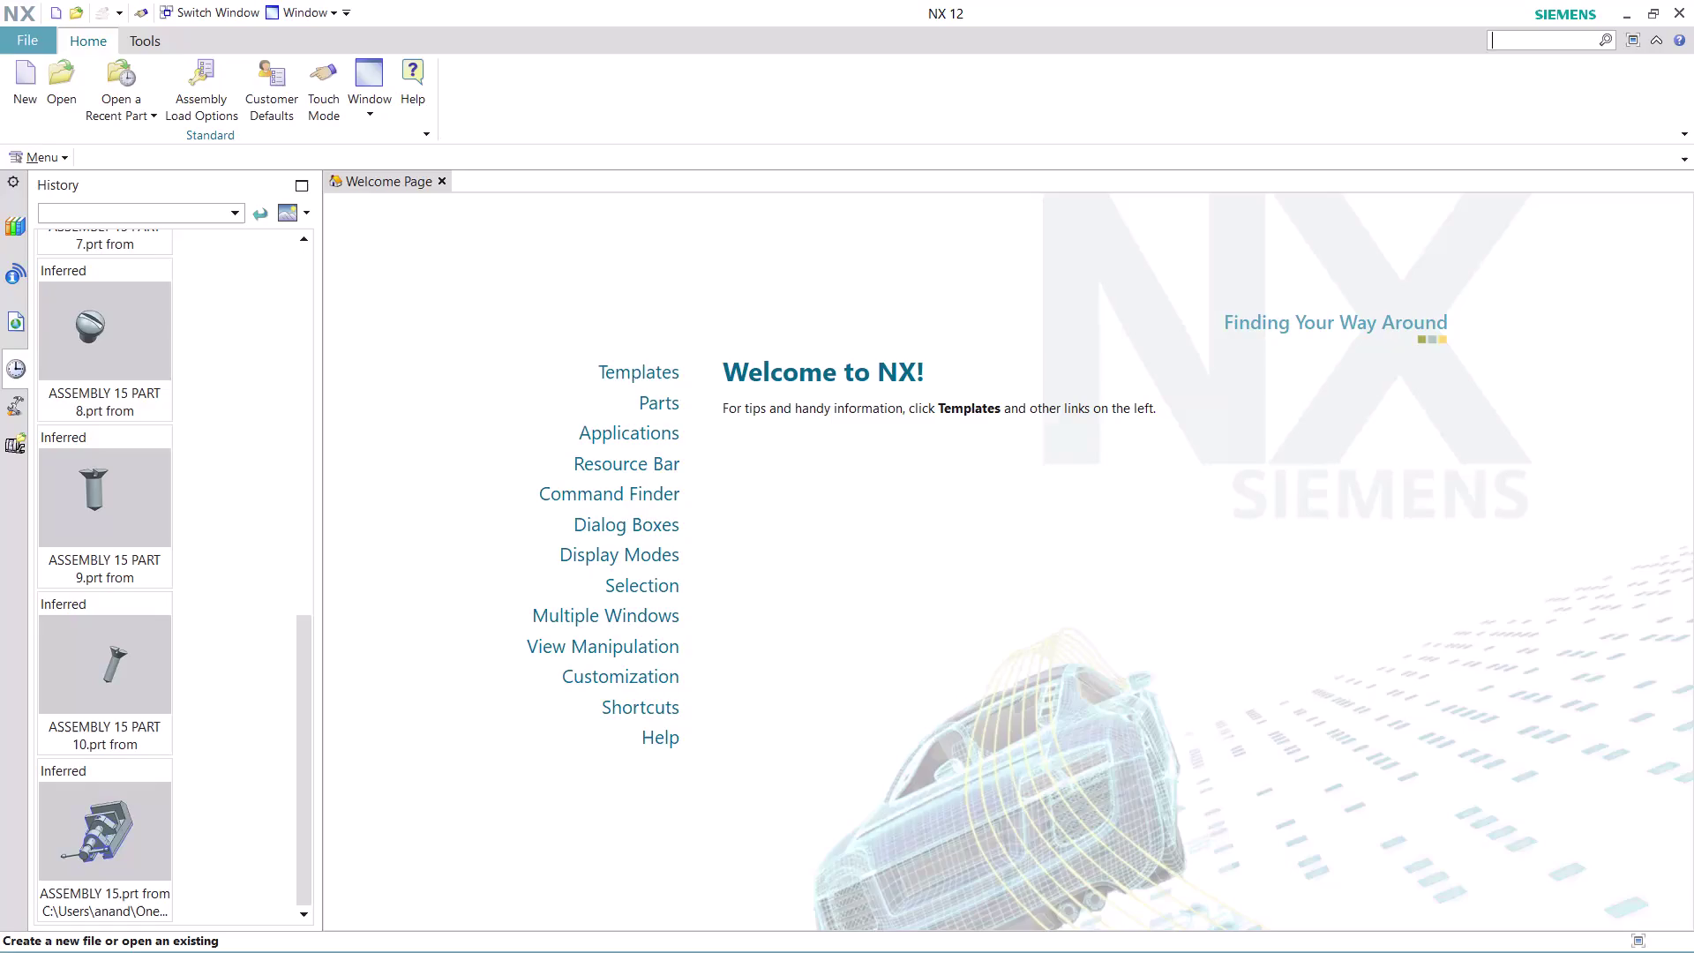
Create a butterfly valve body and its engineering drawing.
Search Command Finder for JOURNAL and reveal the journal-related commands.
text(JO)
text(URNS)
key(BackSpace)
text(AL)
key(Return)
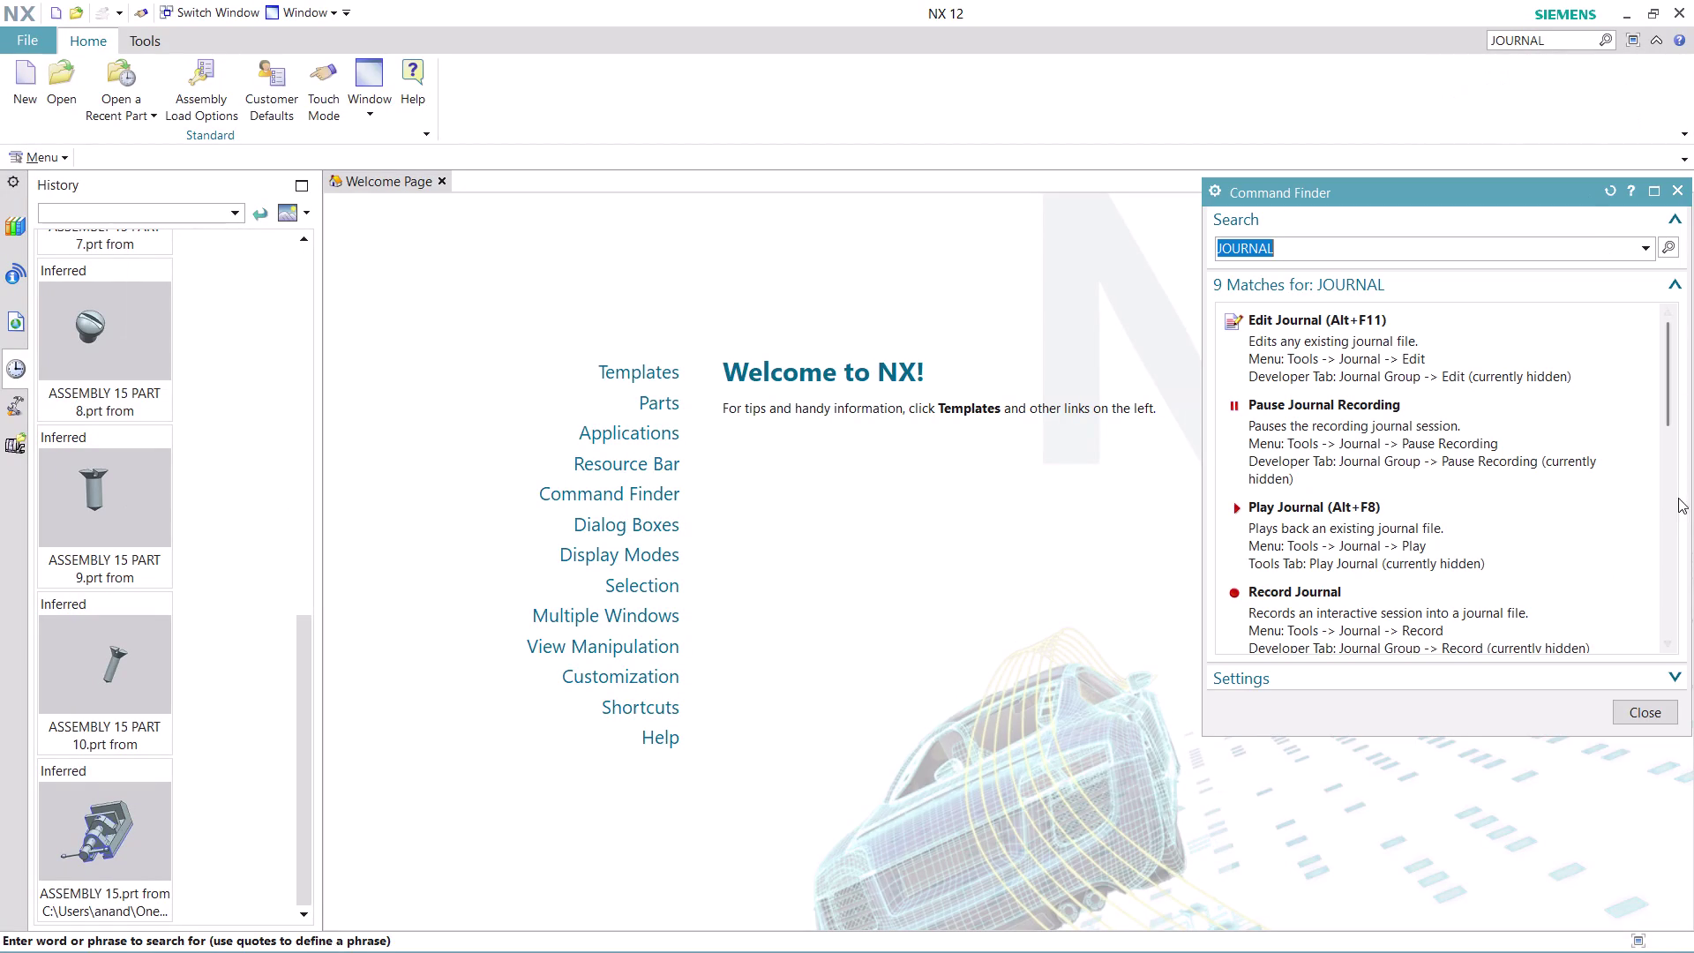
scroll(down, 3)
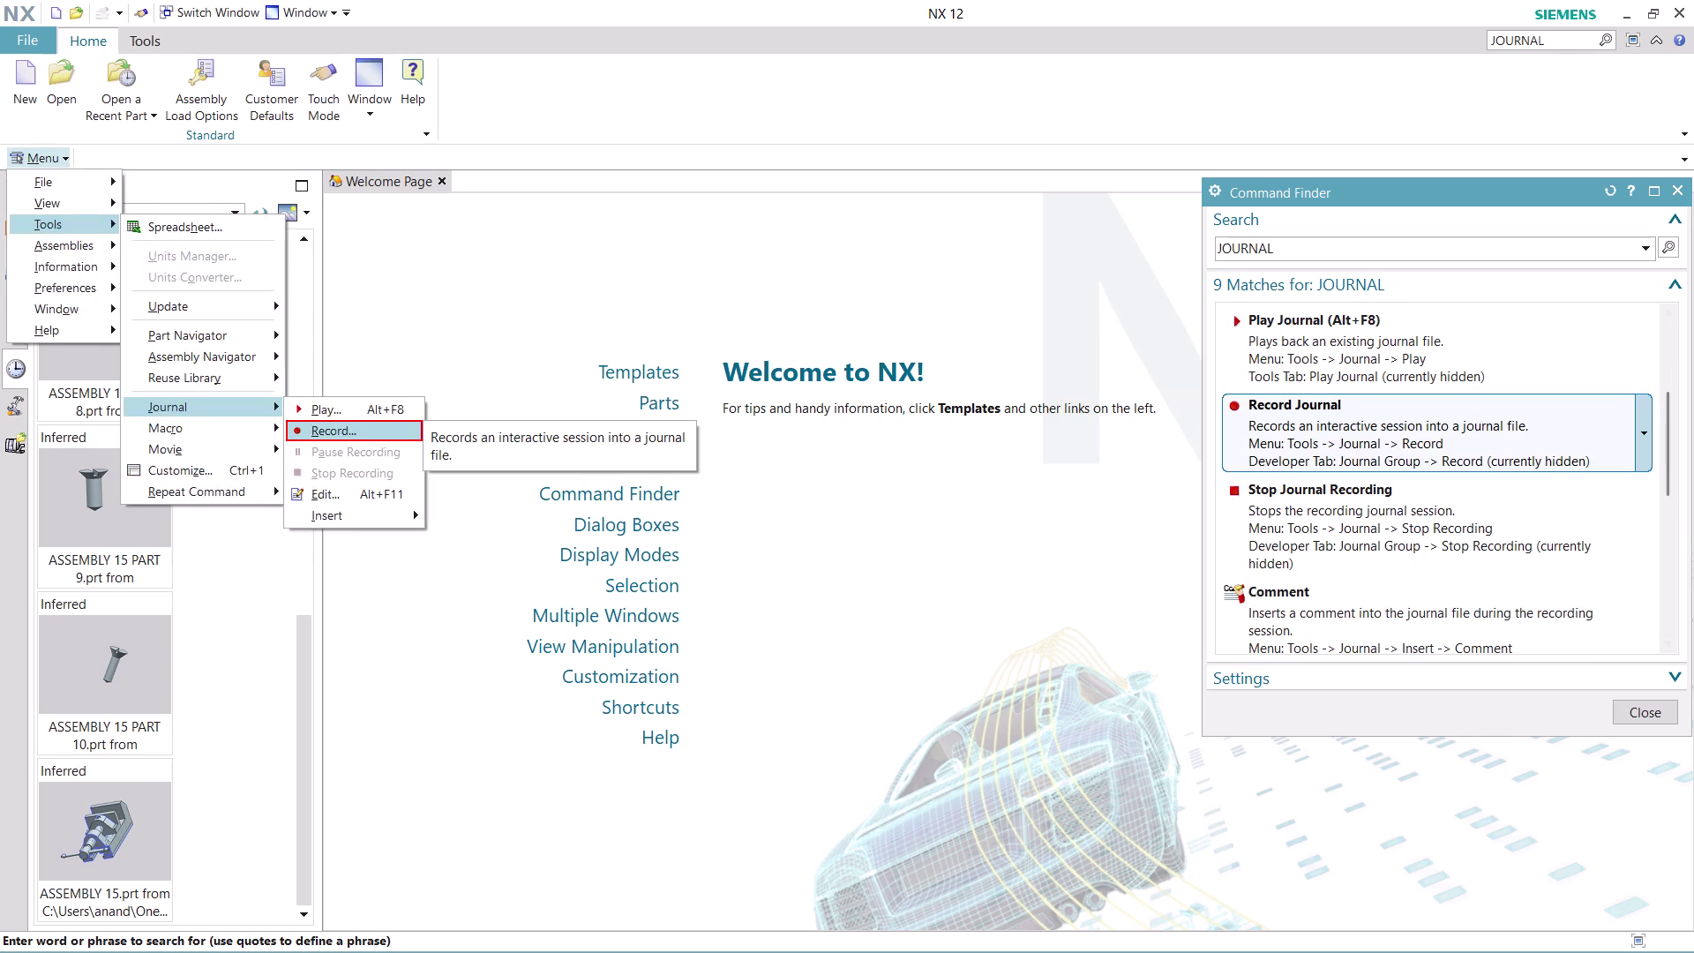
click(1385, 445)
Record a journal named 'ASSEMBLY 16 PART 1' in the nx-cad drawing files folder.
click(924, 563)
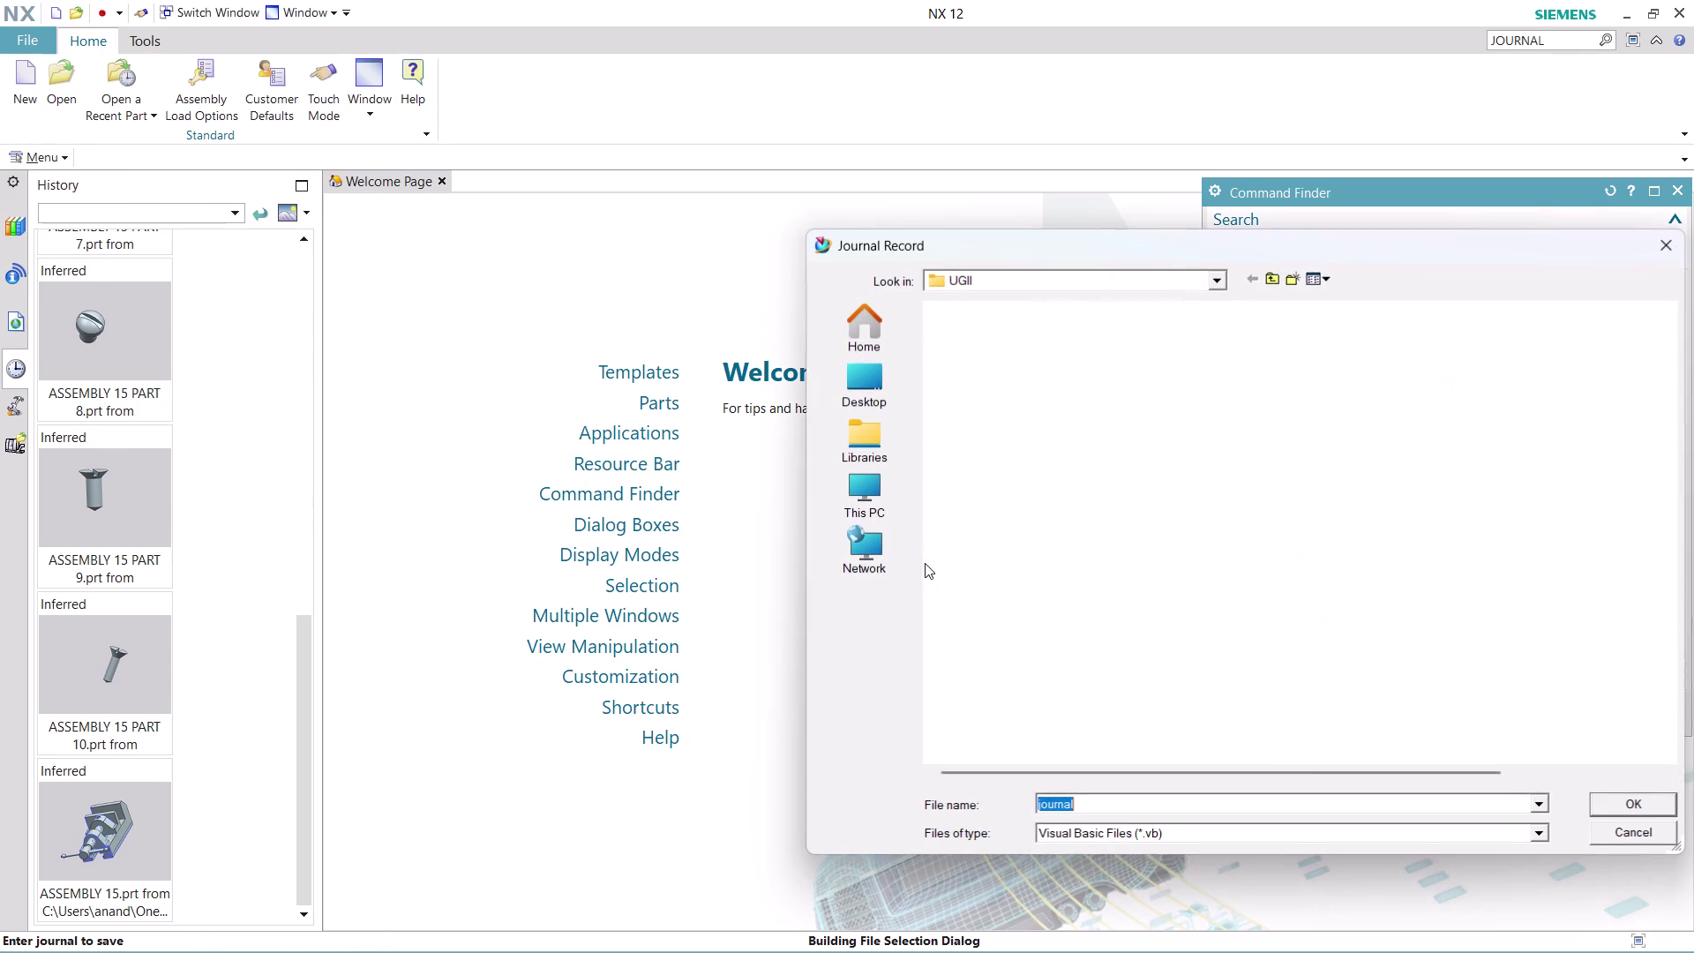
click(873, 388)
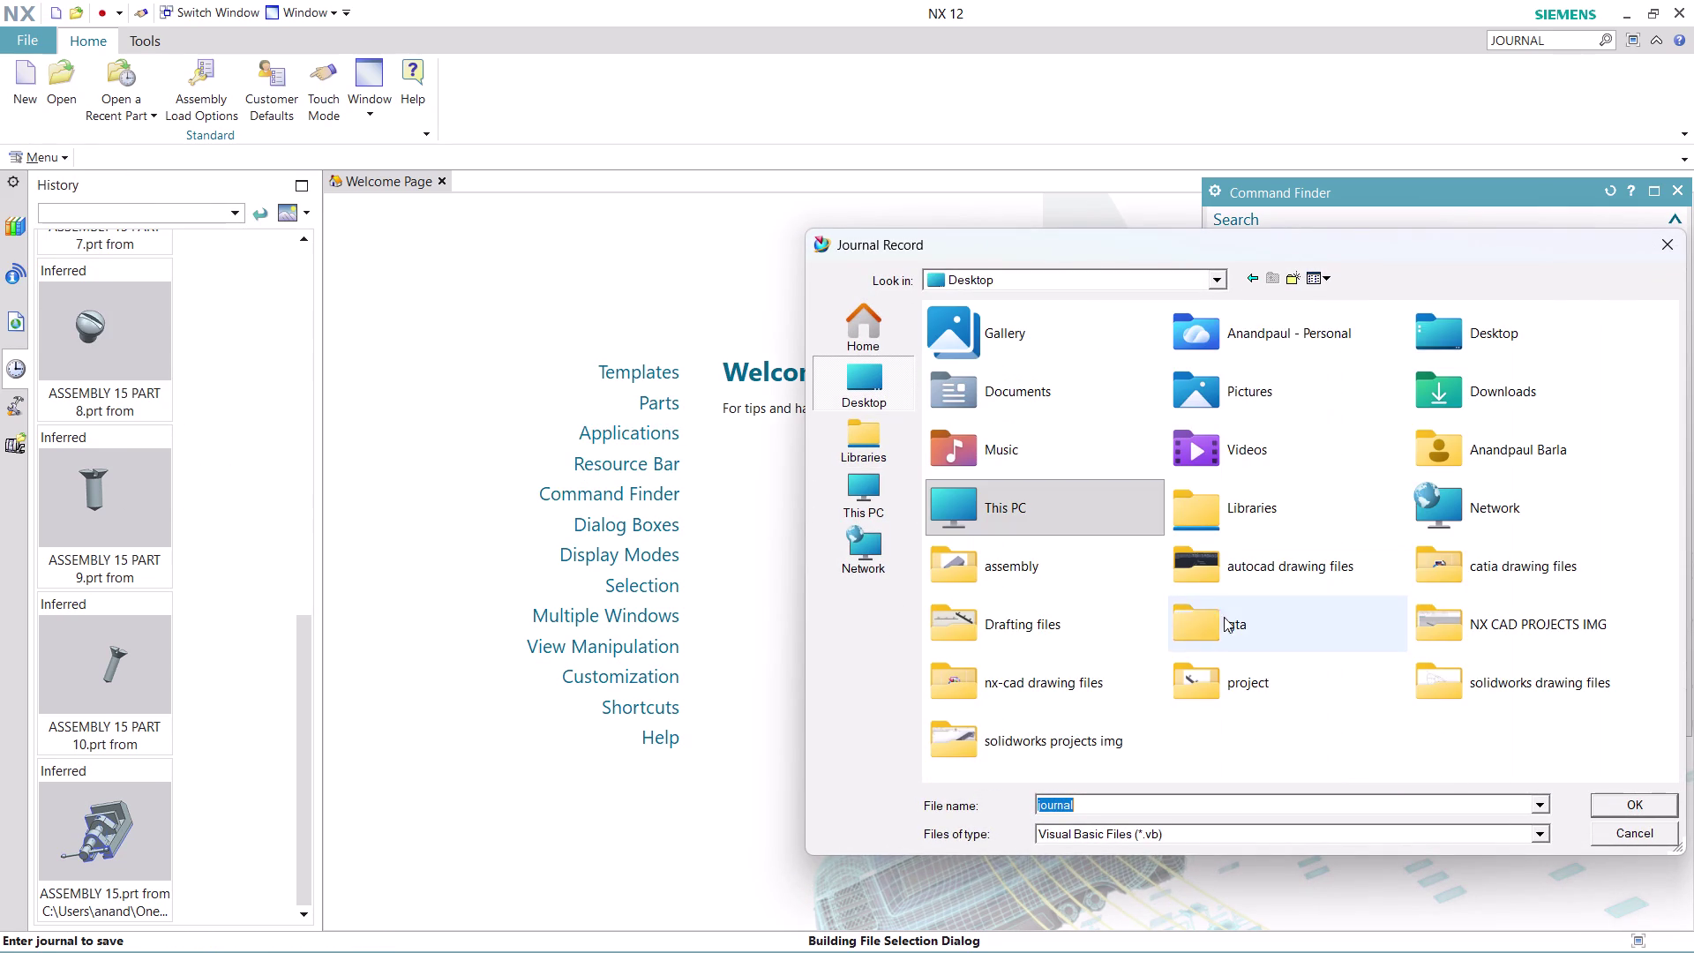
double_click(1043, 678)
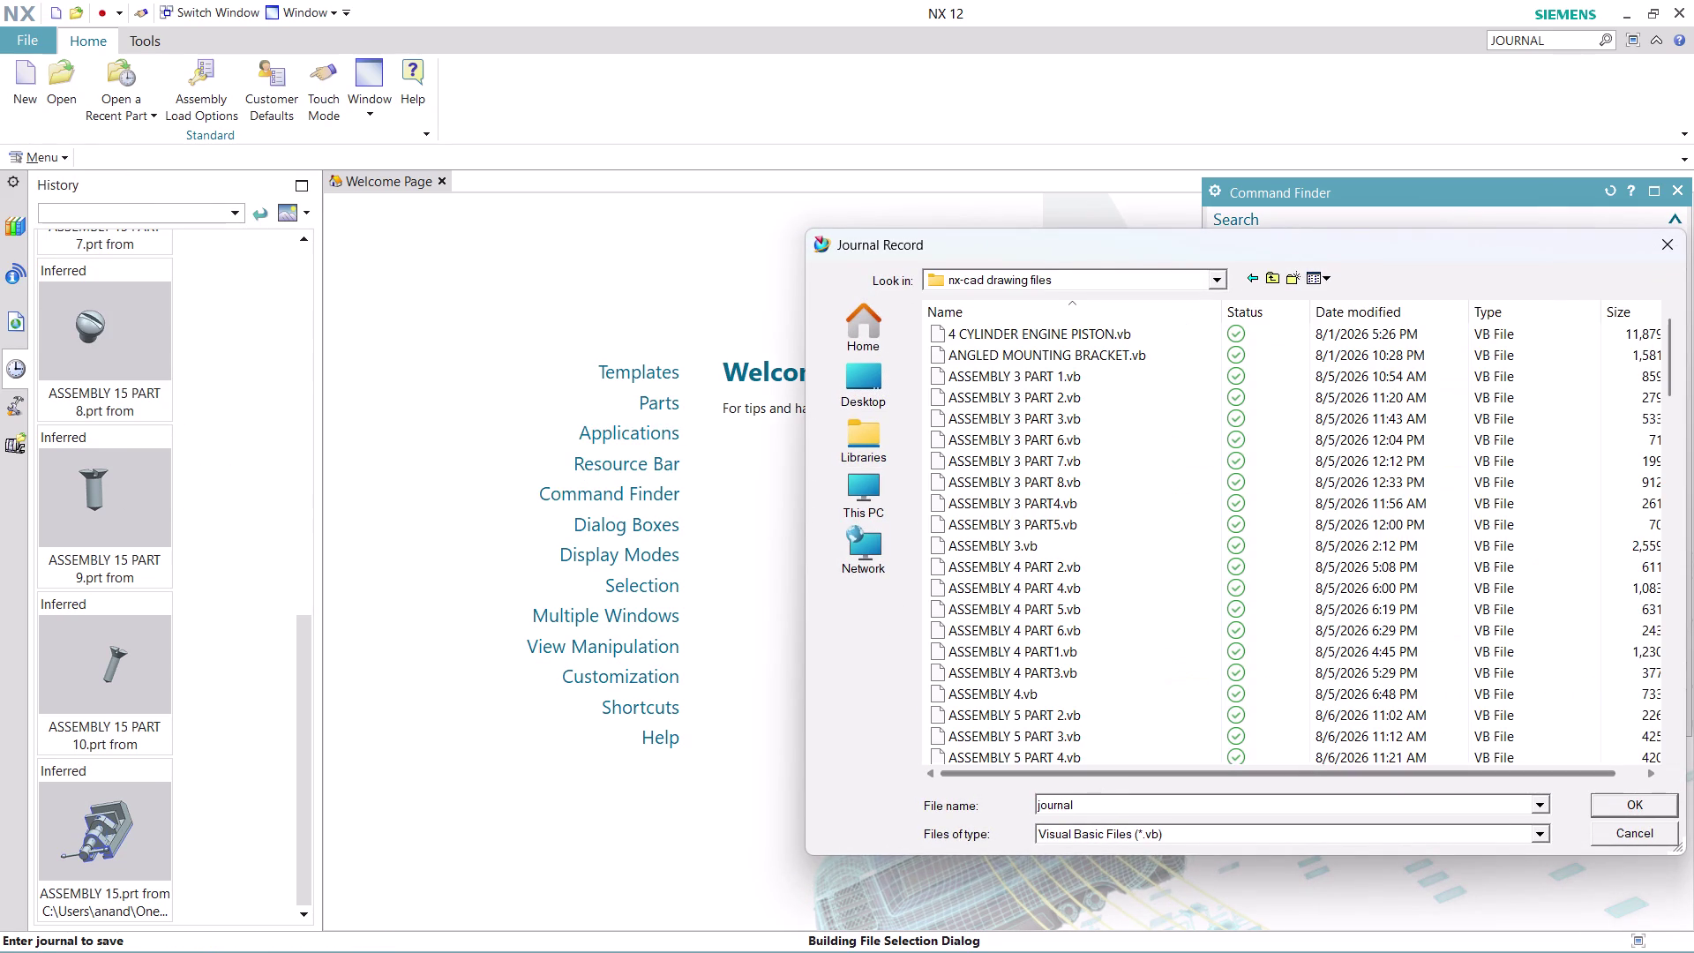
click(1102, 805)
text(A)
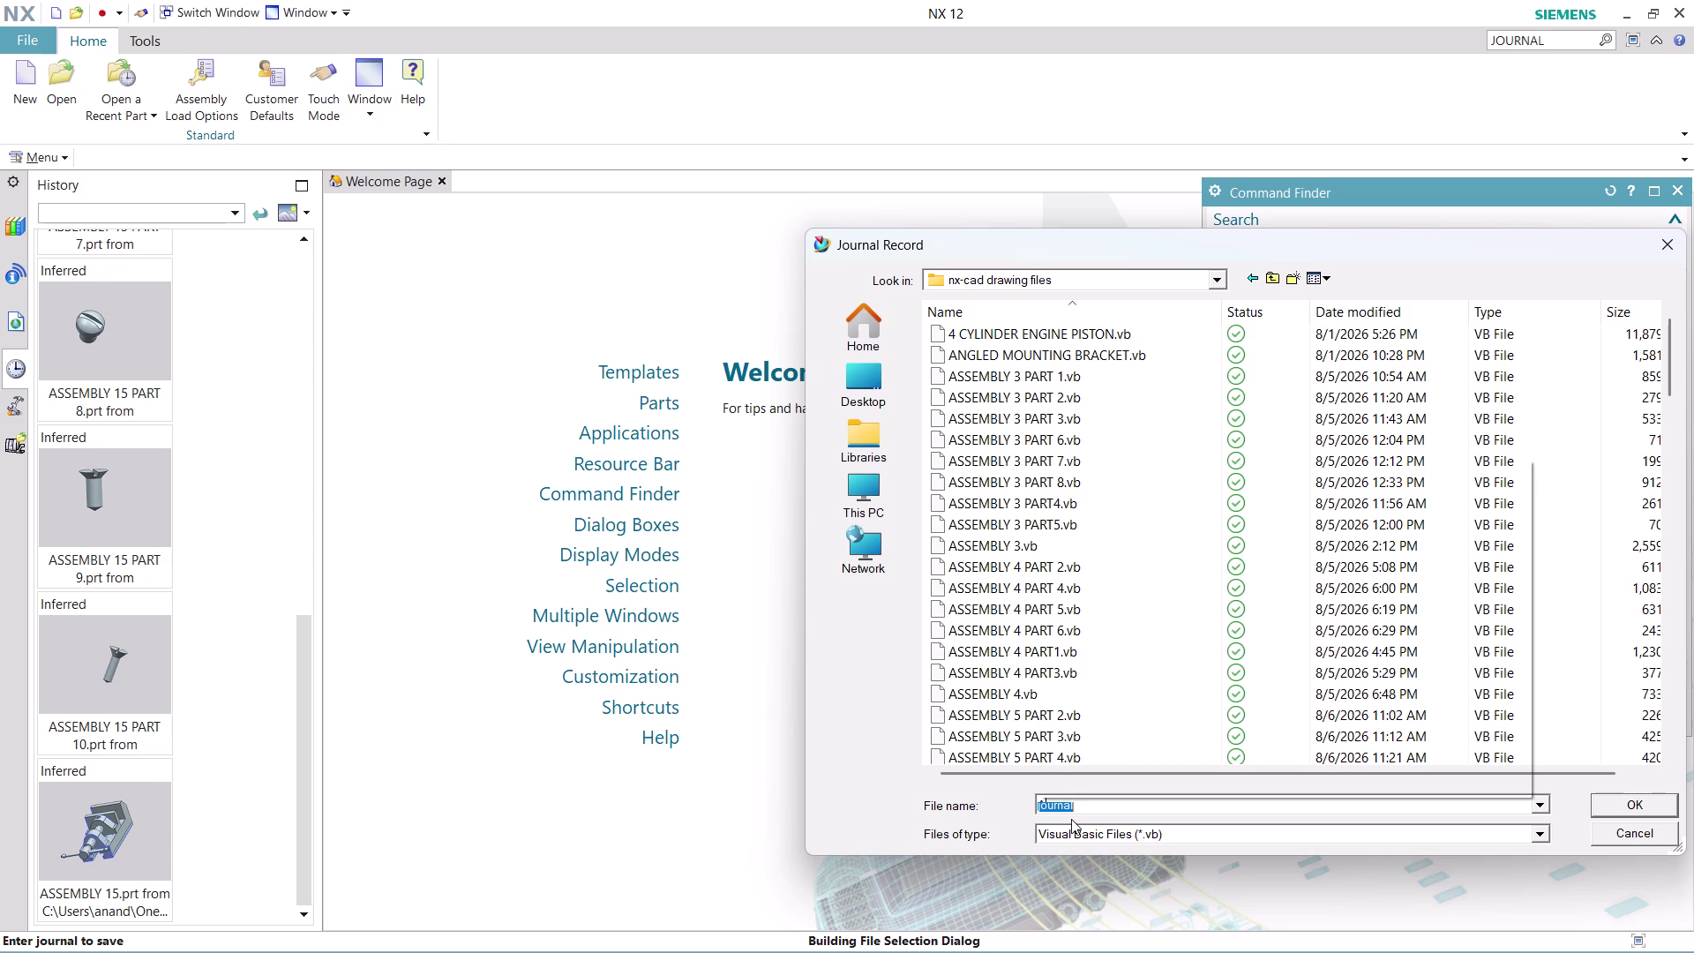
text(SSEMBL)
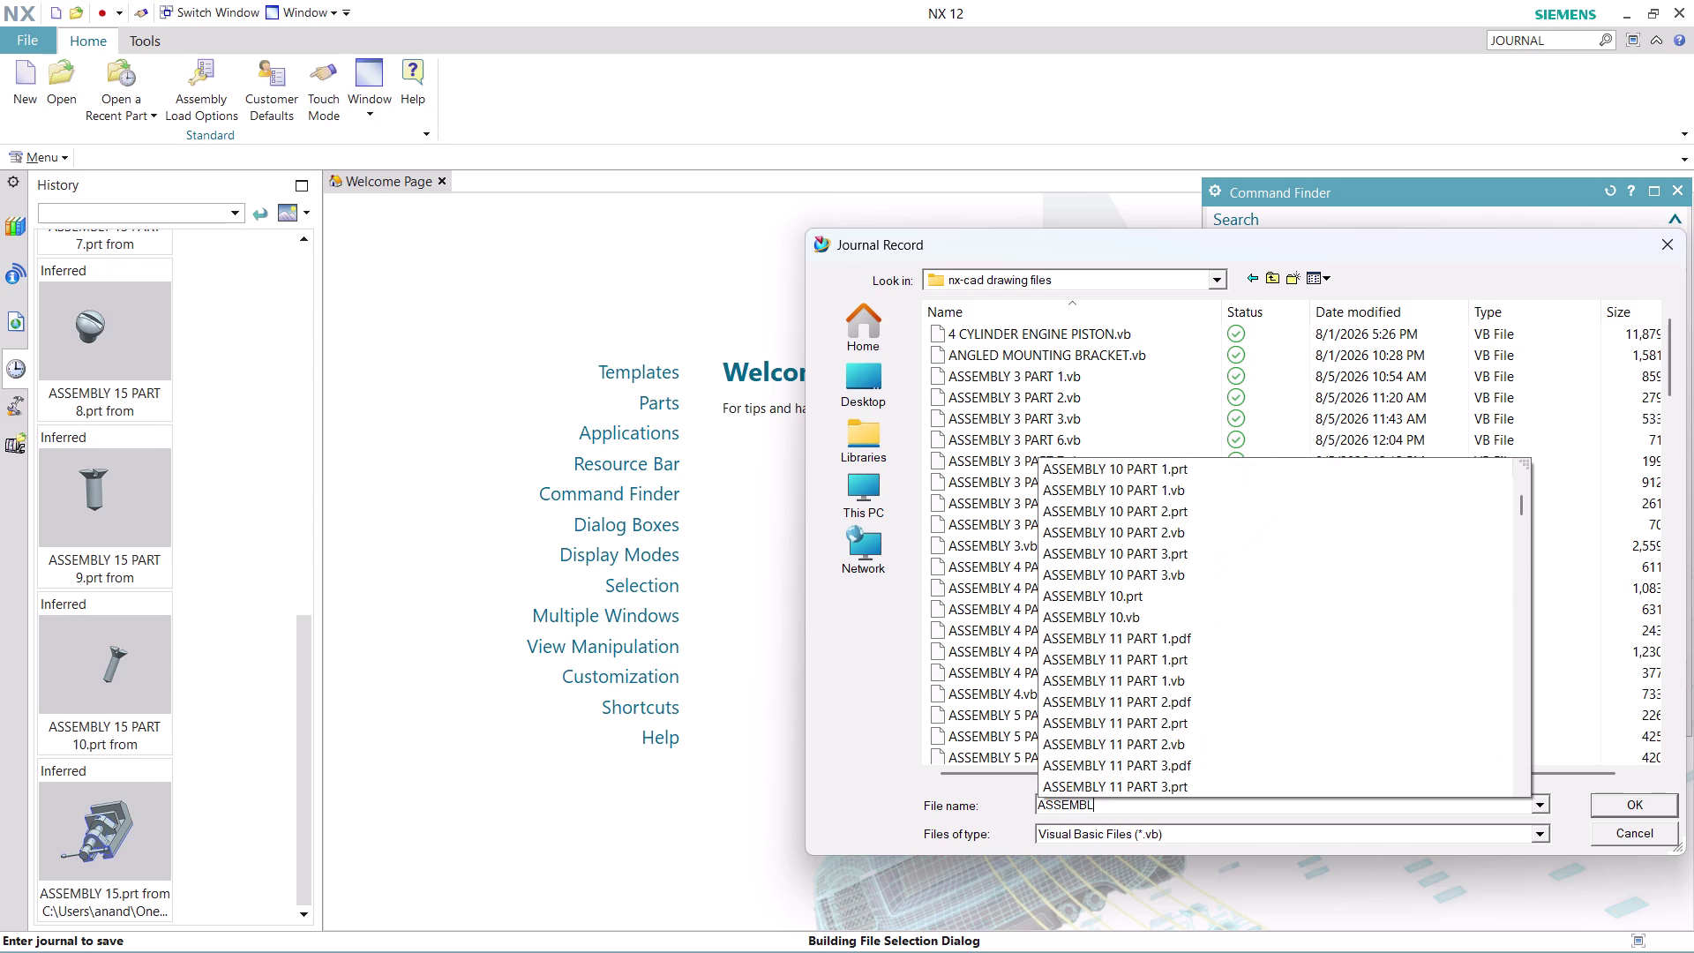
text(Y)
key(space)
text(1)
text(6)
key(space)
text(PA)
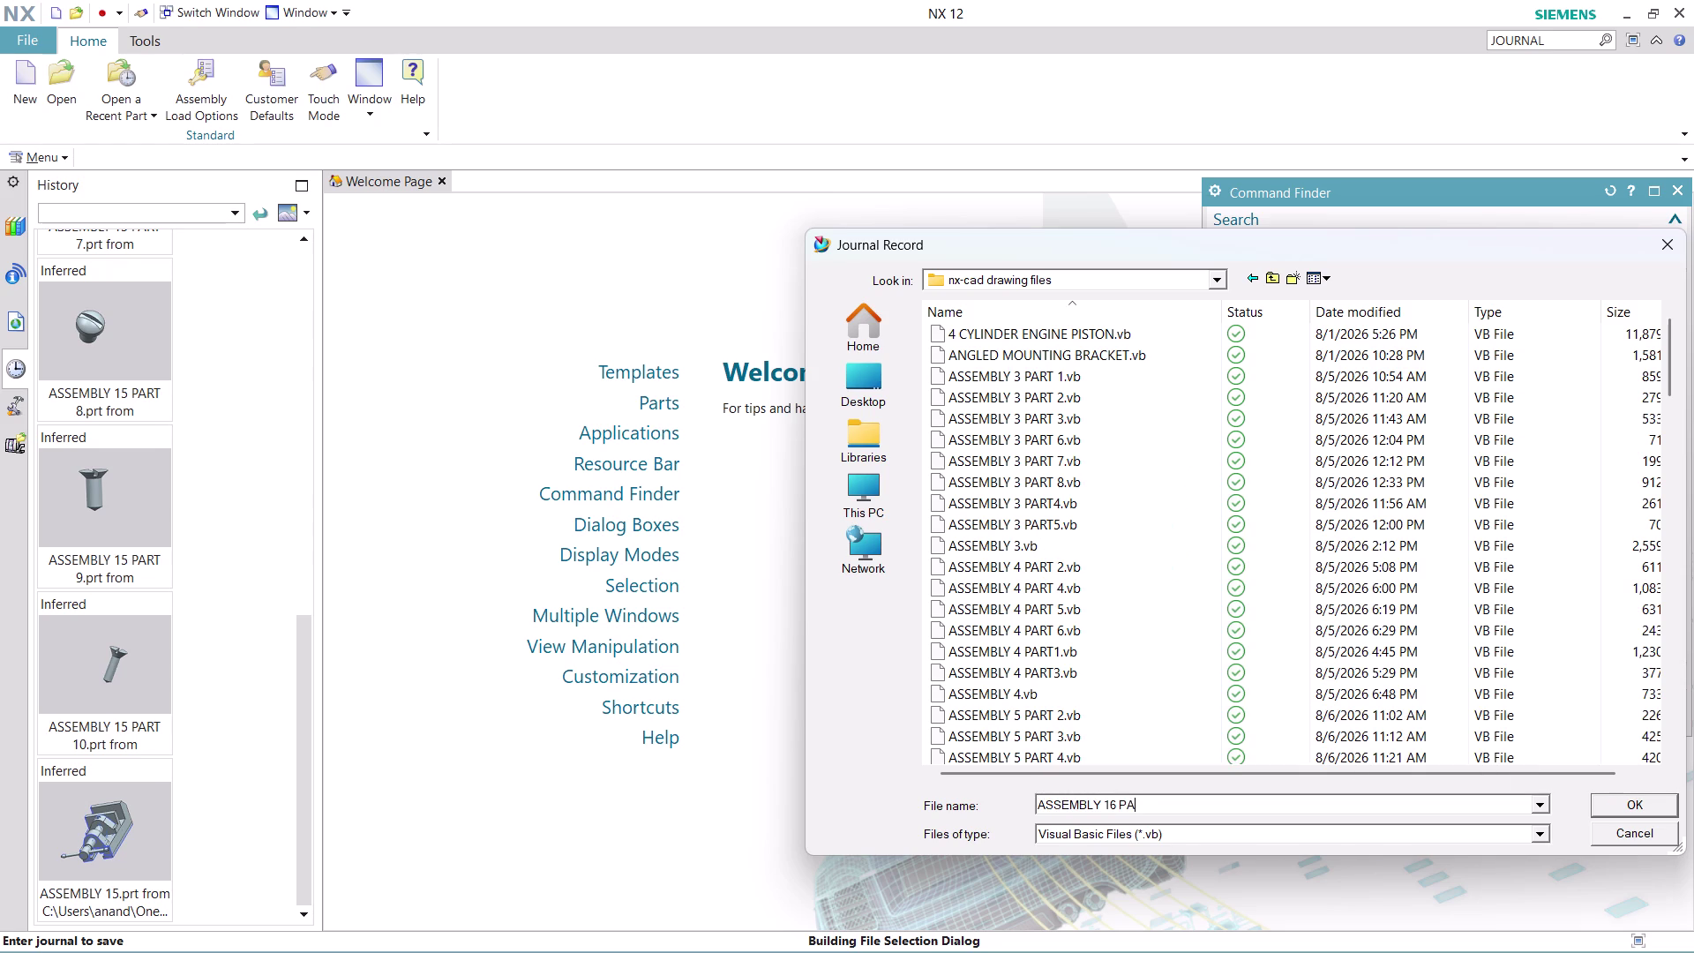
text(RT)
key(space)
key(1)
key(Return)
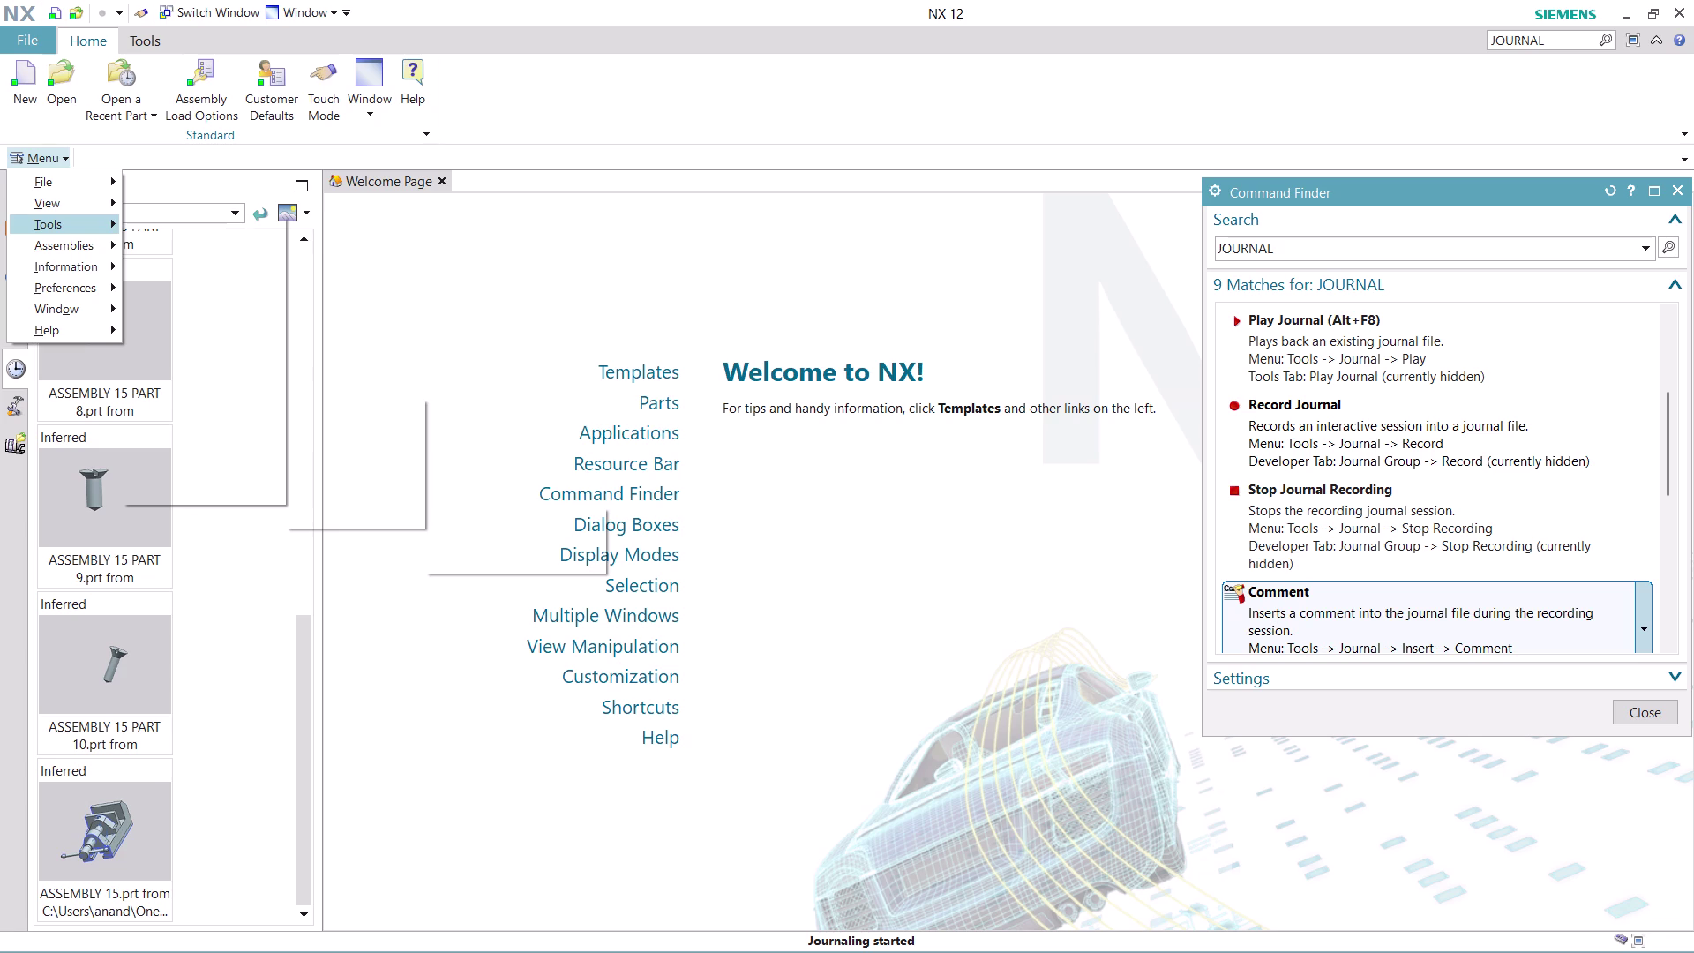
click(1659, 716)
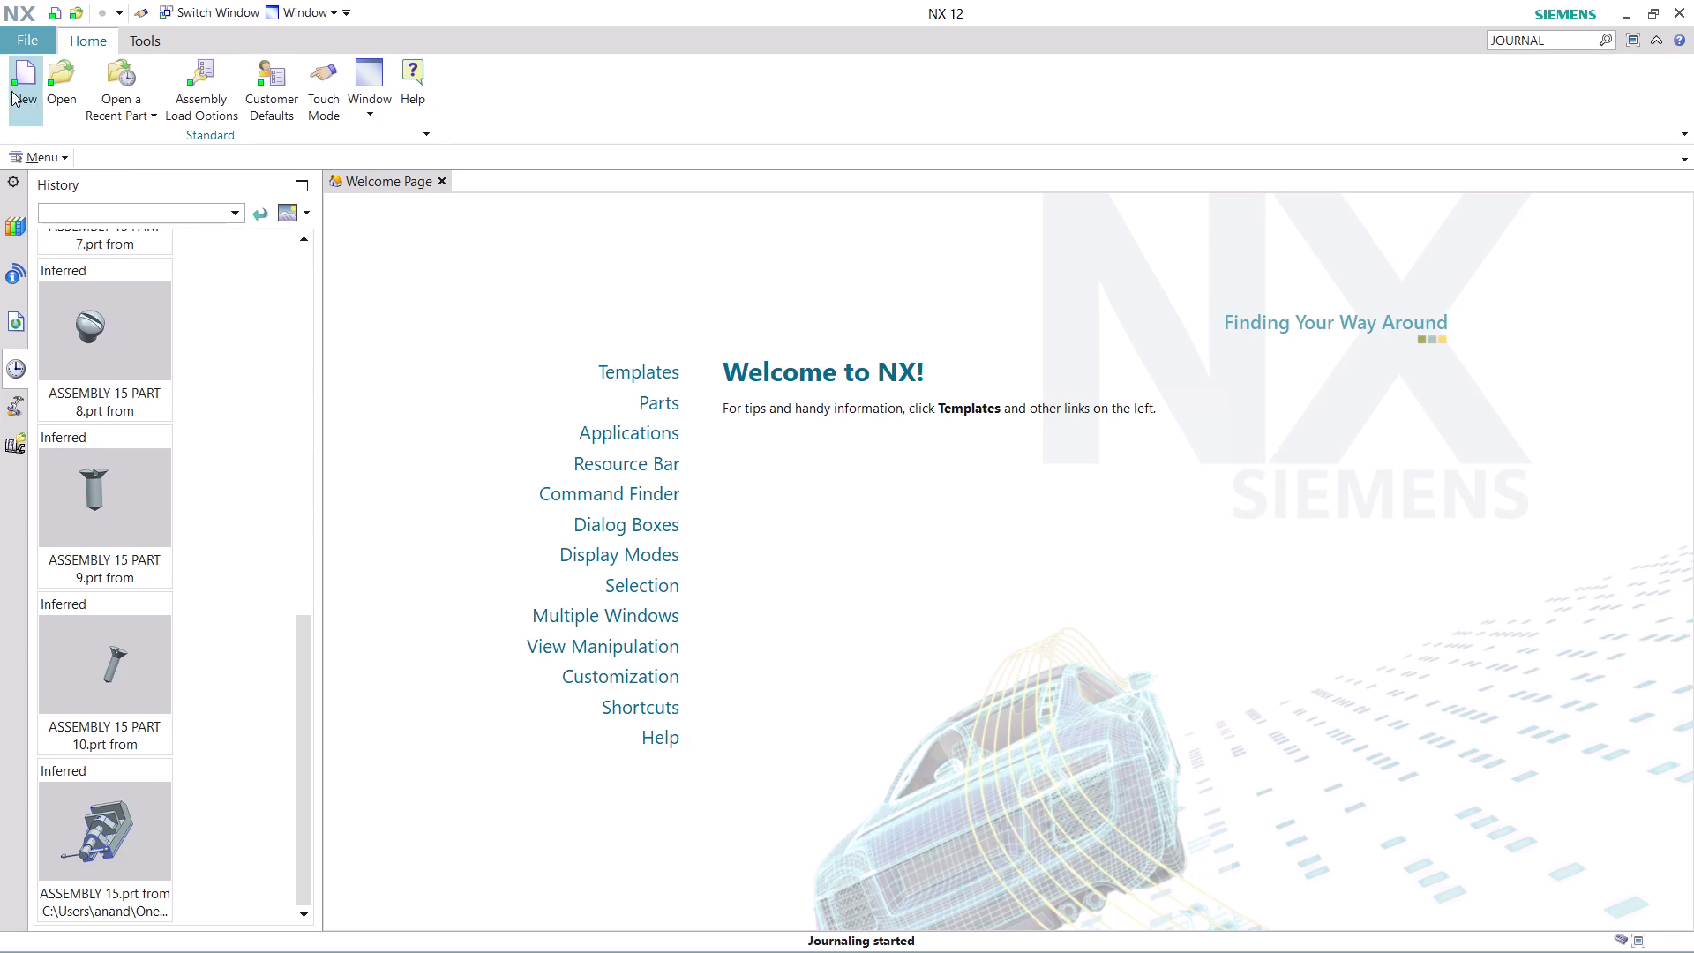
Create a new millimetre Model part and choose Sketch in Task Environment.
click(27, 91)
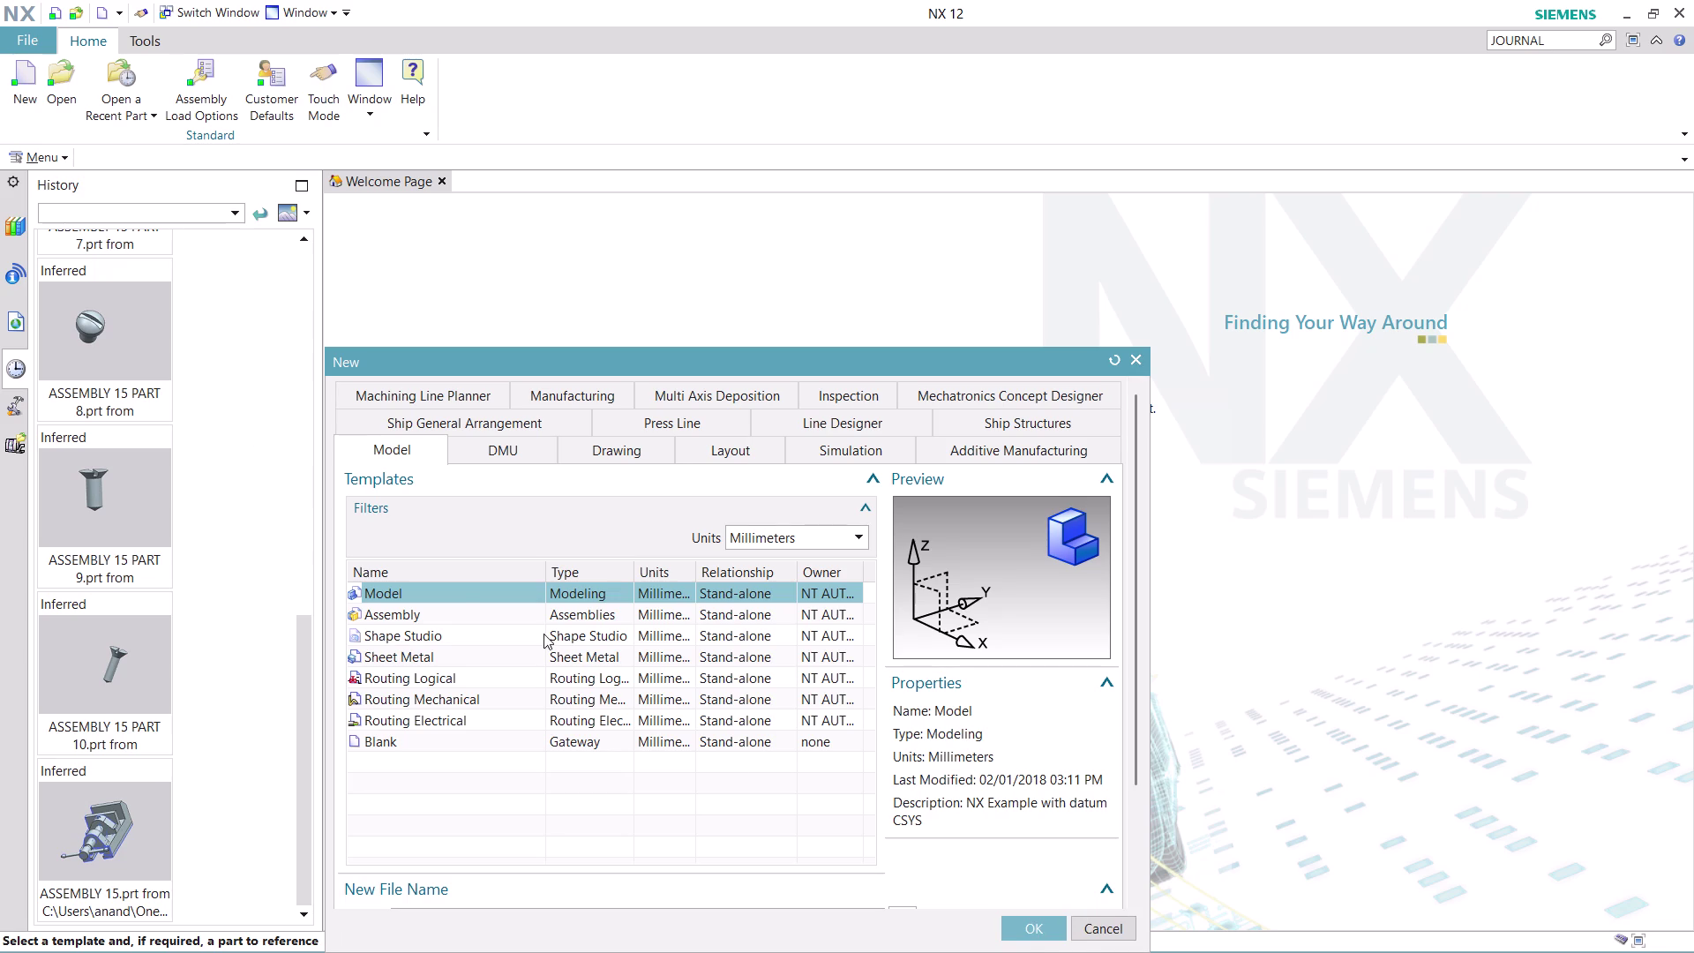
click(1019, 924)
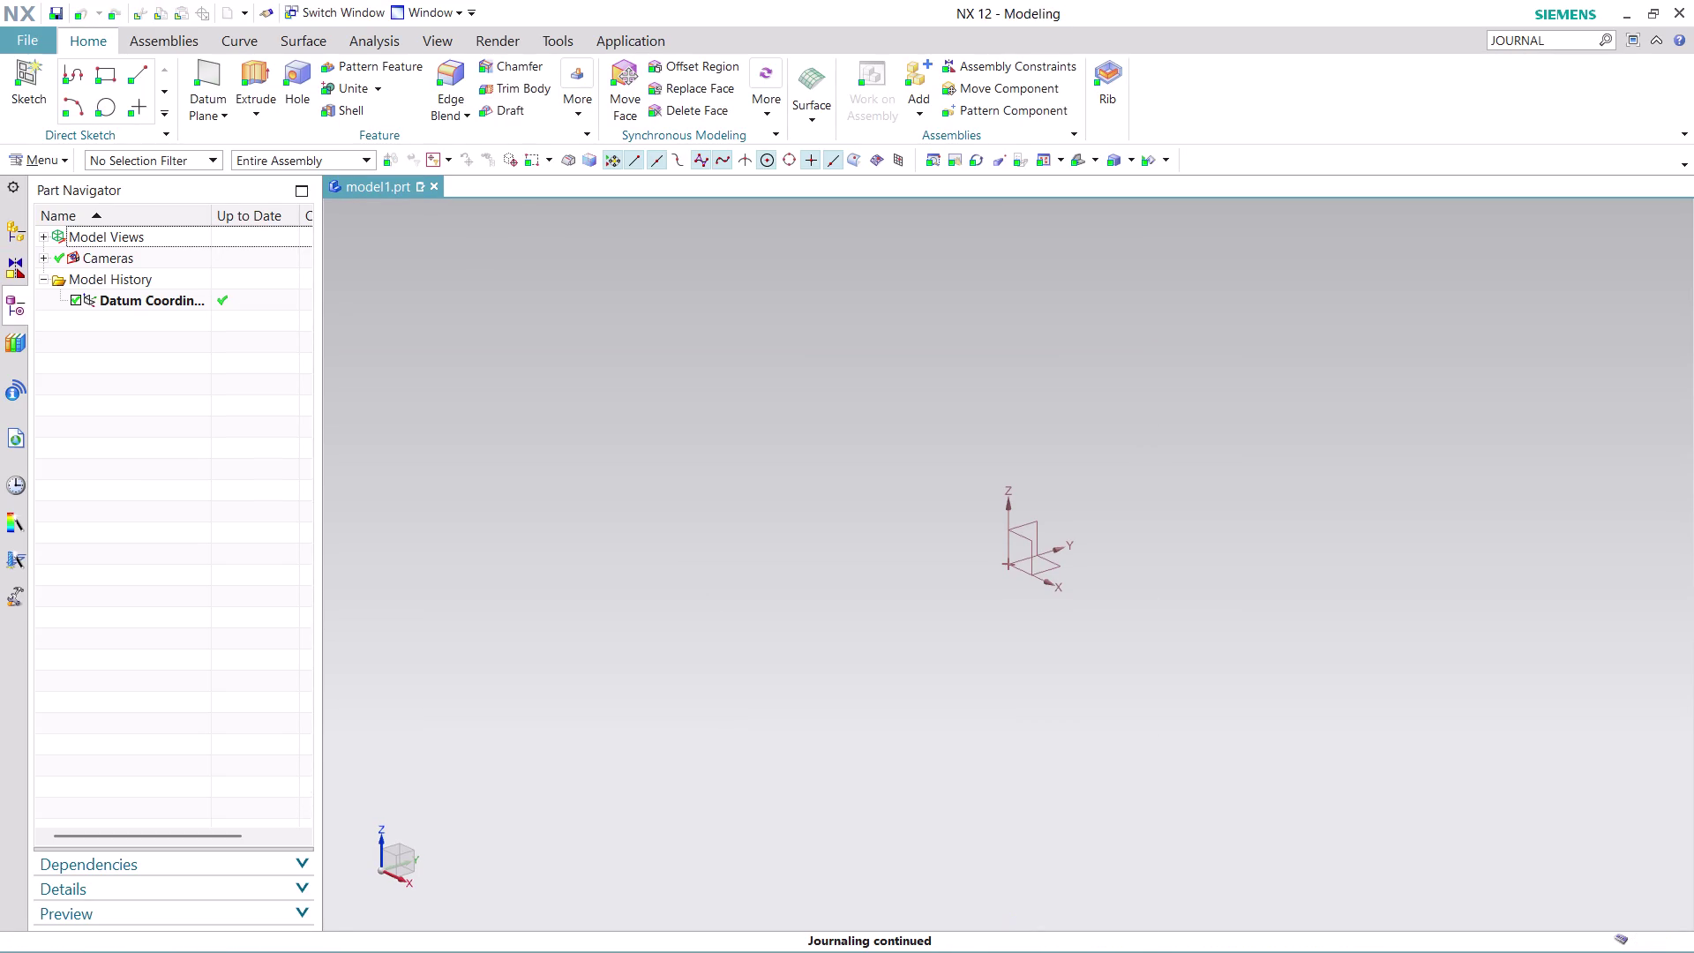
click(48, 163)
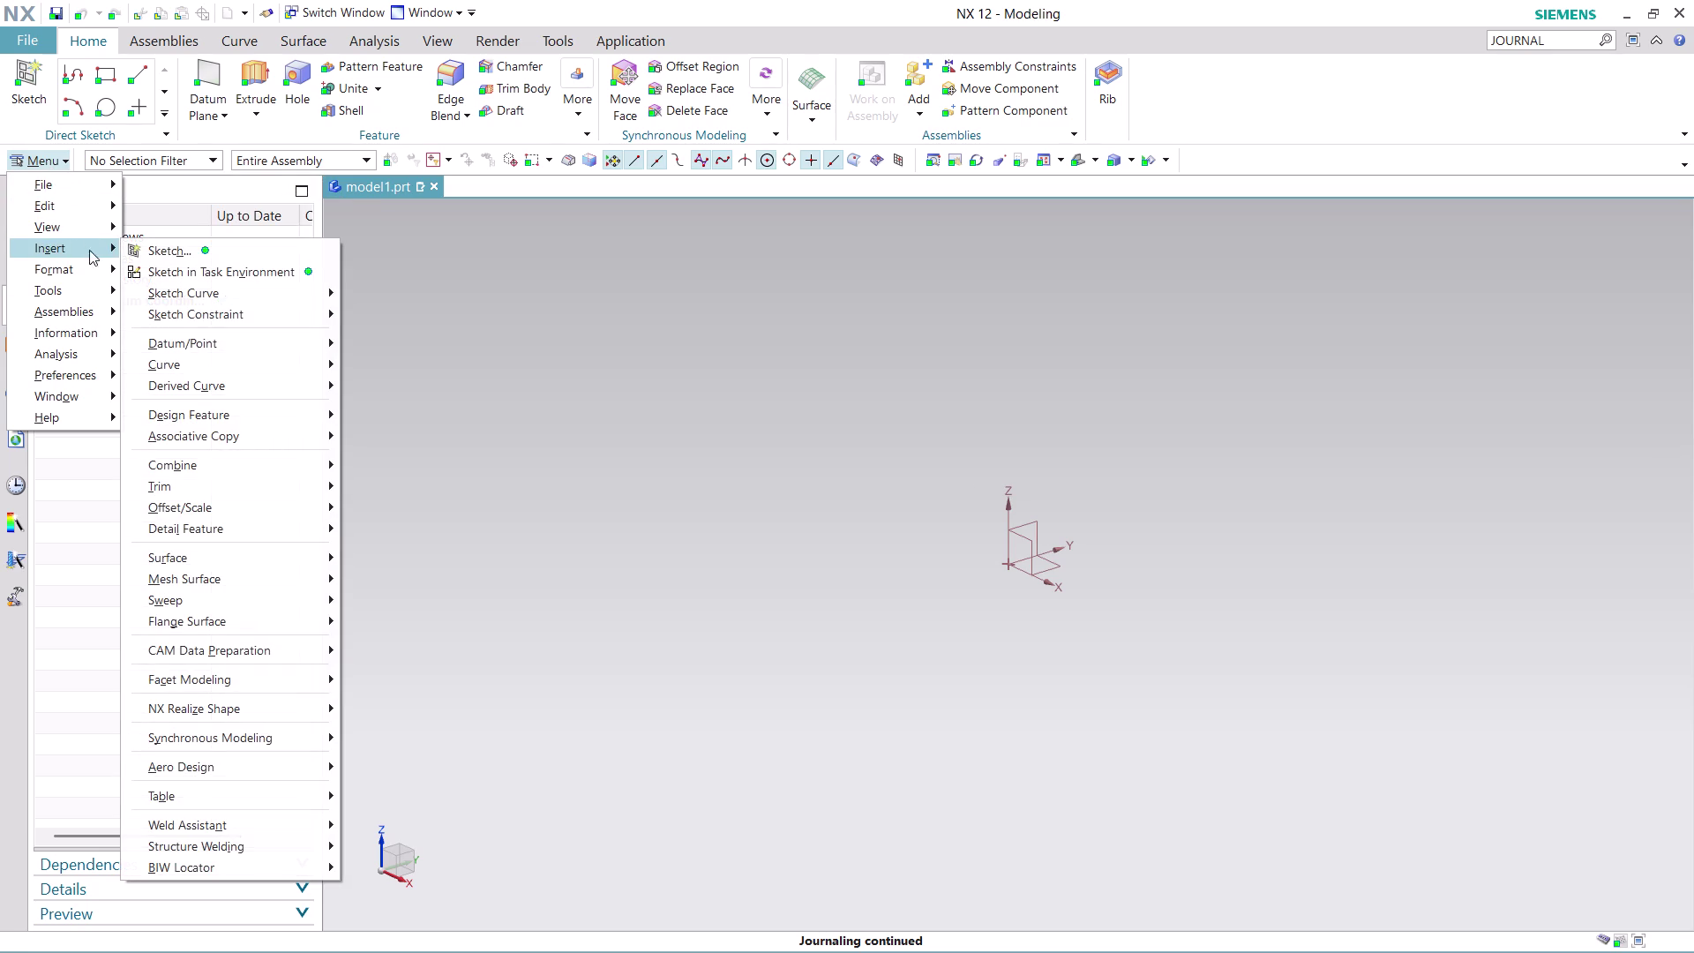
click(292, 274)
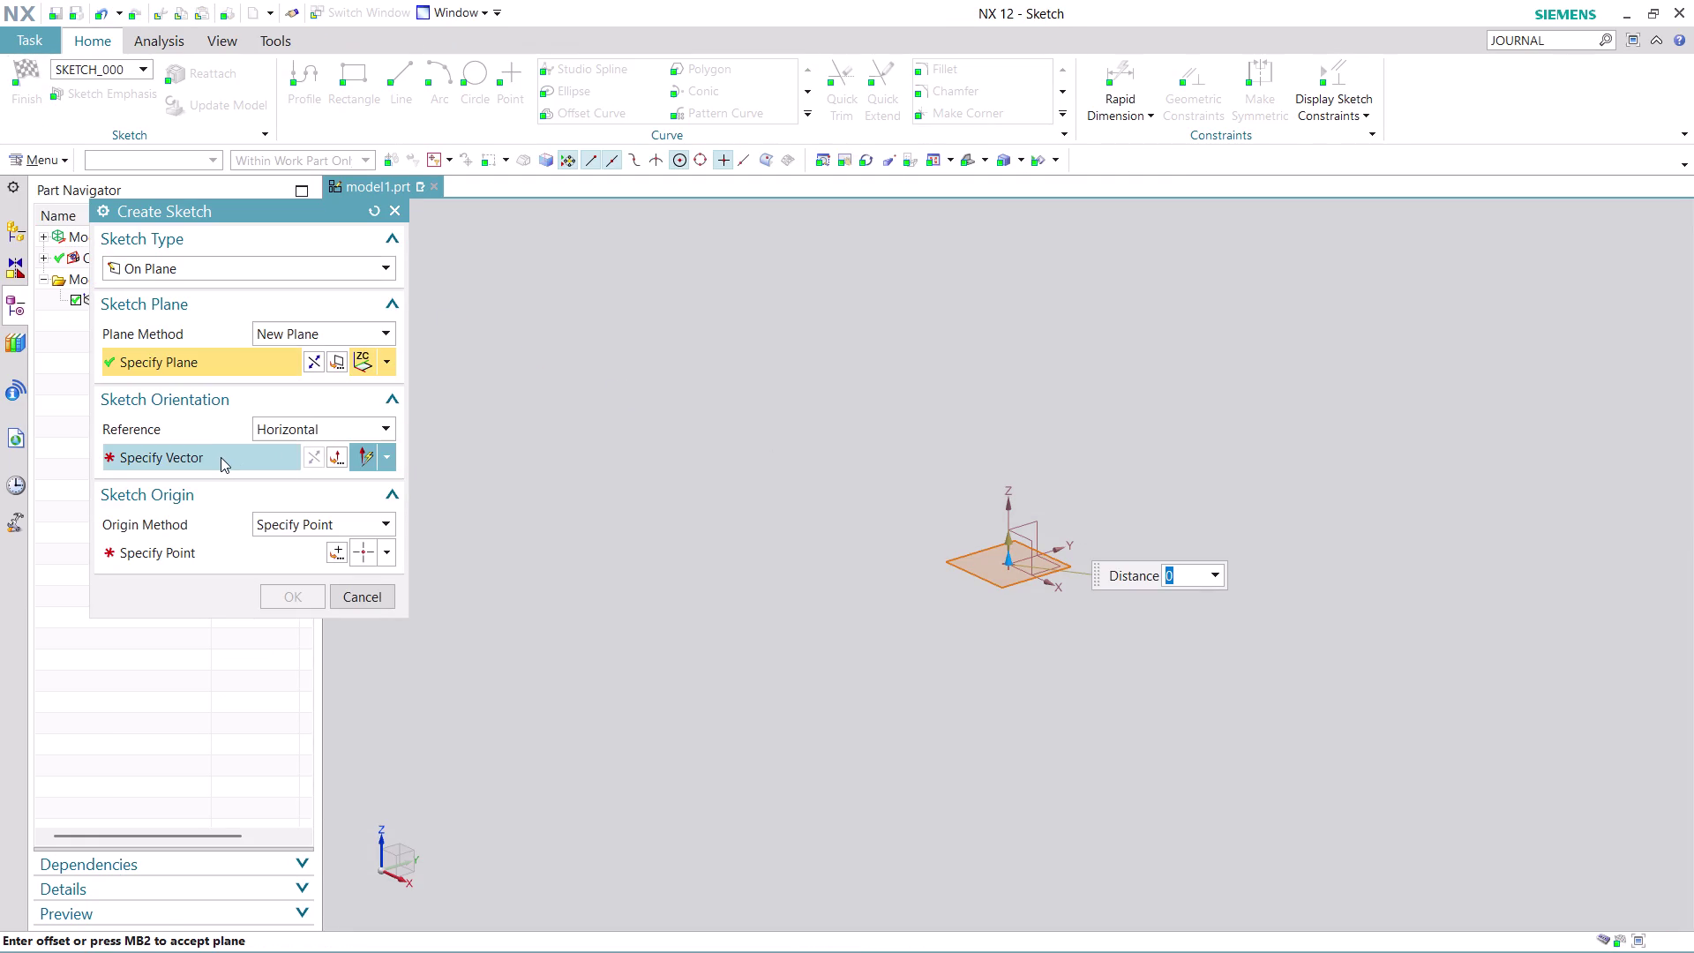
Accept the new plane and horizontal vector, place the sketch origin at 0,0,0.
click(220, 458)
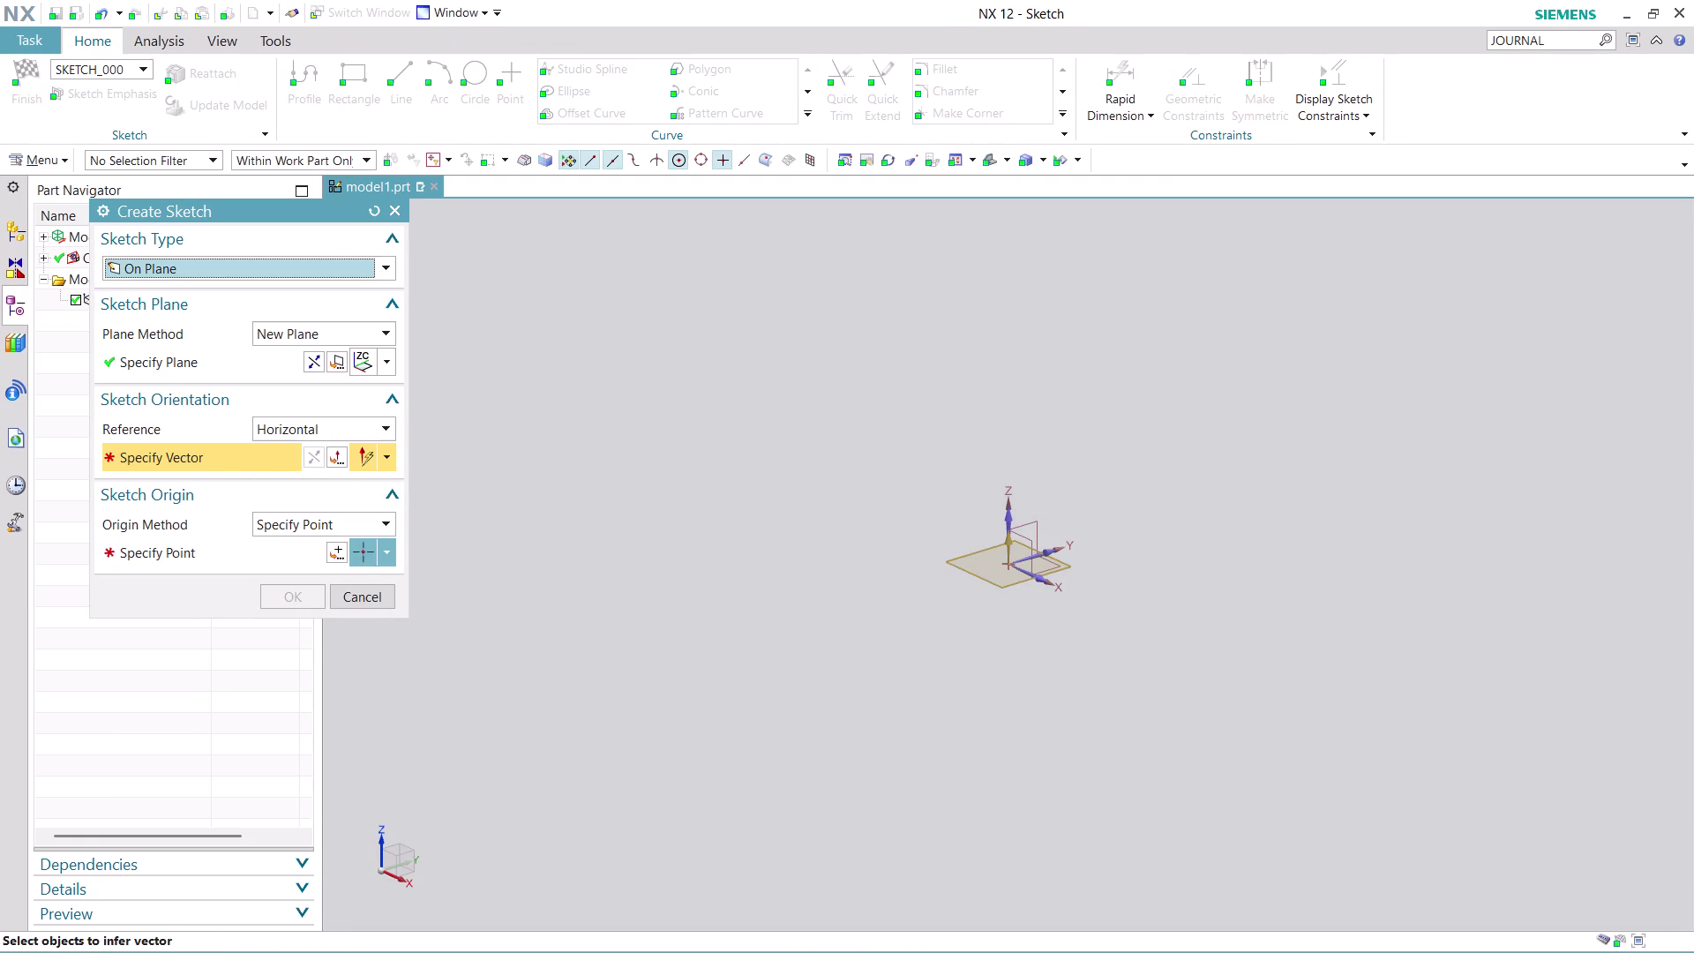
click(1054, 556)
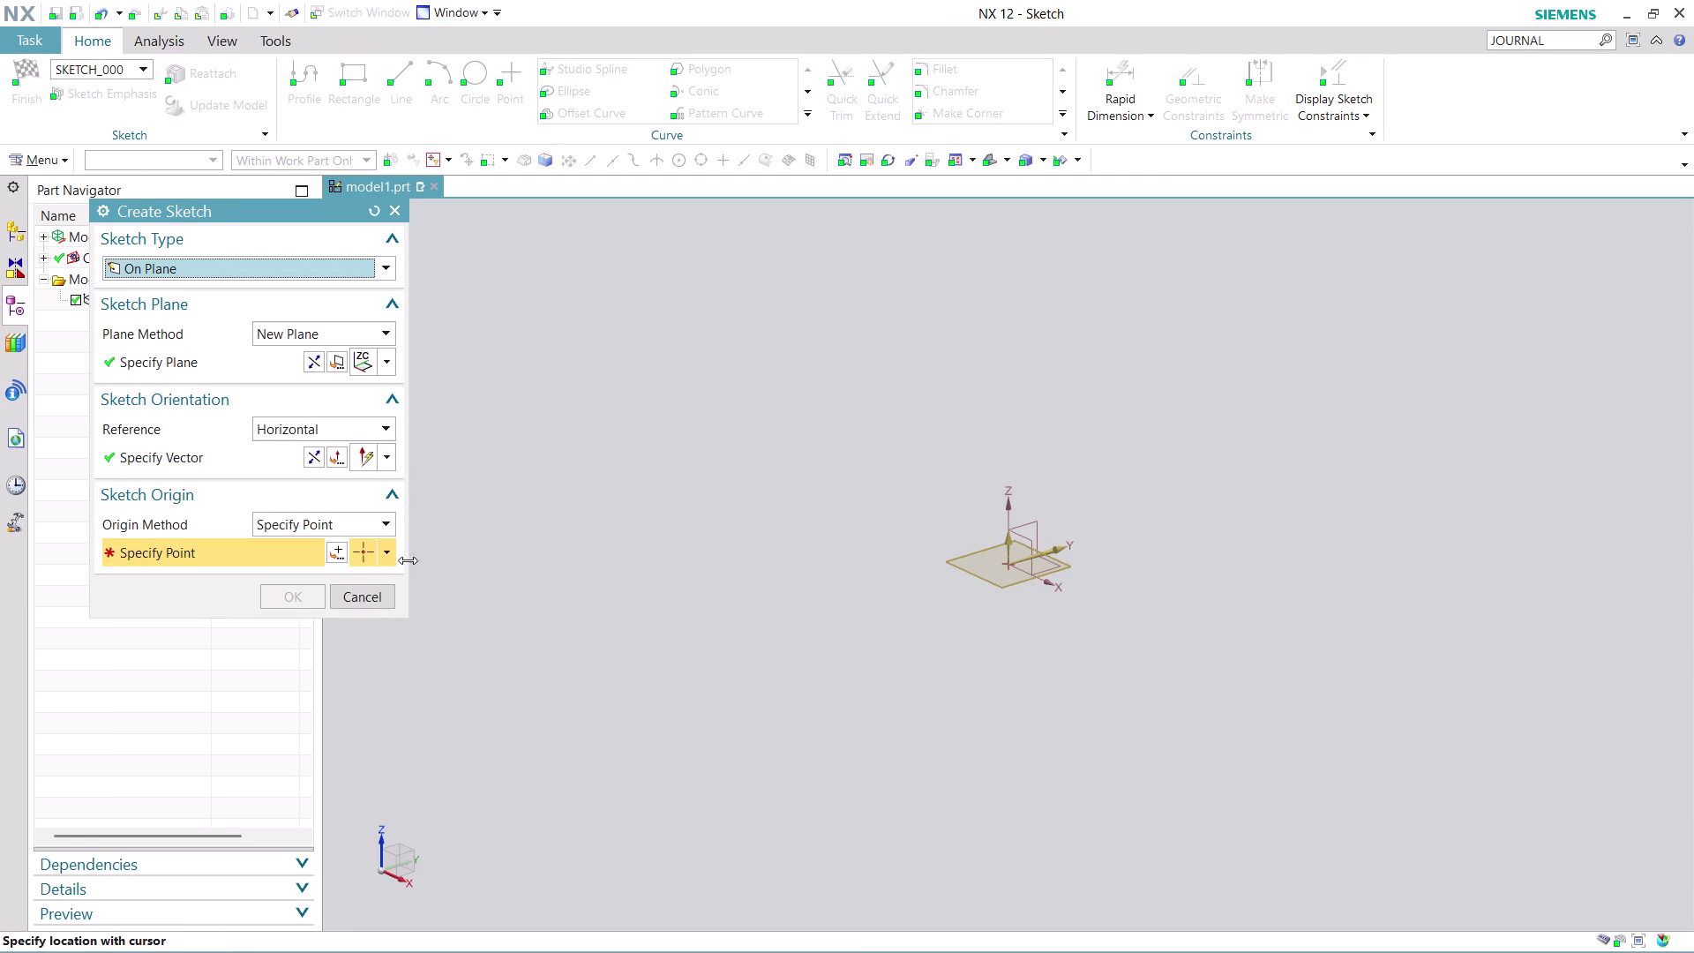
click(343, 555)
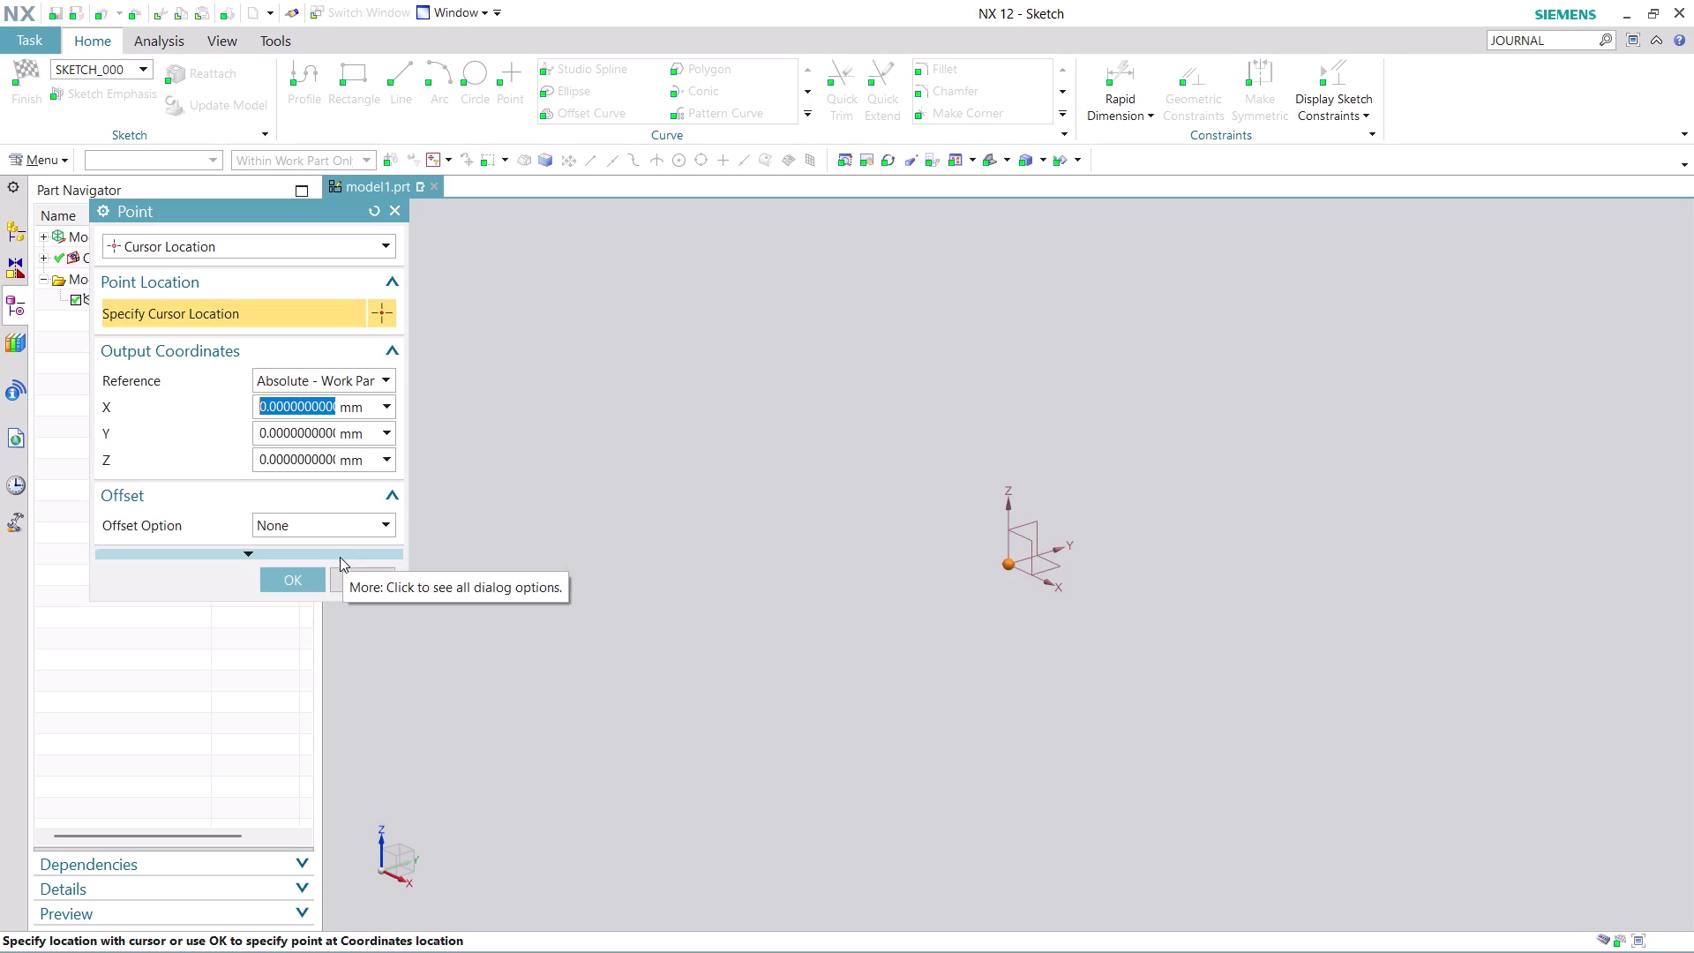
click(292, 579)
click(292, 595)
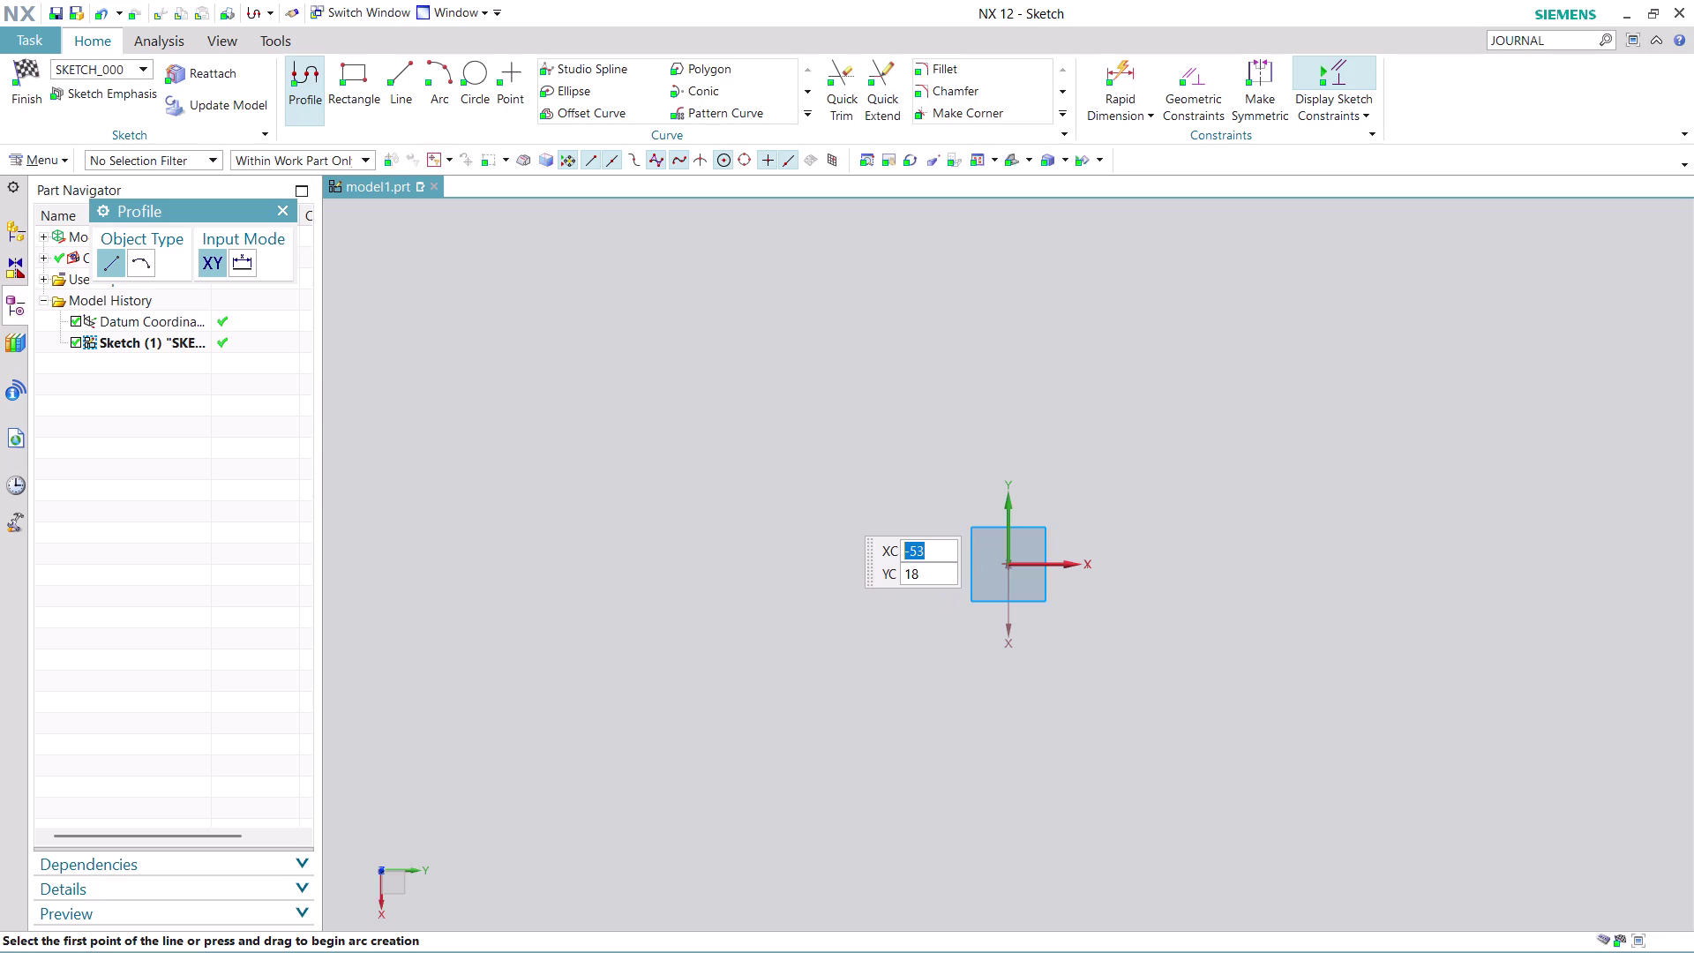
key(ctrl+super+F24)
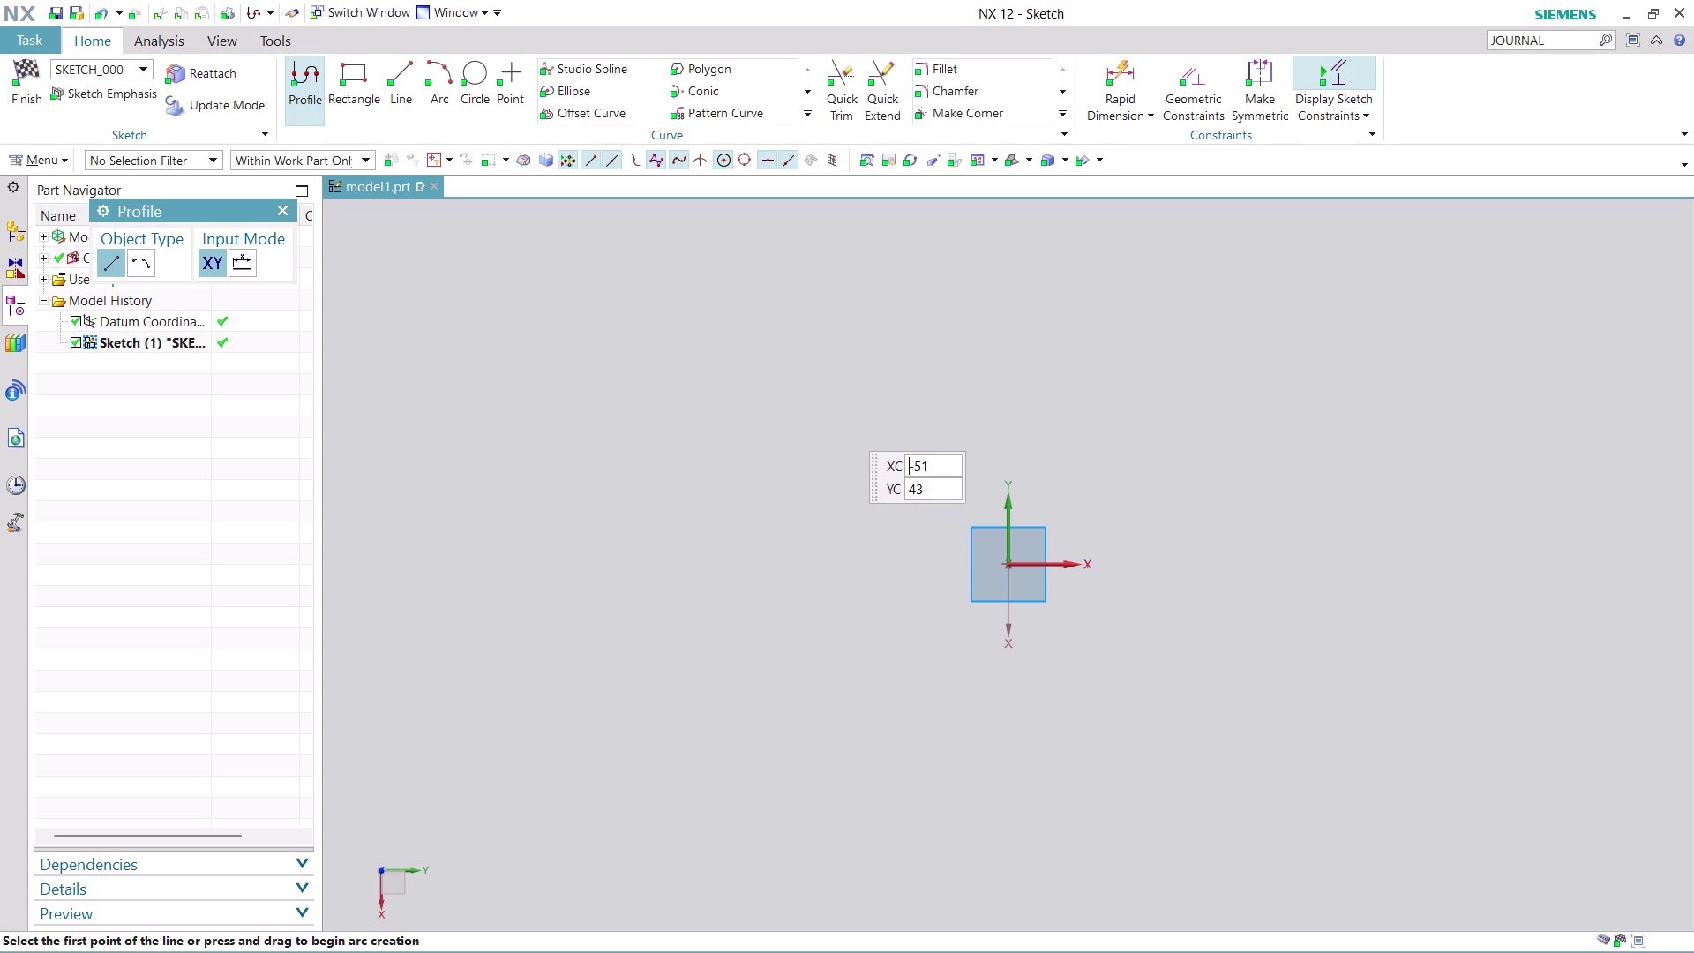
Draw a 280 mm diameter circle centred on the sketch origin.
click(480, 70)
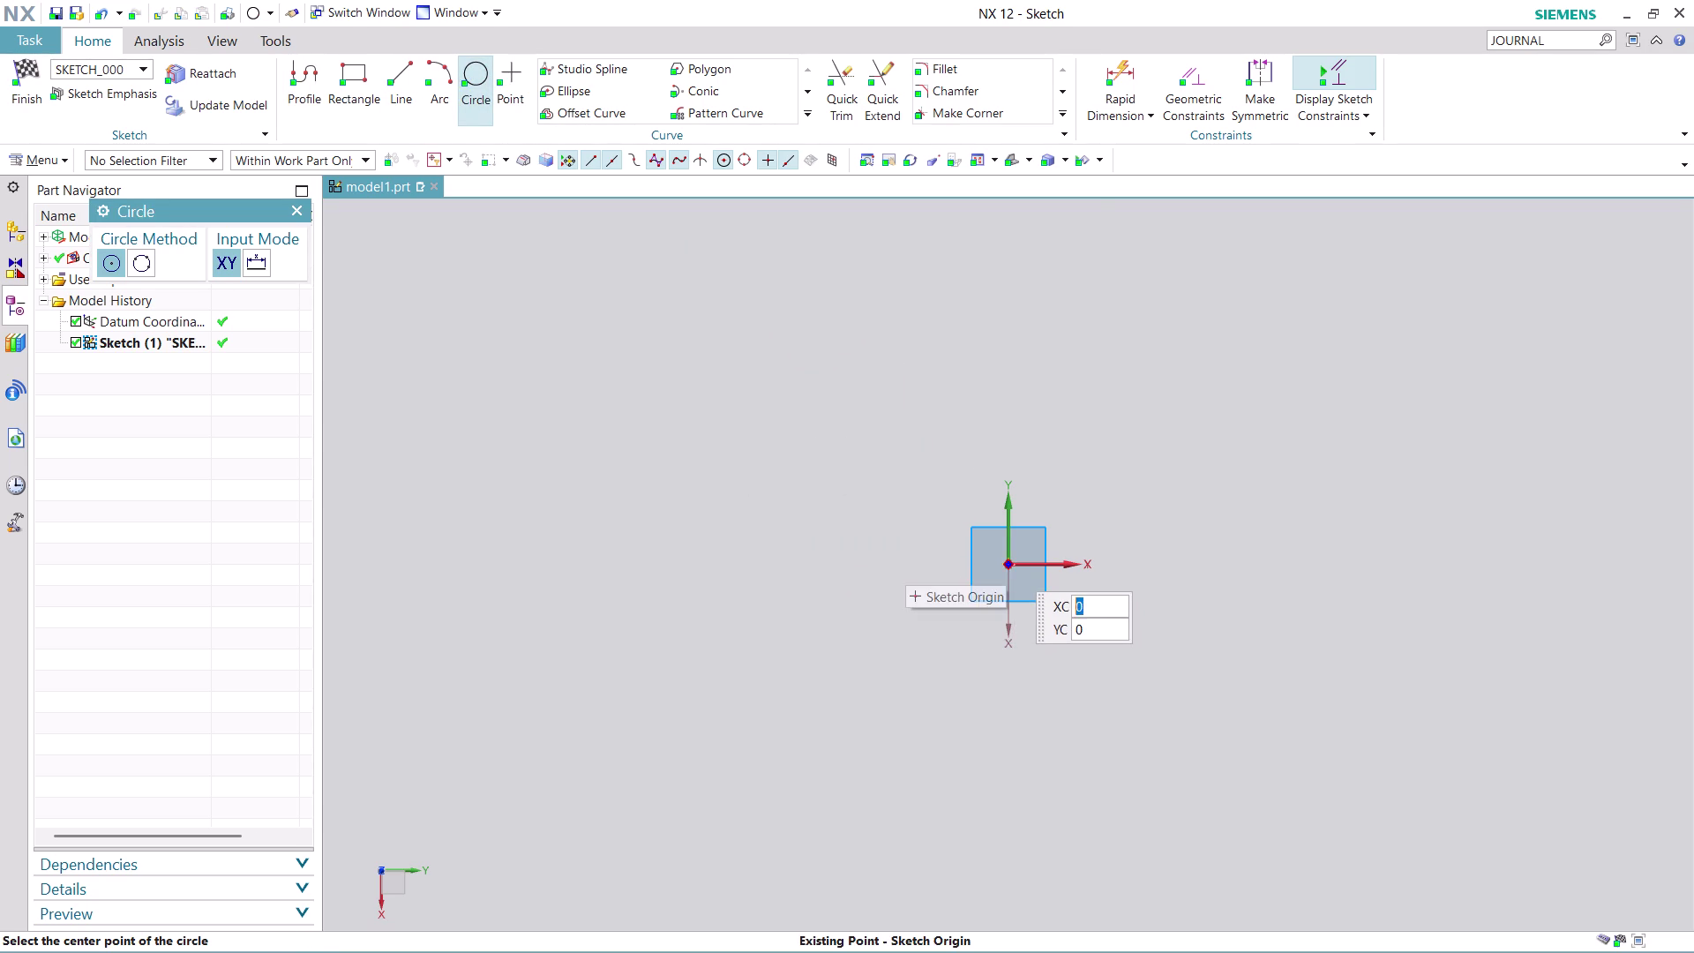
click(1007, 562)
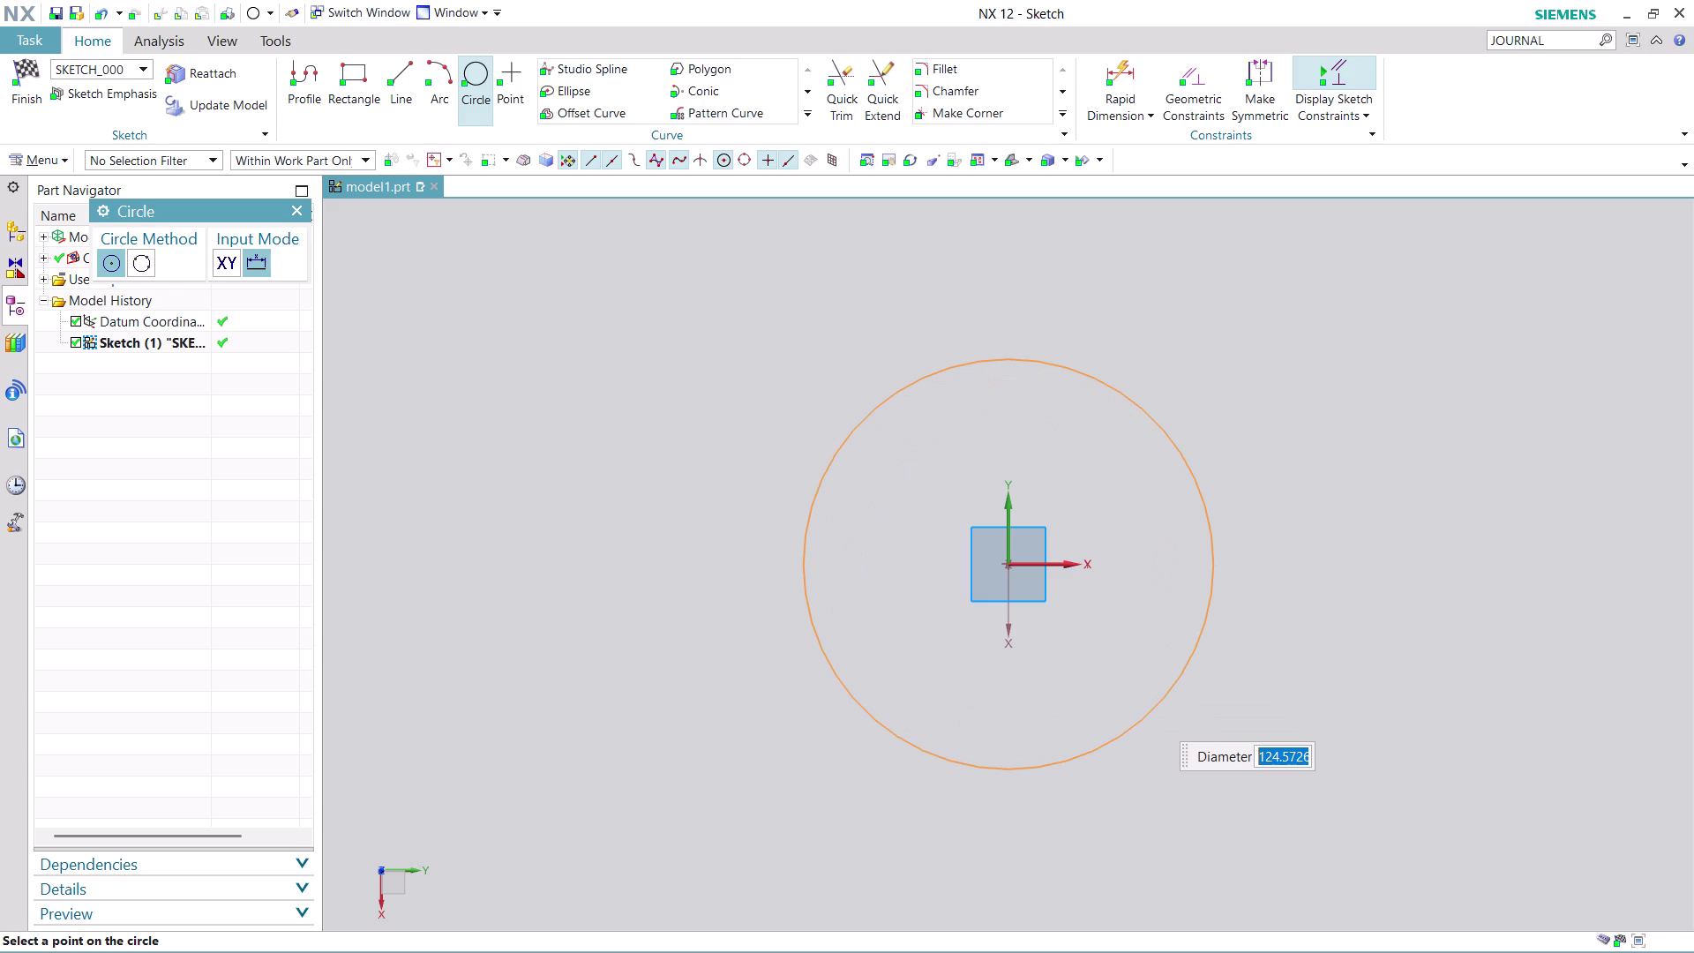
key(1)
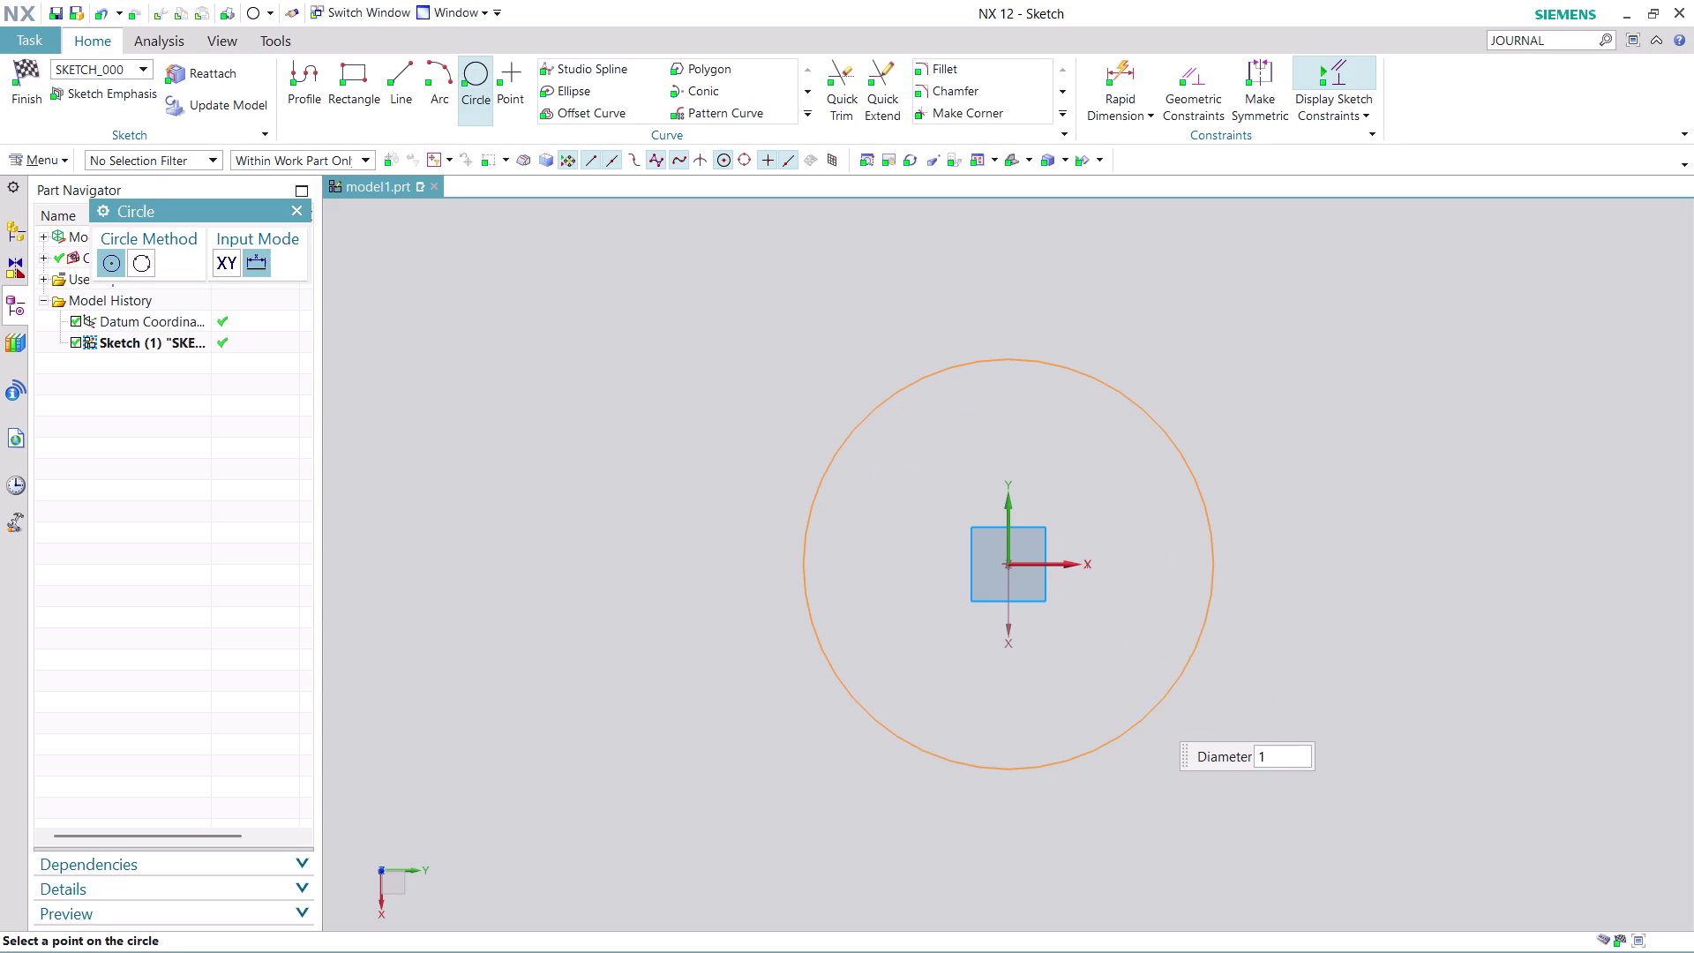
key(4)
key(0)
text(*2)
key(Return)
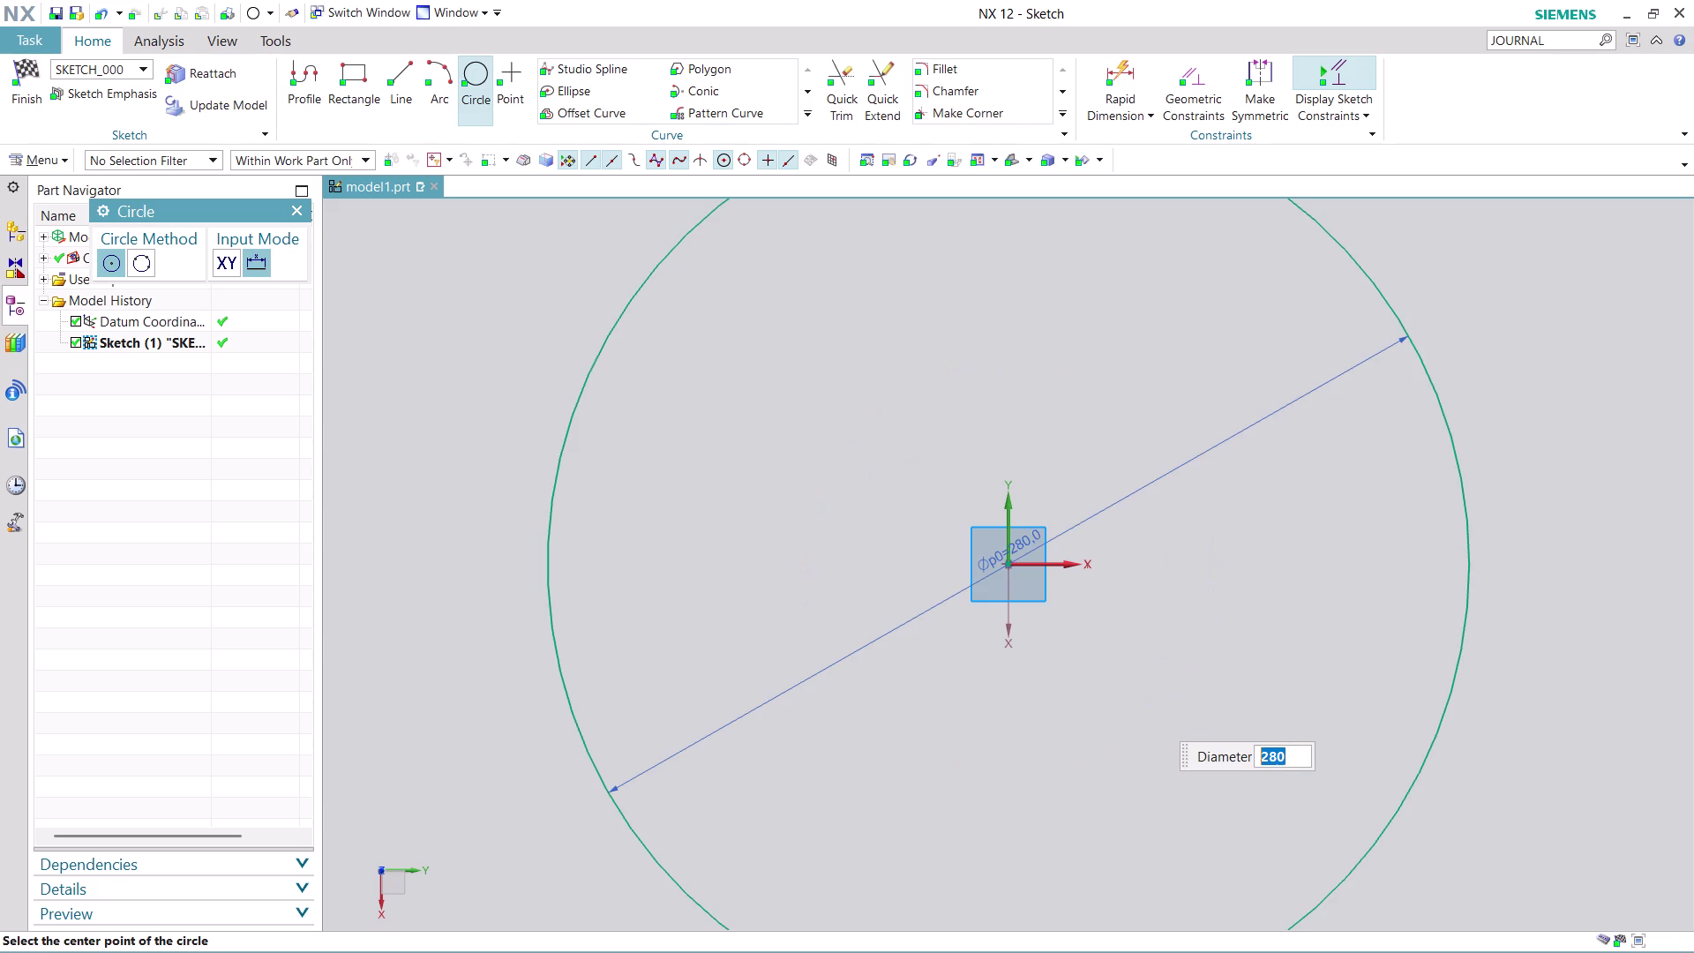
Add a concentric 194 mm circle and finish the sketch.
scroll(down, 3)
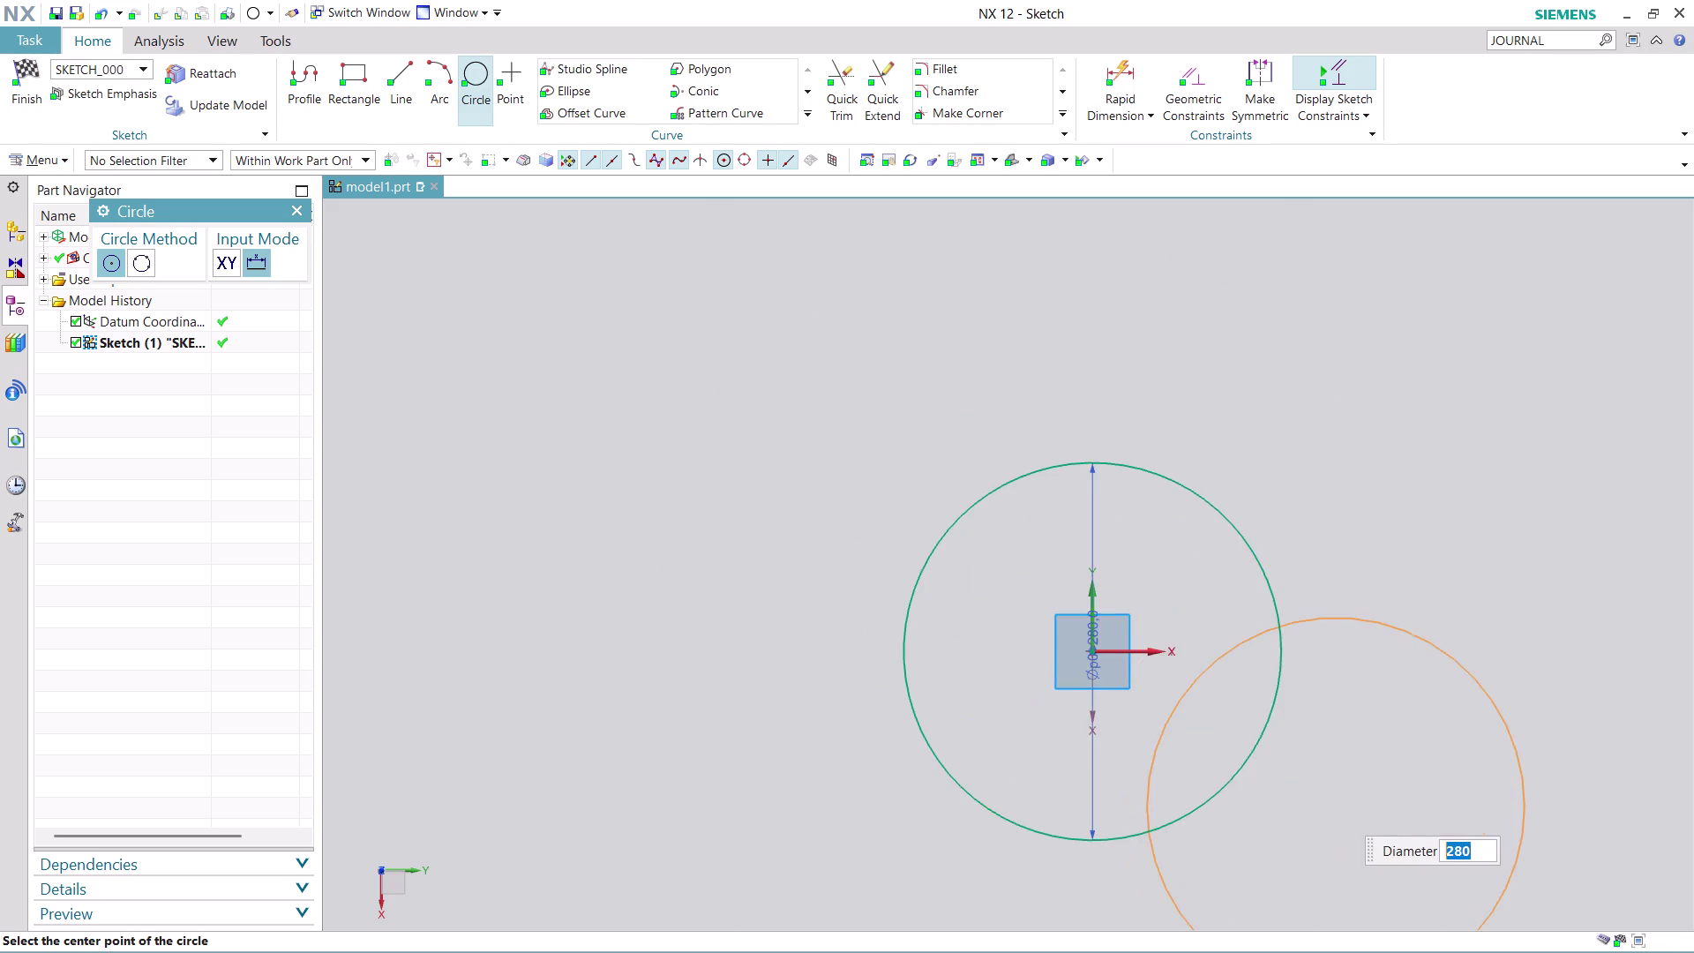
scroll(down, 3)
scroll(up, 3)
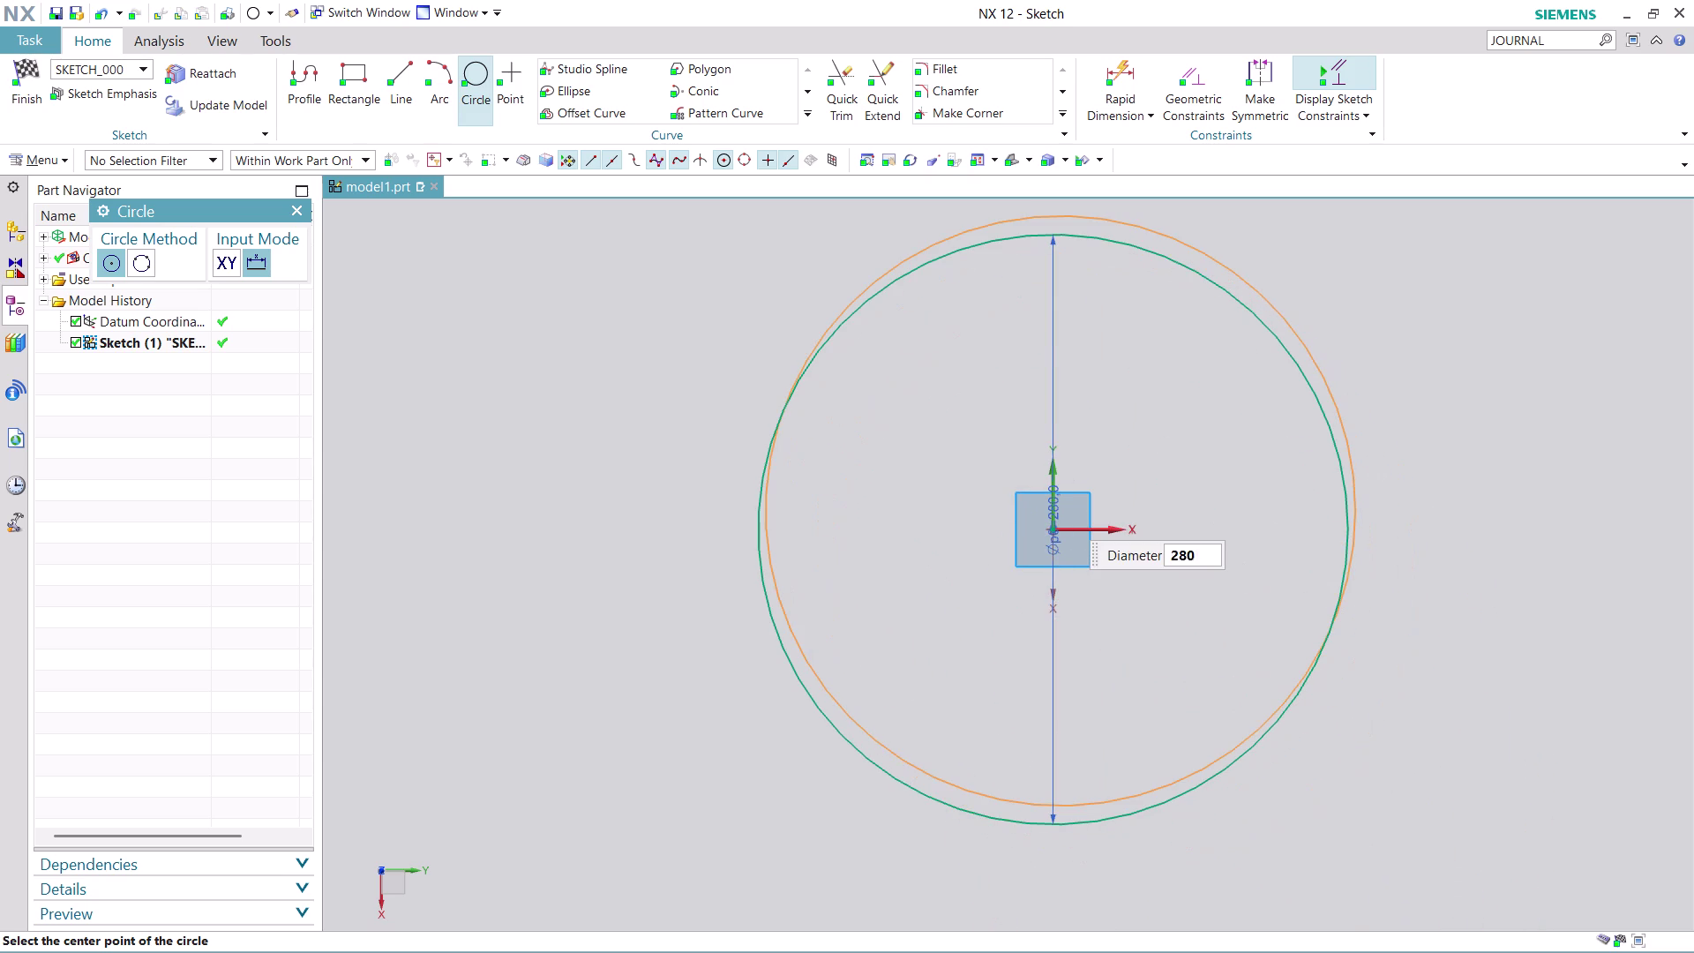
text(1)
text(94)
key(Return)
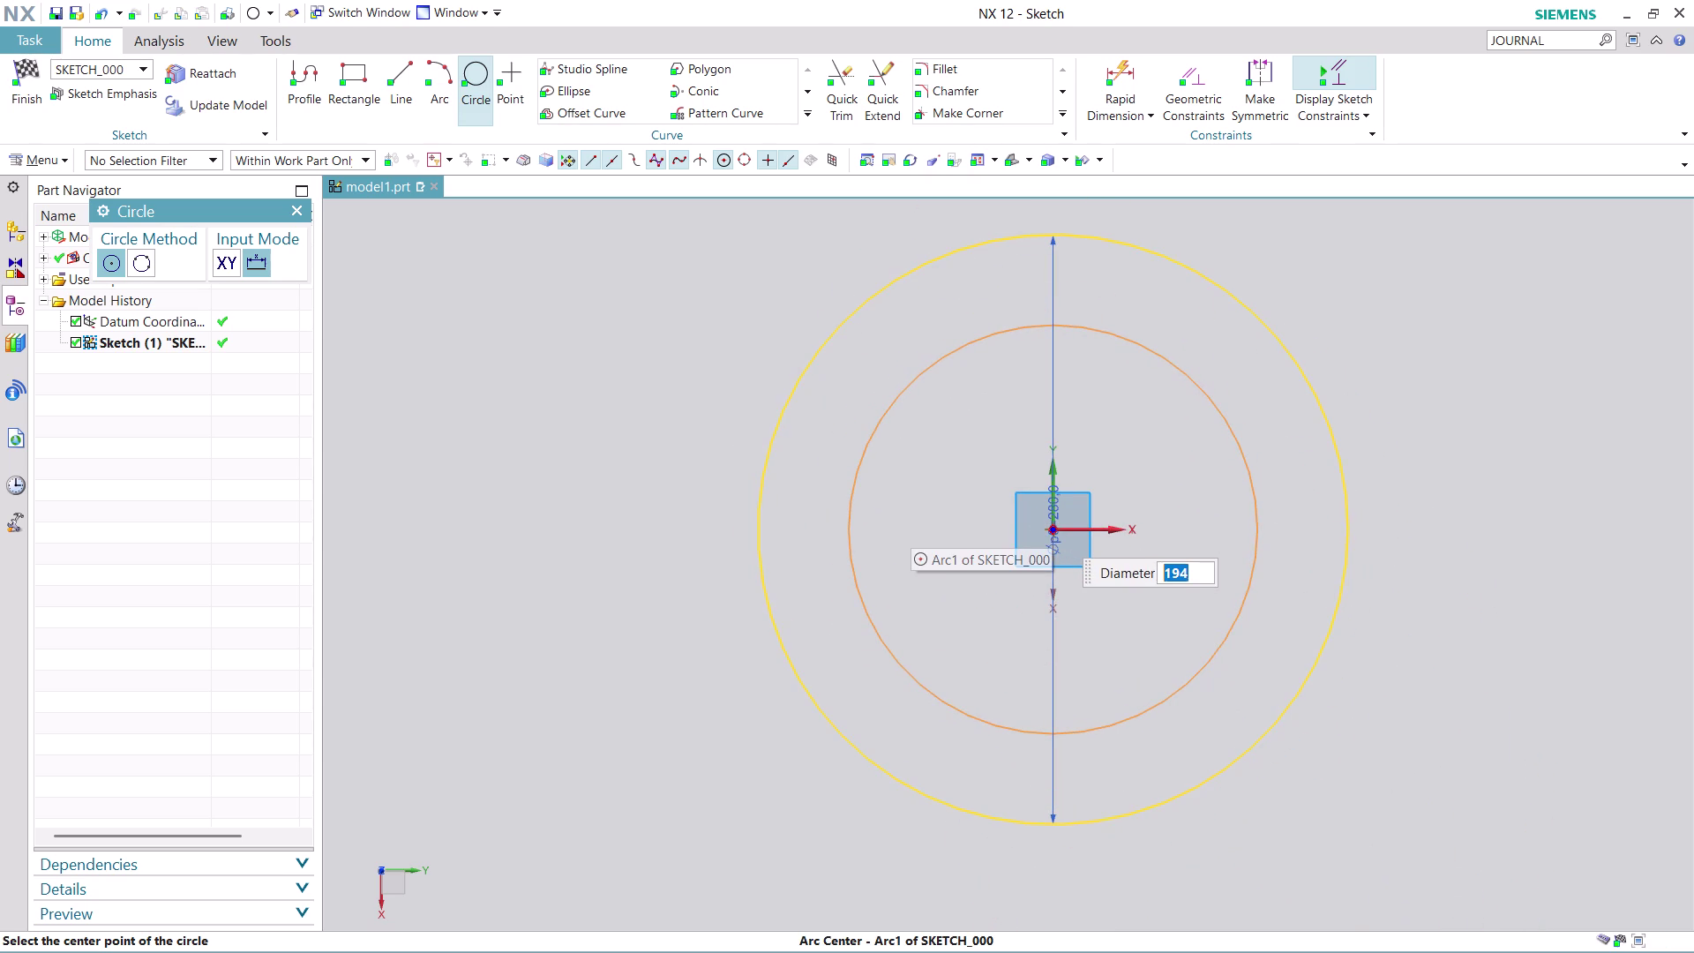
click(1054, 529)
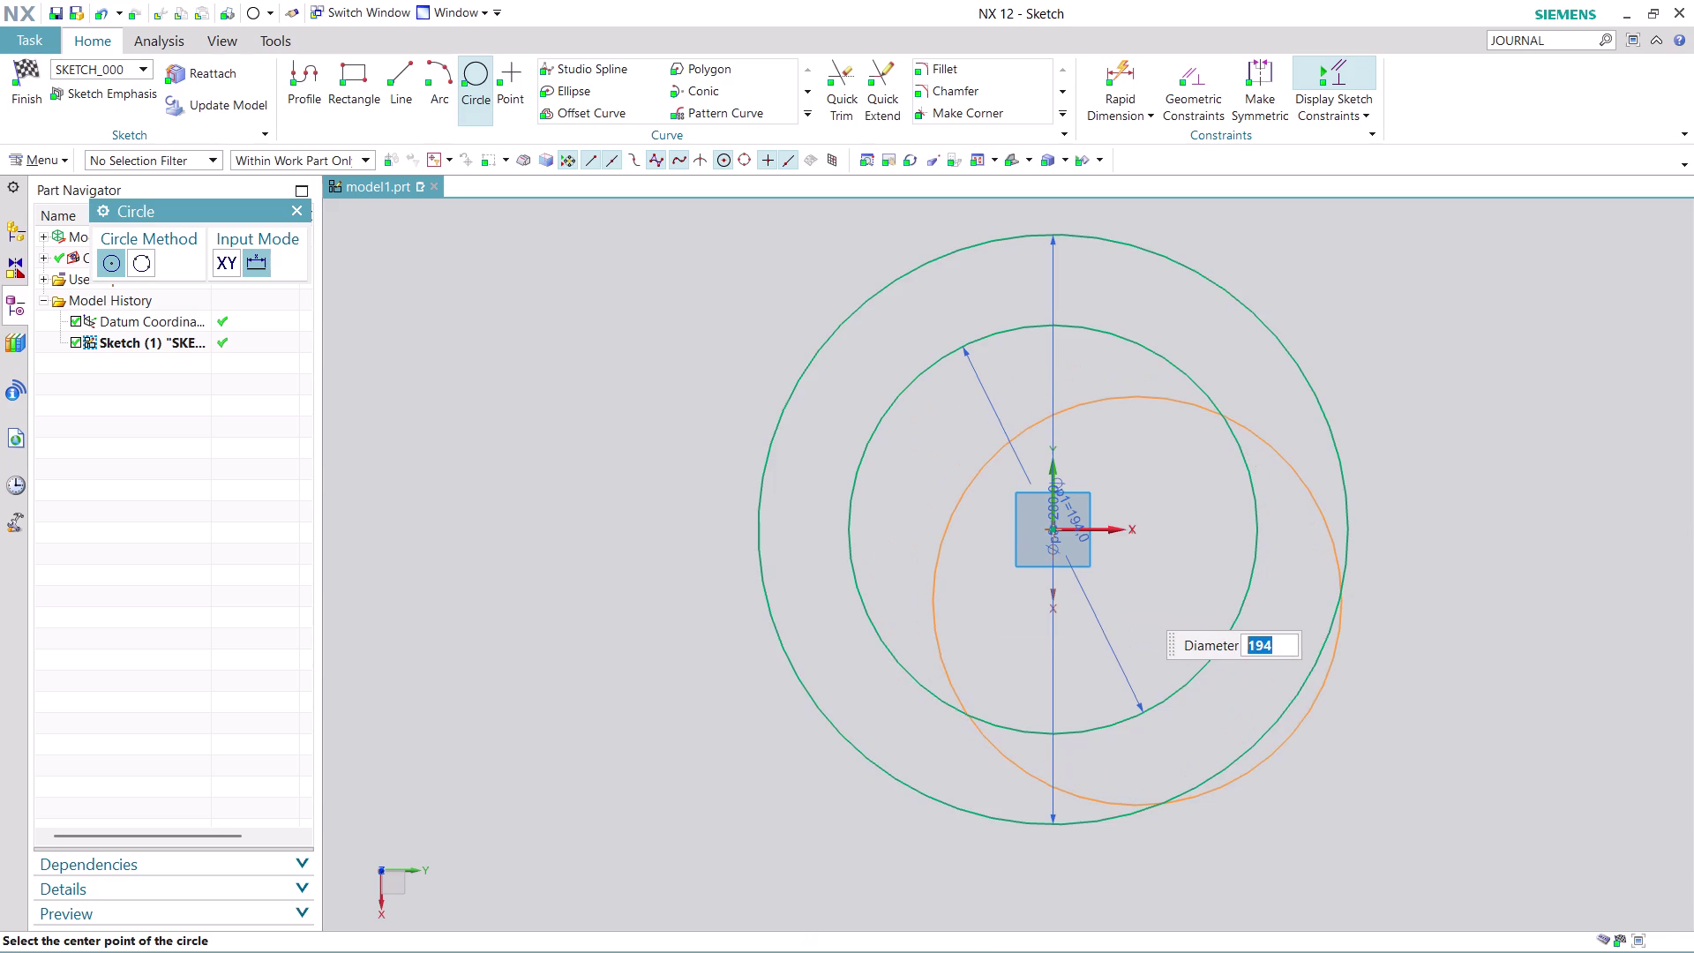
key(Escape)
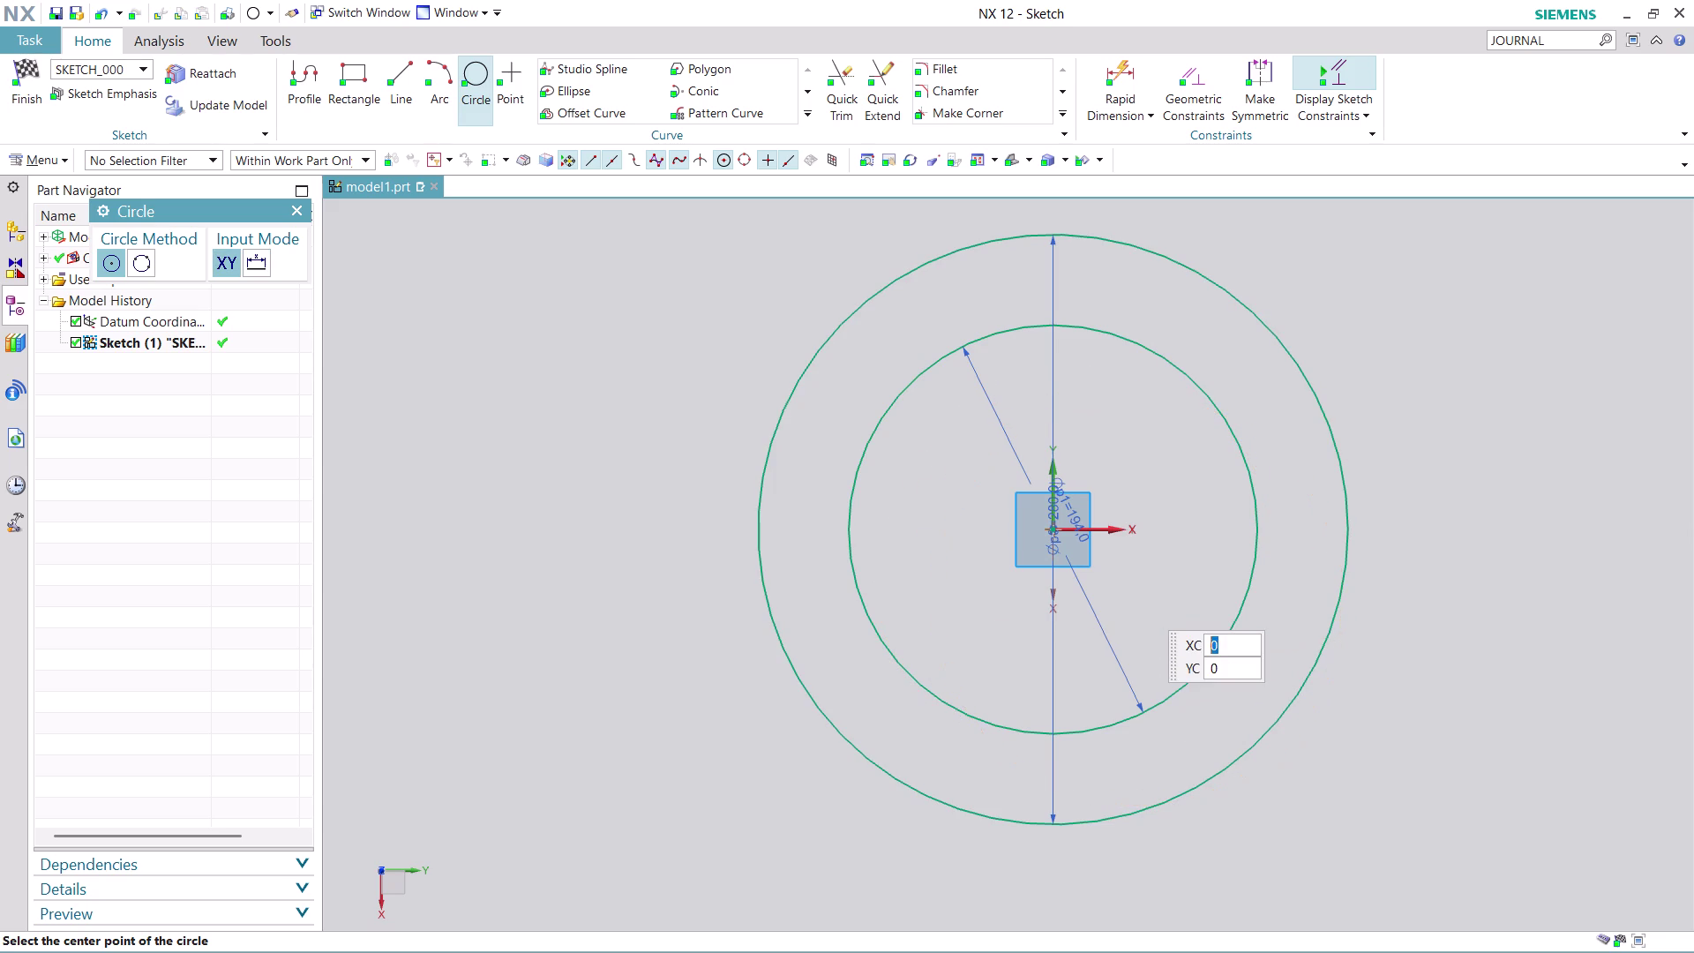
scroll(down, 3)
scroll(up, 3)
scroll(down, 3)
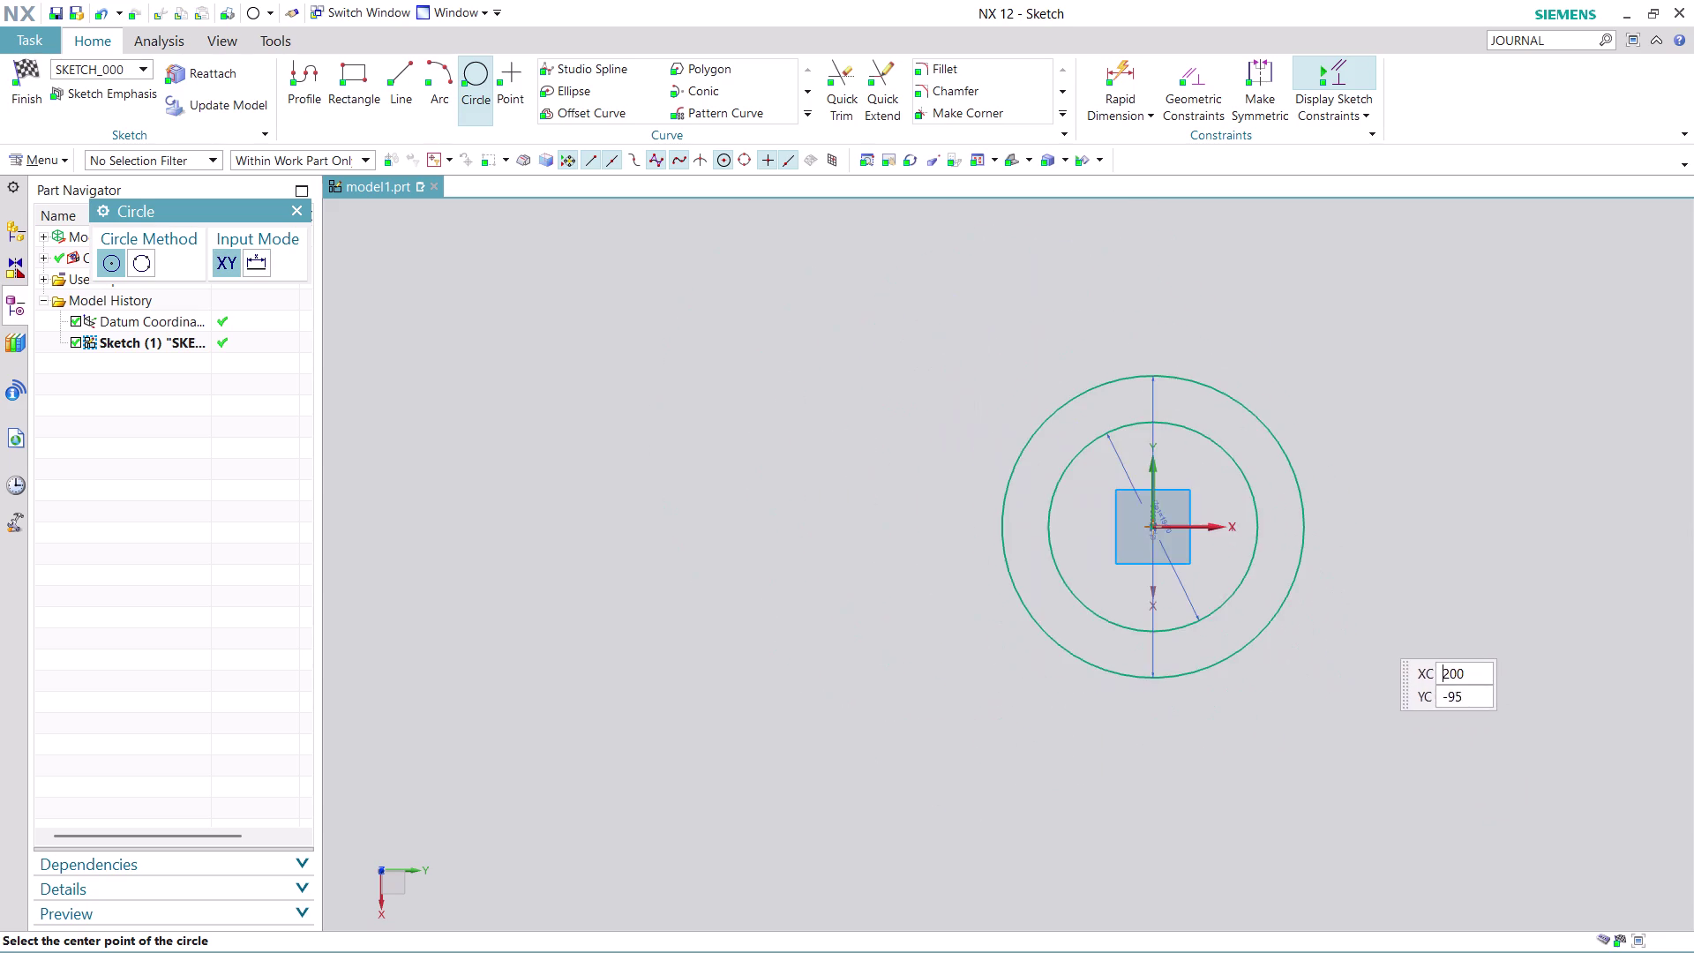
scroll(up, 3)
key(Escape)
key(Escape)
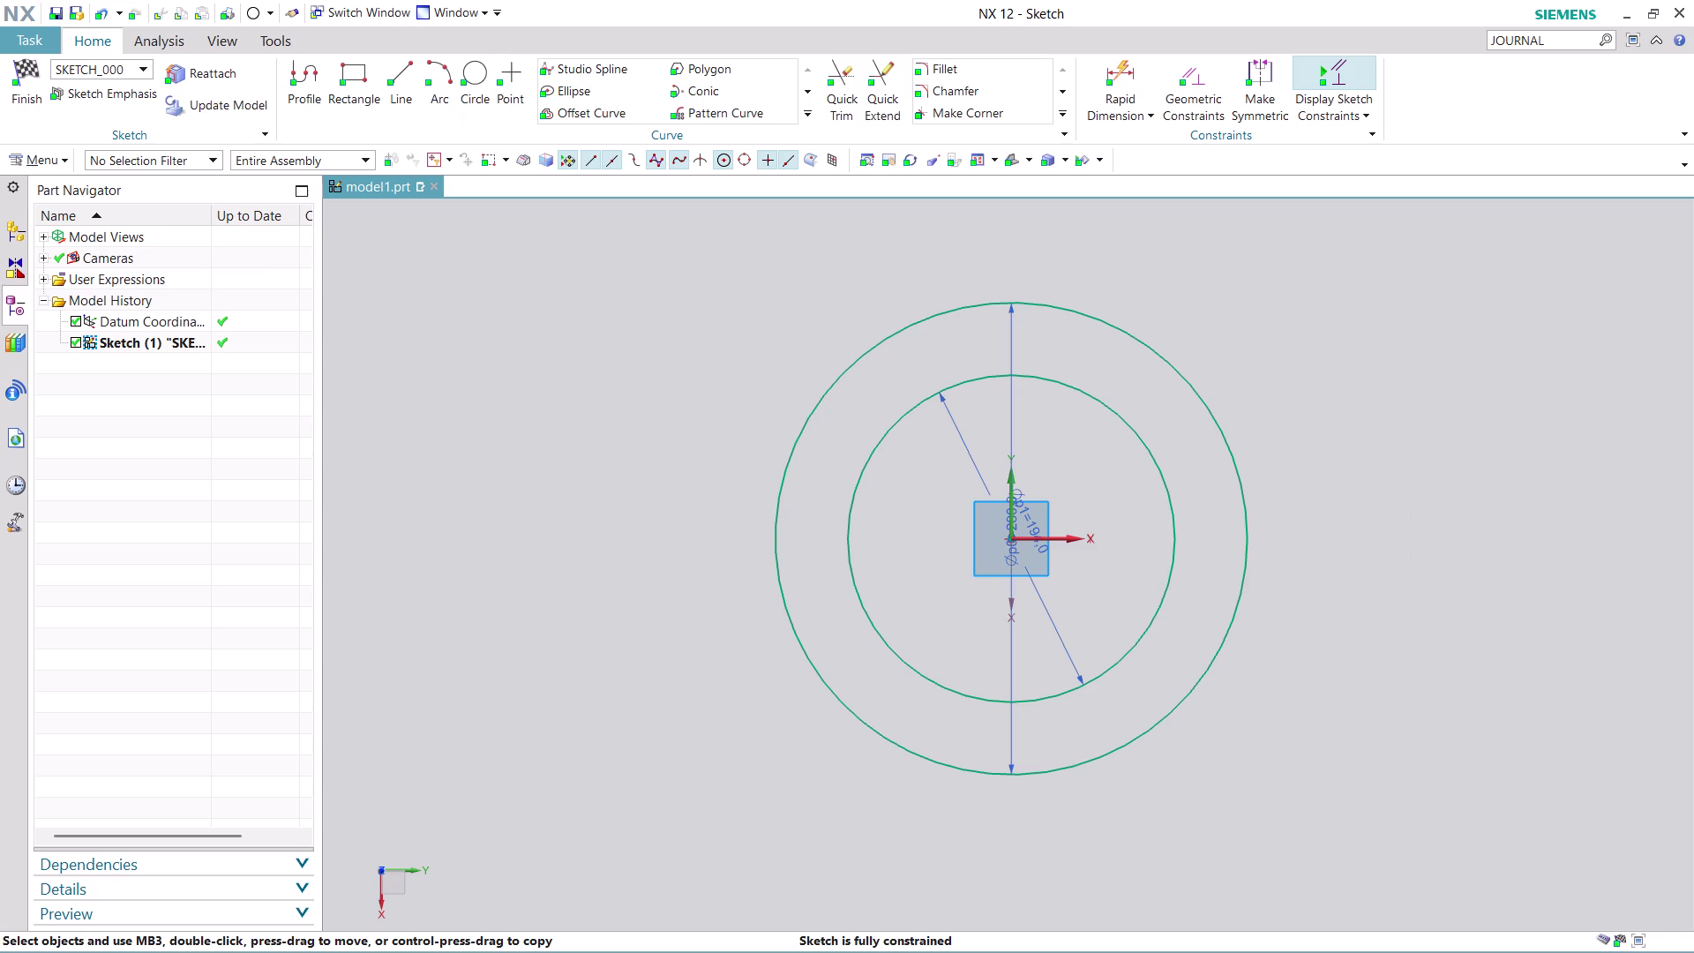
click(32, 113)
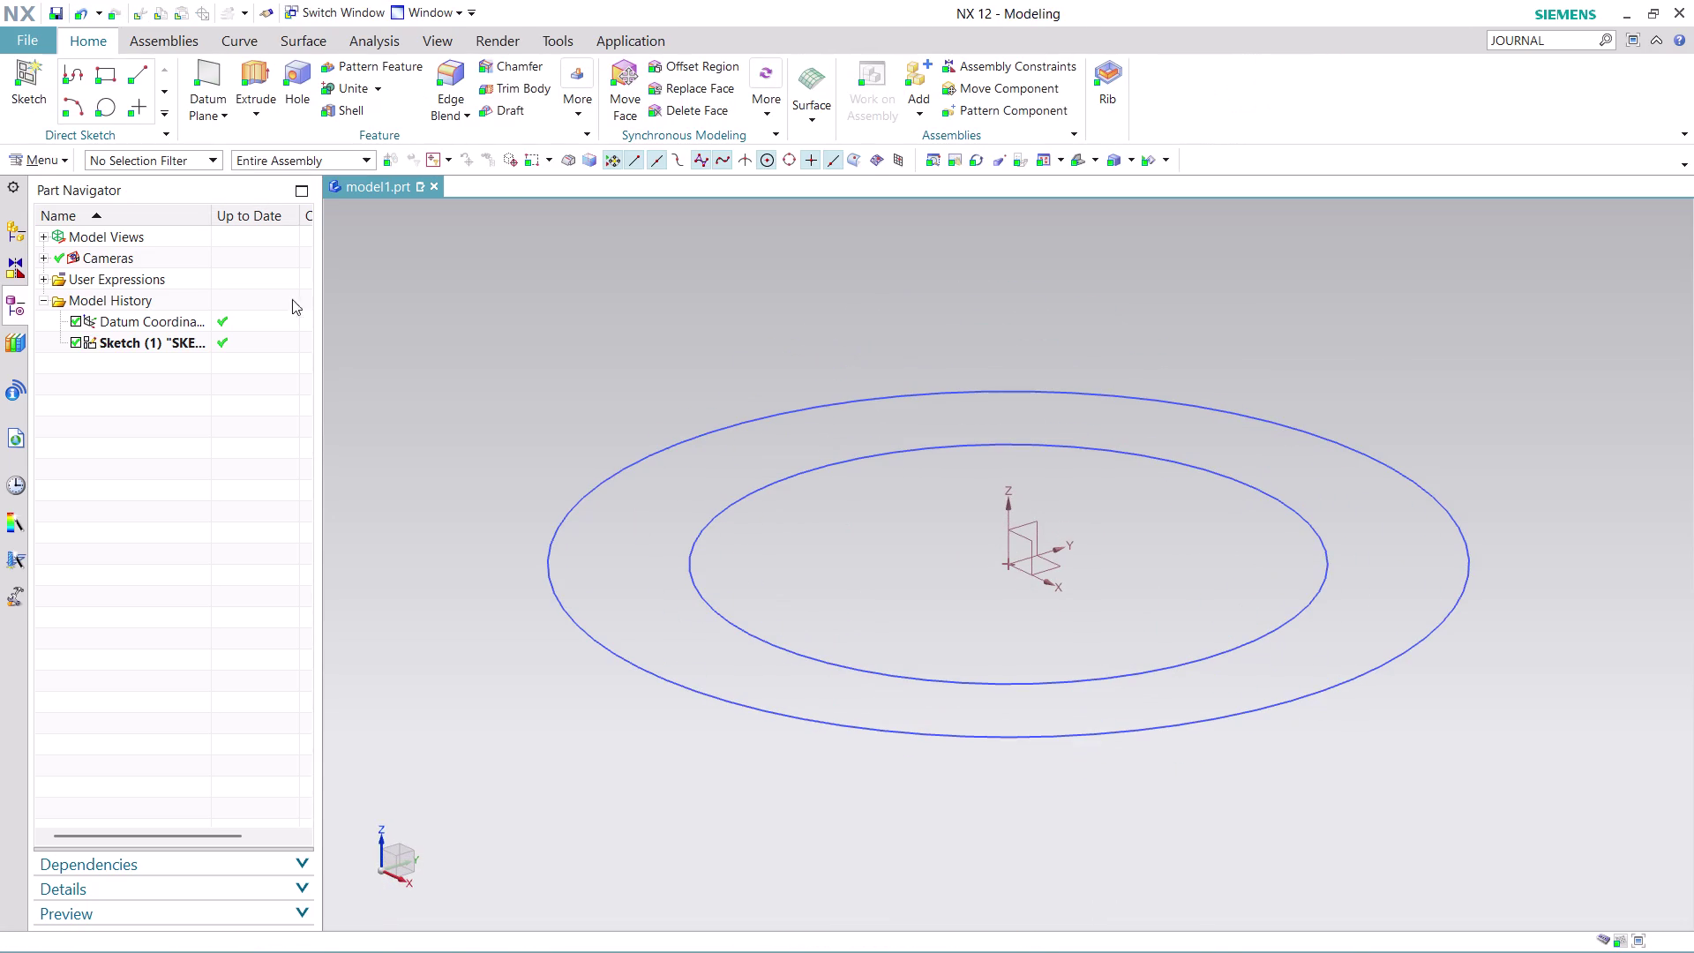
Extrude both circles with the direction reversed.
scroll(down, 3)
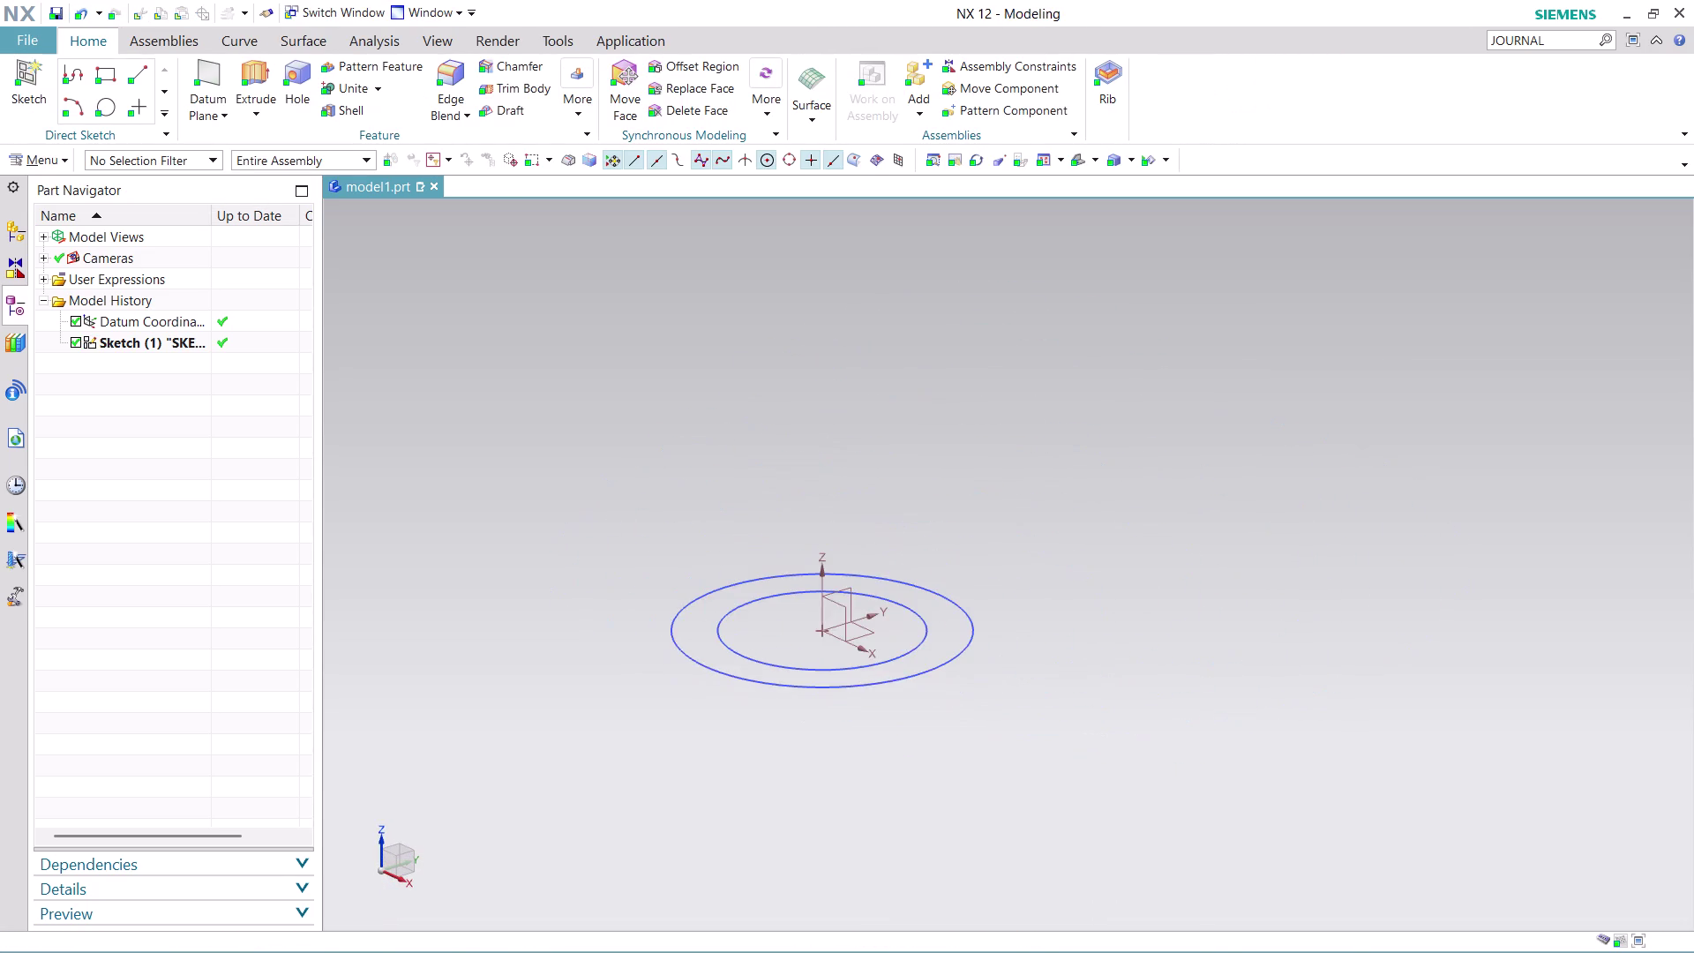
scroll(up, 3)
click(253, 67)
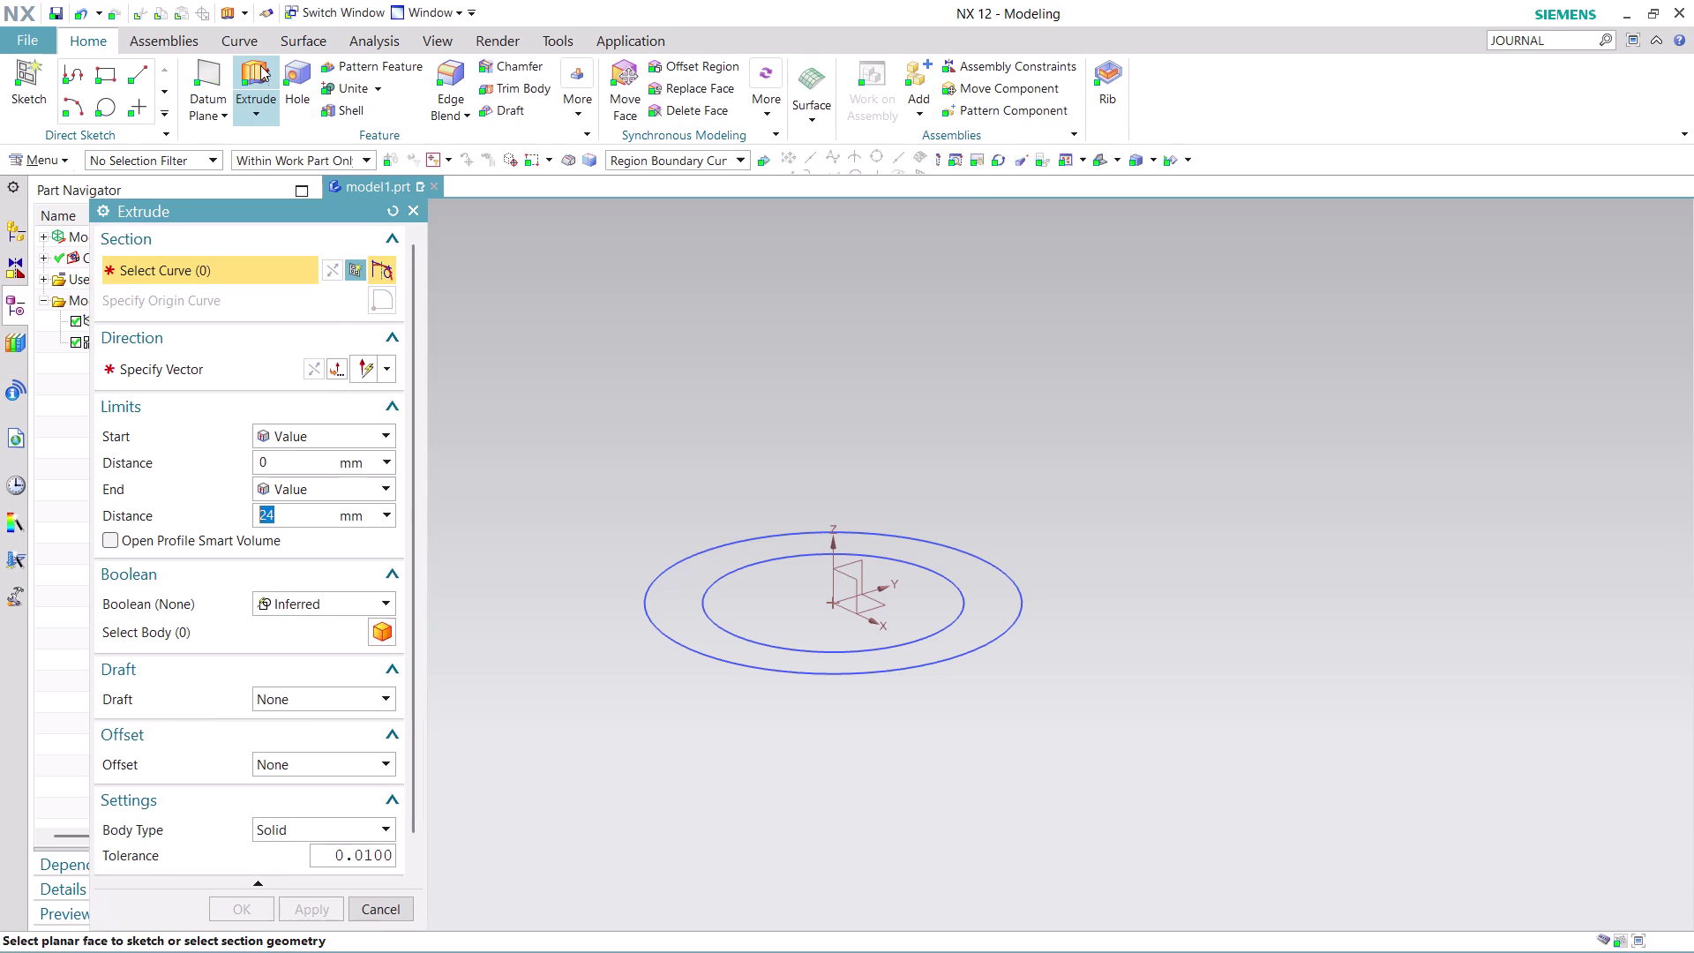
click(697, 637)
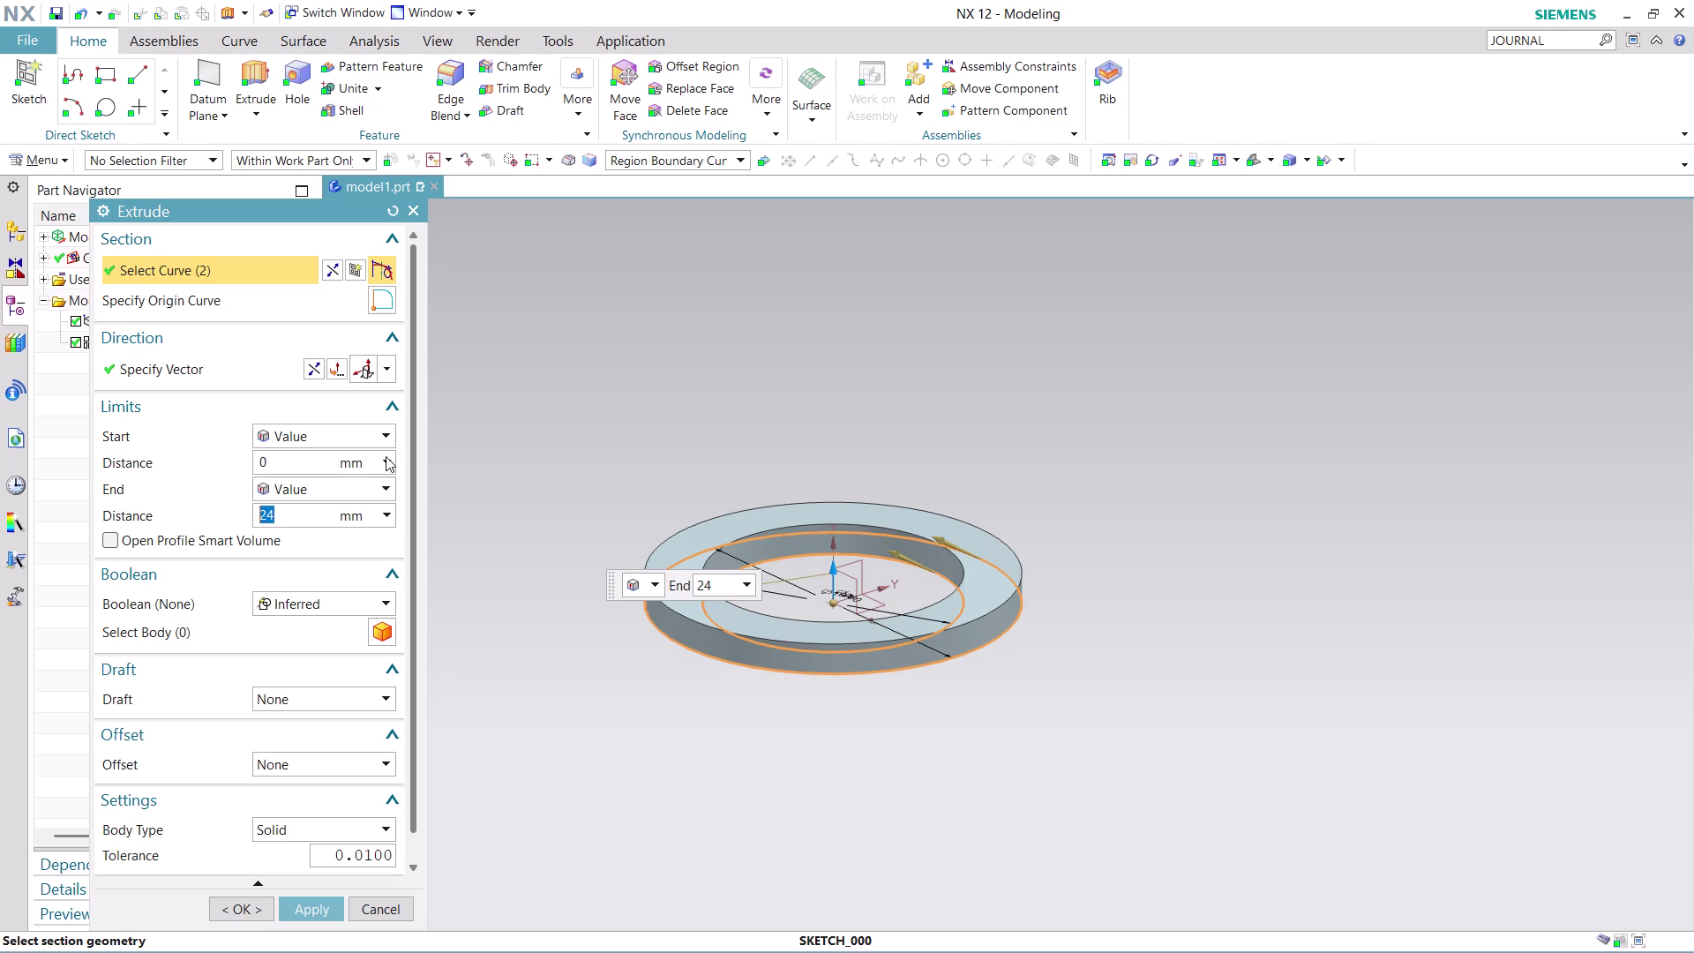
click(309, 360)
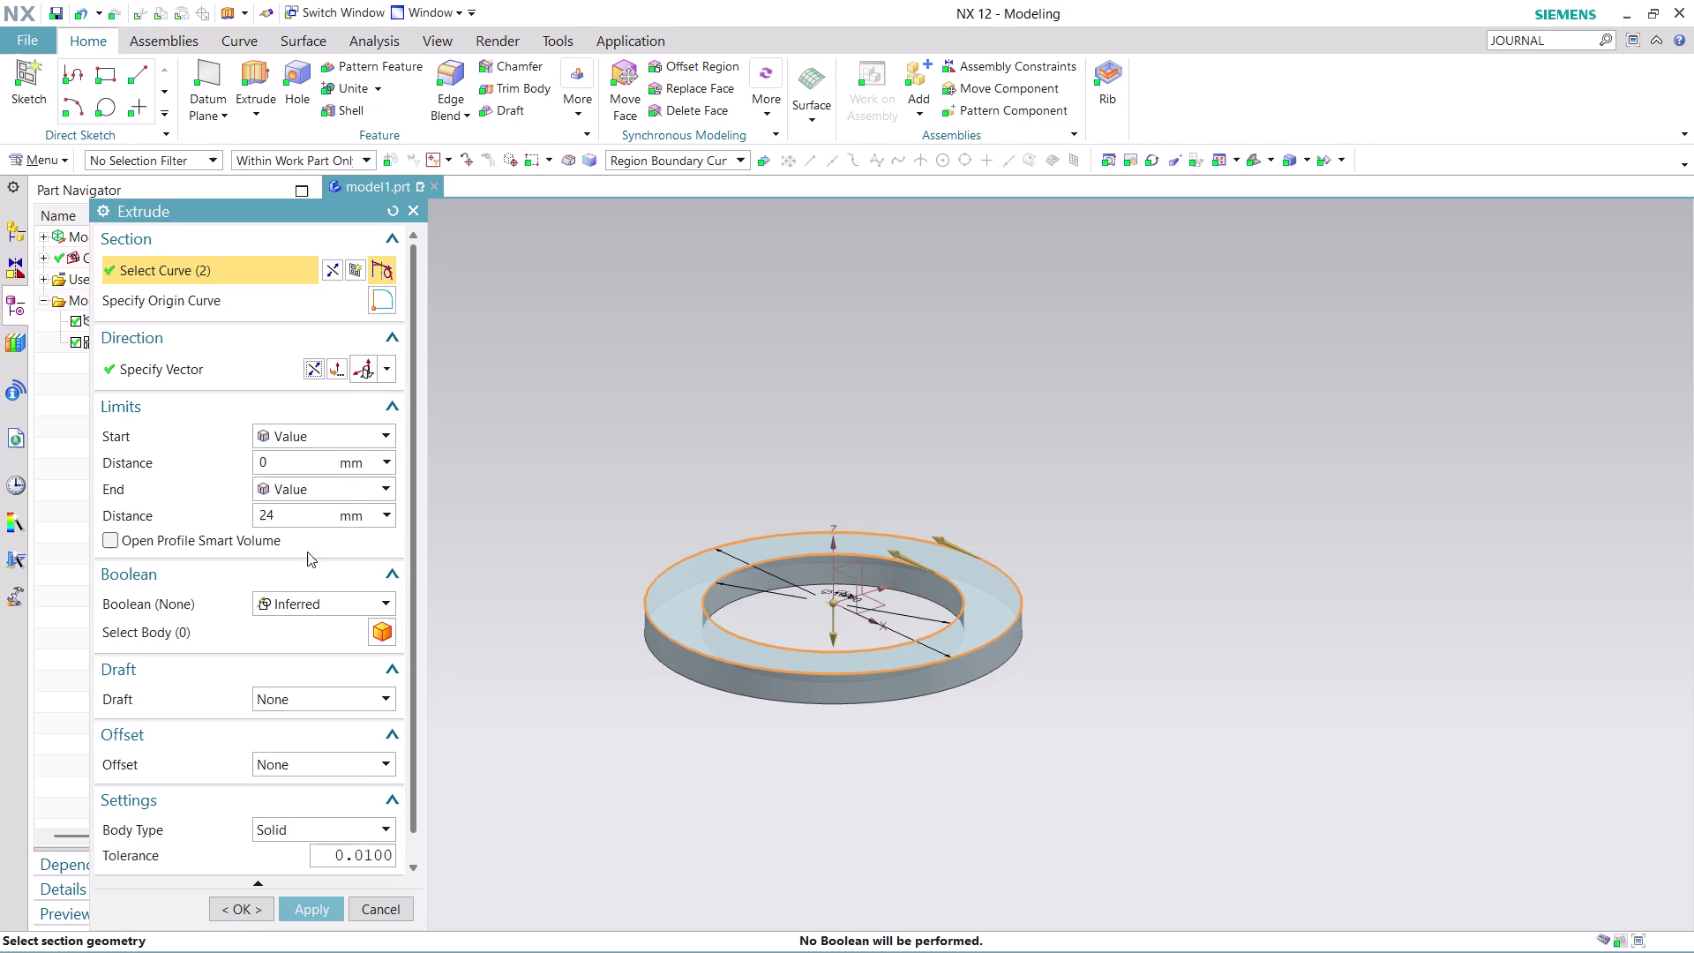
Set the end distance to 225 and create the hollow cylinder, Extrude (2).
double_click(309, 514)
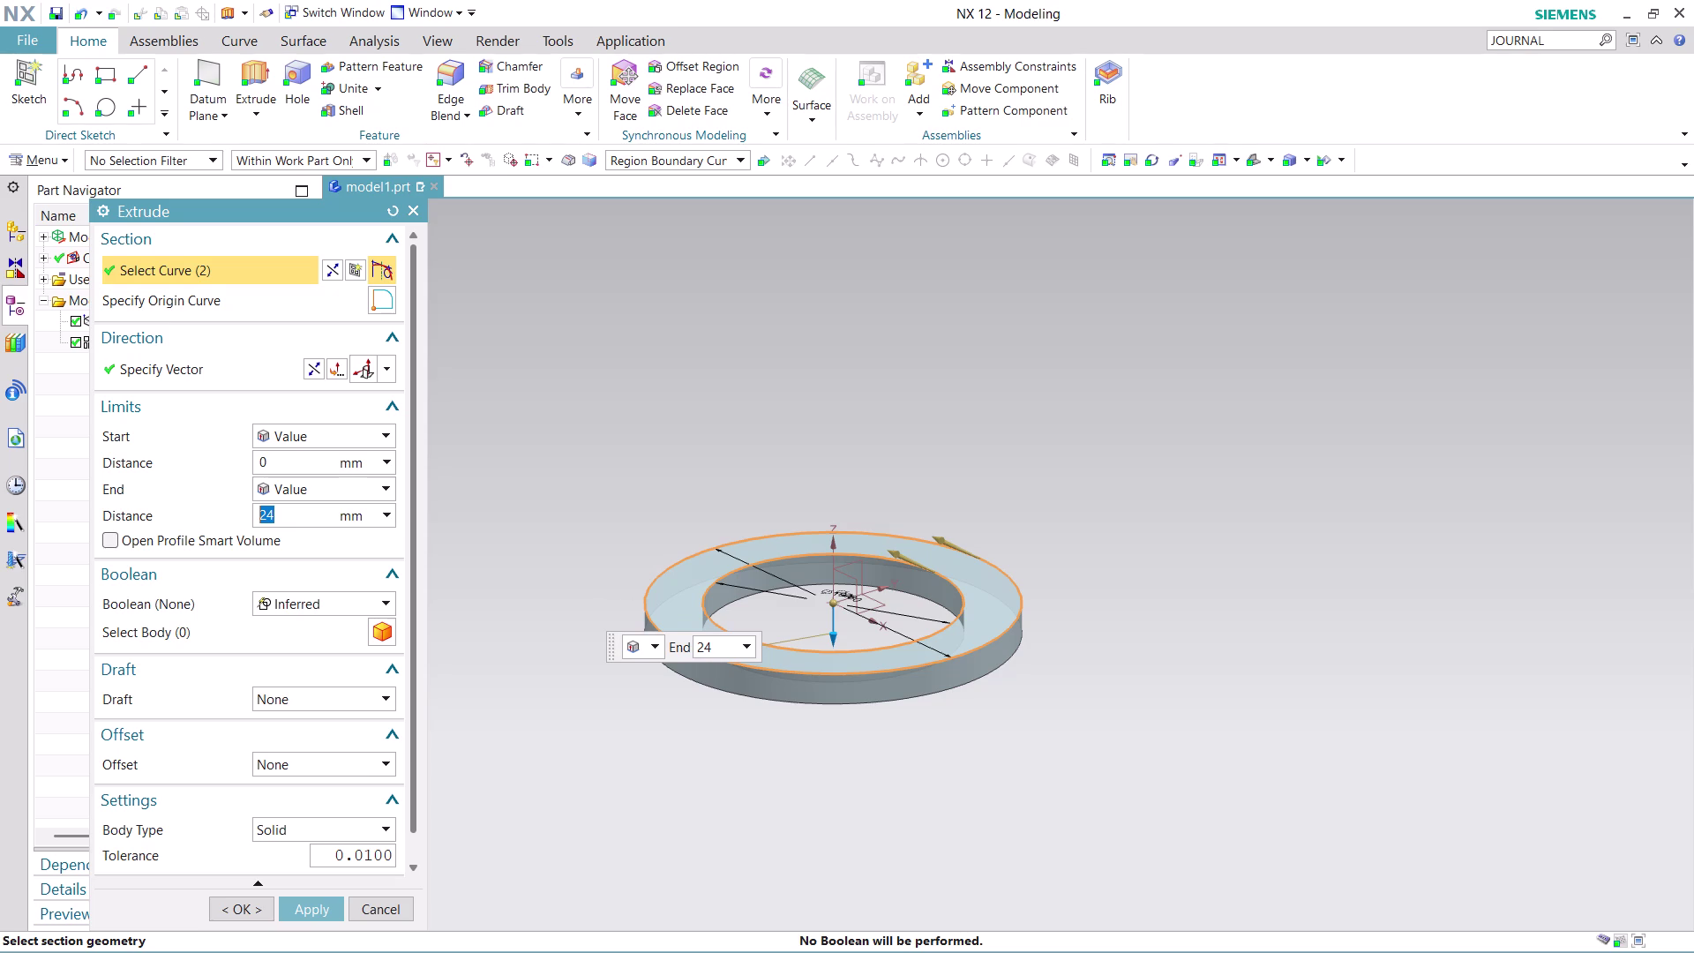
text(22)
key(5)
click(318, 906)
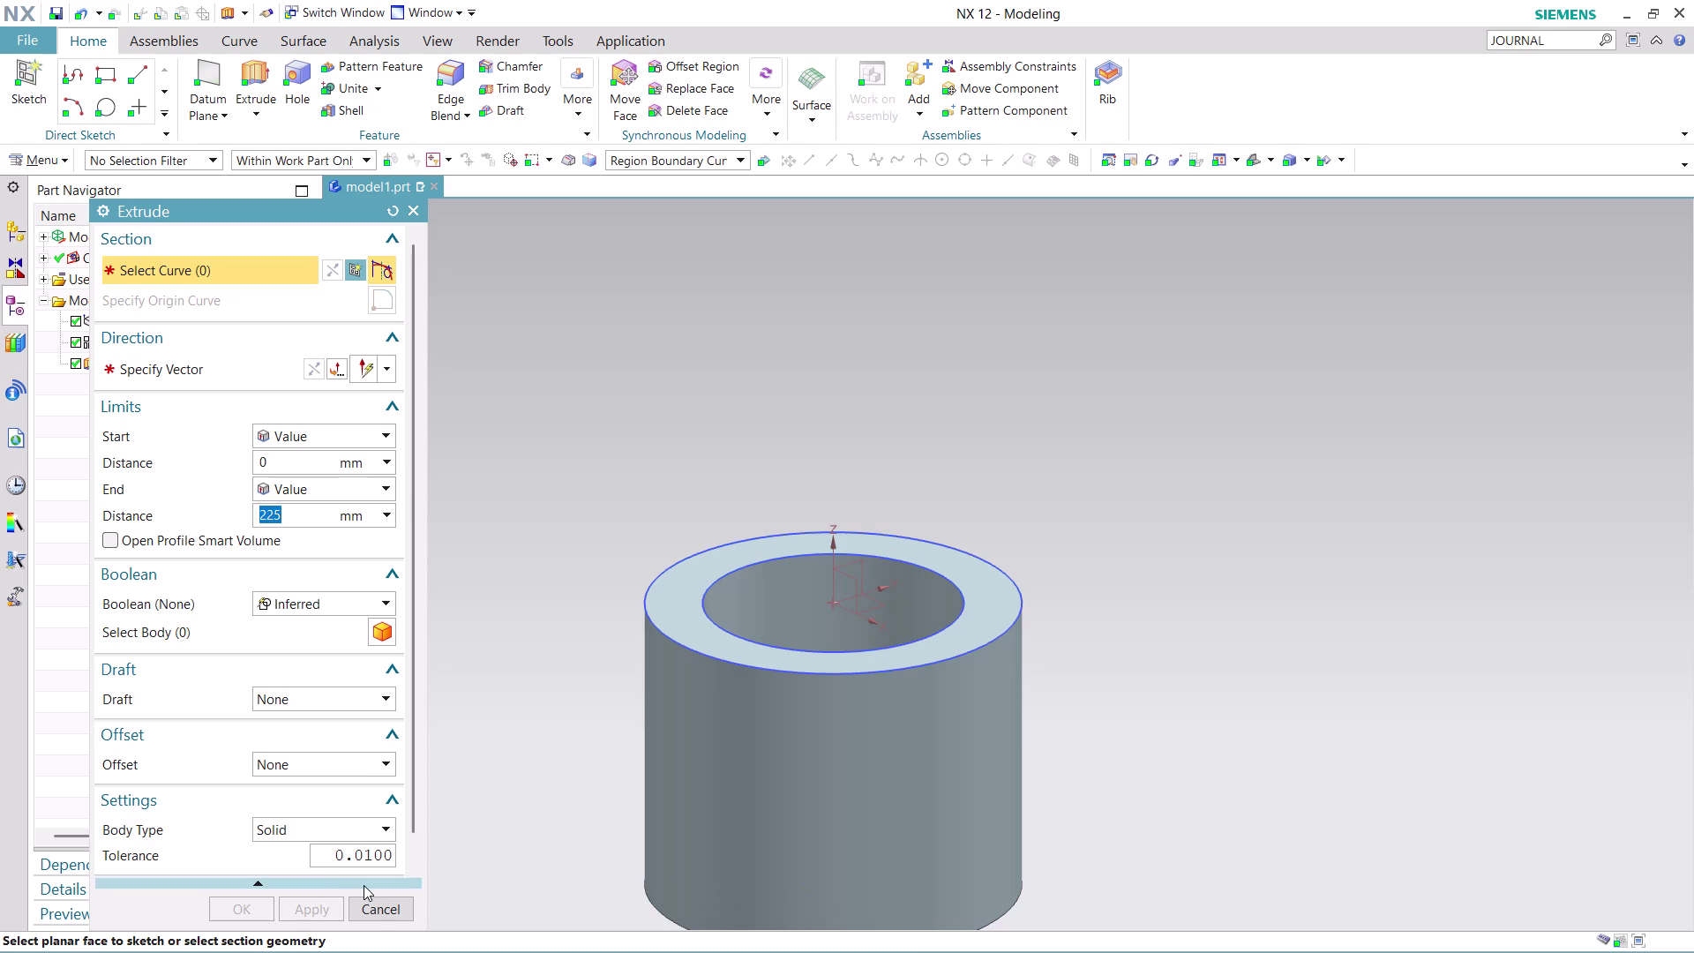
click(378, 907)
scroll(down, 3)
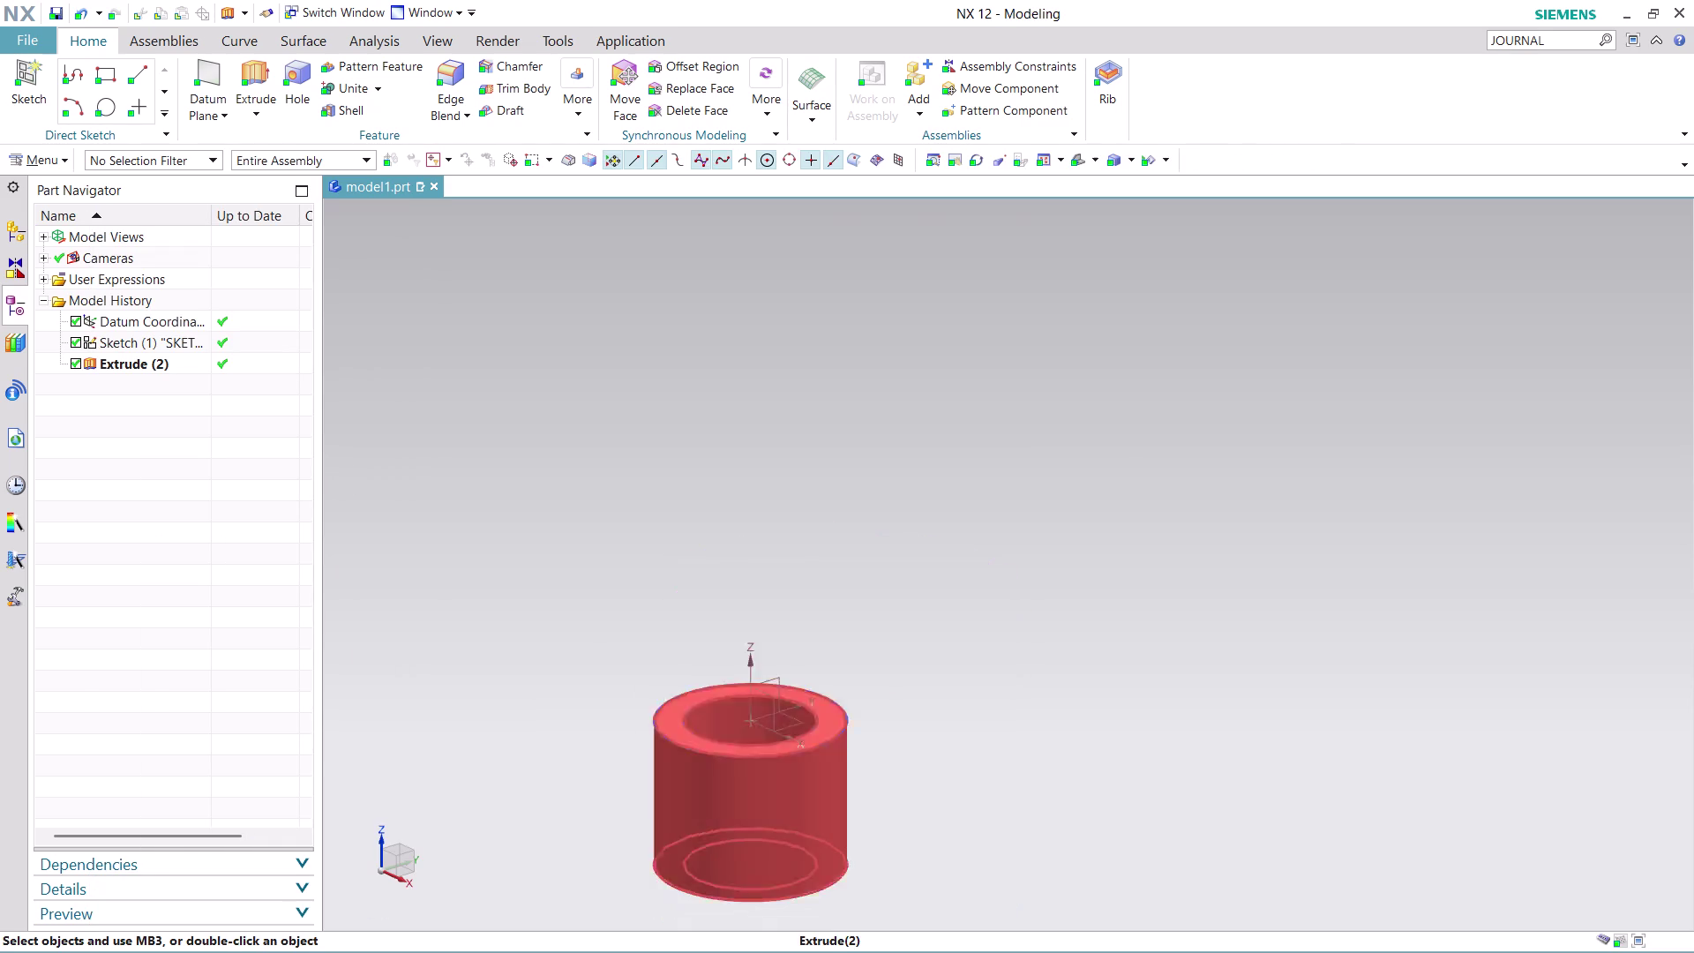
scroll(down, 3)
scroll(up, 3)
scroll(down, 3)
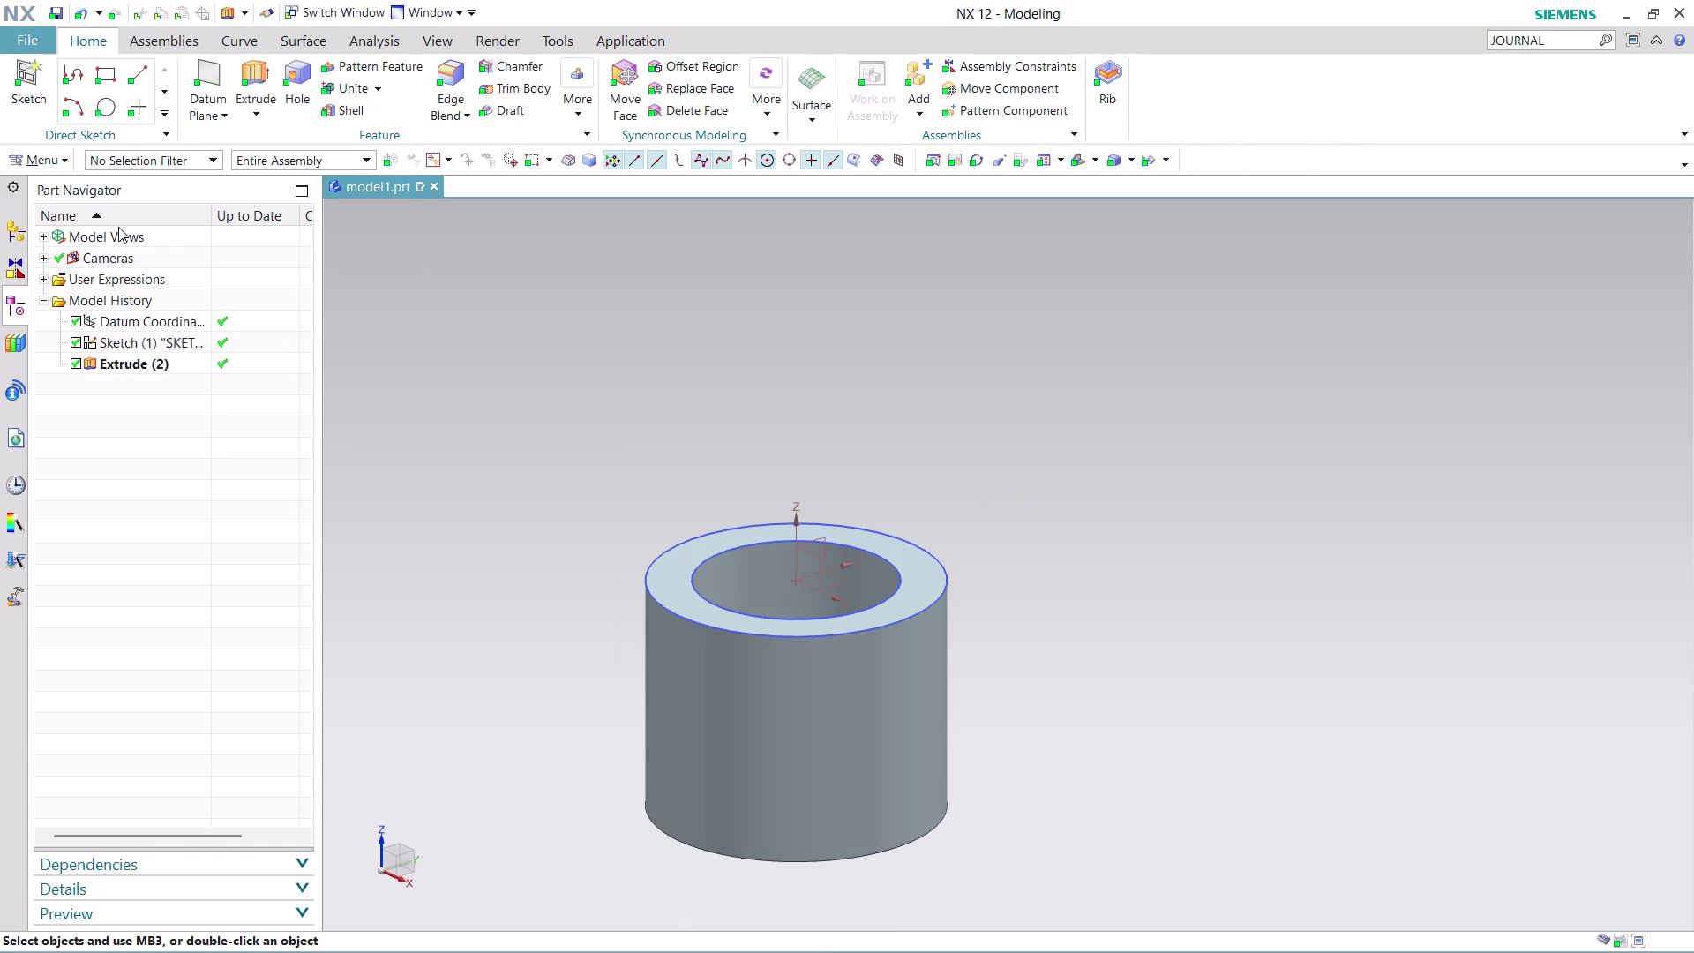
click(41, 158)
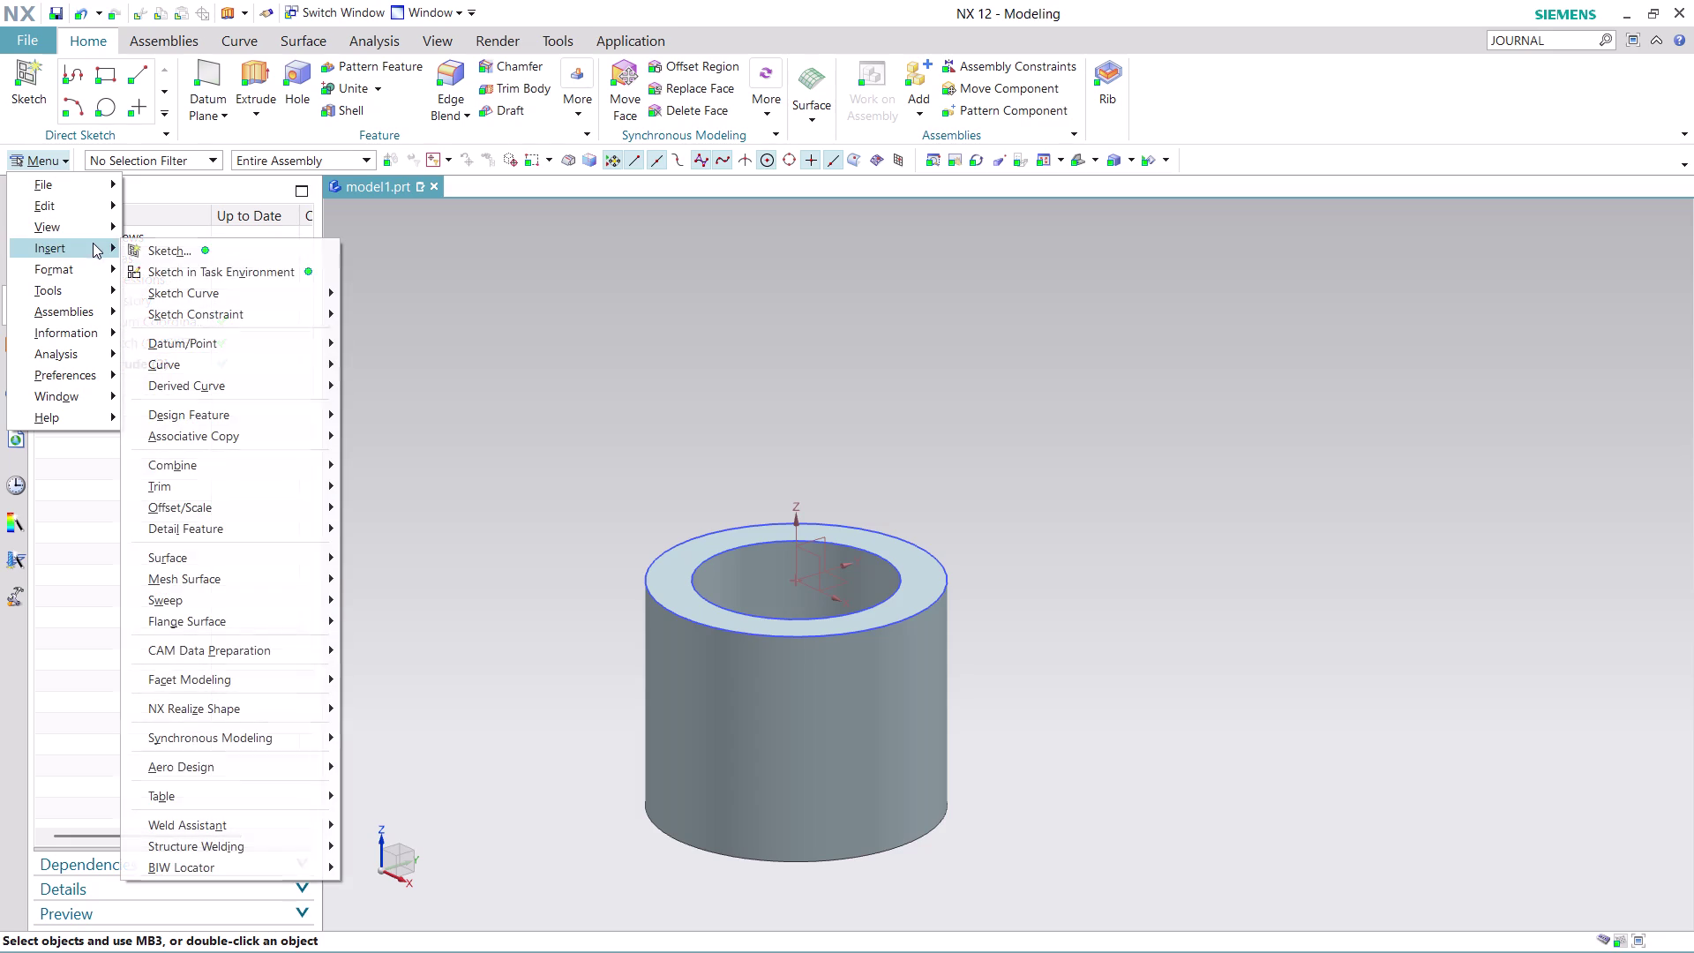
Create Sketch (3) on the proposed plane with horizontal reference and origin point.
click(206, 269)
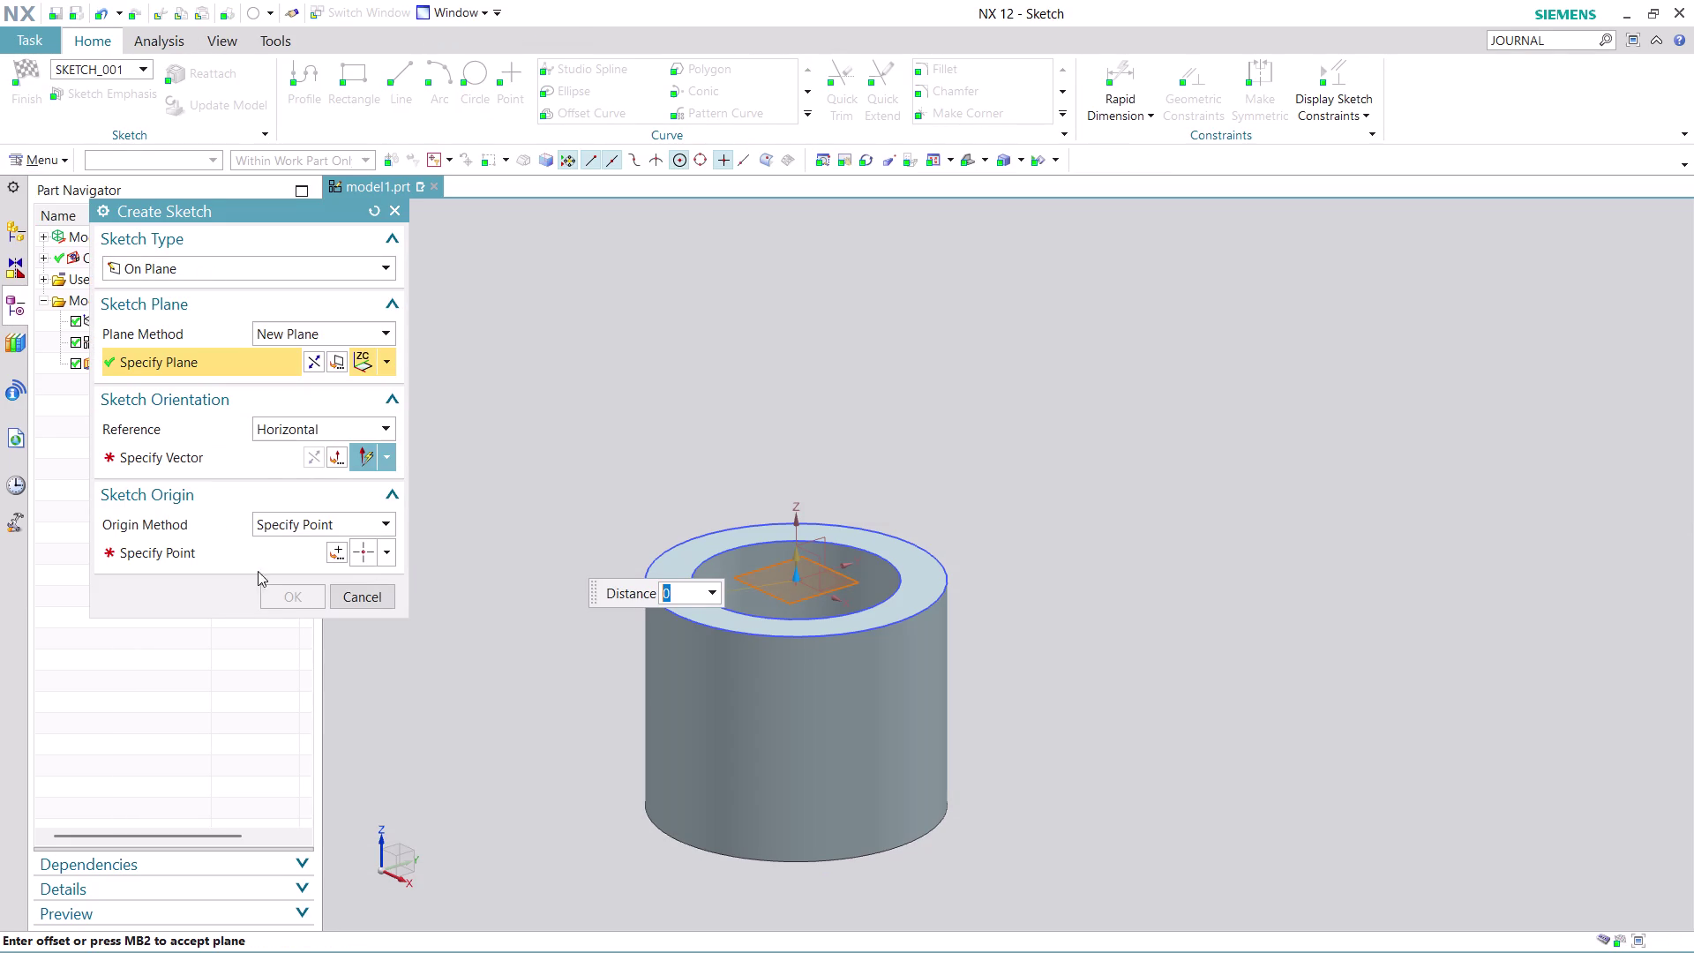
click(257, 456)
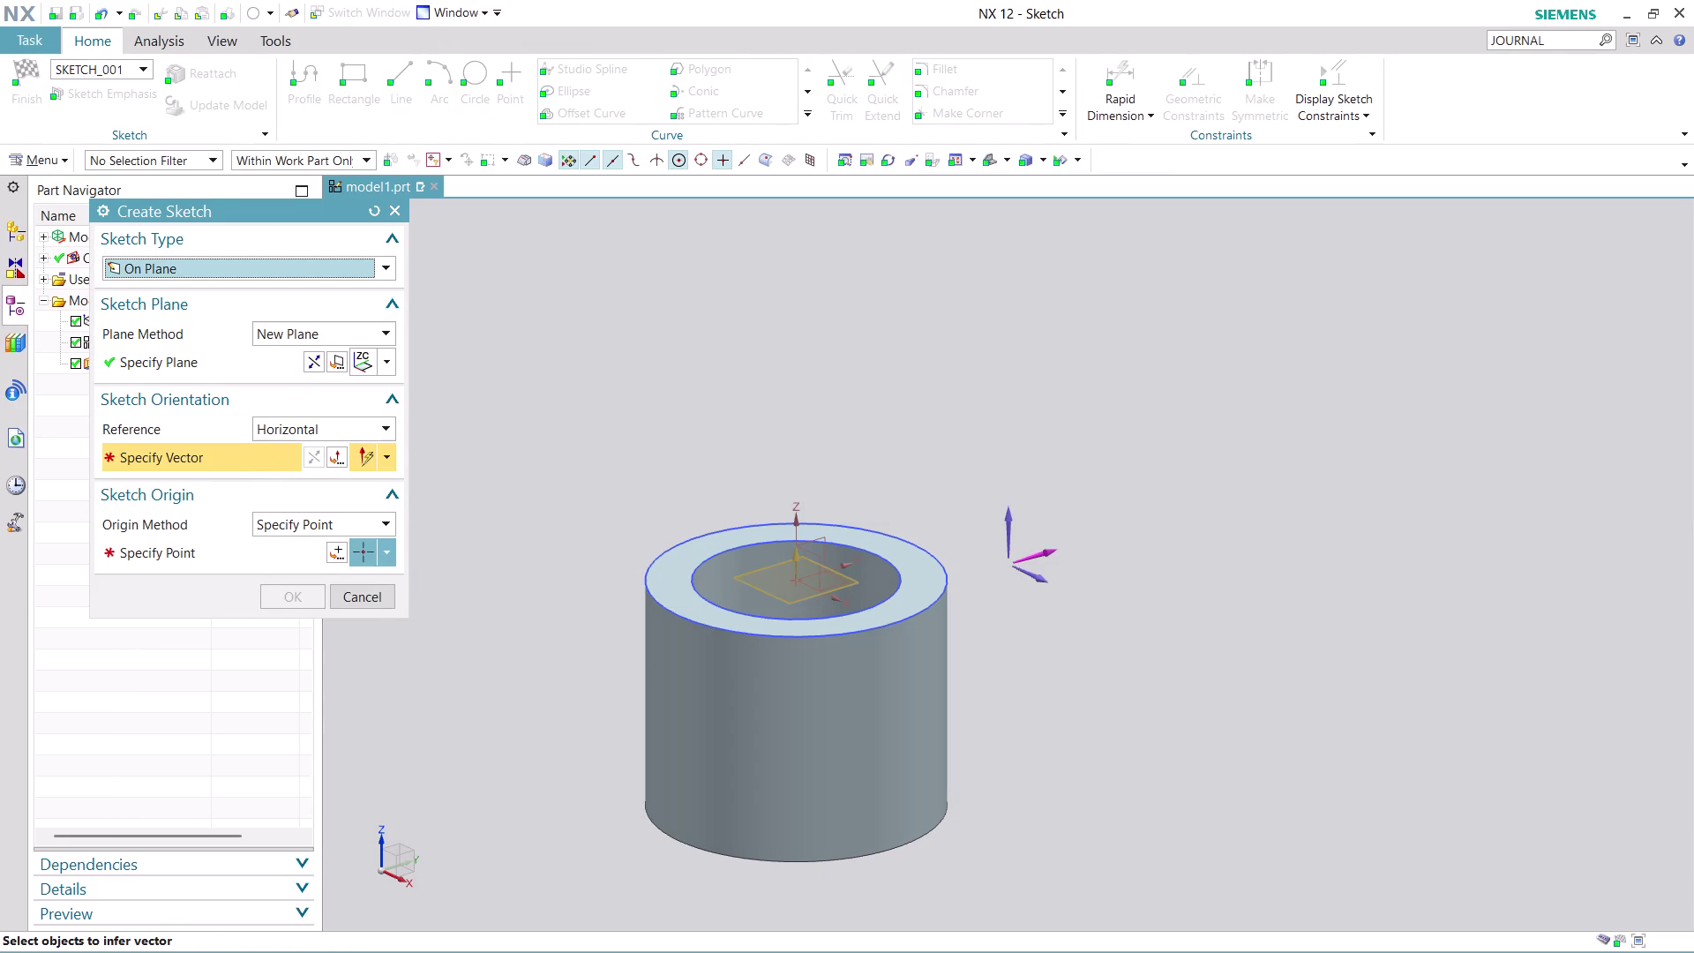
click(1041, 551)
click(344, 549)
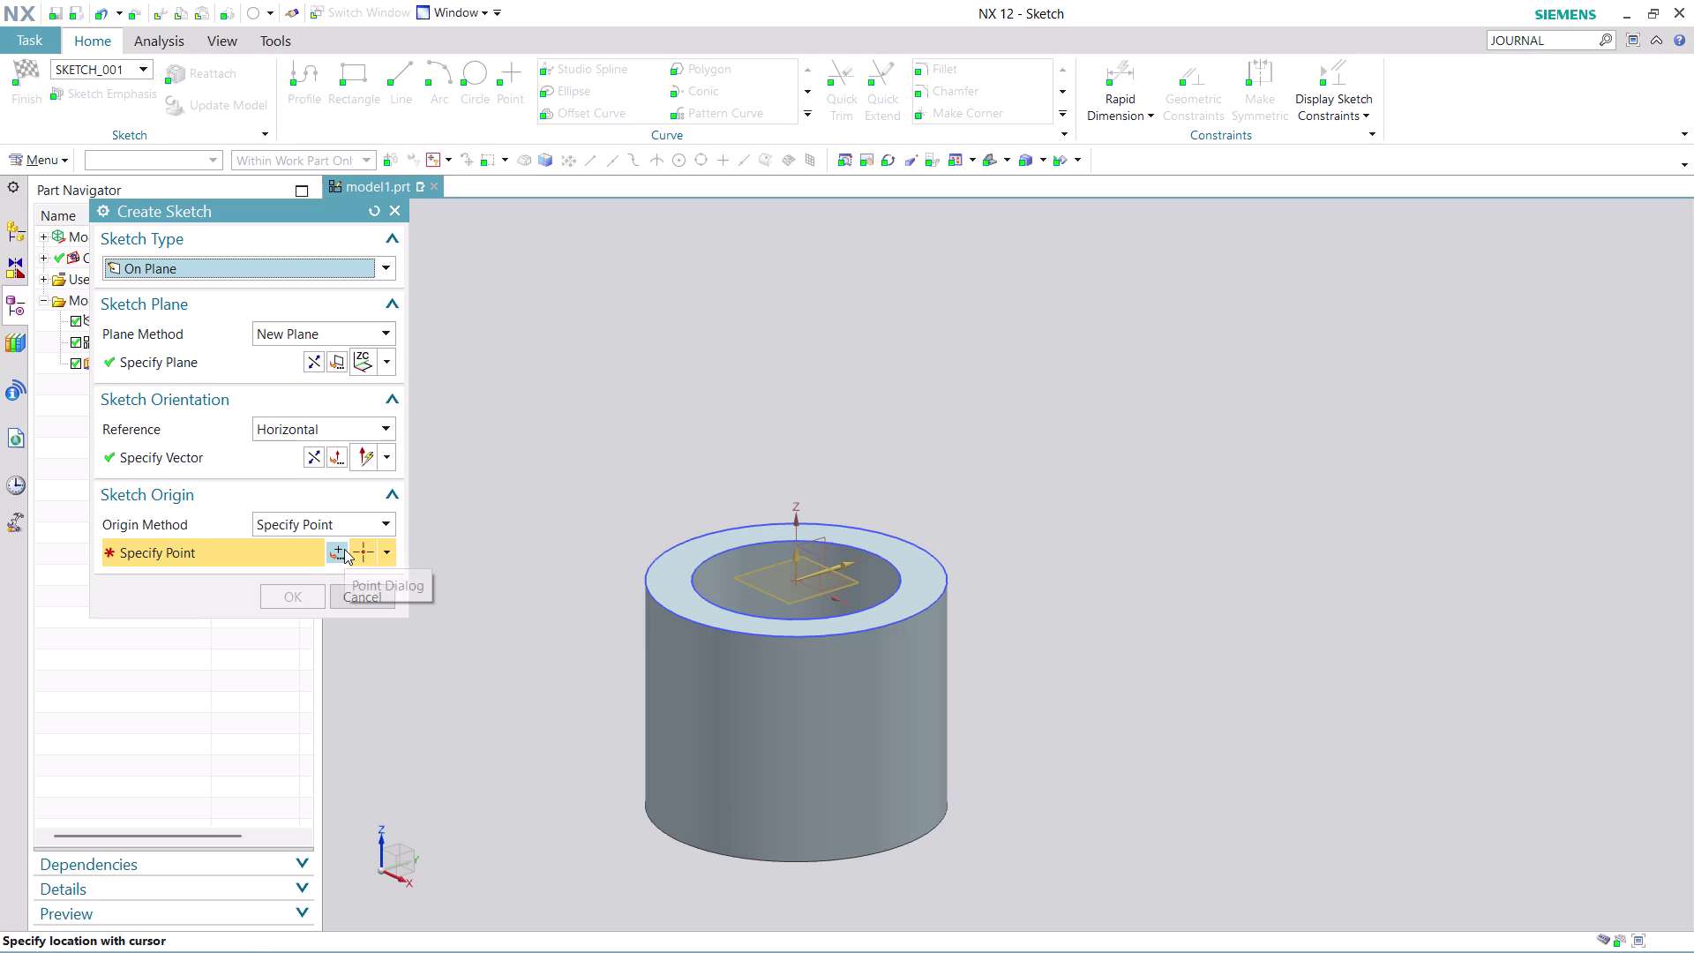
click(311, 574)
click(289, 590)
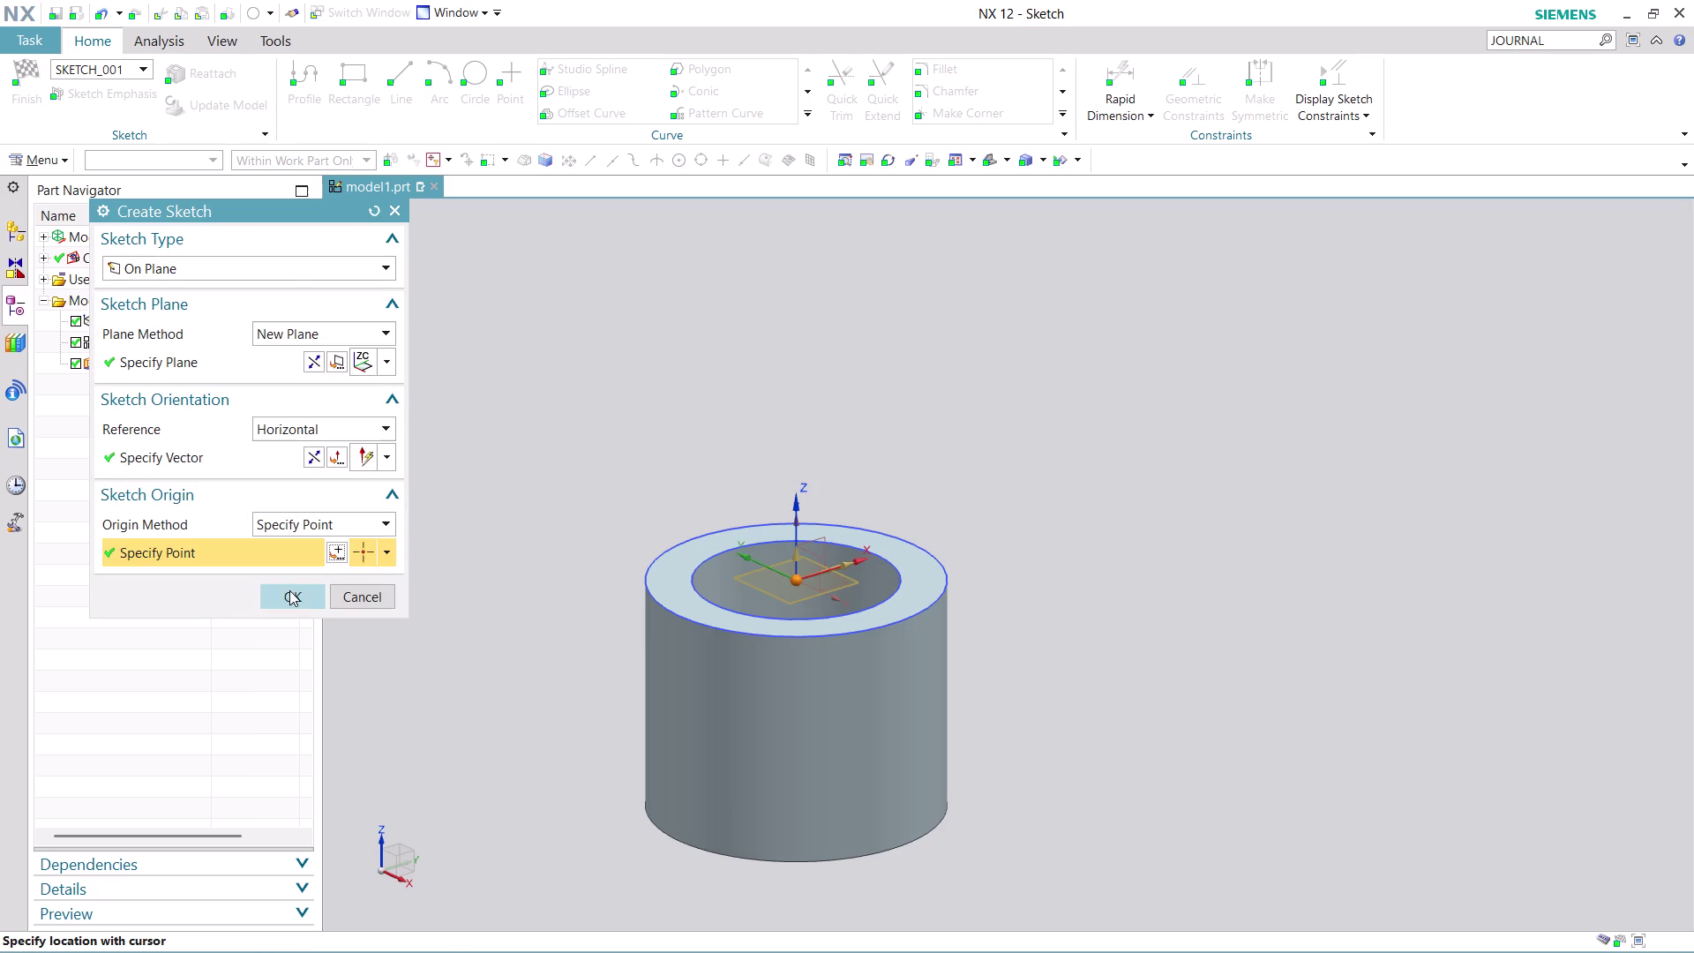
scroll(up, 3)
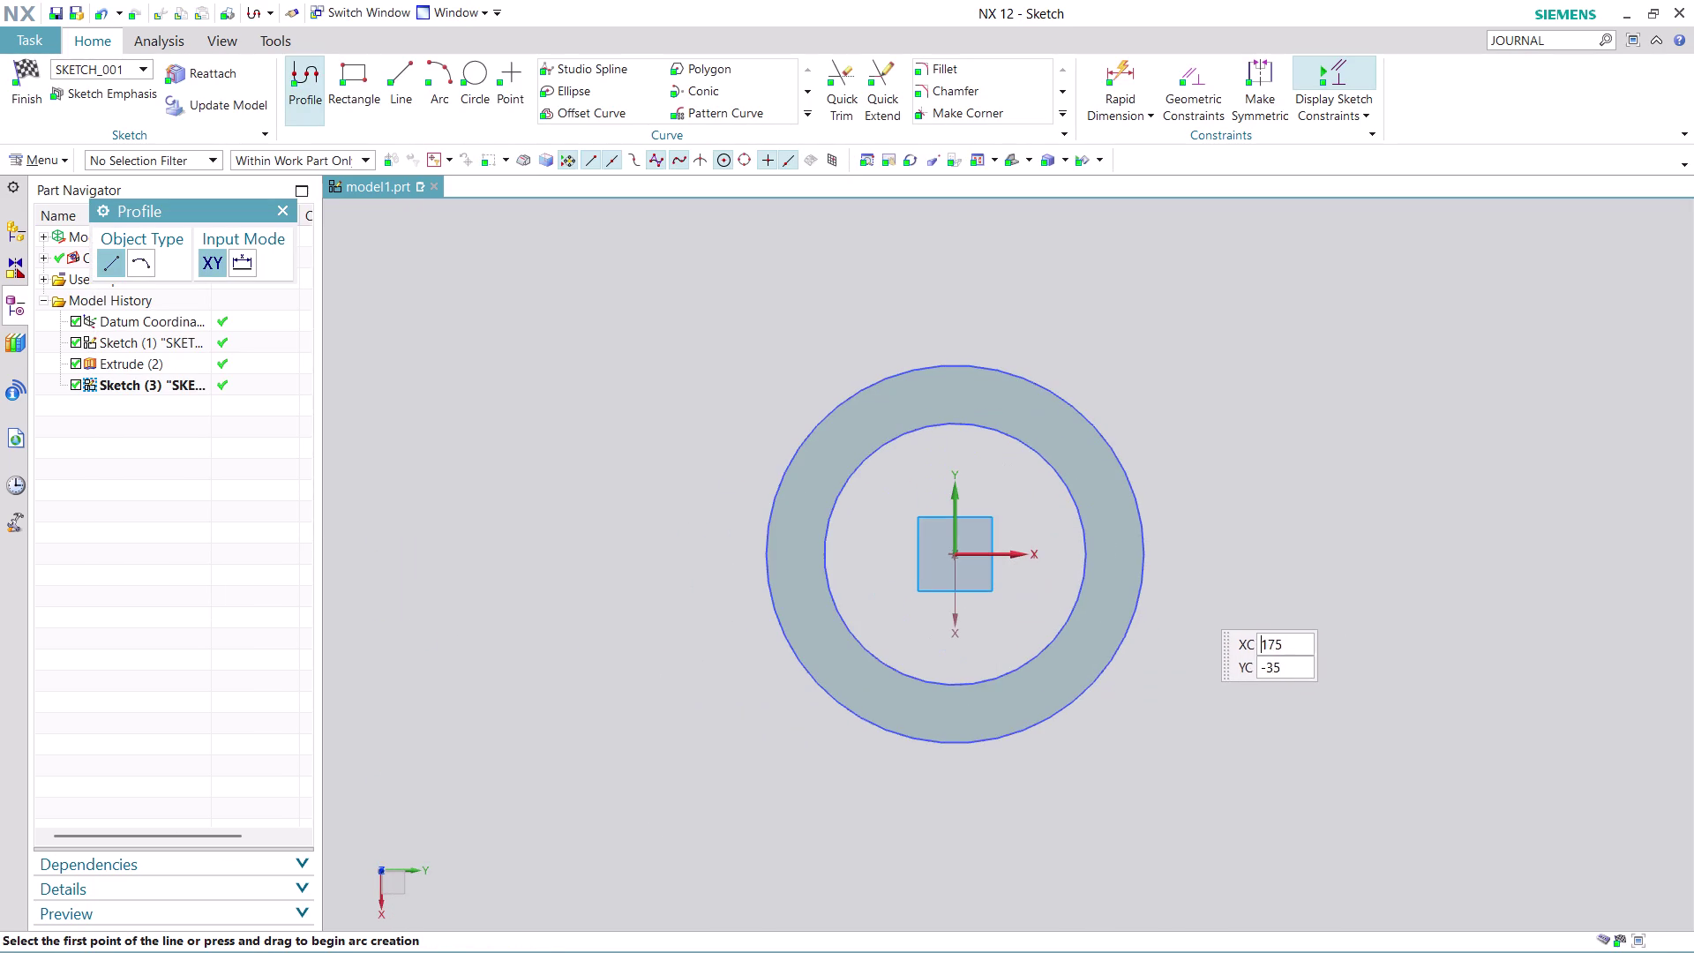
scroll(up, 3)
scroll(up, 3)
scroll(down, 3)
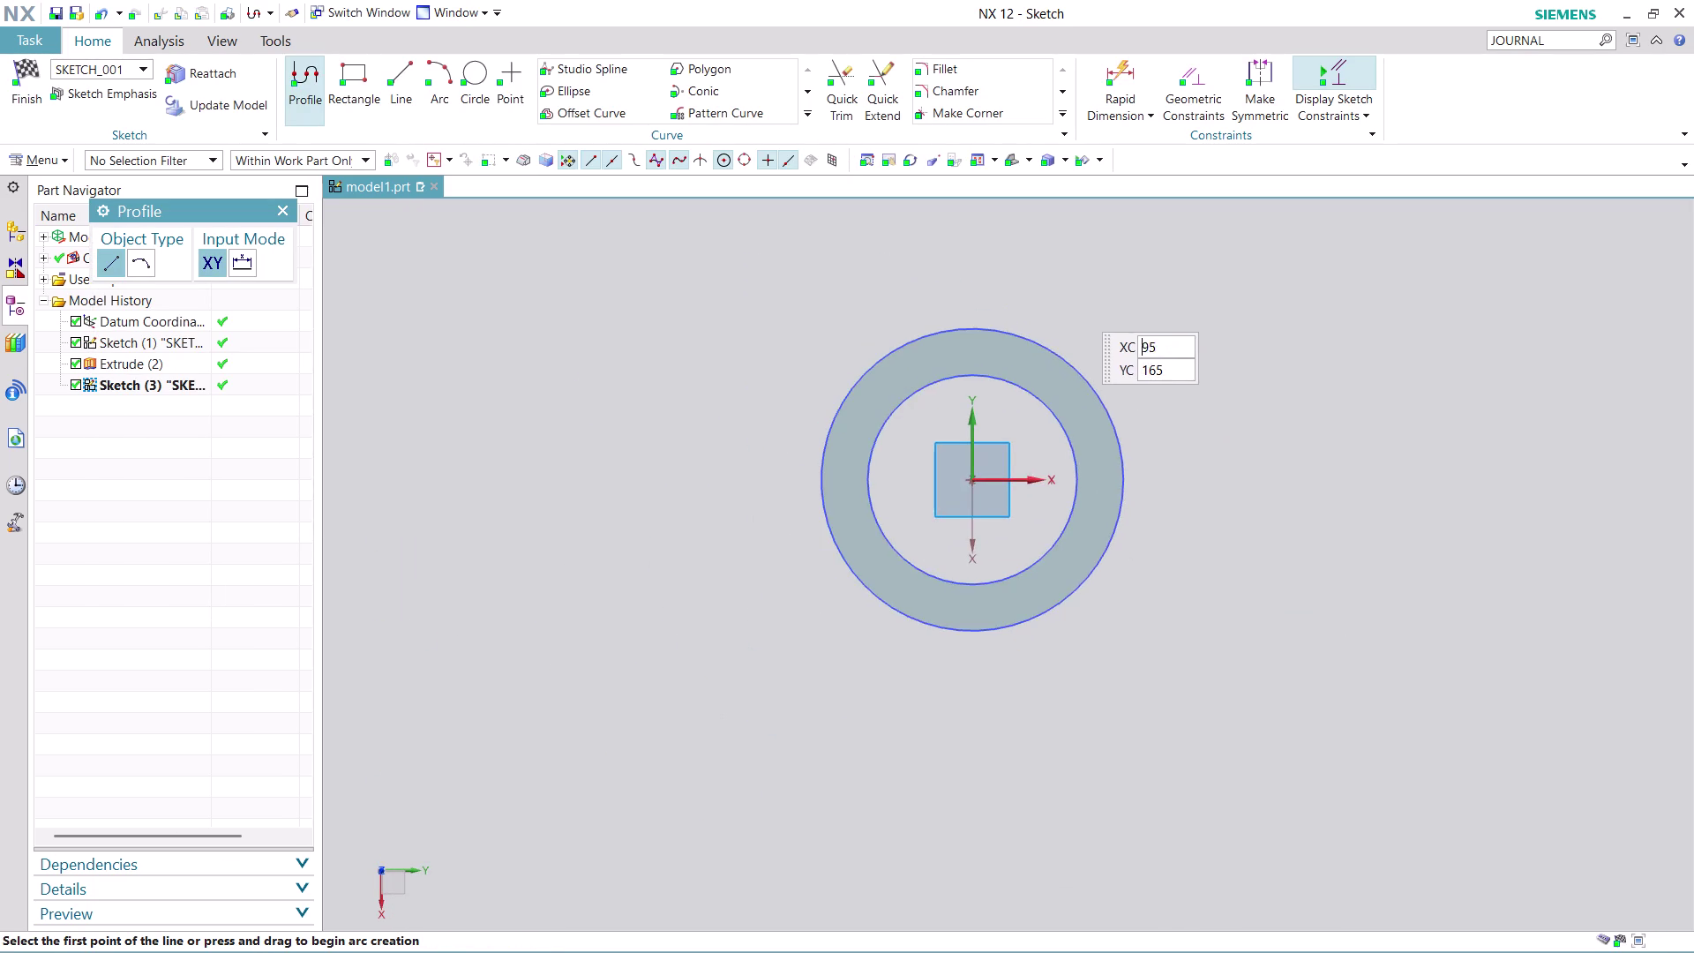
scroll(up, 3)
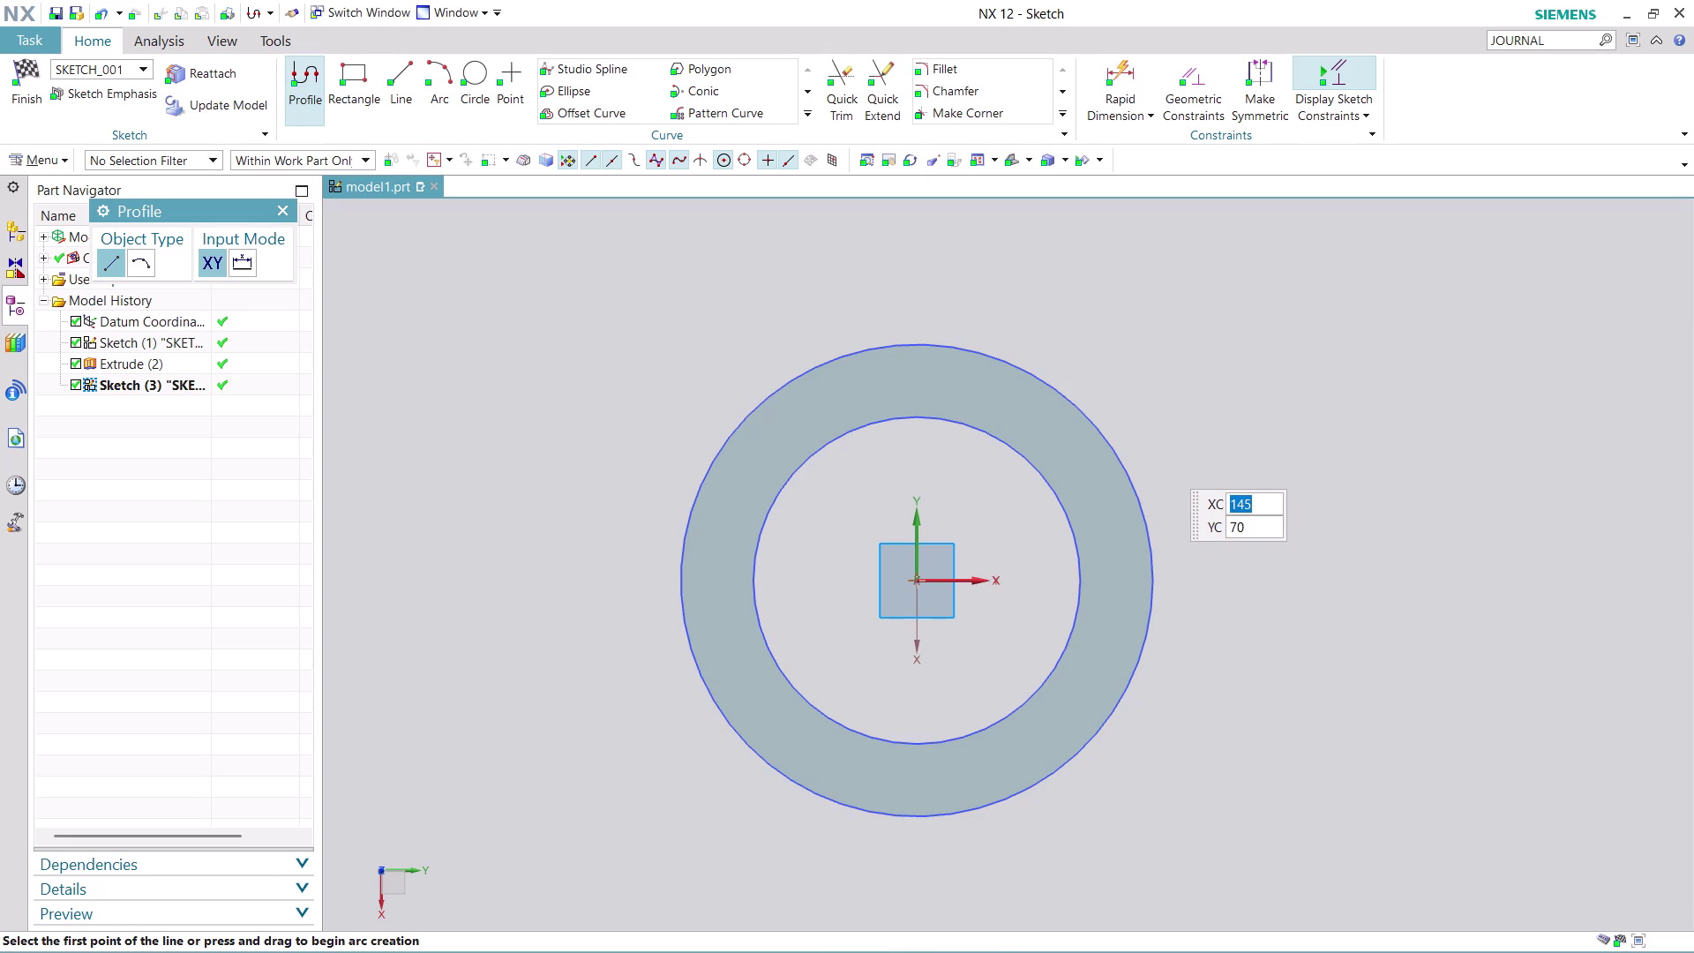
Cancel the automatically started line drawing, leaving the sketch empty.
key(ctrl+z)
key(ctrl+z)
key(Escape)
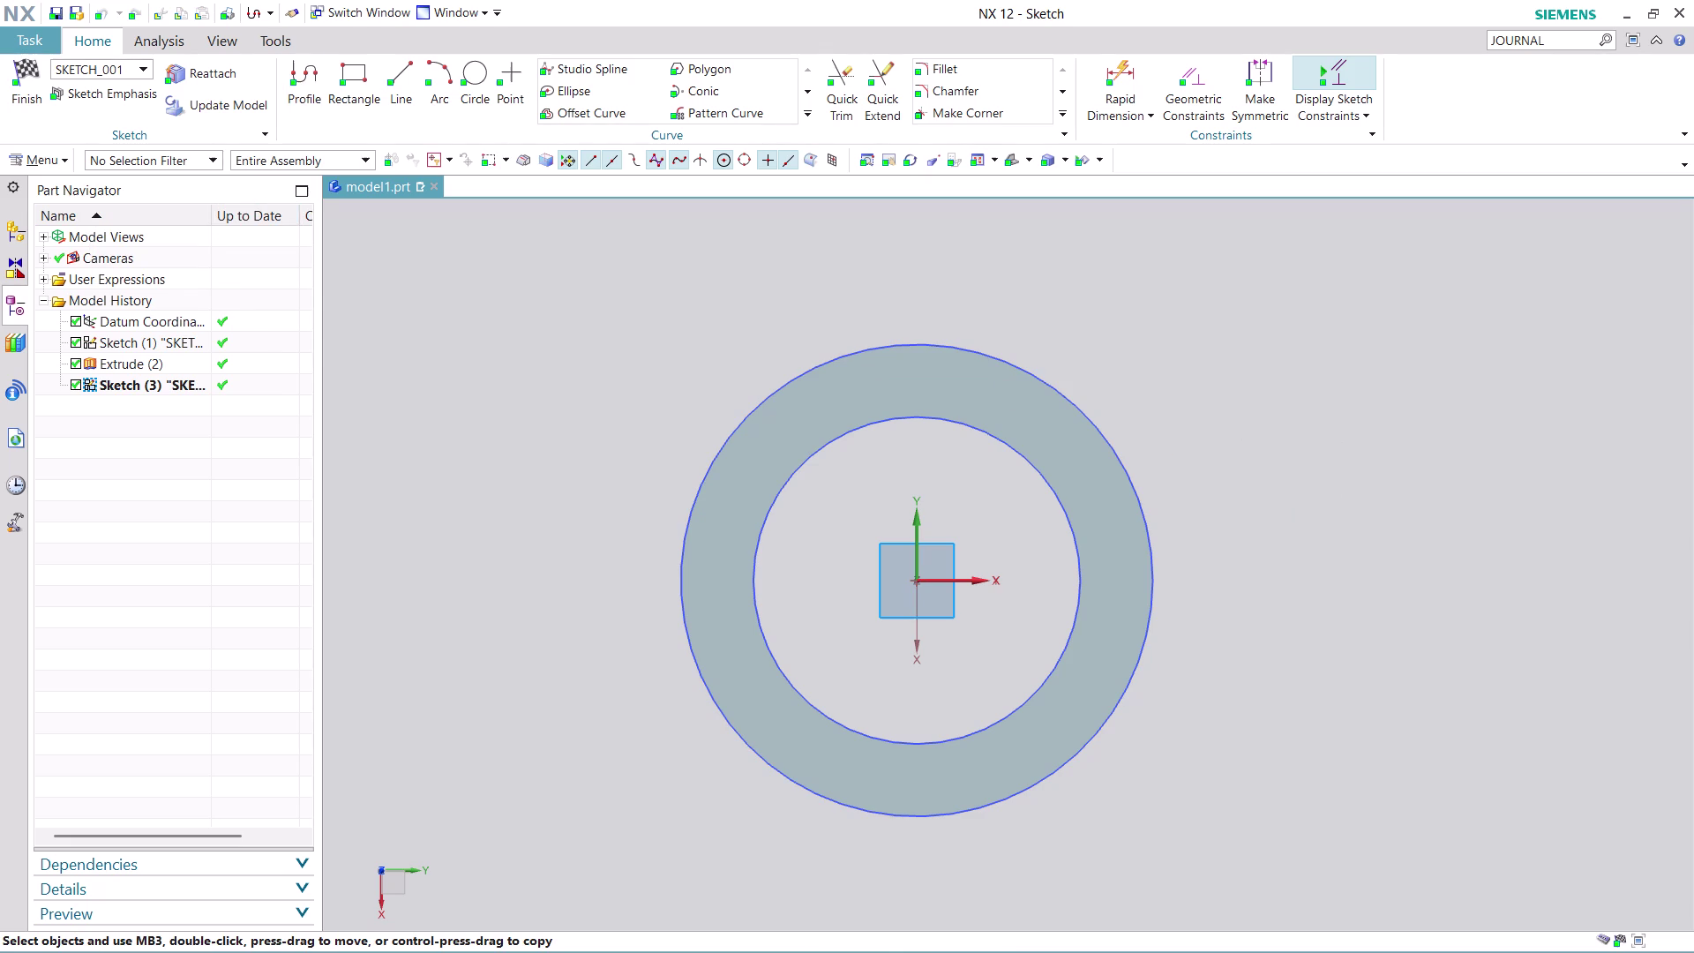
key(Escape)
Leave the sketch and hide the first circles sketch, Sketch (1).
click(18, 107)
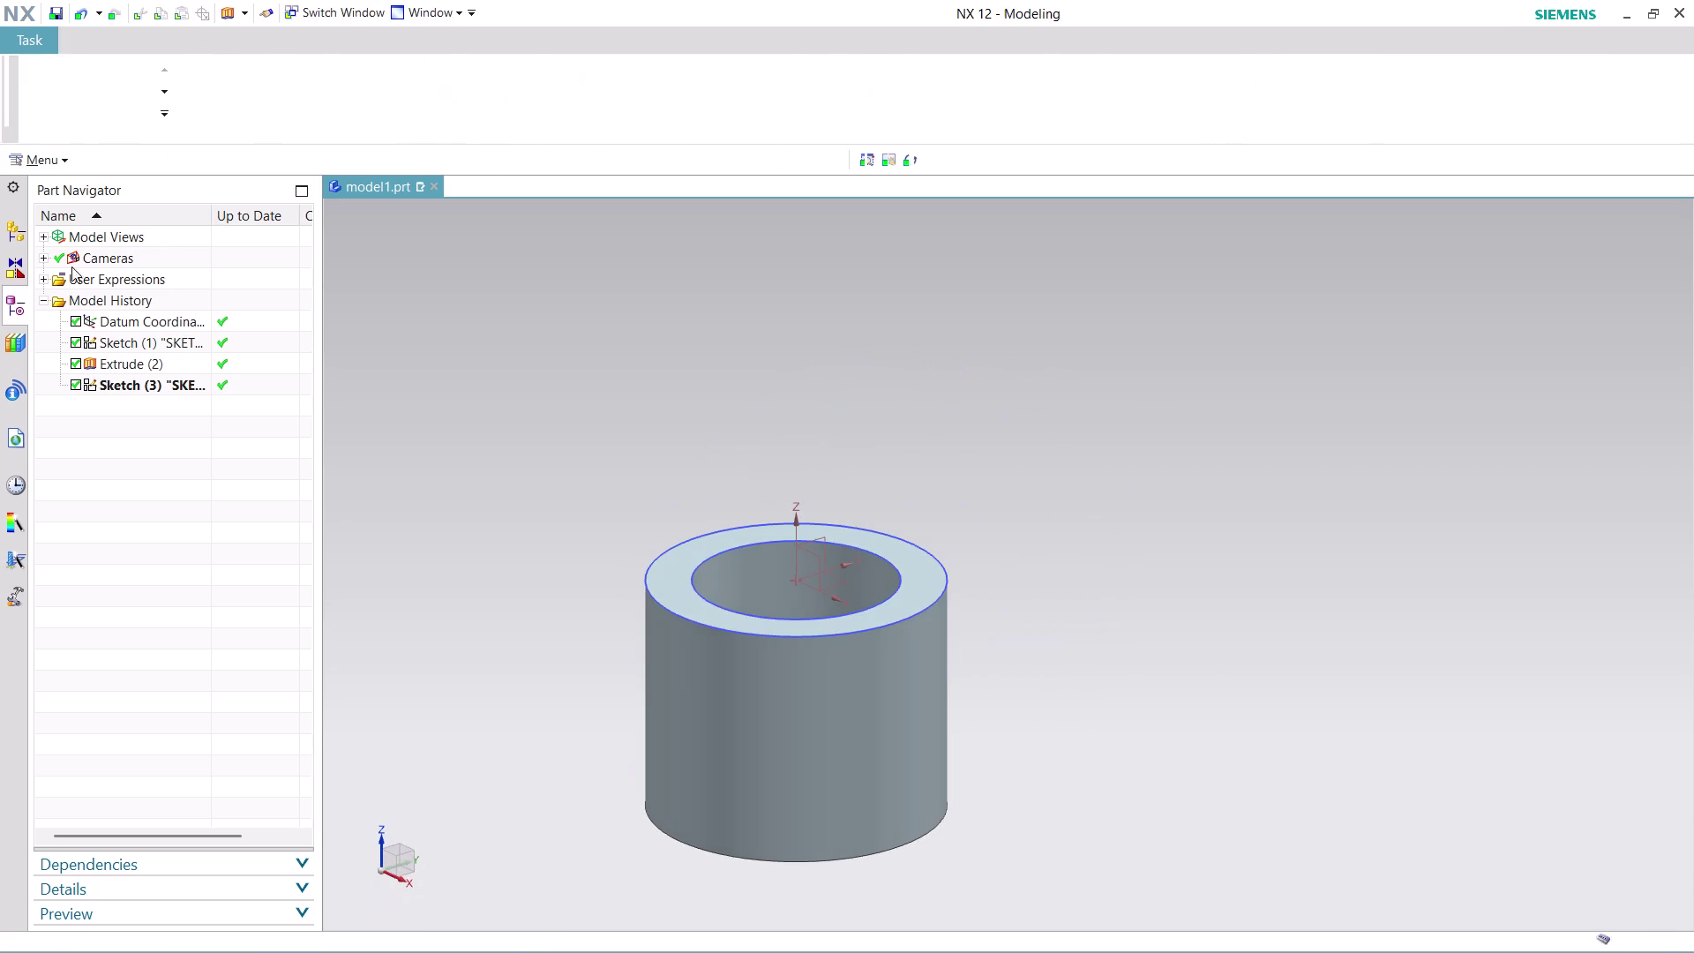
right_click(691, 617)
click(766, 202)
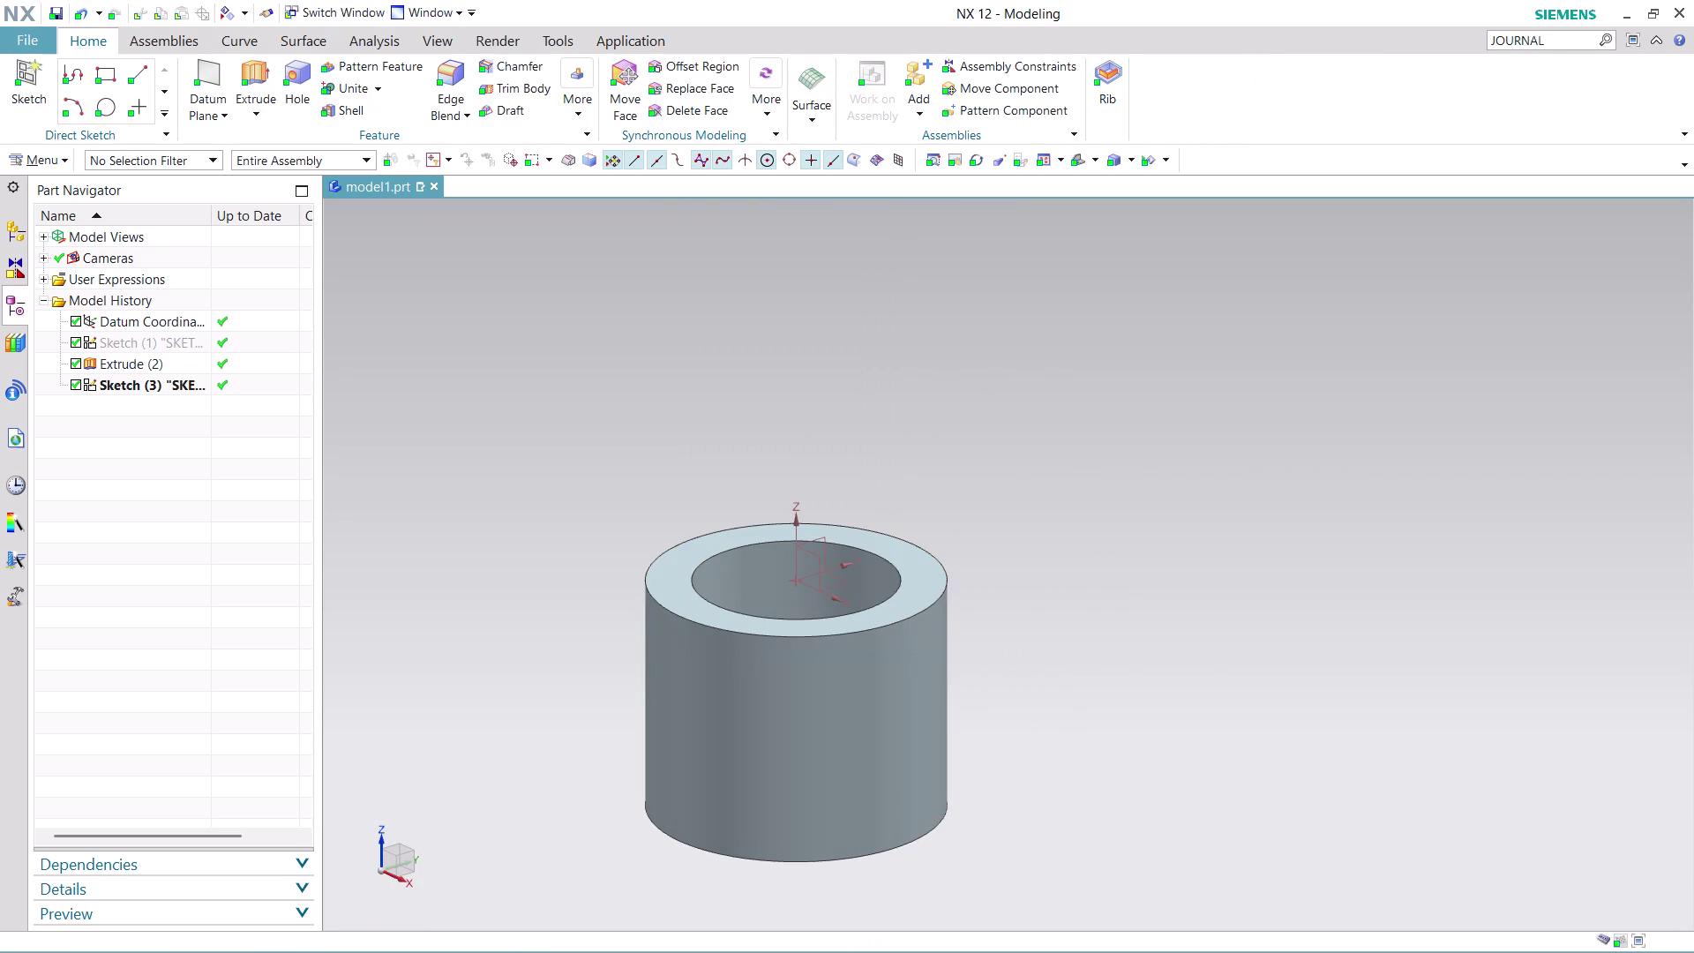
Reopen Sketch (3) for editing from the Part Navigator and start a circle.
click(140, 386)
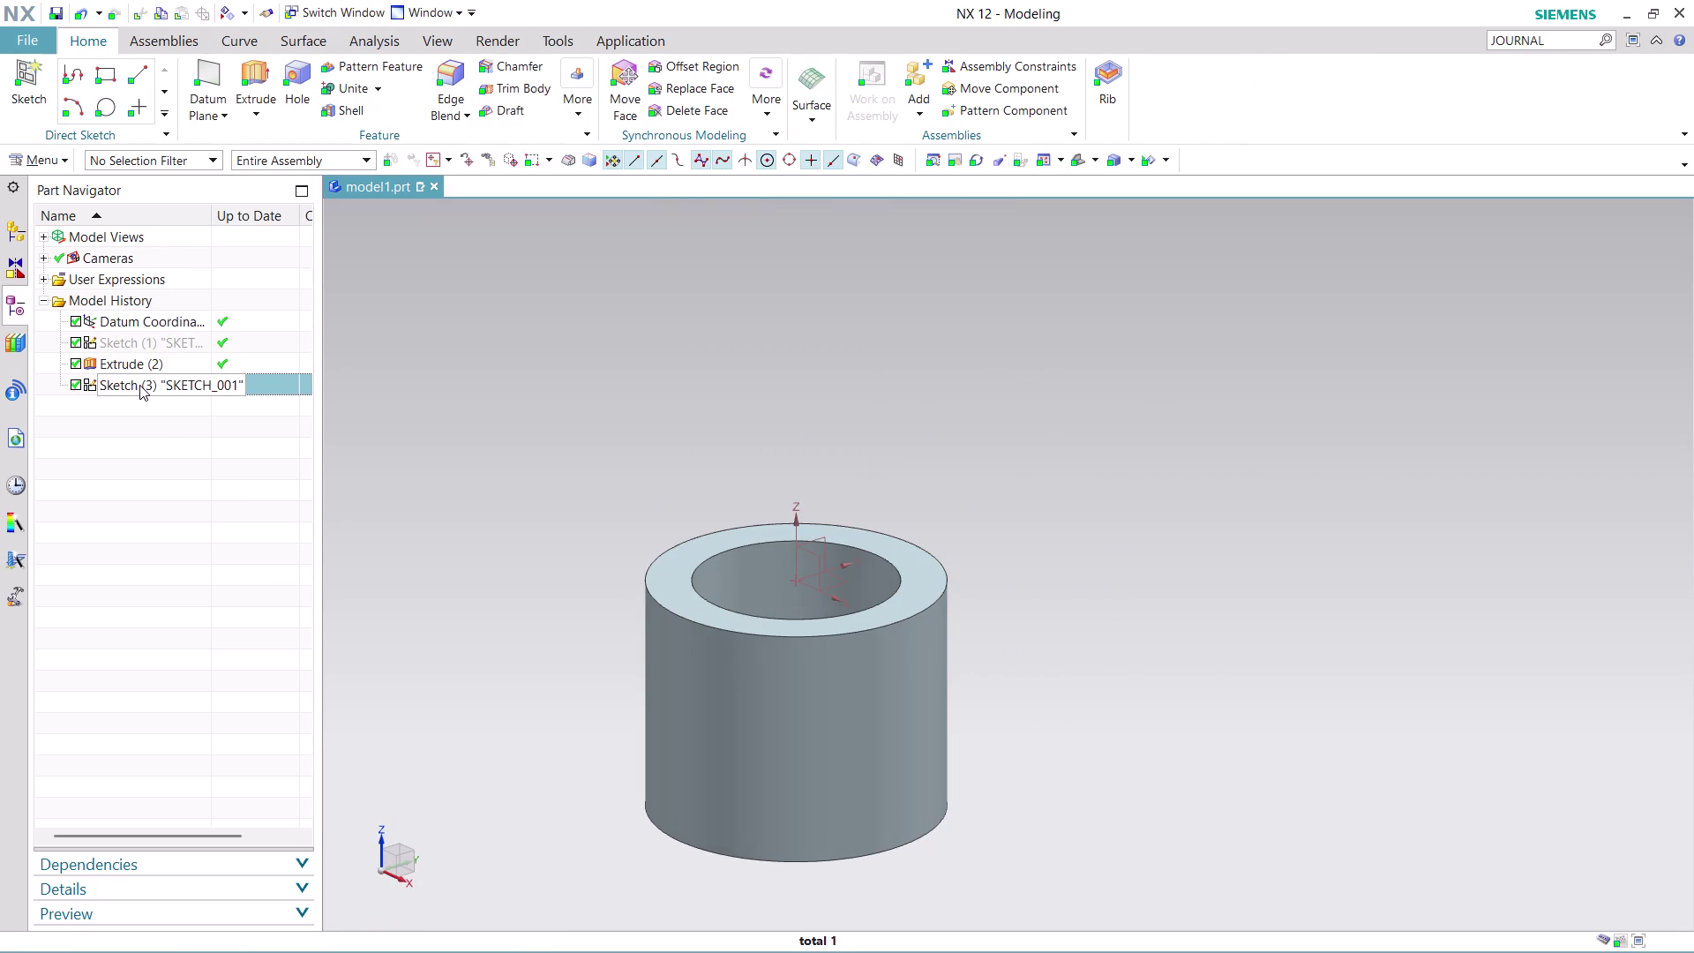
right_click(139, 385)
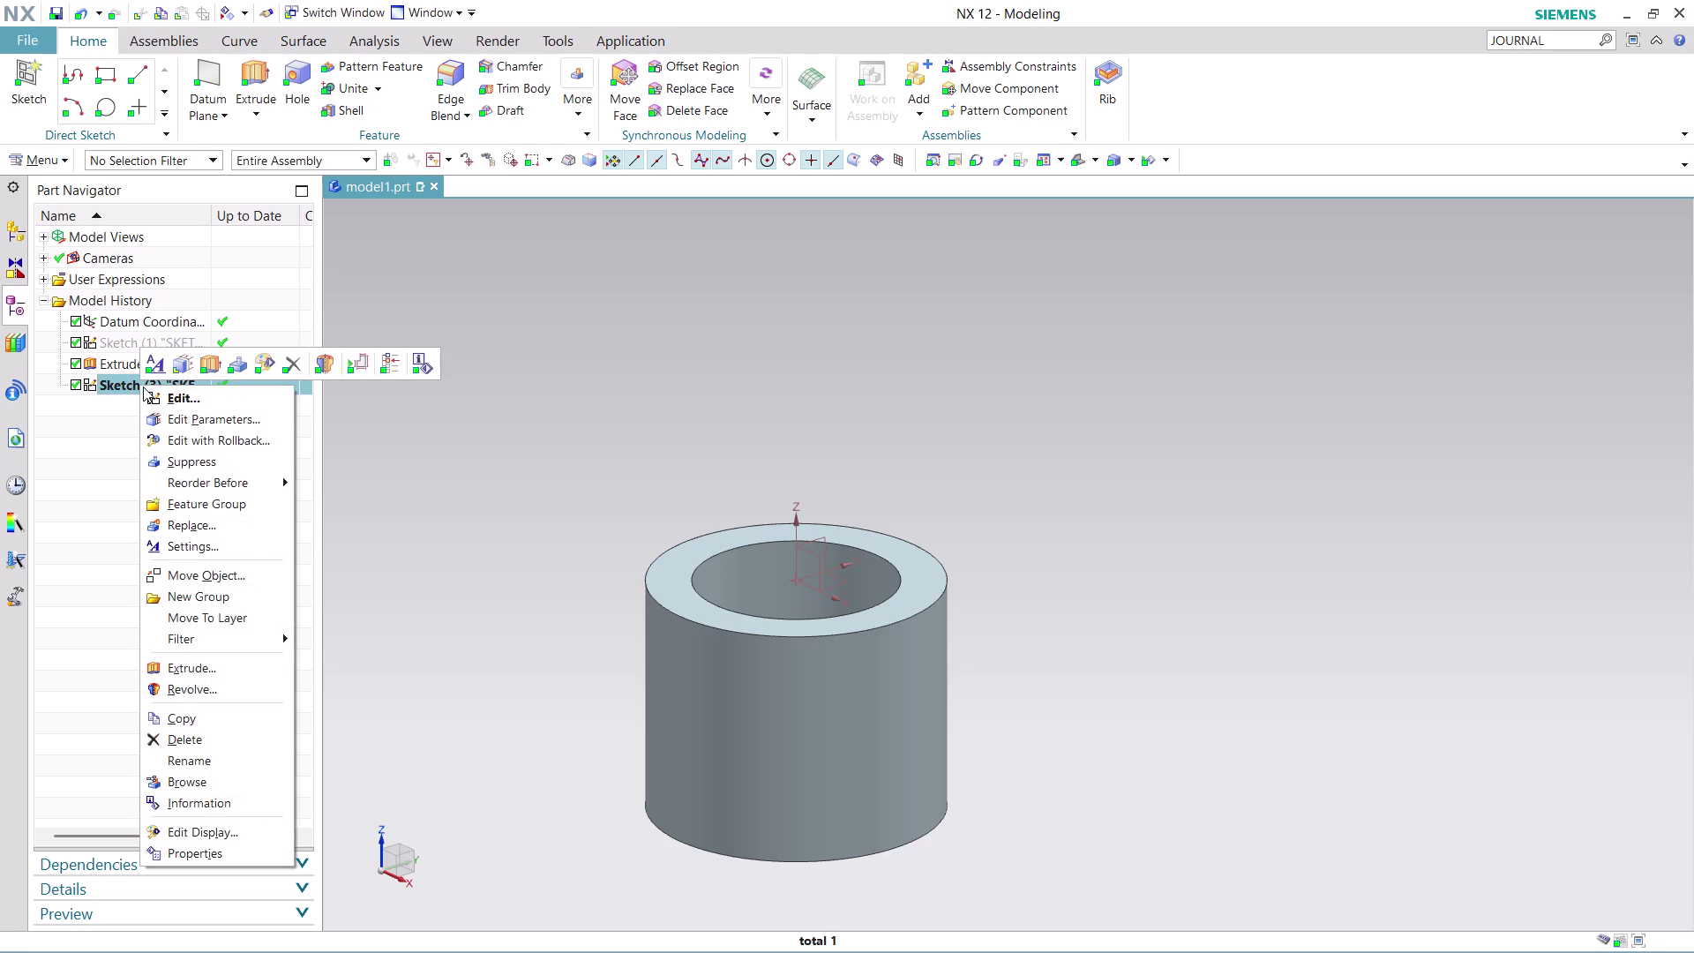
click(249, 444)
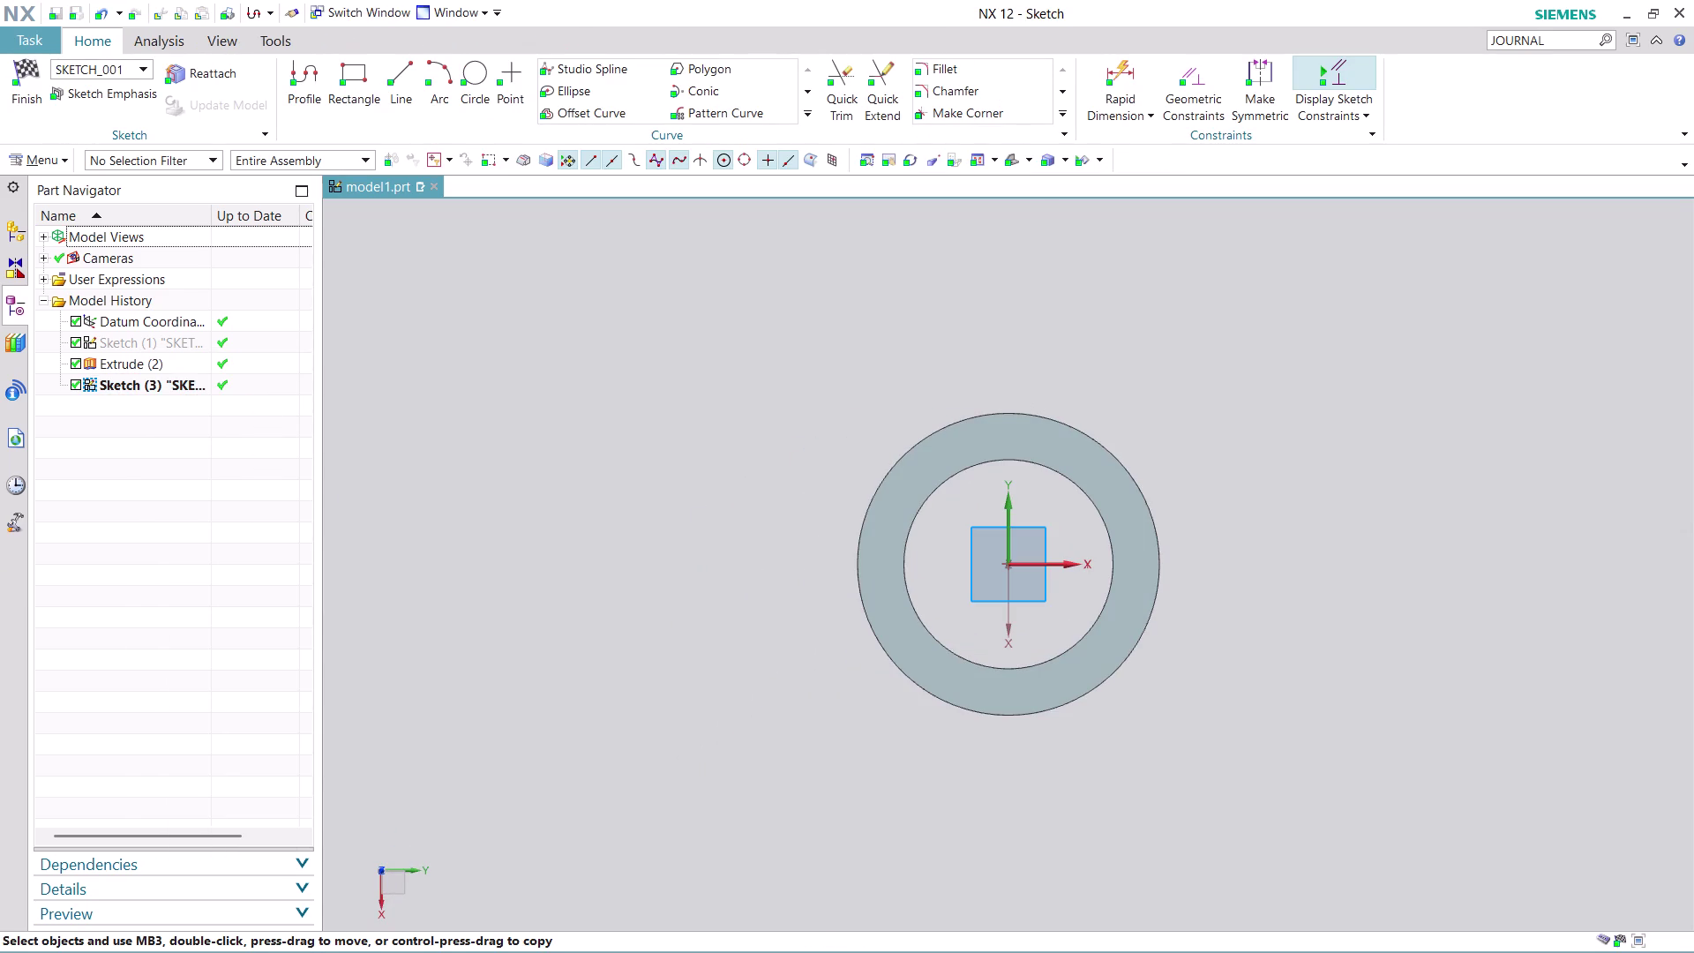
scroll(up, 3)
scroll(up, 3)
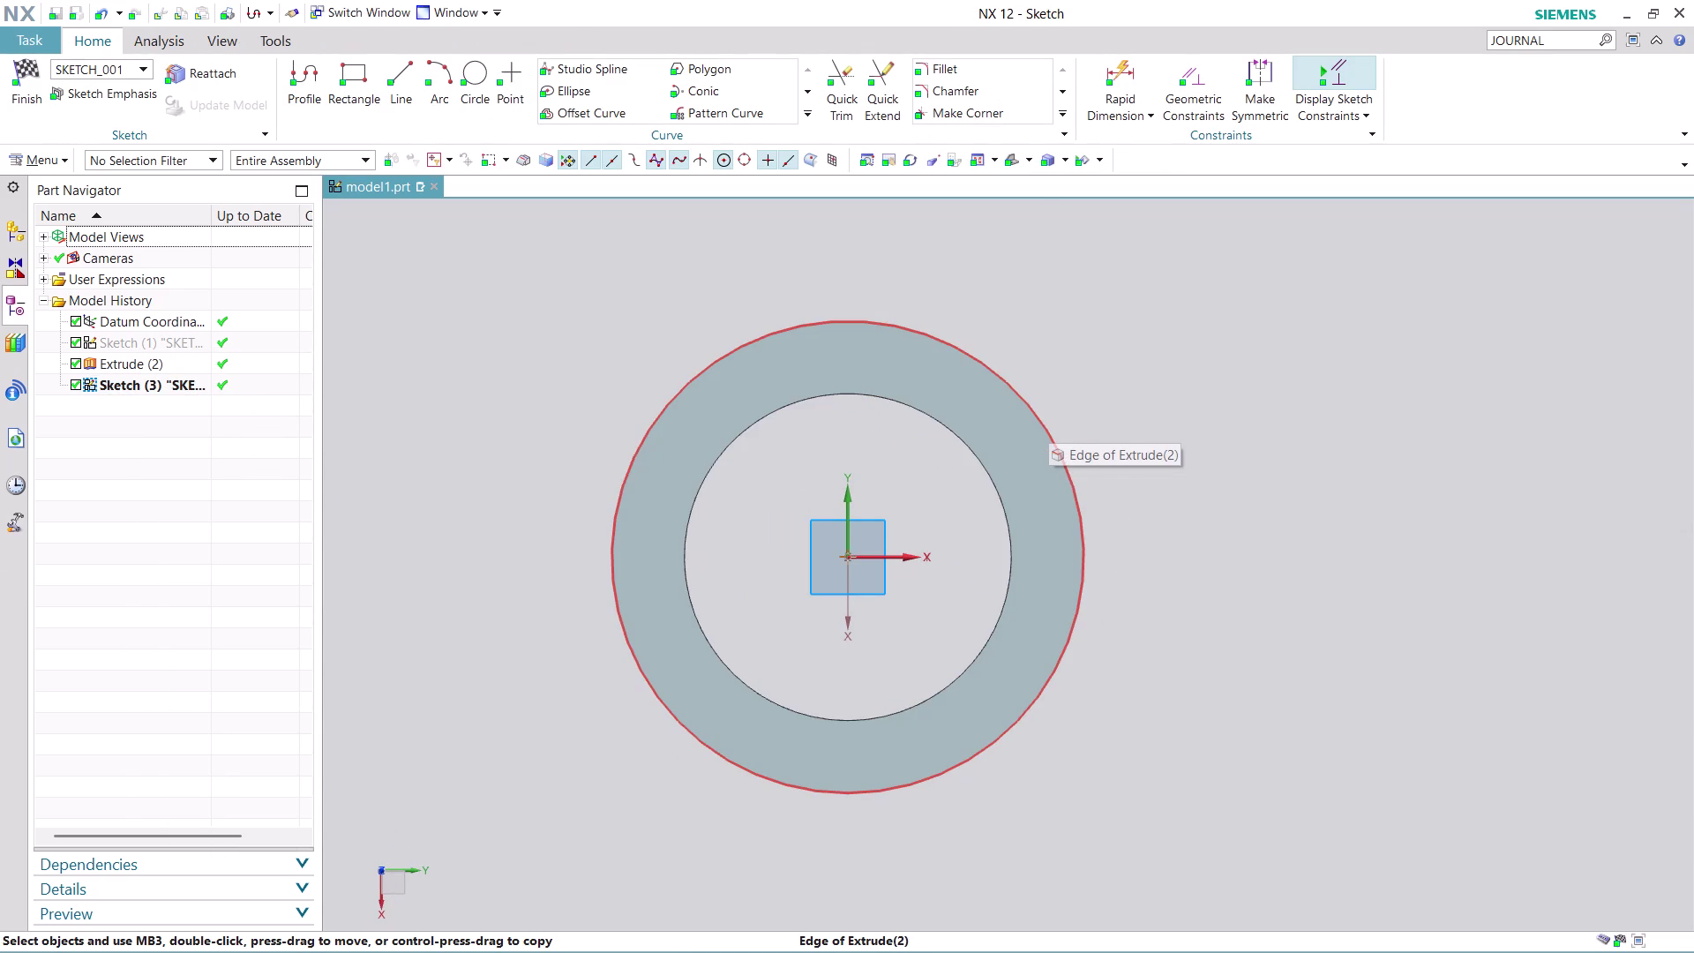
scroll(down, 3)
scroll(up, 3)
scroll(up, 3)
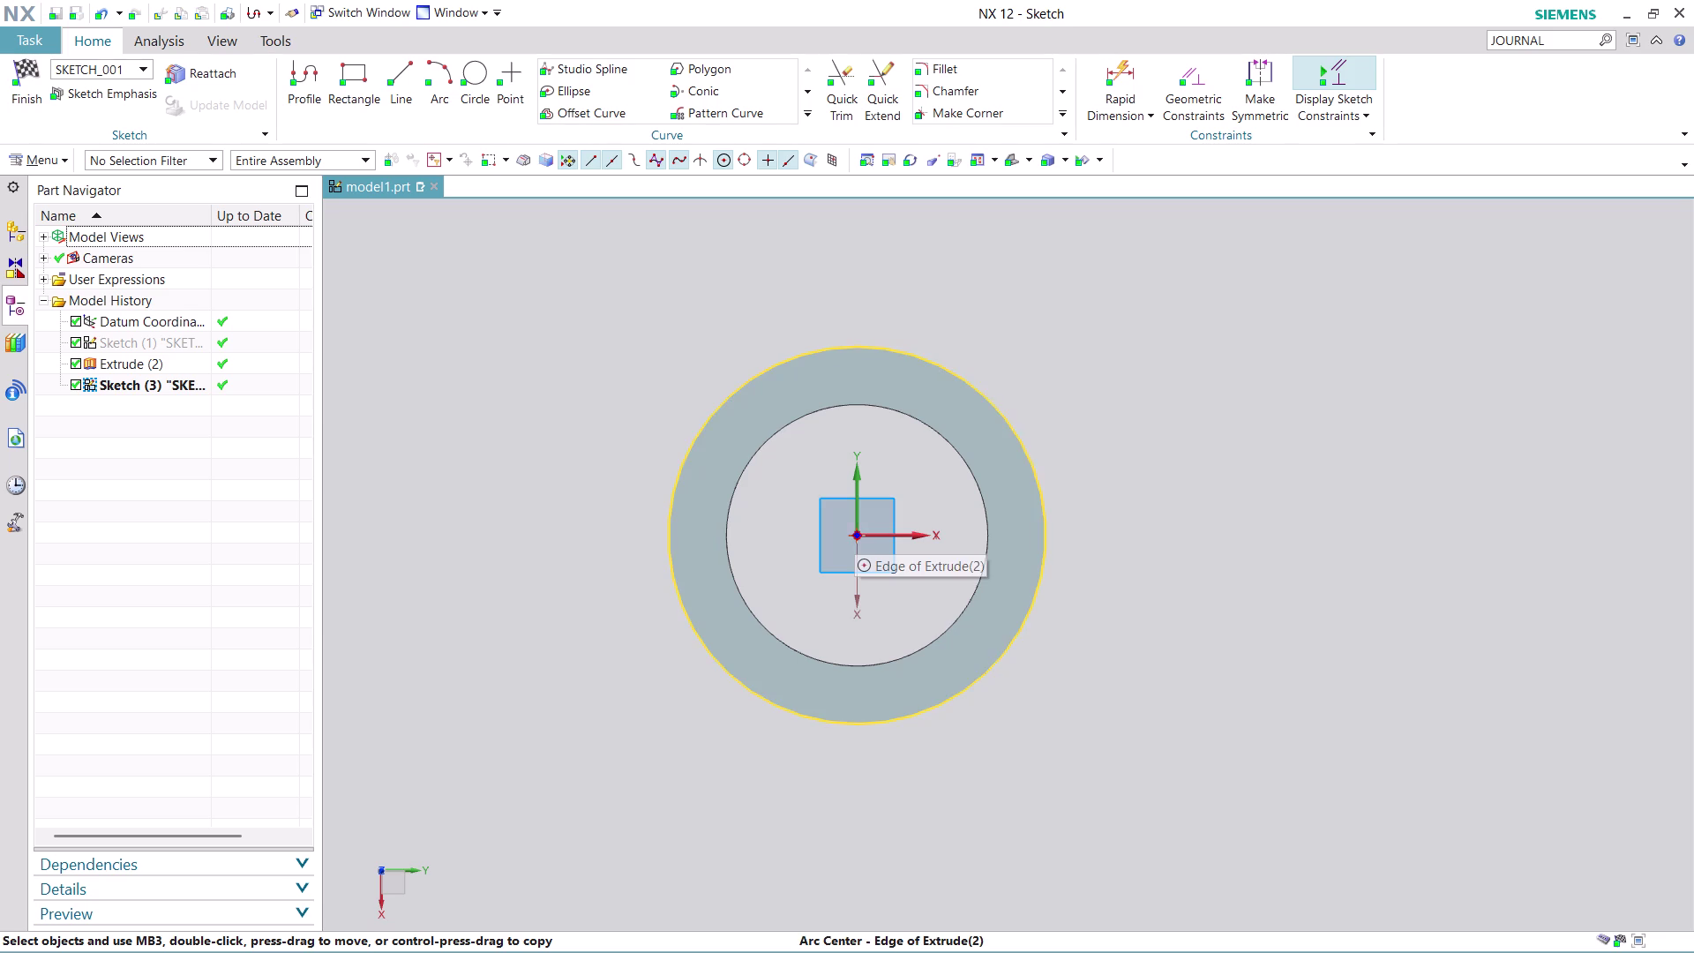
click(467, 66)
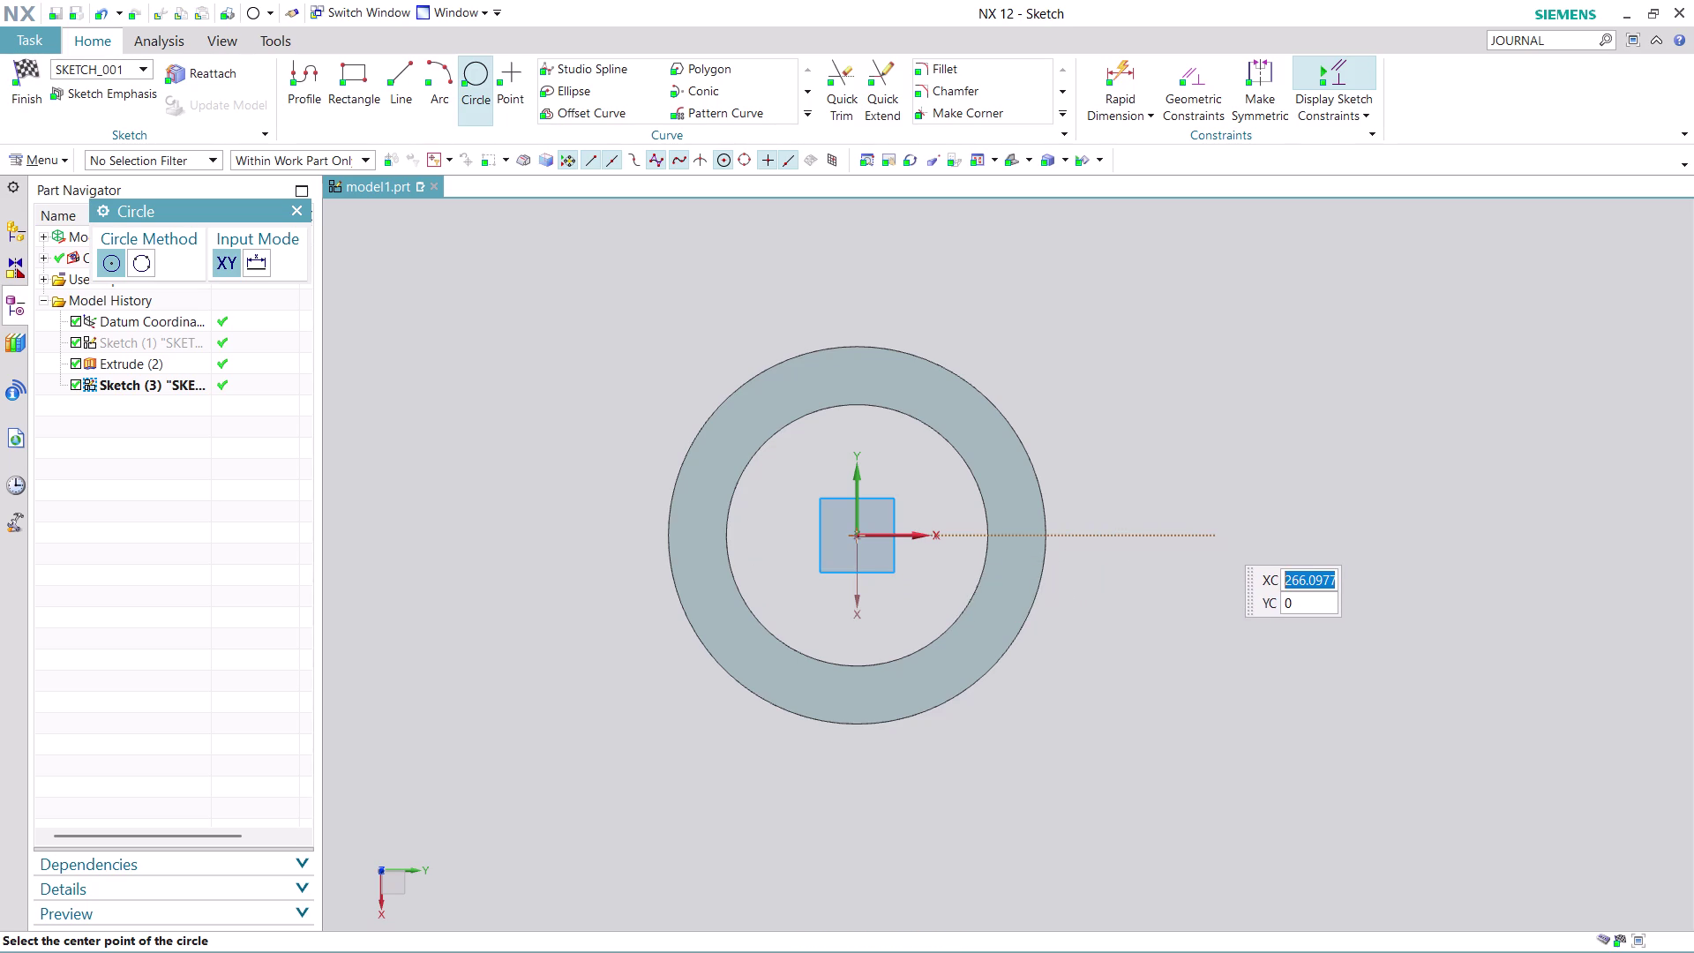
Draw a 100 mm diameter circle to the right of the cylinder.
click(1254, 533)
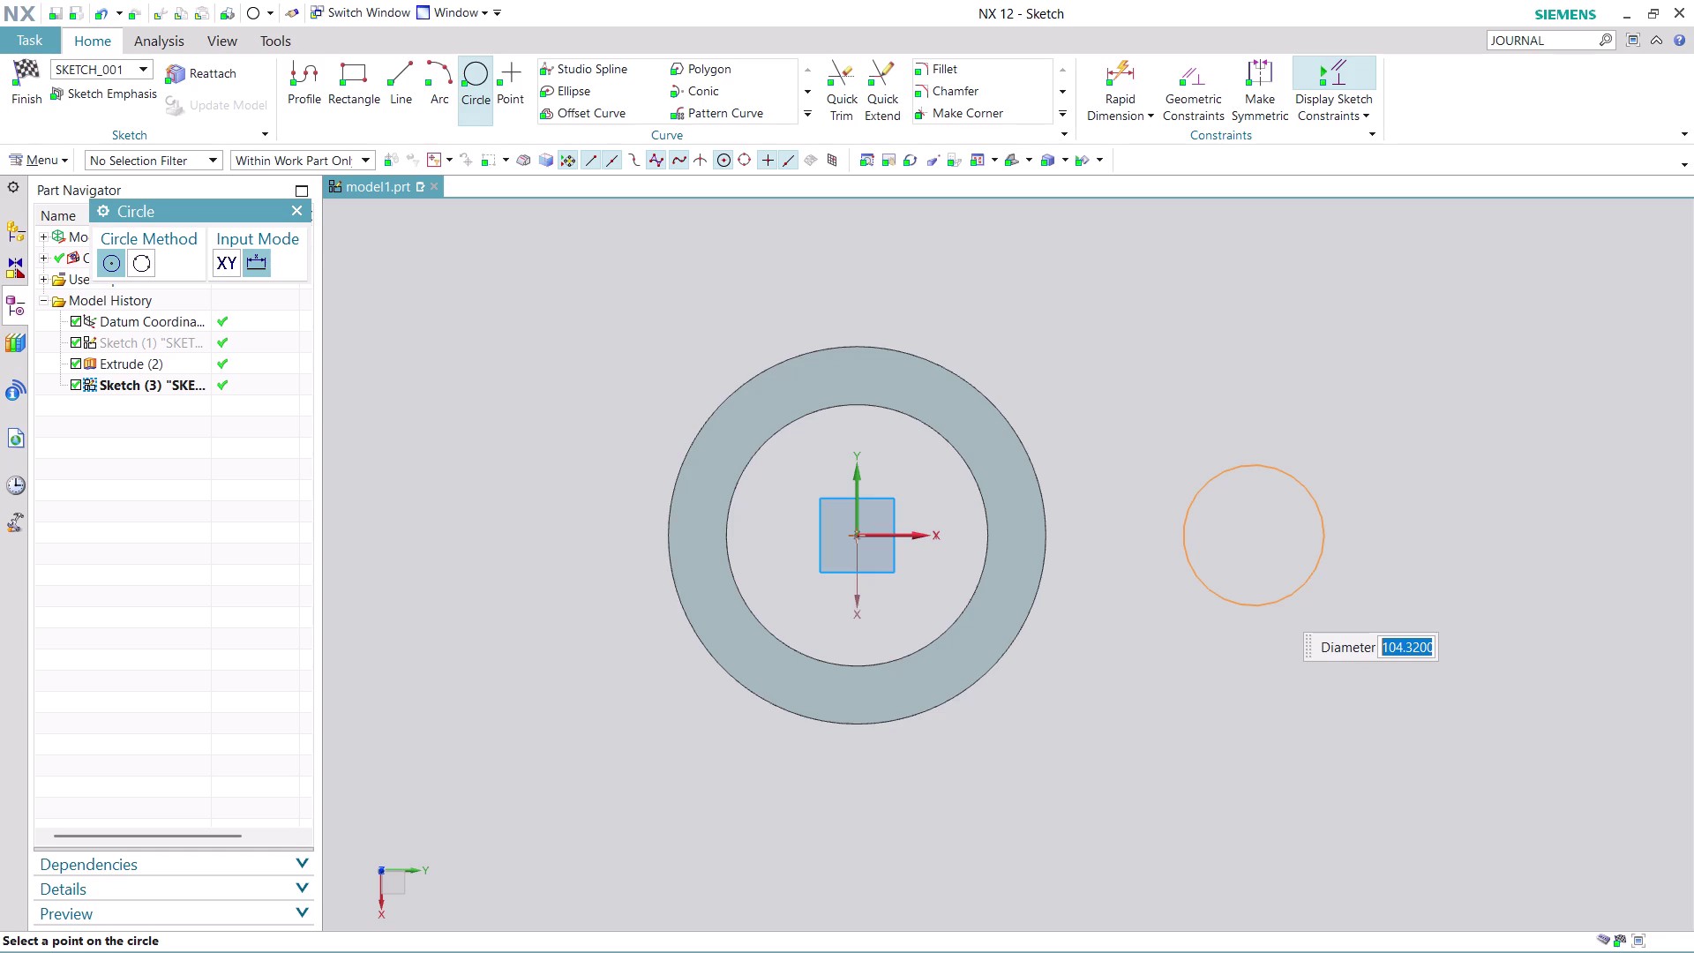
text(50)
text(*)
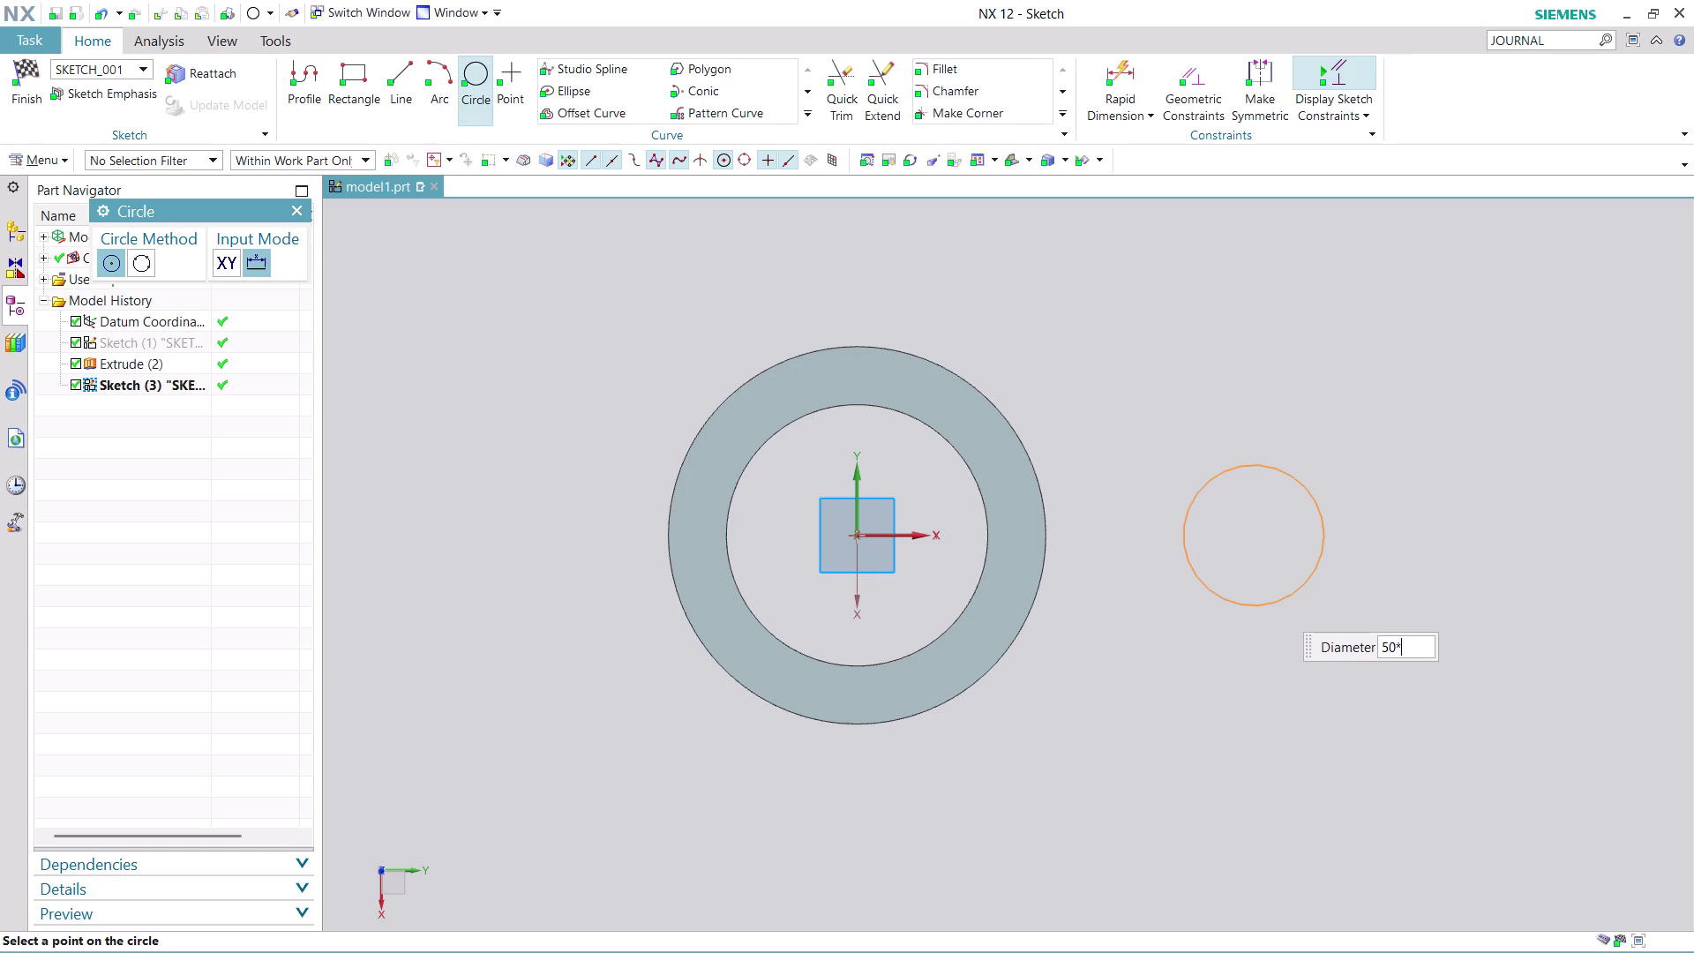
text(2)
key(Return)
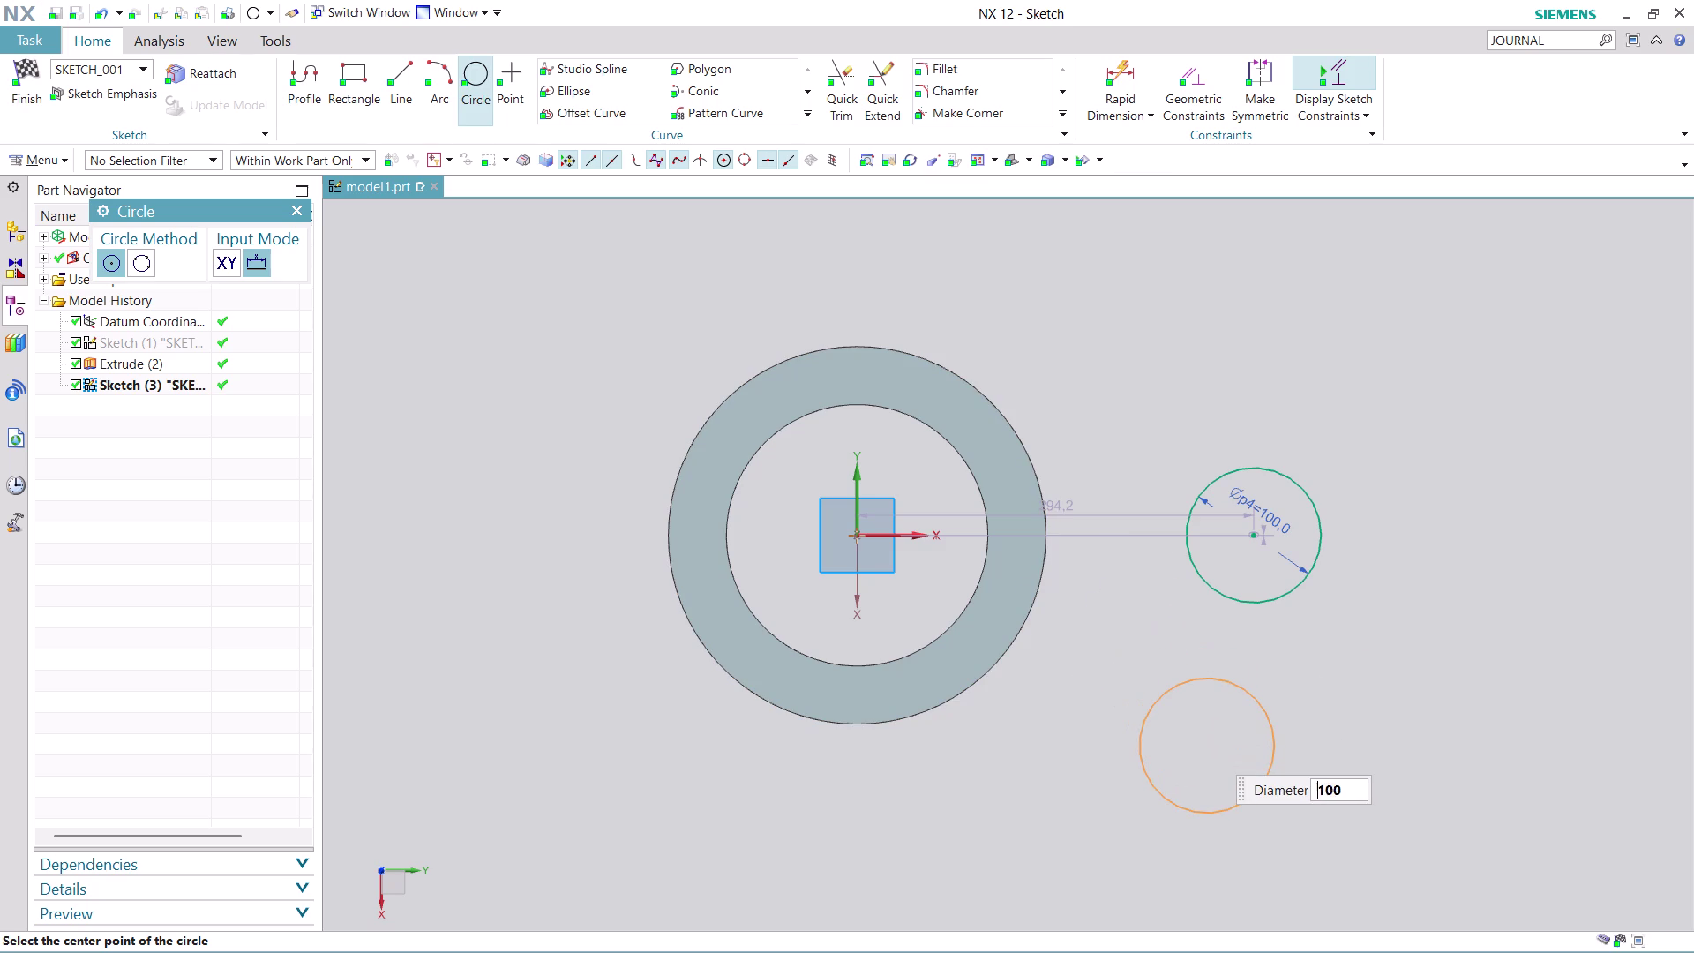
Add a concentric 47 mm circle and place the 294.2 distance dimension above.
text(4)
text(7)
key(Return)
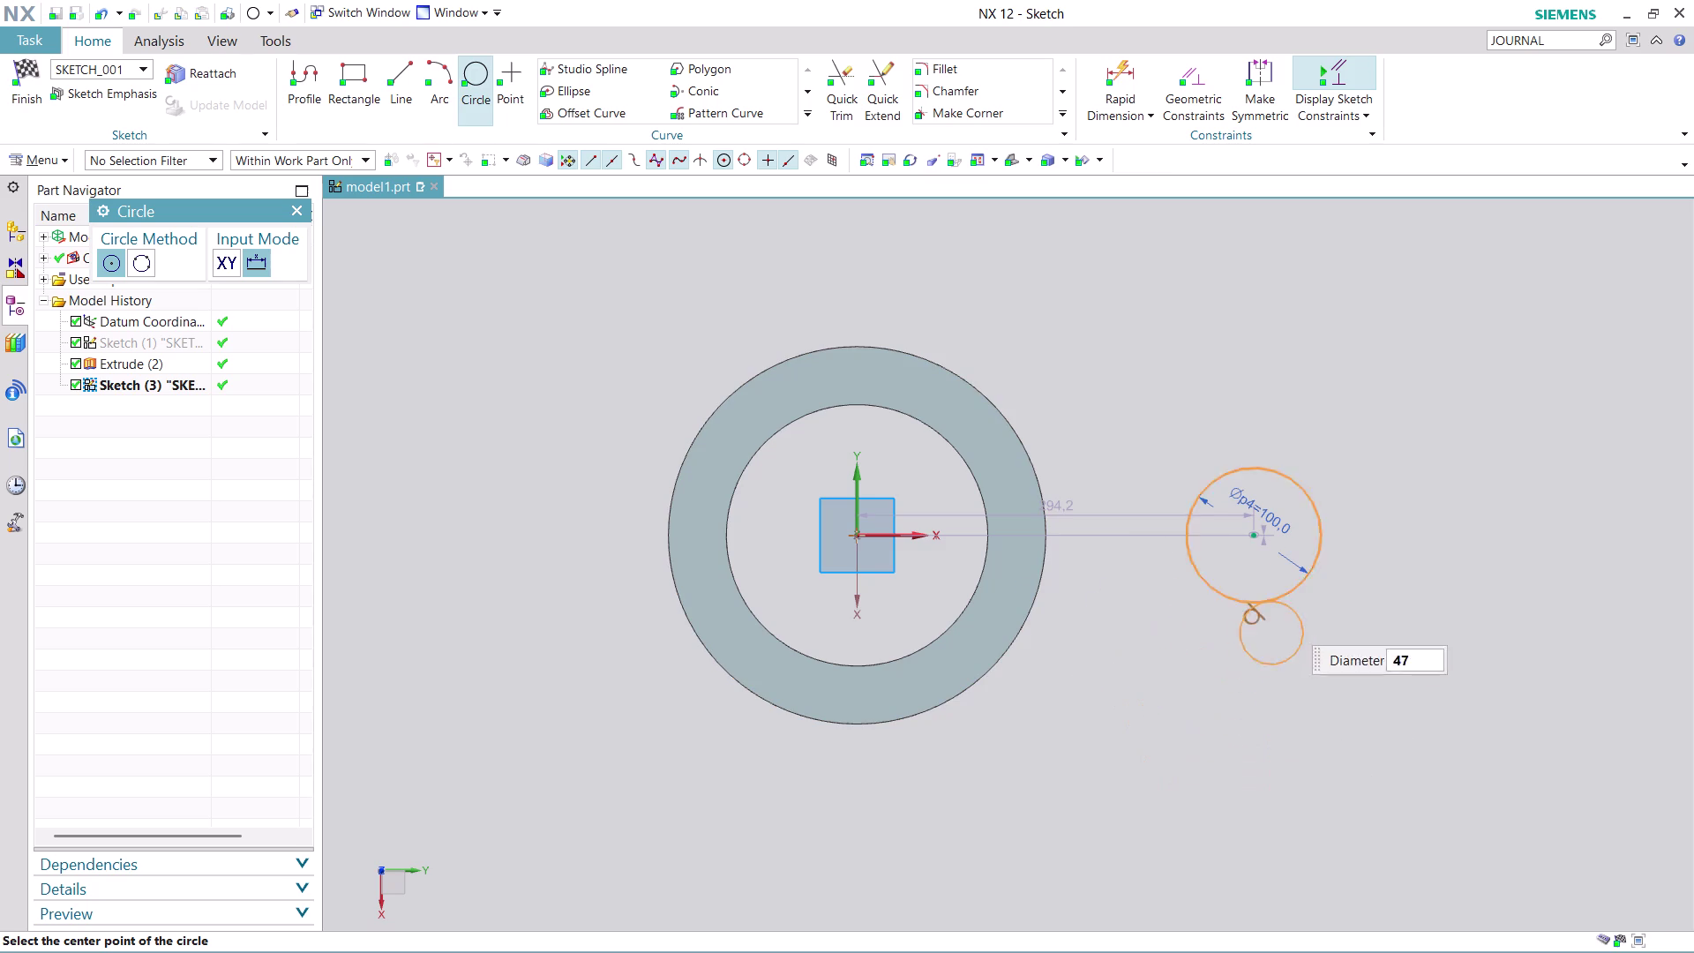
click(1252, 535)
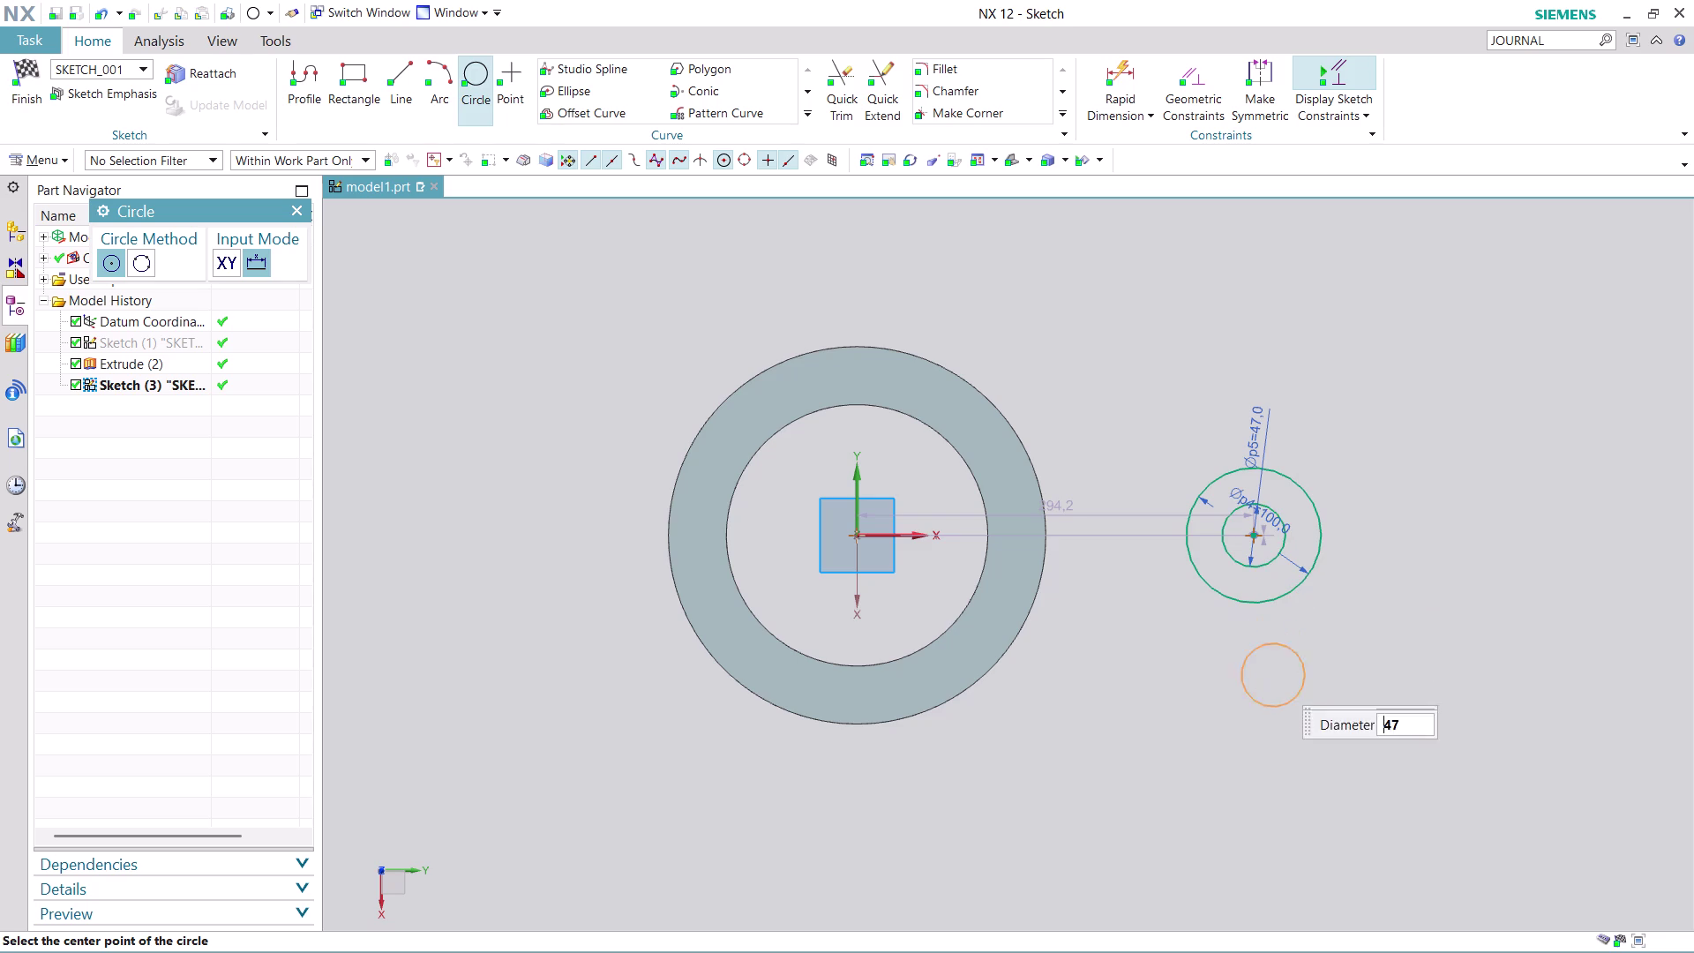
key(Escape)
key(Escape)
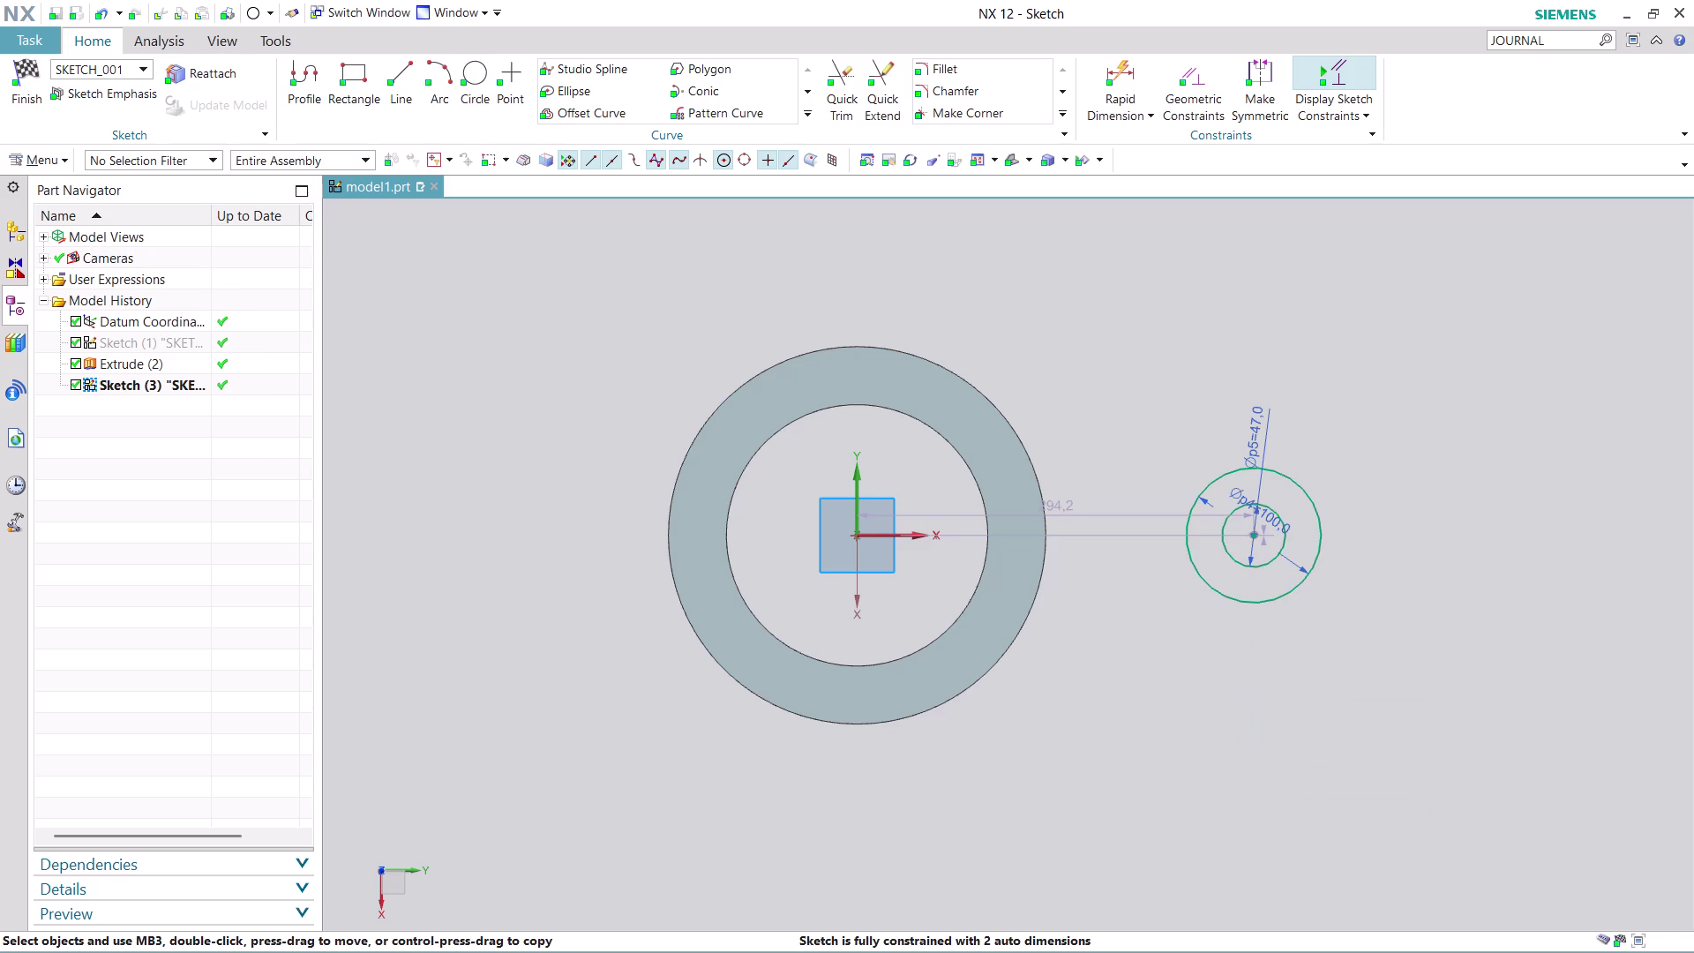
scroll(down, 3)
scroll(up, 3)
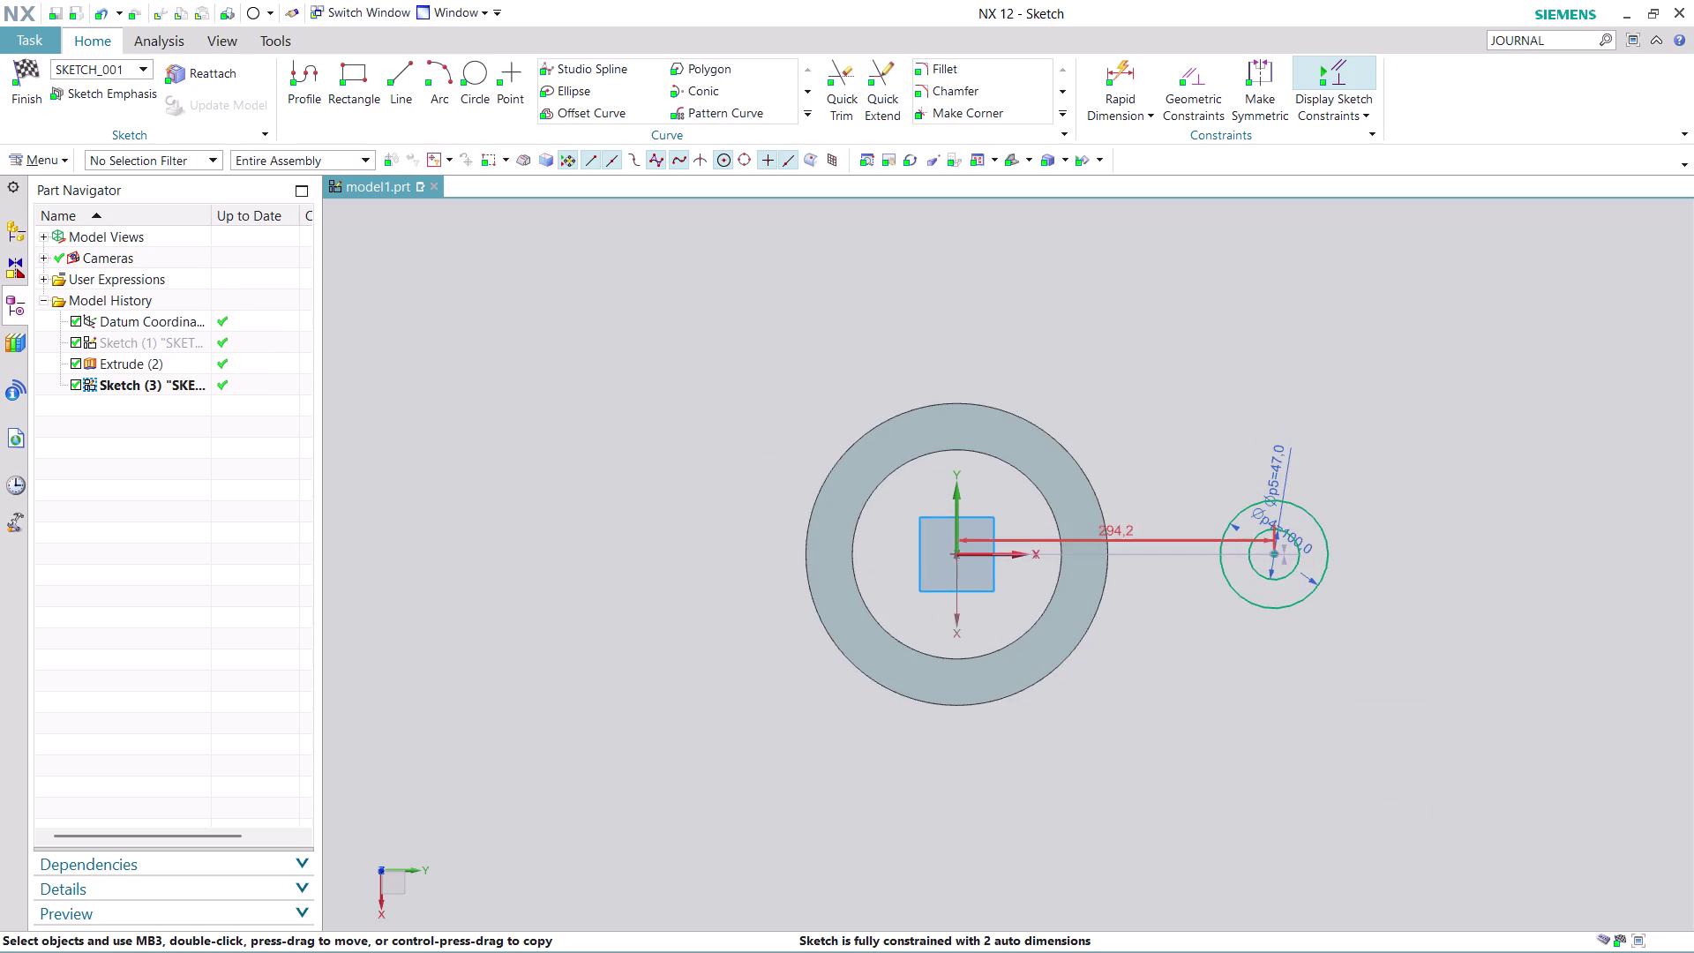
drag(1123, 533, 1090, 280)
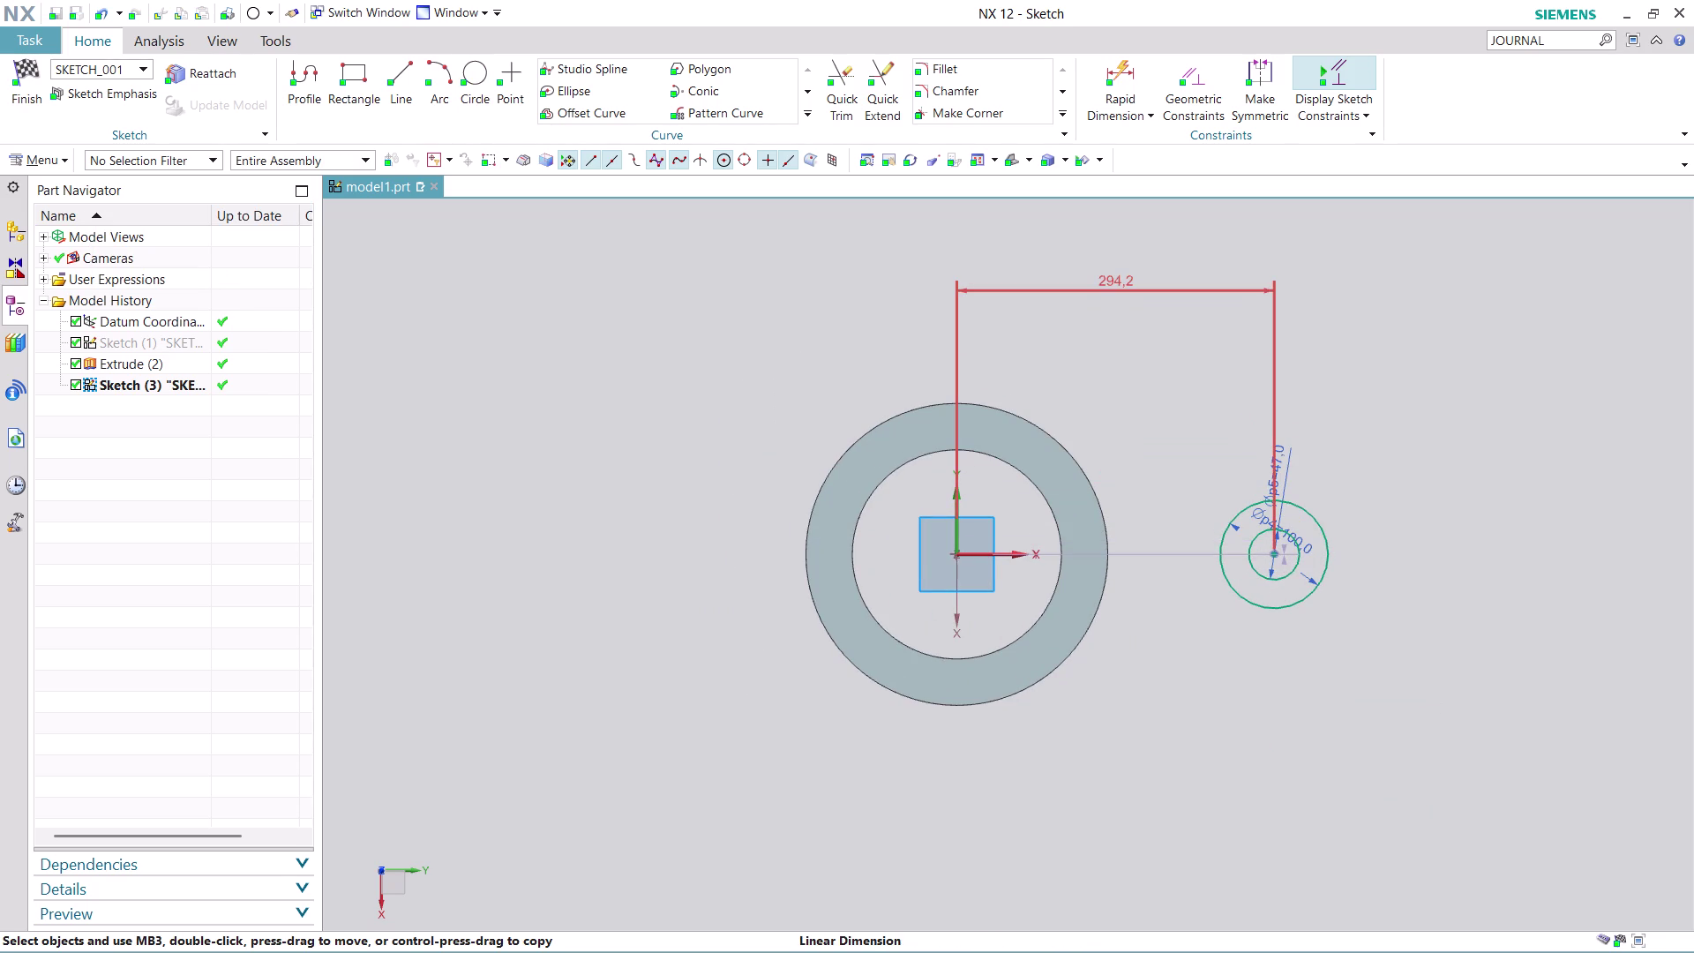
Change the side circles' 294.2 distance dimension to 175.
double_click(1118, 281)
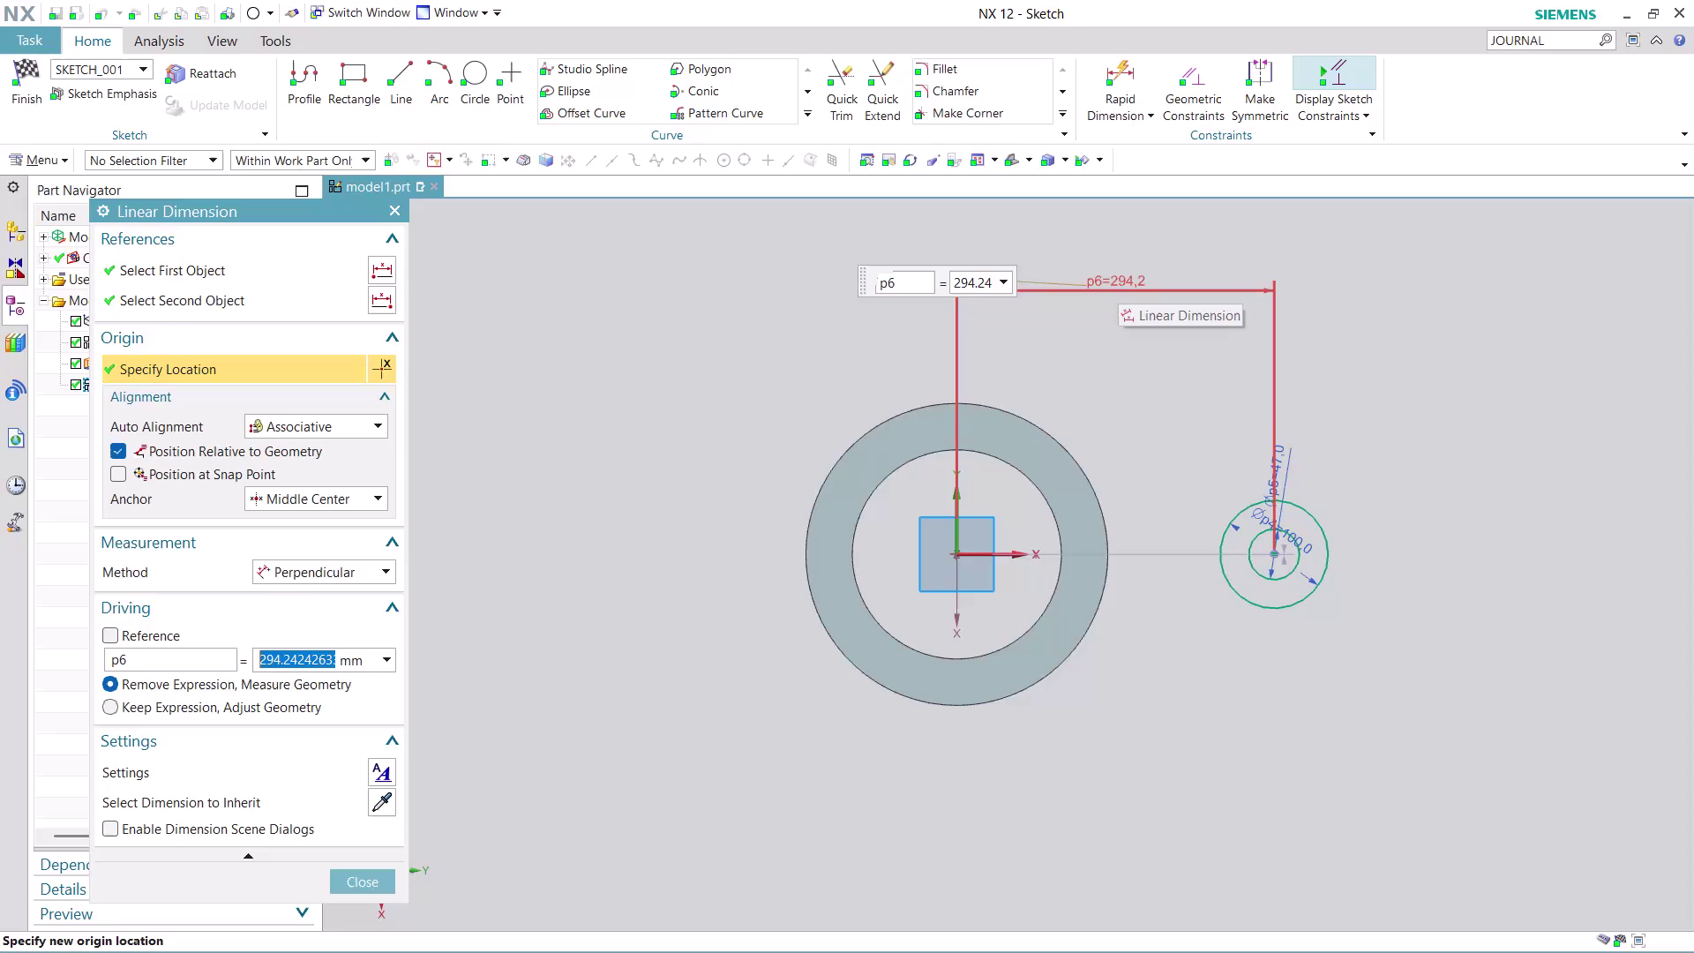
text(17)
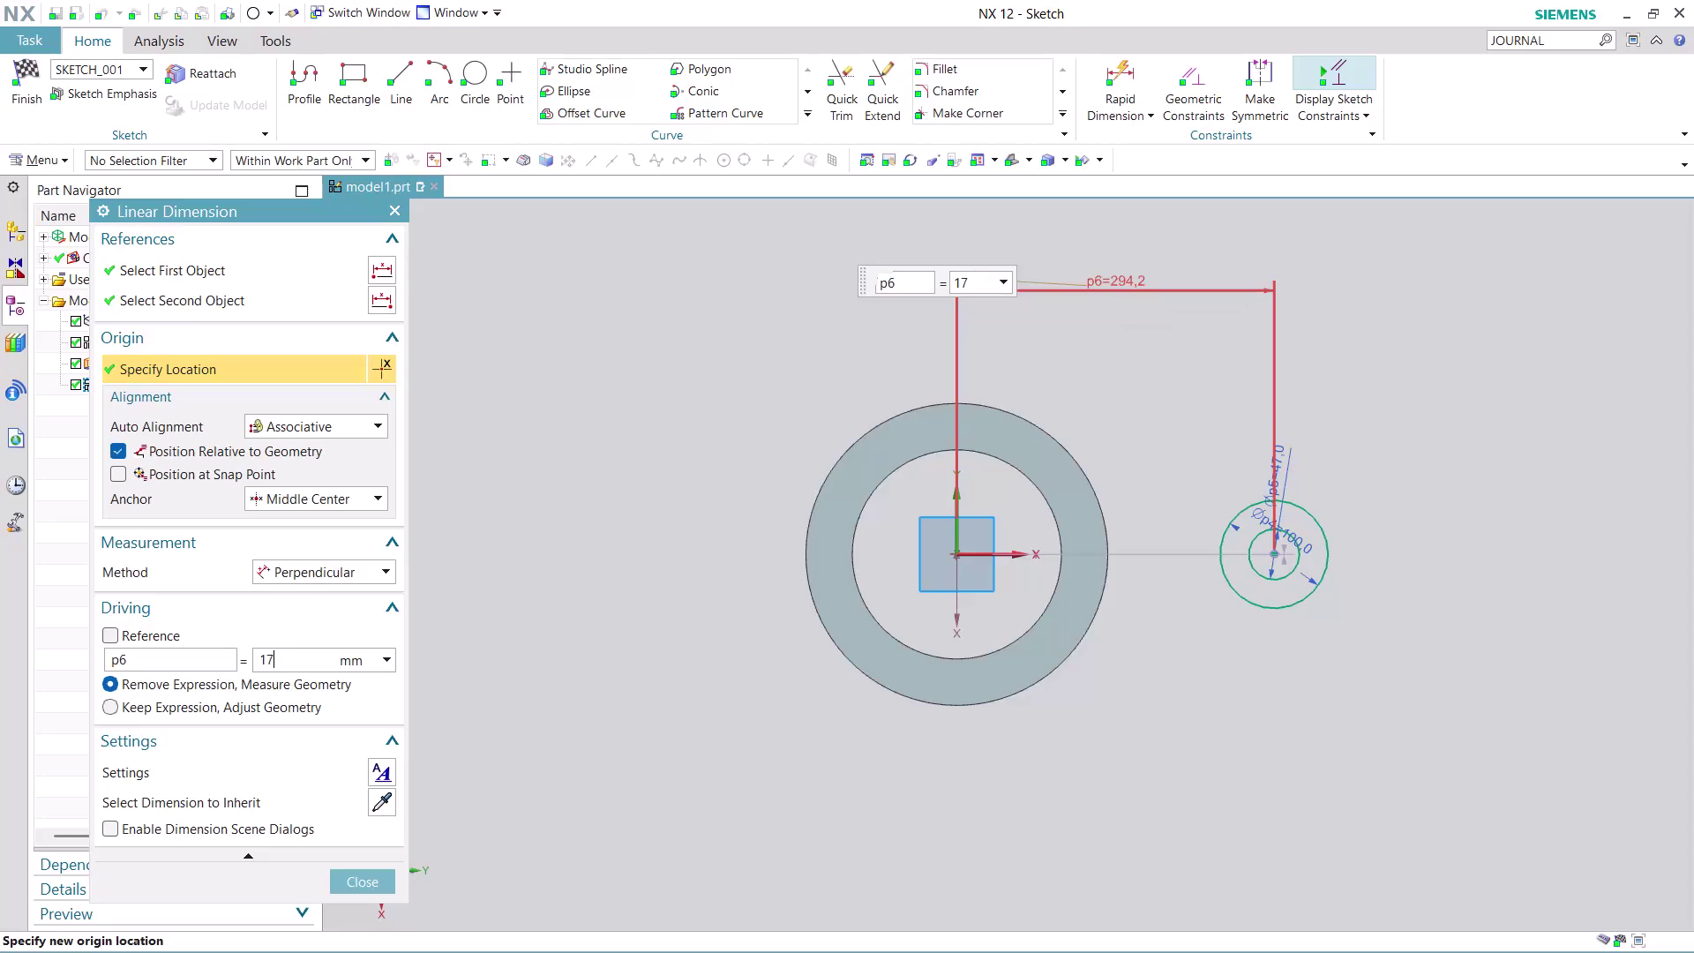
text(5)
key(Return)
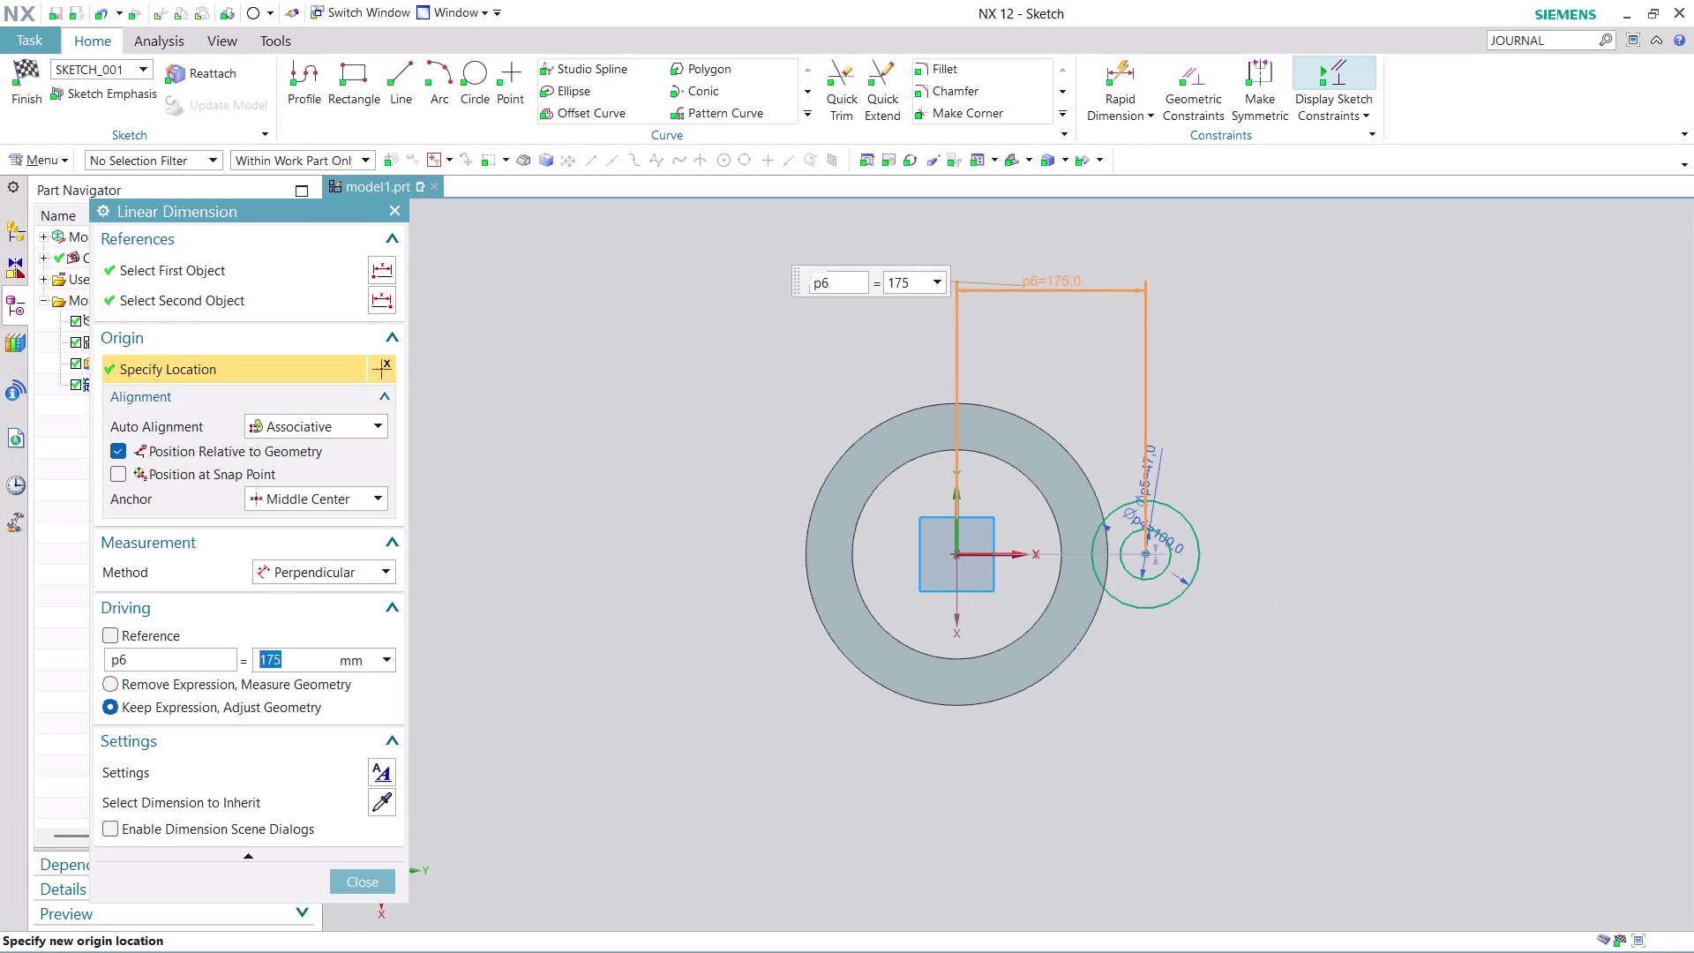
click(370, 886)
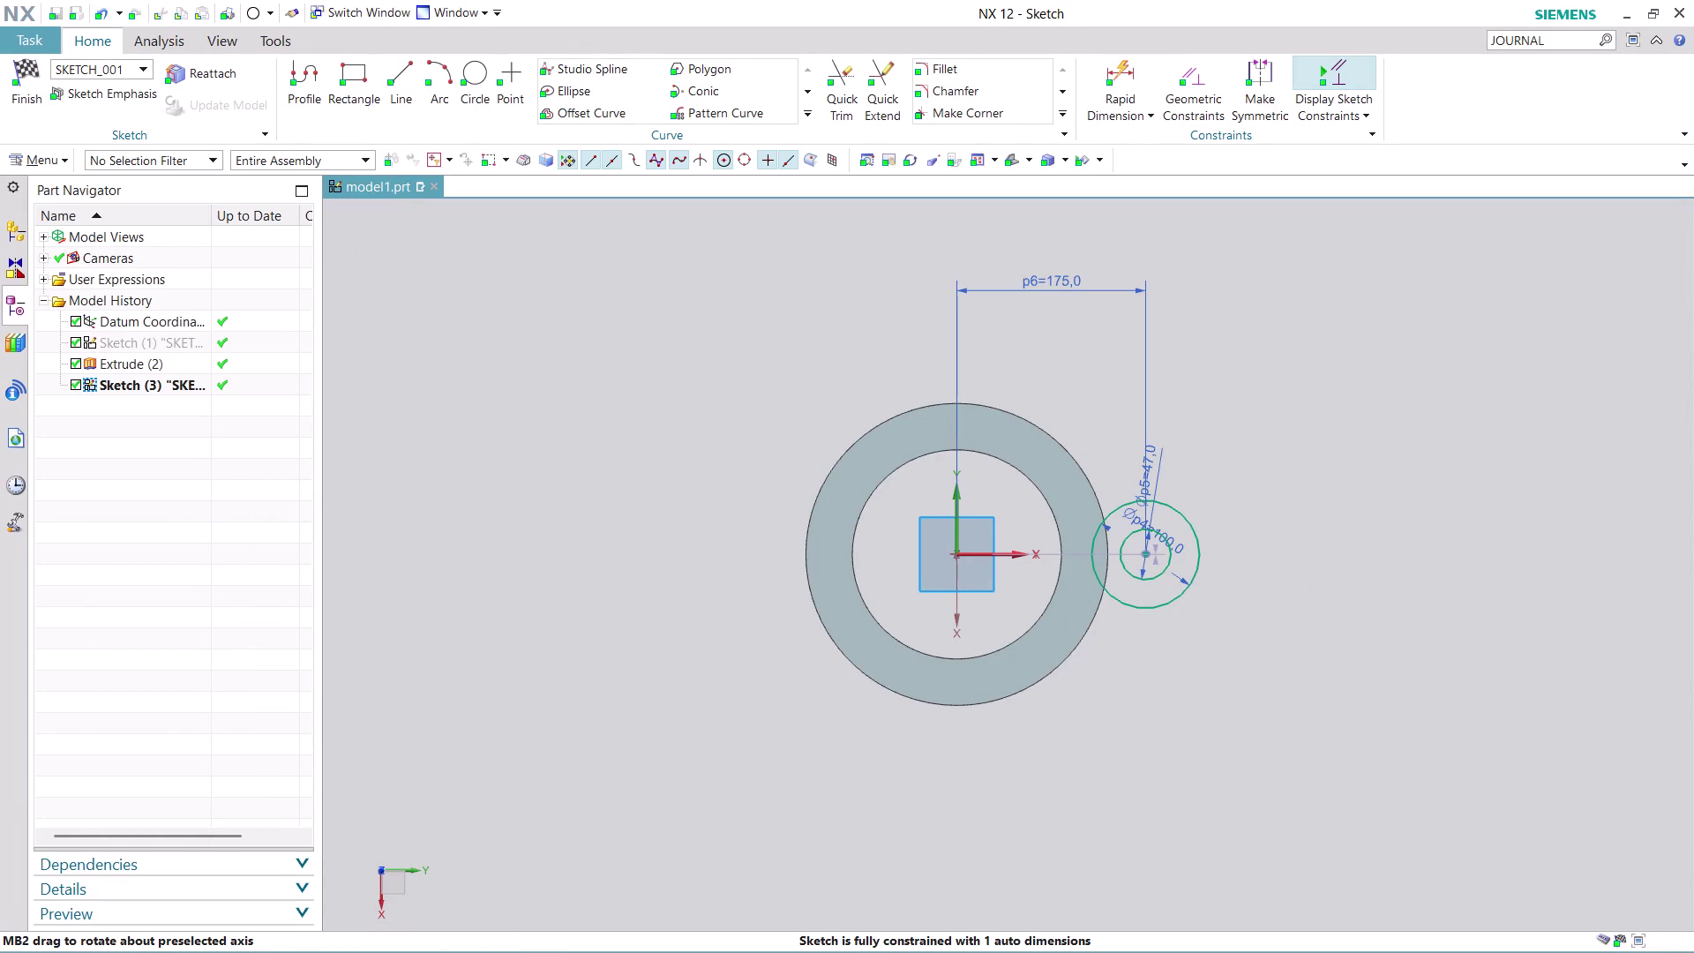
click(810, 117)
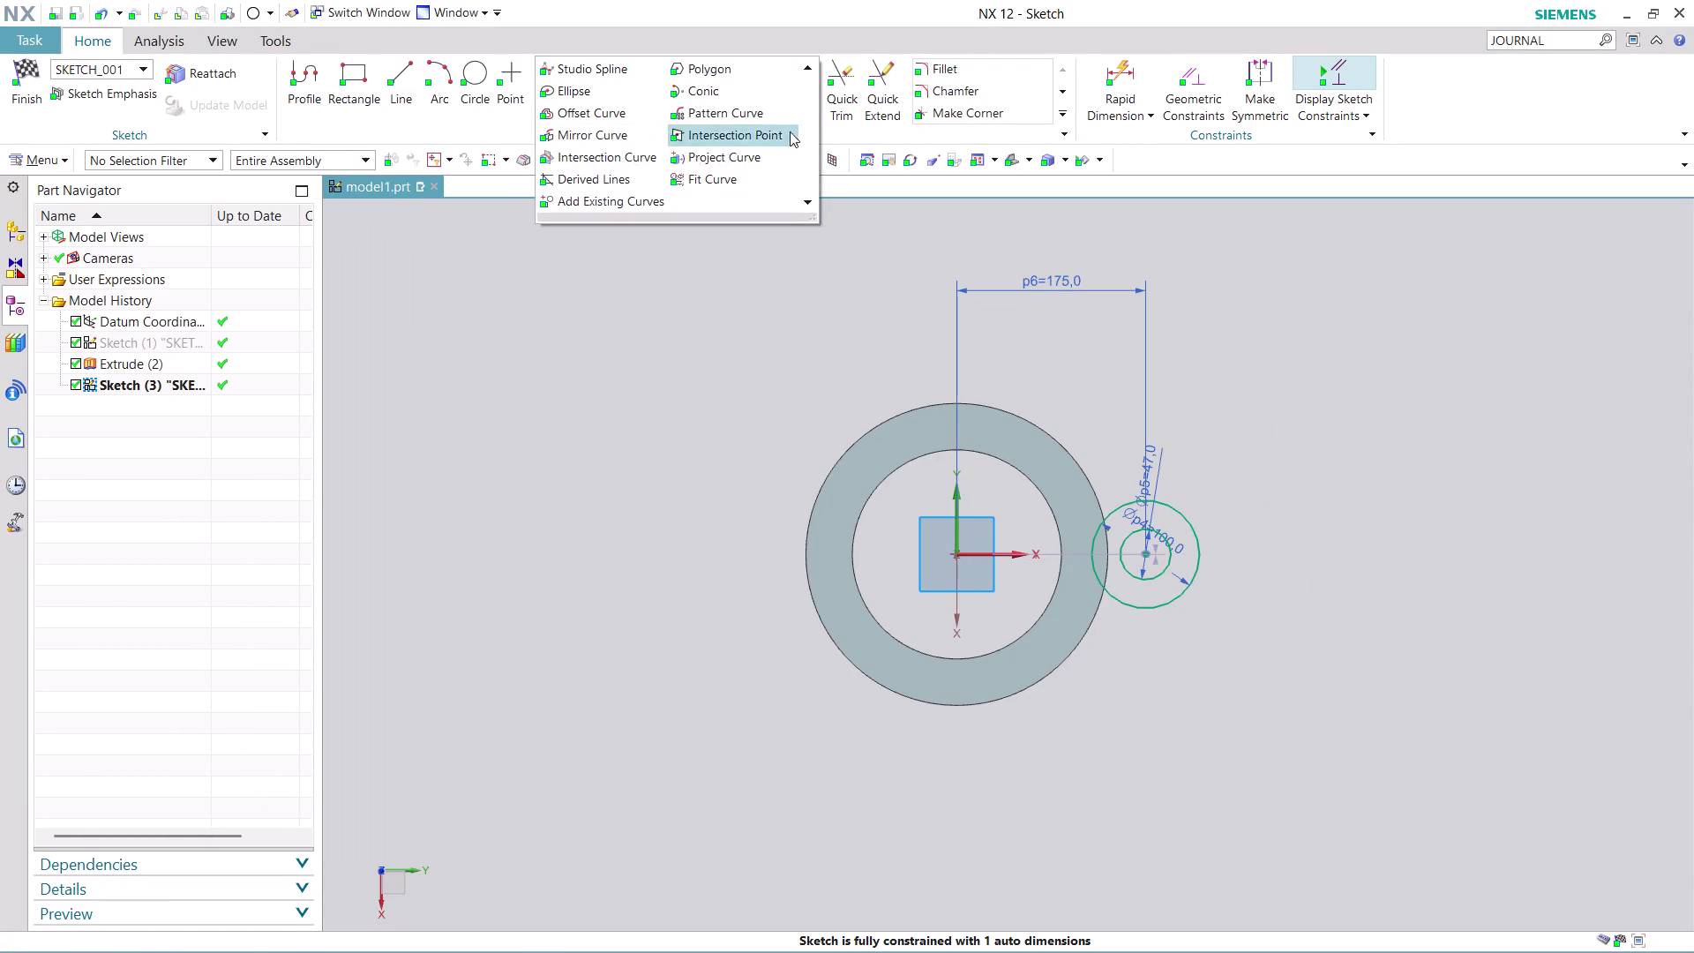
Project the ring's outer edge into Sketch (3) as a curve.
click(752, 152)
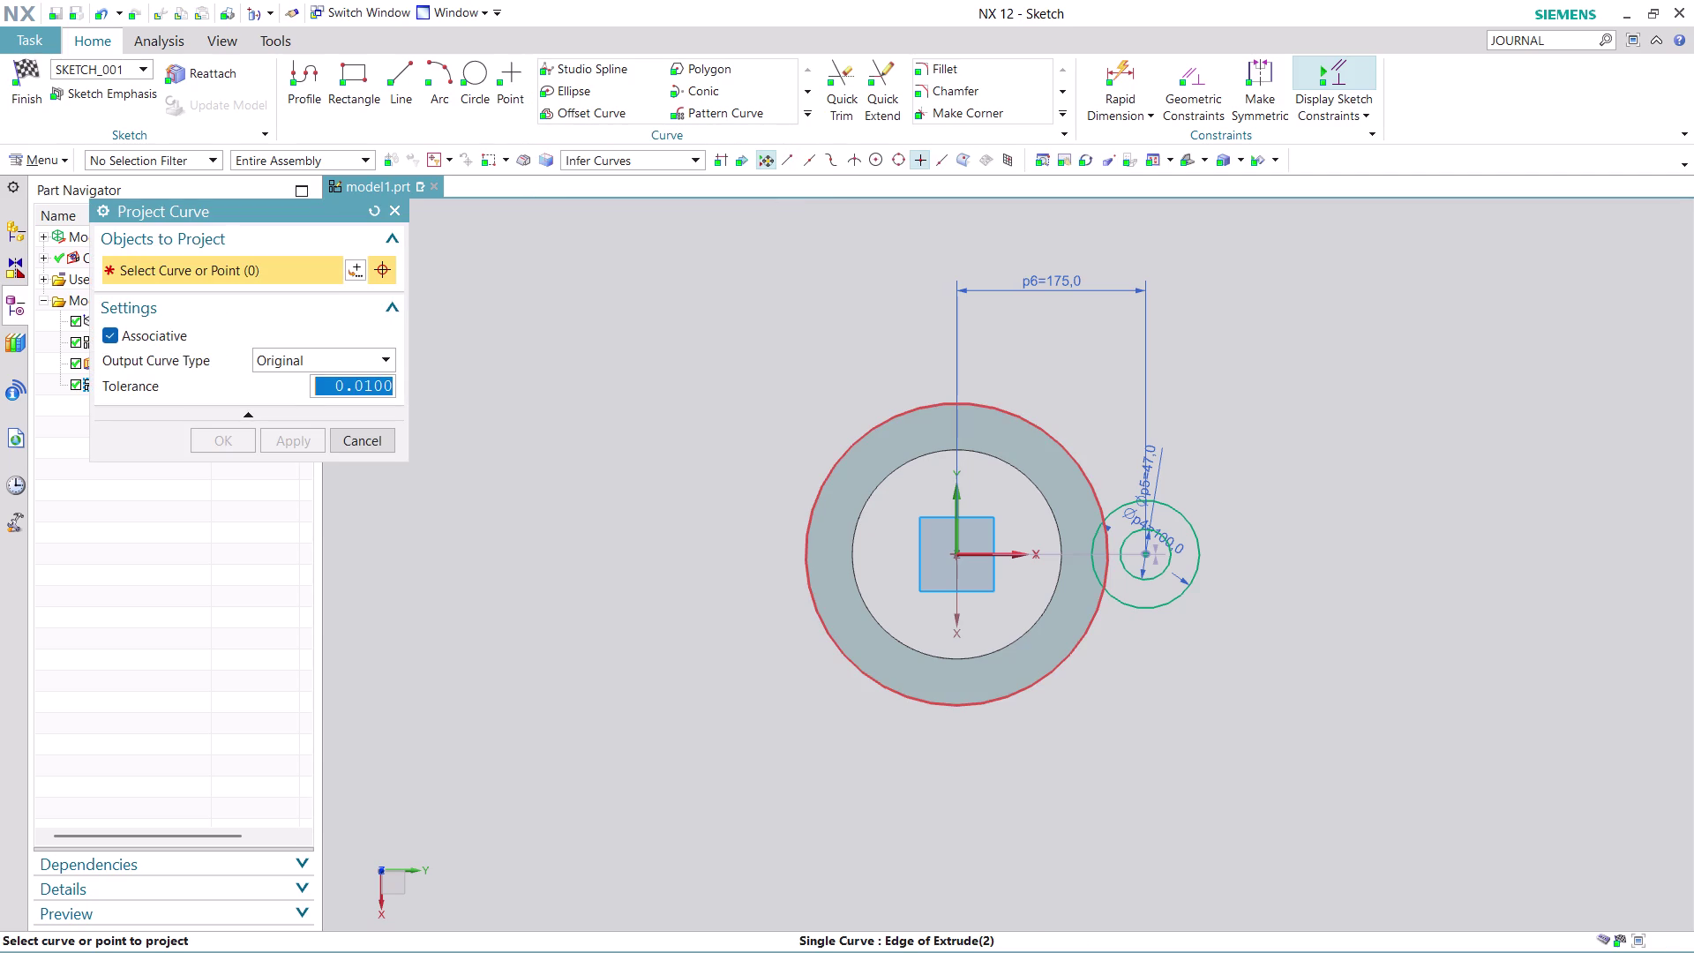
click(1051, 432)
click(303, 436)
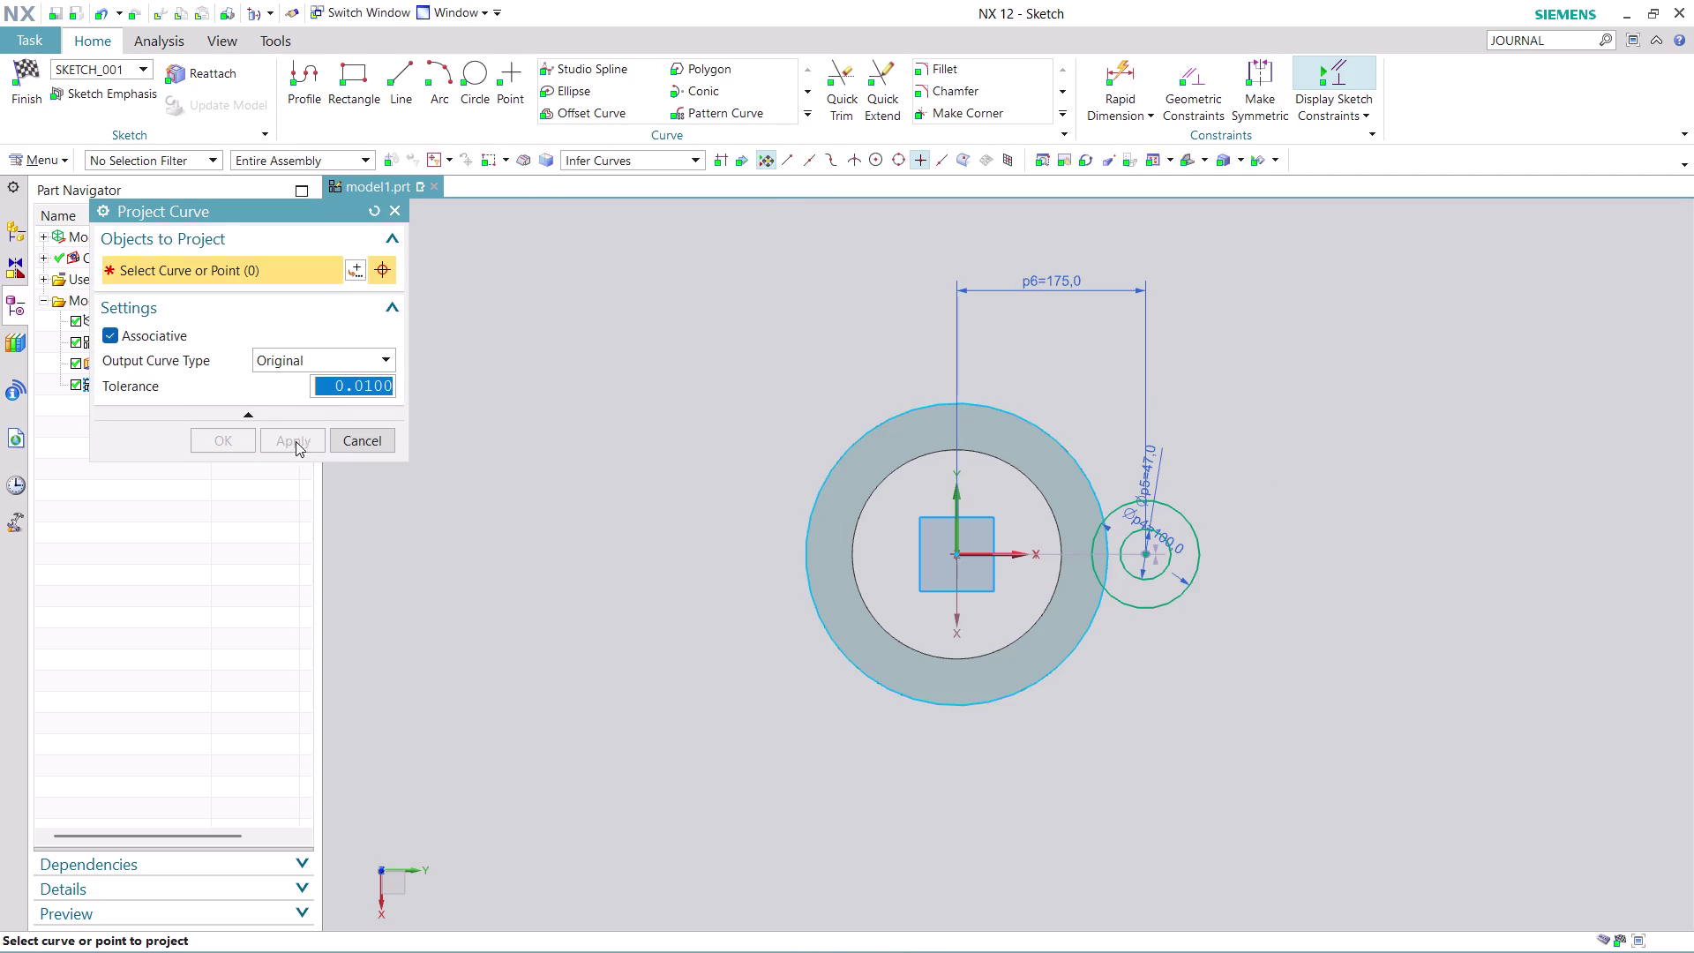
click(368, 445)
scroll(up, 3)
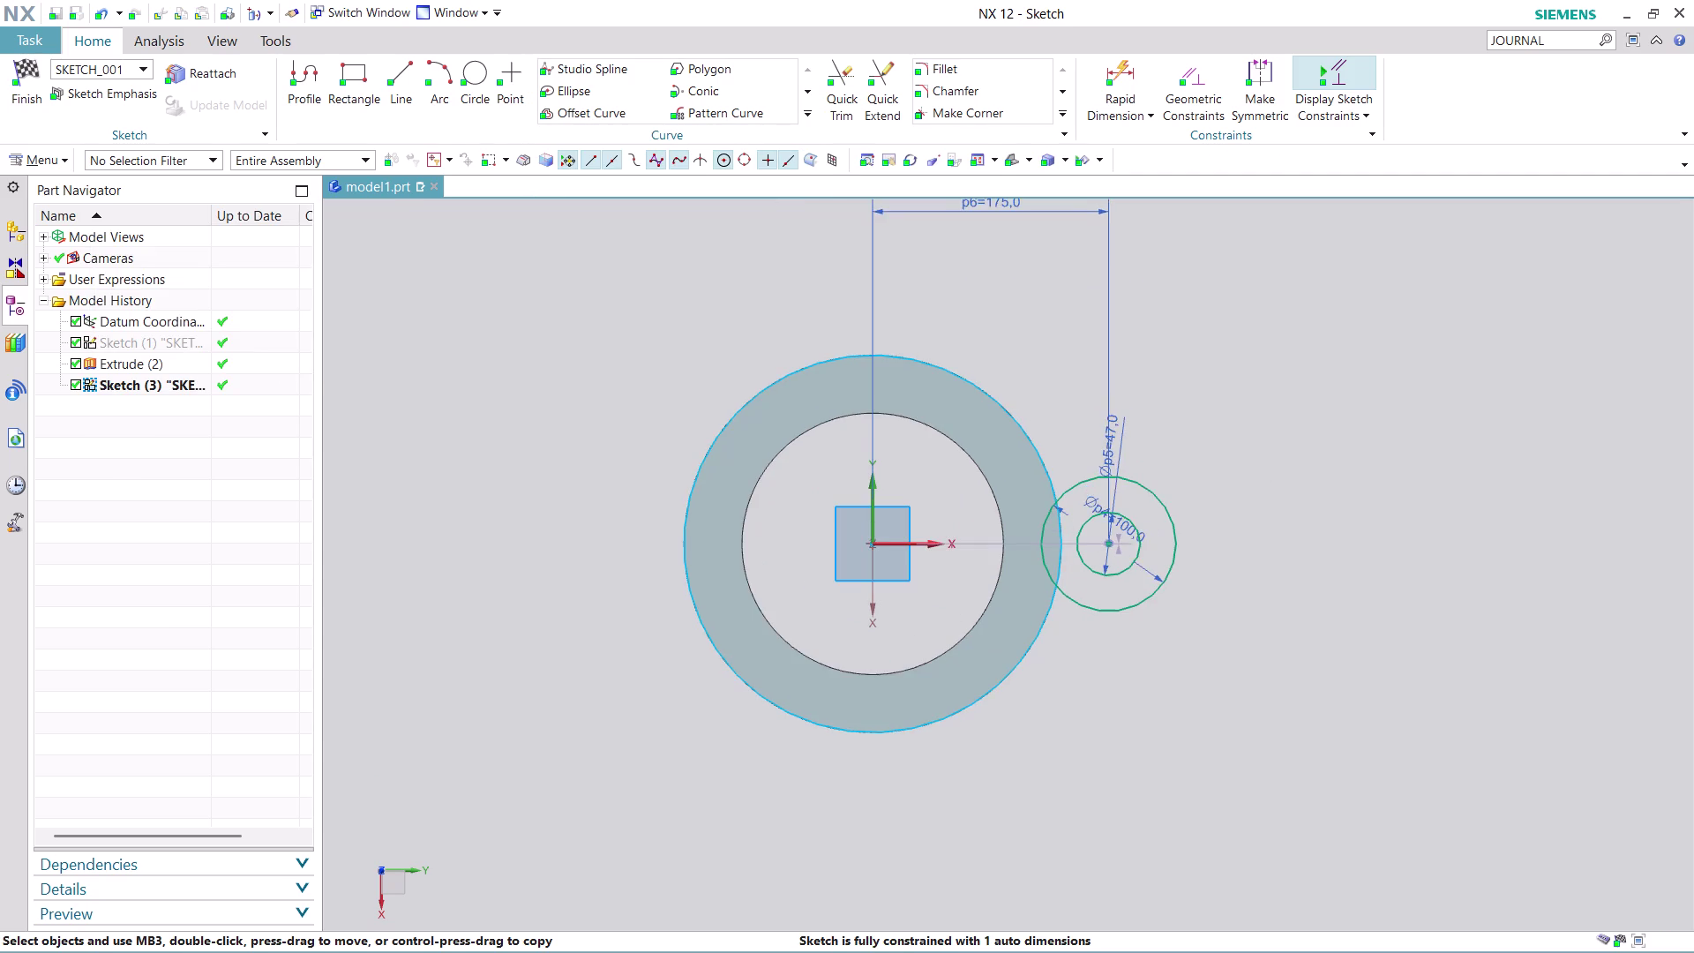
scroll(up, 3)
scroll(up, 3)
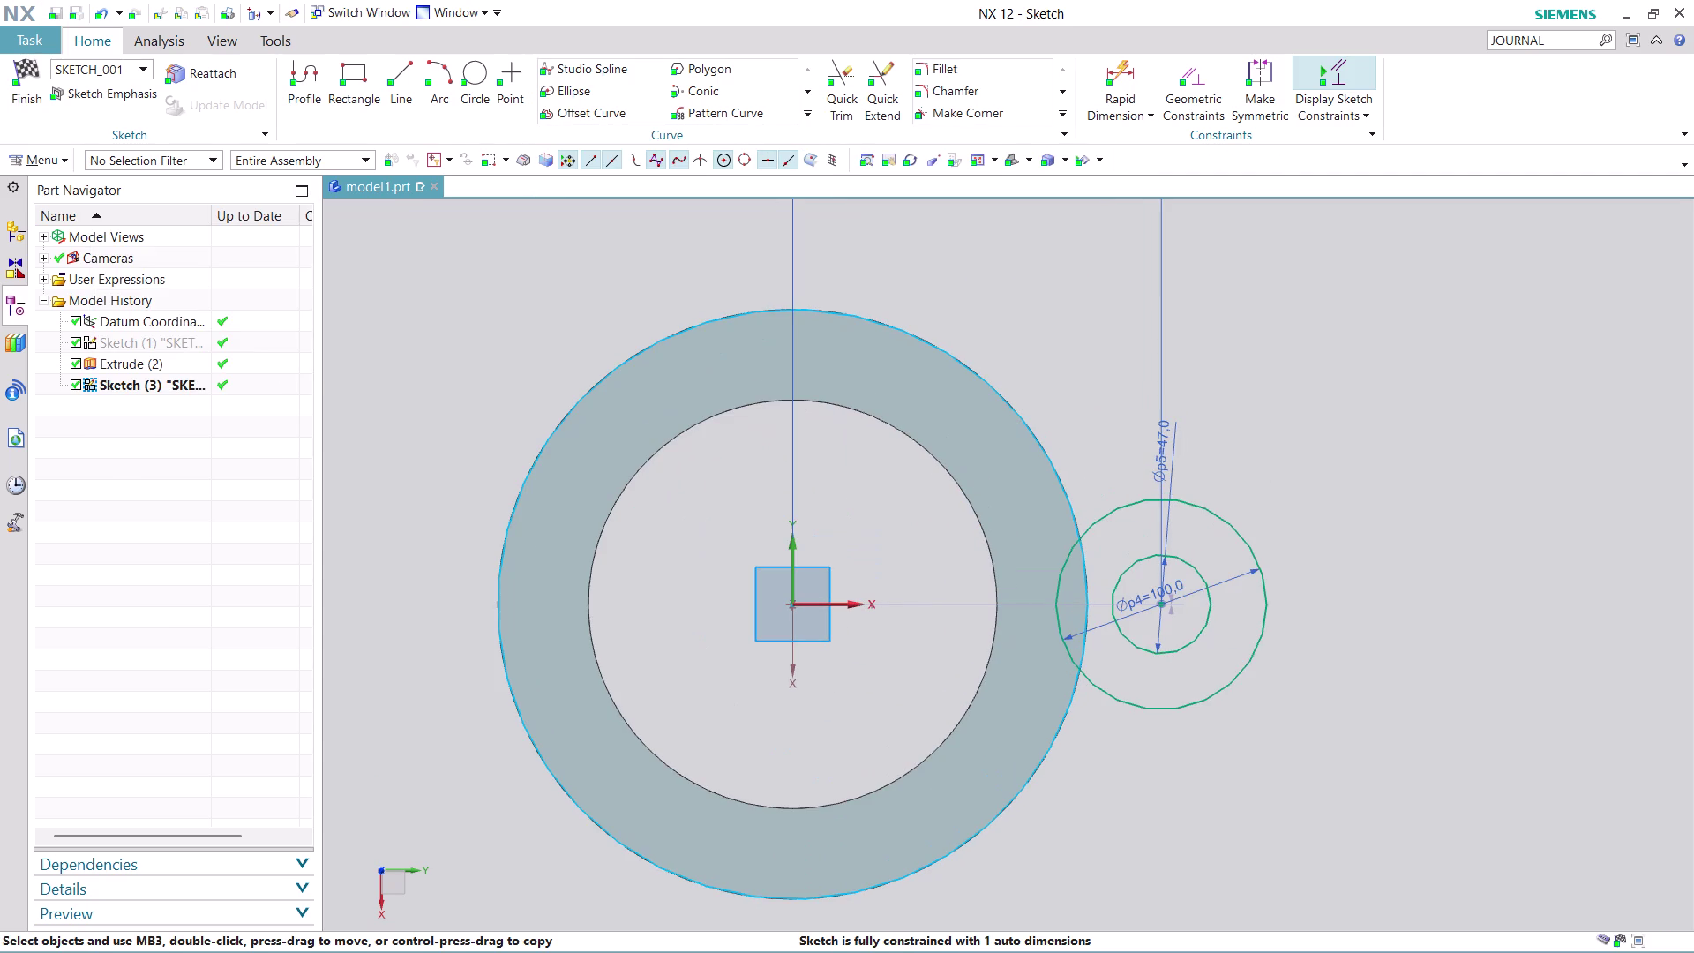
Open Quick Trim, close it without trimming, and begin drawing a line.
click(837, 85)
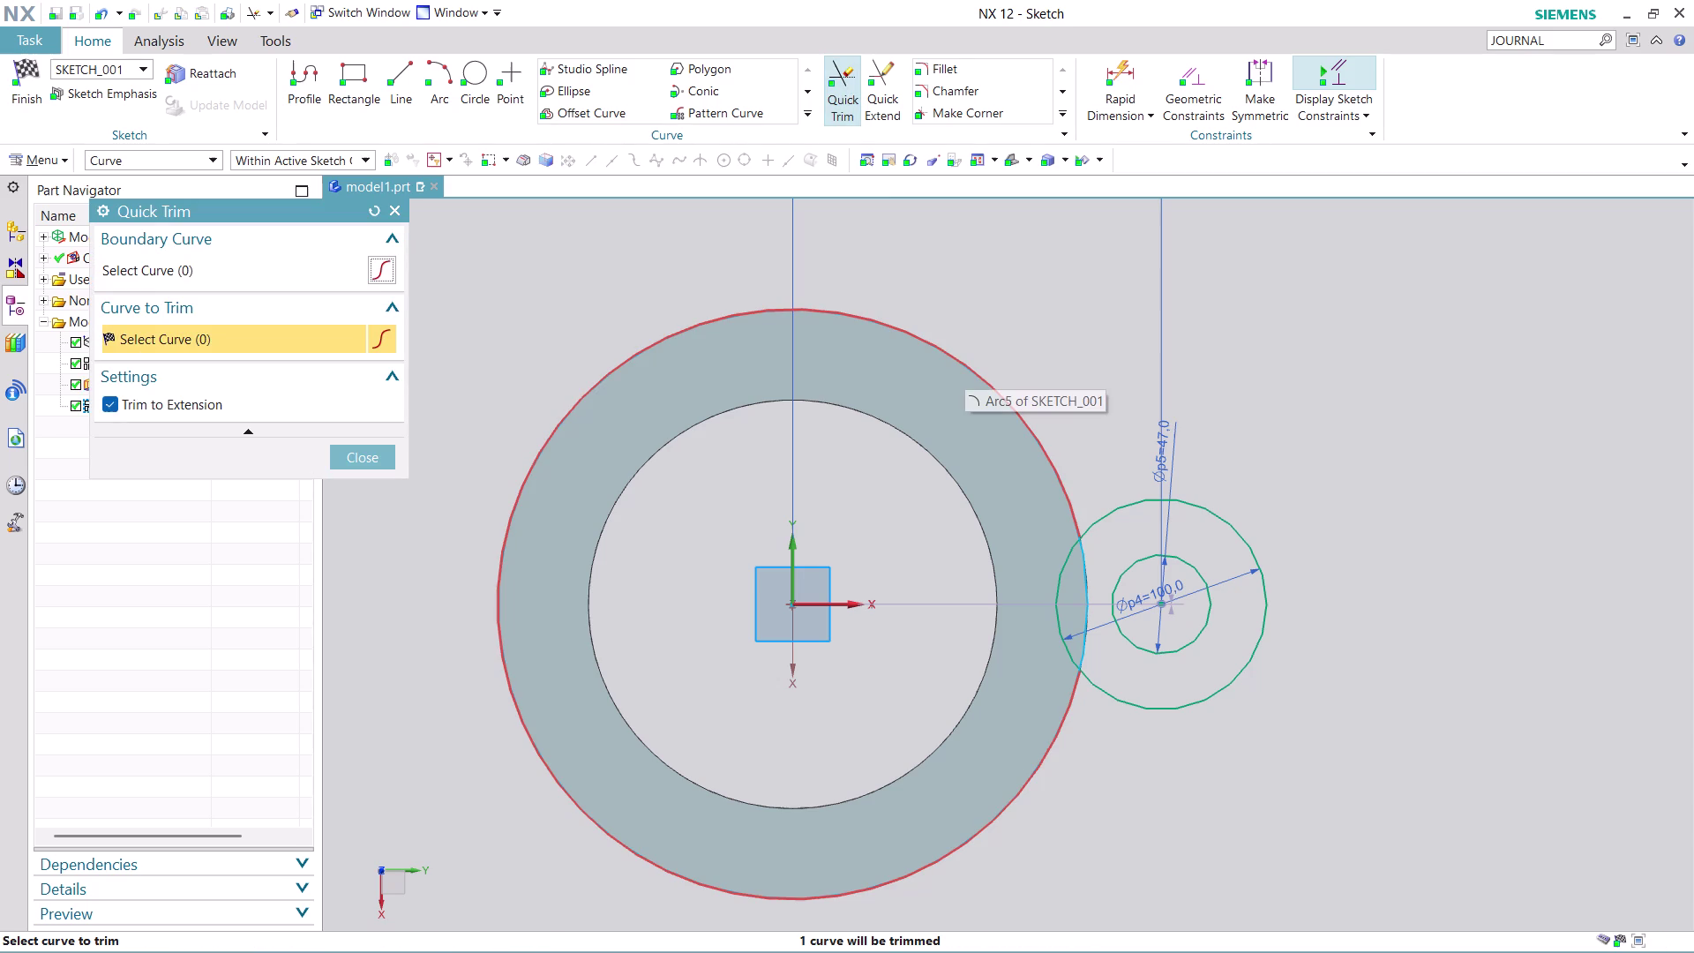
click(355, 456)
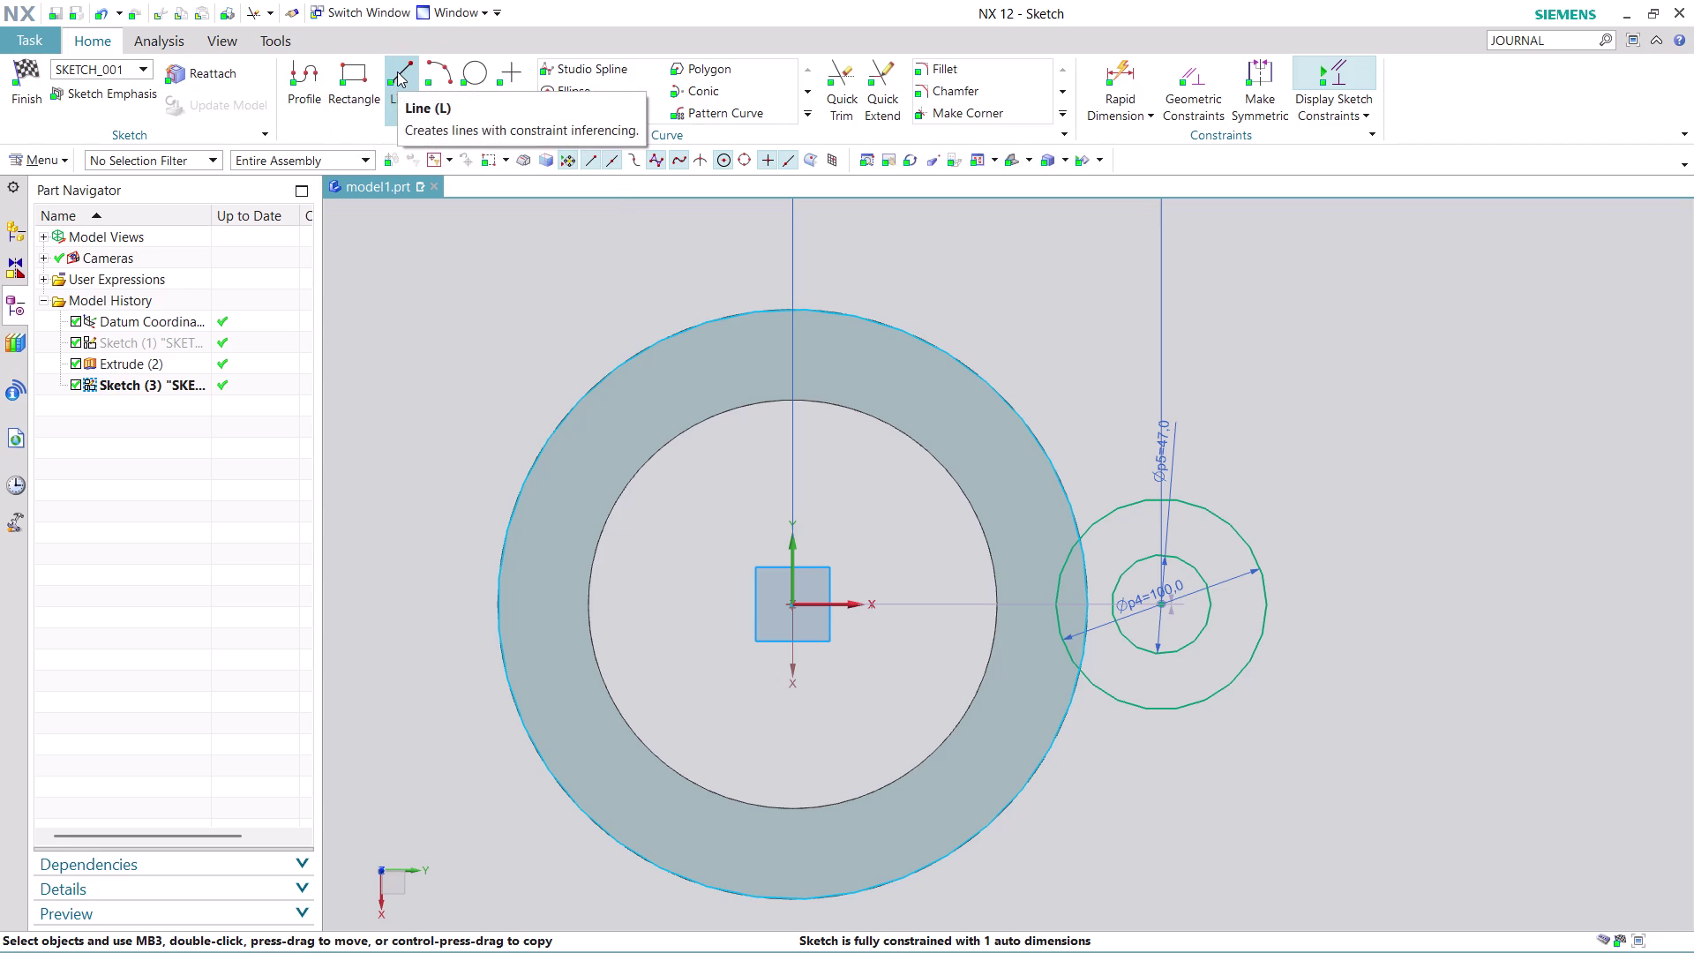
click(397, 72)
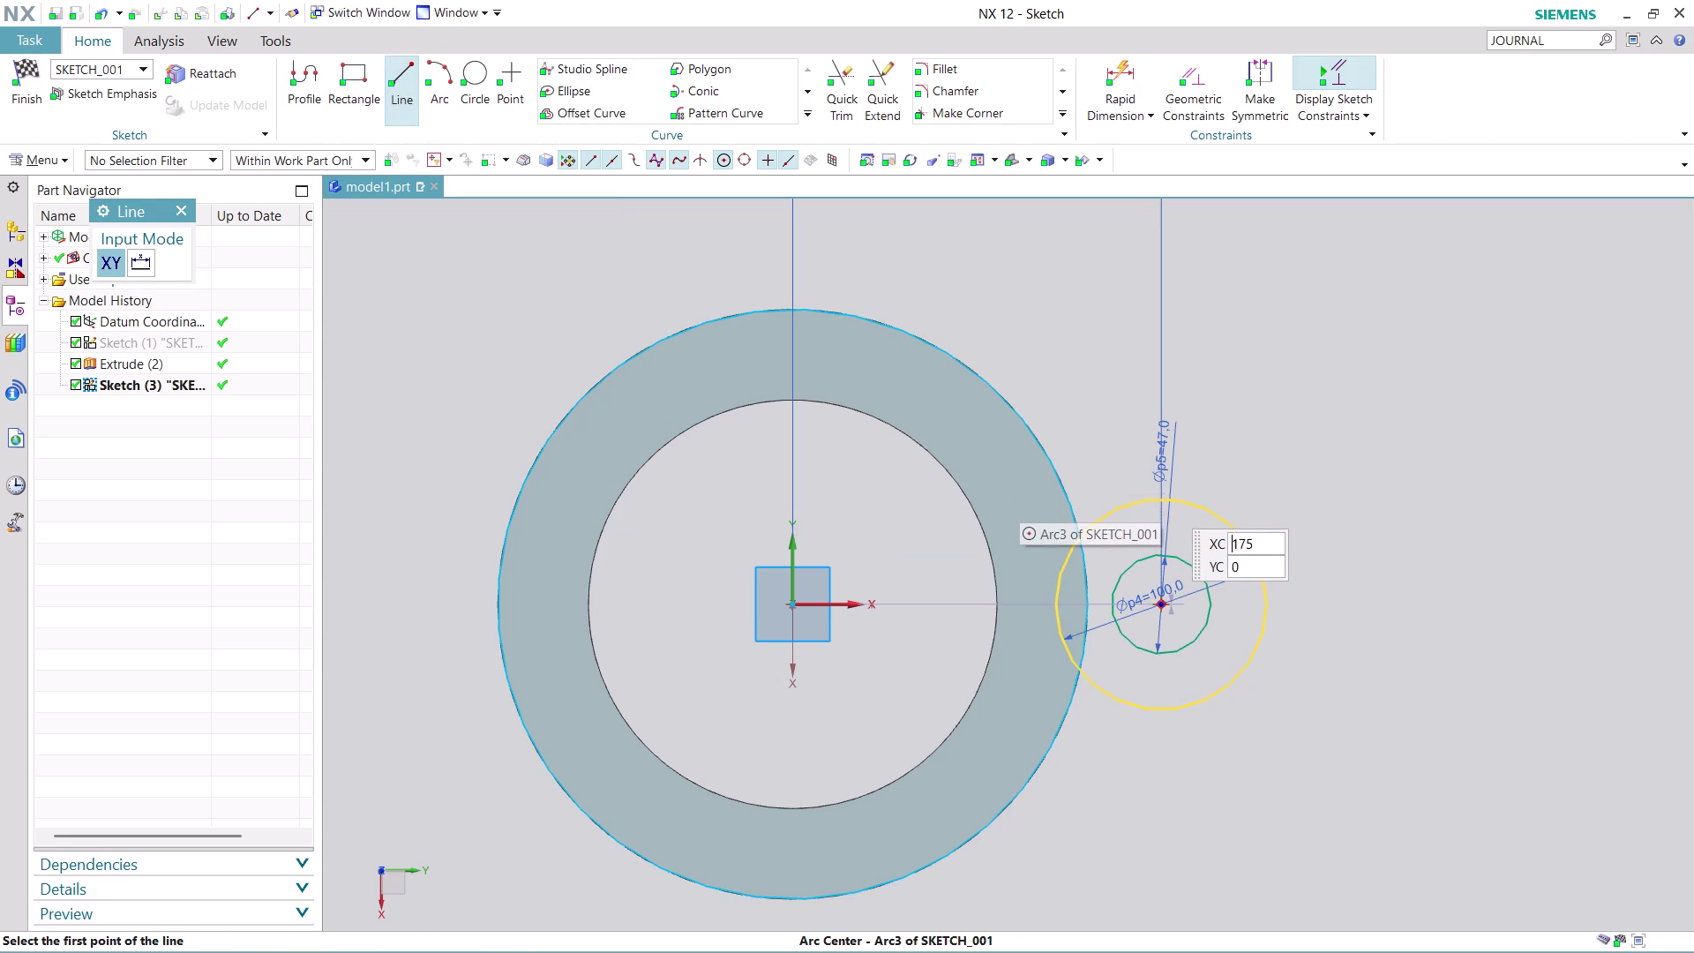
Draw the lower horizontal line from the Ø100 circle's bottom to the ring's outer edge.
click(1164, 496)
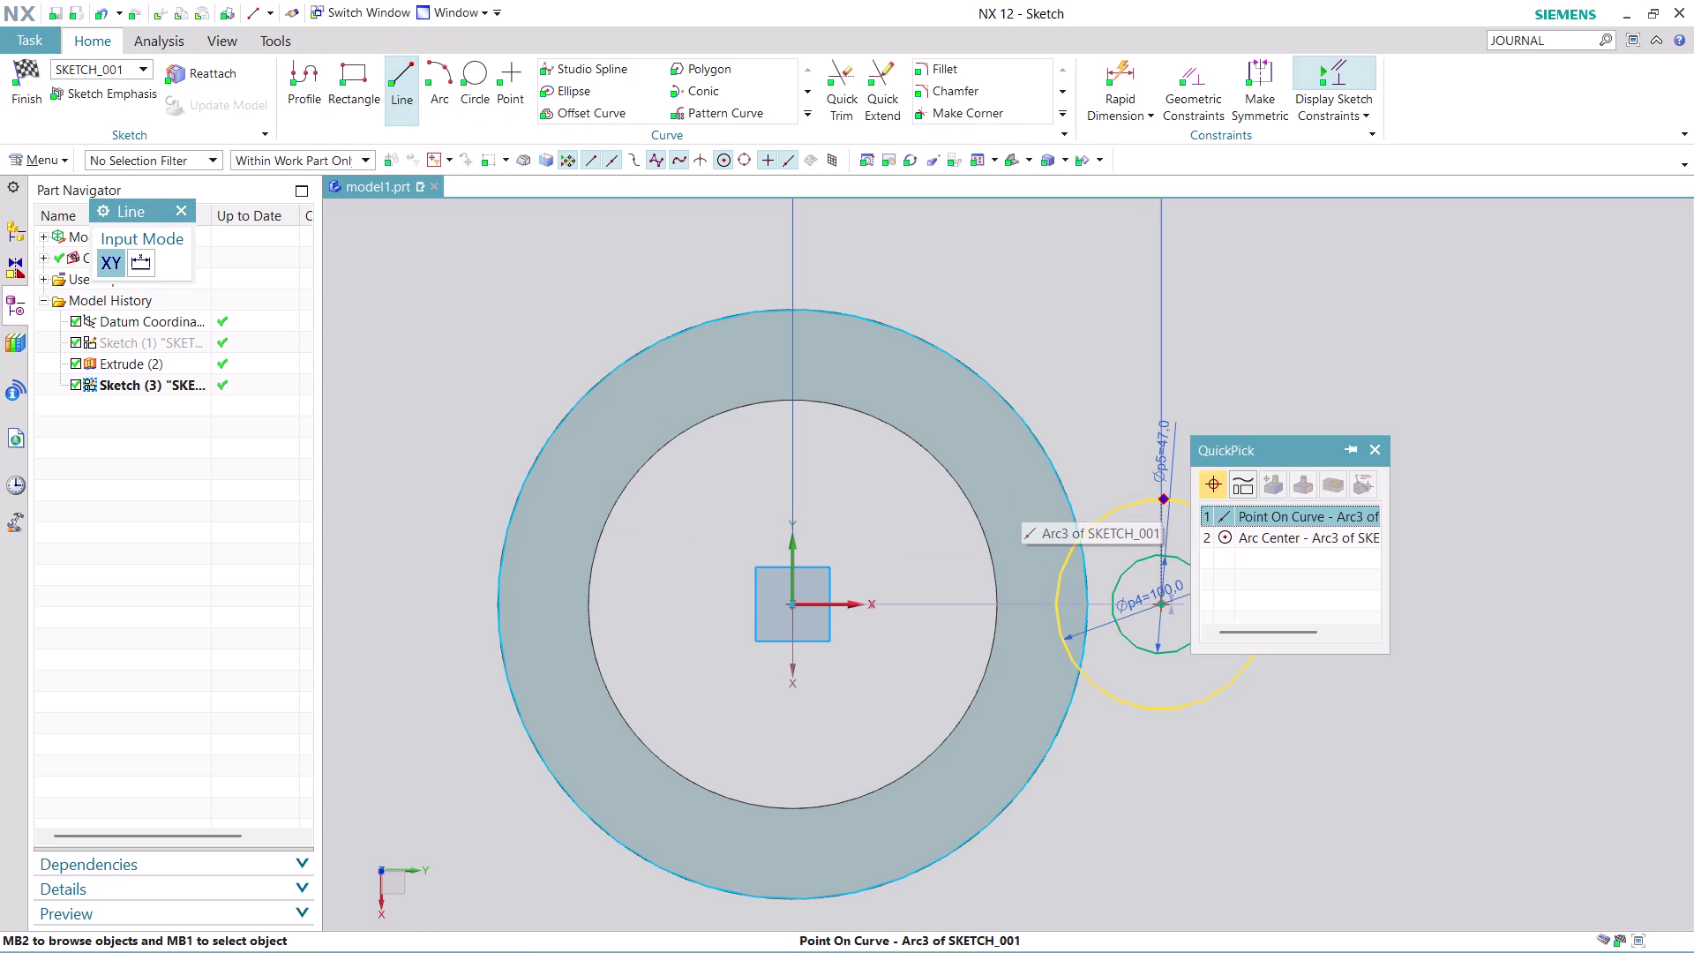
click(1260, 514)
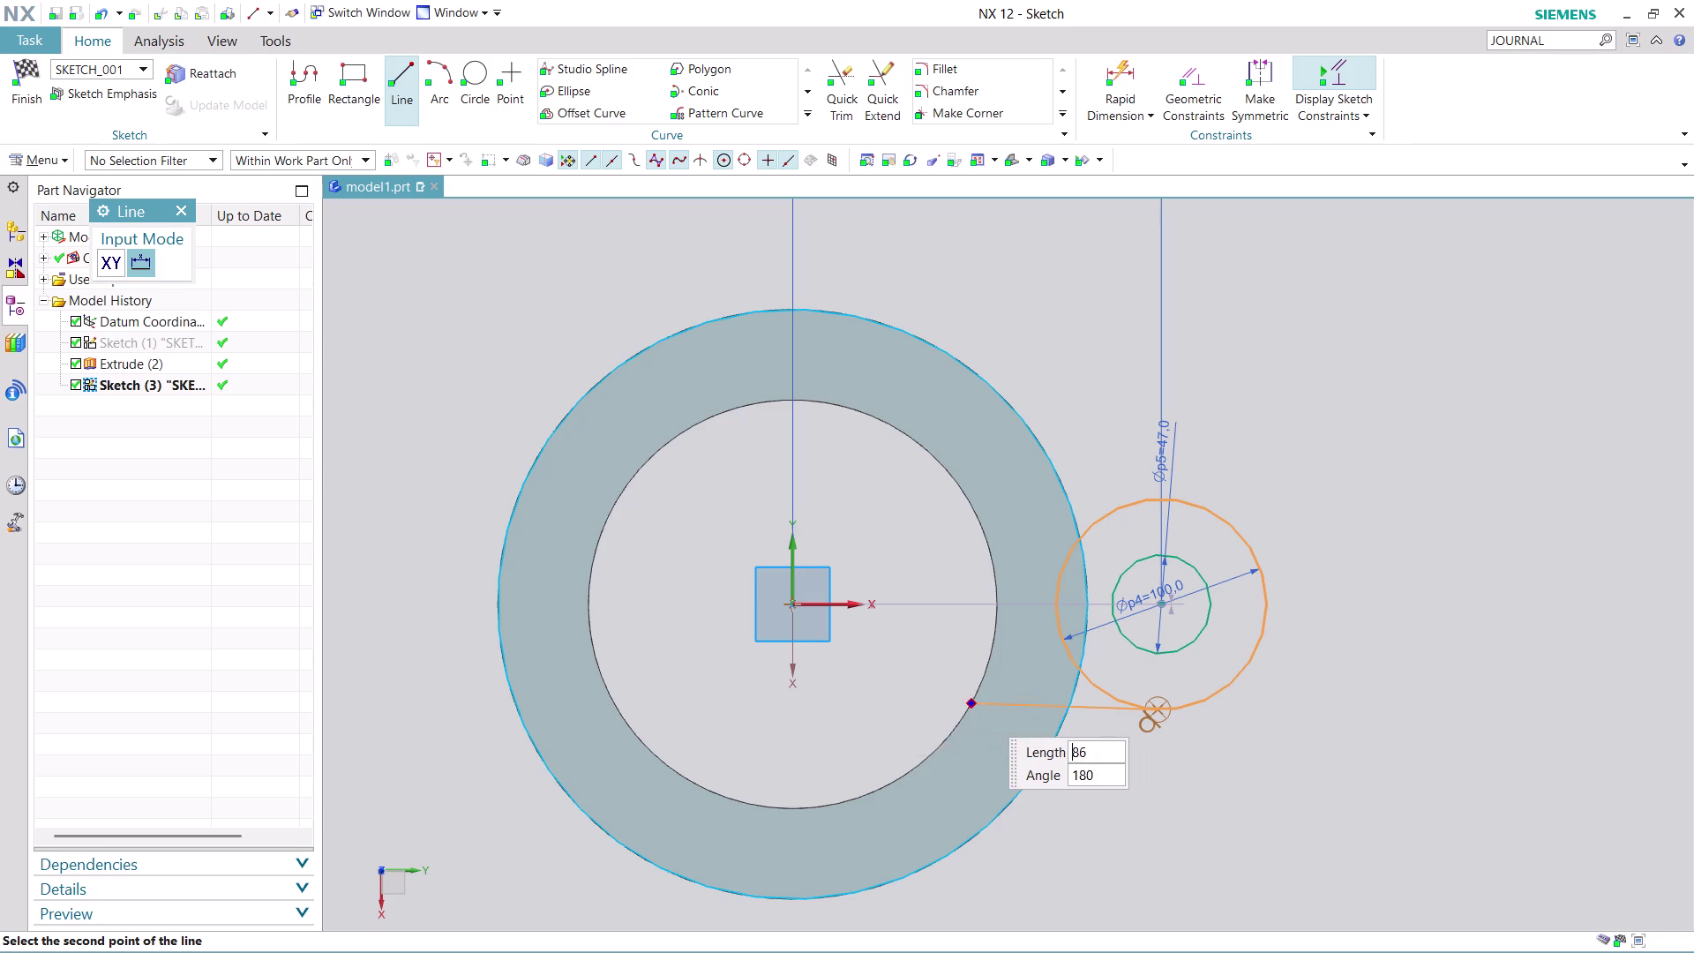
click(1028, 708)
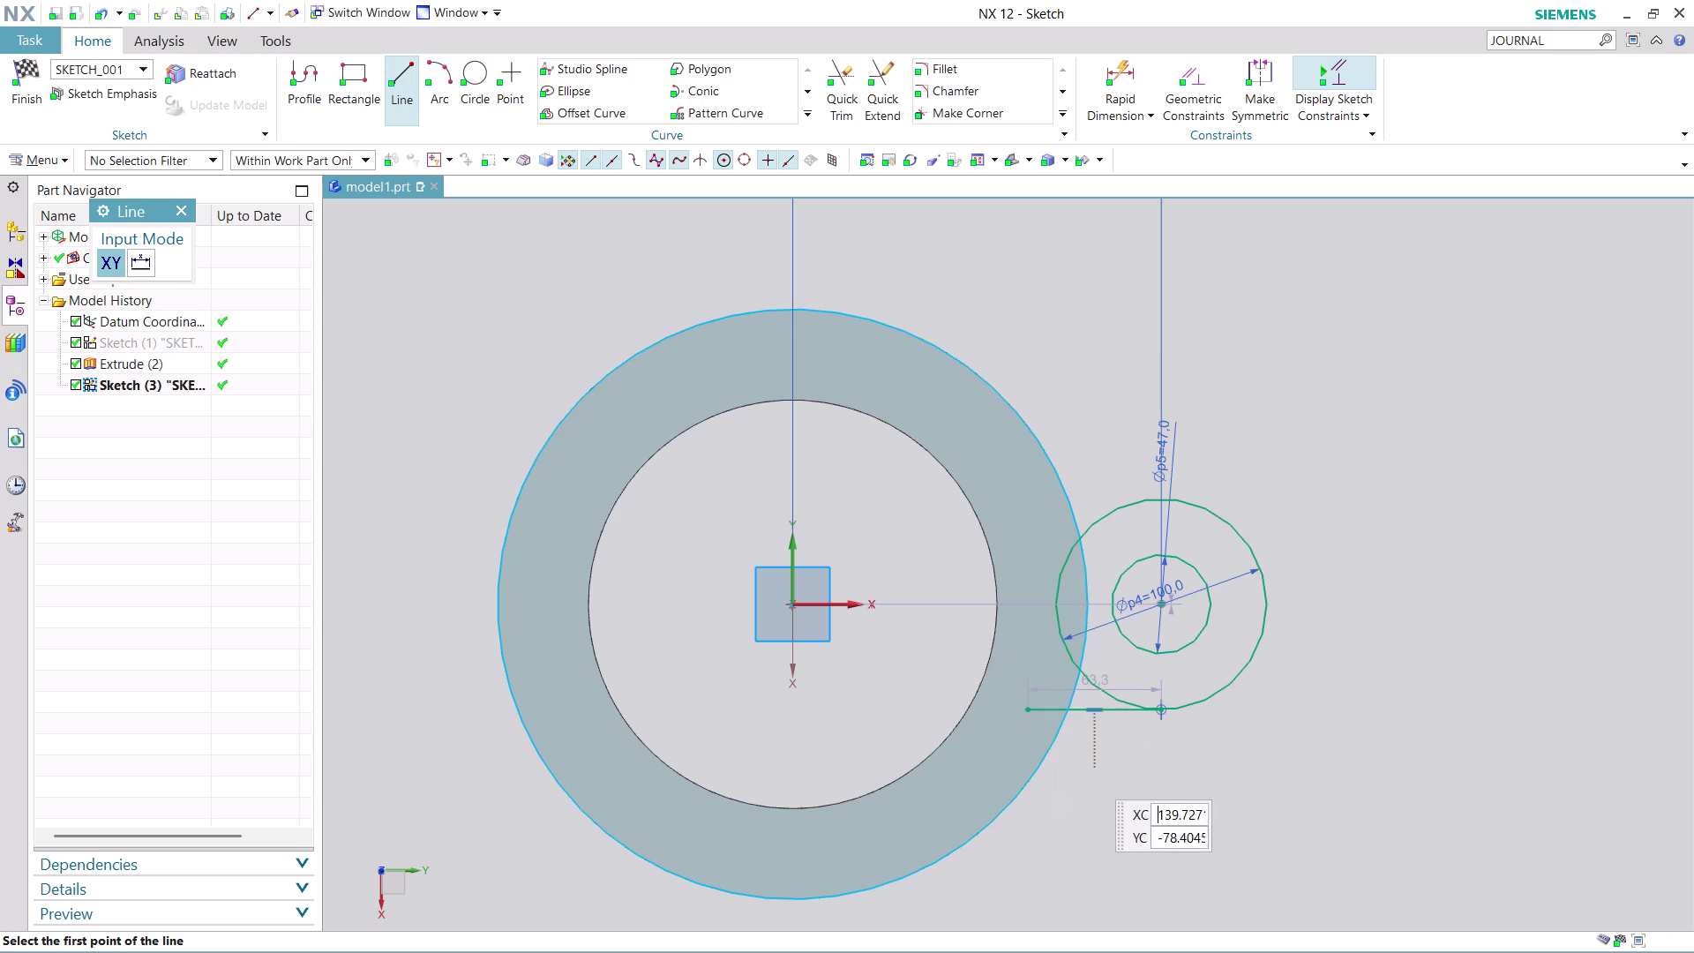
key(Escape)
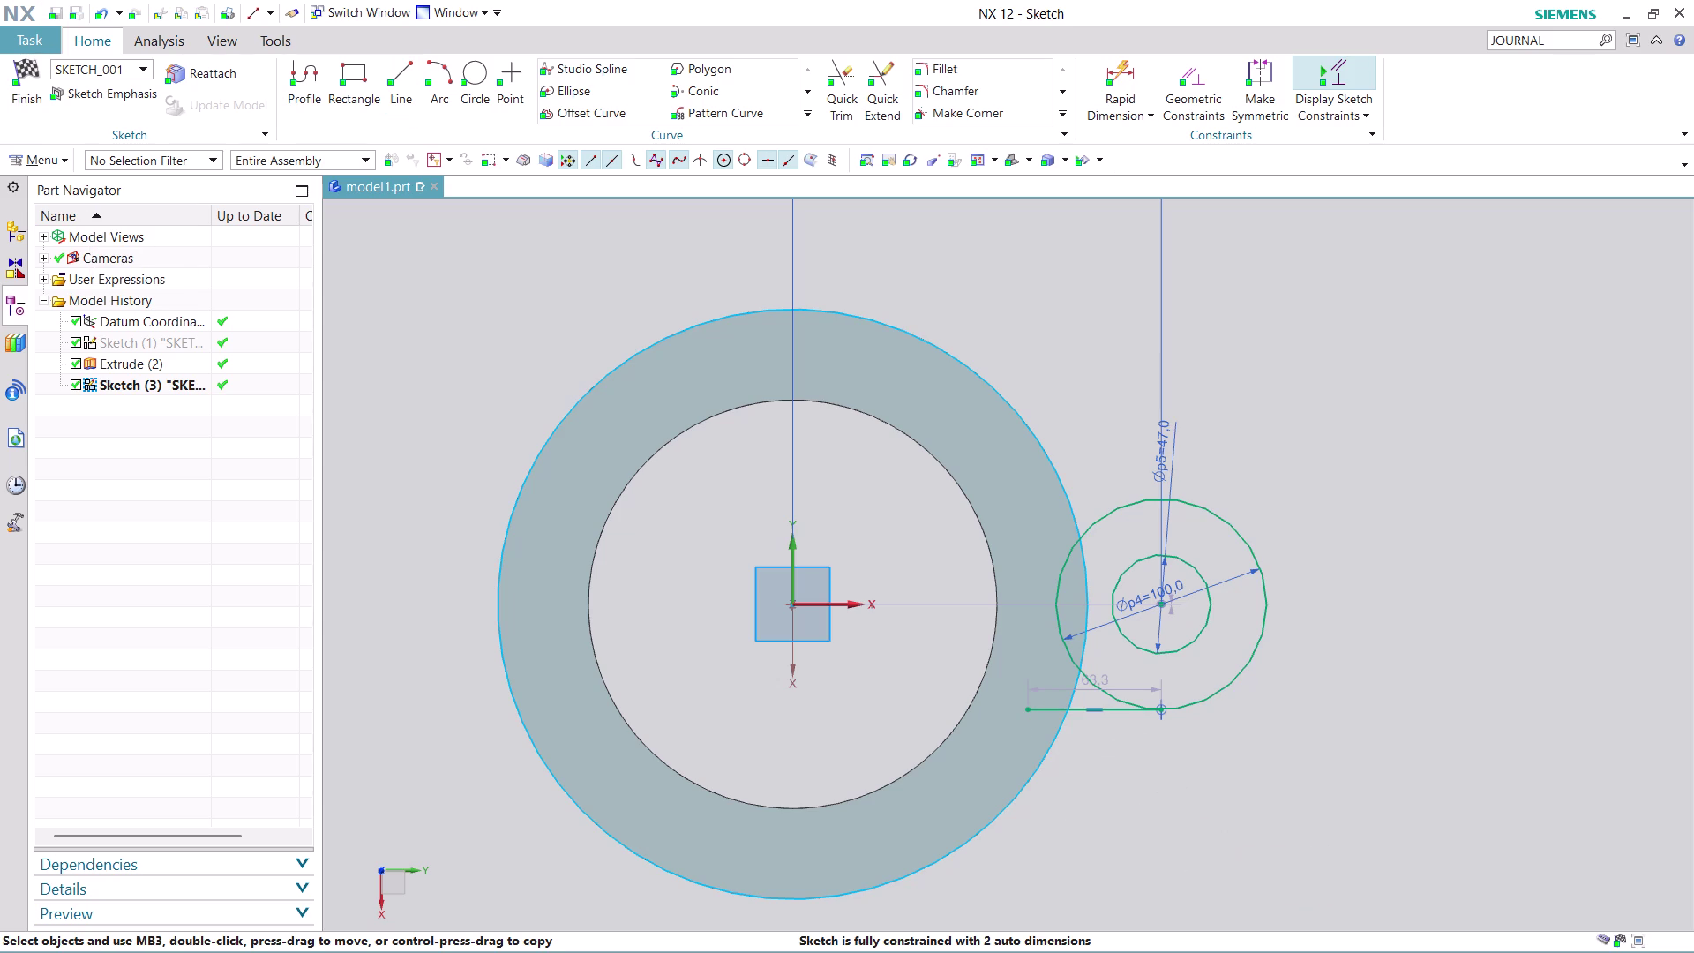
Draw the upper horizontal line from the circle's top to the ring's outer edge.
click(410, 64)
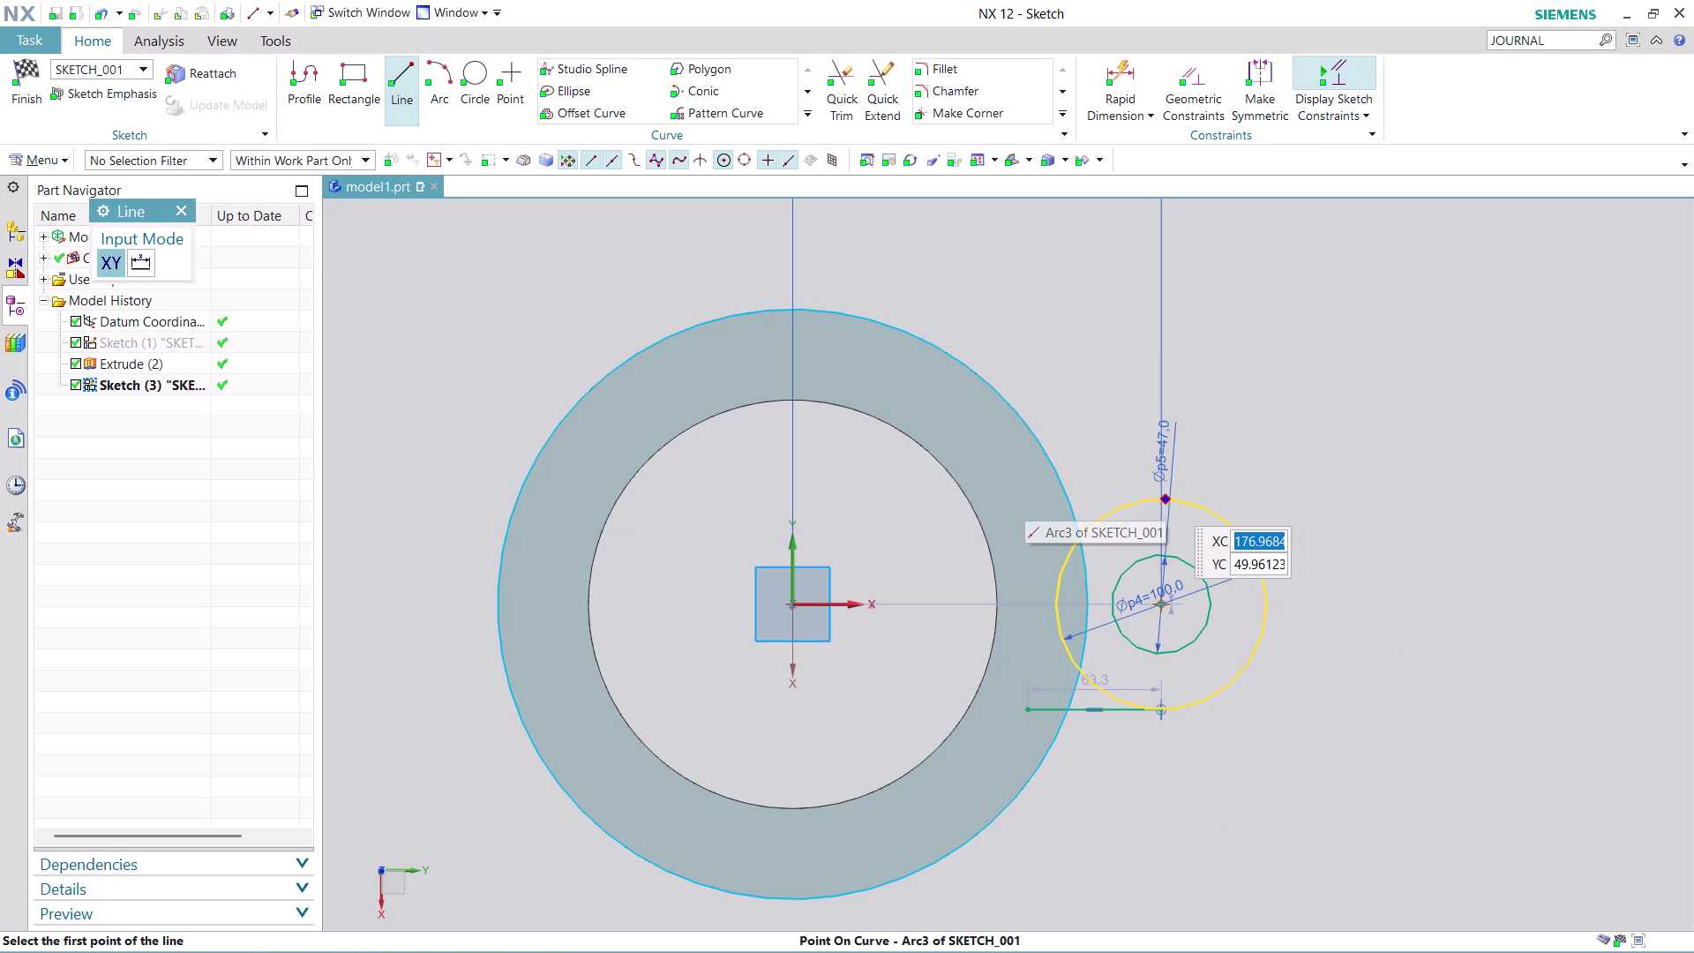
click(1166, 497)
click(1298, 516)
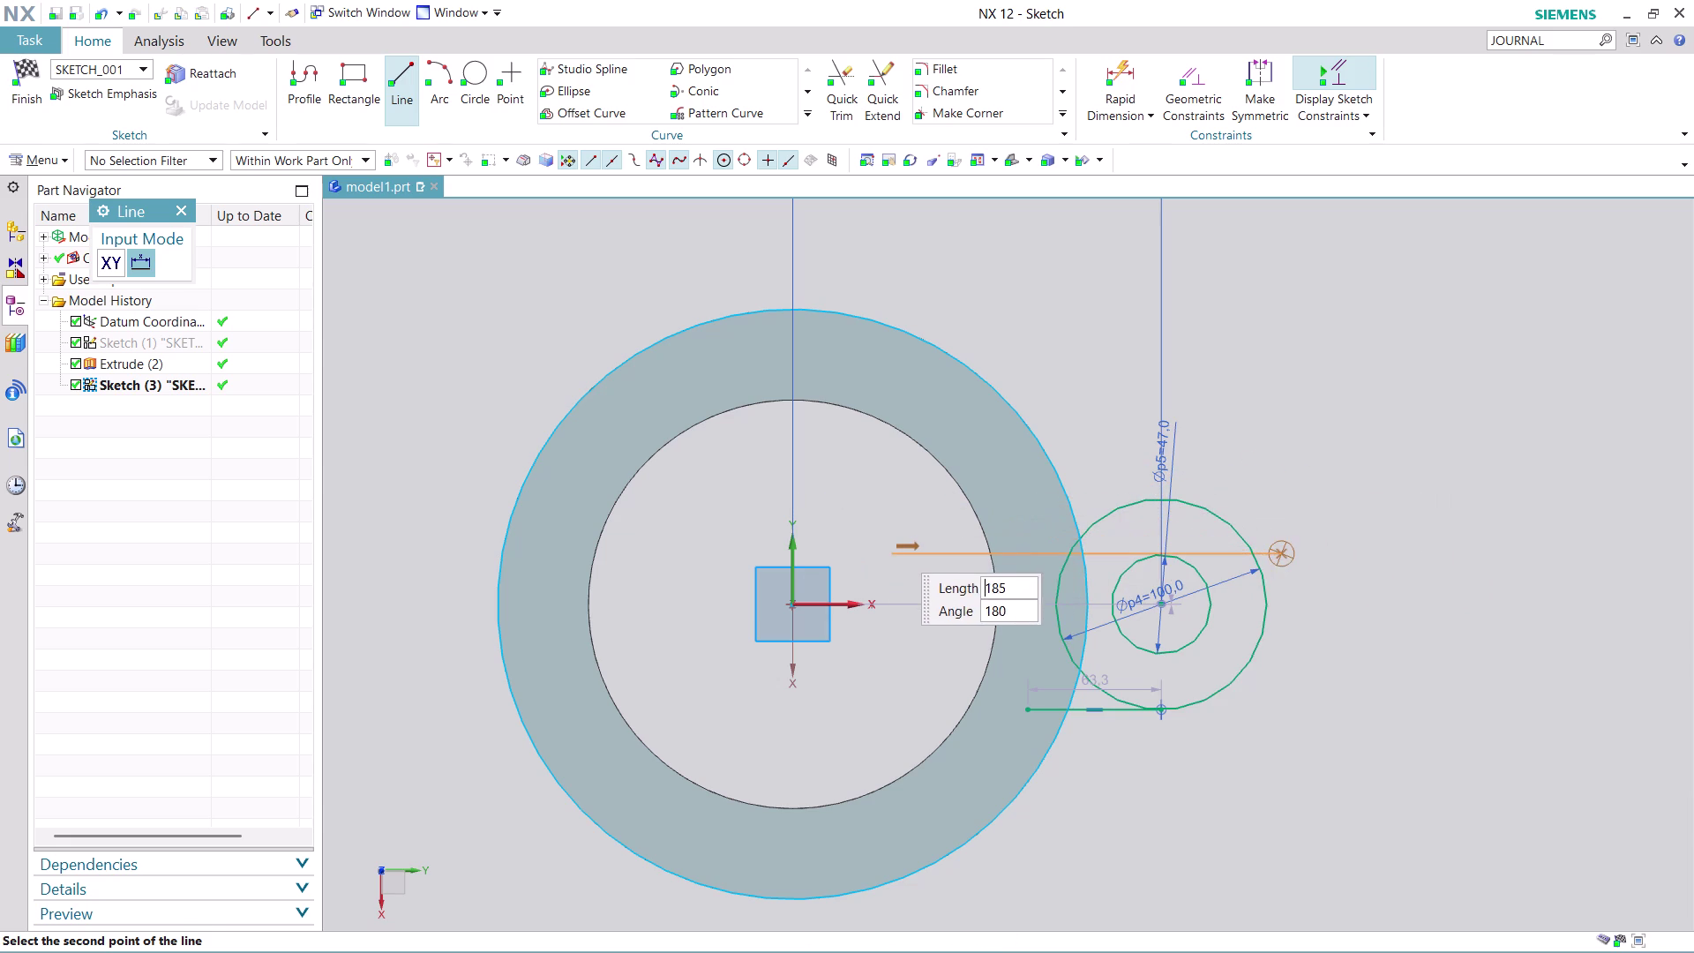
key(Escape)
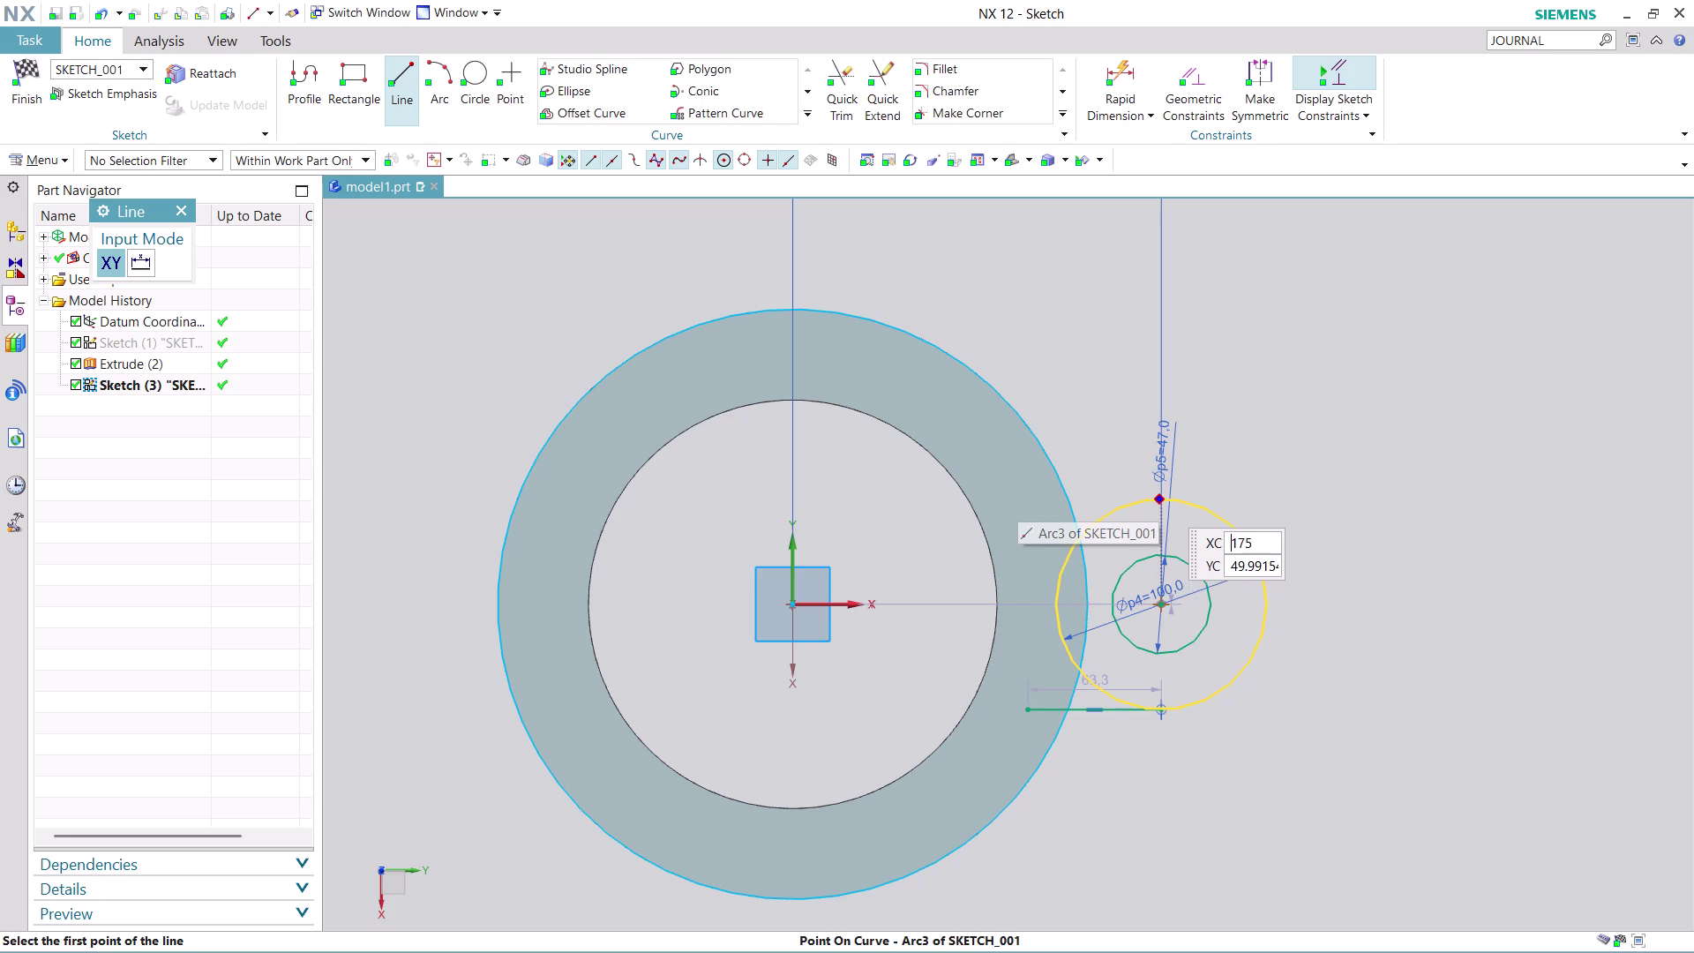
click(1159, 498)
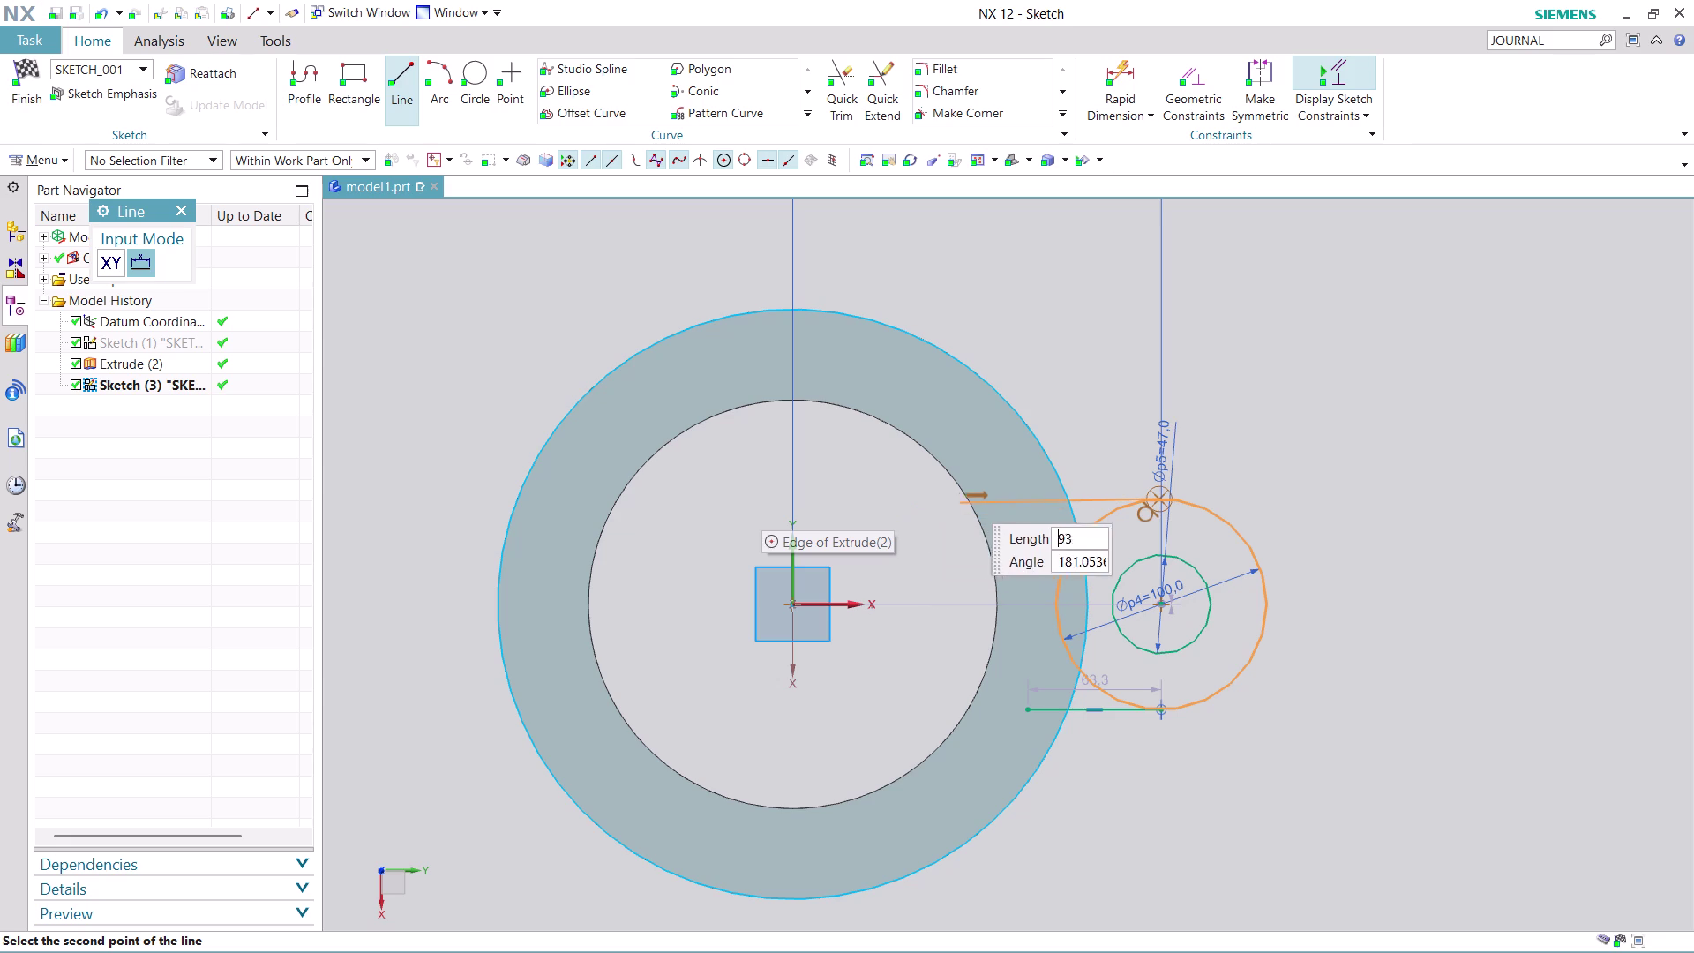
click(1004, 500)
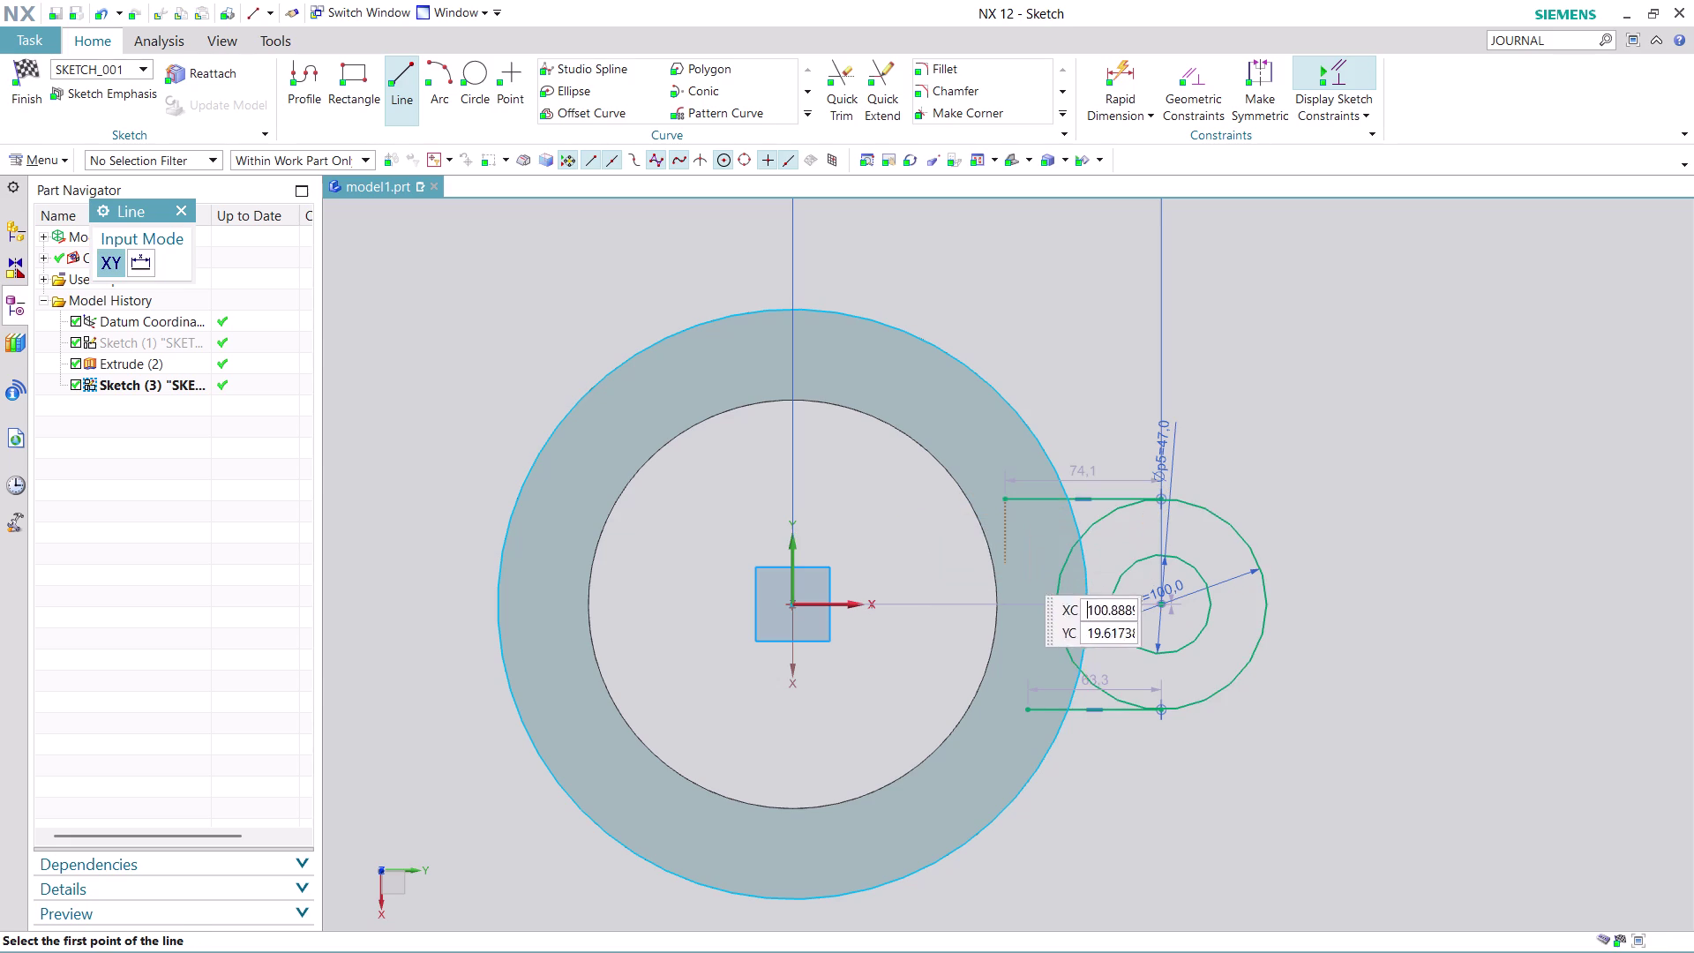
key(Escape)
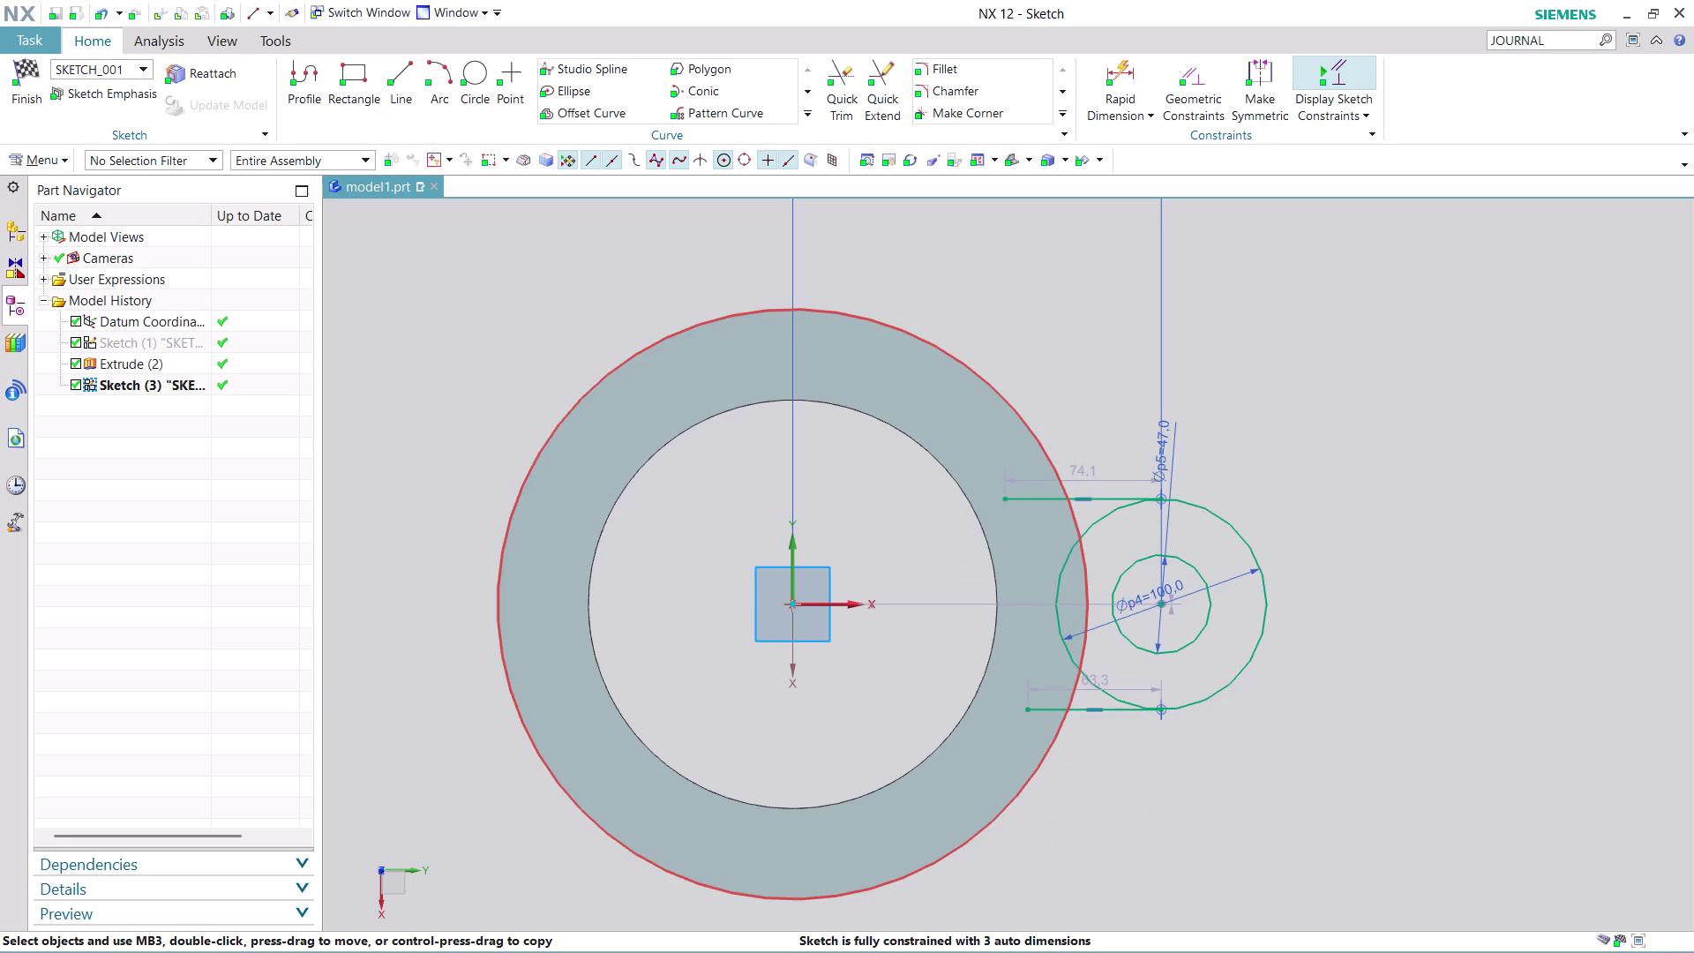
Apply Tangent between both lug lines and the ring, confirming both constraints already exist.
scroll(down, 3)
scroll(up, 3)
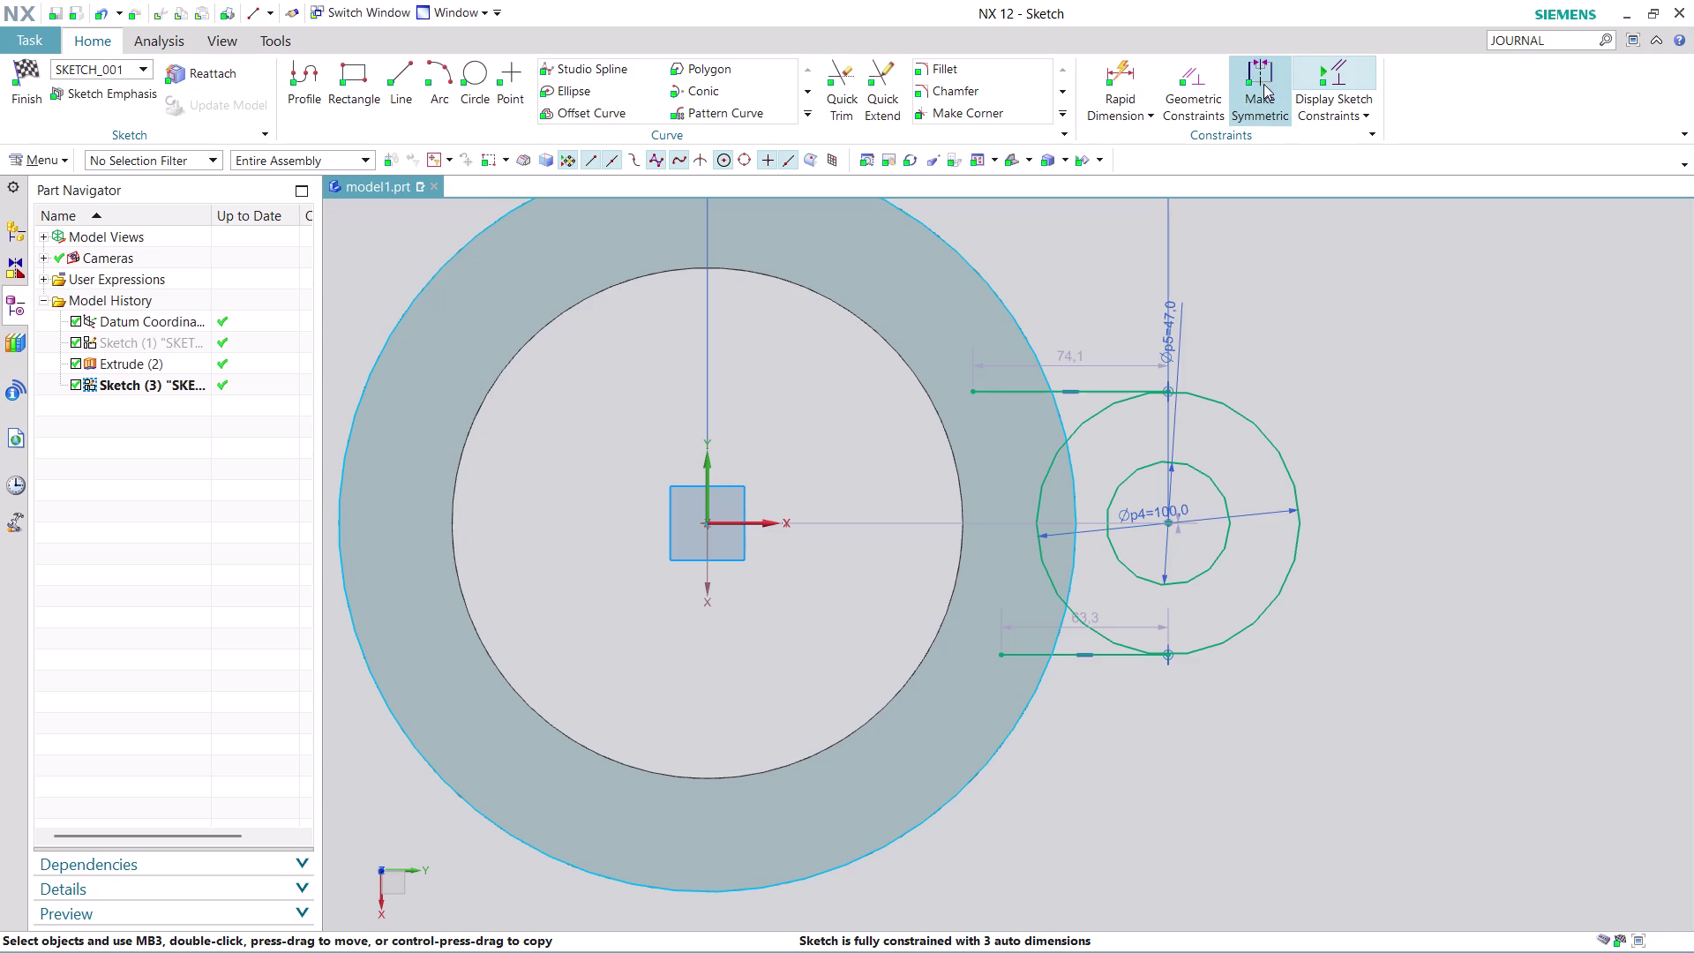
click(1188, 88)
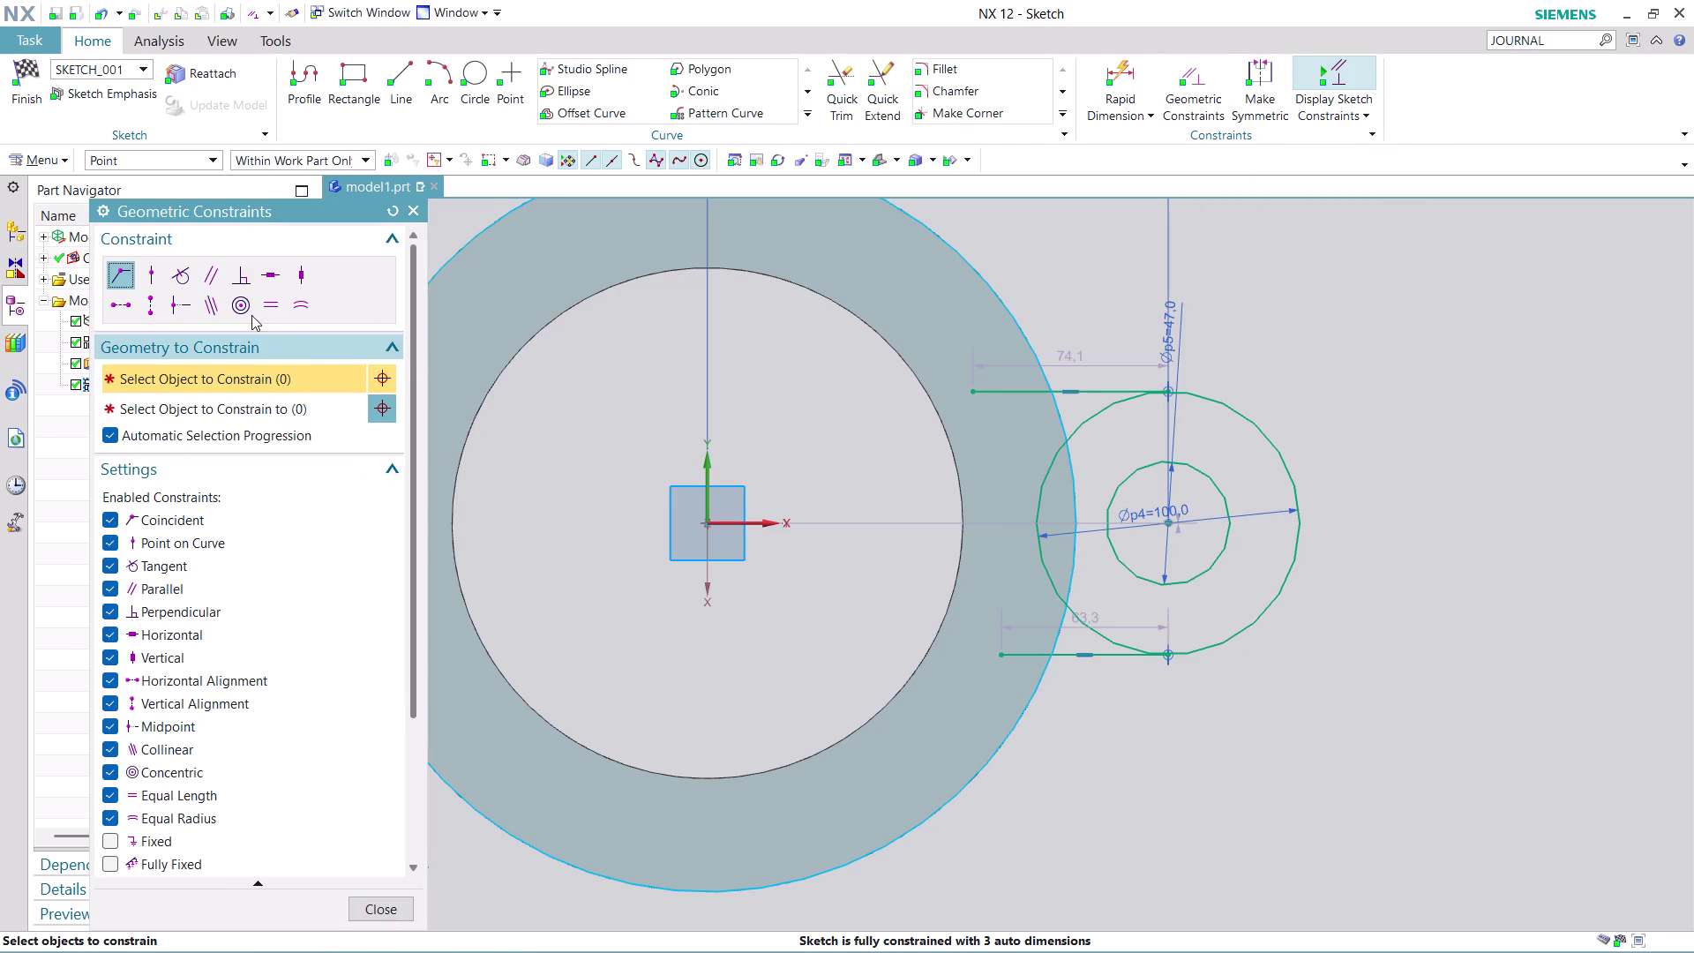
click(176, 276)
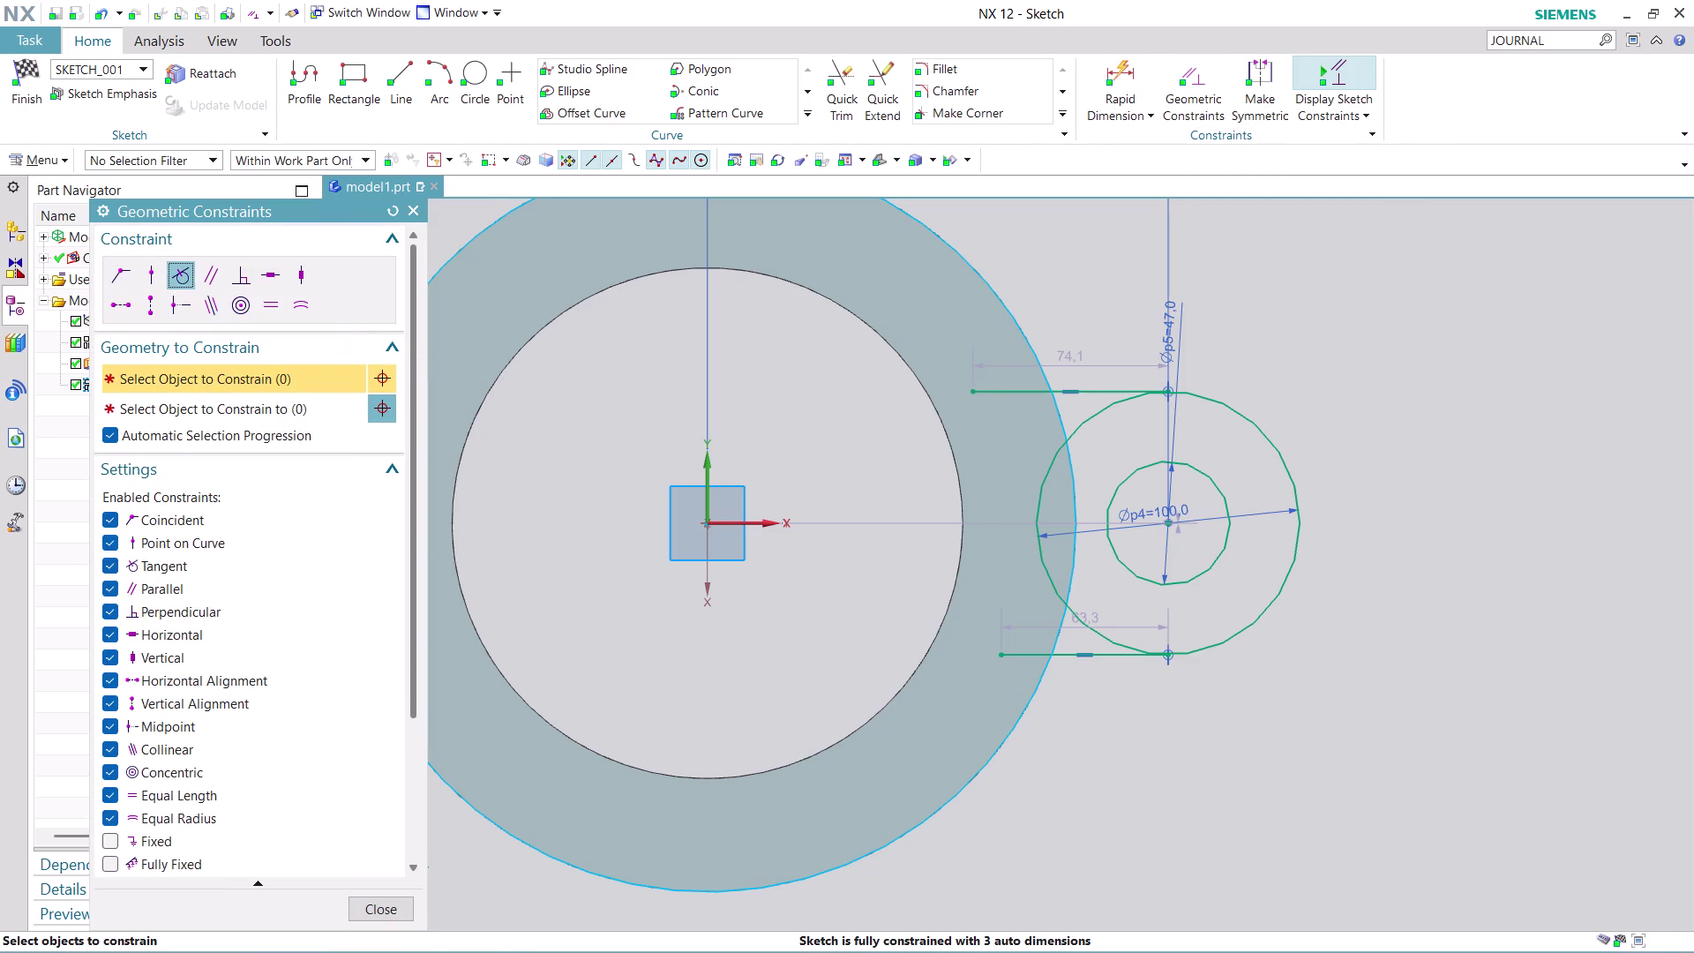
click(1055, 382)
click(1097, 412)
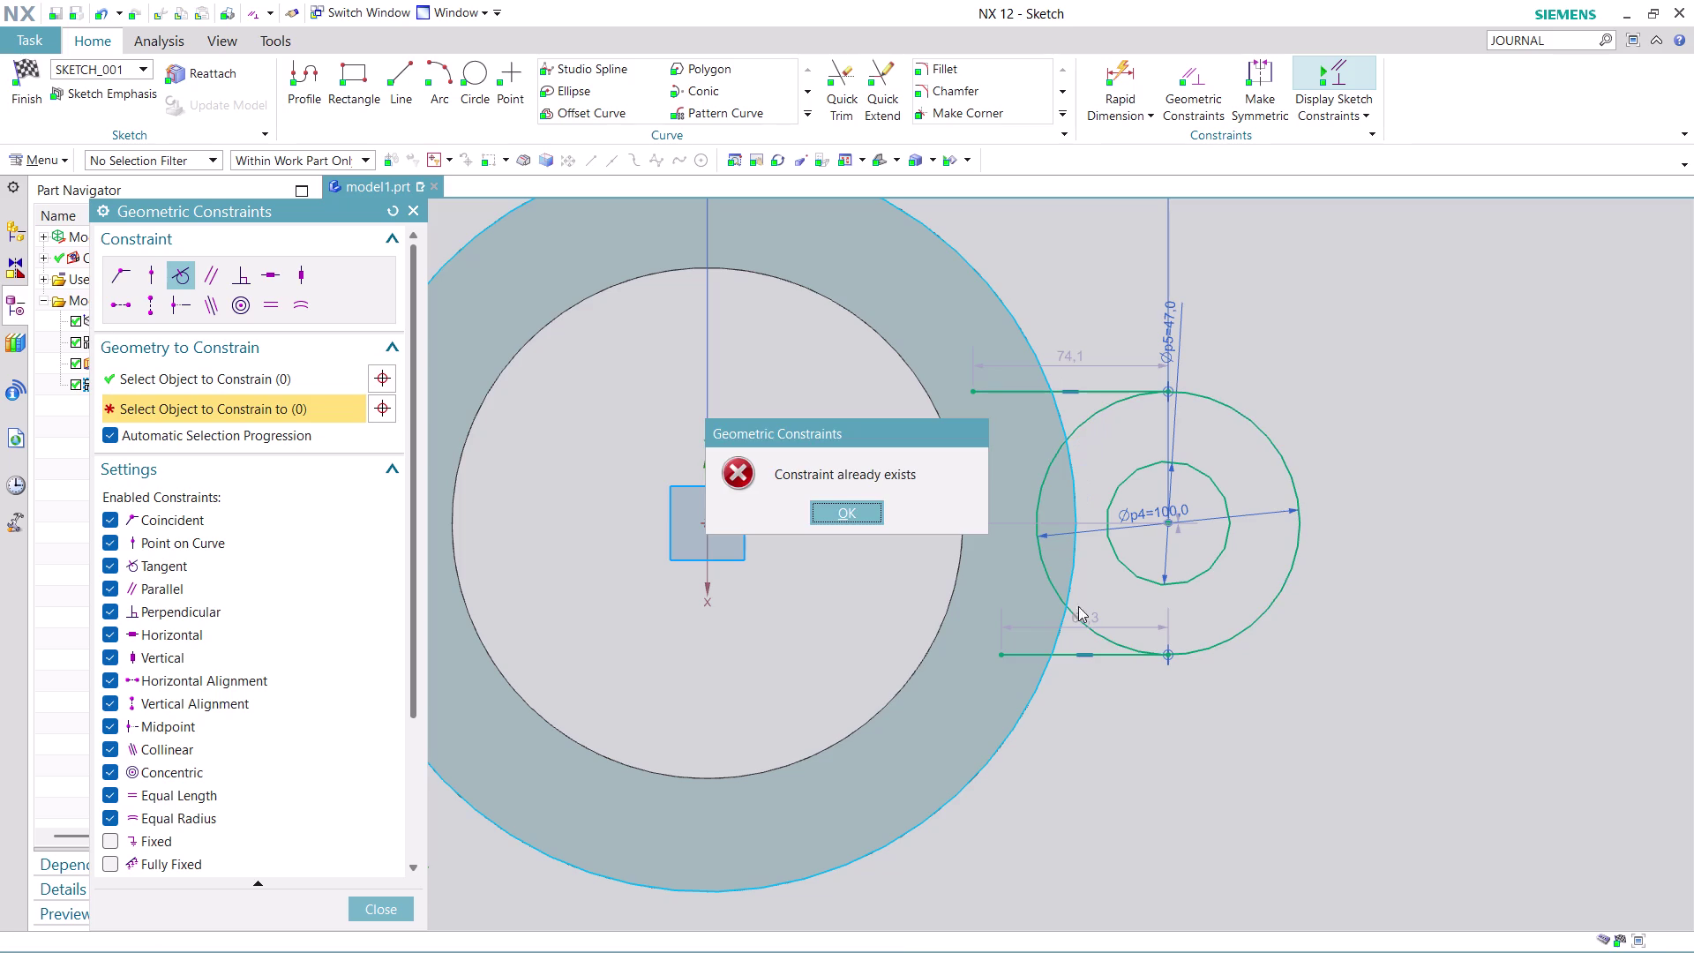
click(856, 507)
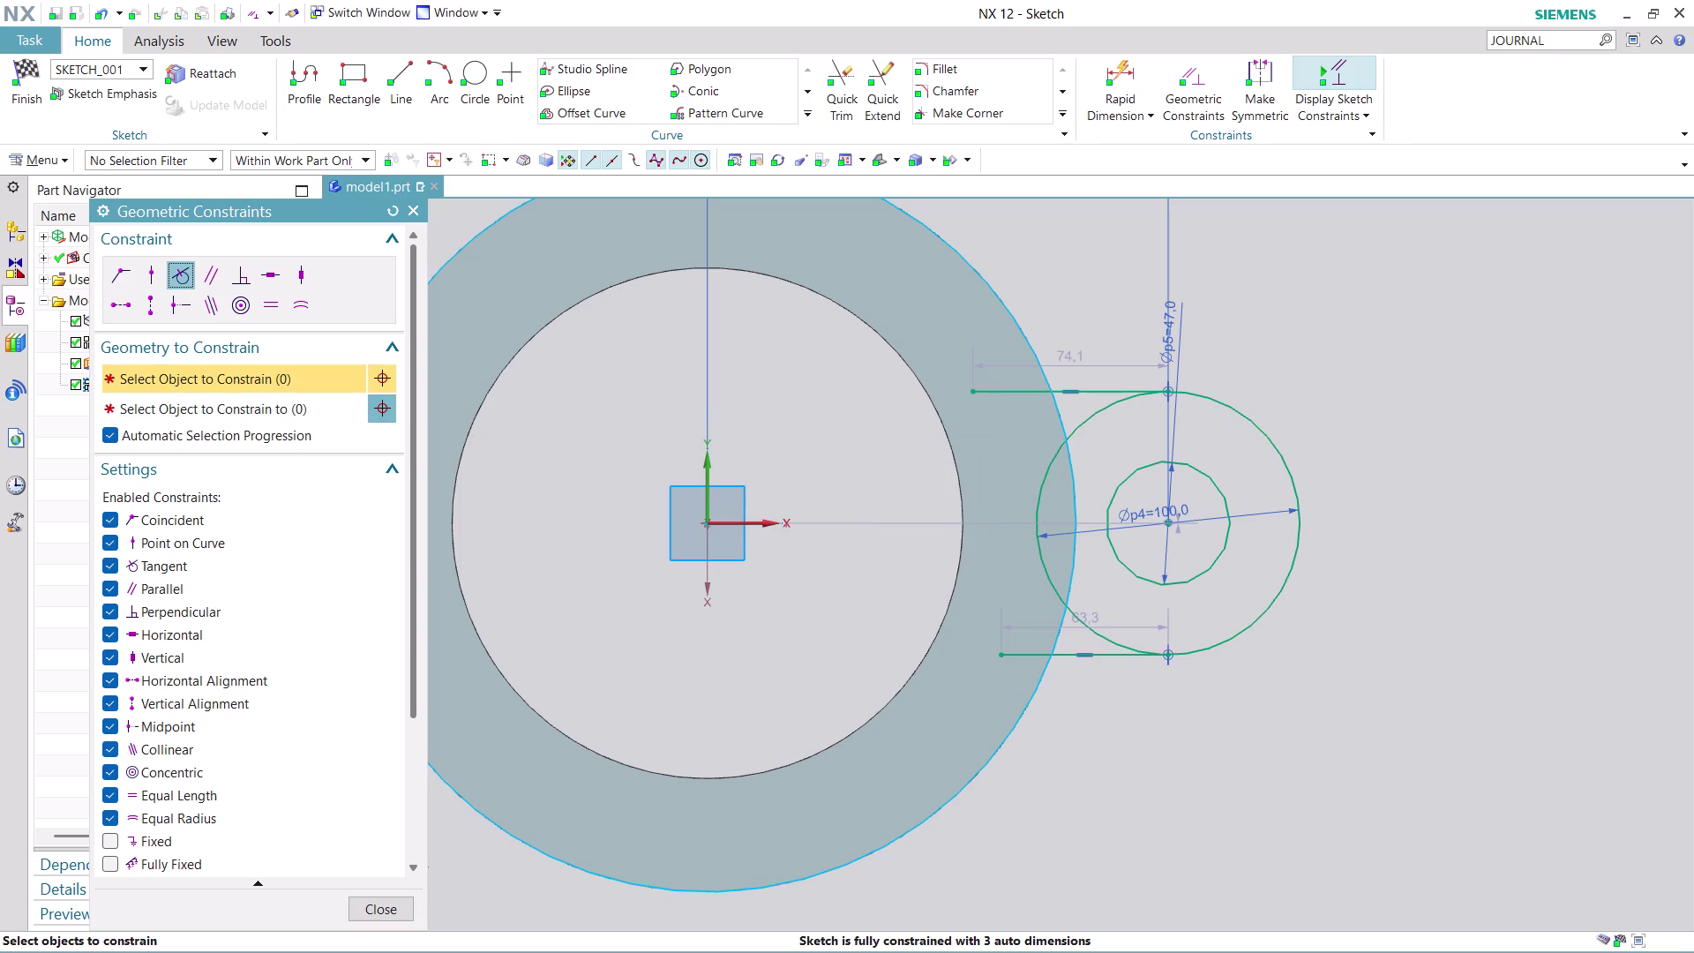
click(1107, 661)
click(1102, 634)
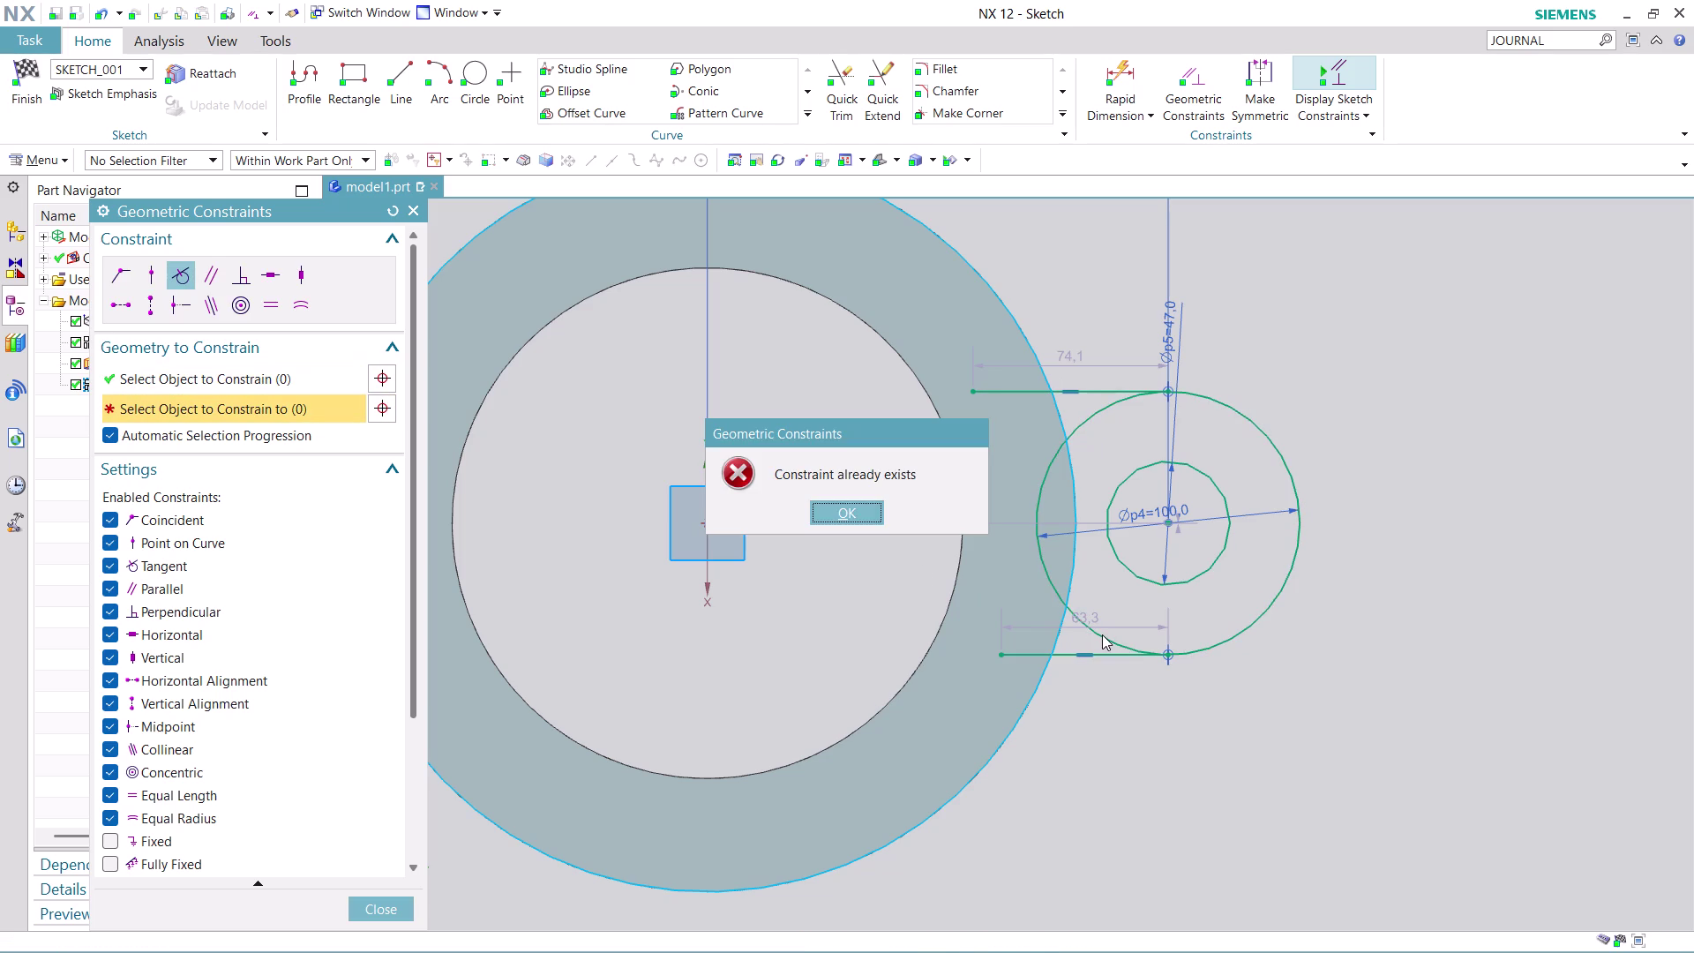
click(858, 510)
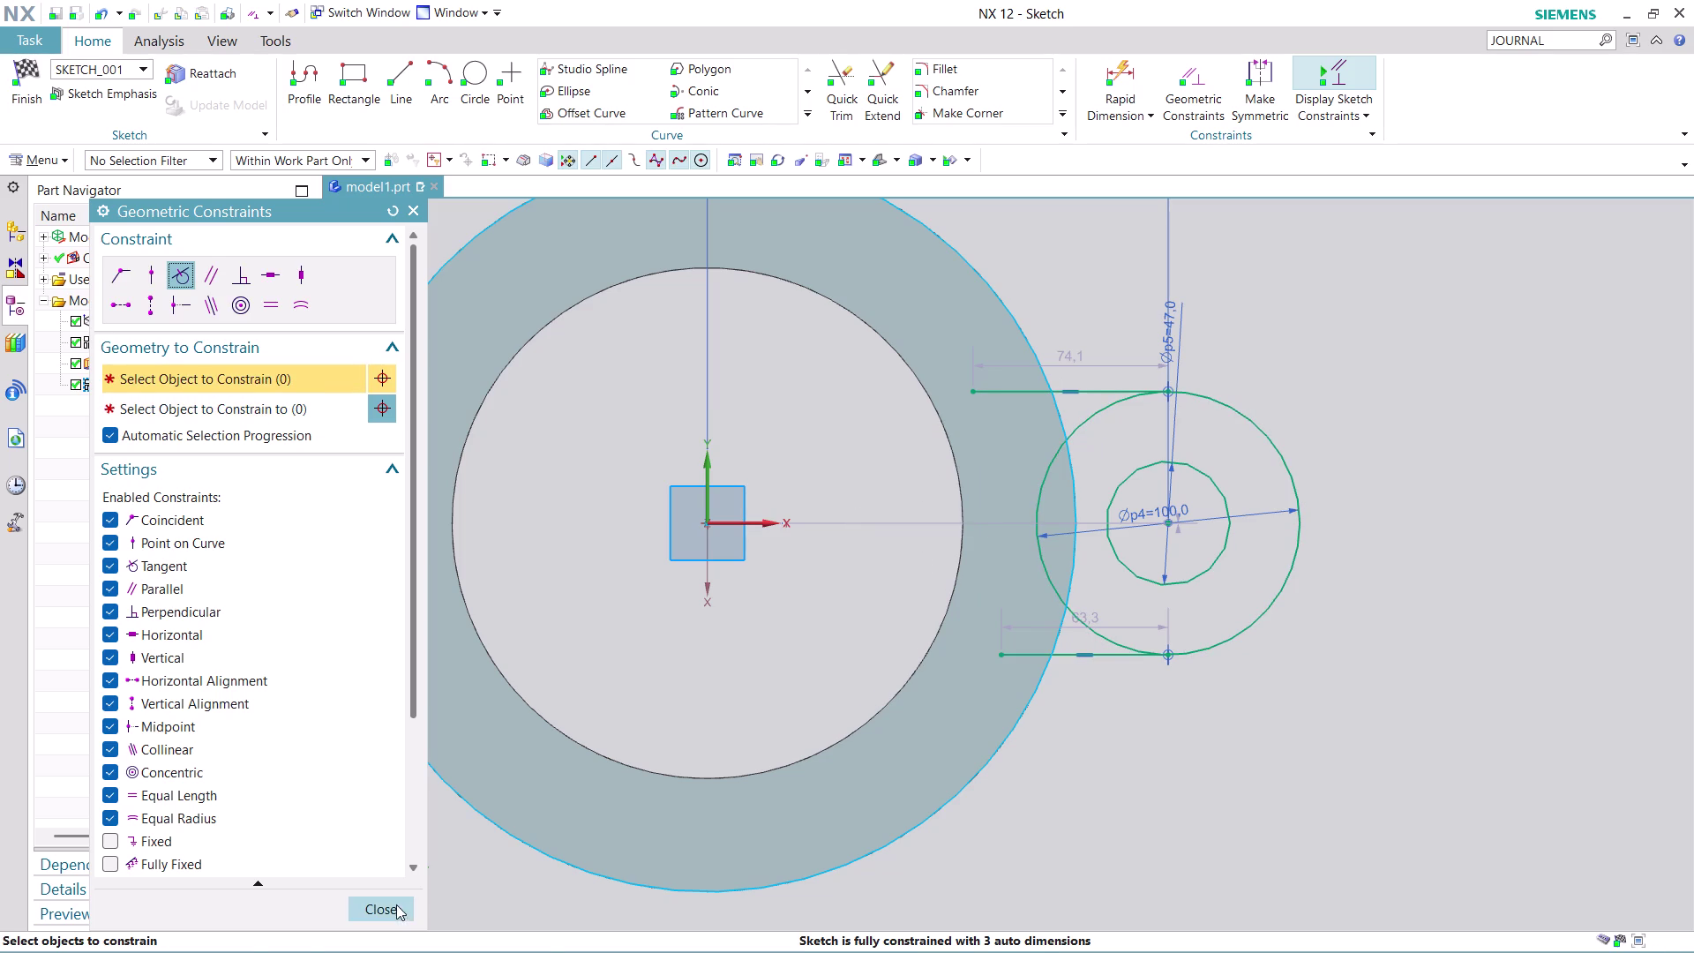
click(396, 905)
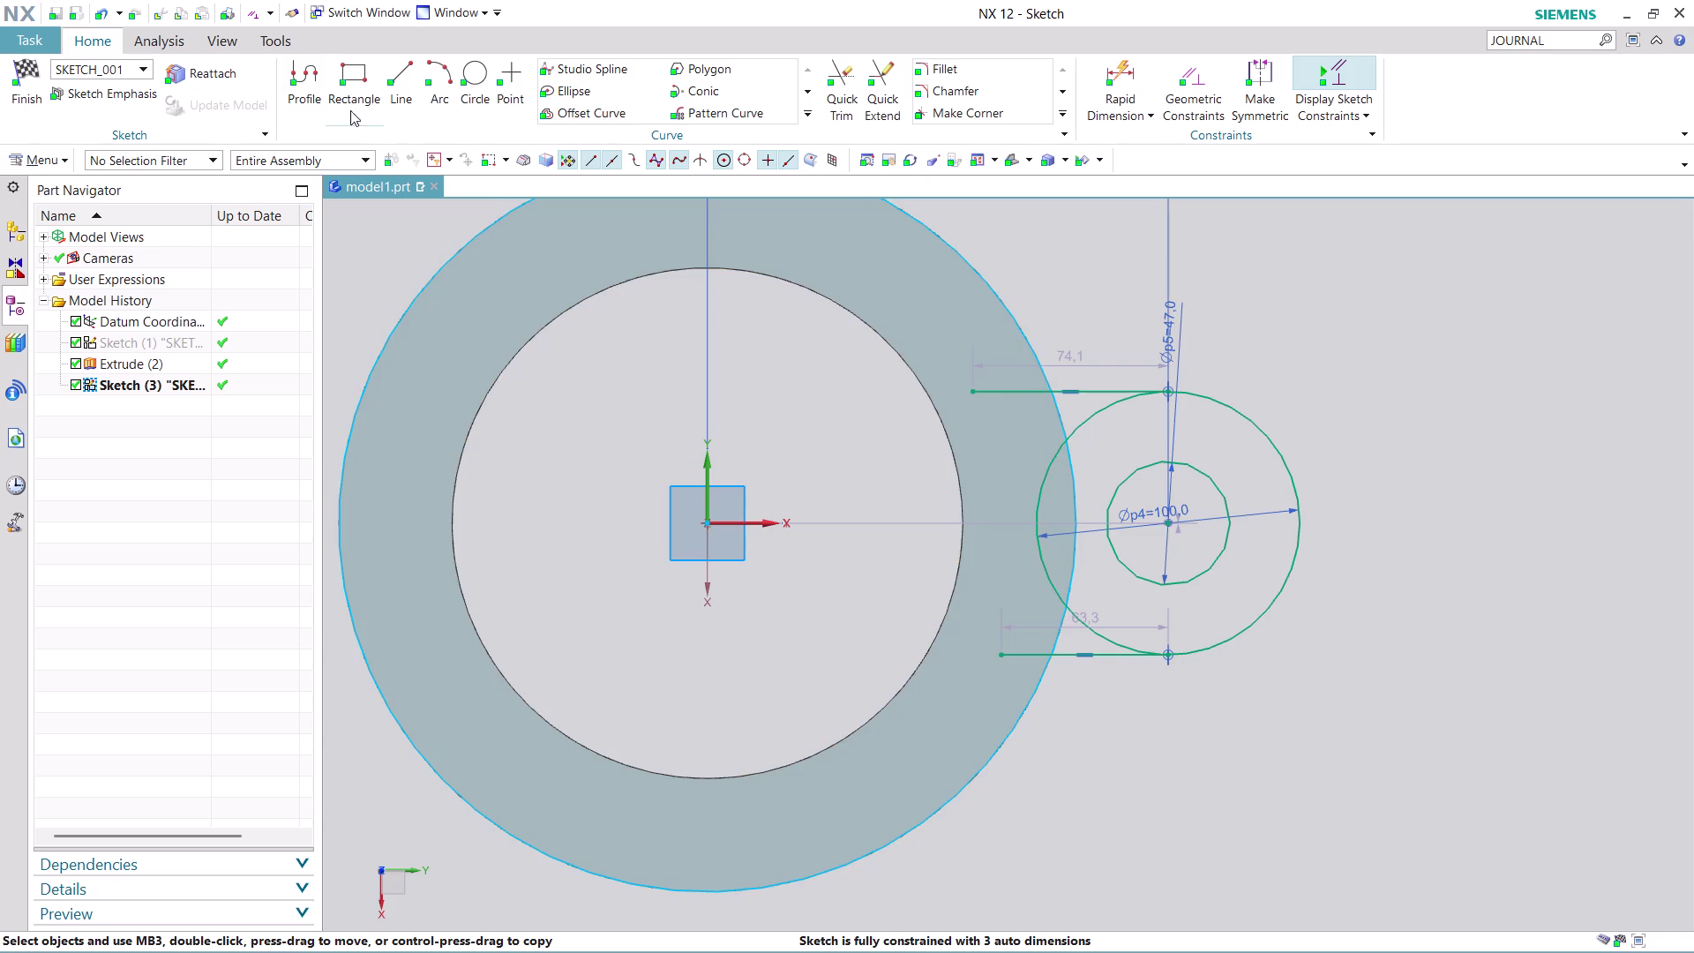
click(849, 83)
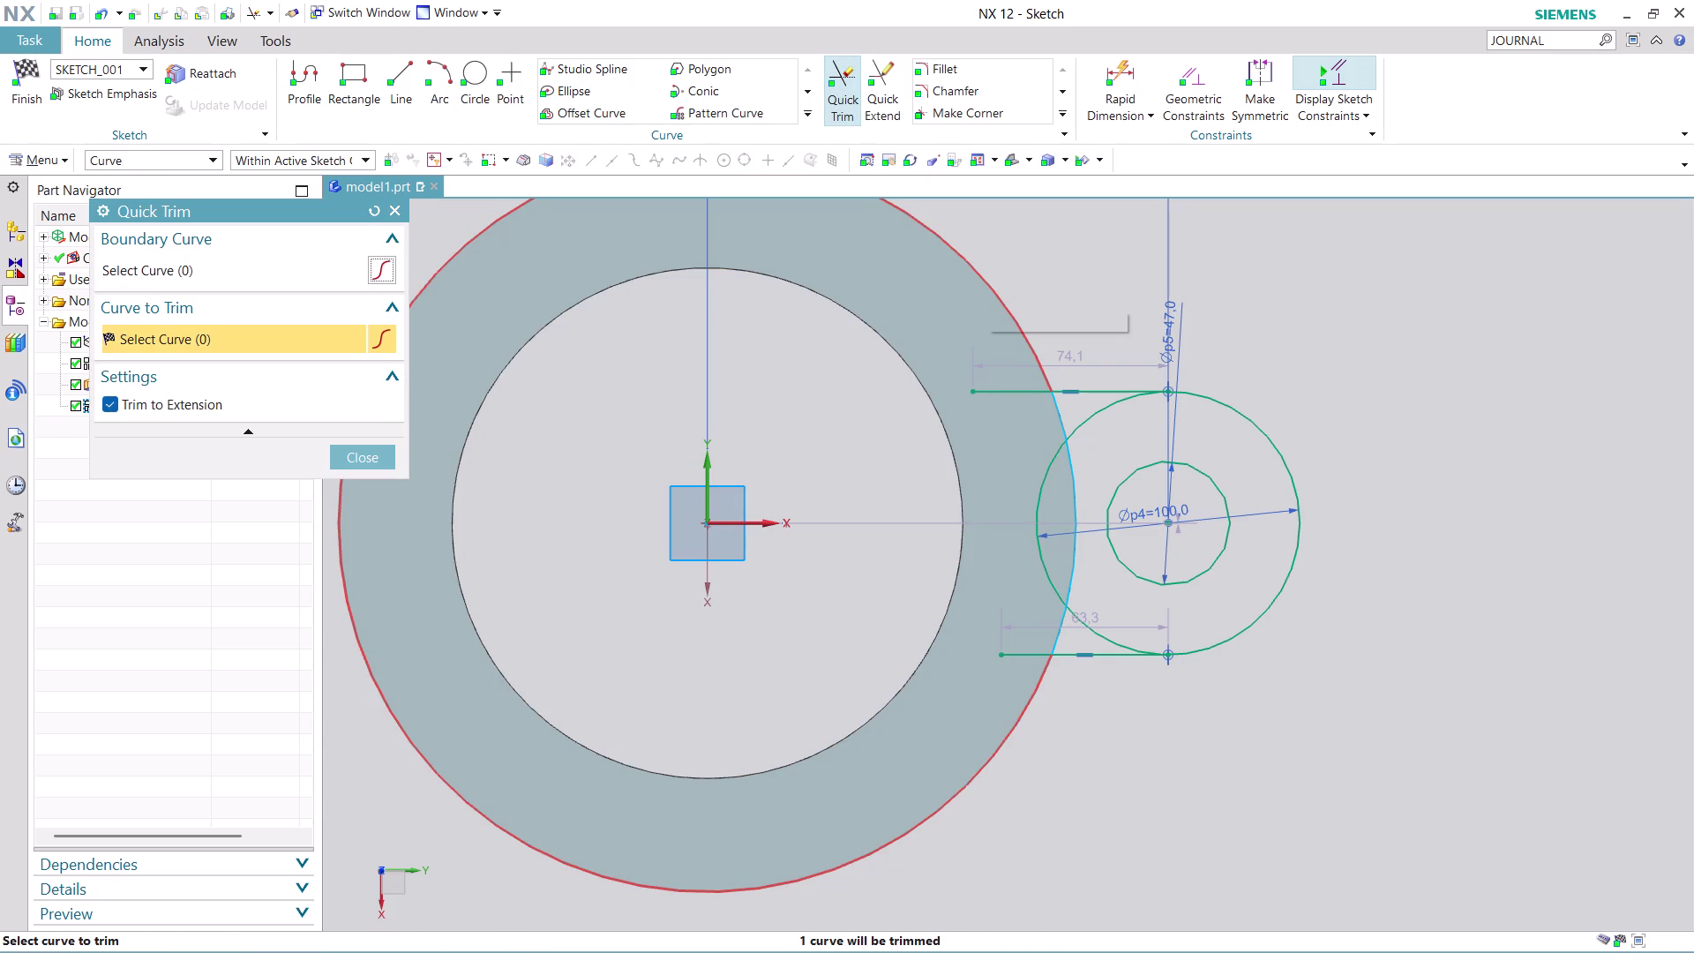
Quick Trim the overhanging ends of both lug lines and the lug circle's arc inside the ring.
click(986, 286)
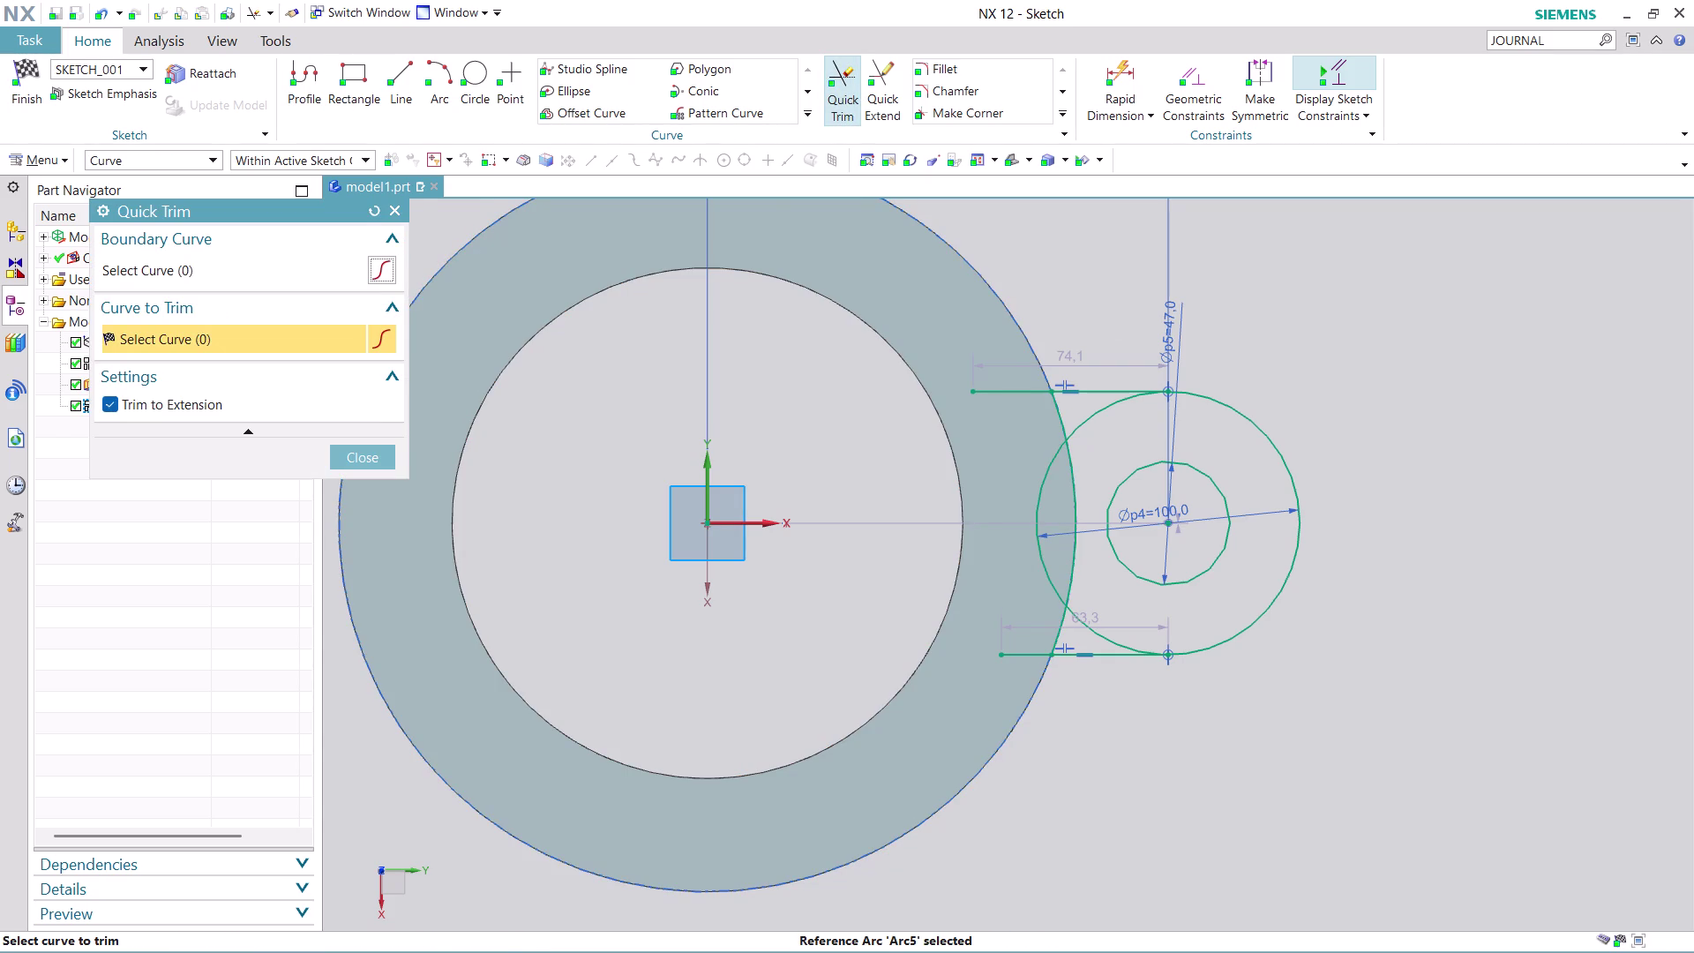
click(1001, 396)
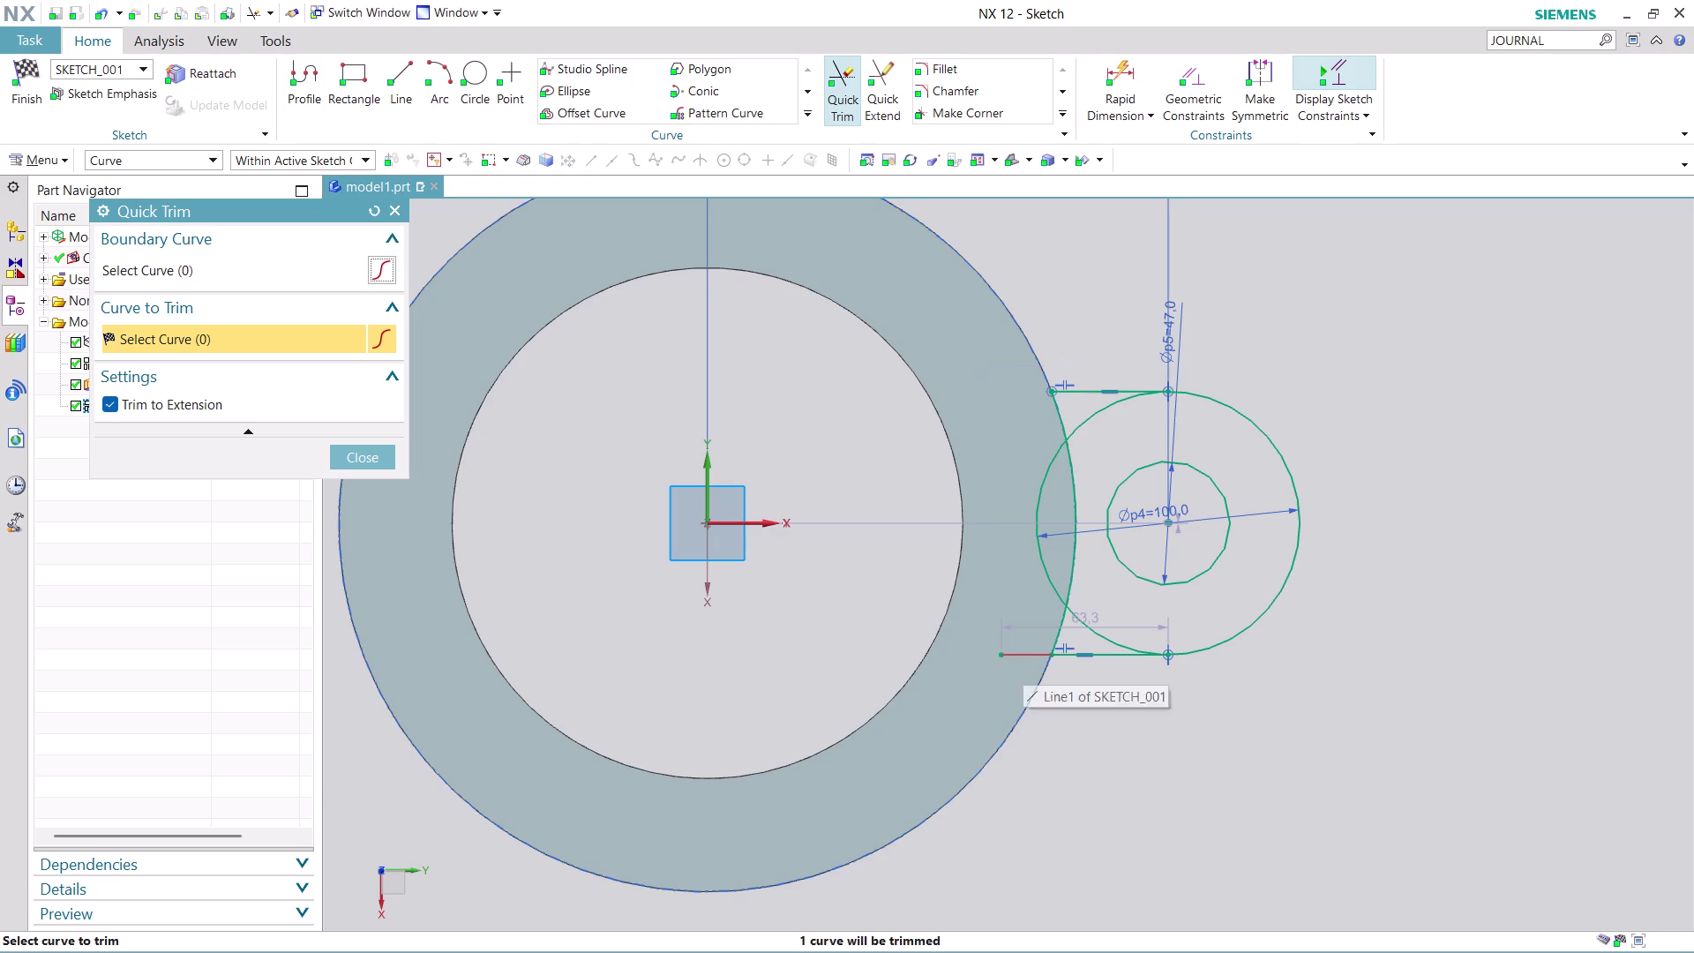
click(1023, 662)
click(1042, 568)
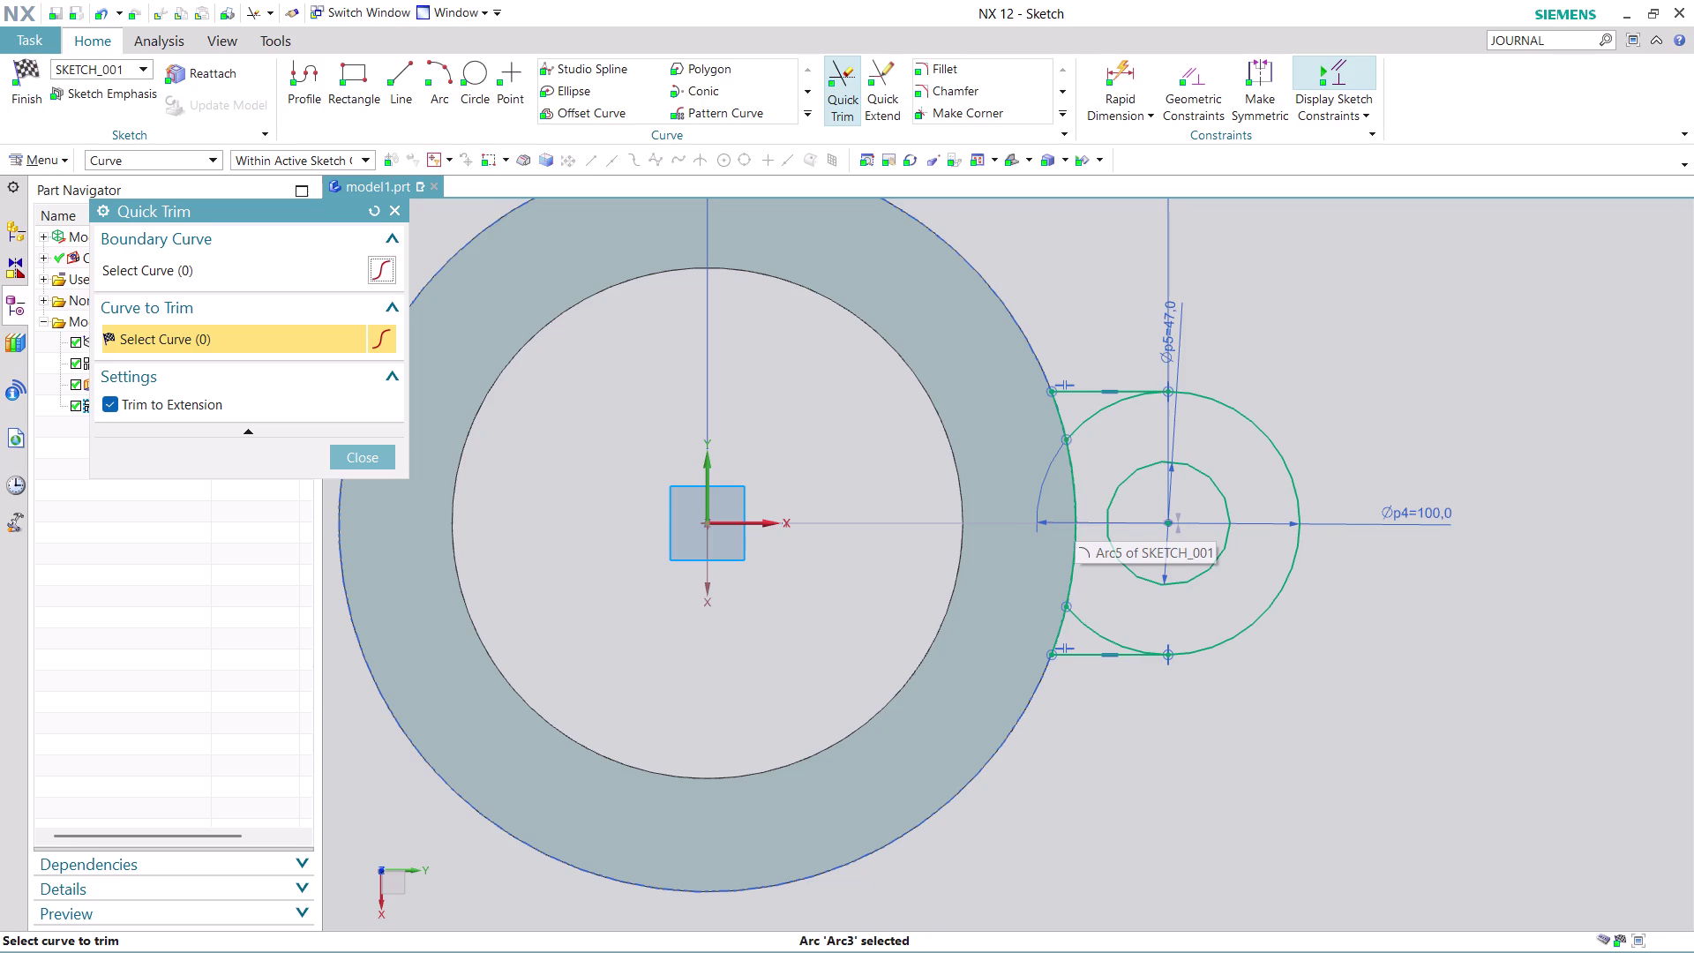
click(1093, 416)
click(1094, 624)
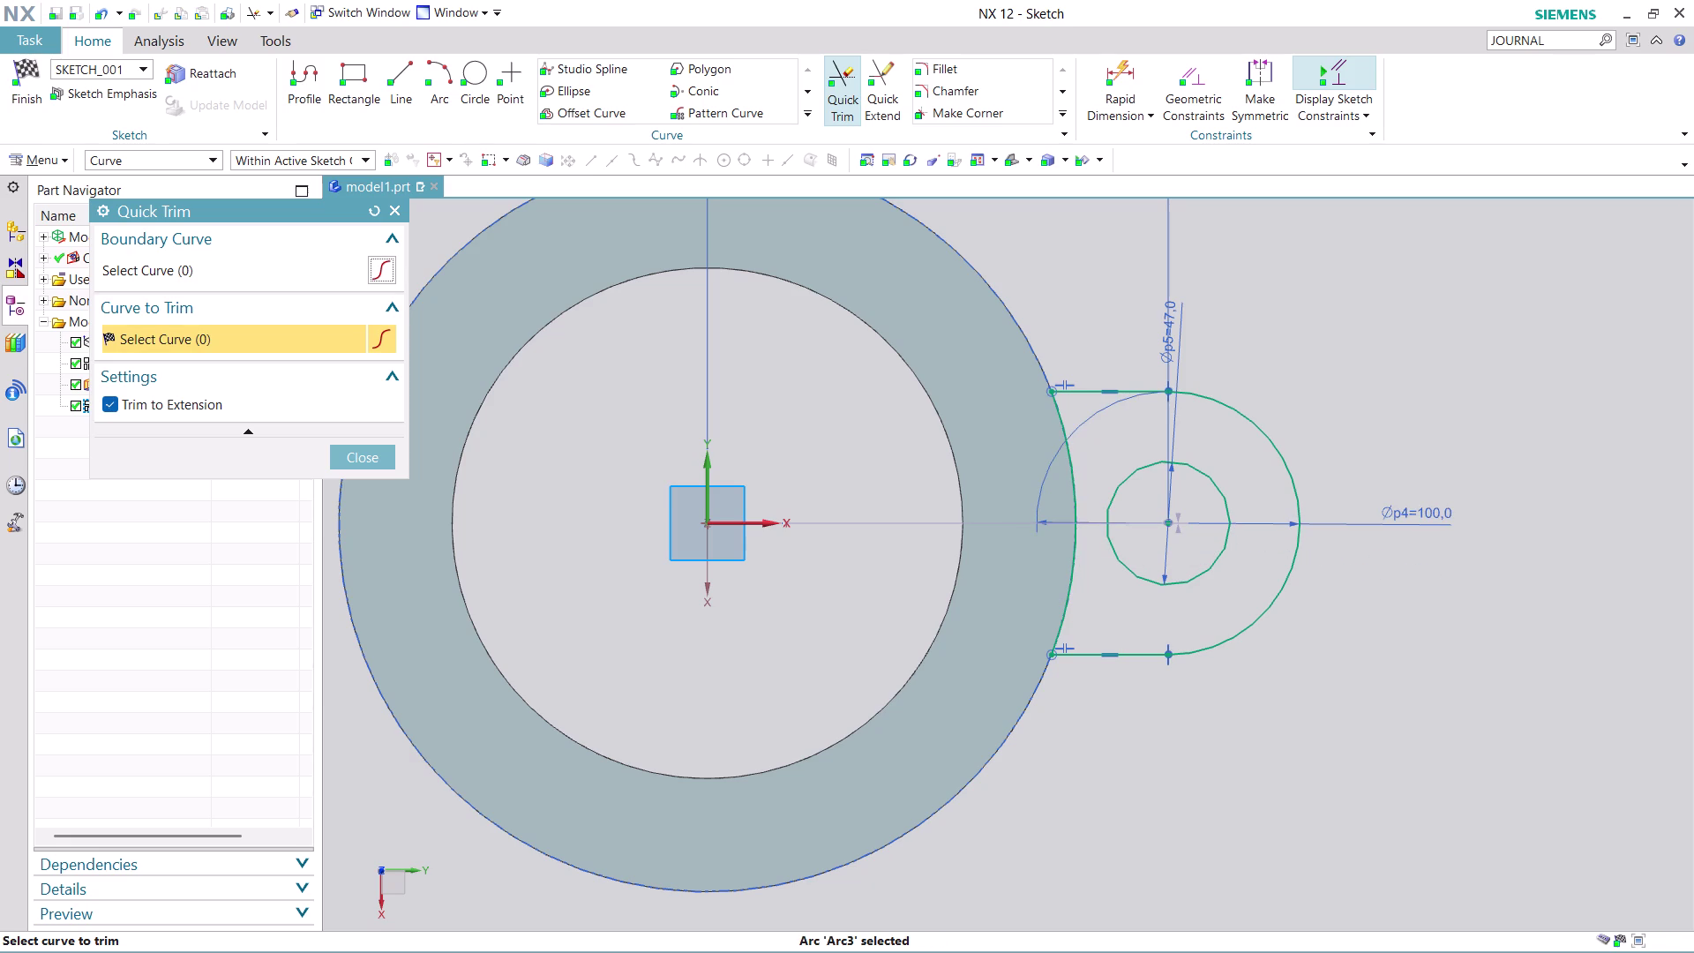
scroll(down, 3)
scroll(up, 3)
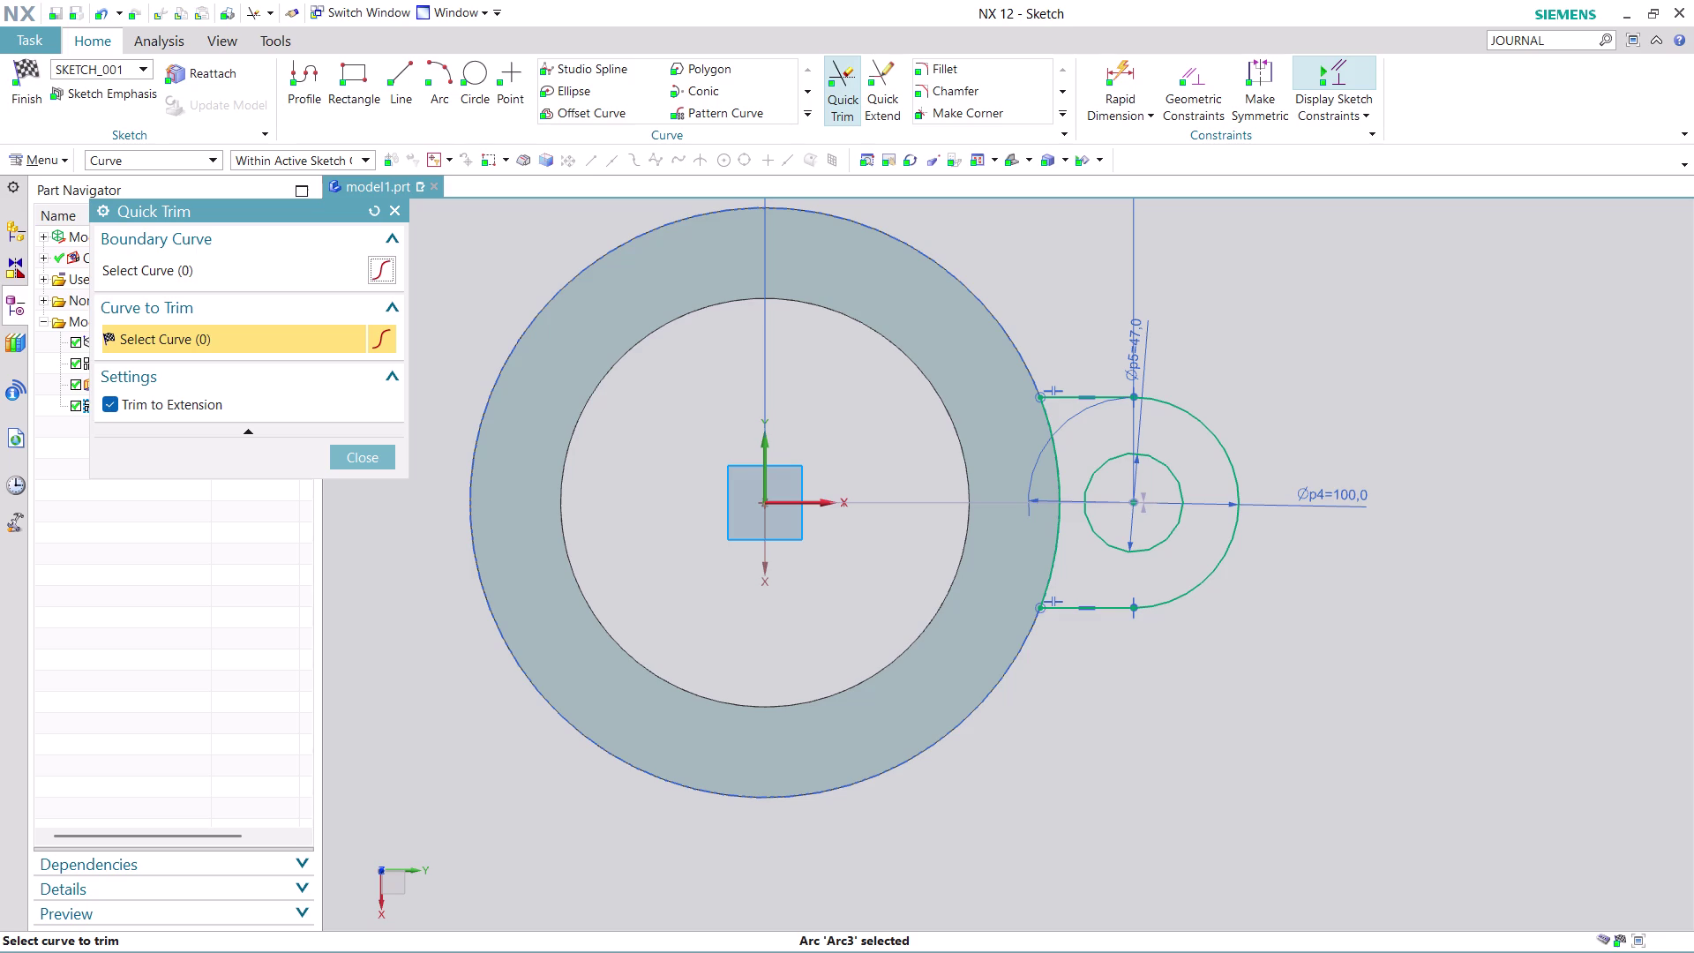
click(368, 461)
scroll(down, 3)
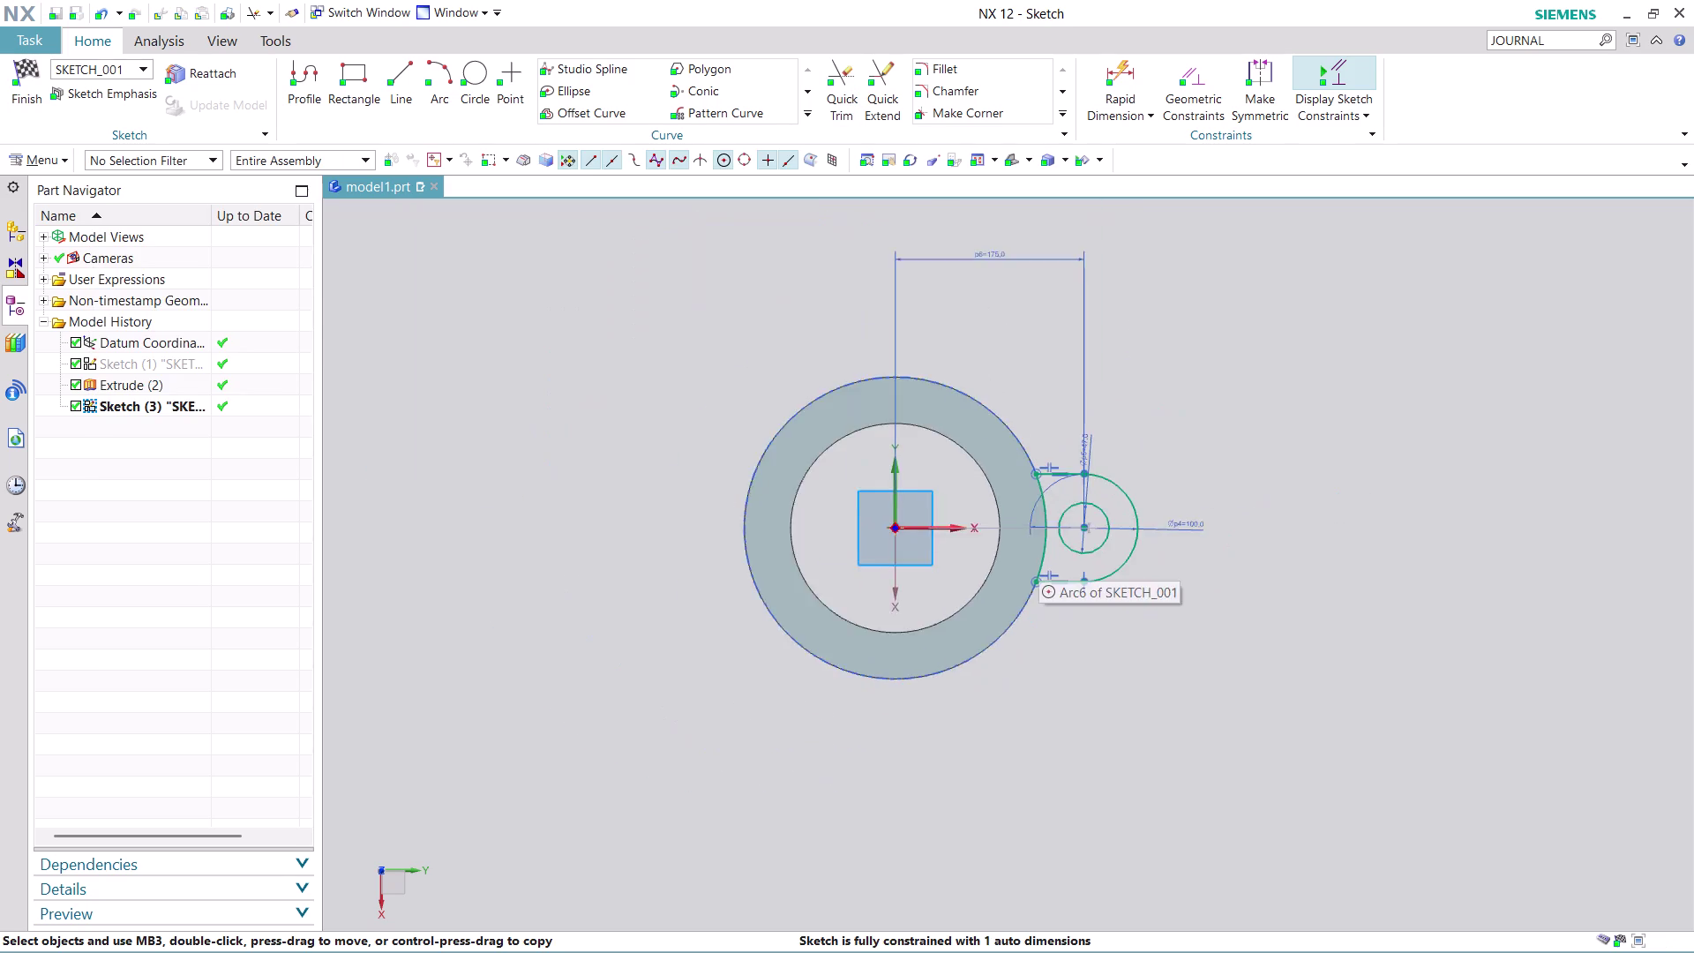
scroll(up, 3)
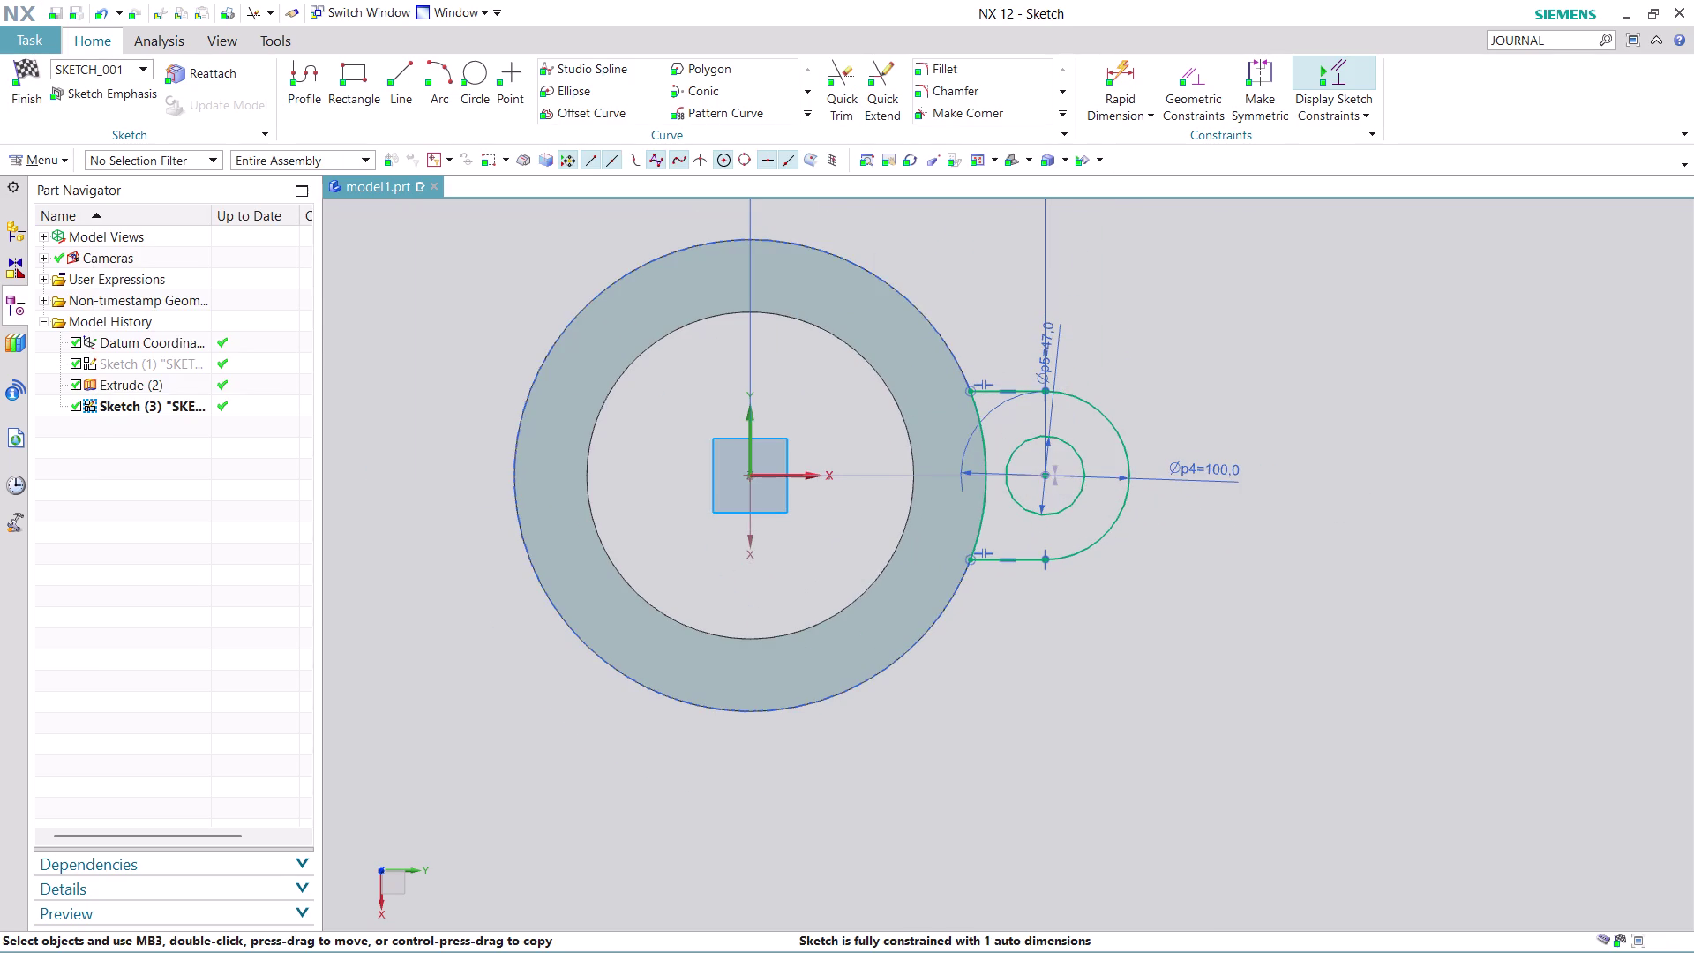
scroll(up, 3)
scroll(up, 3)
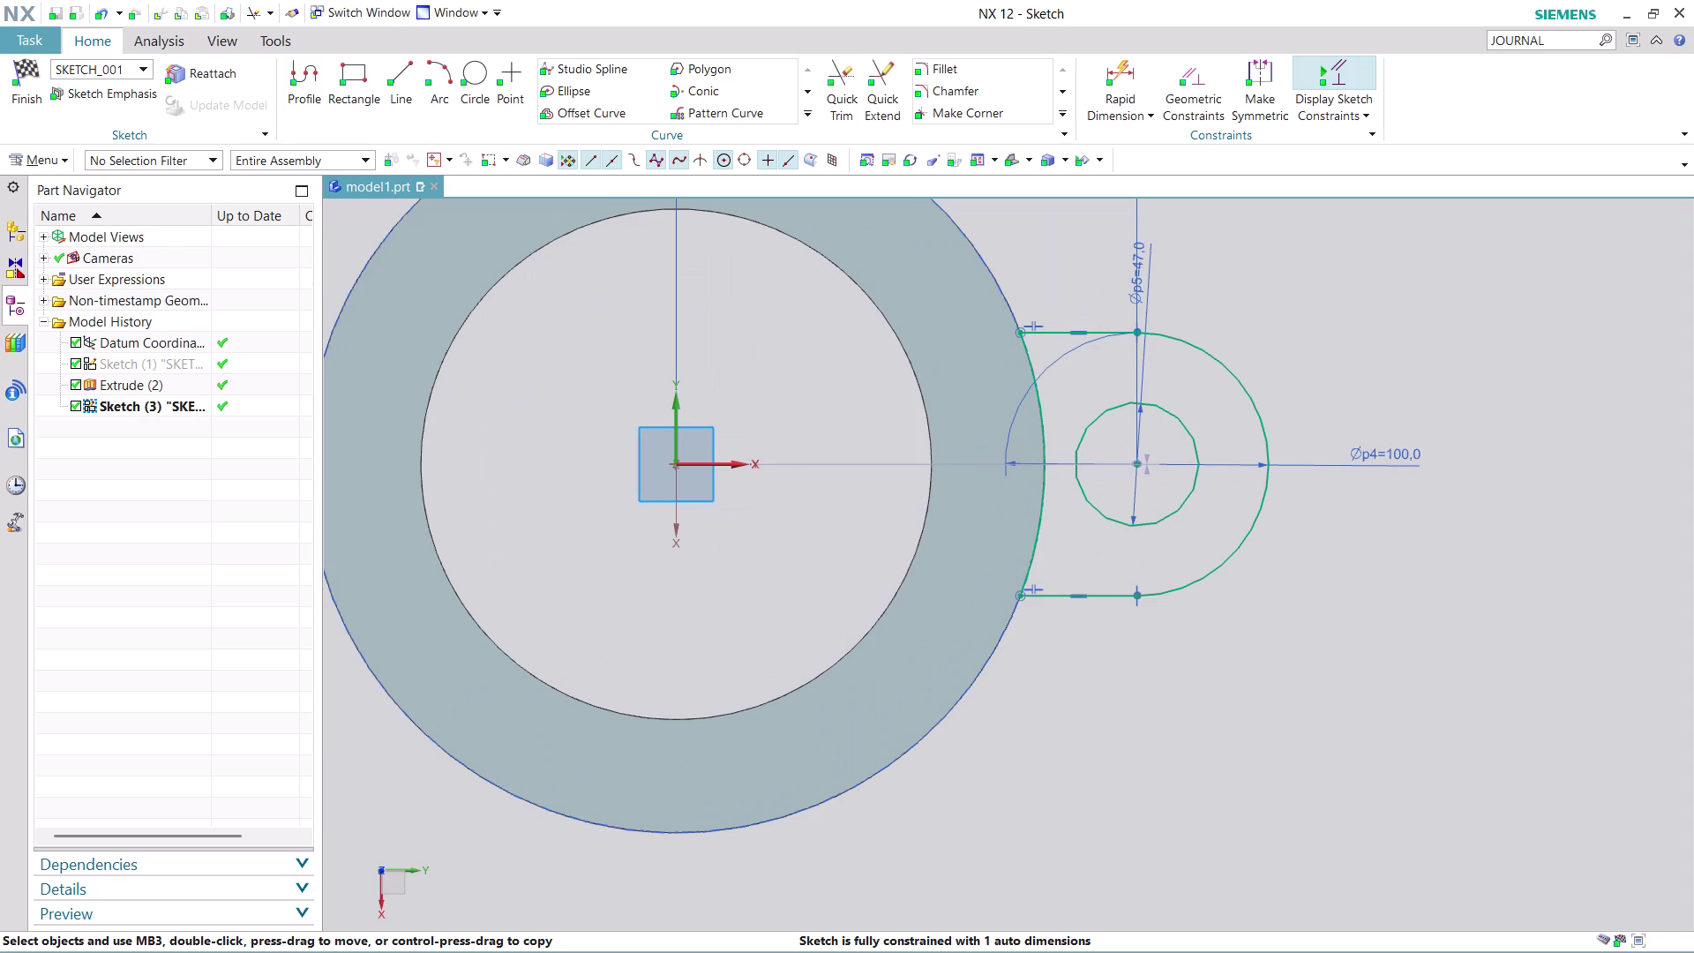
drag(902, 464, 903, 488)
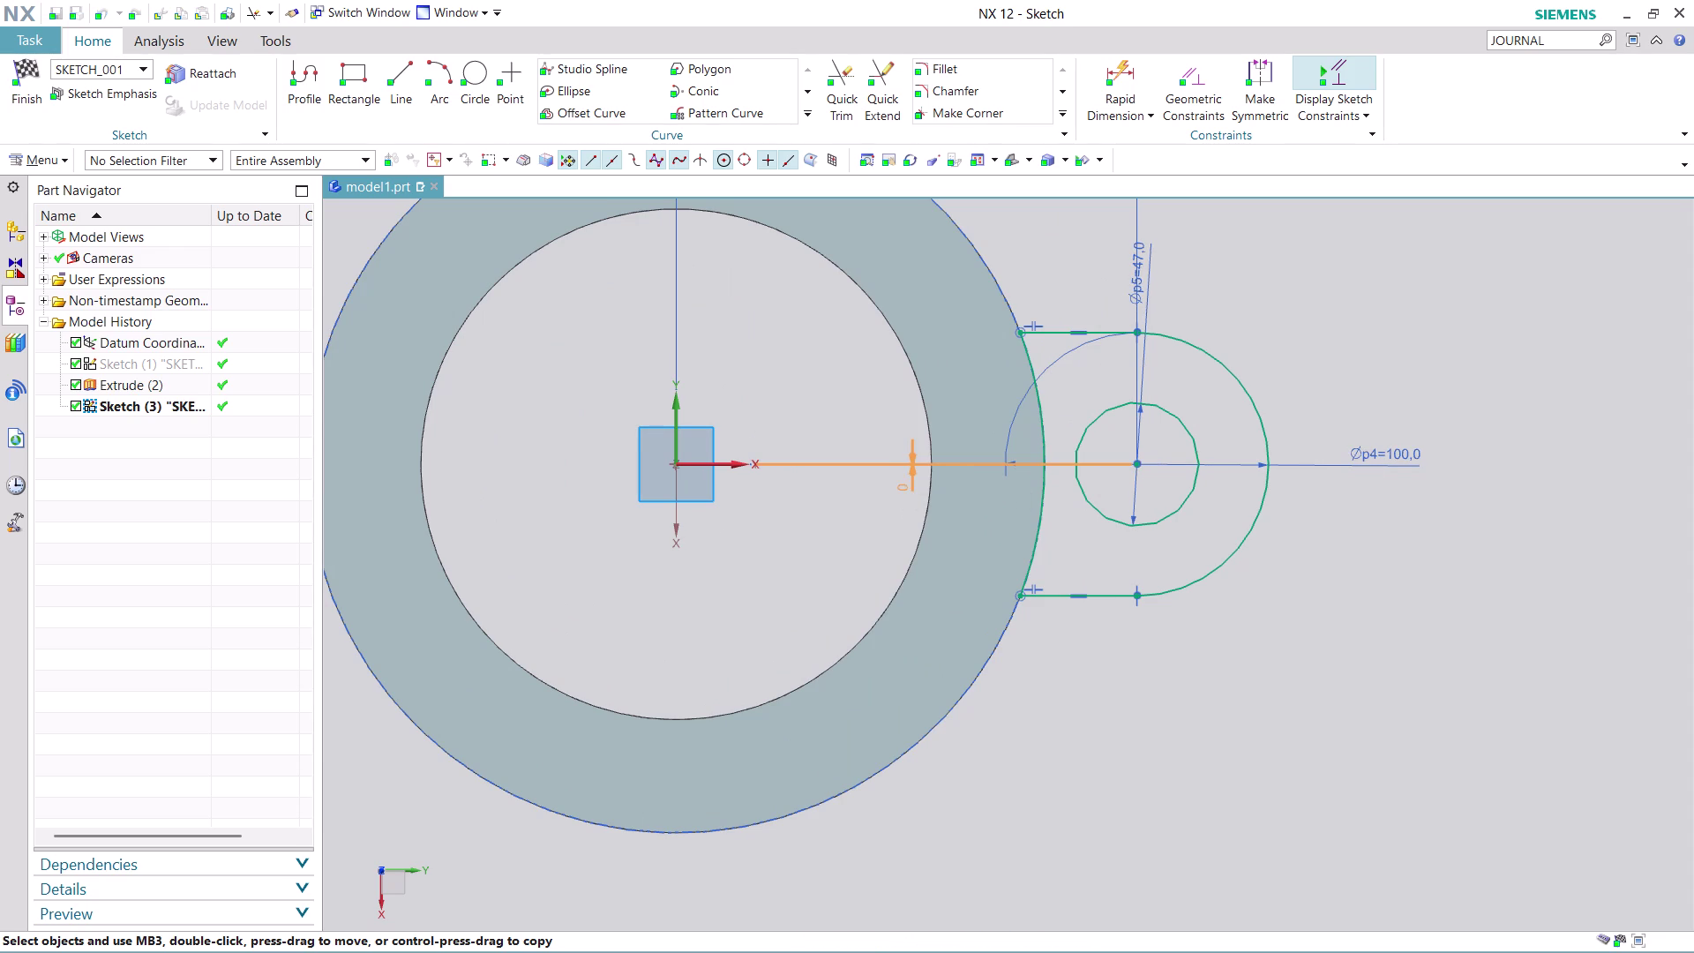
drag(903, 488, 906, 501)
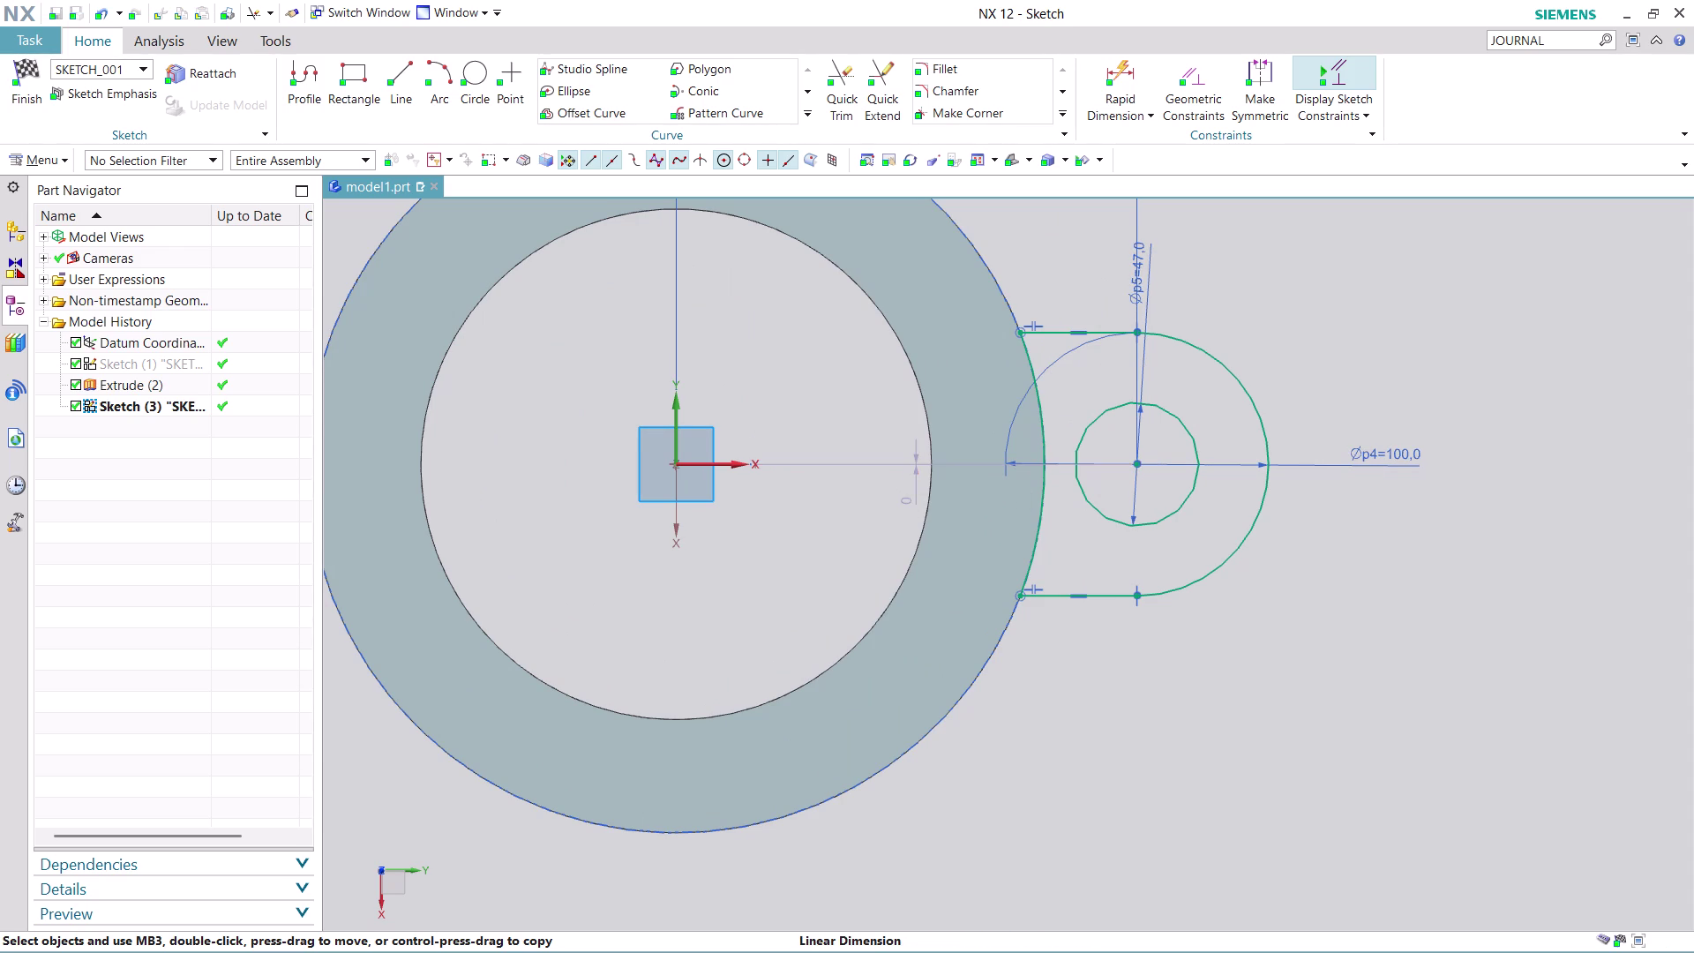
scroll(down, 3)
scroll(down, 3)
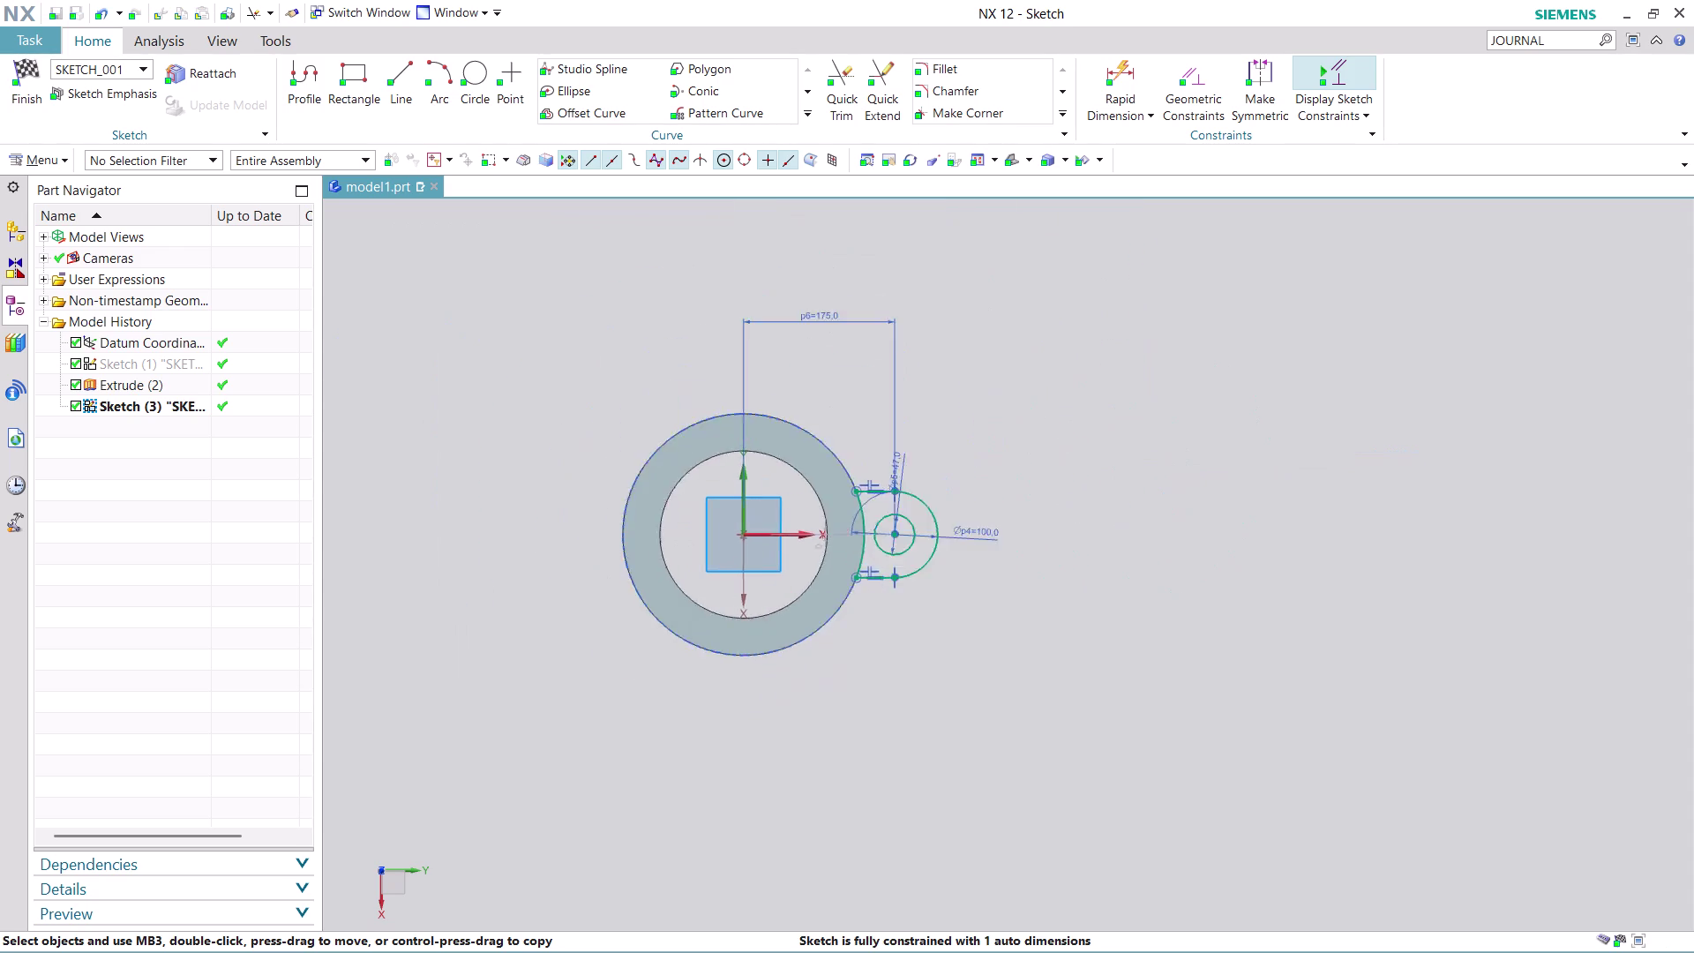
scroll(down, 3)
scroll(up, 3)
scroll(up, 3)
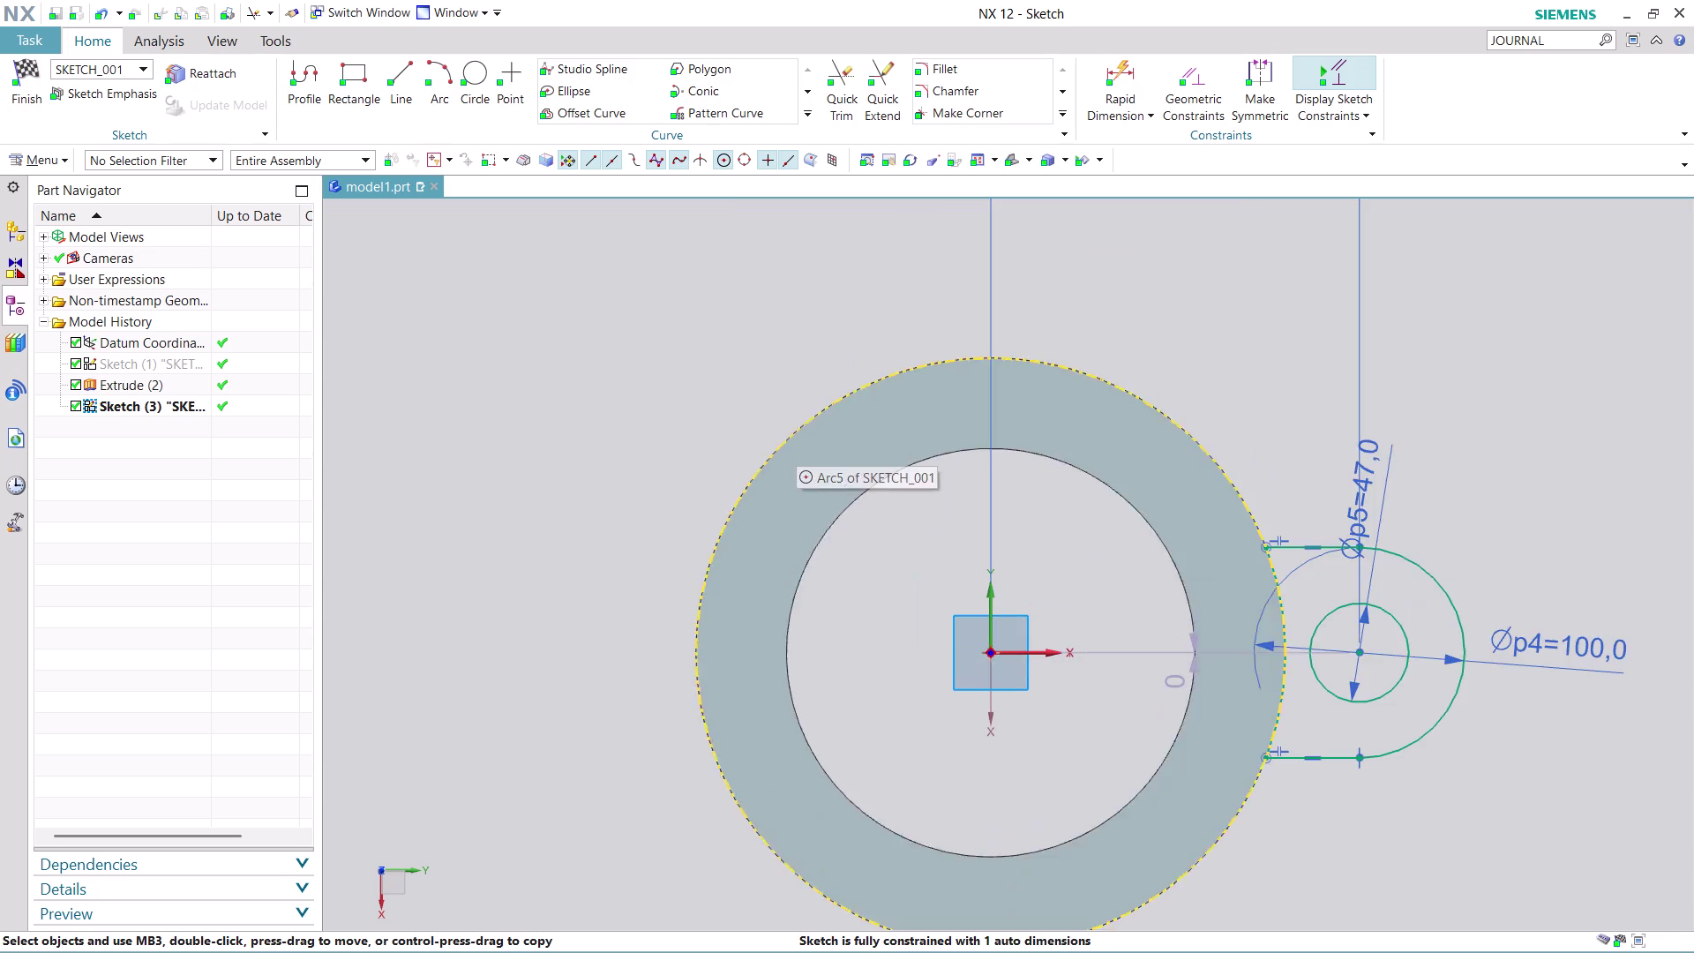
scroll(down, 3)
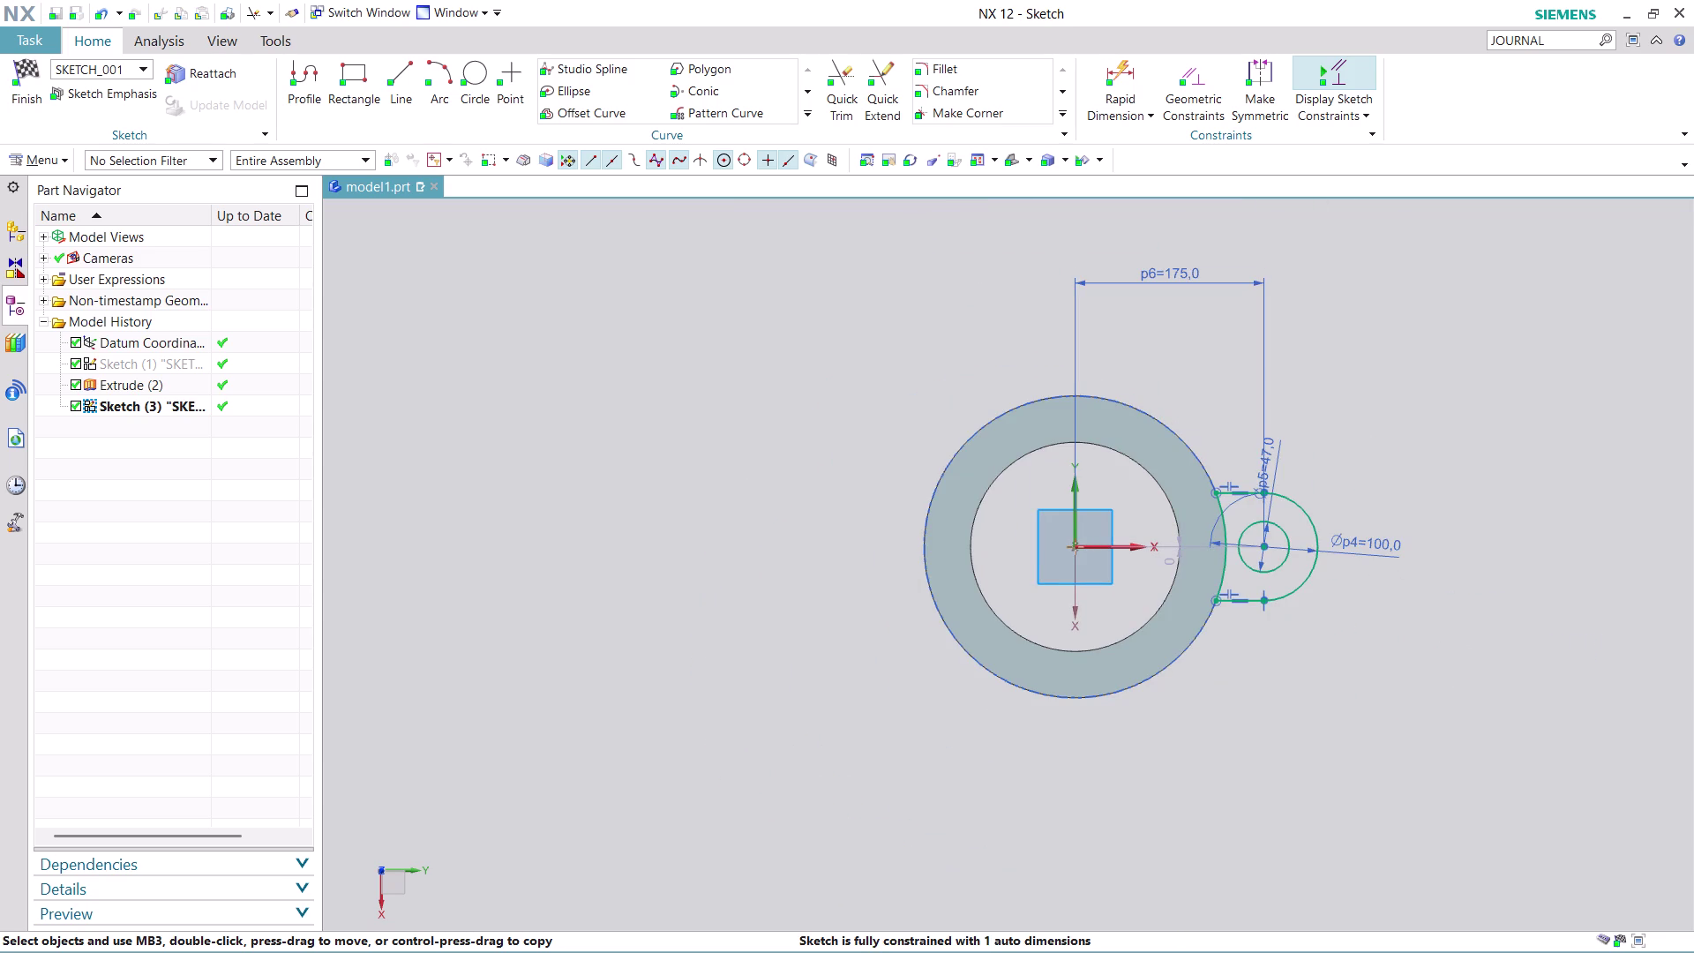
scroll(up, 3)
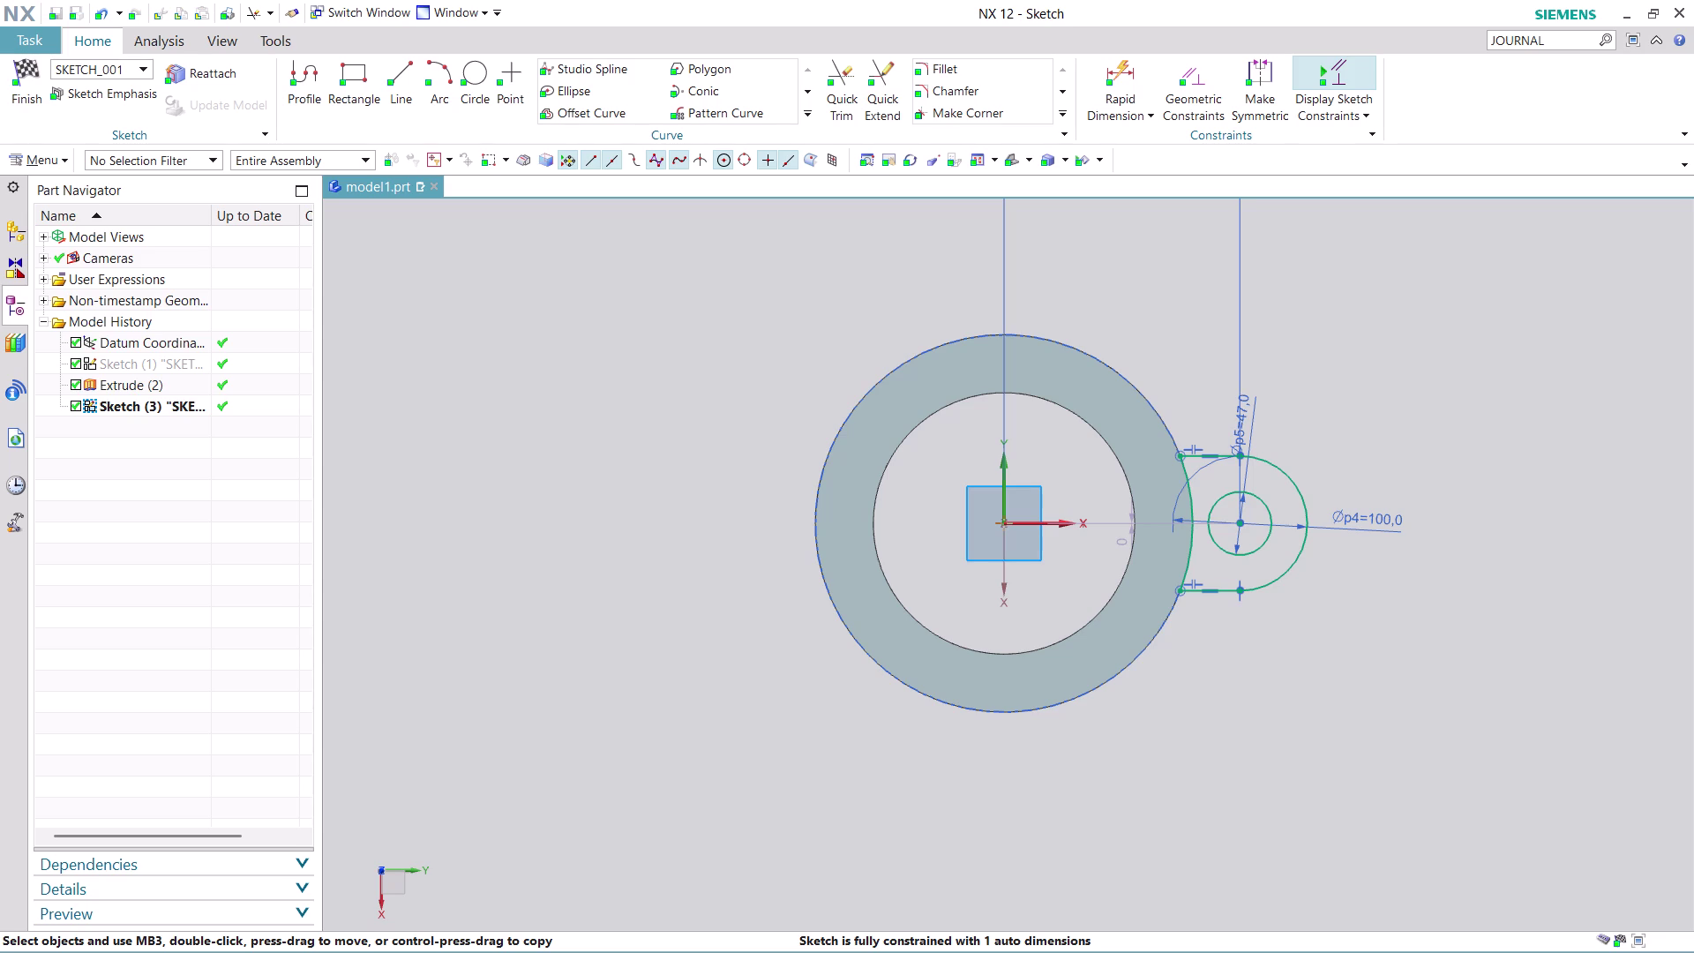
click(27, 103)
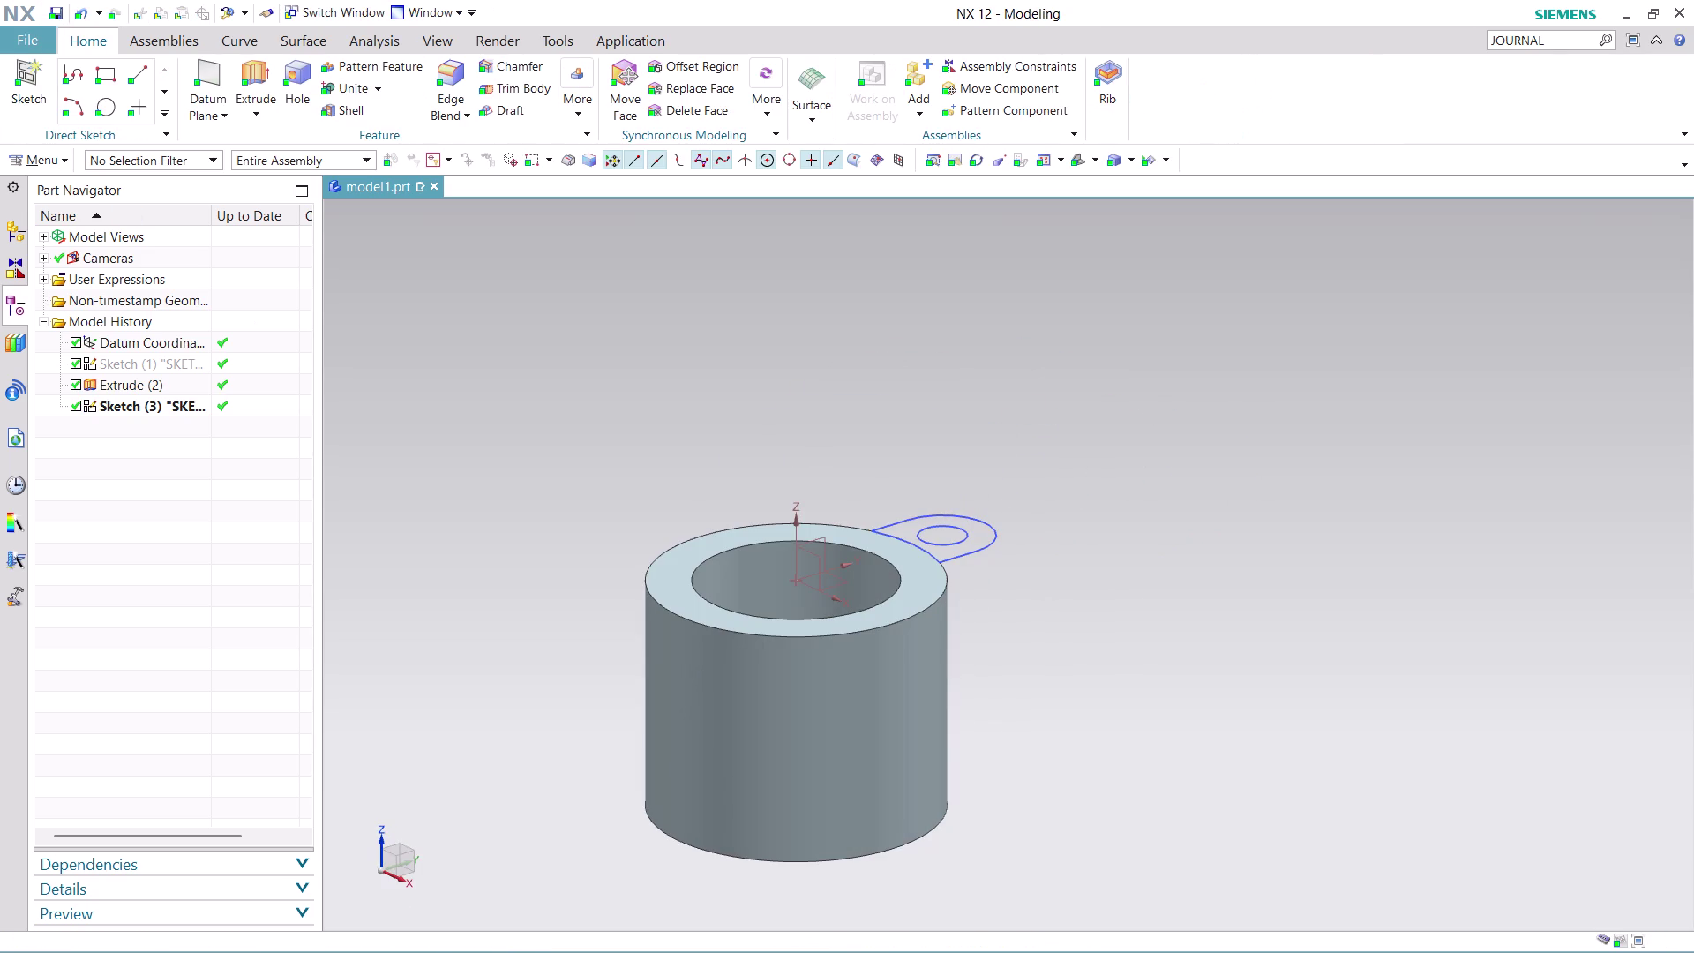
Extrude the lug outline 32 mm in the reversed direction, creating Extrude (4).
middle_drag(1000, 622, 924, 630)
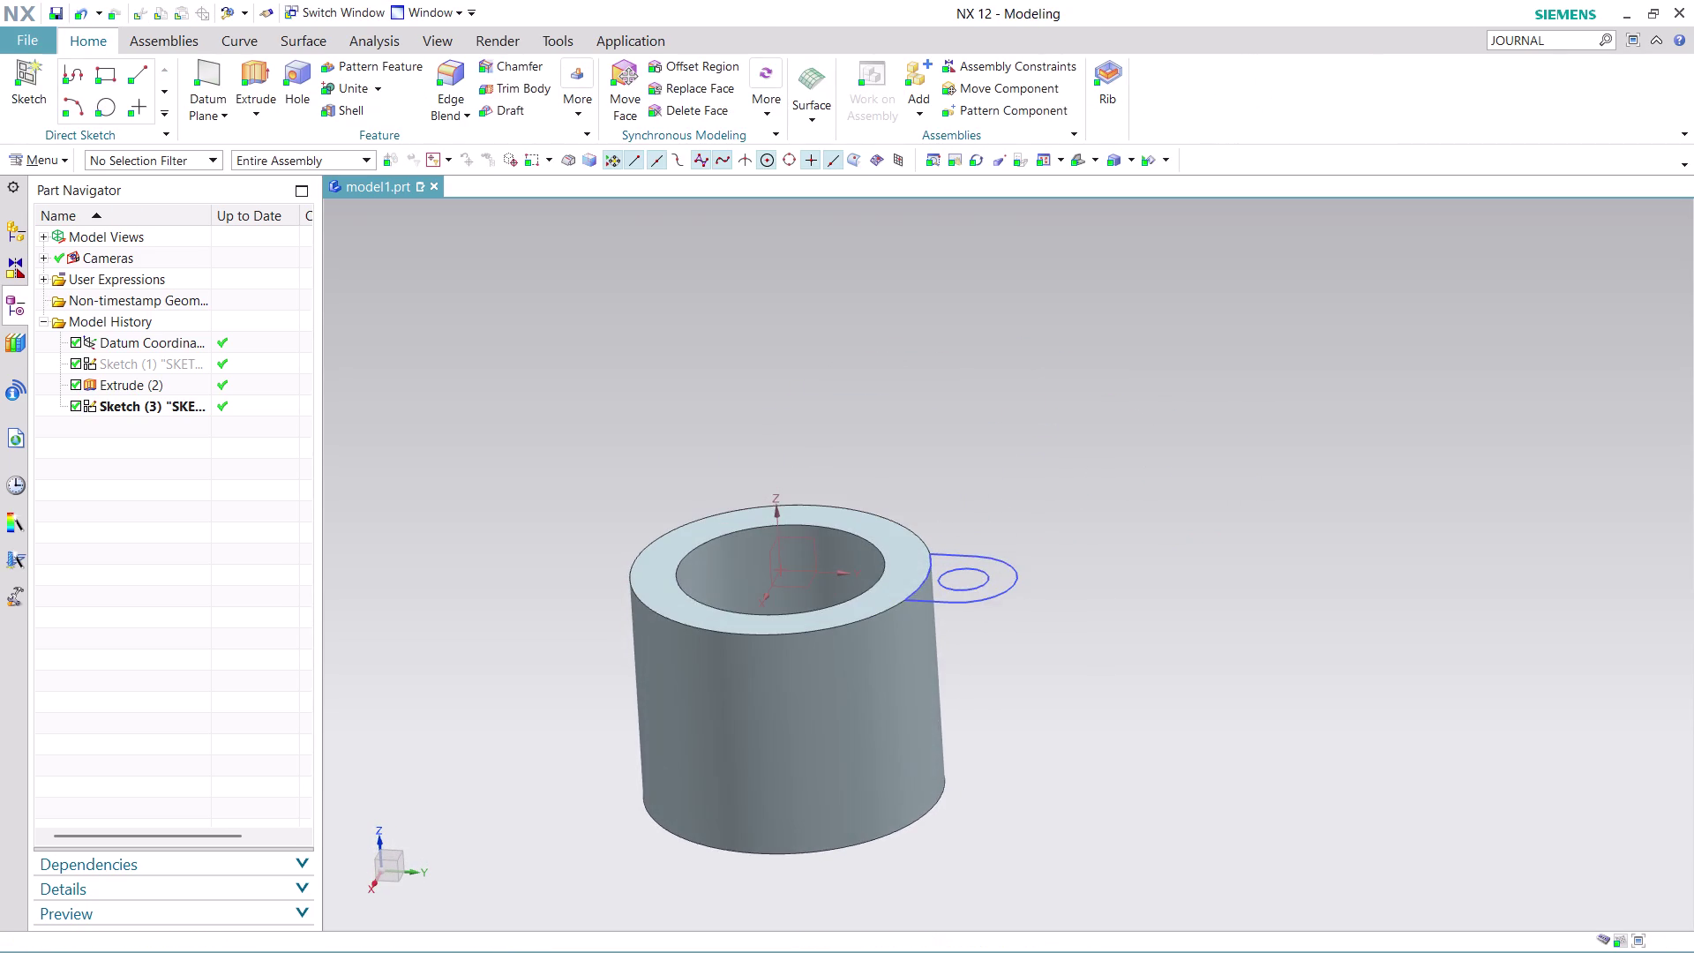
scroll(up, 3)
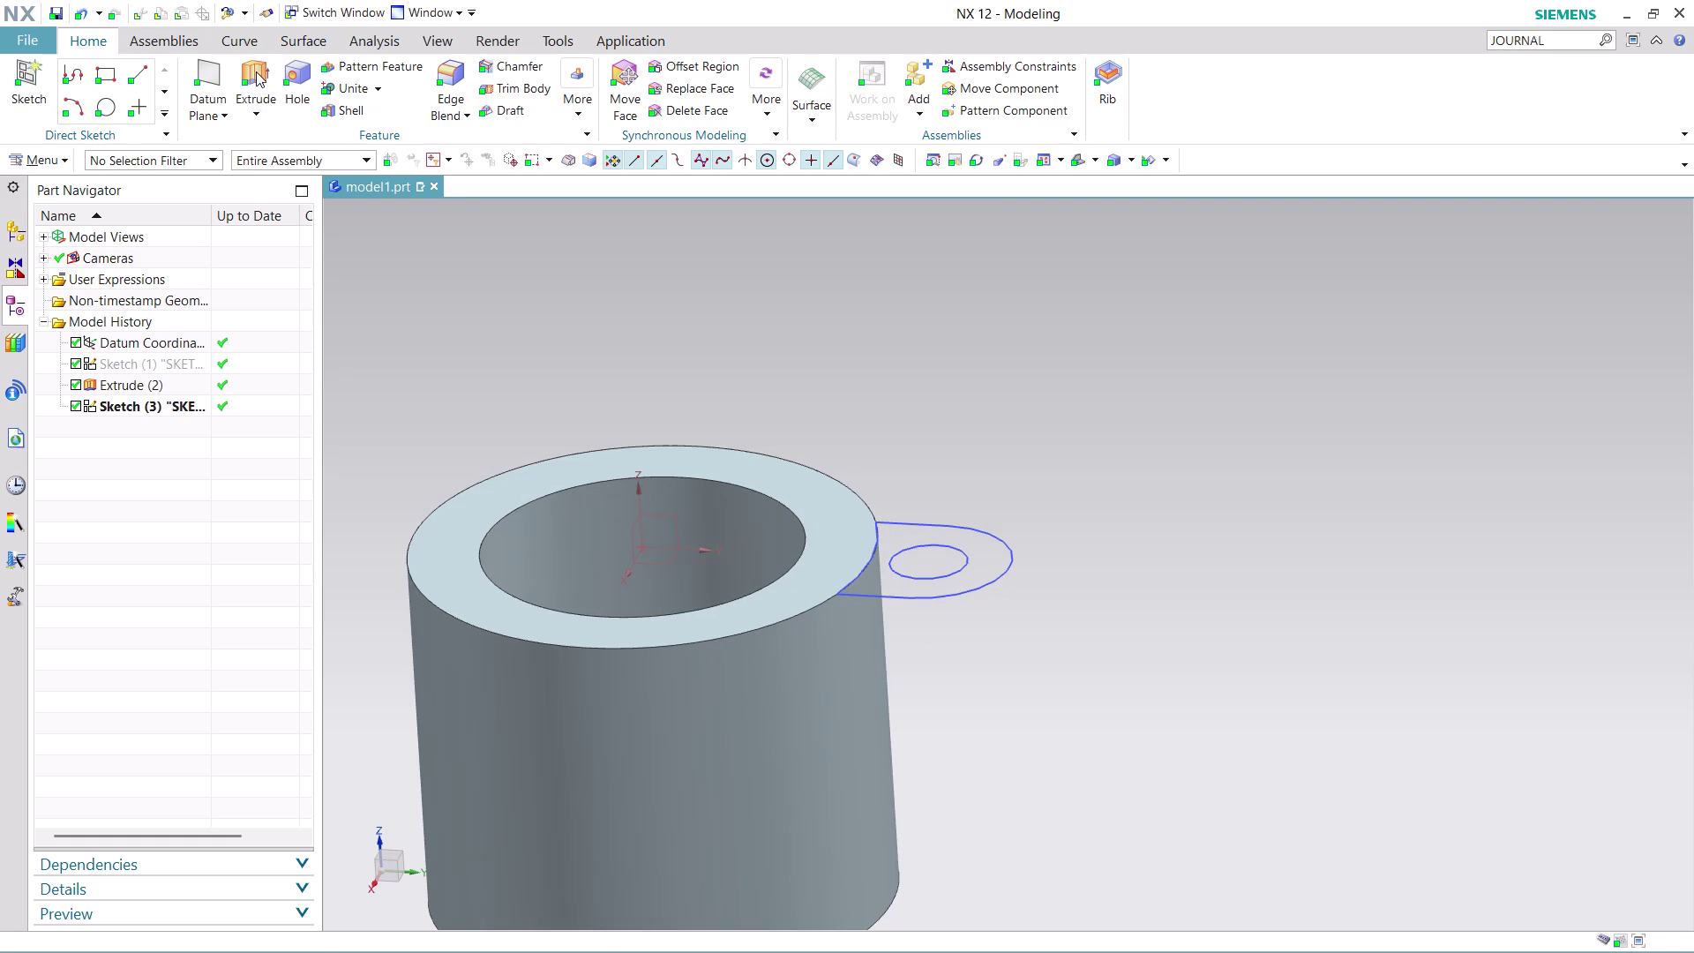
click(256, 71)
click(878, 589)
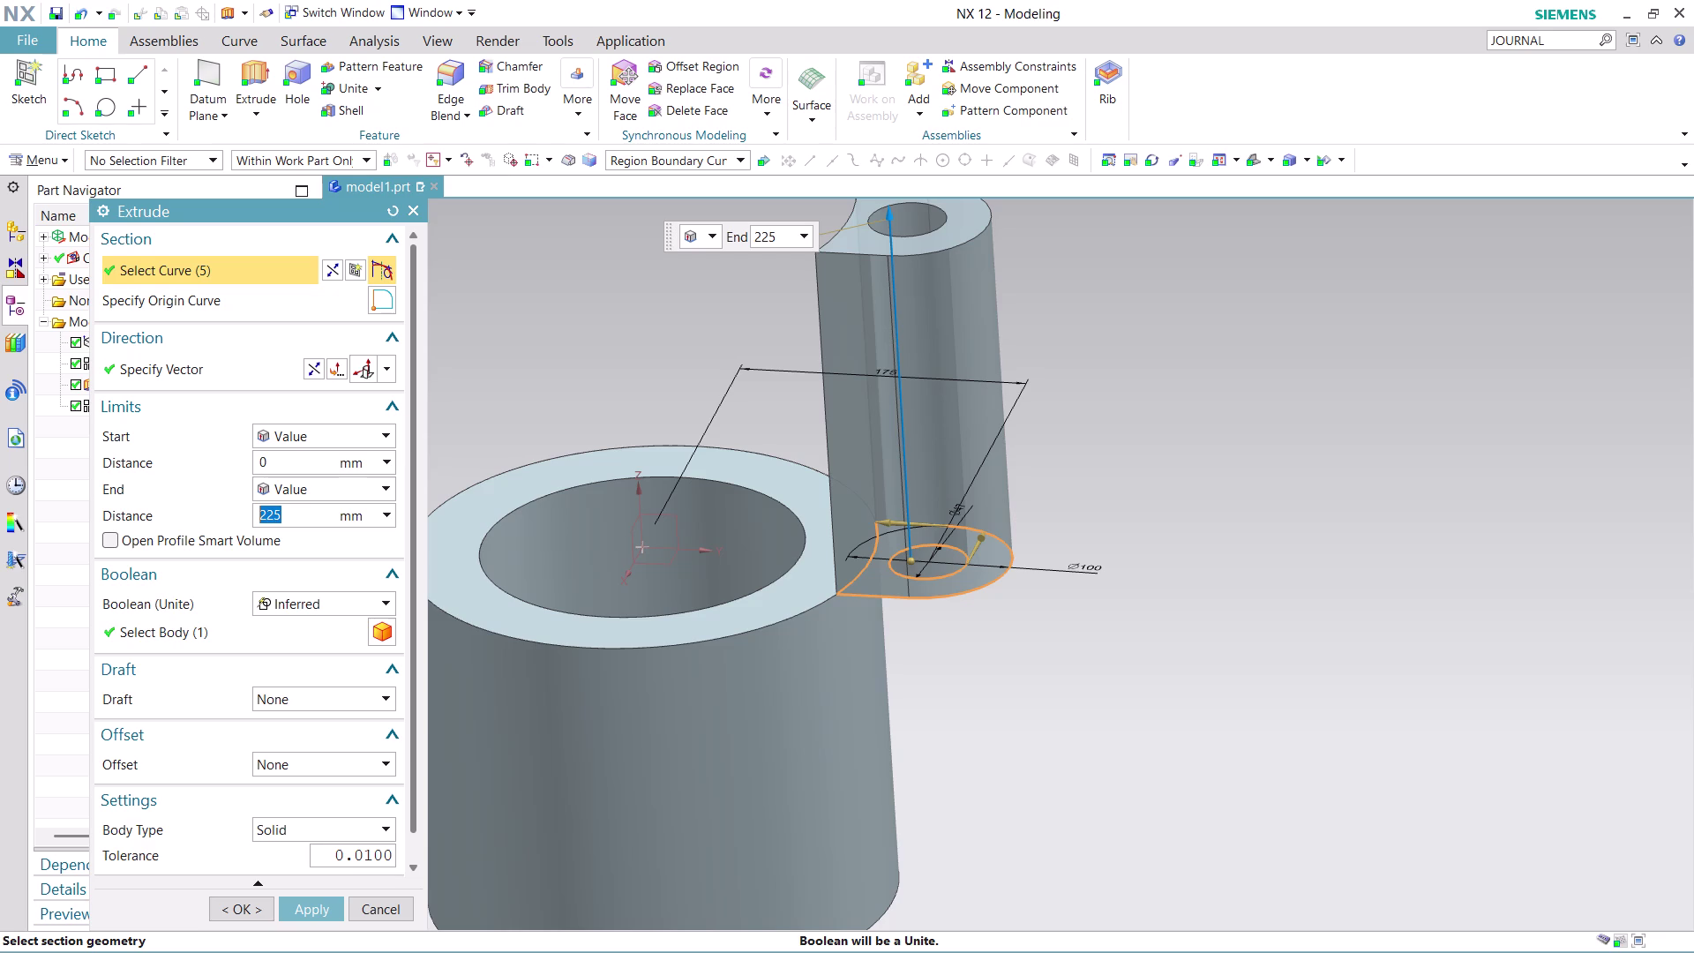
text(32)
click(313, 367)
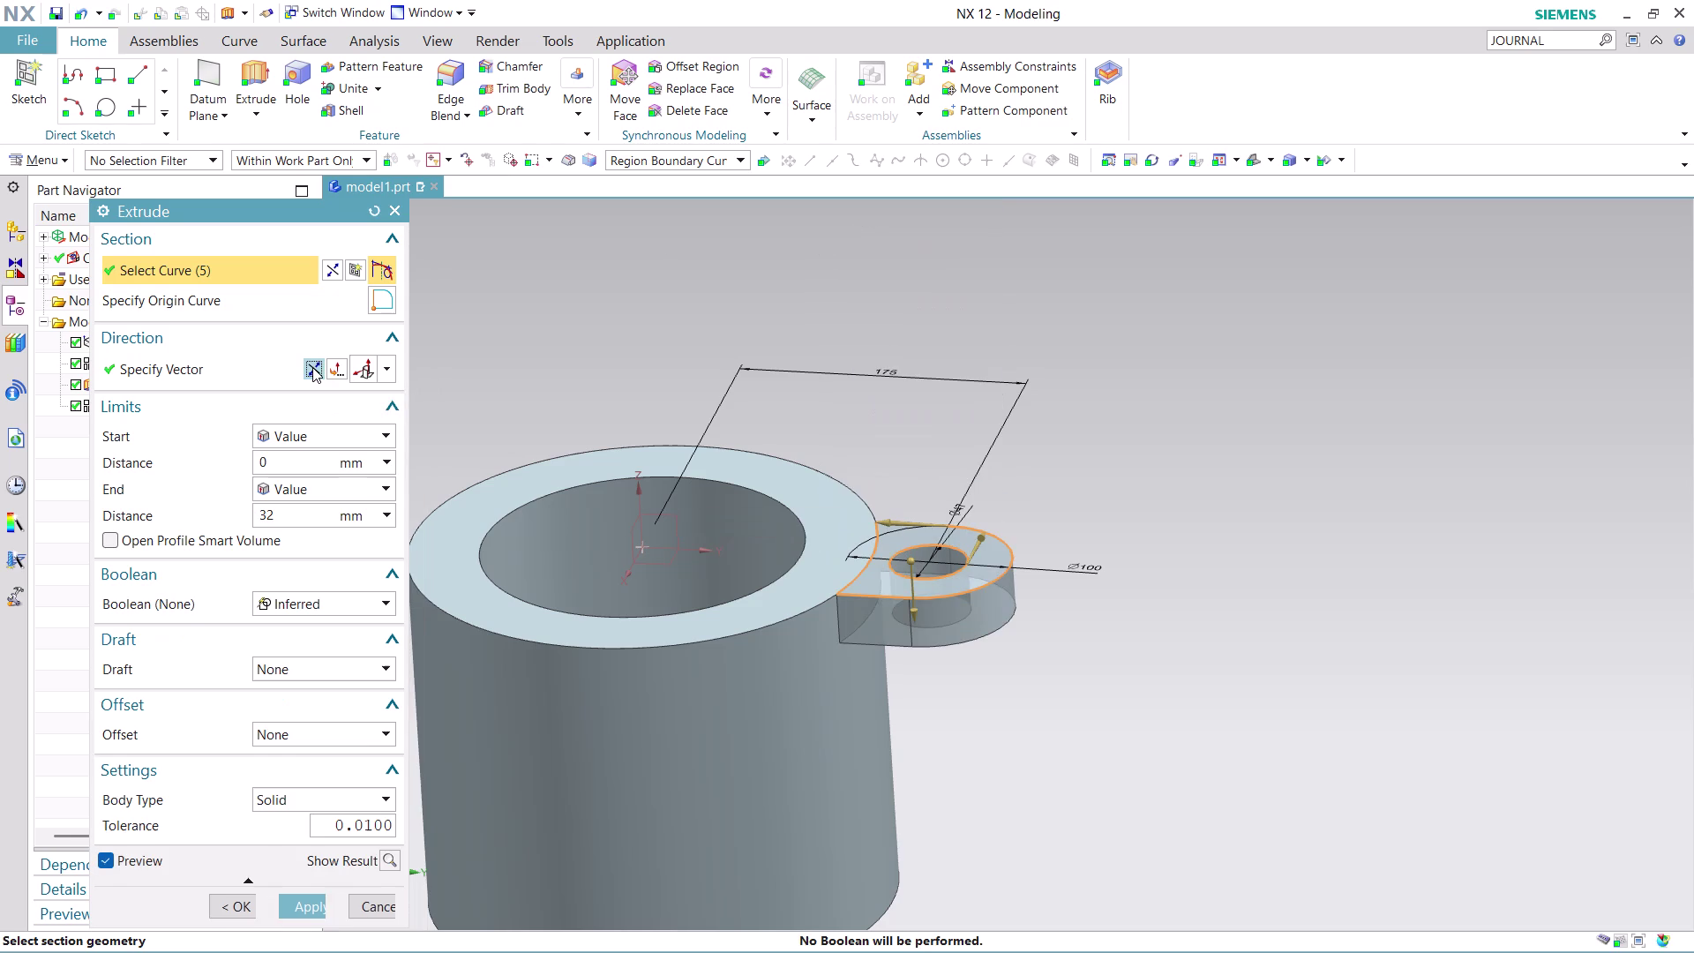
click(304, 907)
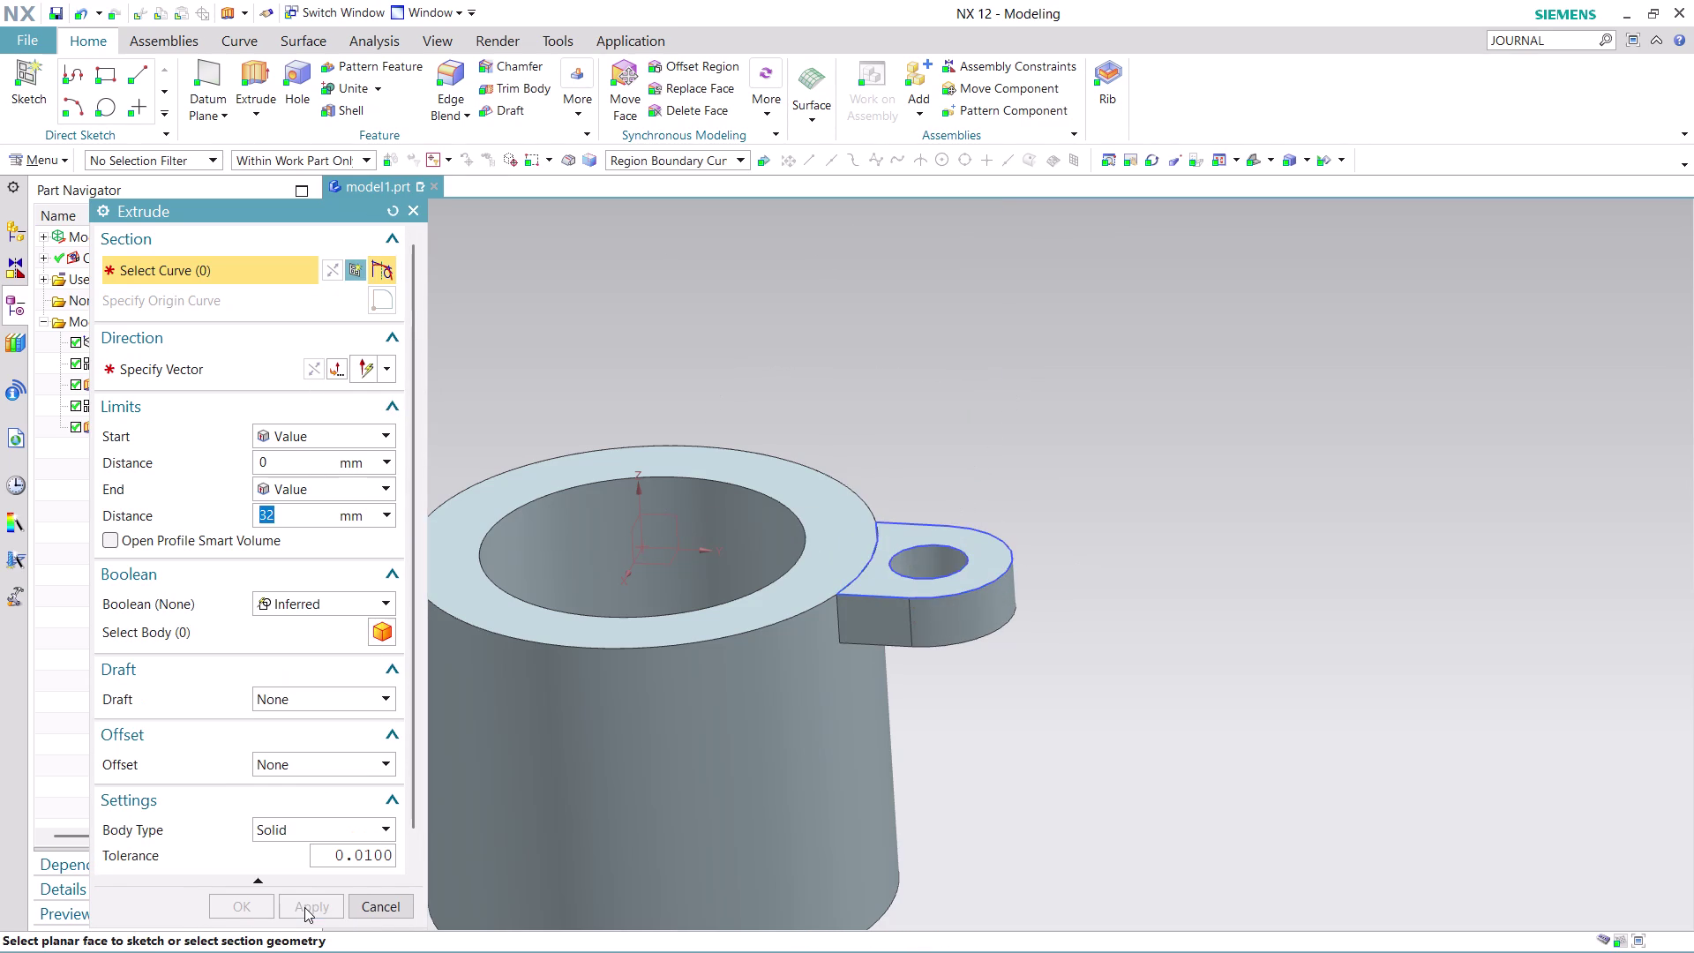
click(365, 910)
scroll(down, 3)
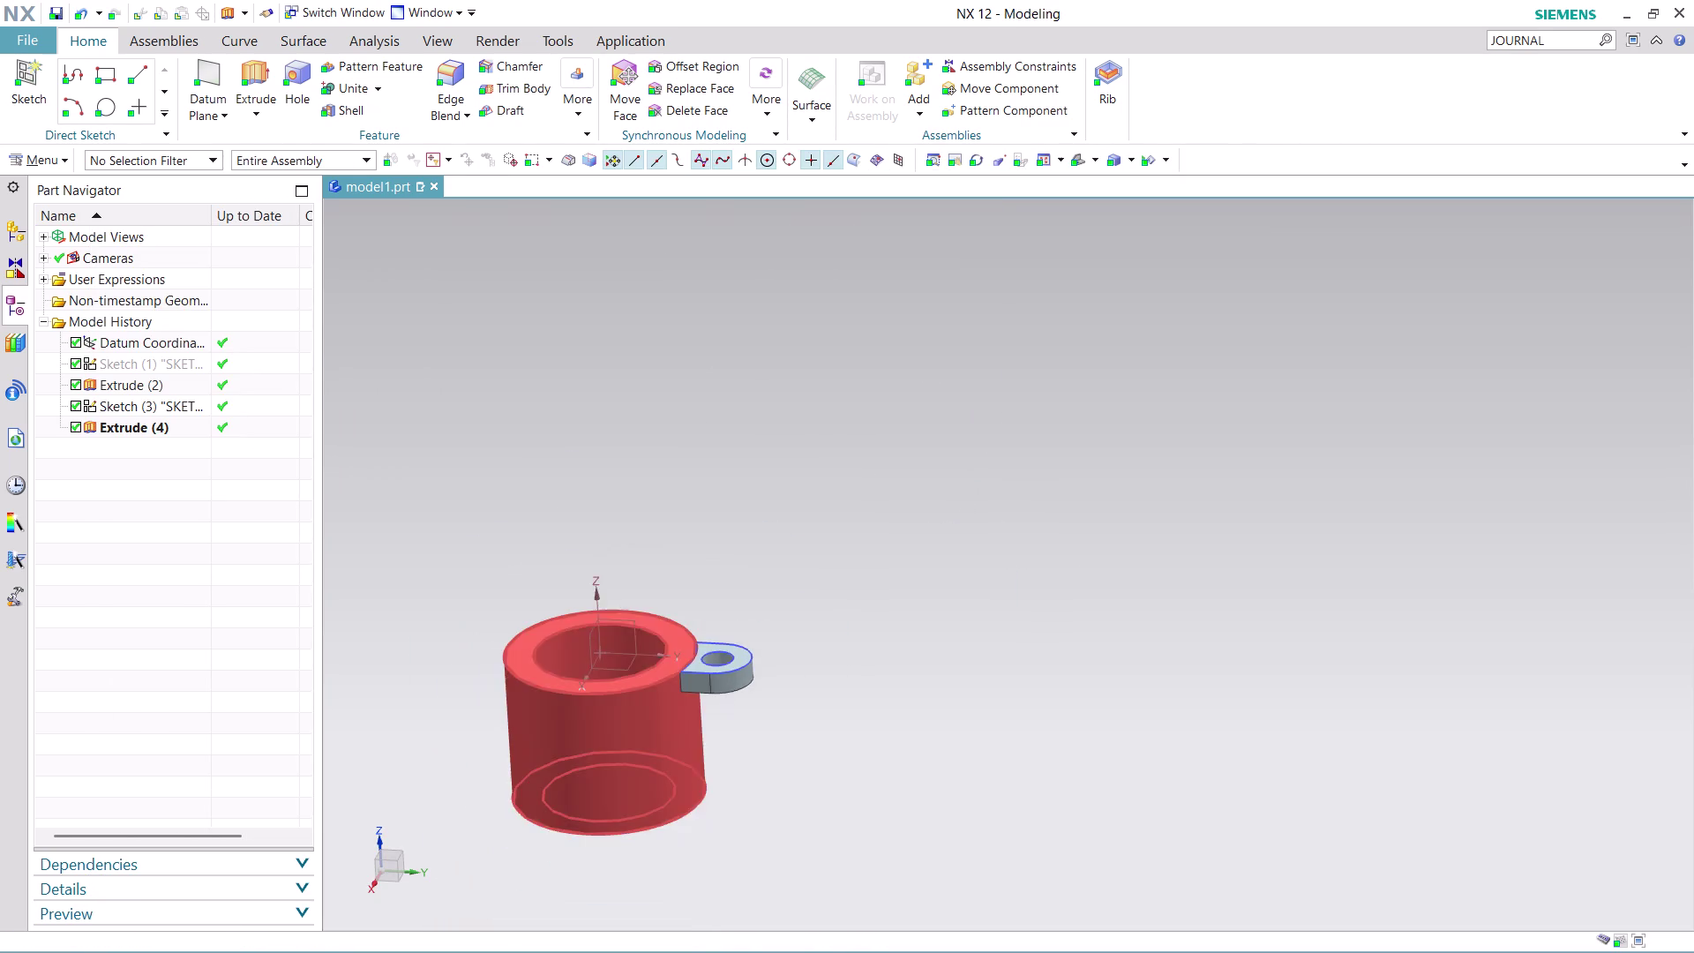
scroll(up, 3)
right_click(992, 611)
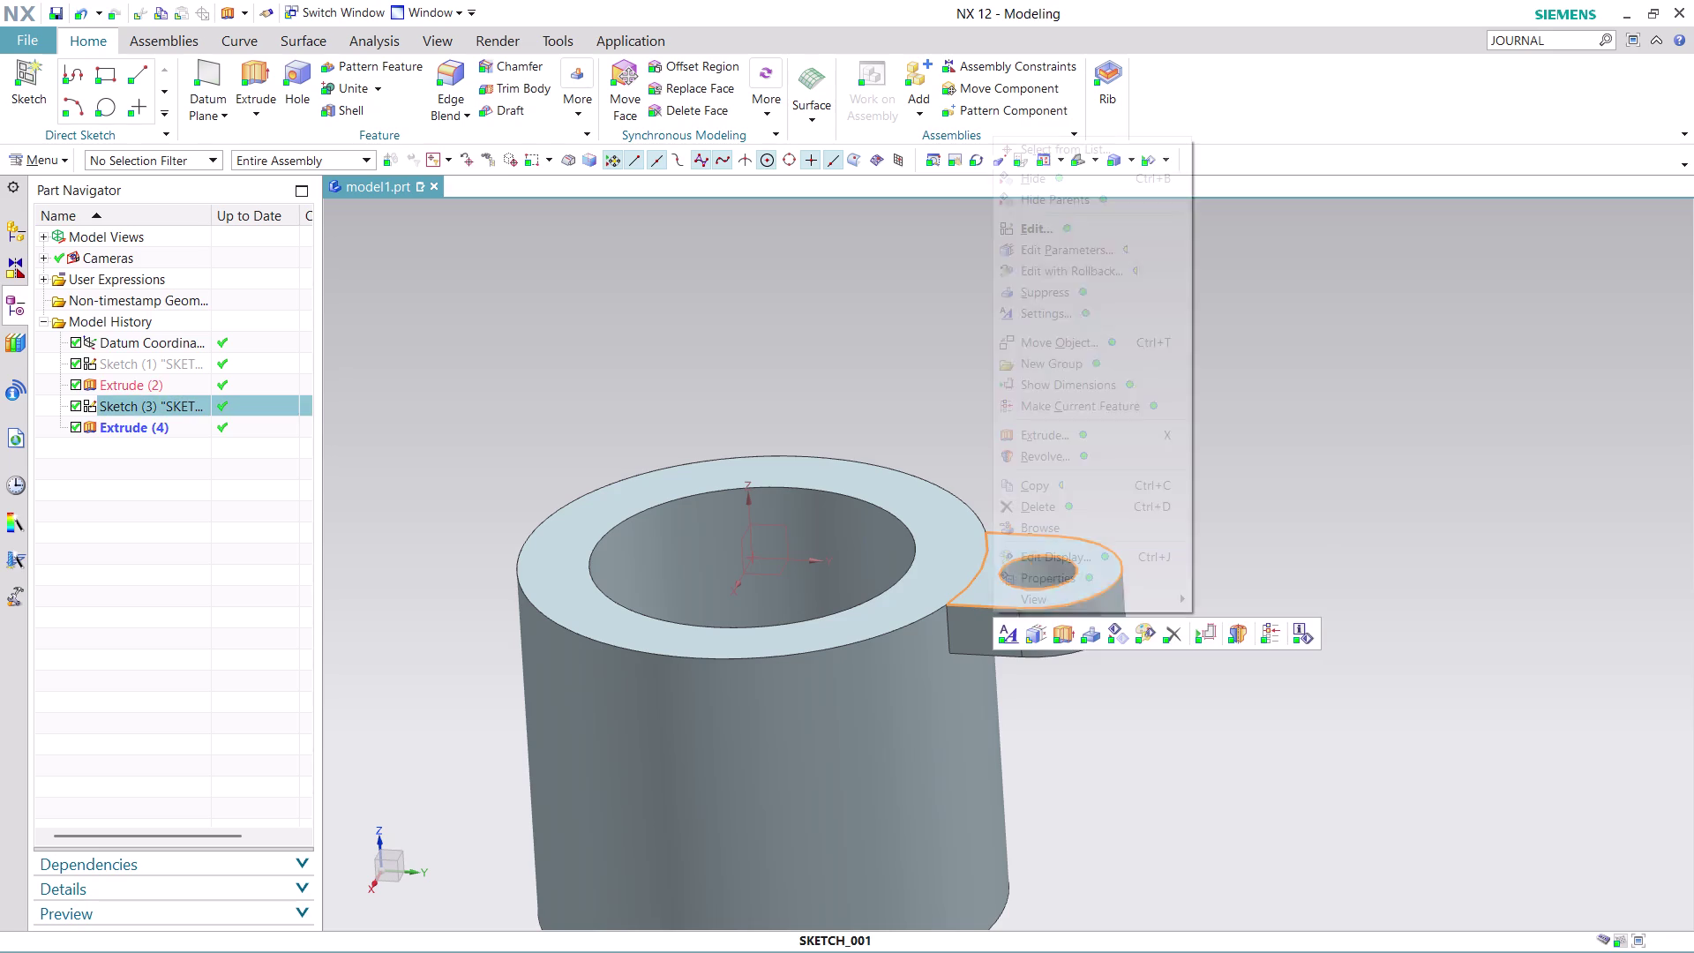
click(1047, 180)
scroll(down, 3)
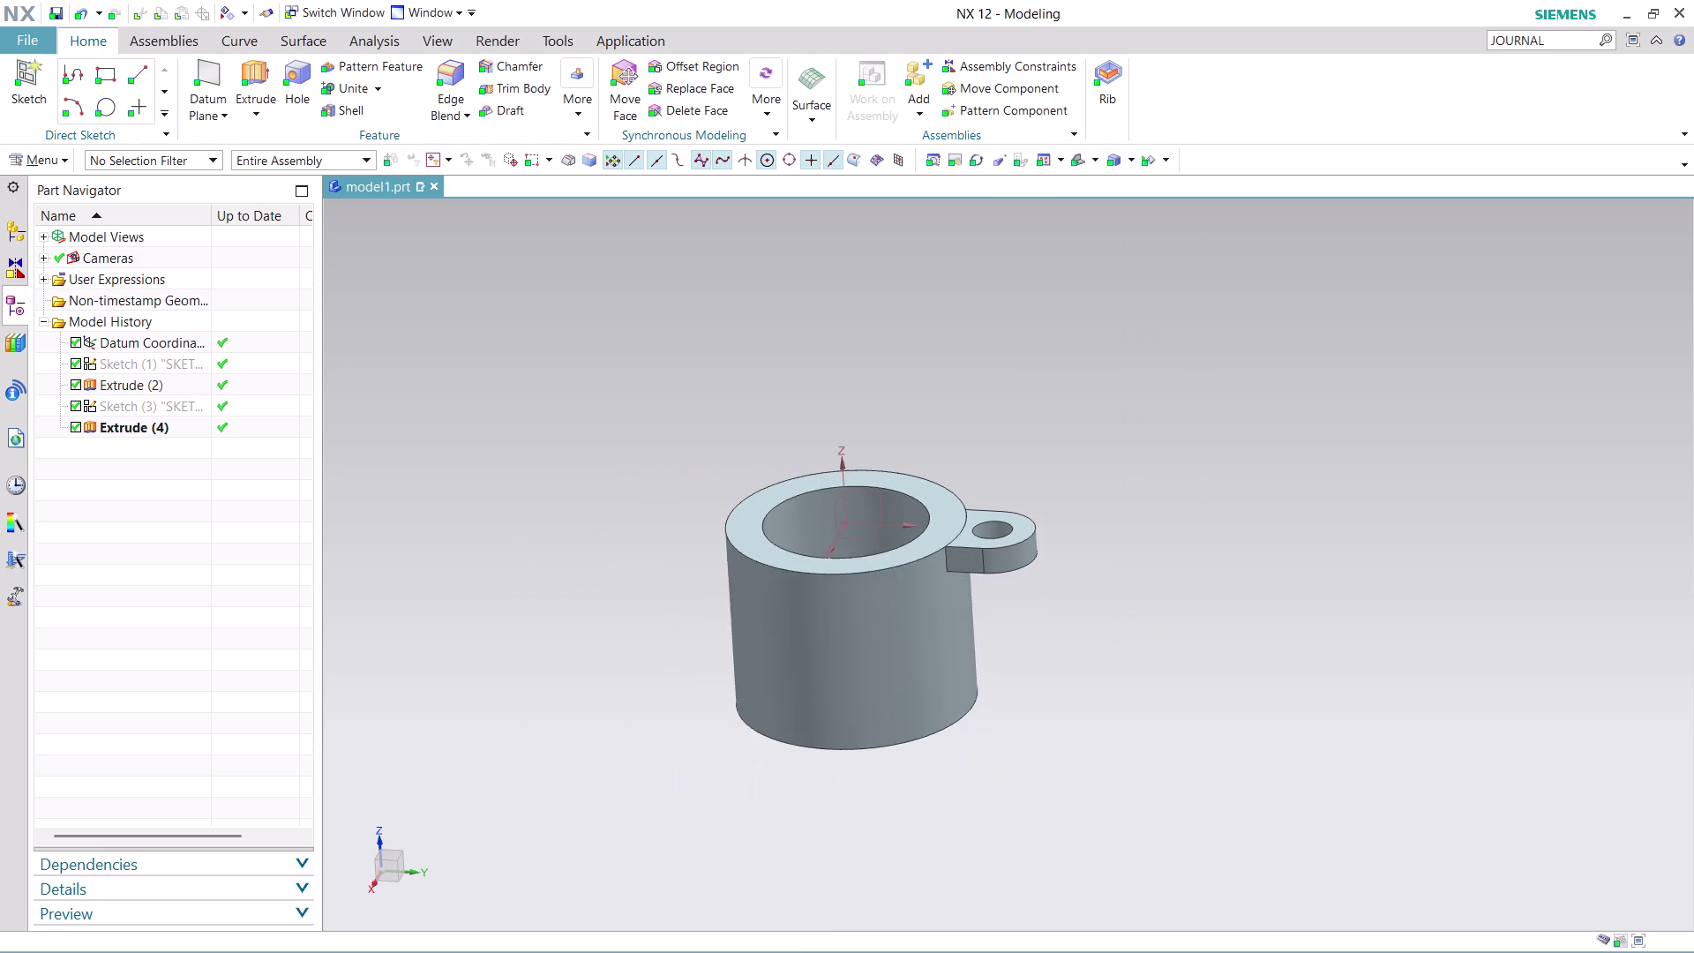
scroll(up, 3)
middle_drag(1113, 502, 1016, 476)
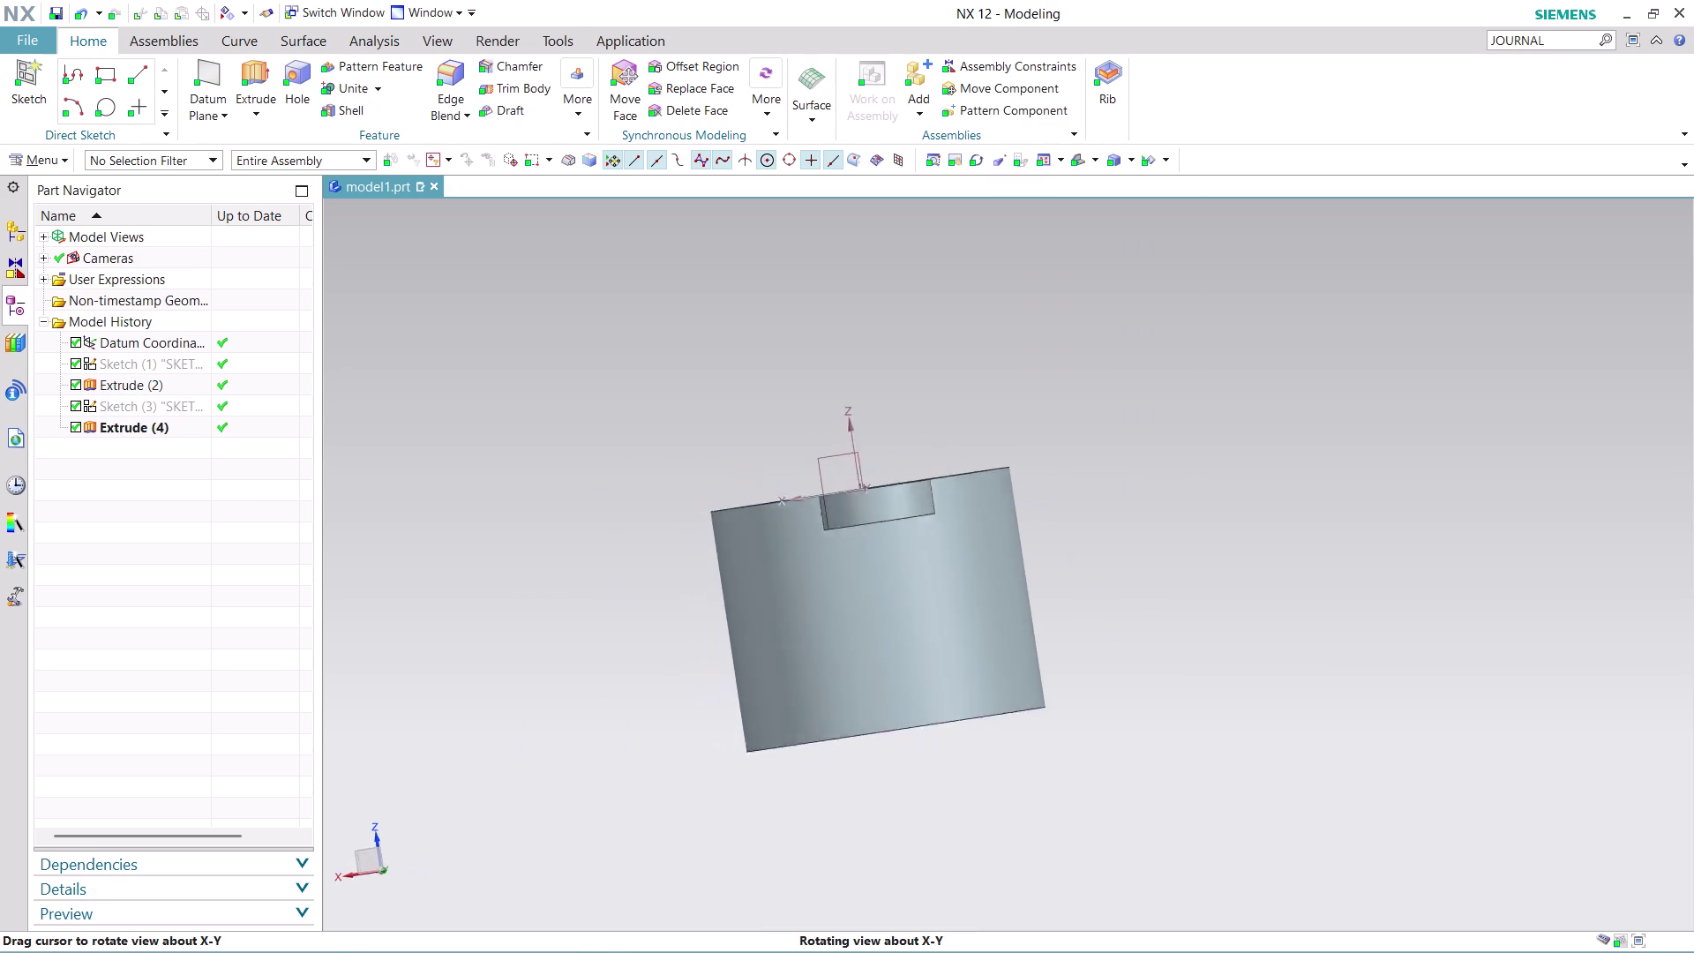
middle_drag(1016, 476, 1077, 521)
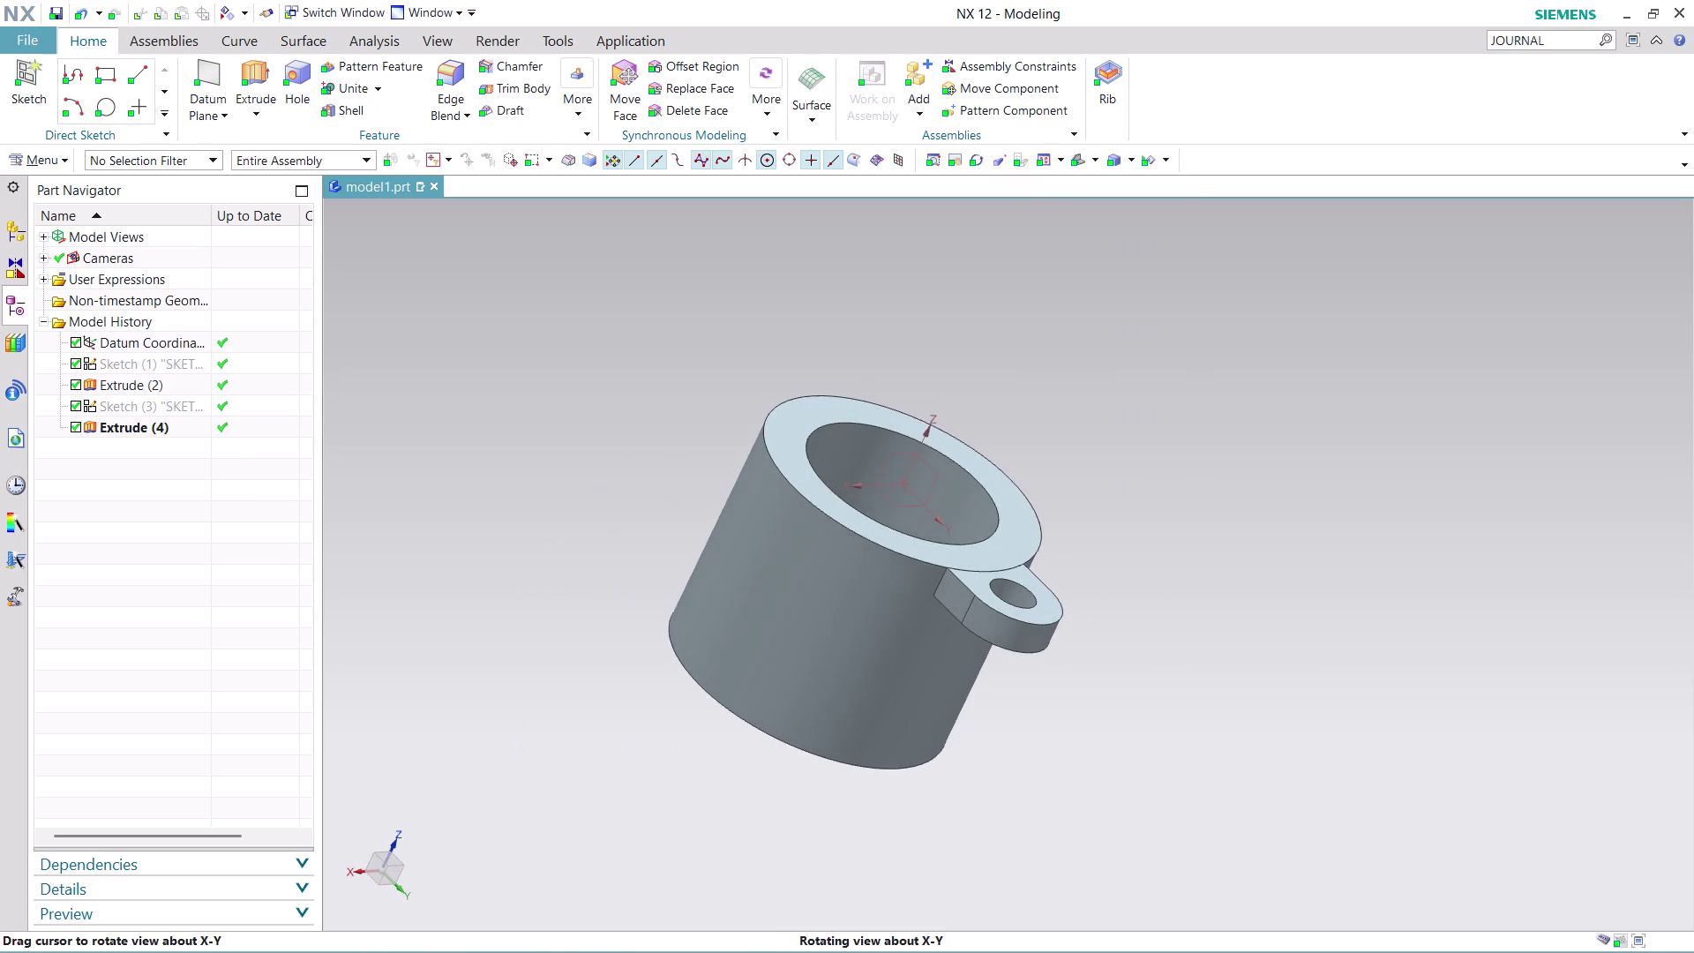
middle_drag(1076, 522, 1083, 517)
scroll(up, 3)
scroll(down, 3)
scroll(up, 3)
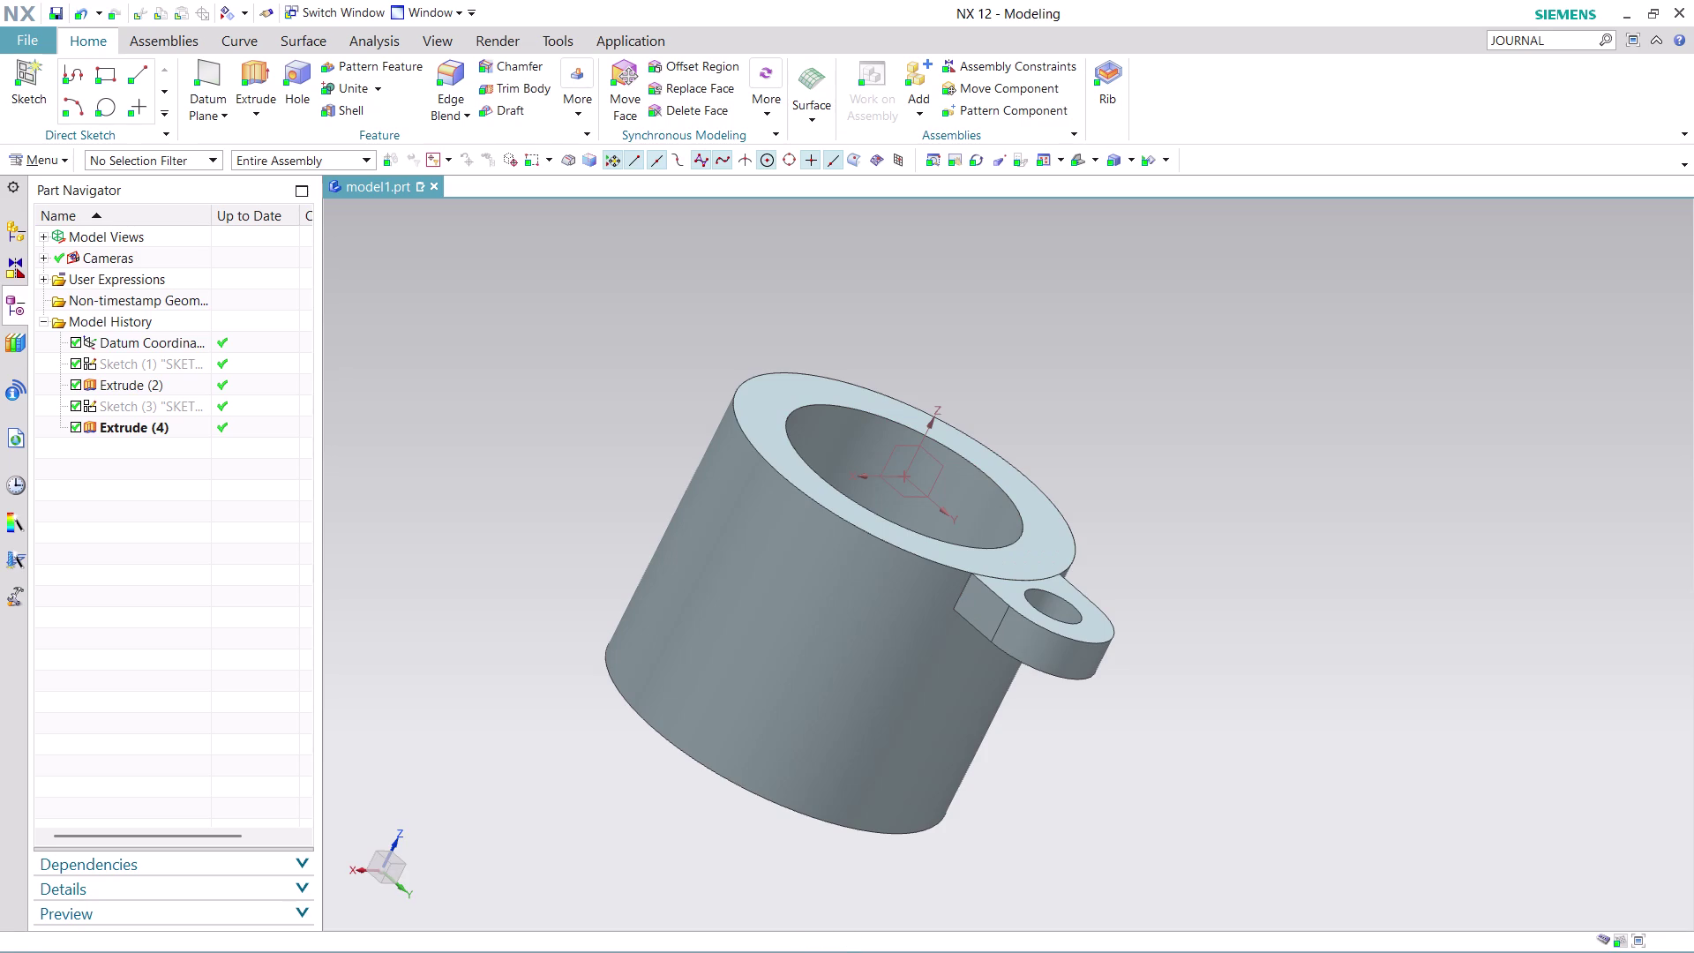
middle_drag(1104, 486, 679, 488)
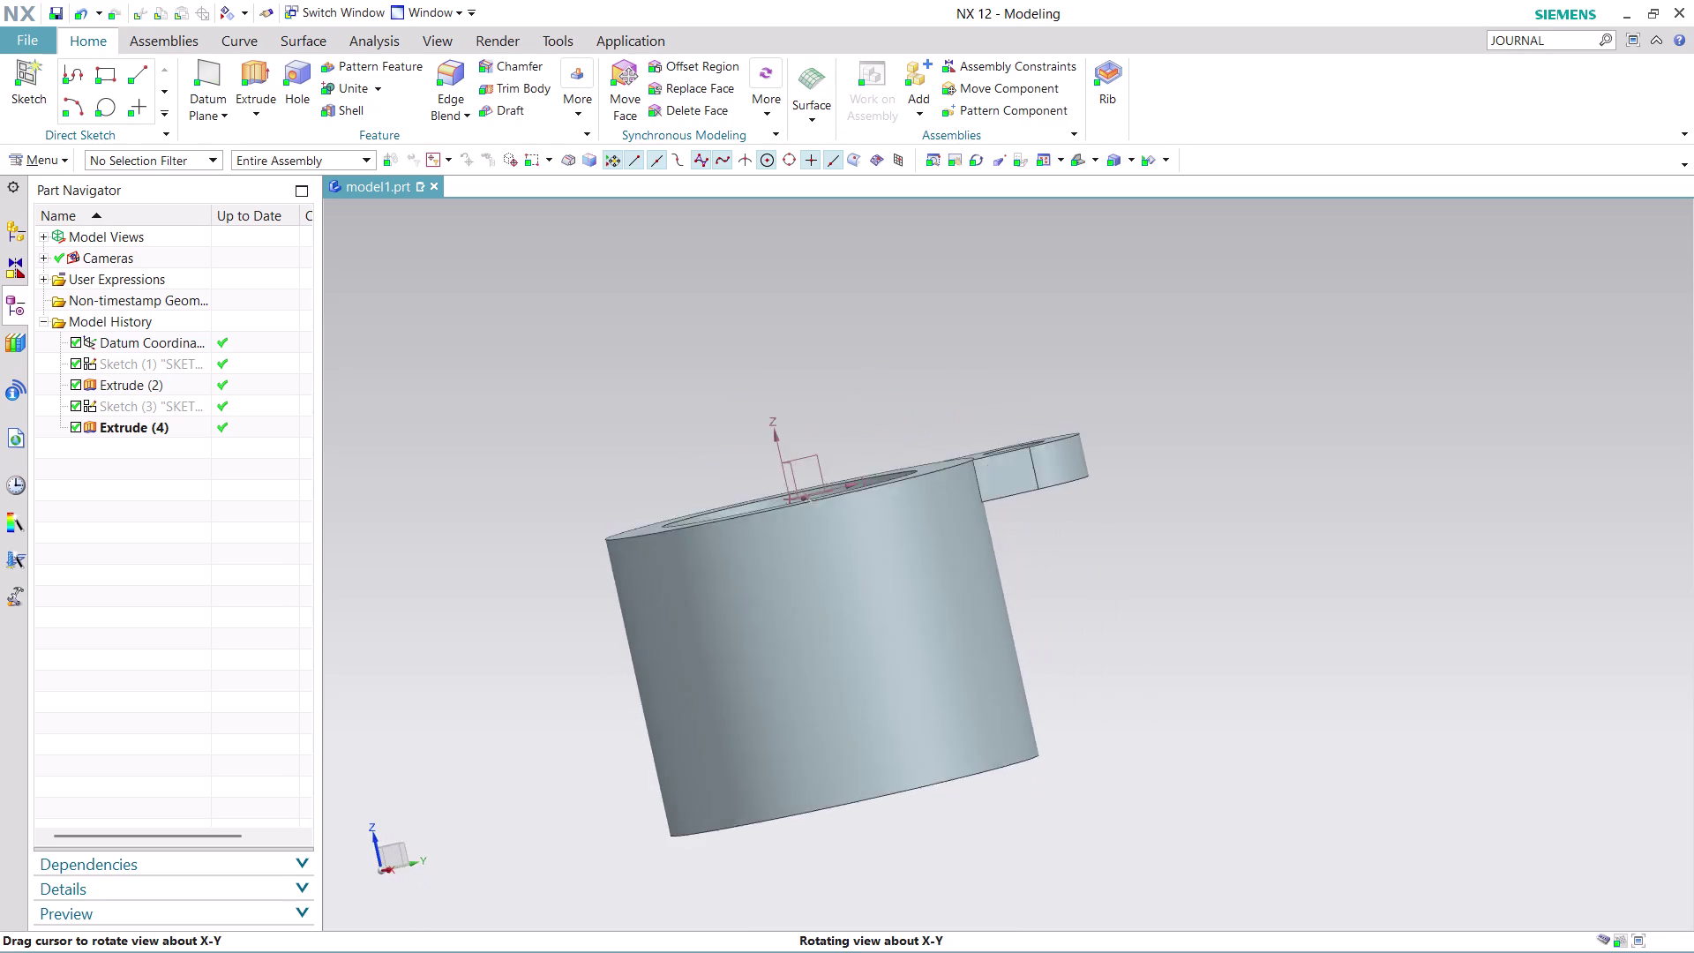
middle_drag(679, 489, 691, 572)
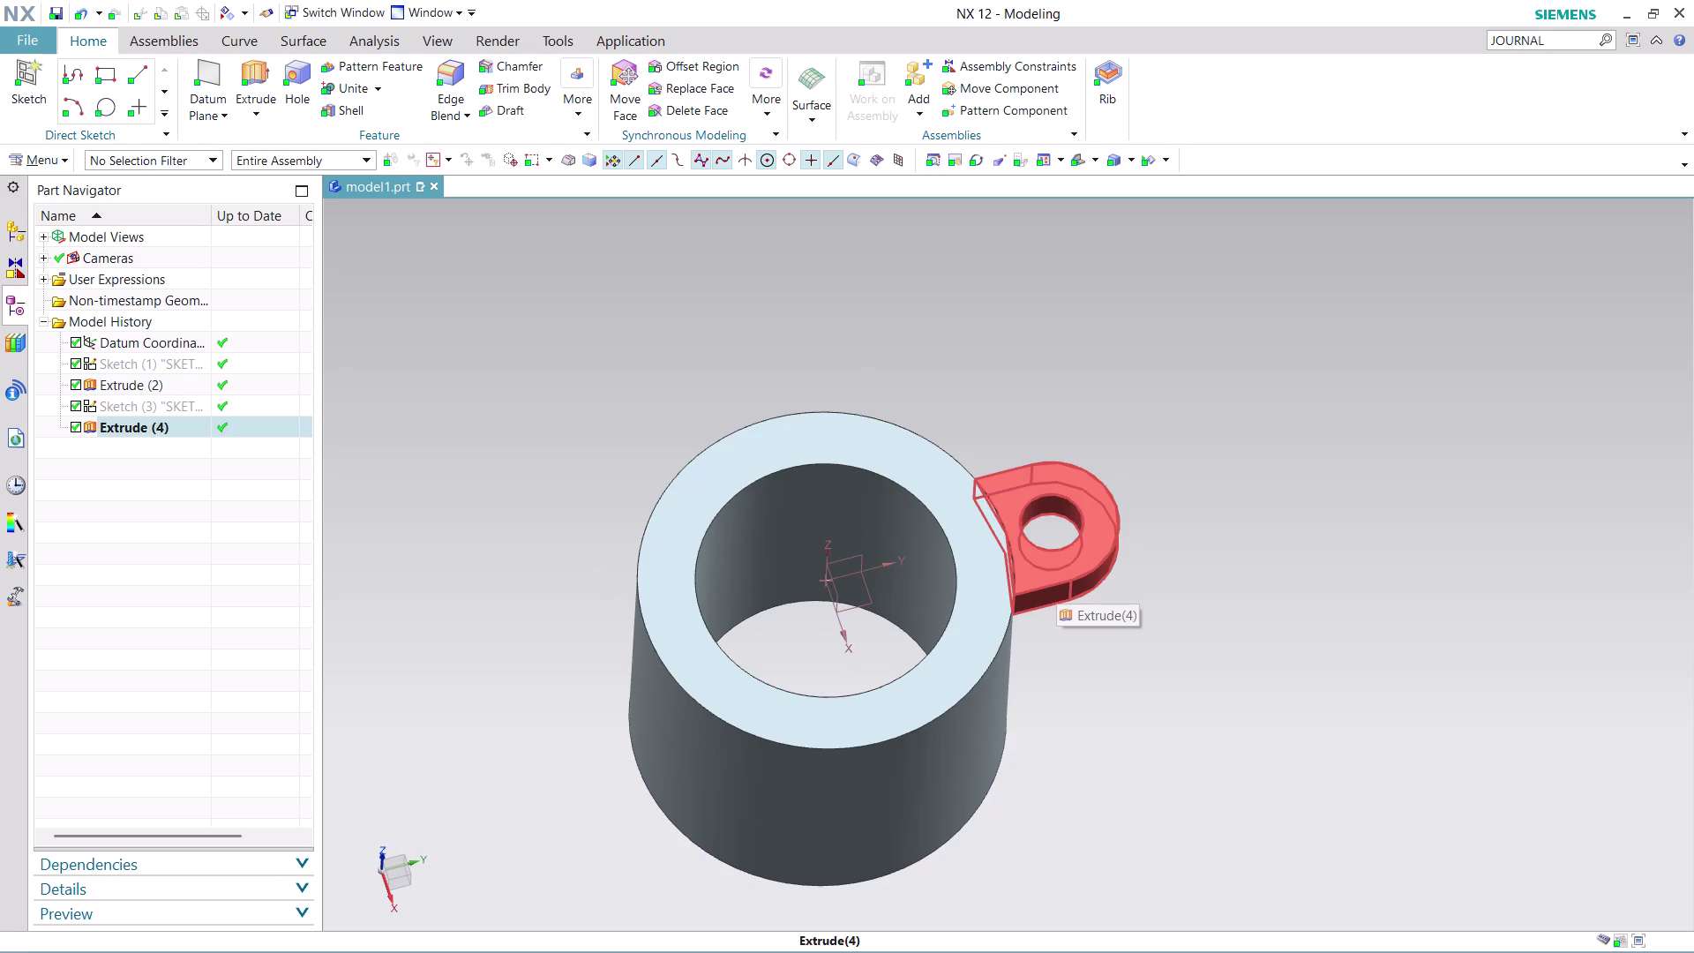
scroll(up, 3)
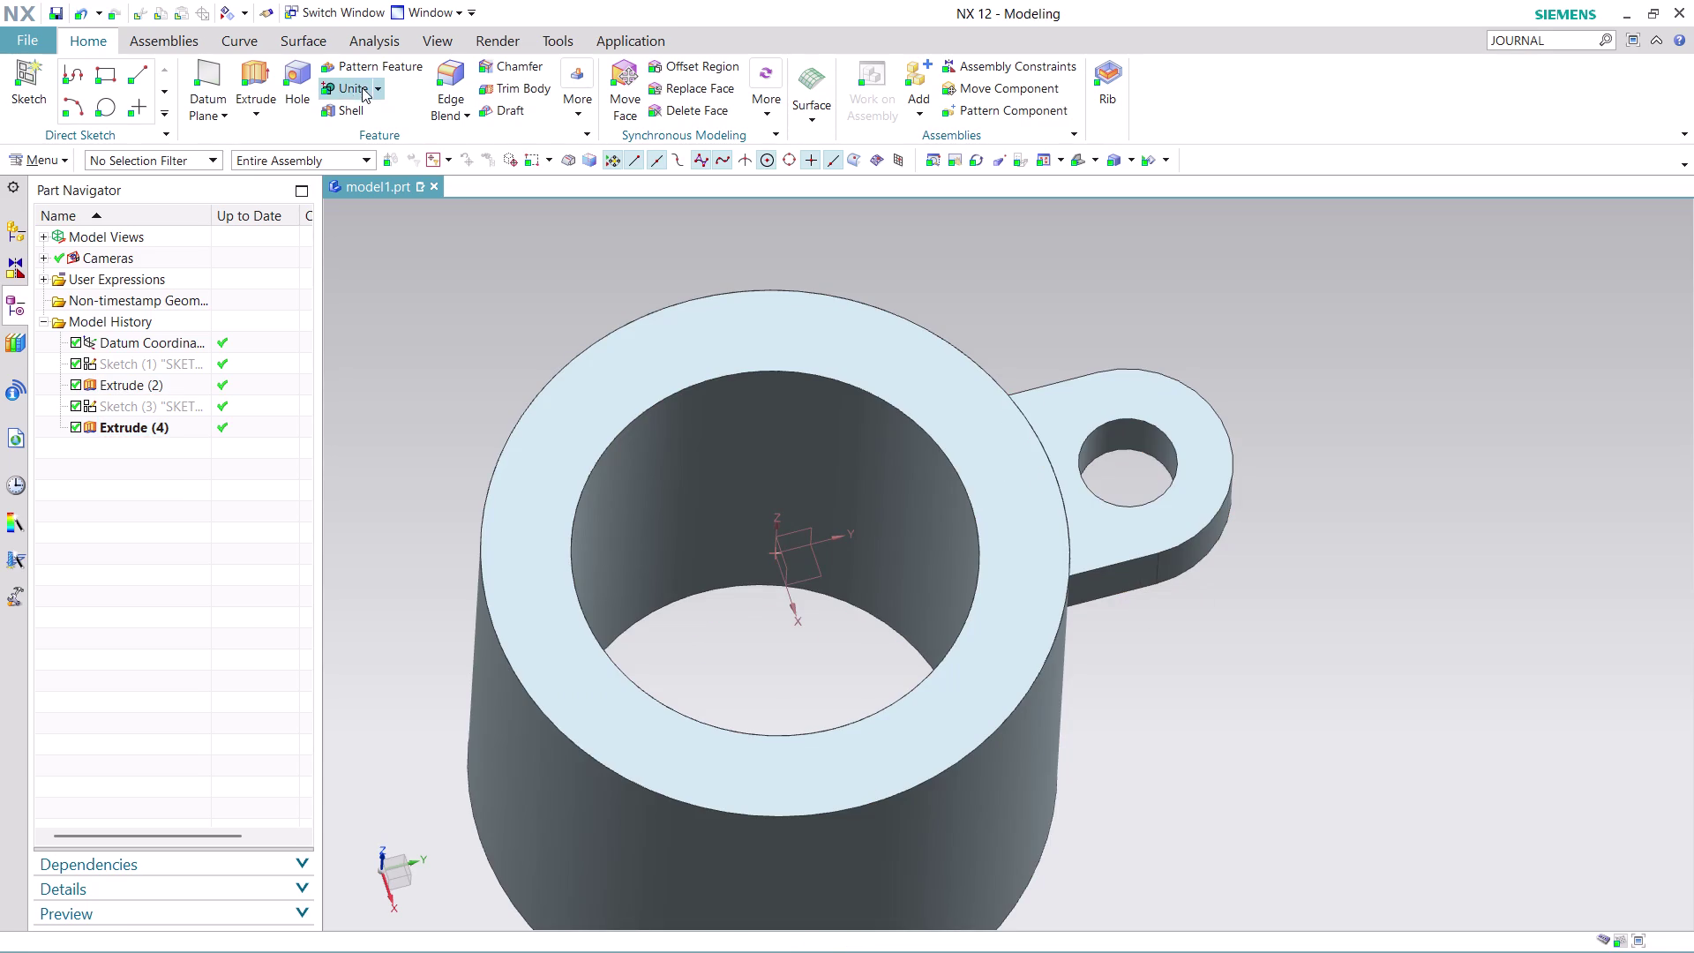
click(361, 87)
click(1142, 535)
click(1007, 611)
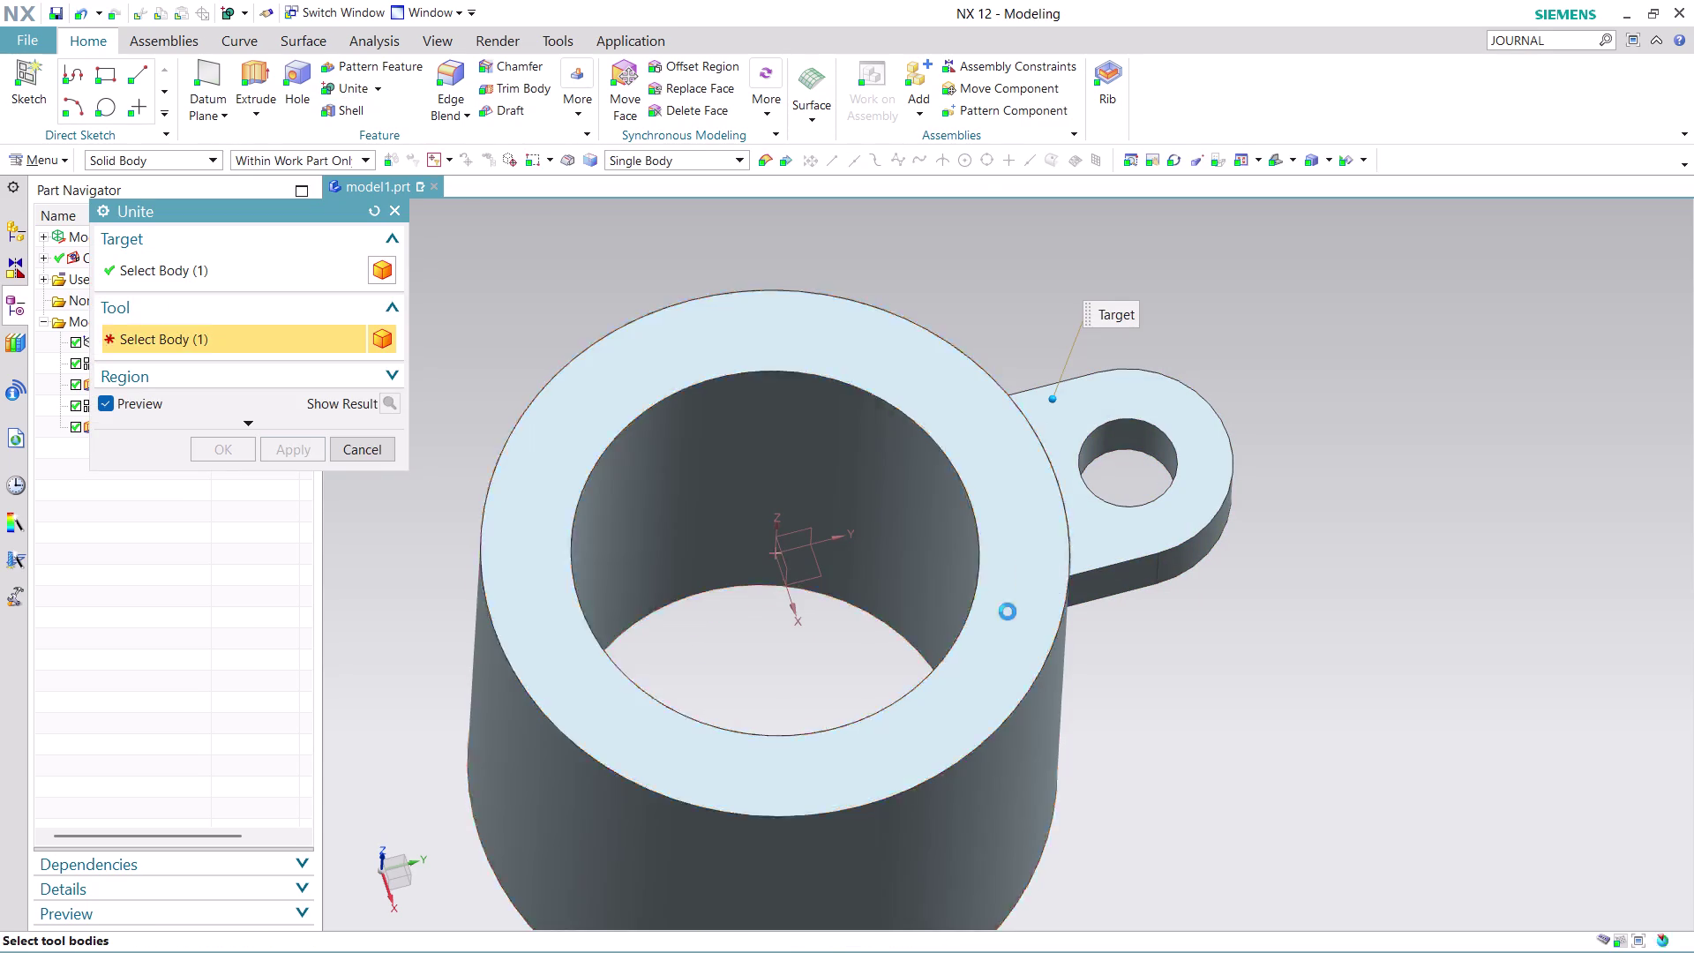
click(311, 455)
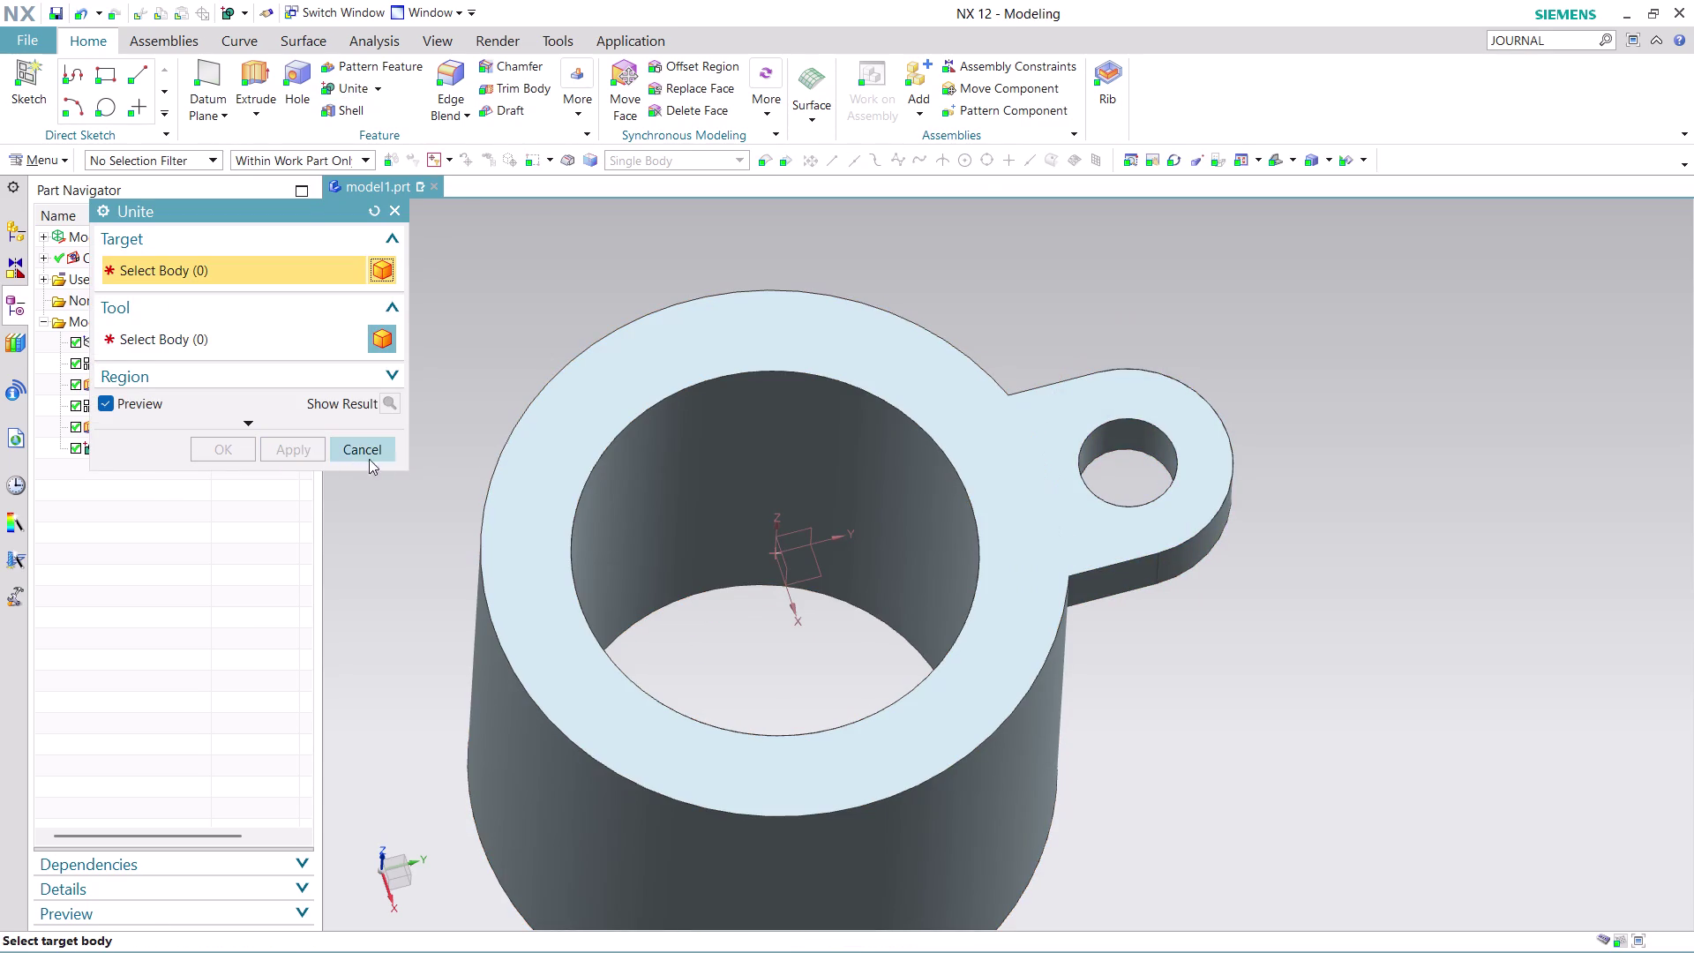
click(383, 453)
scroll(down, 3)
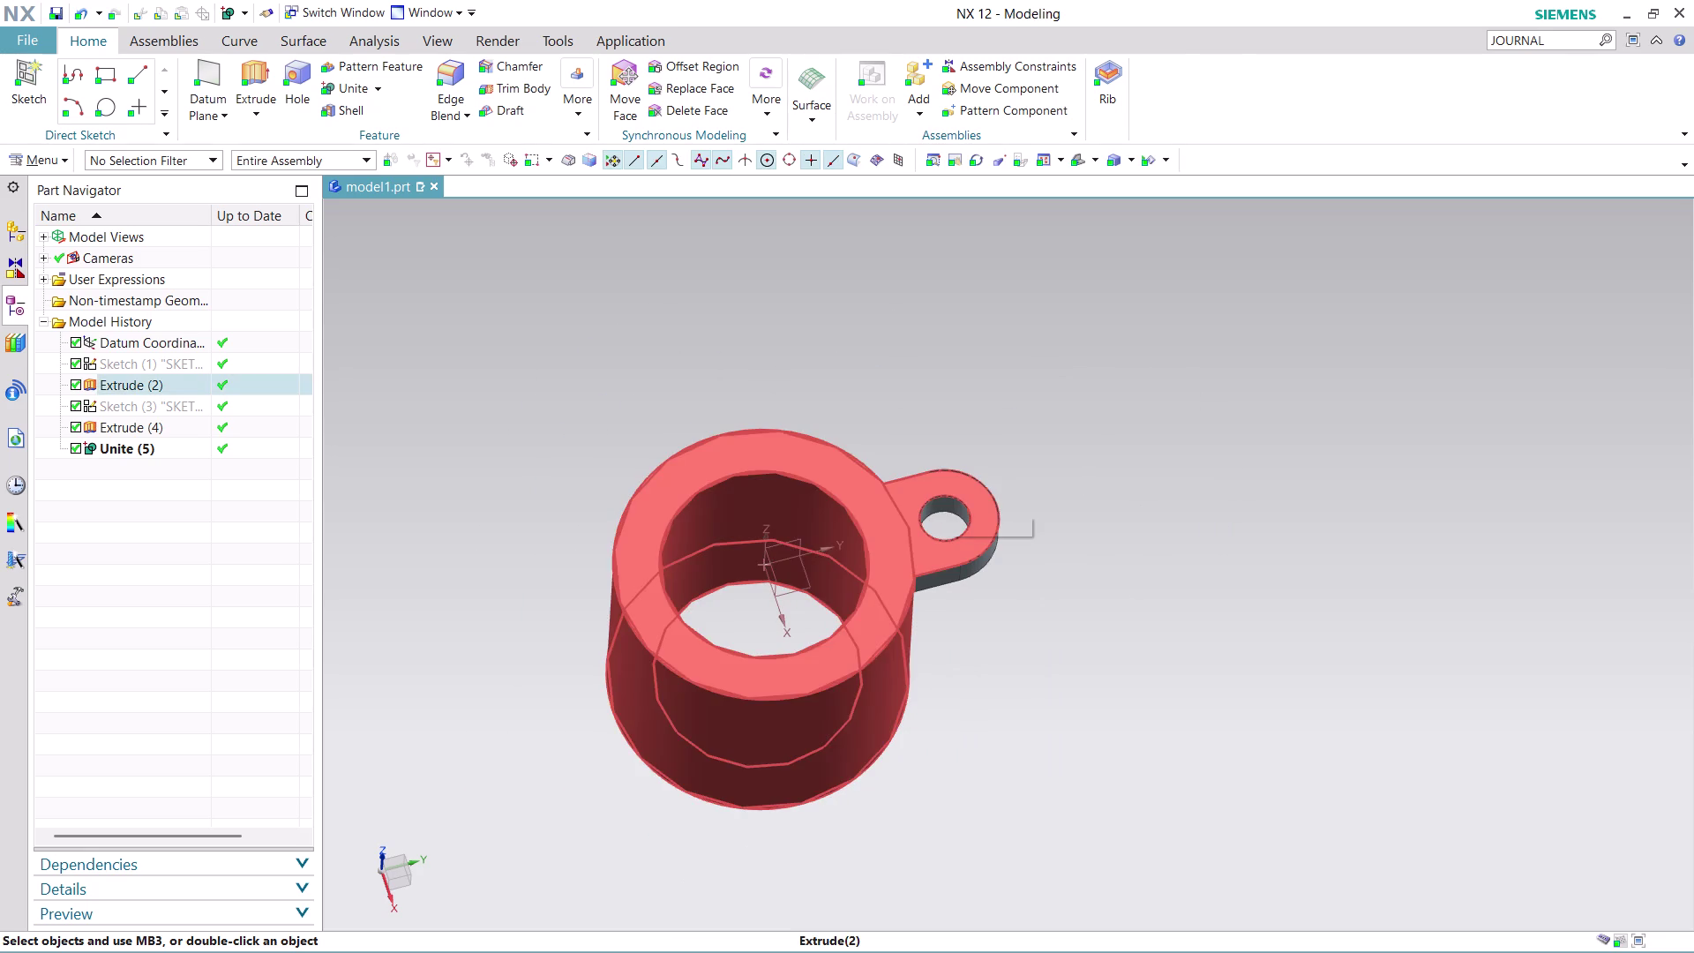
key(ctrl+z)
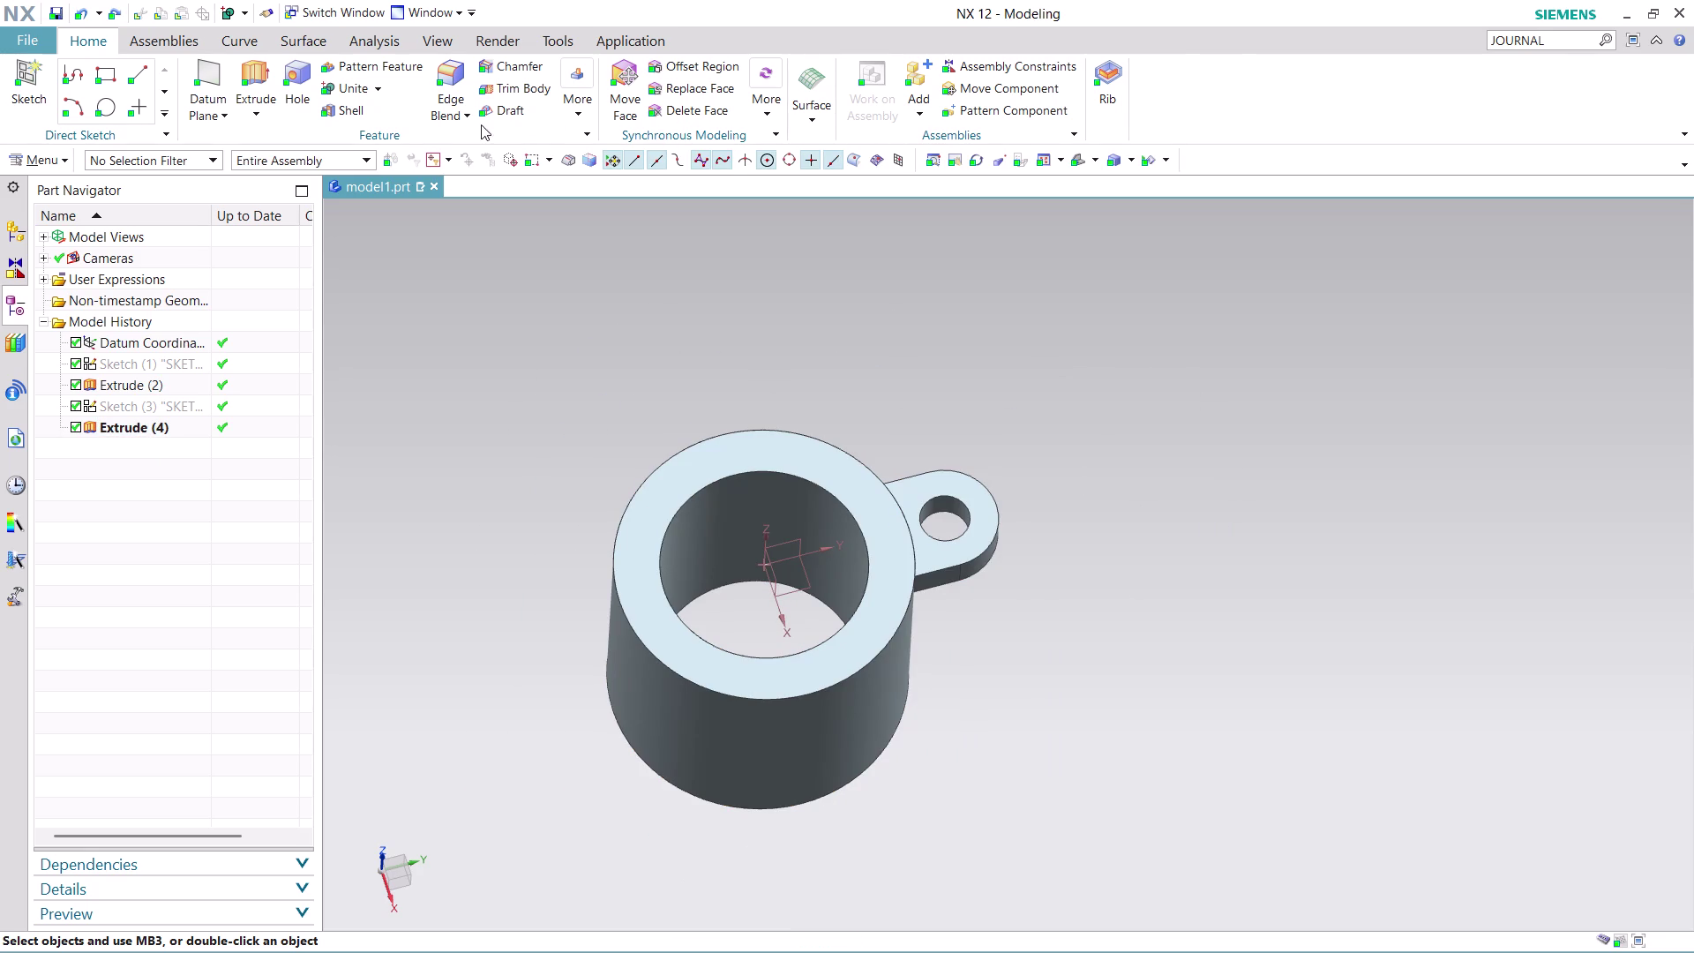
click(405, 68)
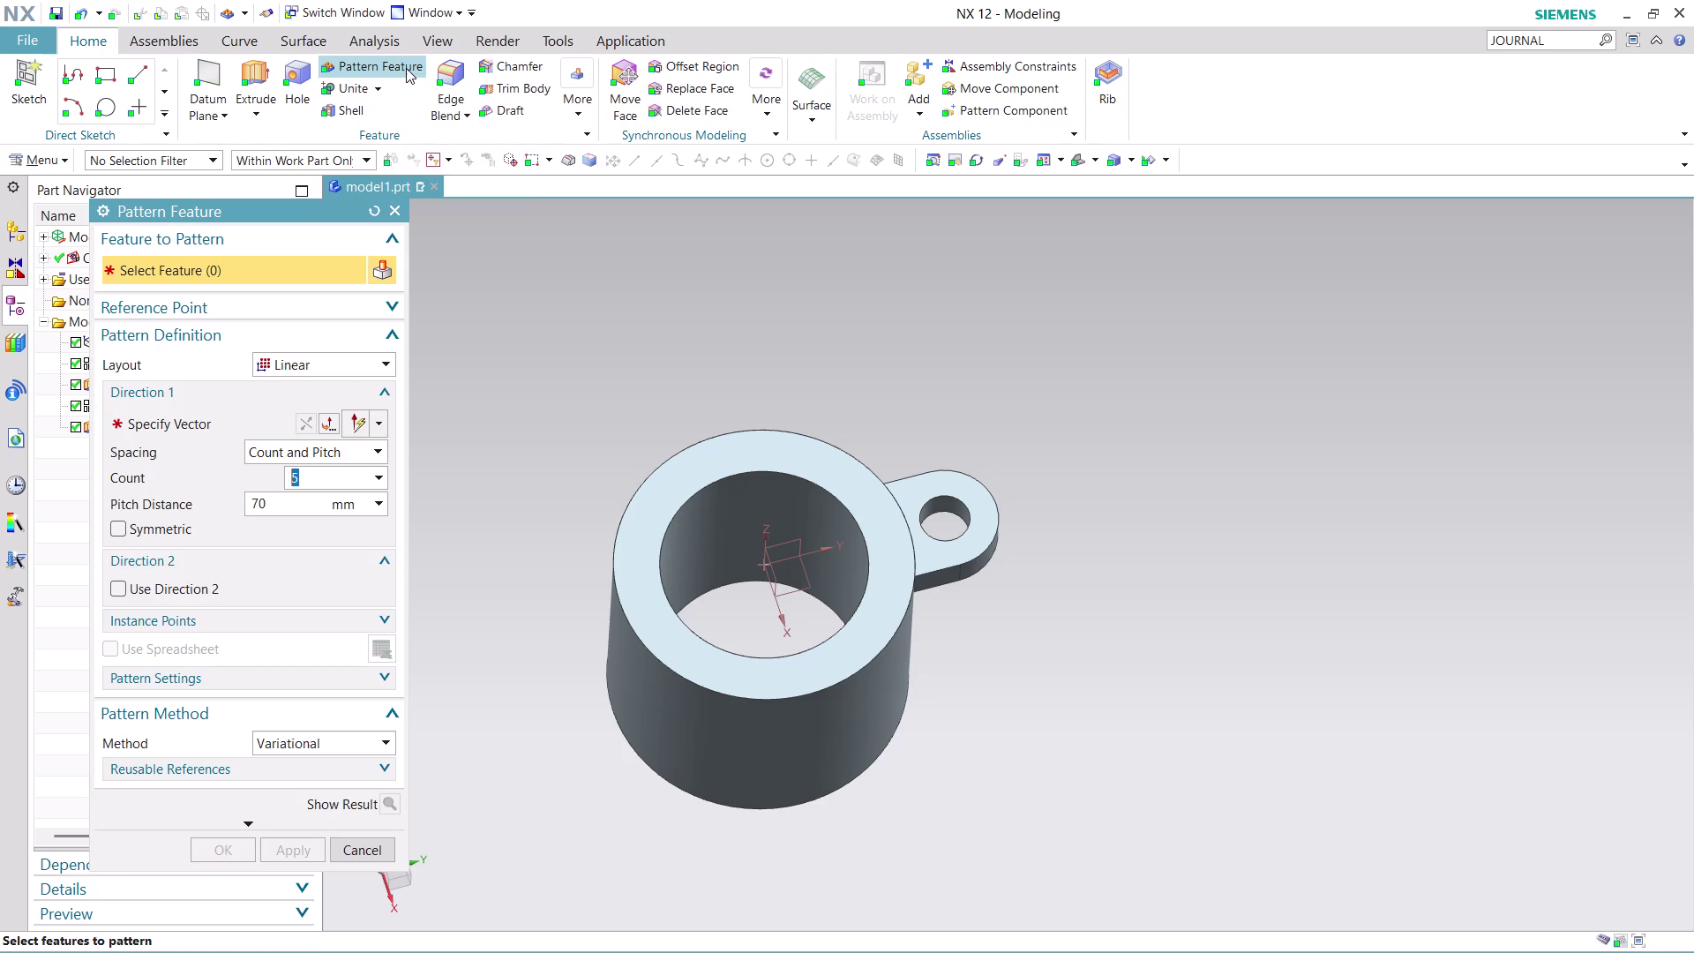
Set the pattern layout to Circular with 3 instances and a 360° pitch angle.
click(389, 367)
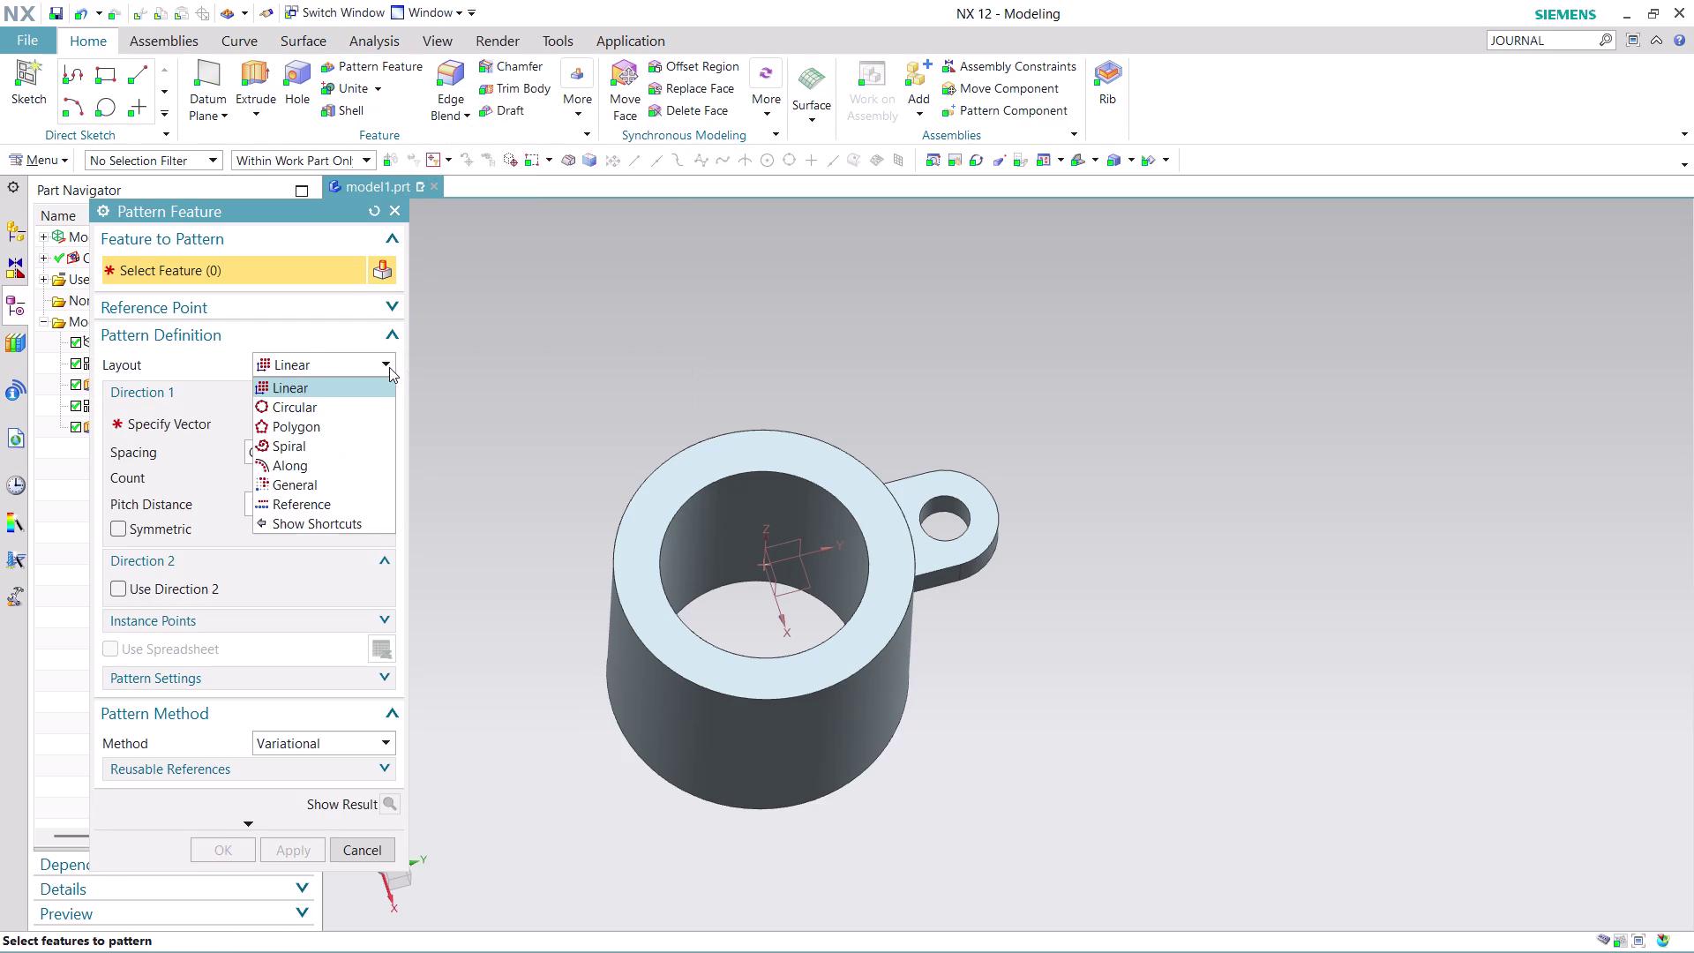
click(364, 403)
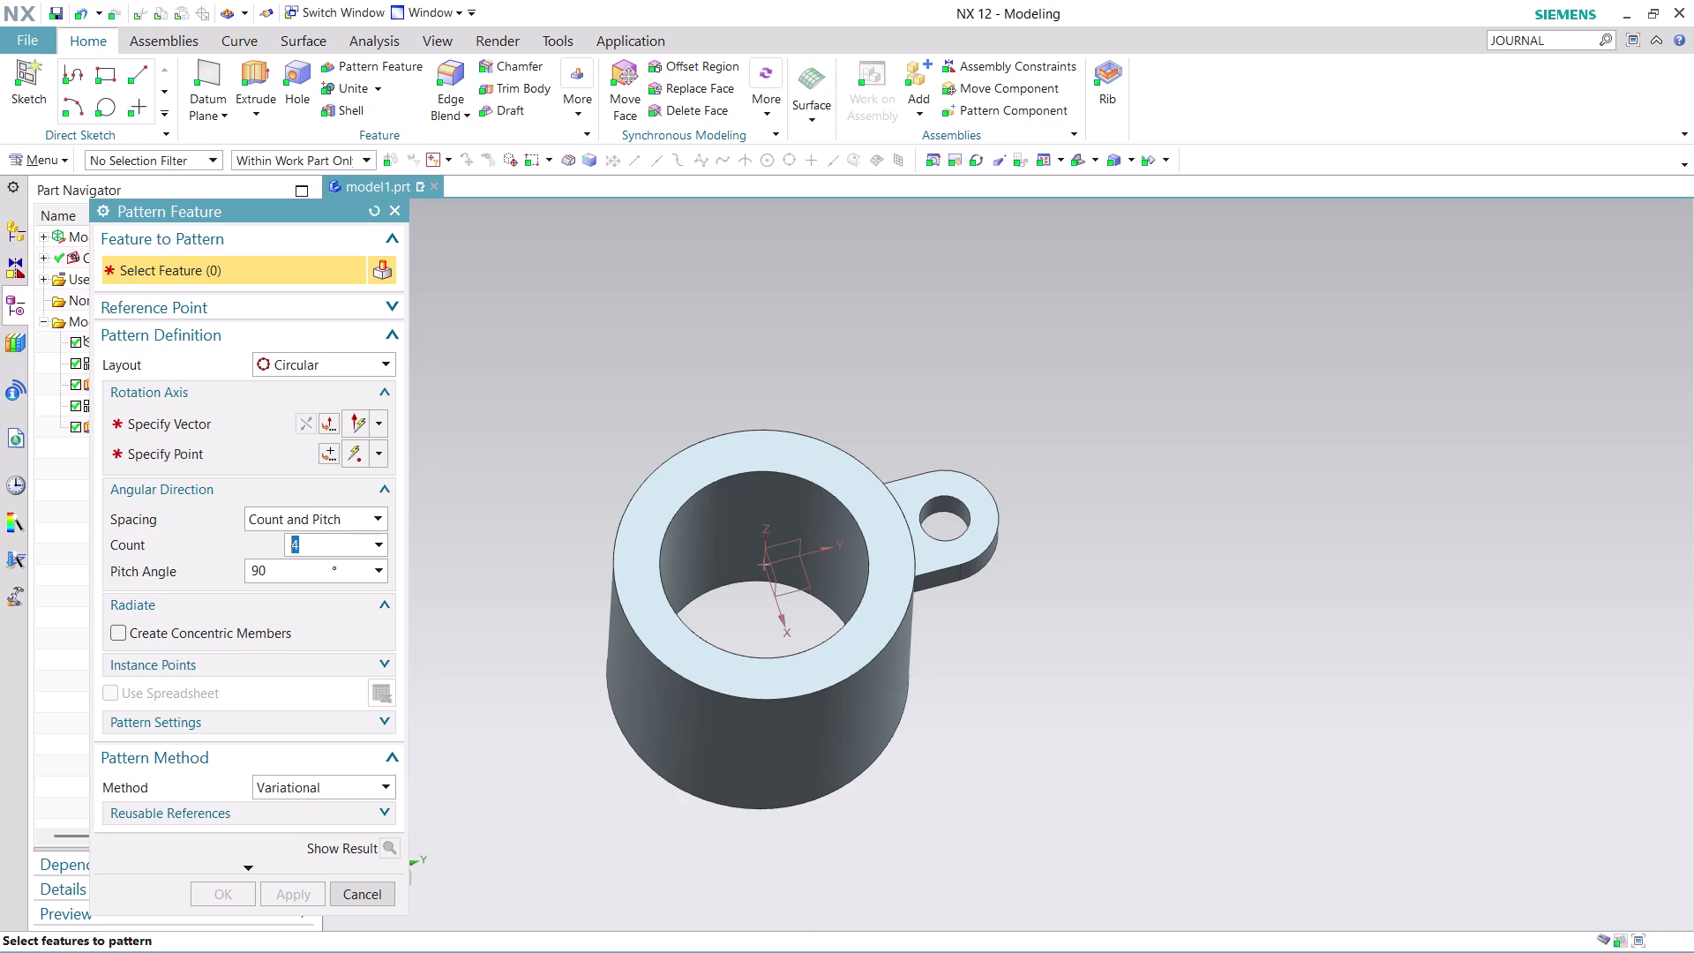
key(3)
double_click(269, 572)
text(360)
Select the lug extrude to pattern and pick the cylinder's top rim as the axis.
click(969, 549)
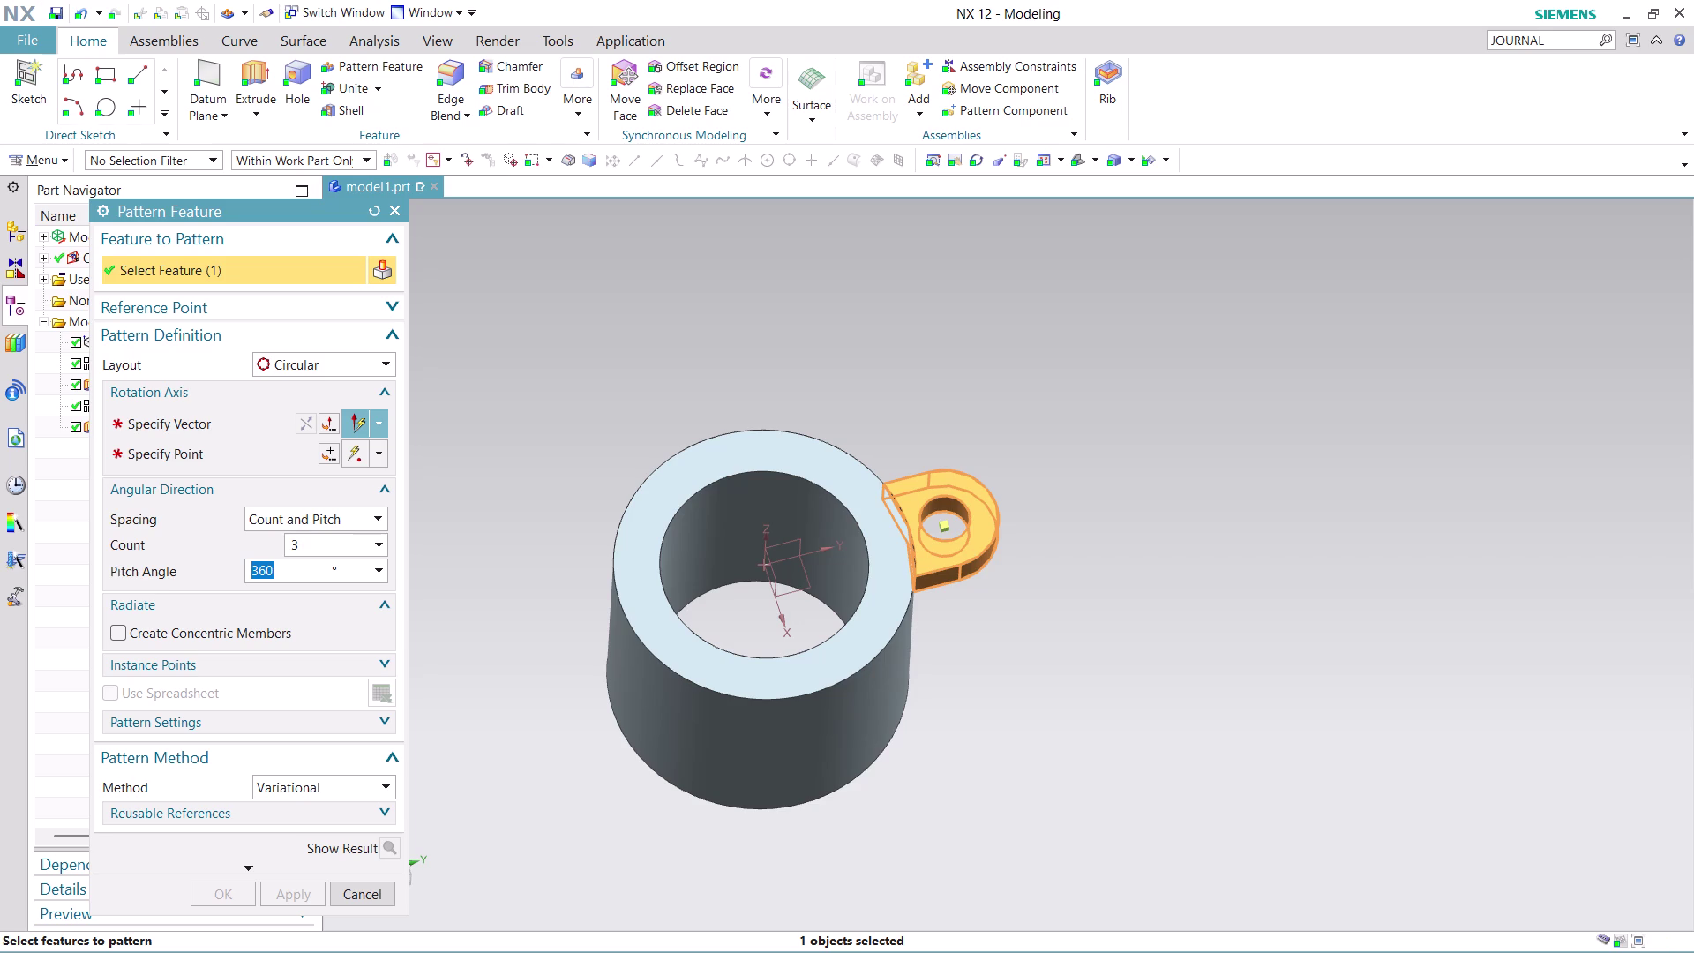
click(197, 425)
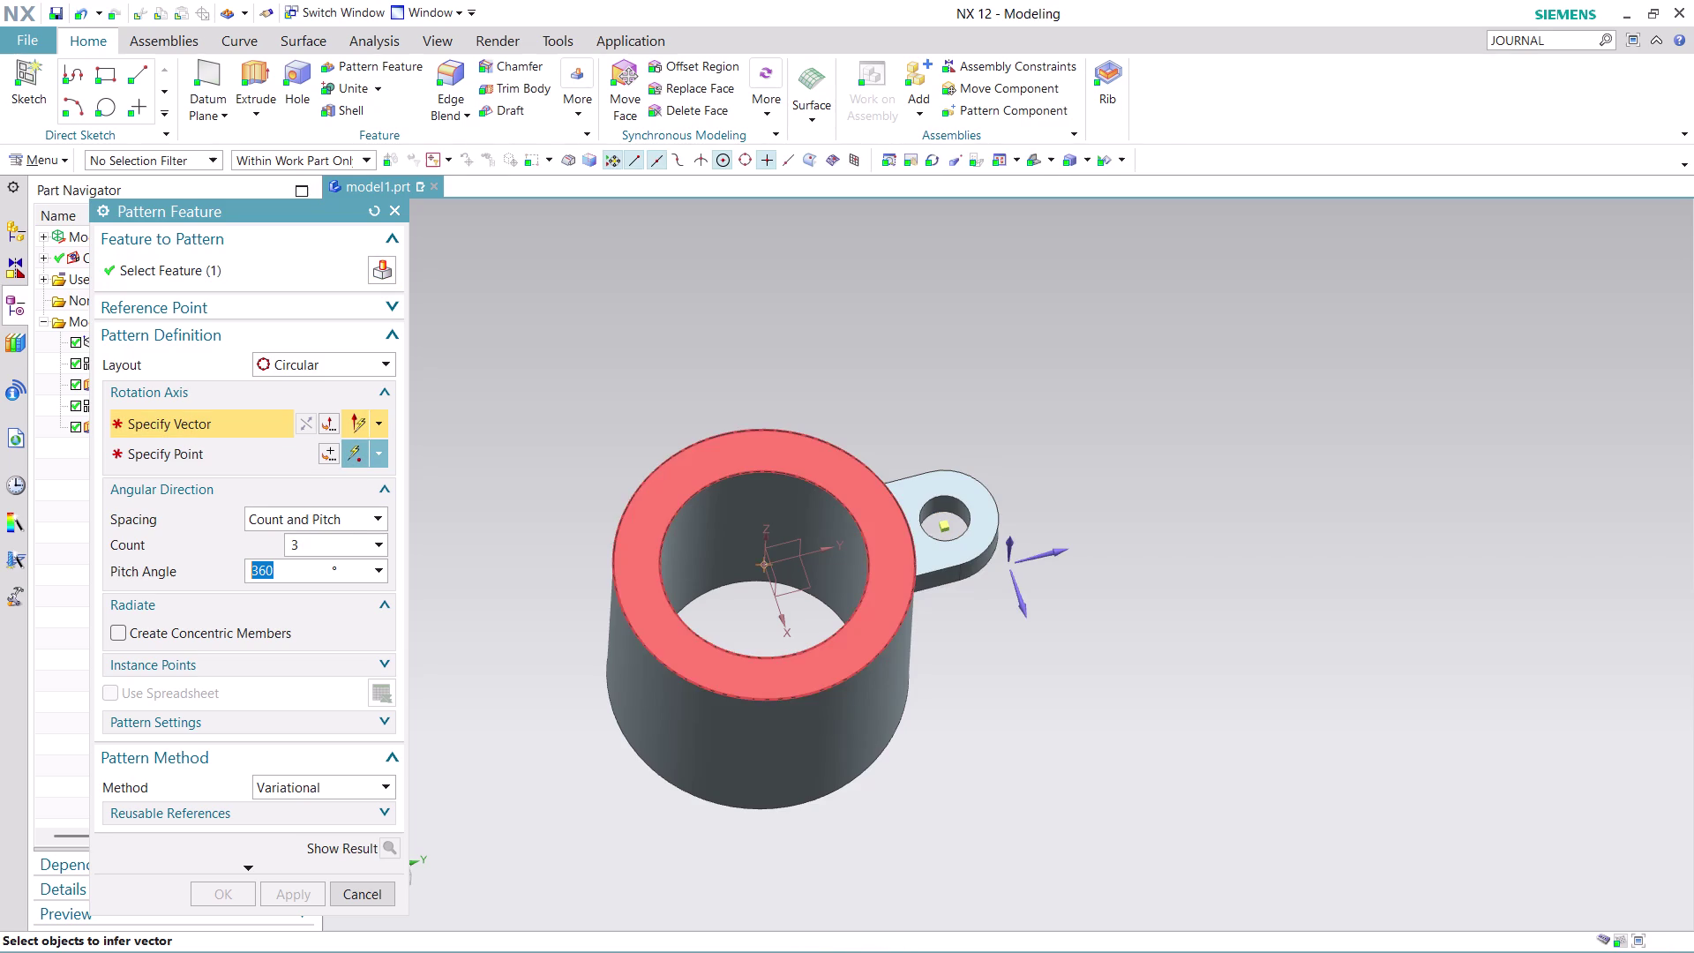
click(877, 467)
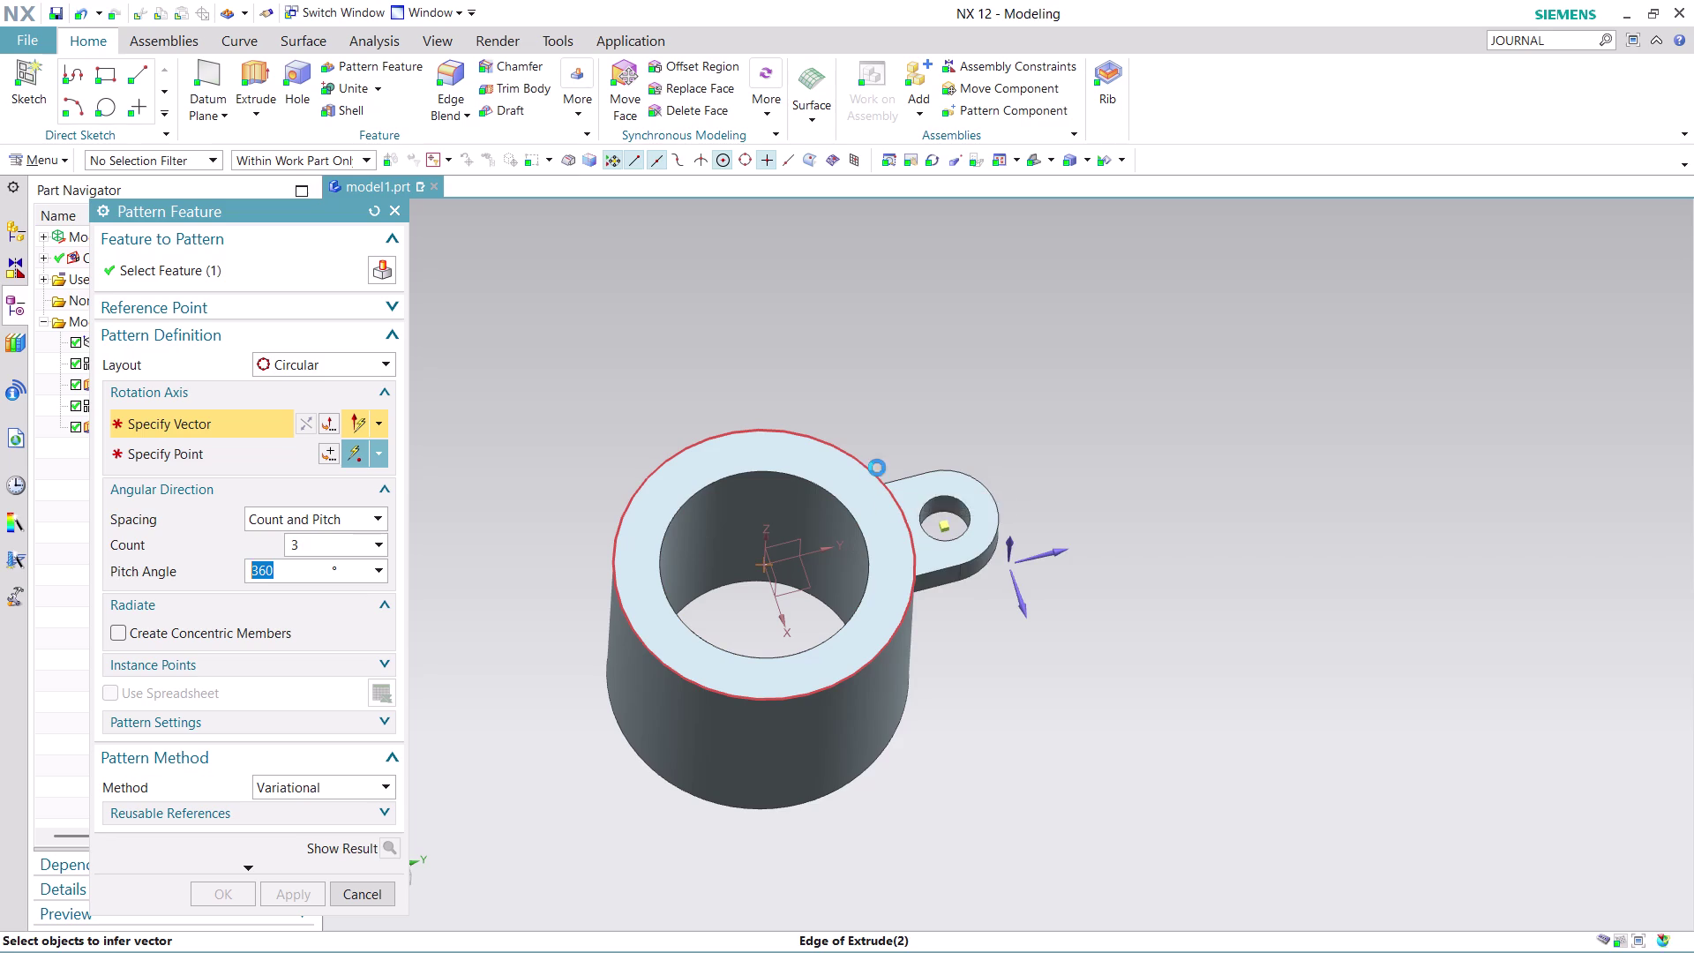
click(1023, 488)
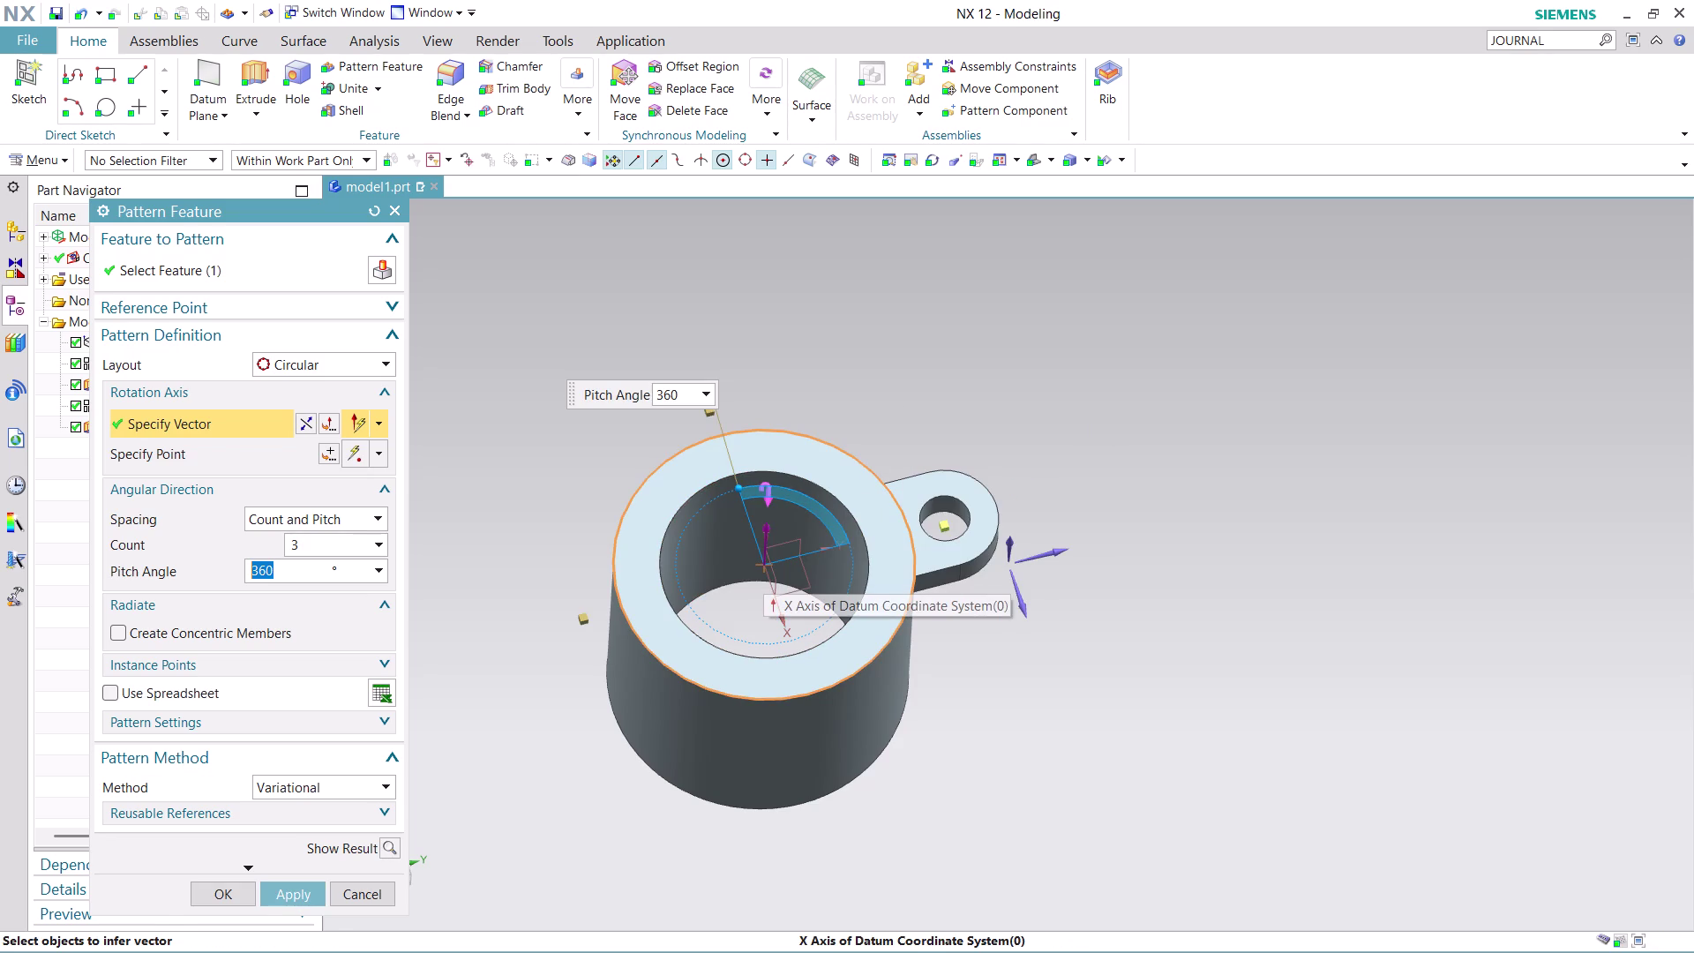
Set the rotation point at the rim's arc centre, apply the pattern, and close the dialog.
scroll(up, 3)
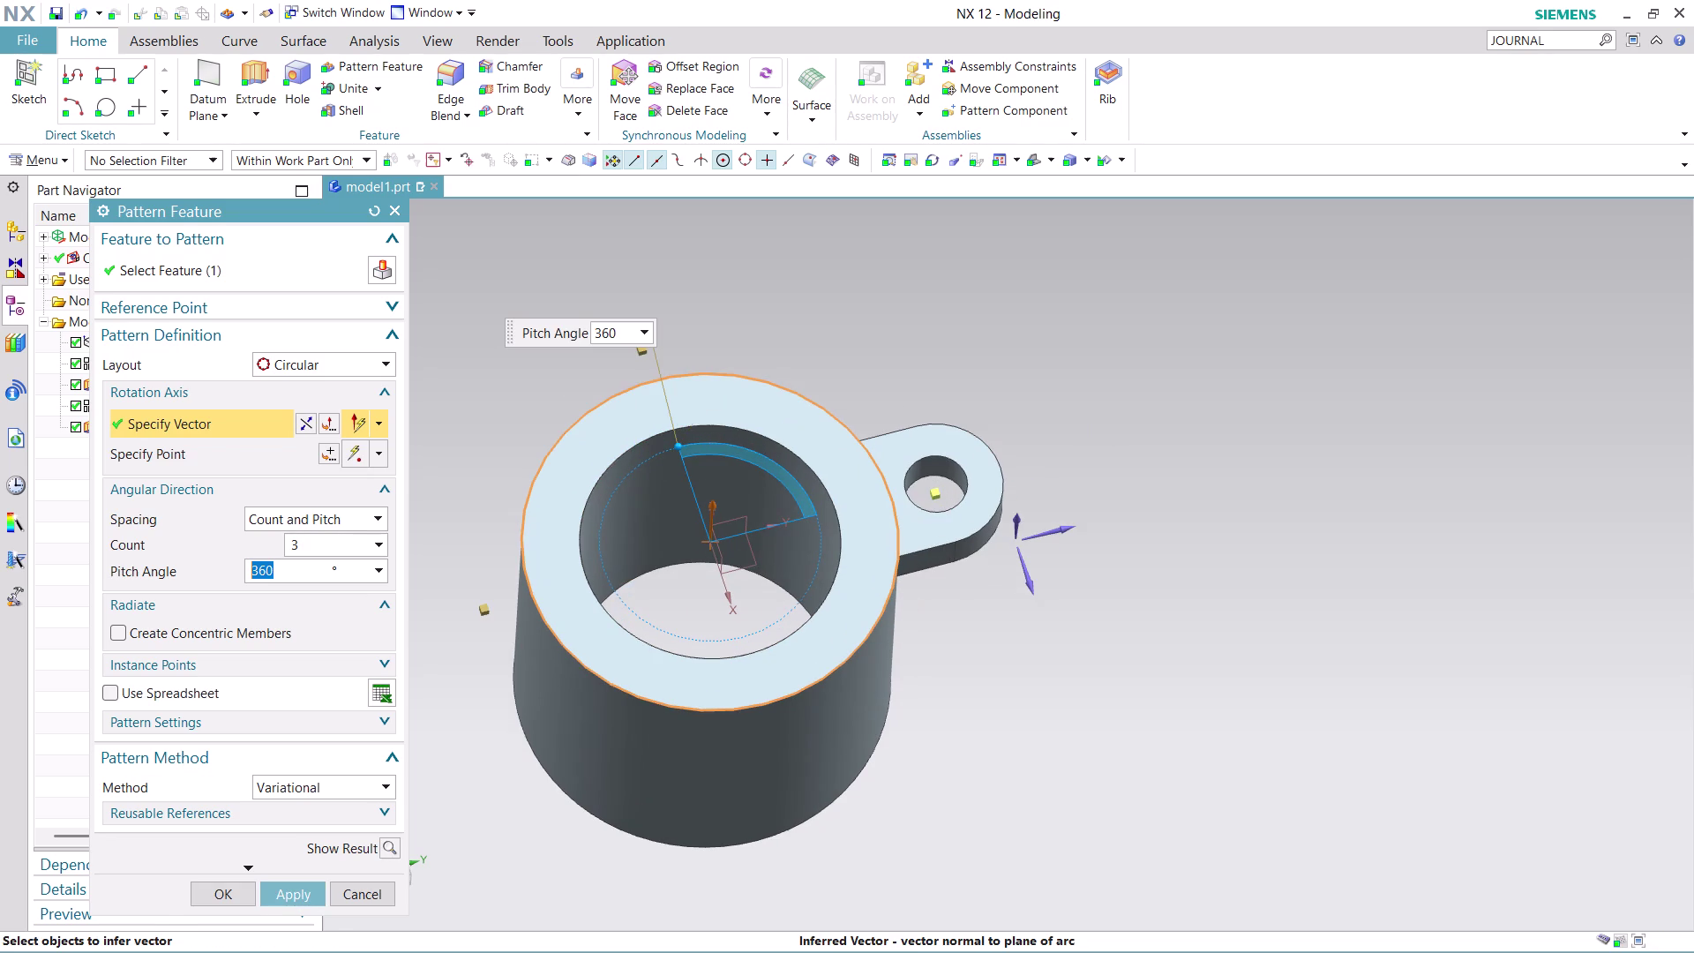
middle_drag(976, 642, 987, 600)
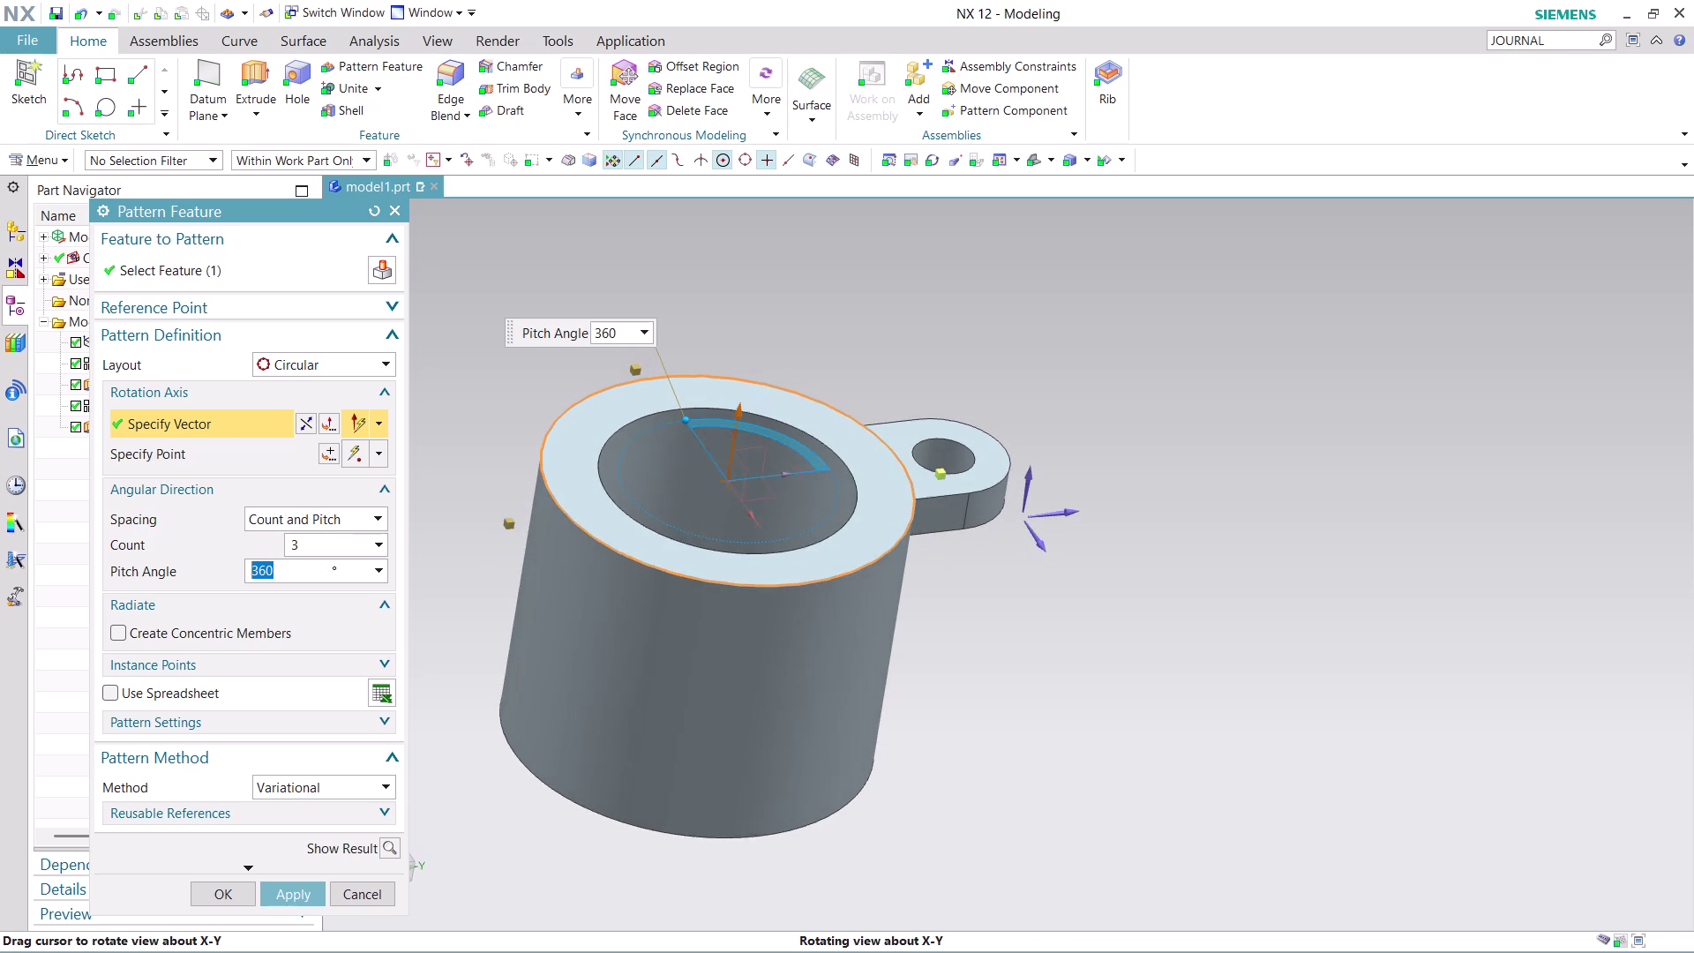
middle_drag(988, 600, 988, 596)
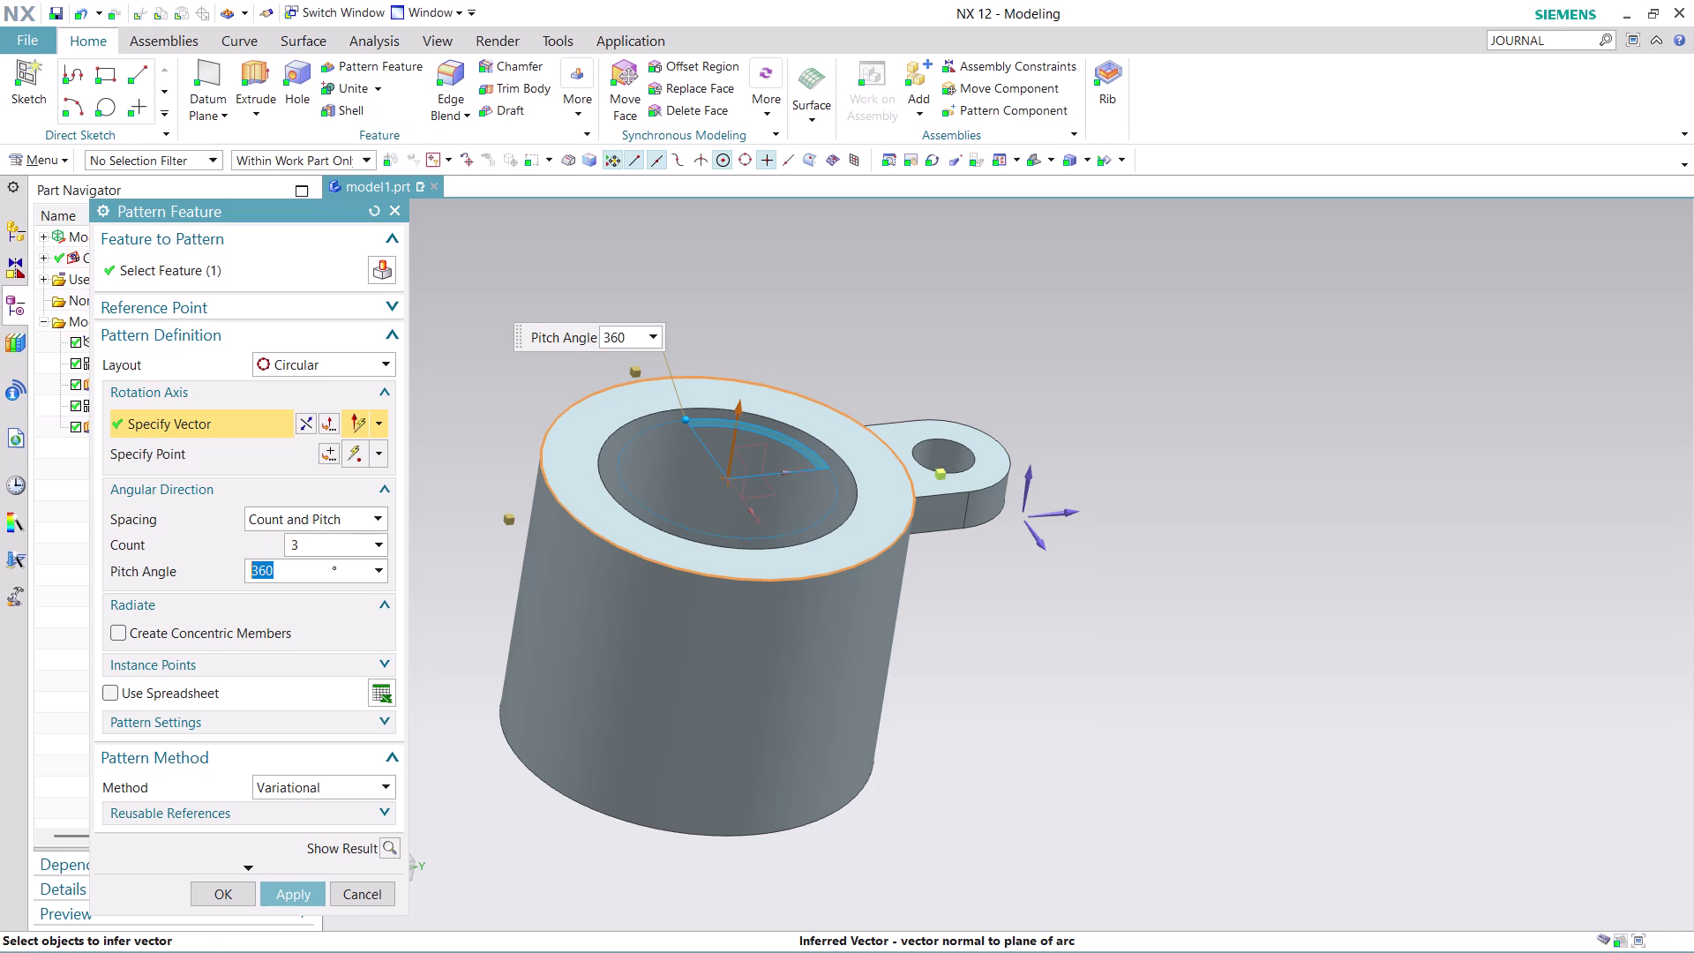
middle_drag(826, 305, 820, 347)
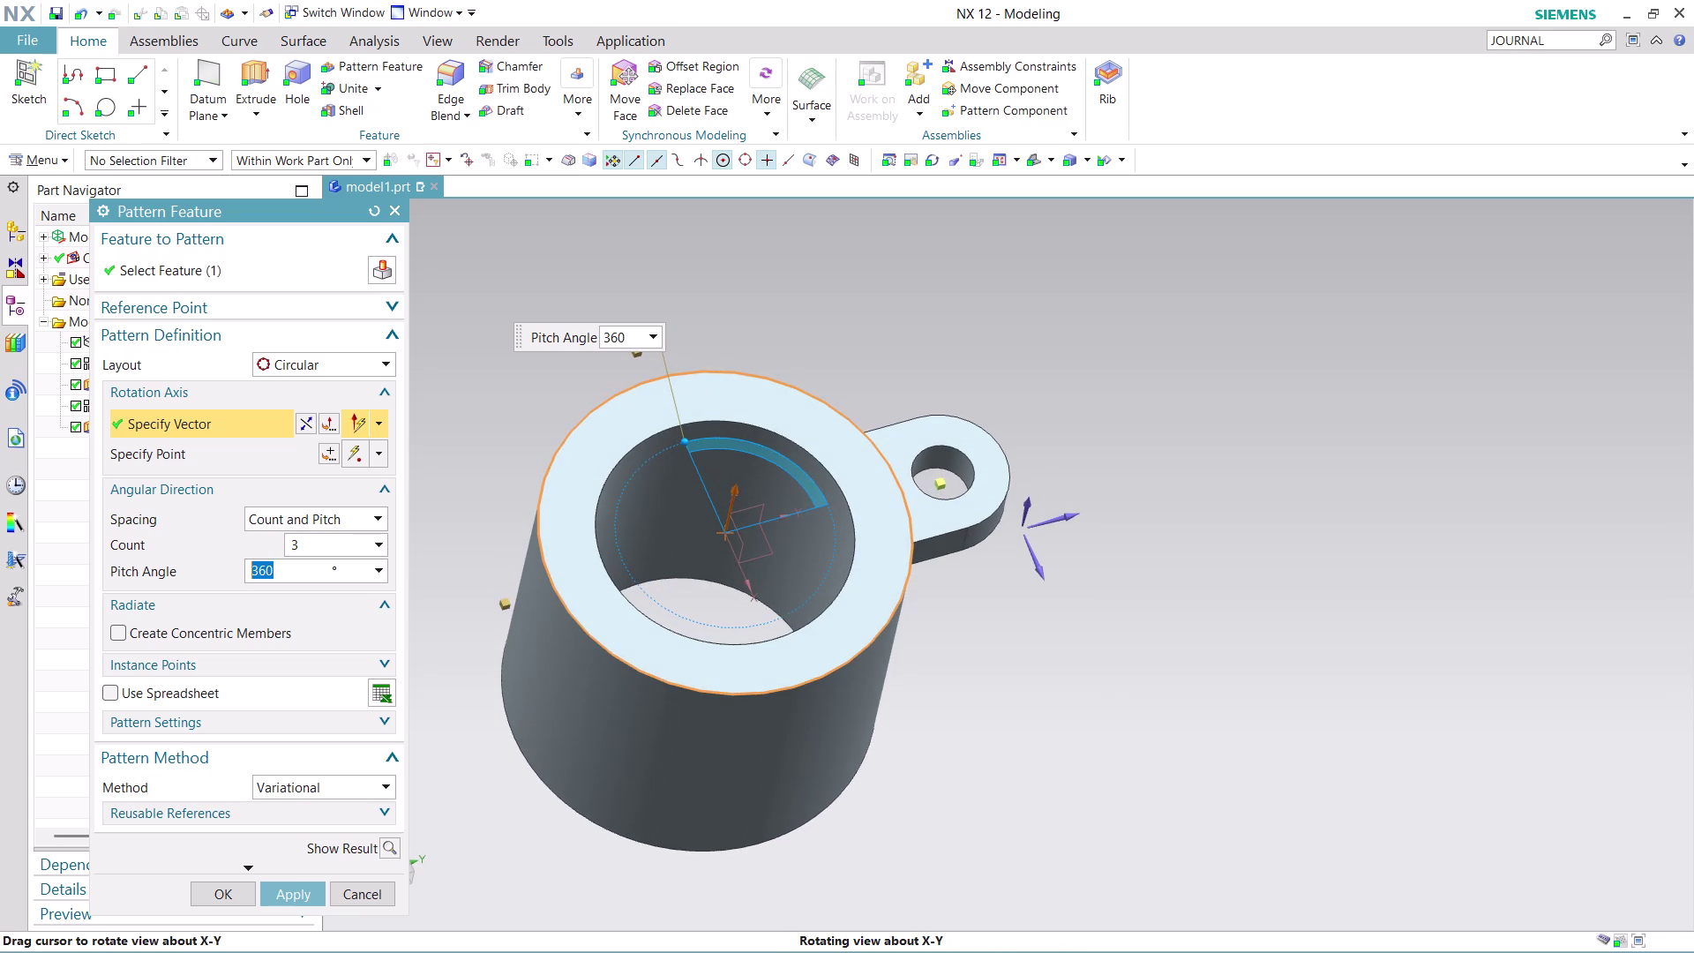
scroll(up, 3)
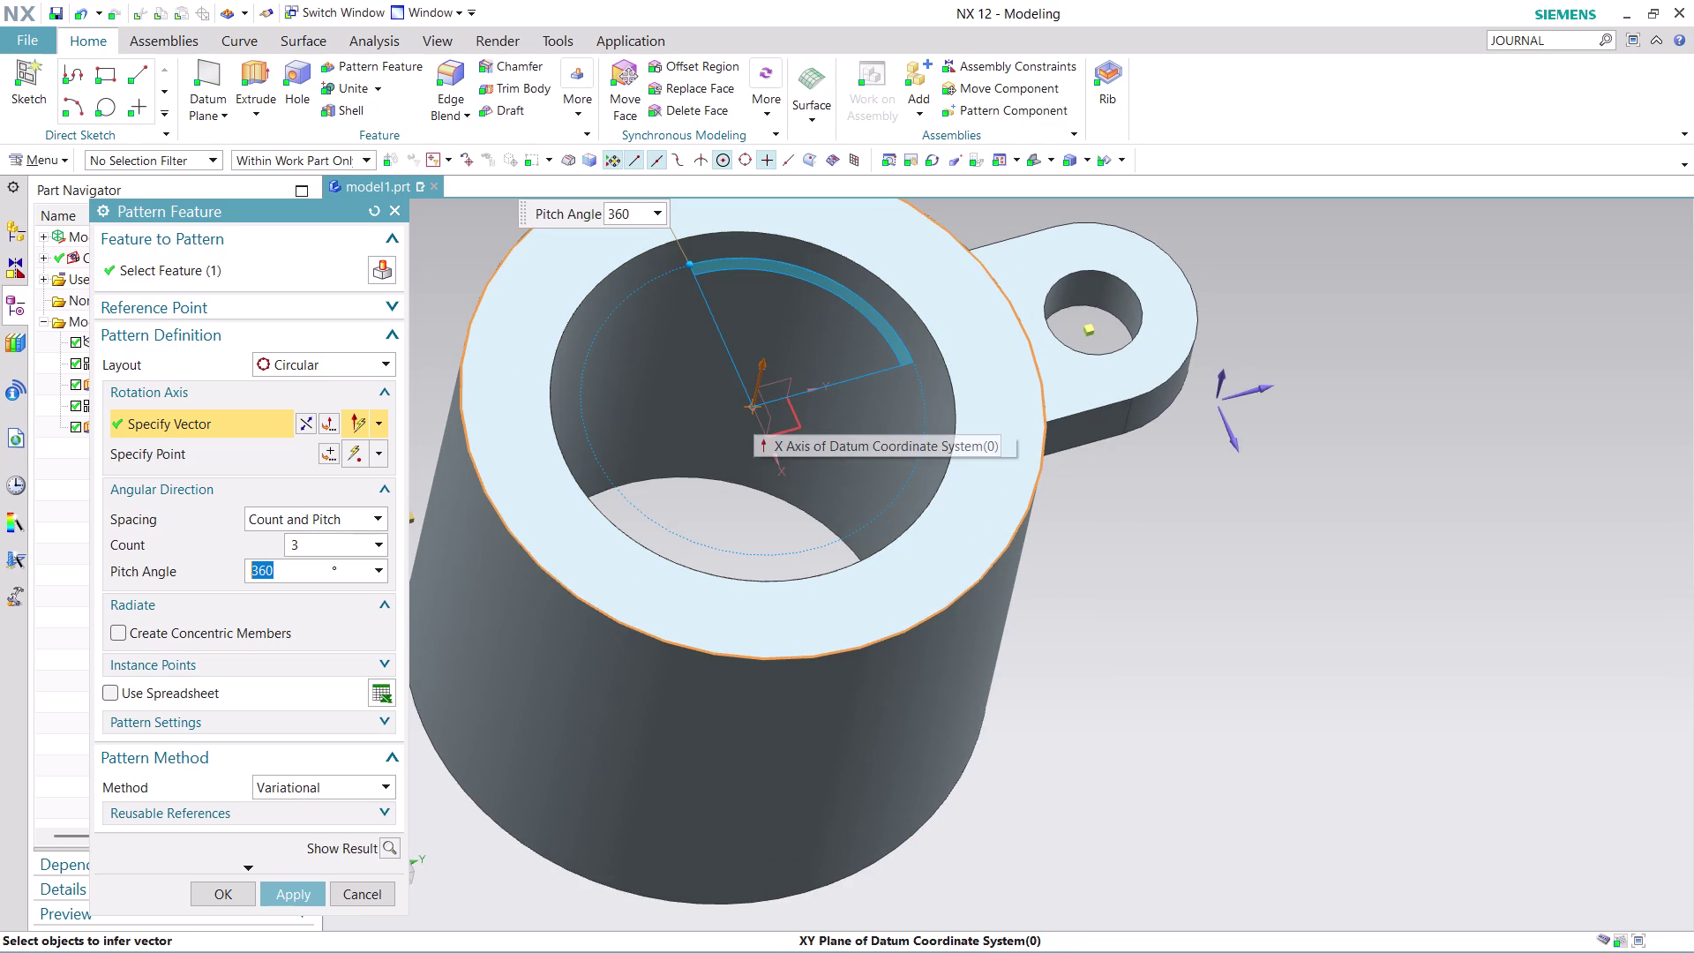
click(754, 411)
scroll(down, 3)
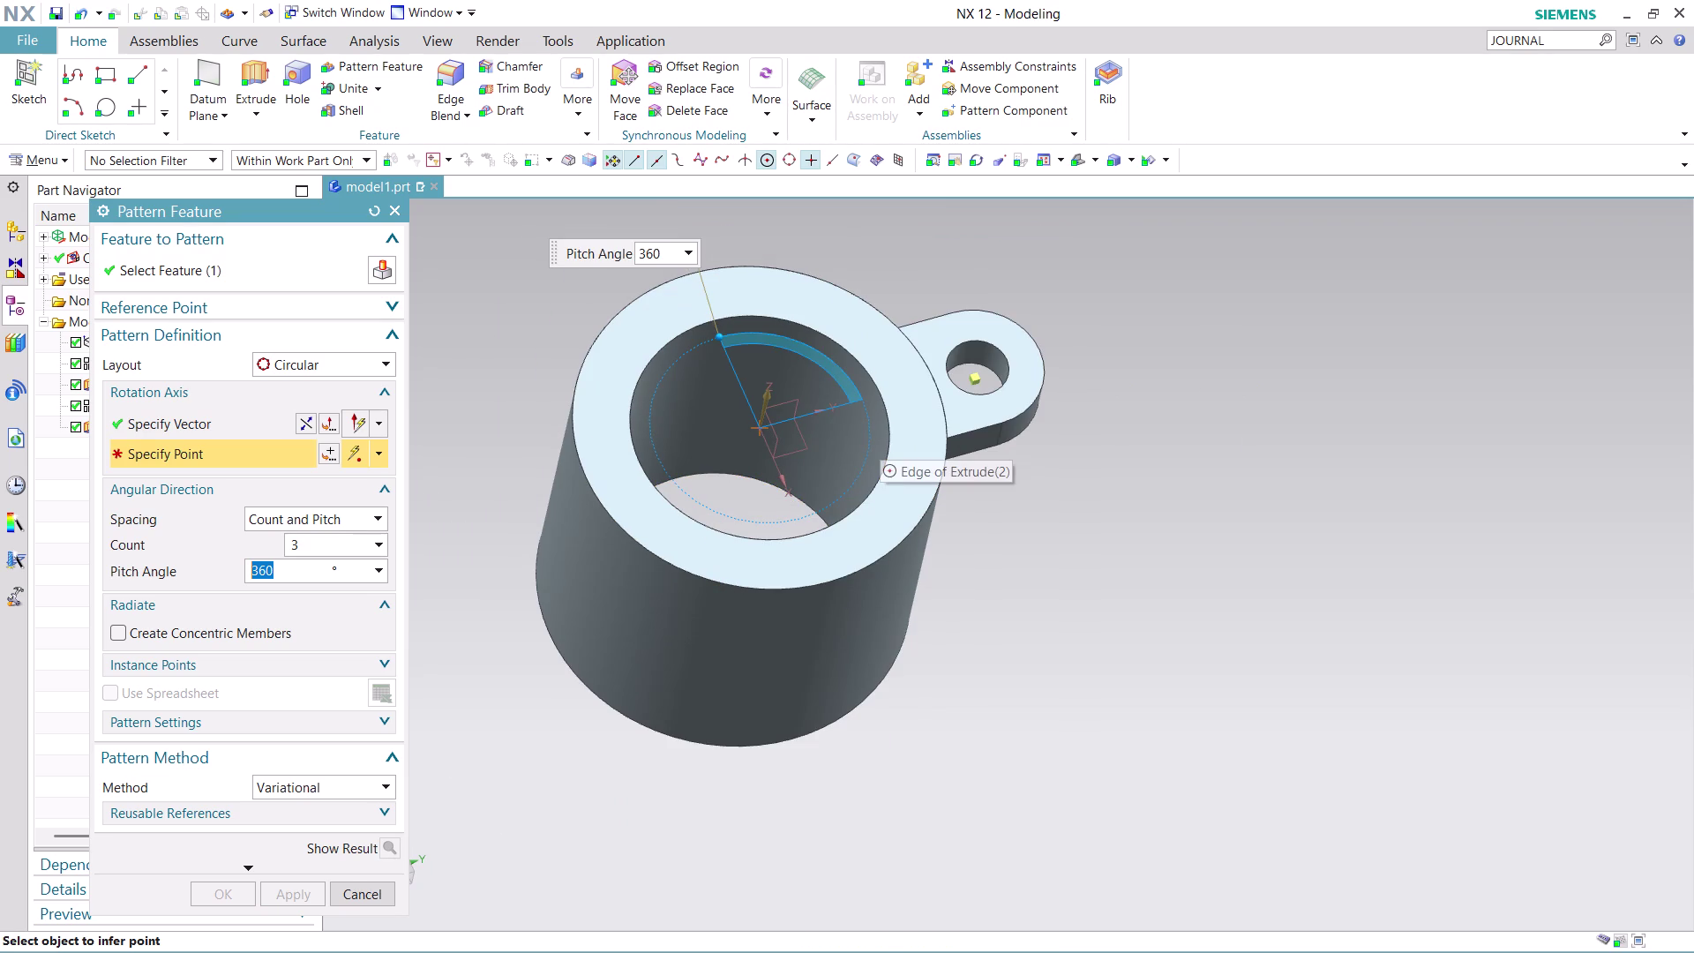
click(759, 437)
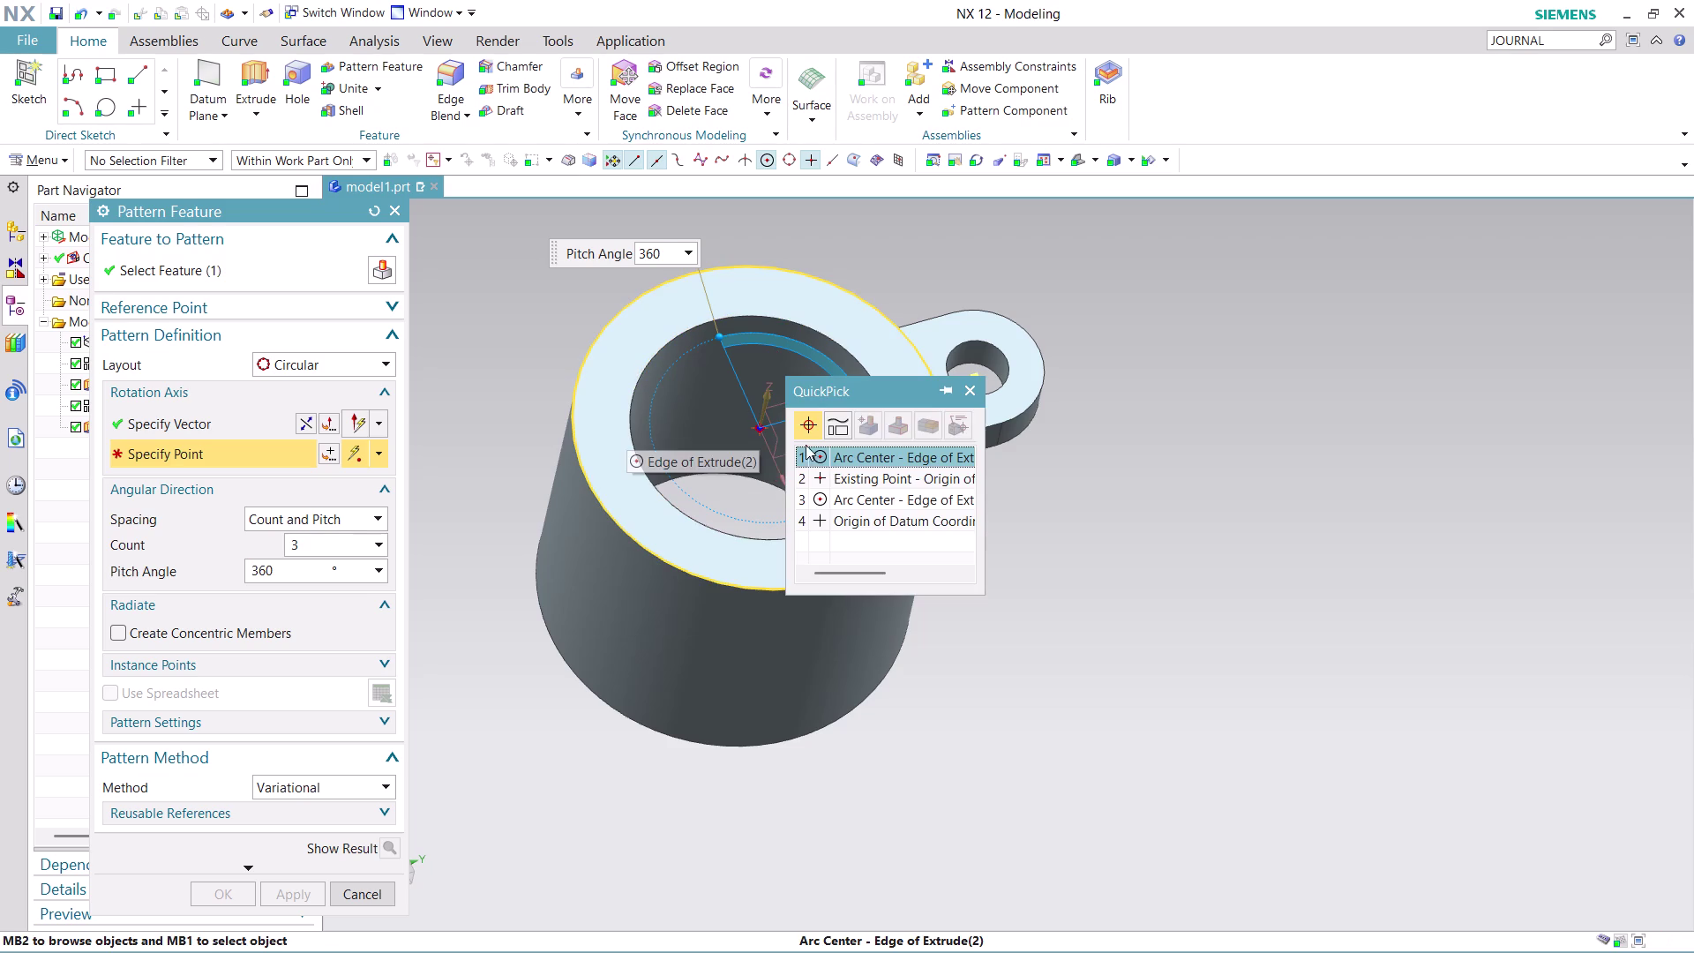
click(868, 458)
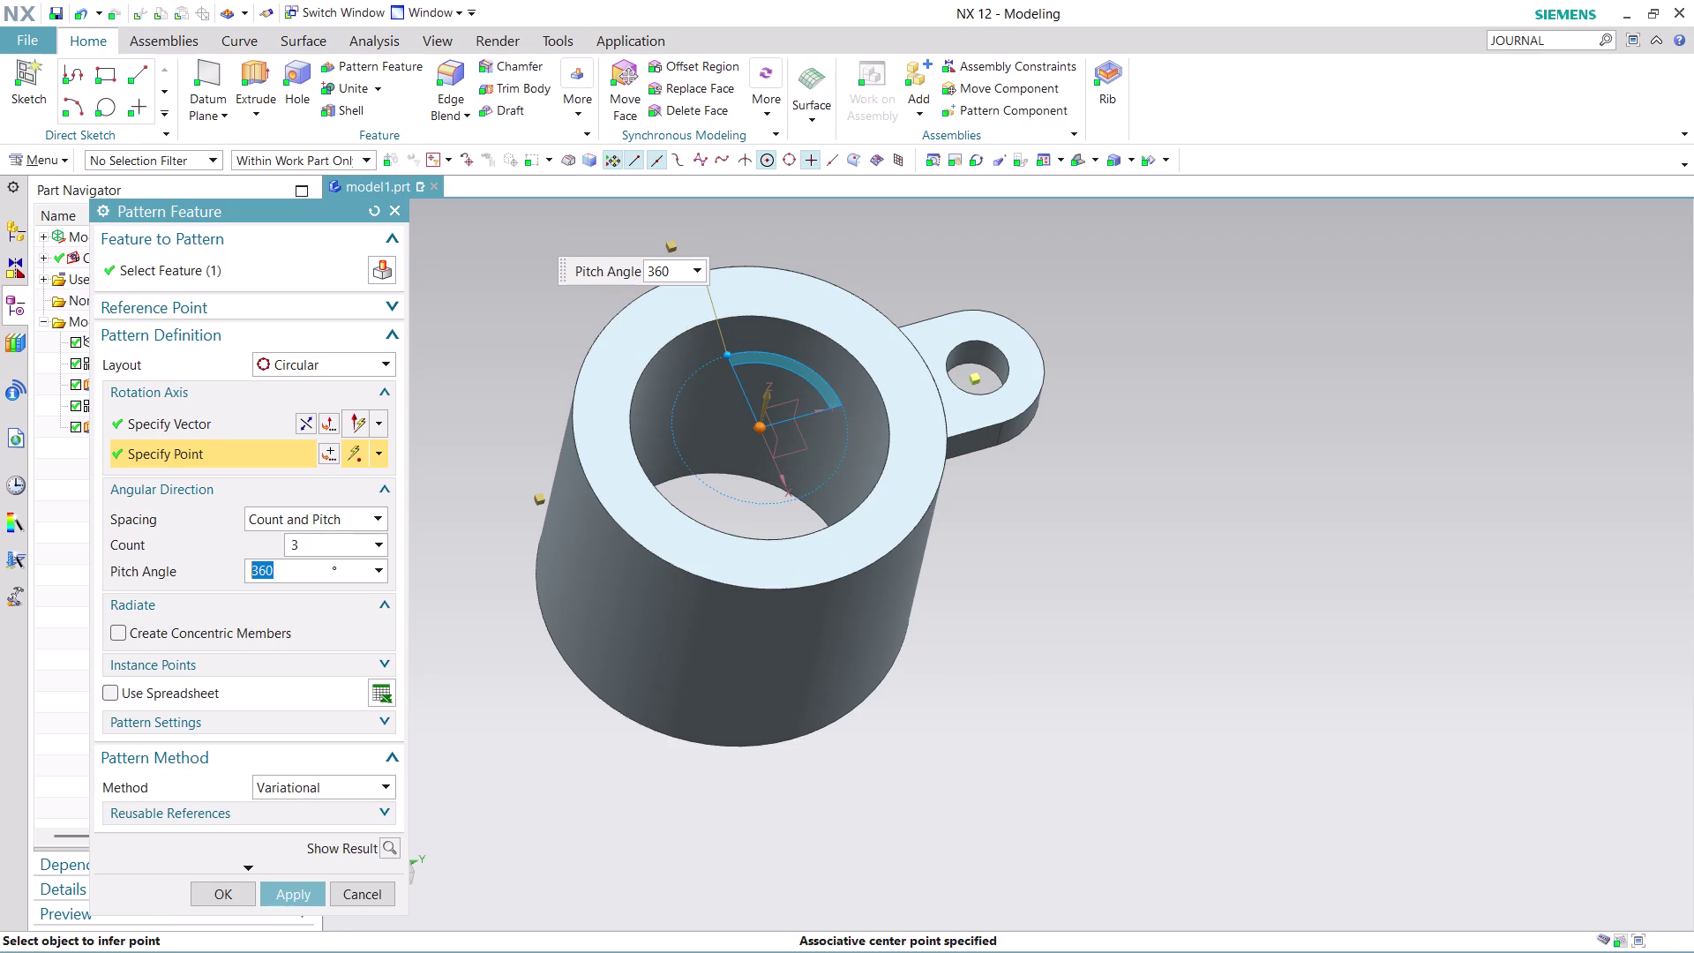
click(299, 890)
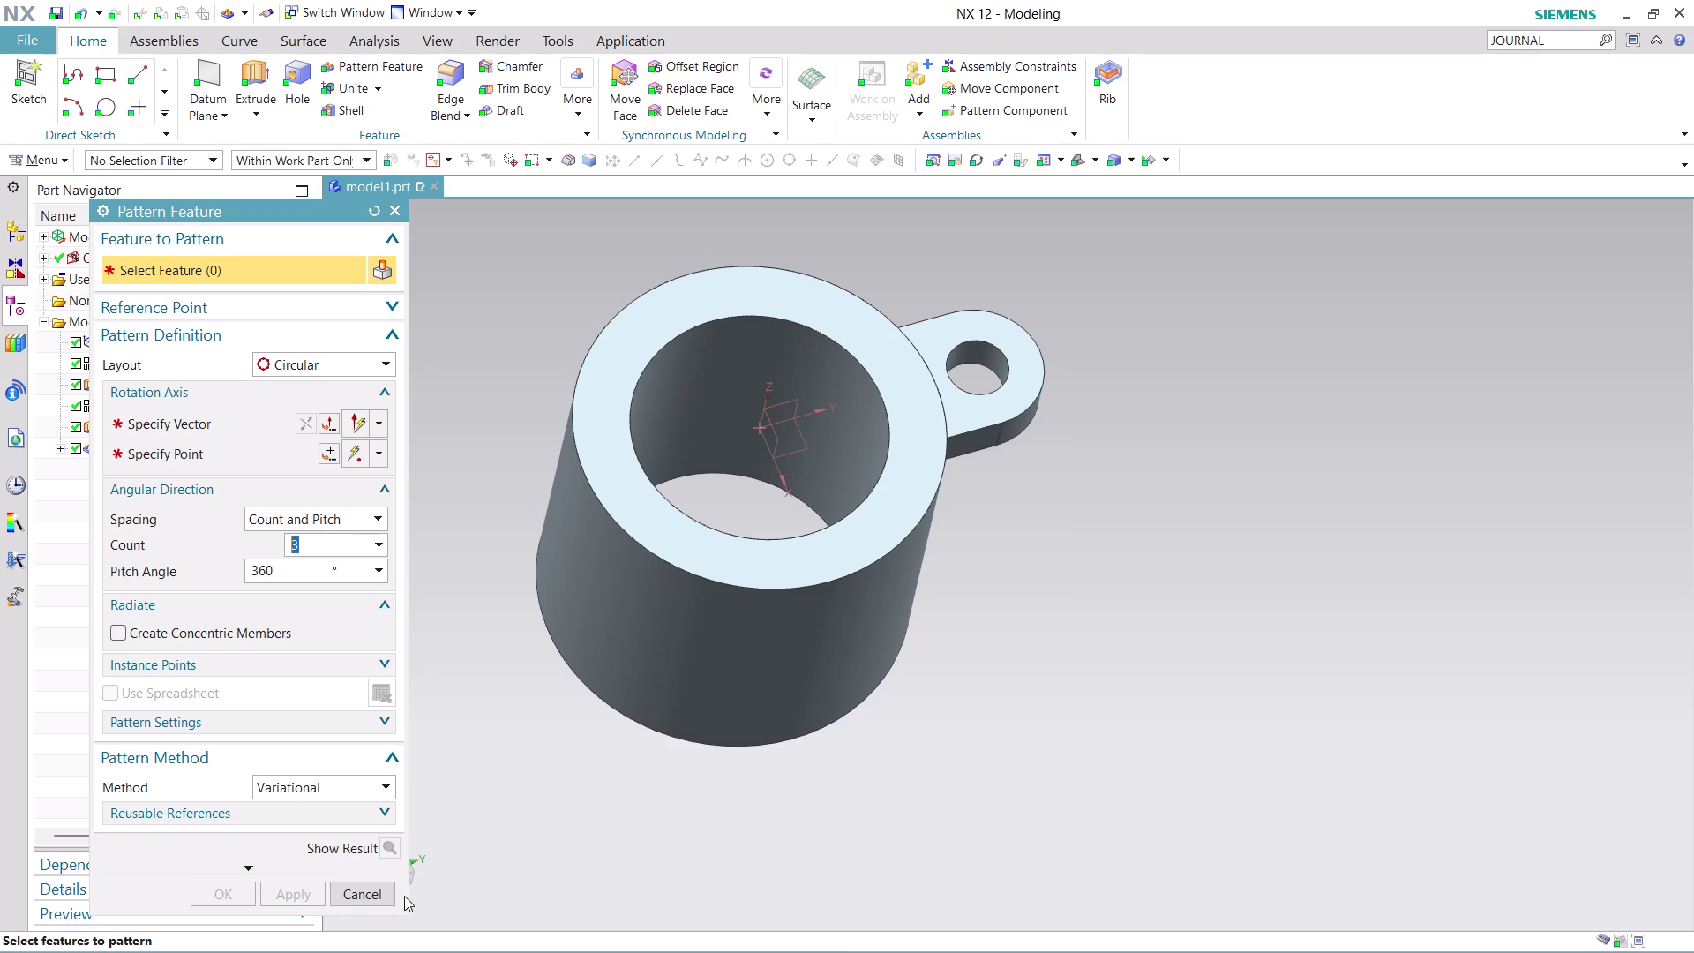
click(375, 903)
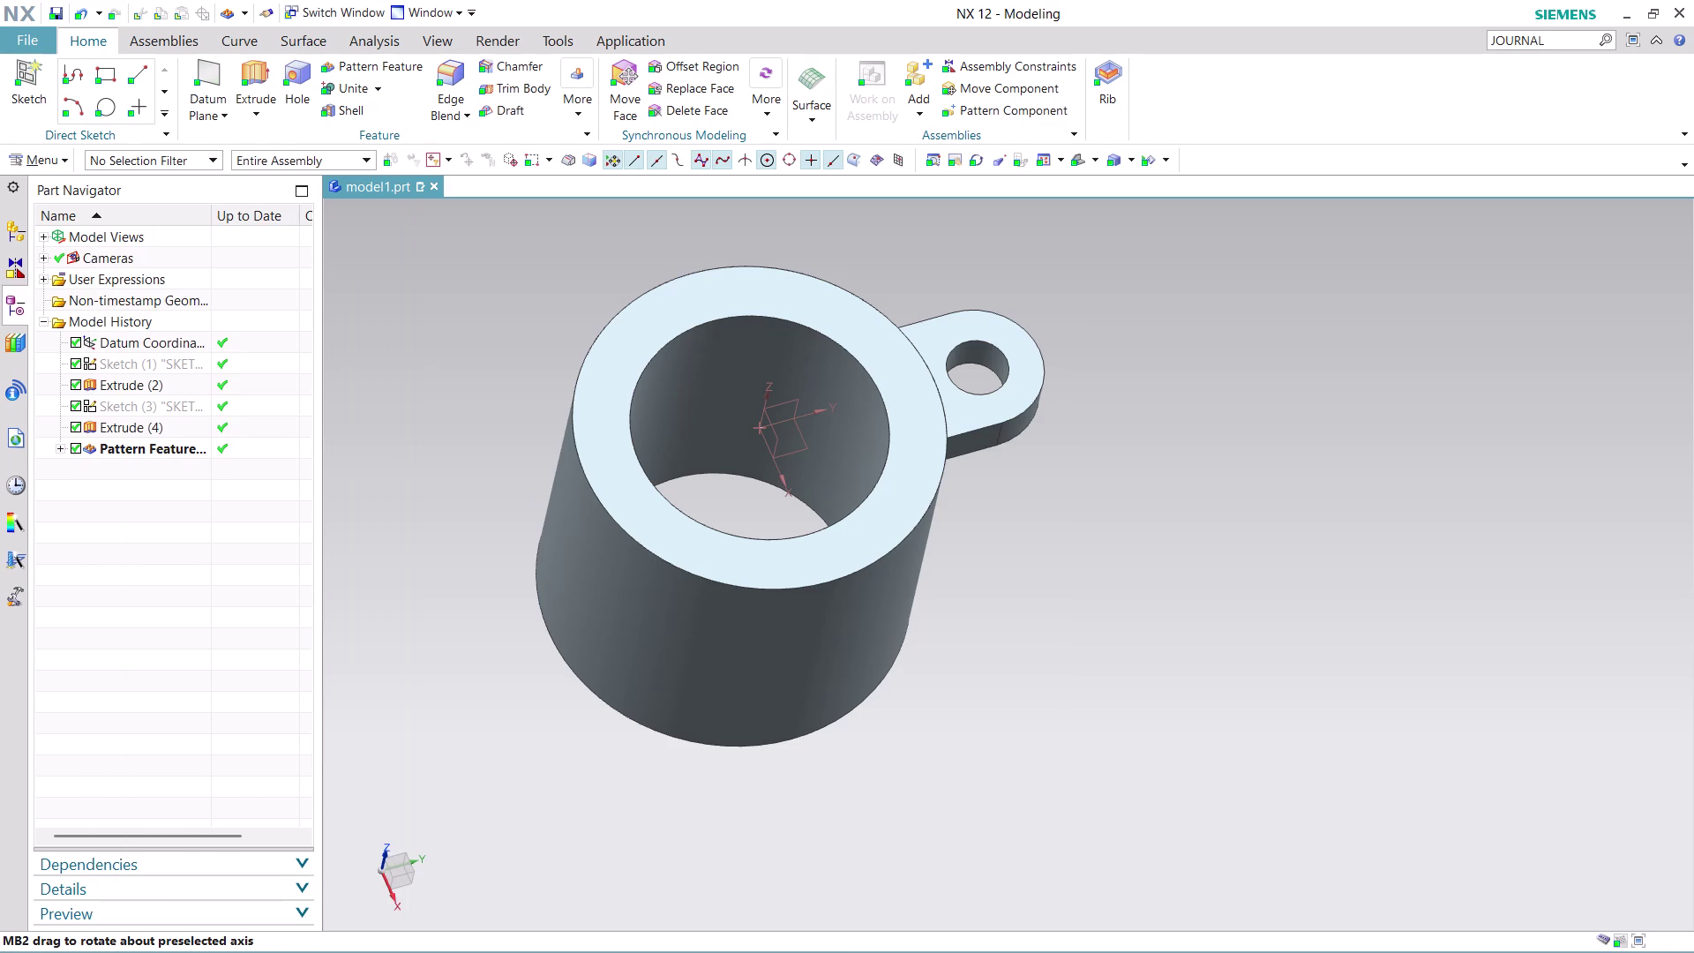
Undo the circular pattern and reorient the view toward the cylinder's top.
key(ctrl+z)
scroll(down, 3)
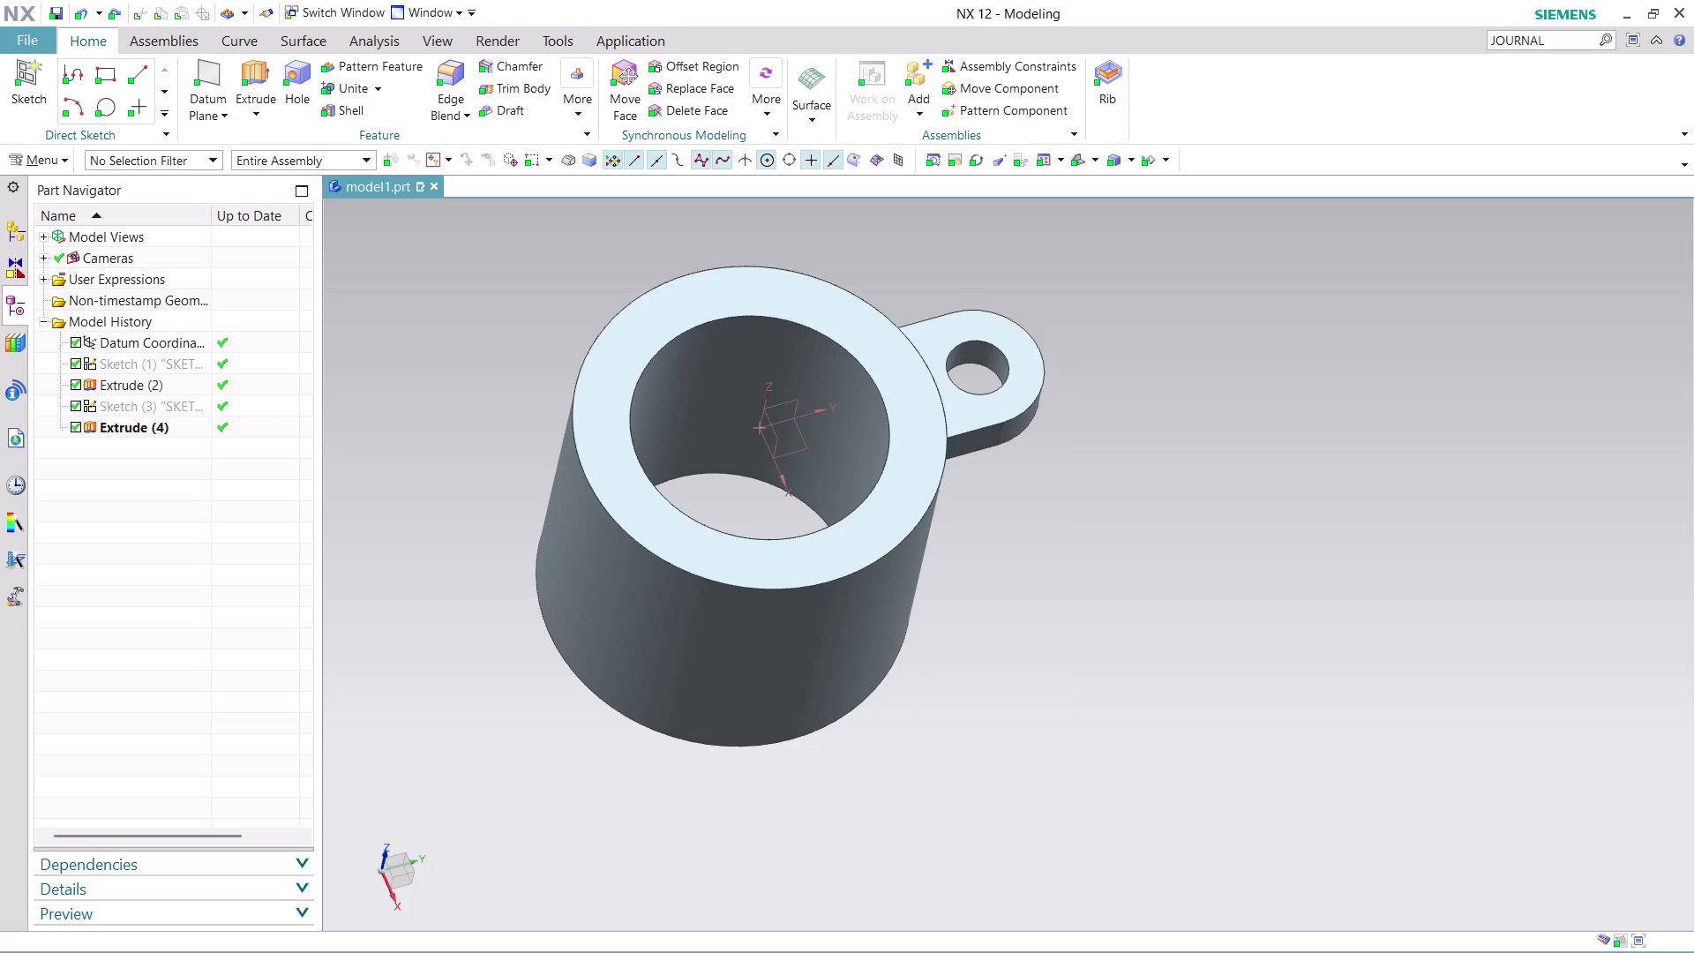
scroll(down, 3)
scroll(up, 3)
middle_drag(1174, 624, 1146, 619)
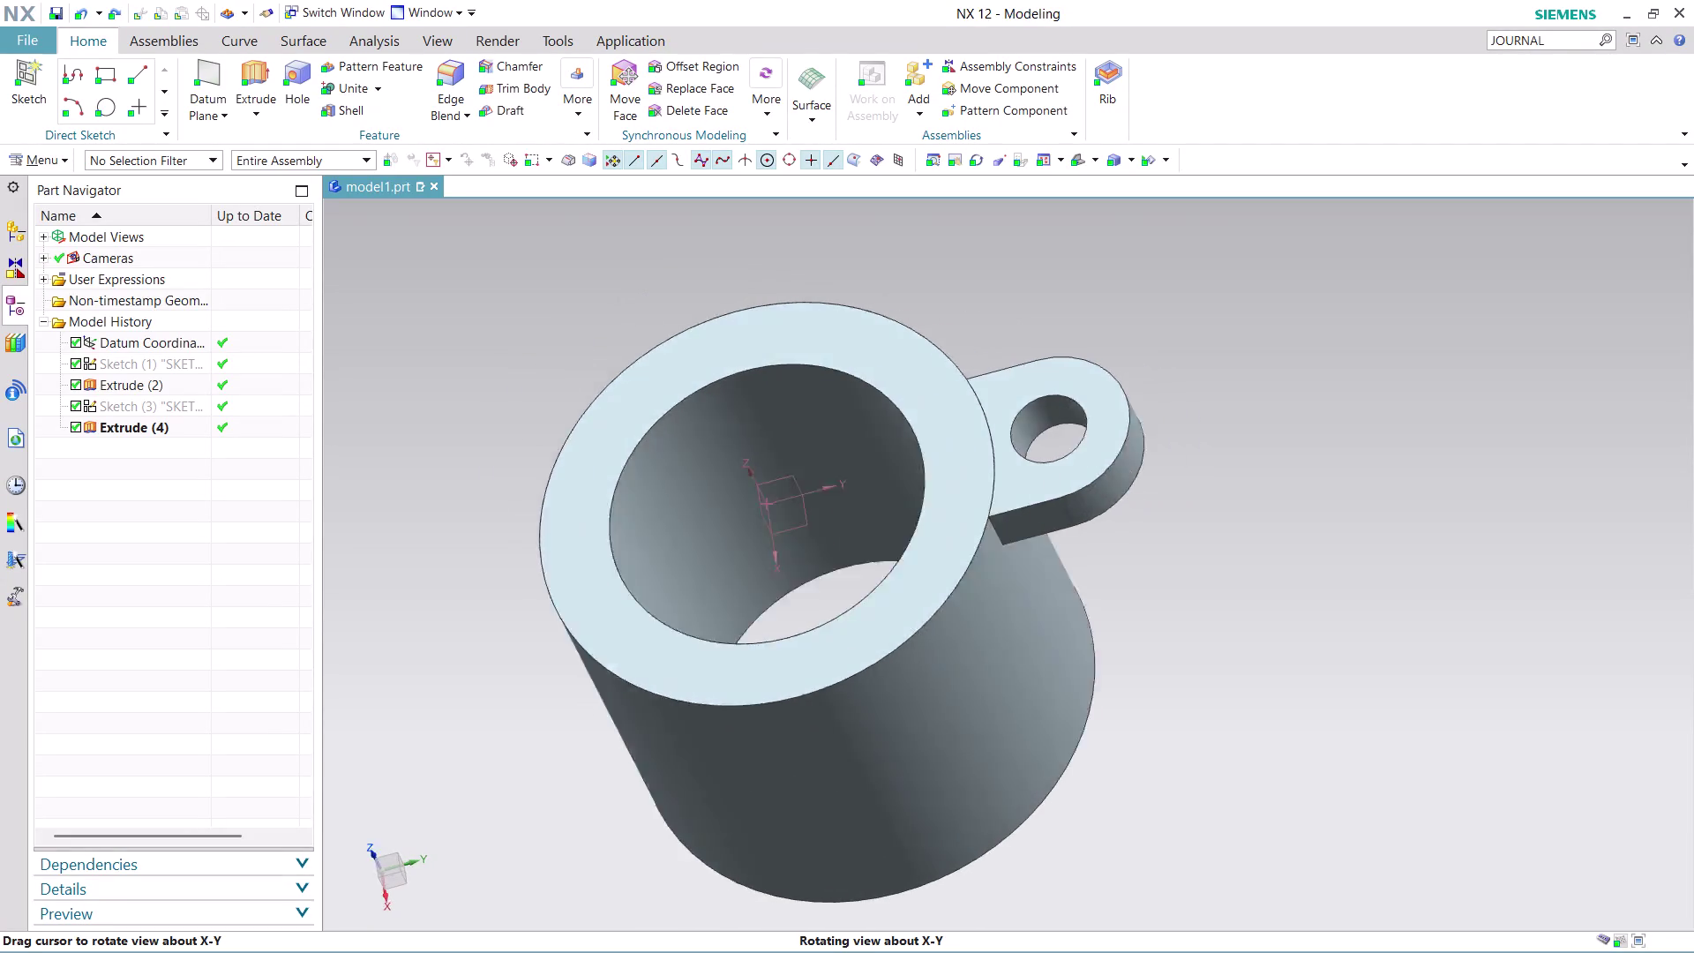
middle_drag(1145, 620, 1152, 635)
scroll(up, 3)
scroll(down, 3)
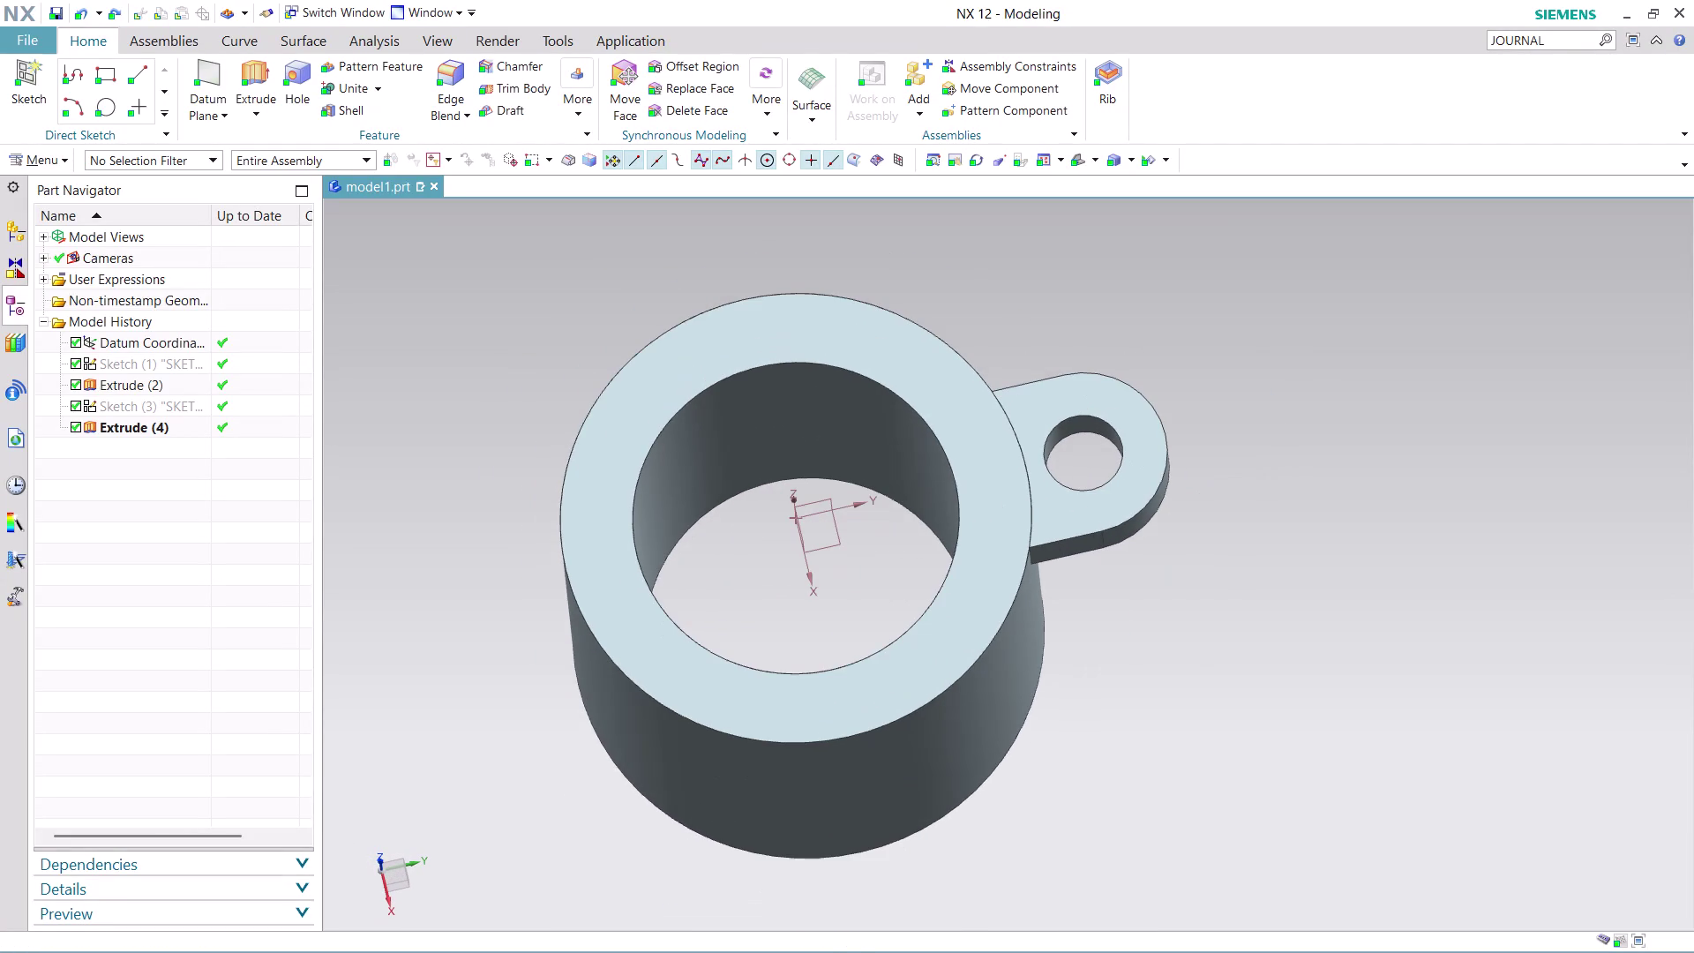
Reopen Pattern Feature with 3 copies and a pitch angle of 360/3.
click(379, 63)
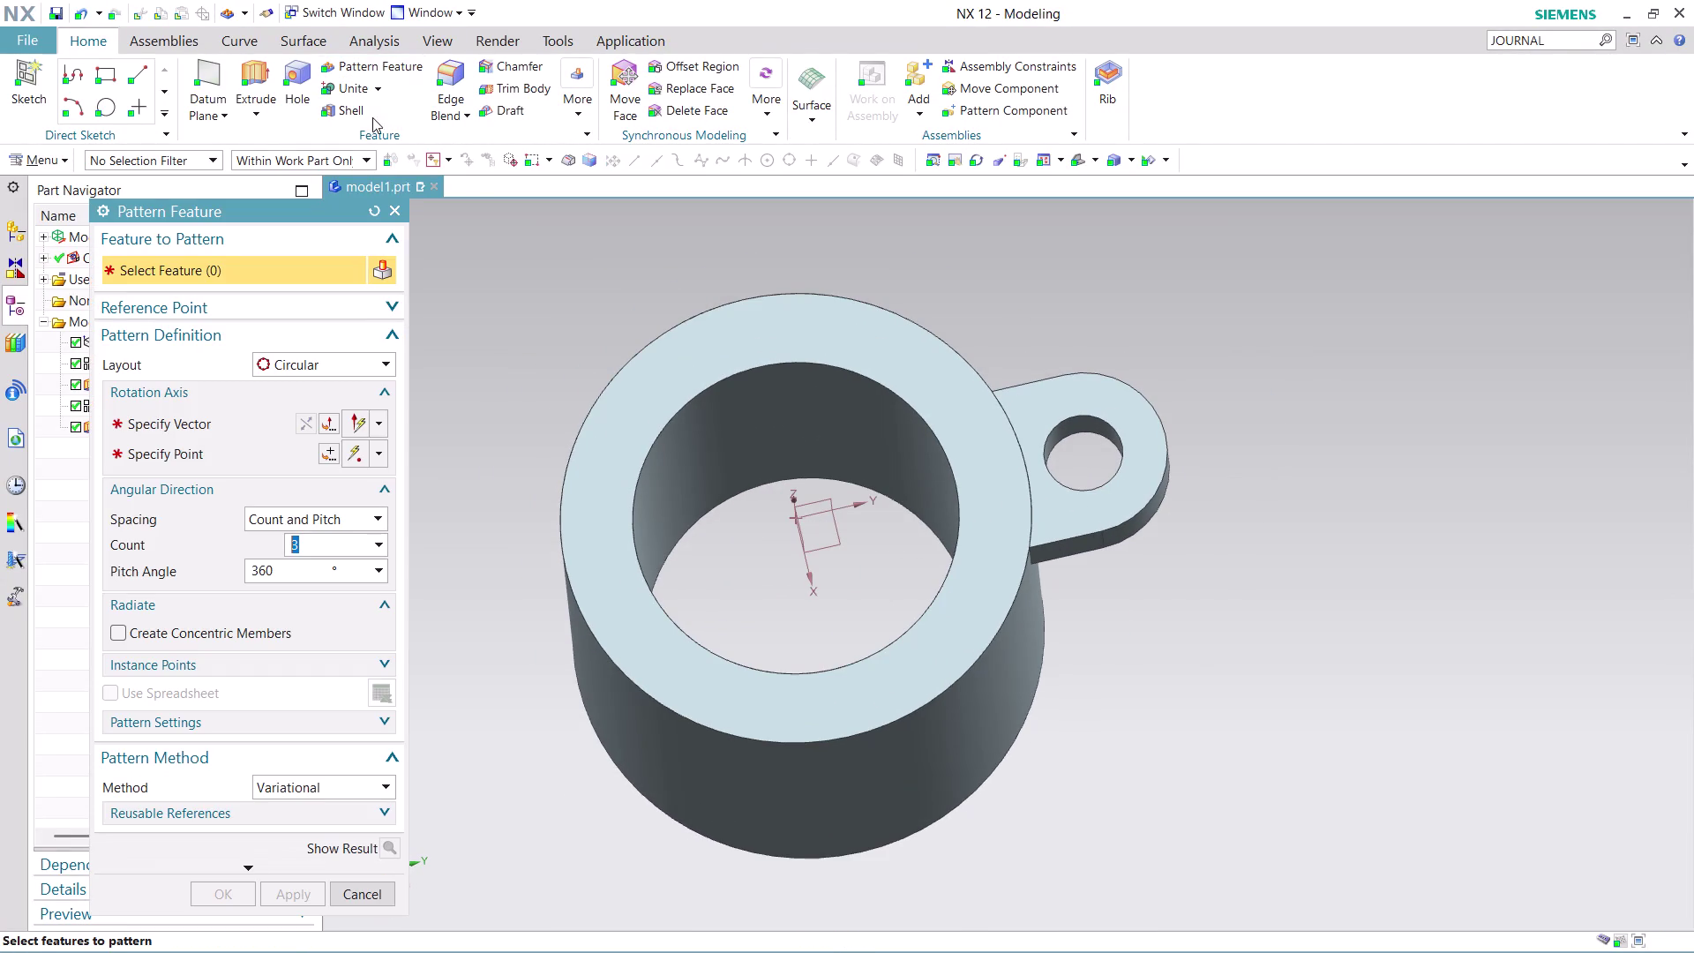
click(1098, 498)
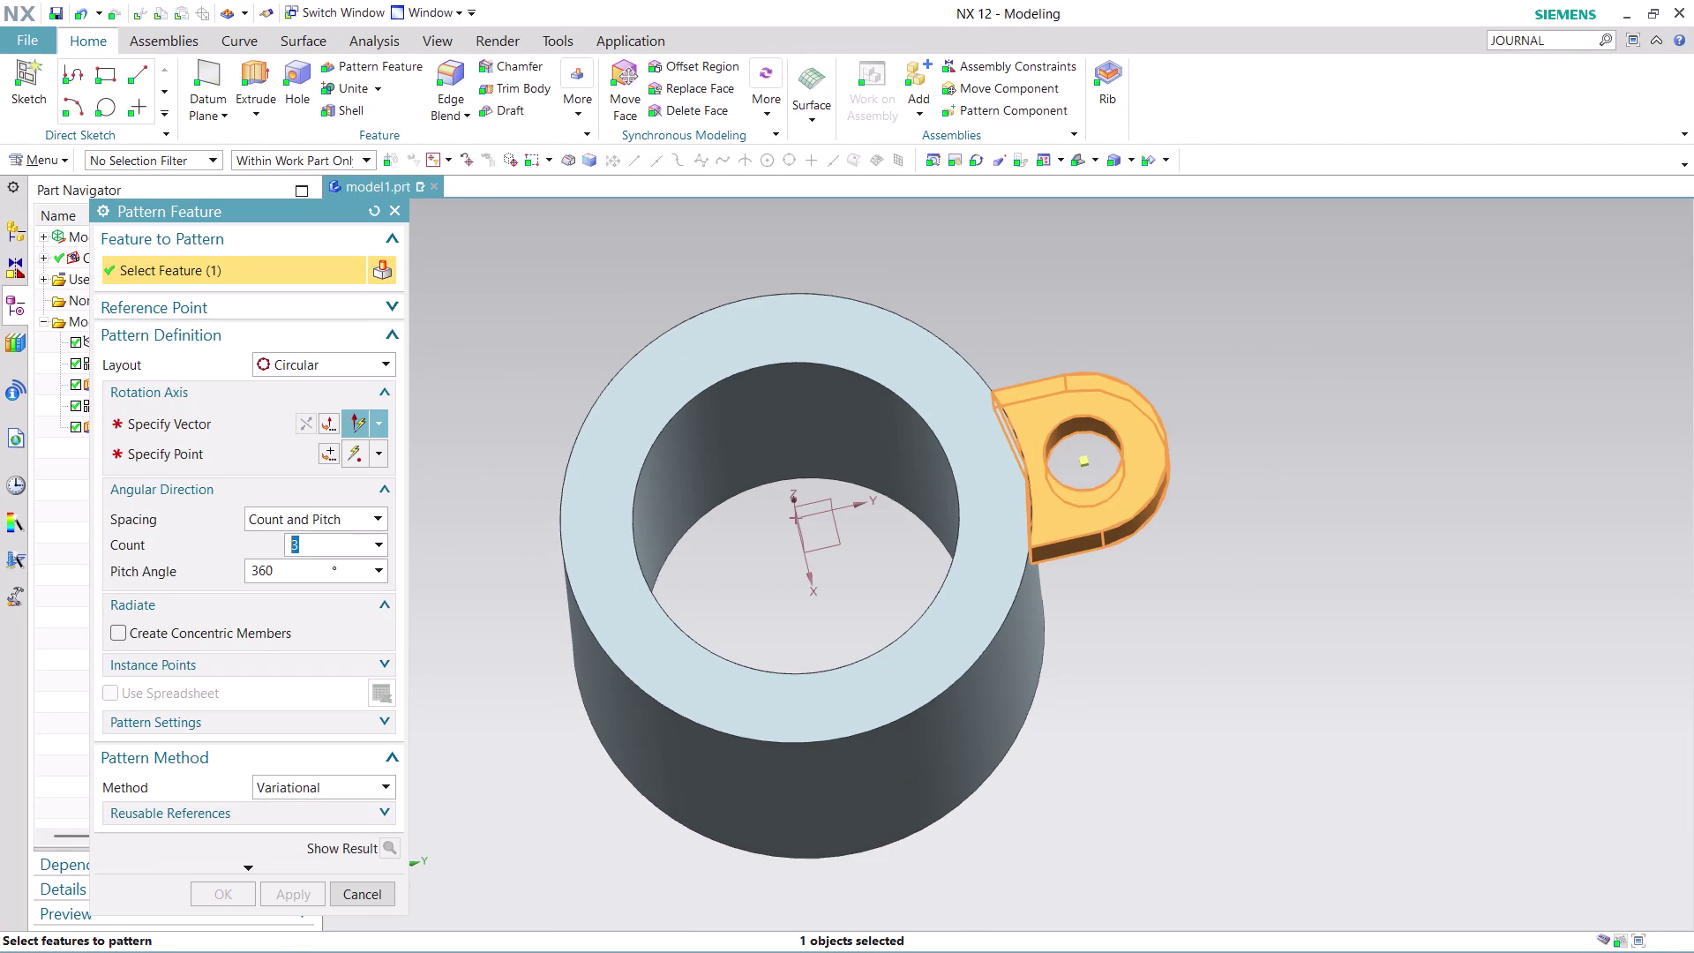
click(286, 571)
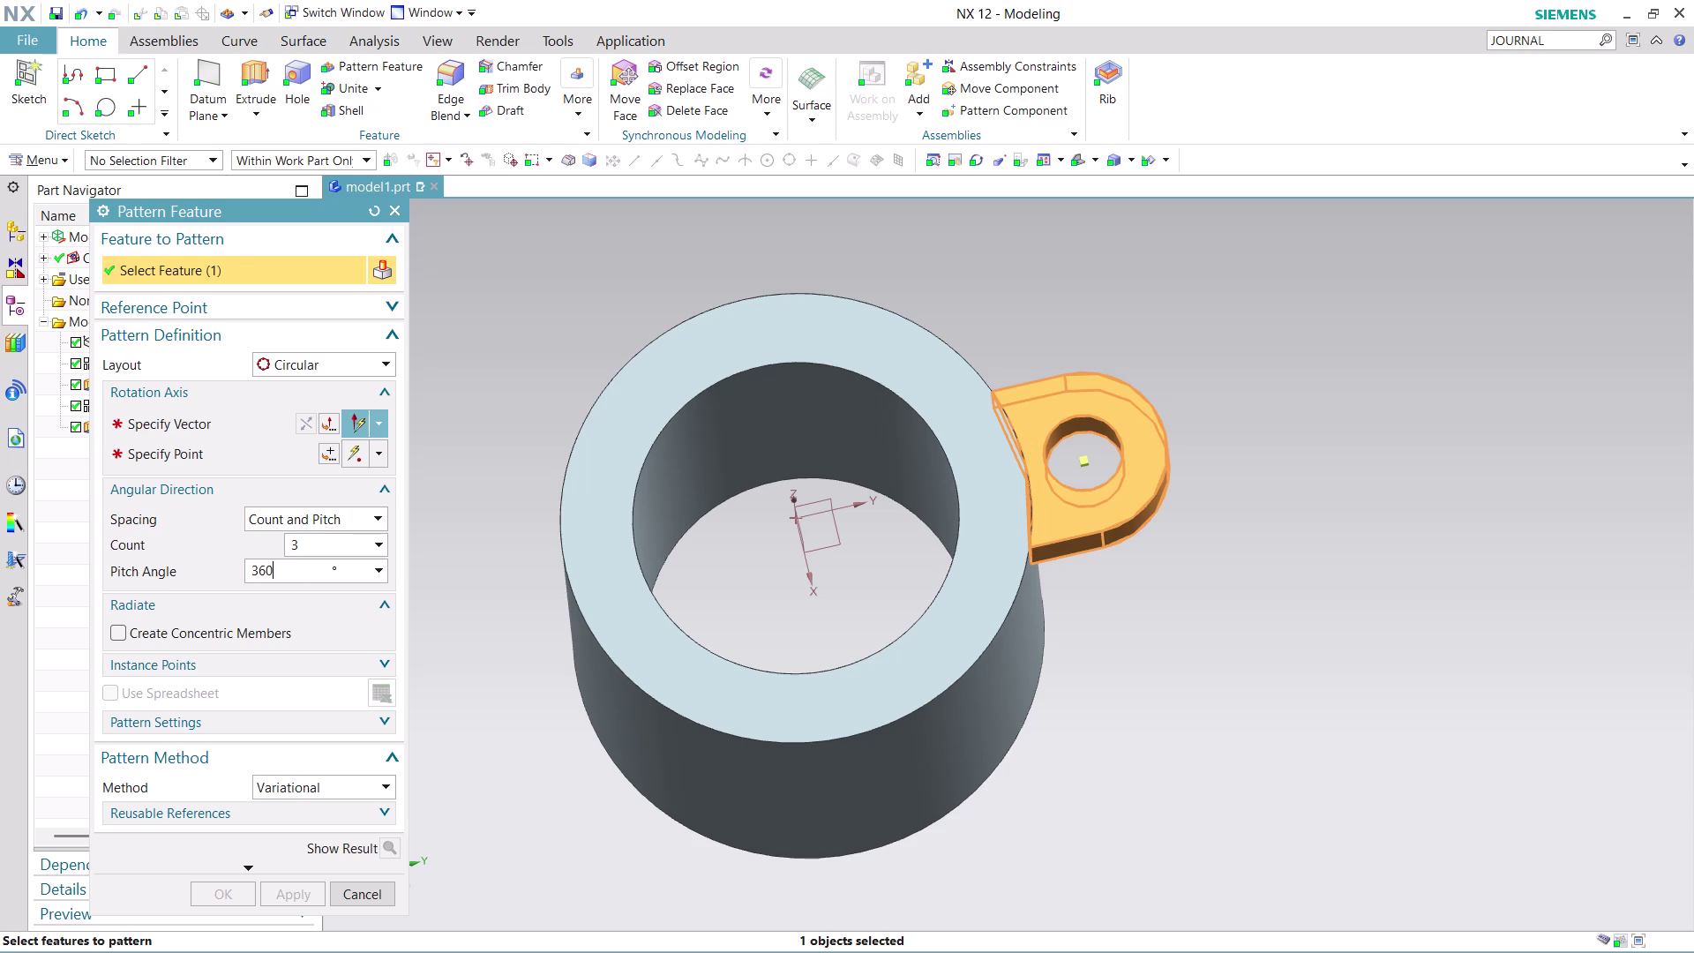
double_click(287, 571)
text(36)
text(0/)
key(3)
Begin specifying the rotation vector by picking the cylinder's top rim.
click(237, 418)
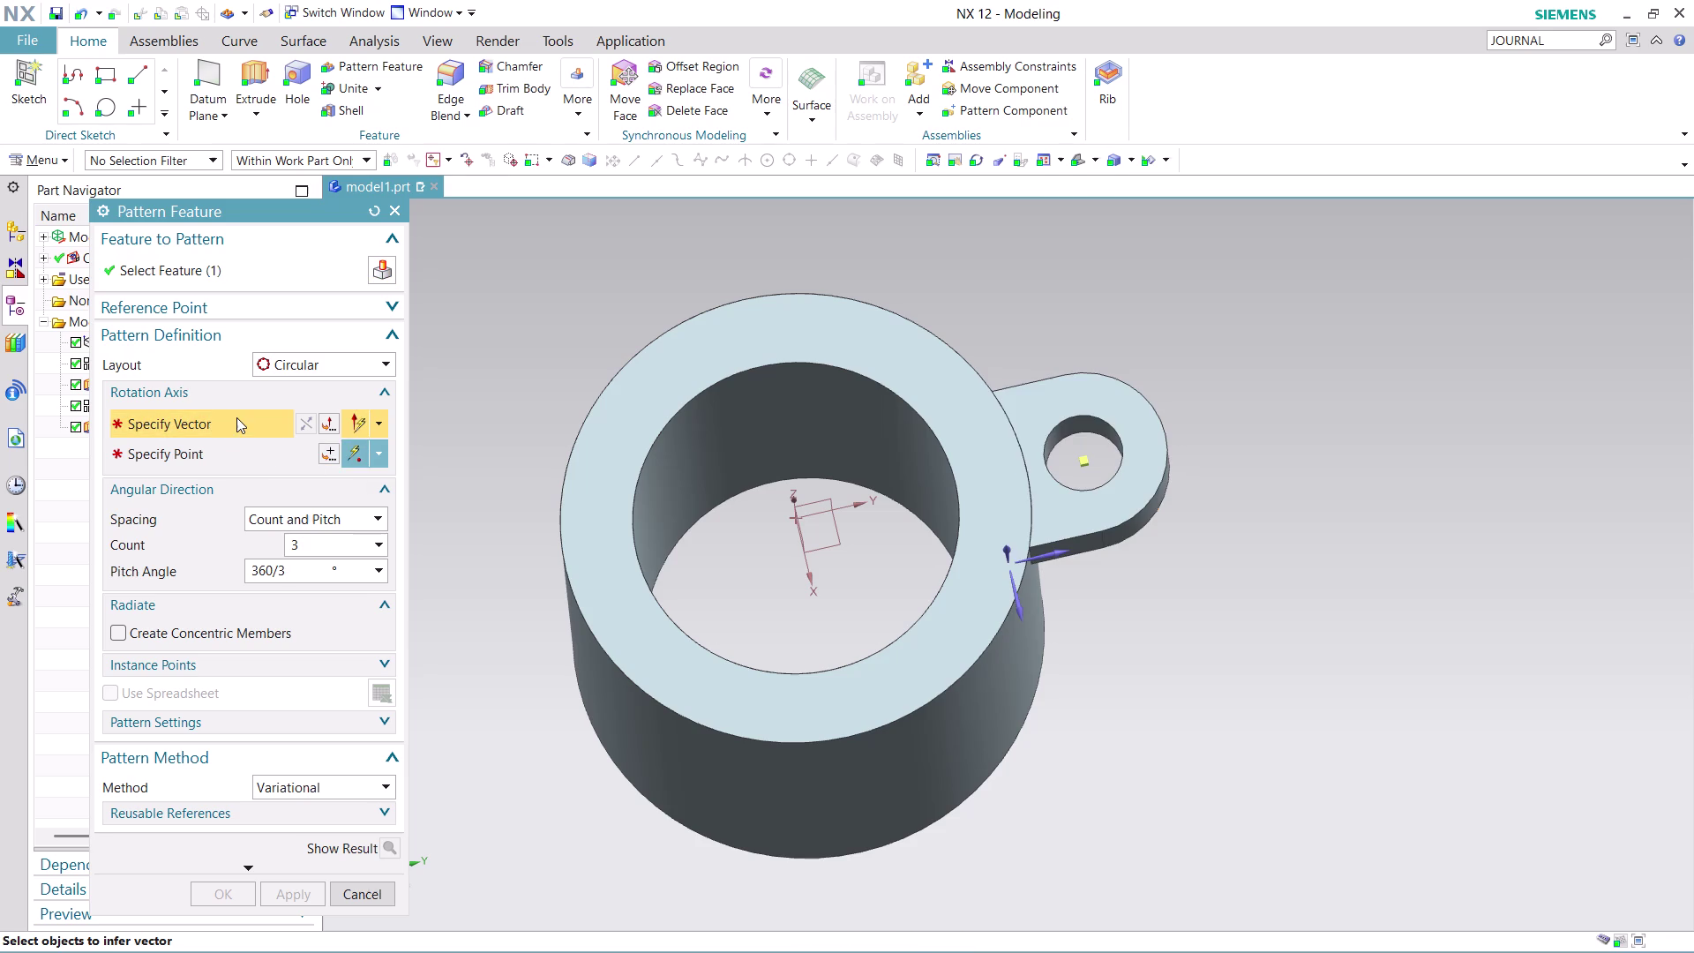
middle_drag(1055, 332, 1062, 316)
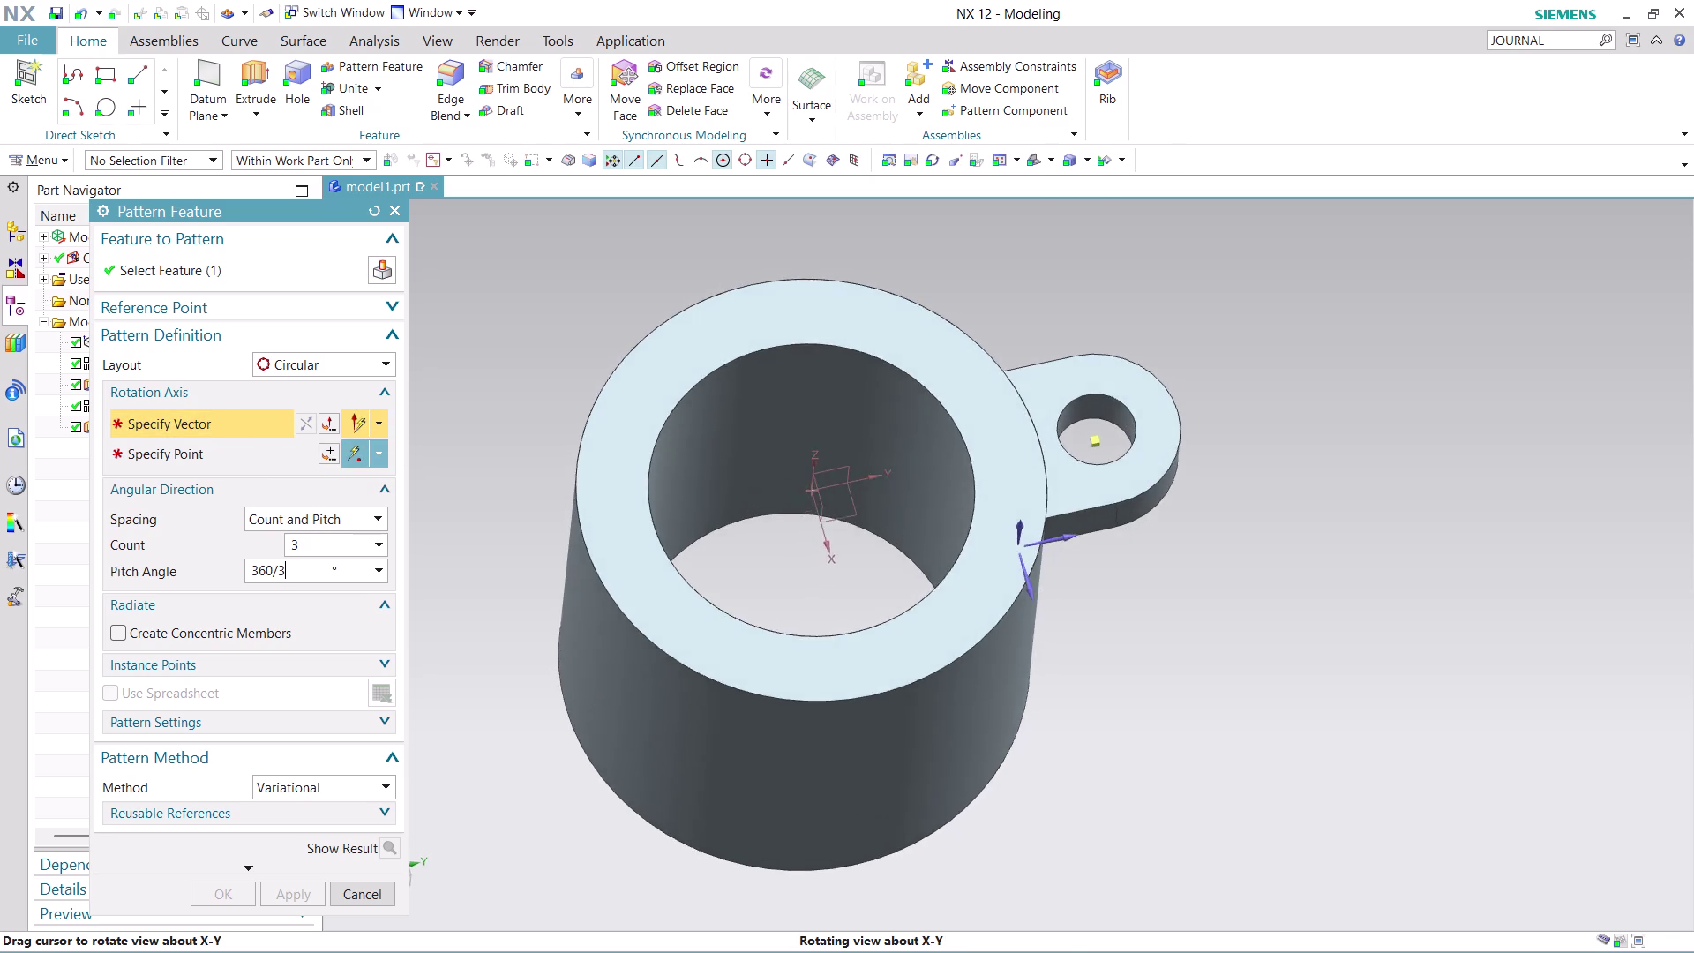
middle_drag(1062, 316, 1073, 296)
scroll(up, 3)
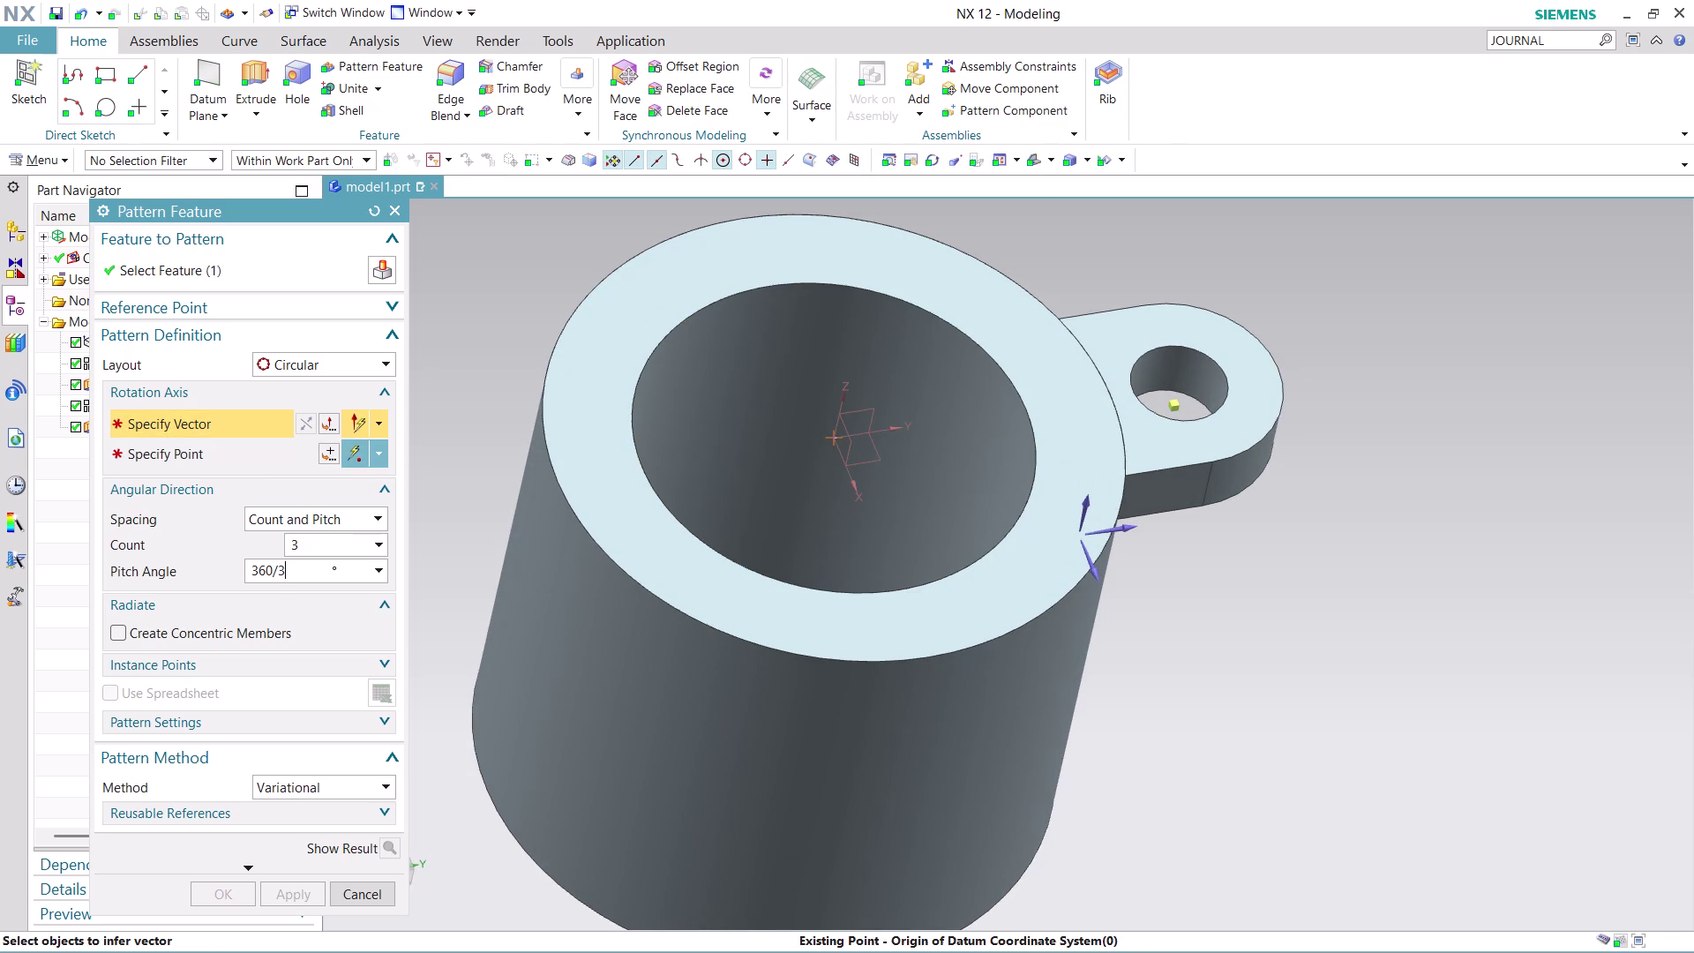
click(1043, 296)
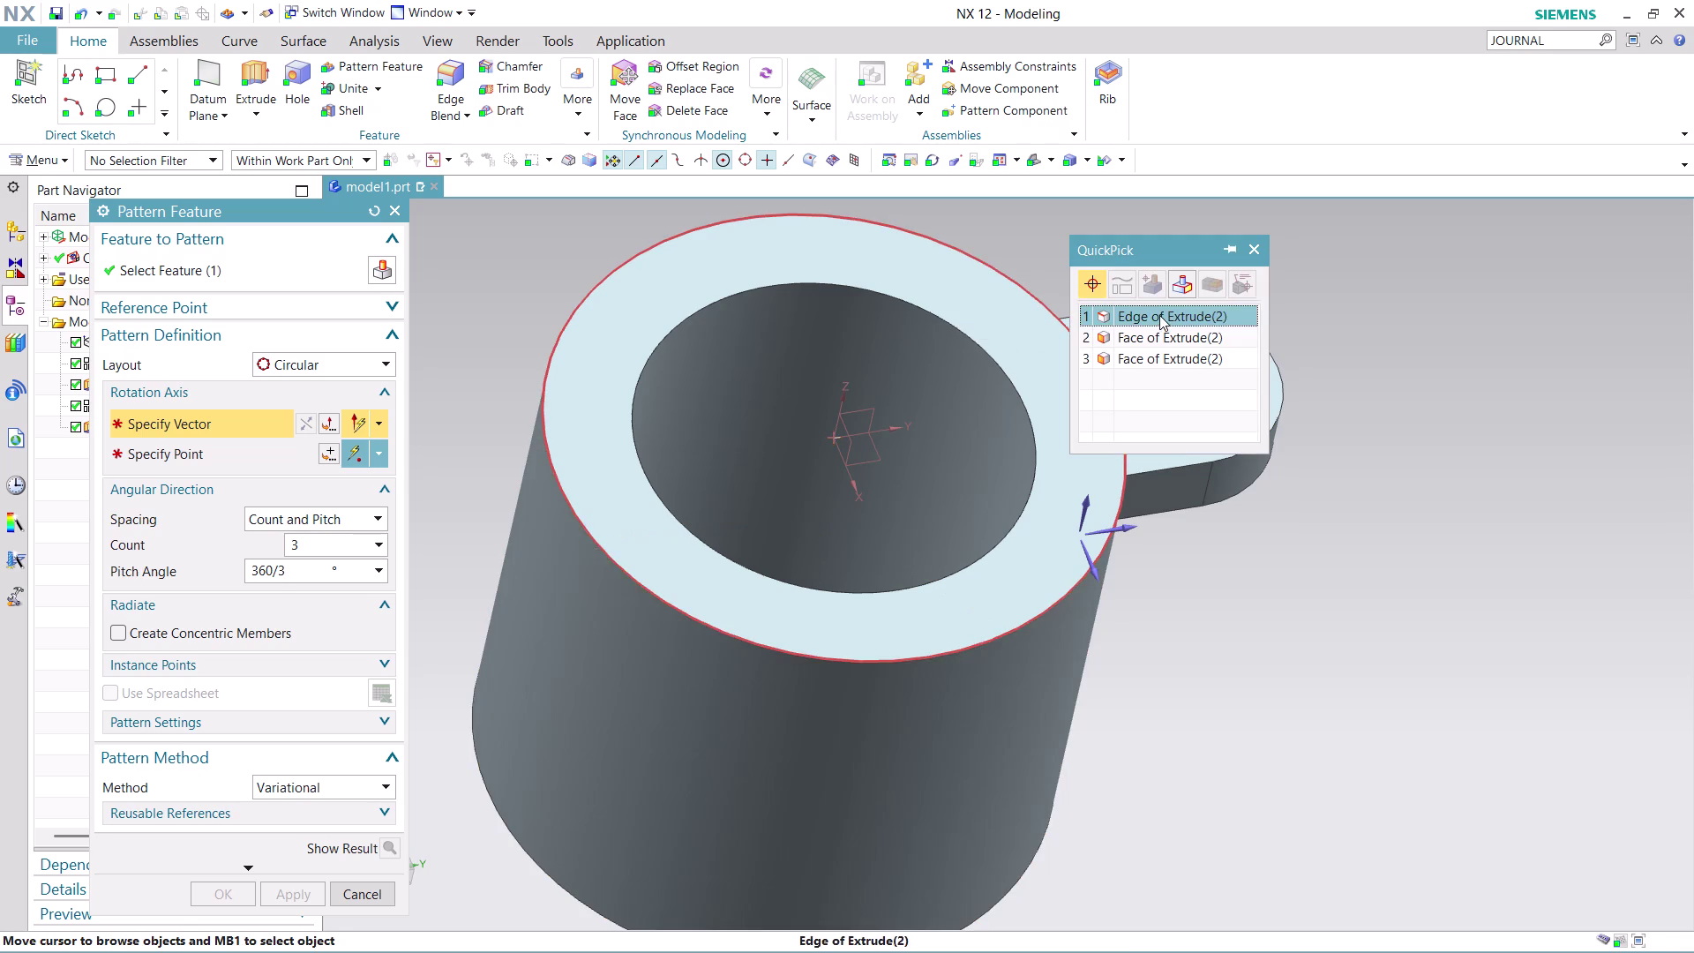
Use the top rim as the pattern vector and the datum origin as the point, then apply.
click(1159, 315)
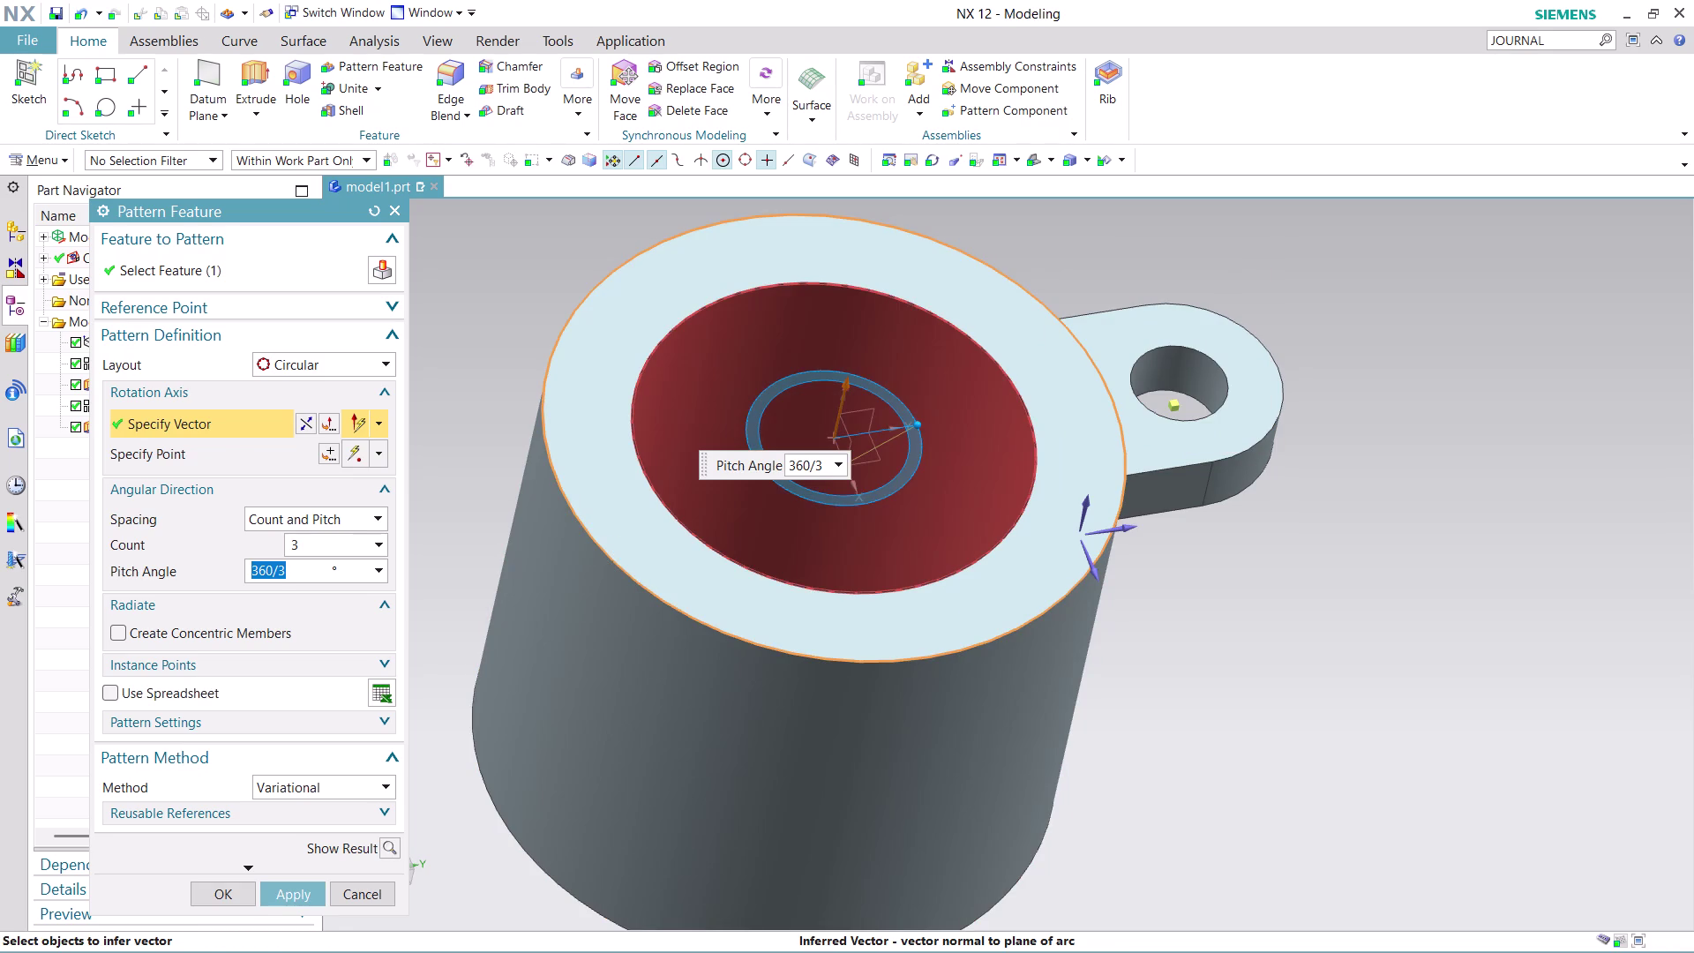
scroll(up, 3)
scroll(up, 3)
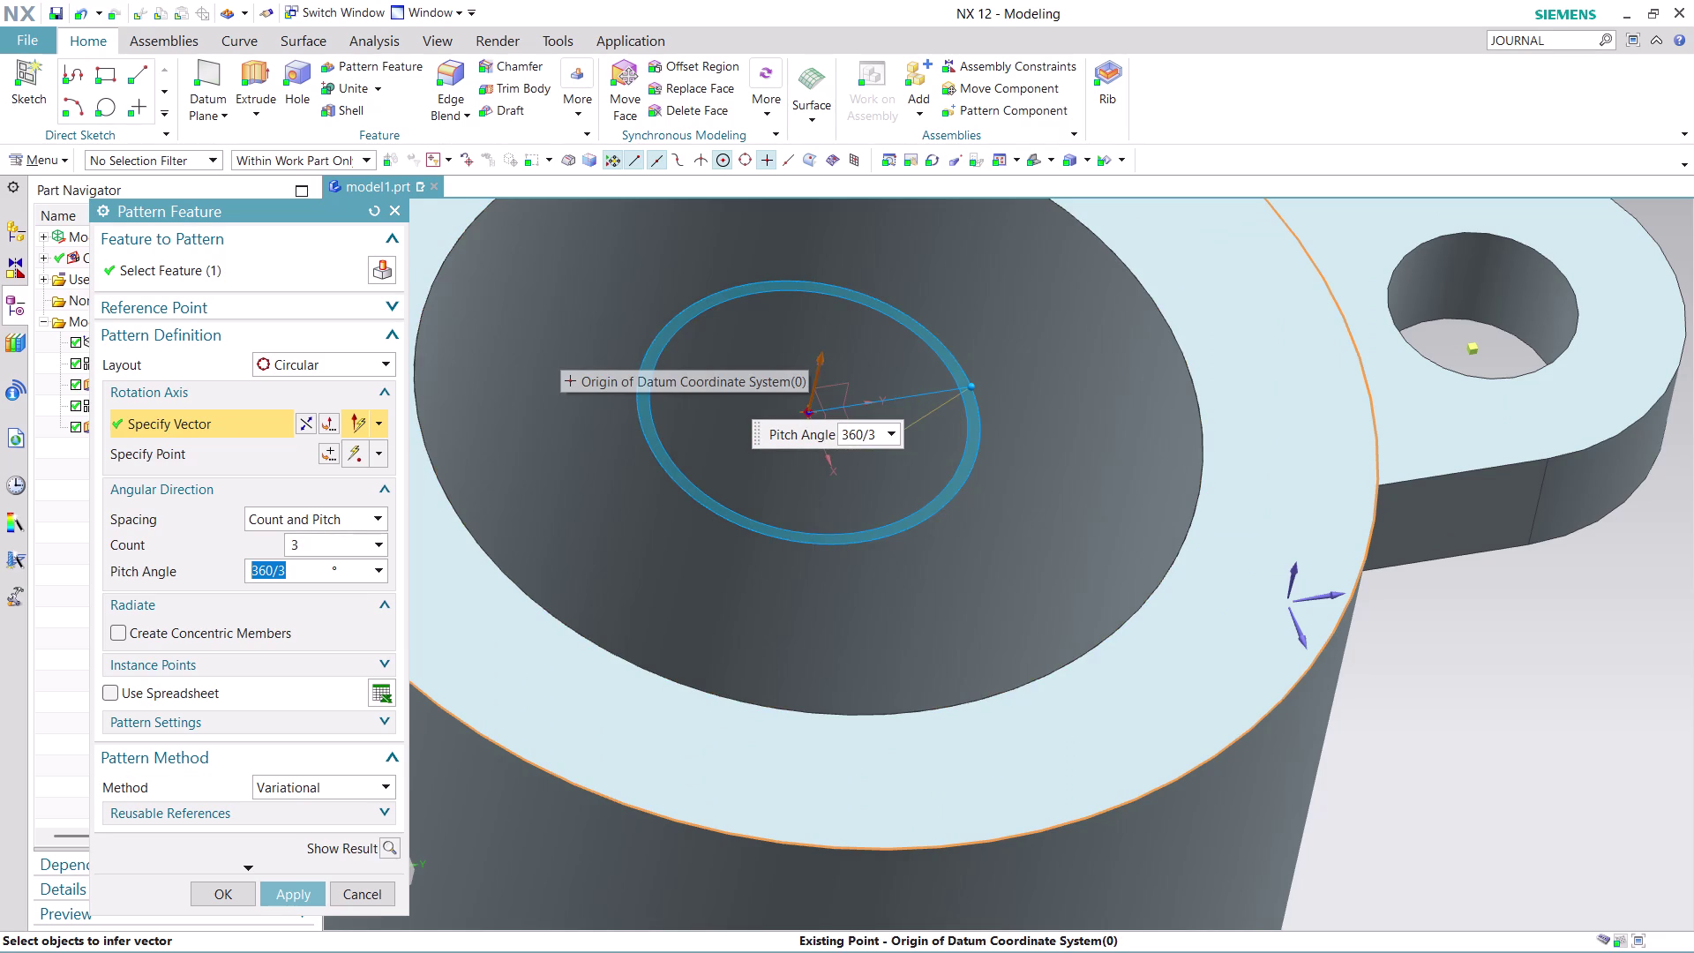
click(242, 453)
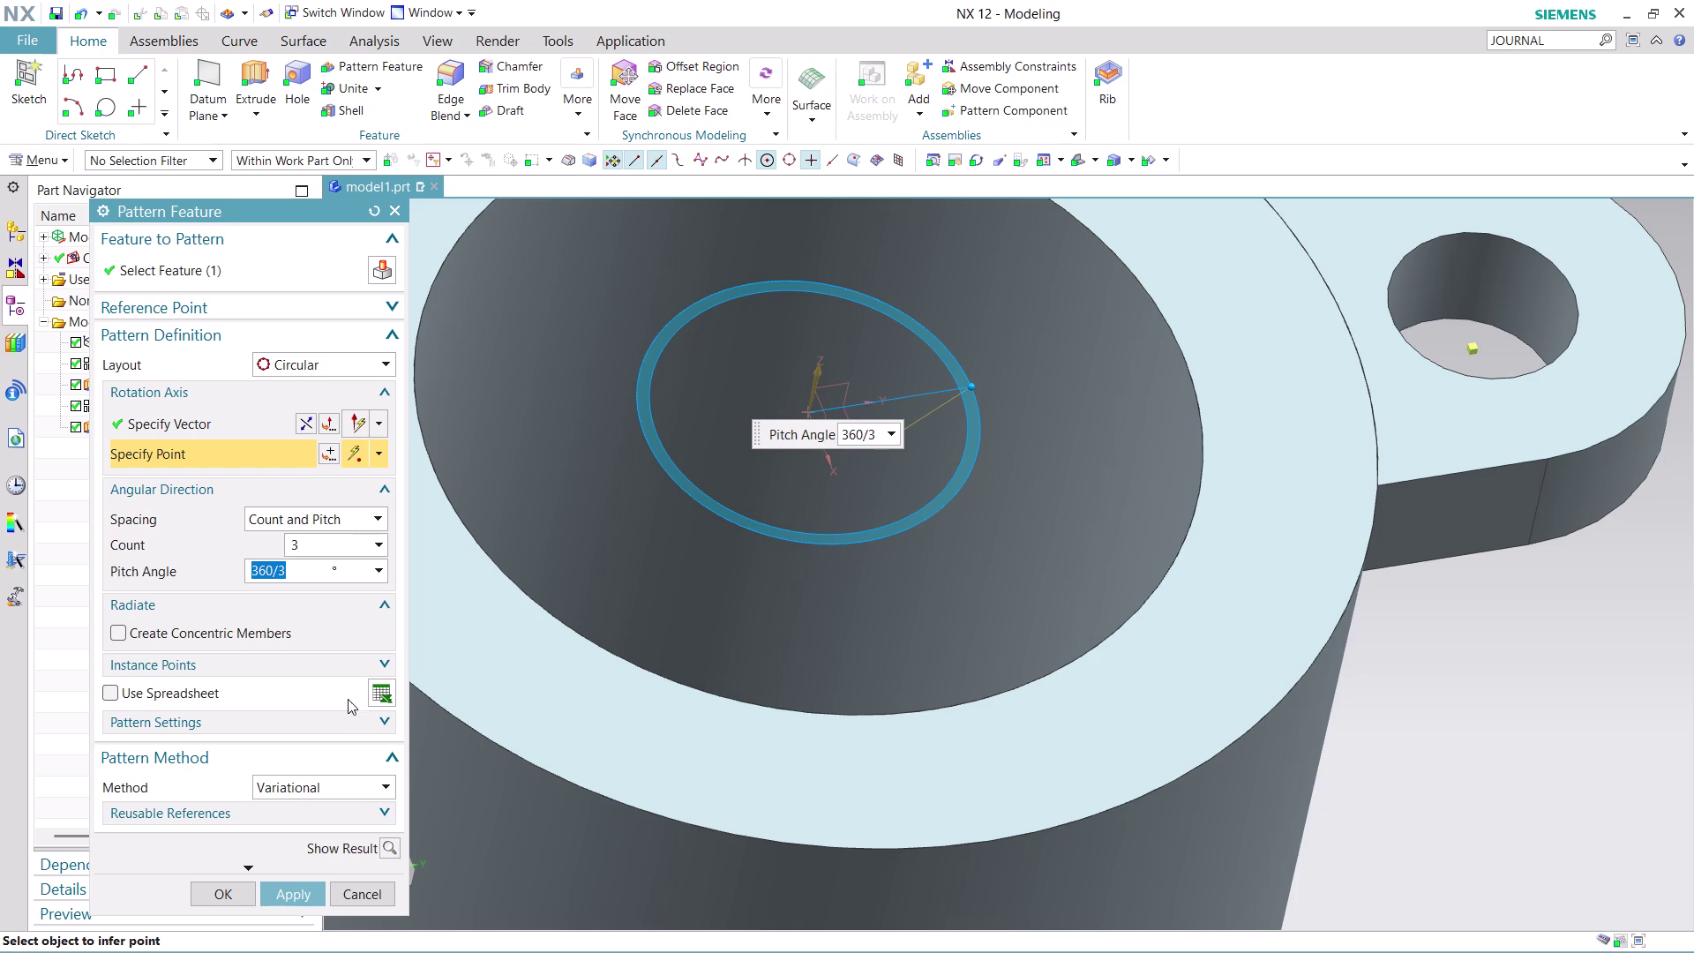
scroll(down, 3)
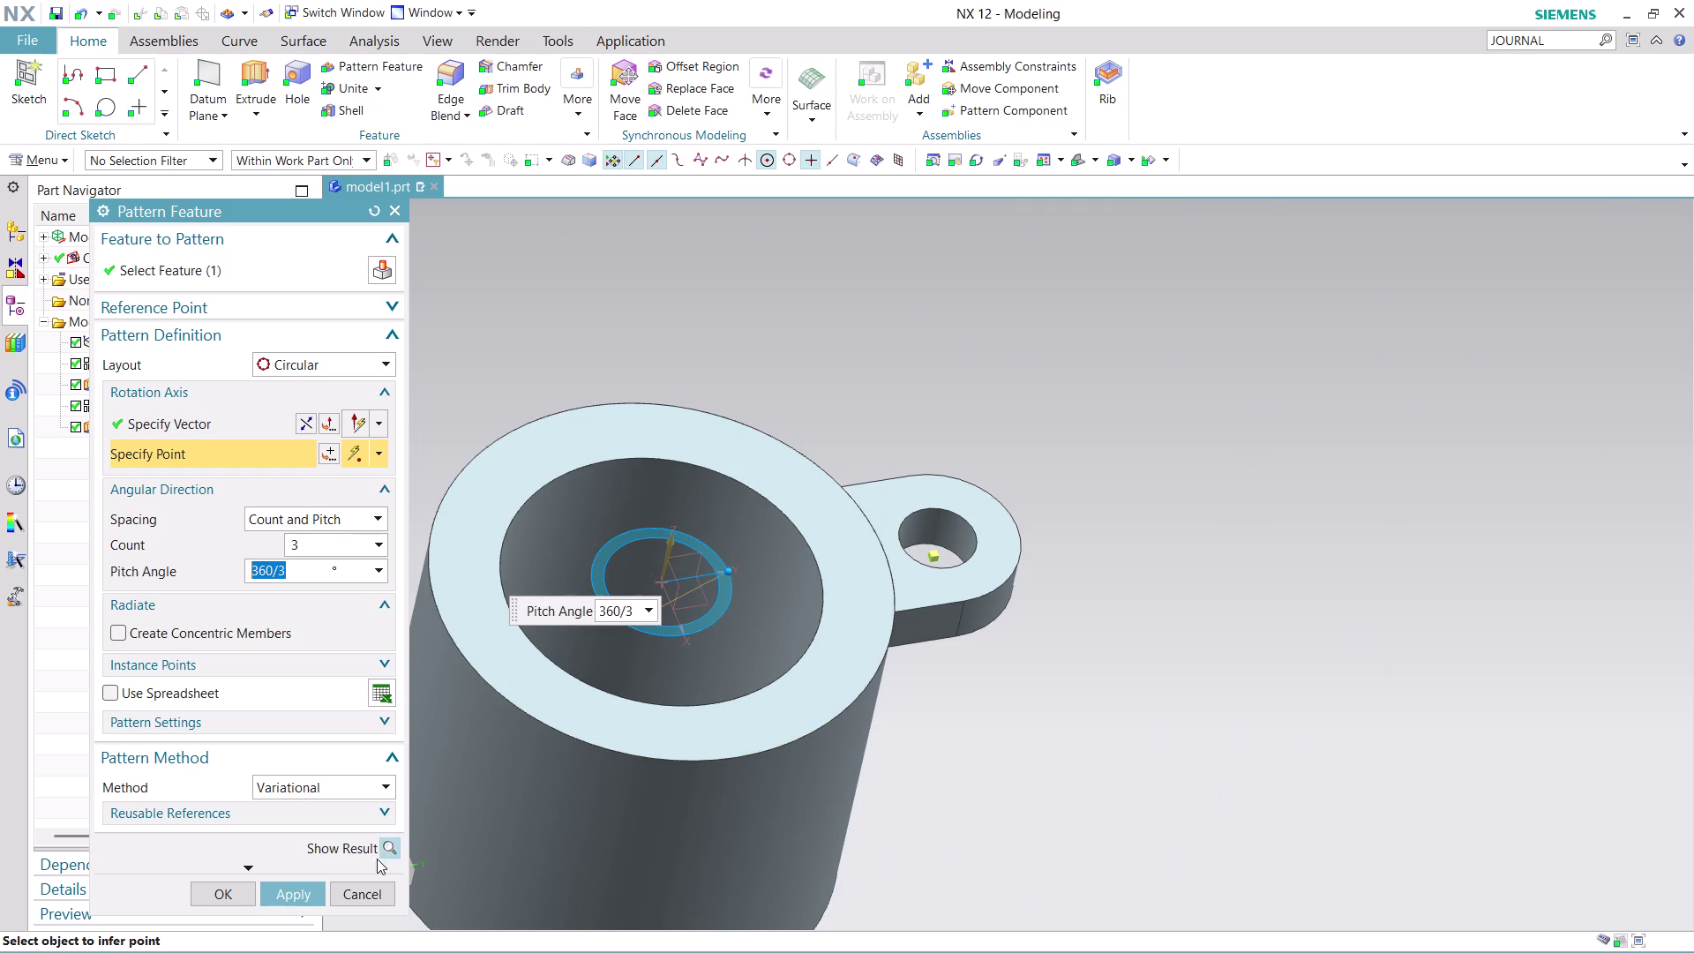
click(659, 582)
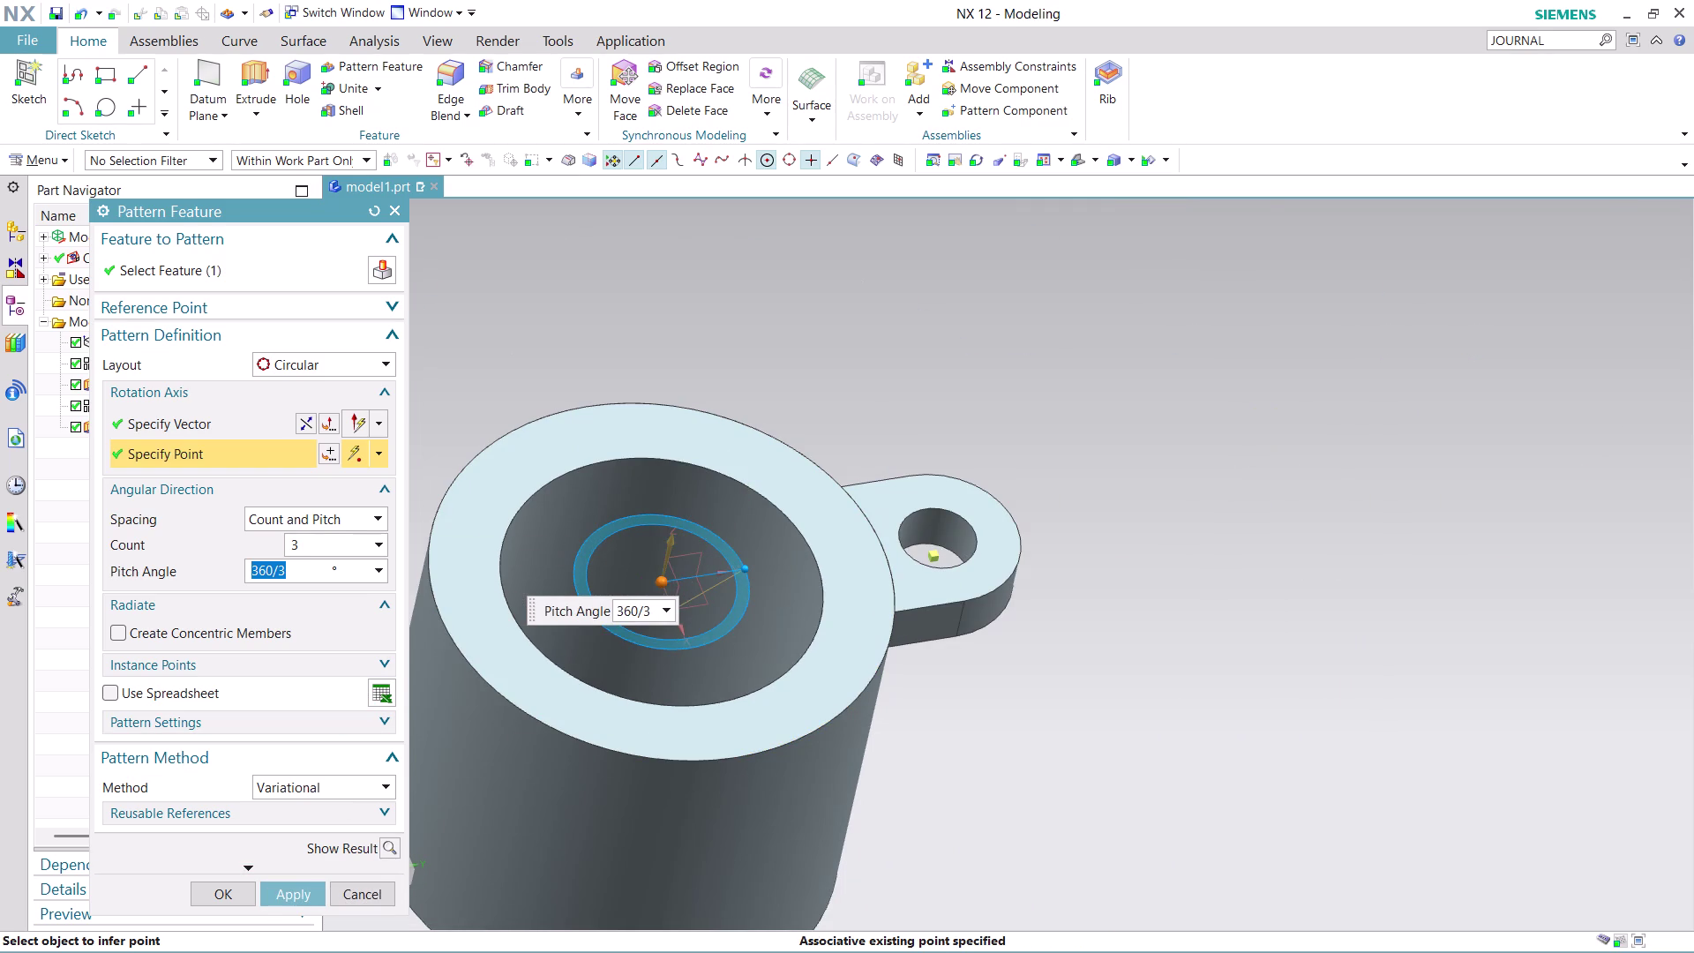
click(297, 892)
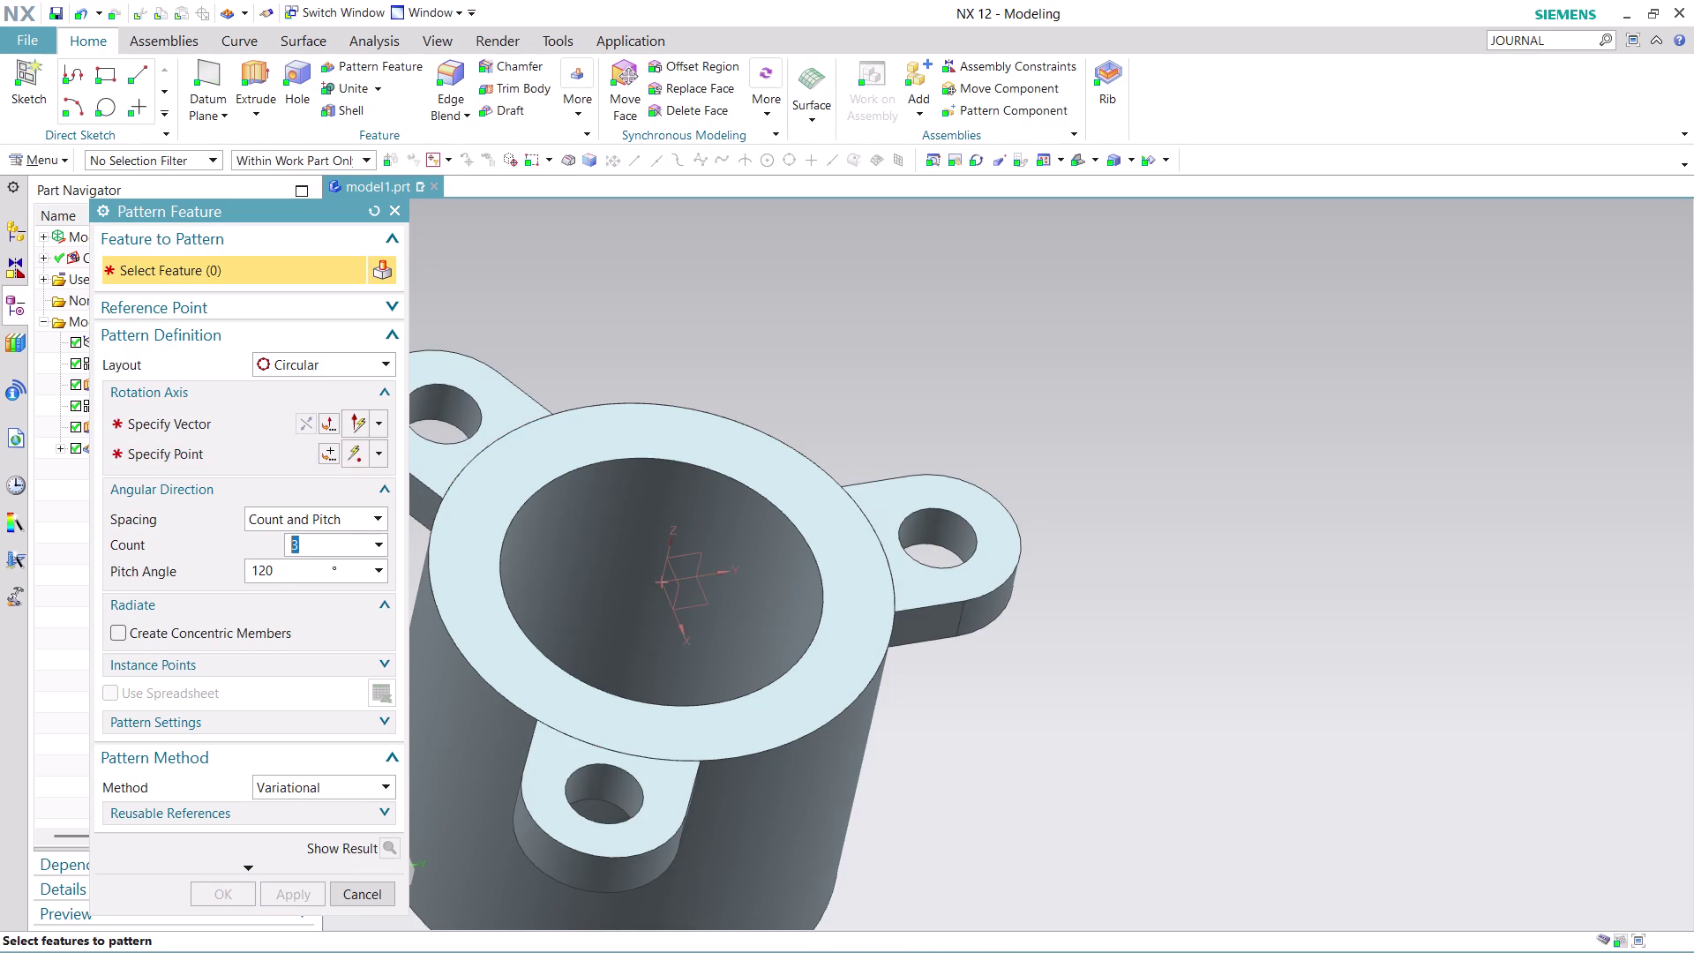
Cancel the Pattern Feature dialog and orbit around the three-lug cylinder.
scroll(down, 3)
scroll(up, 3)
middle_drag(902, 748, 847, 728)
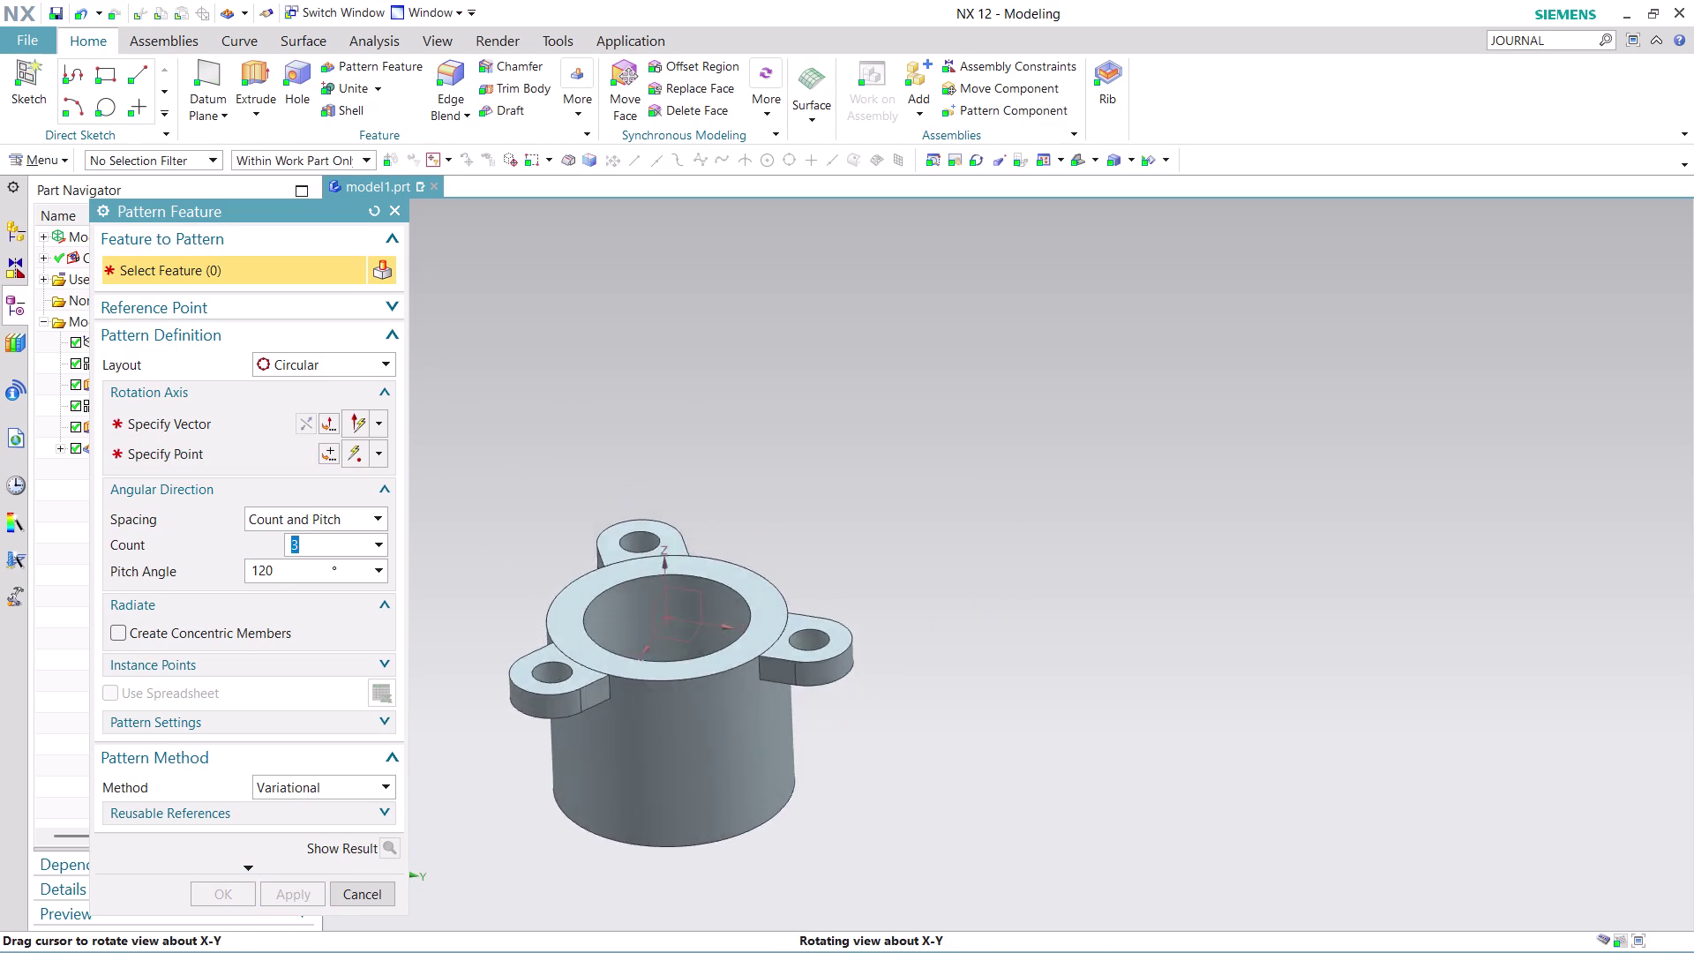
middle_drag(846, 728, 846, 710)
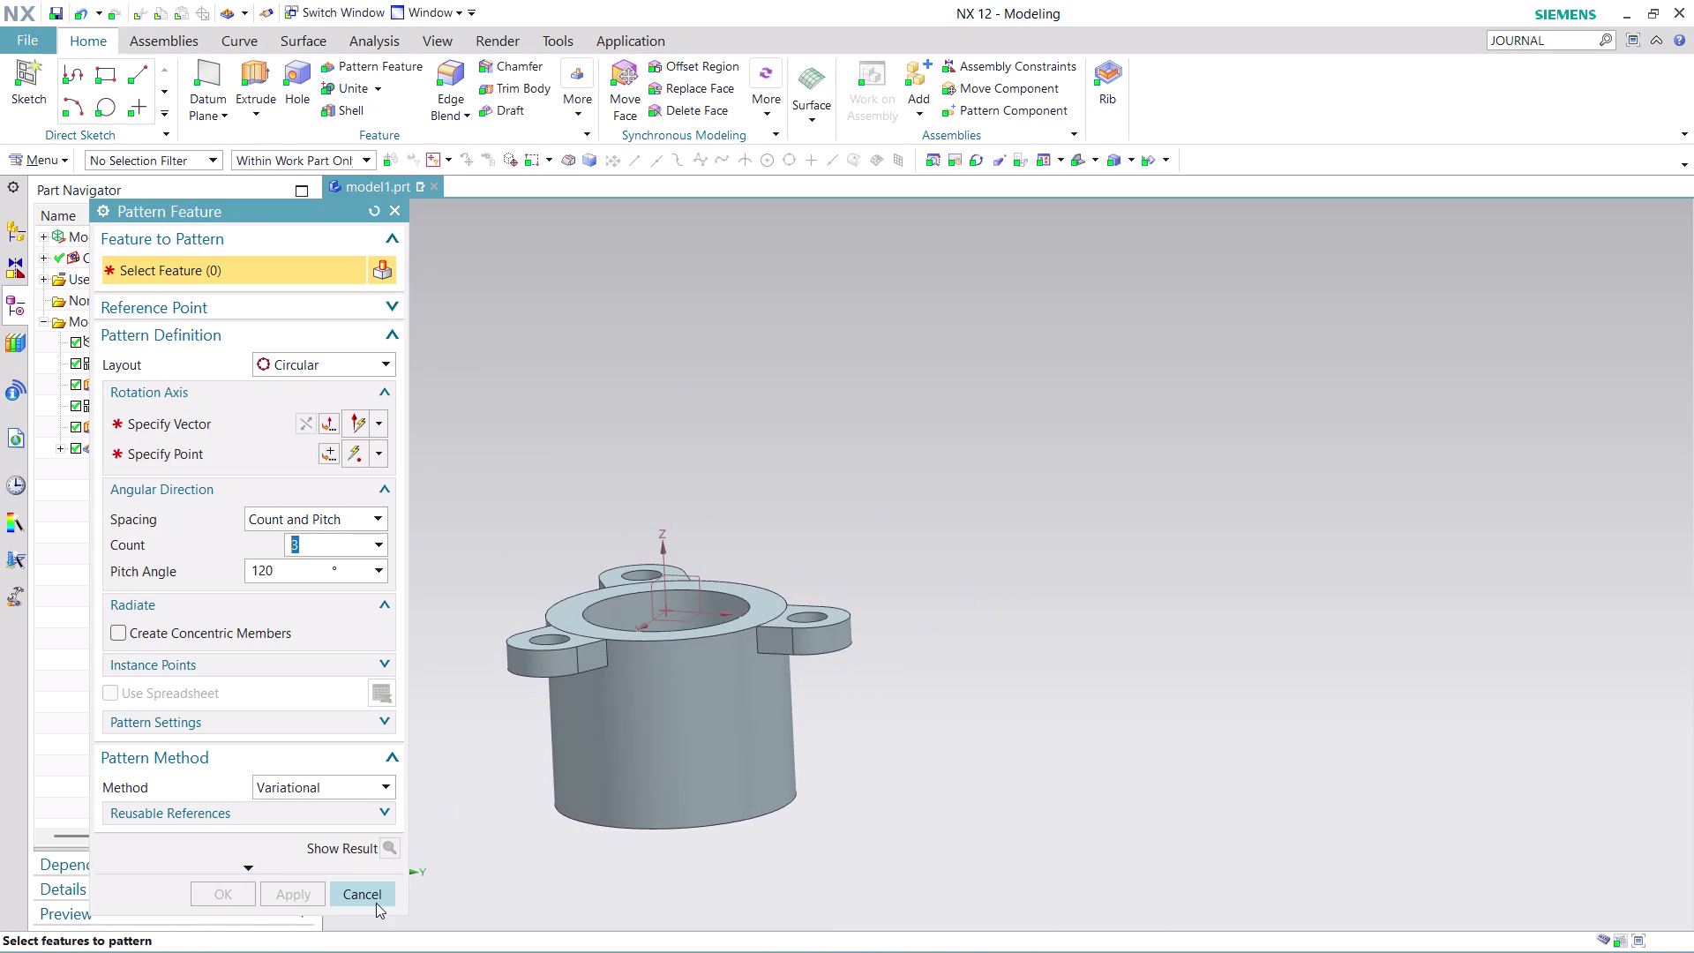
click(376, 899)
scroll(down, 3)
scroll(up, 3)
middle_drag(960, 760, 1034, 635)
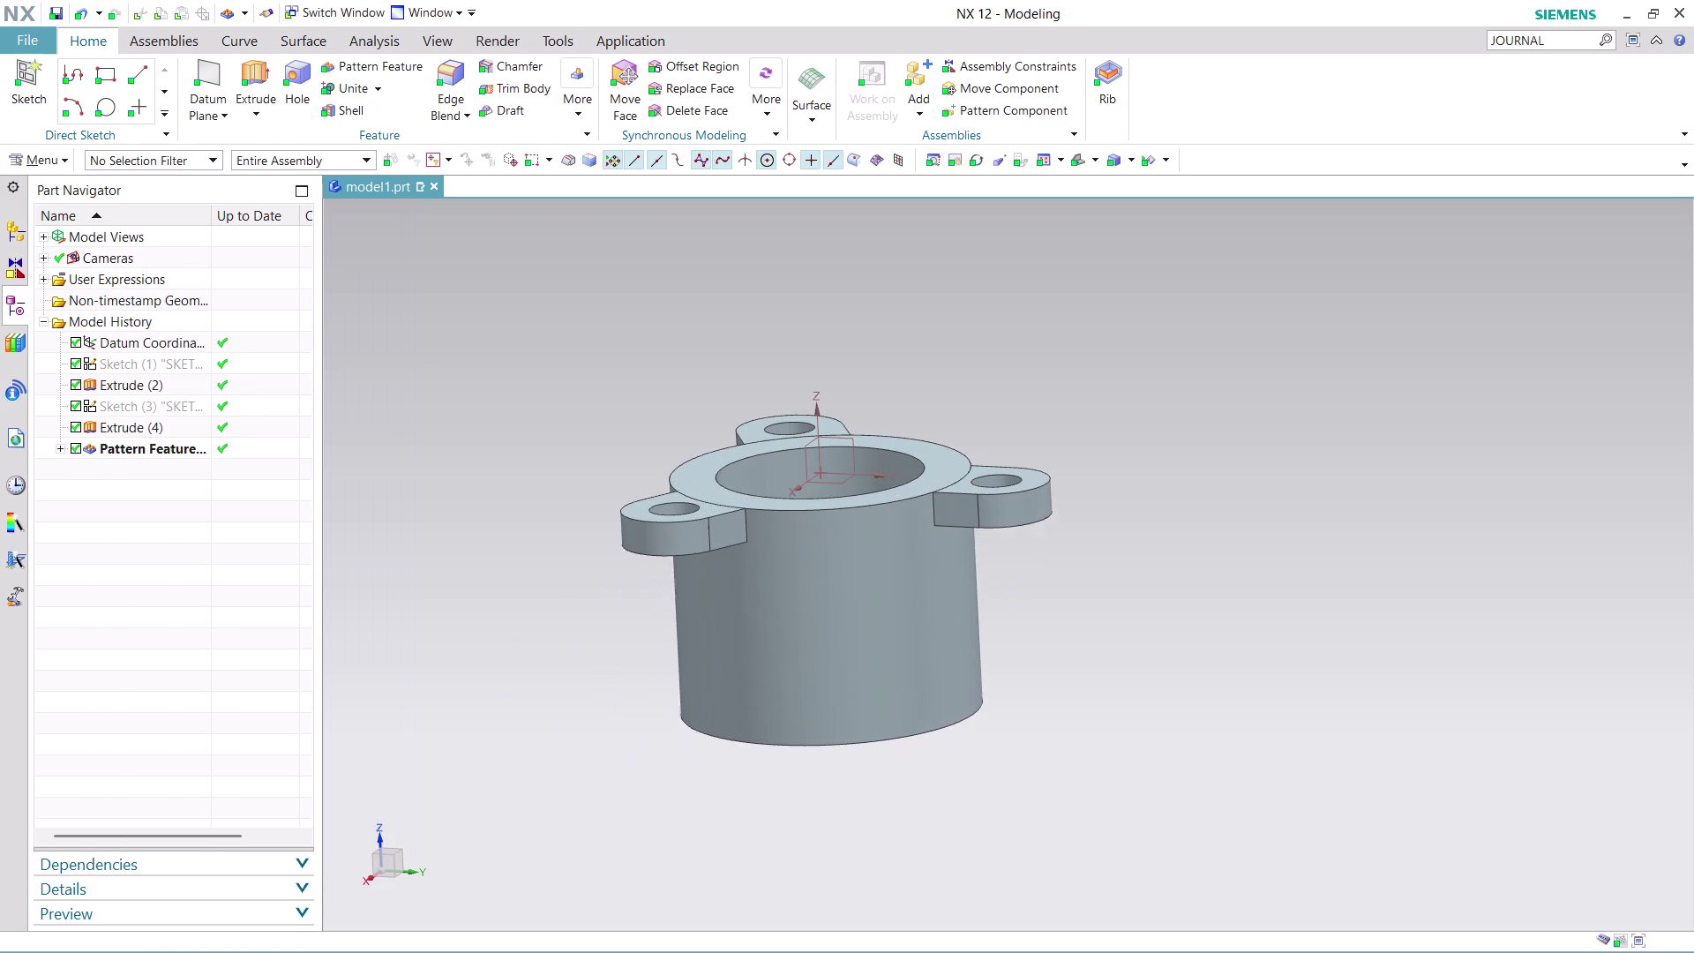
middle_drag(1034, 636, 1055, 582)
middle_drag(1059, 578, 1066, 639)
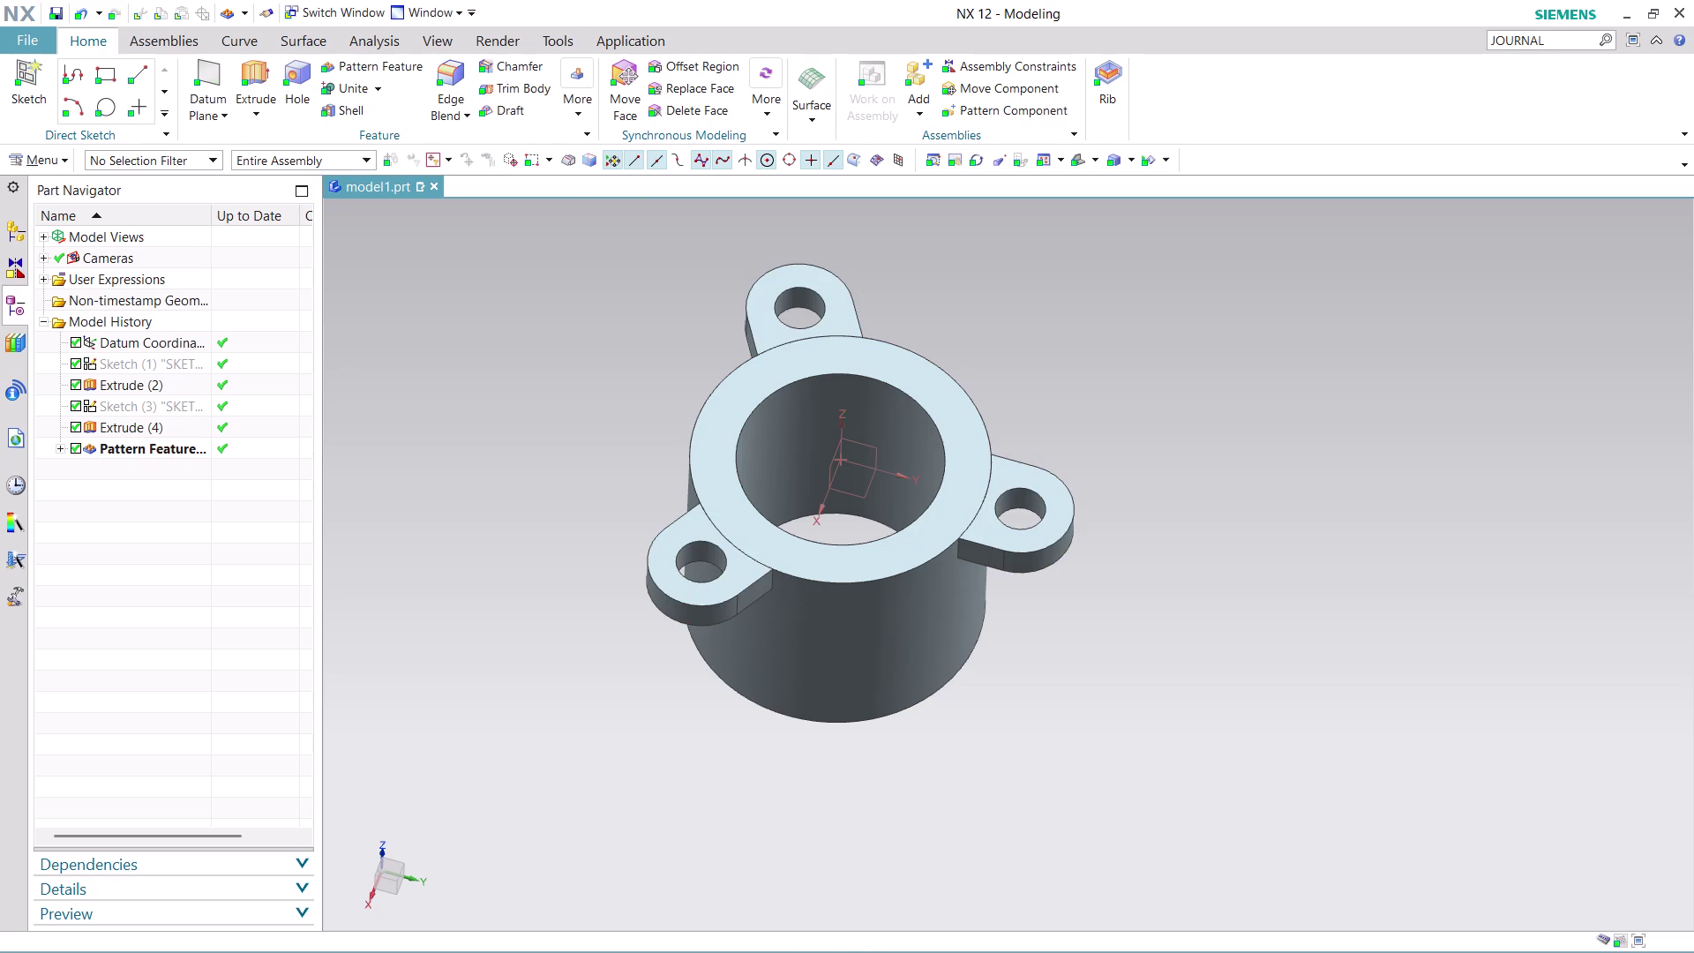
middle_drag(1021, 323, 991, 260)
scroll(up, 3)
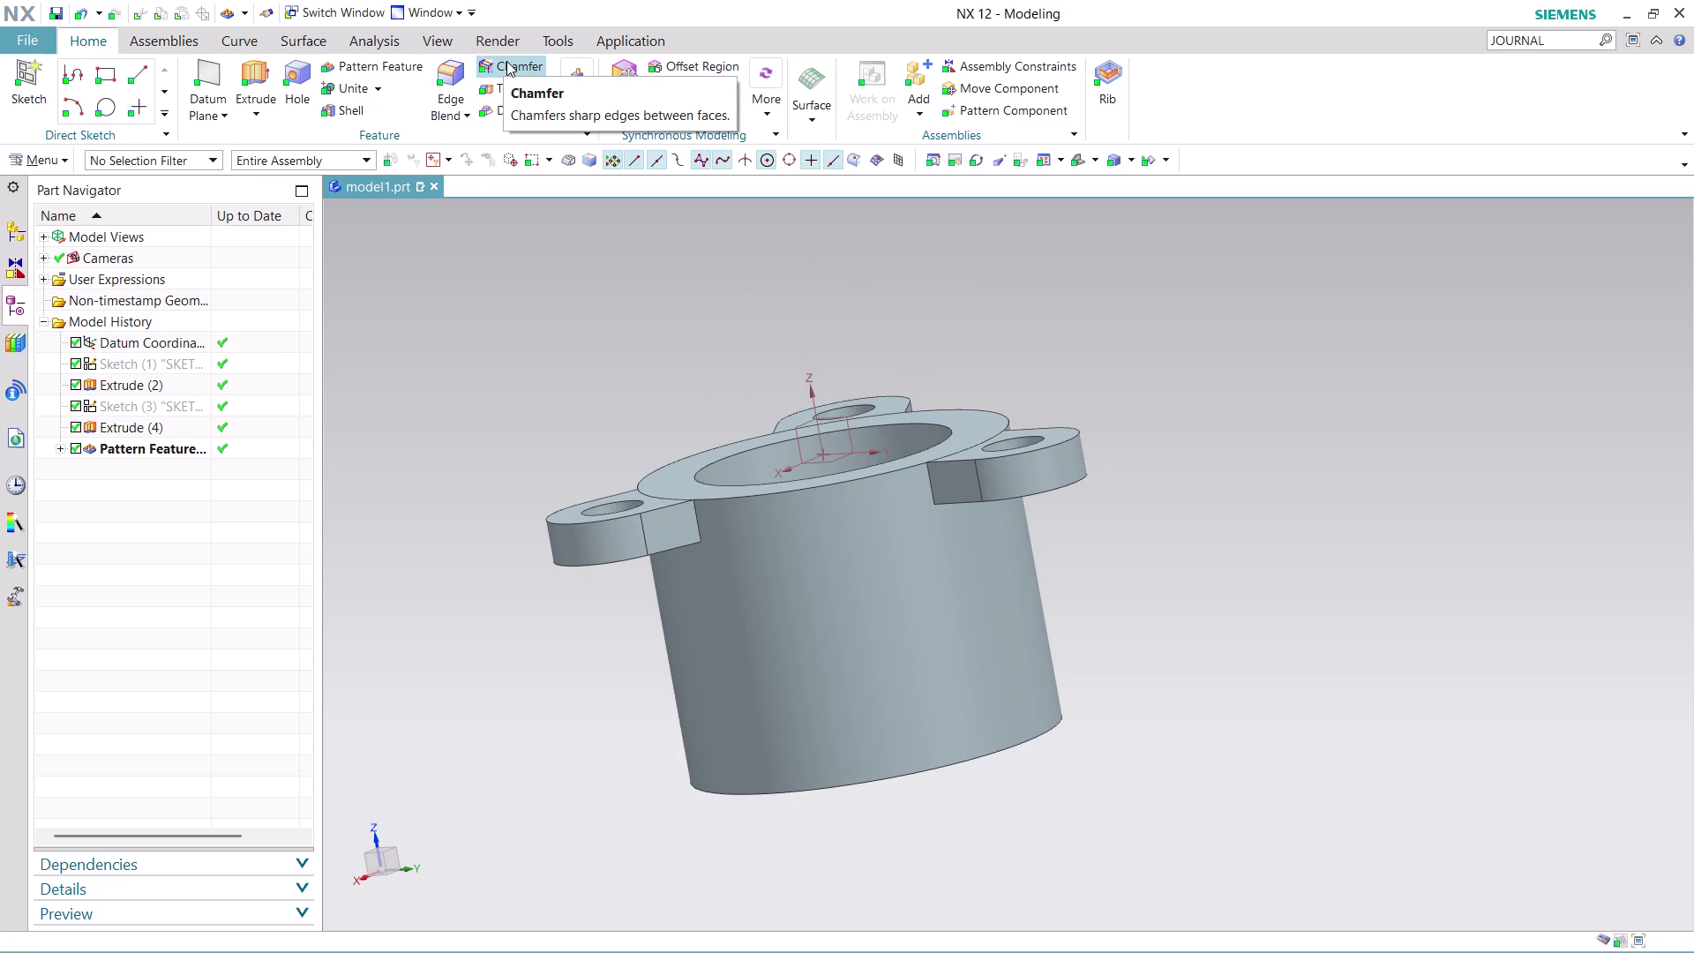
click(589, 102)
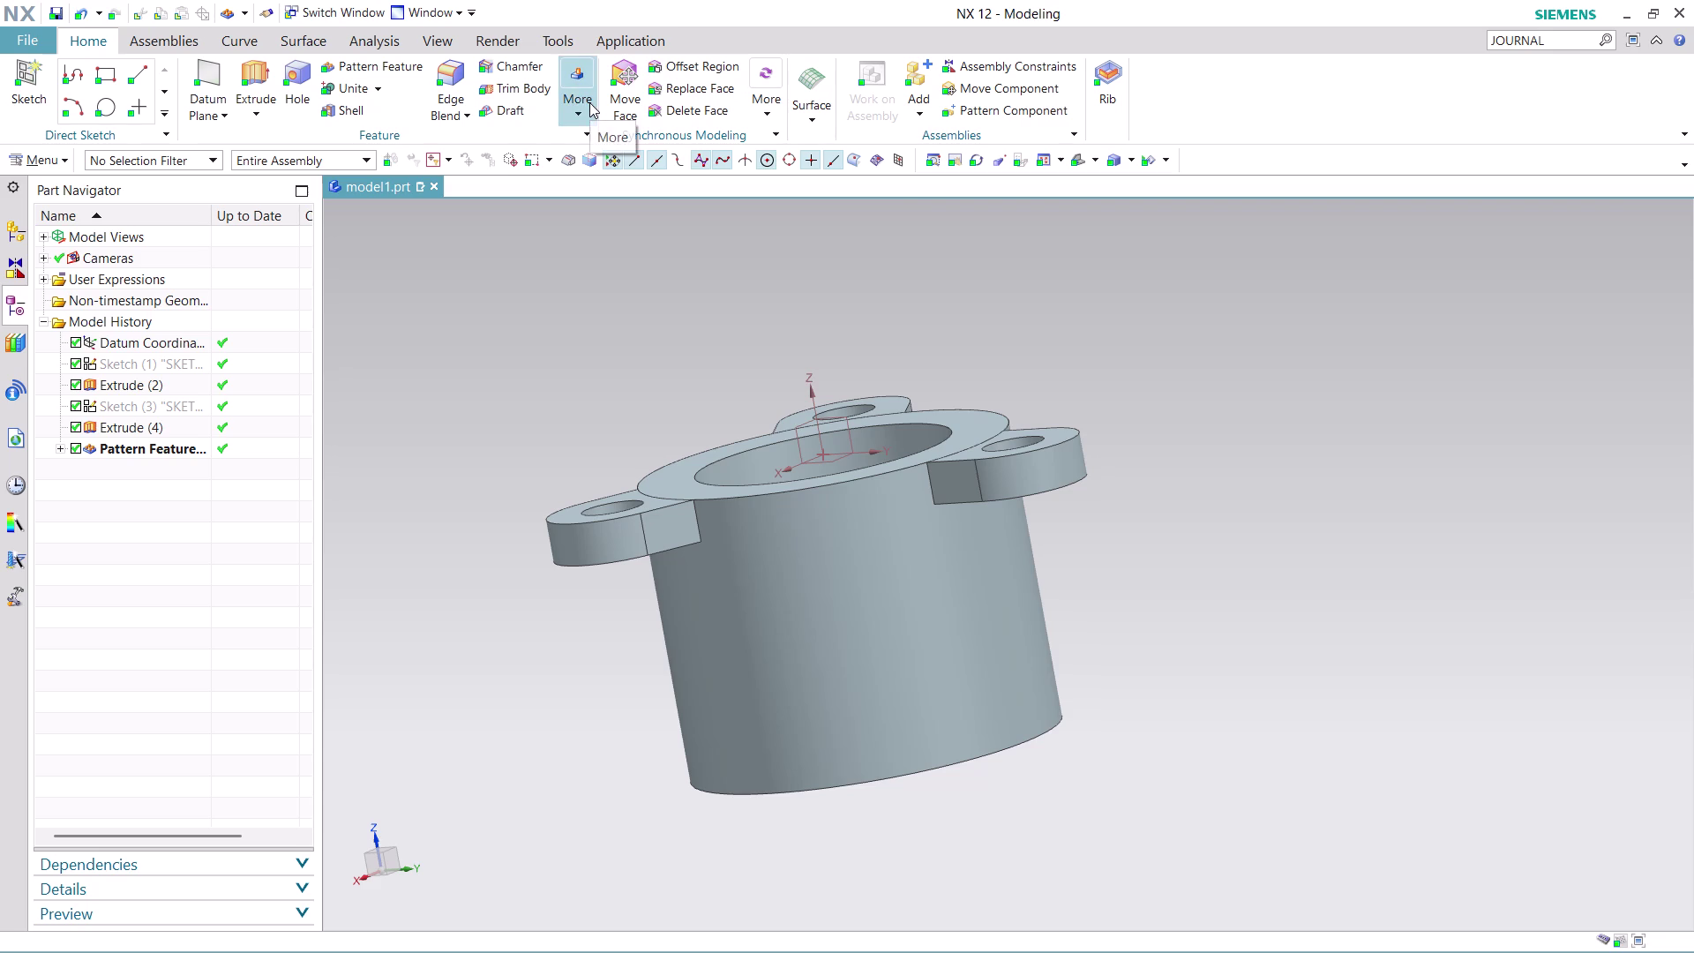
Mirror the original and patterned lugs across the XY plane.
click(740, 160)
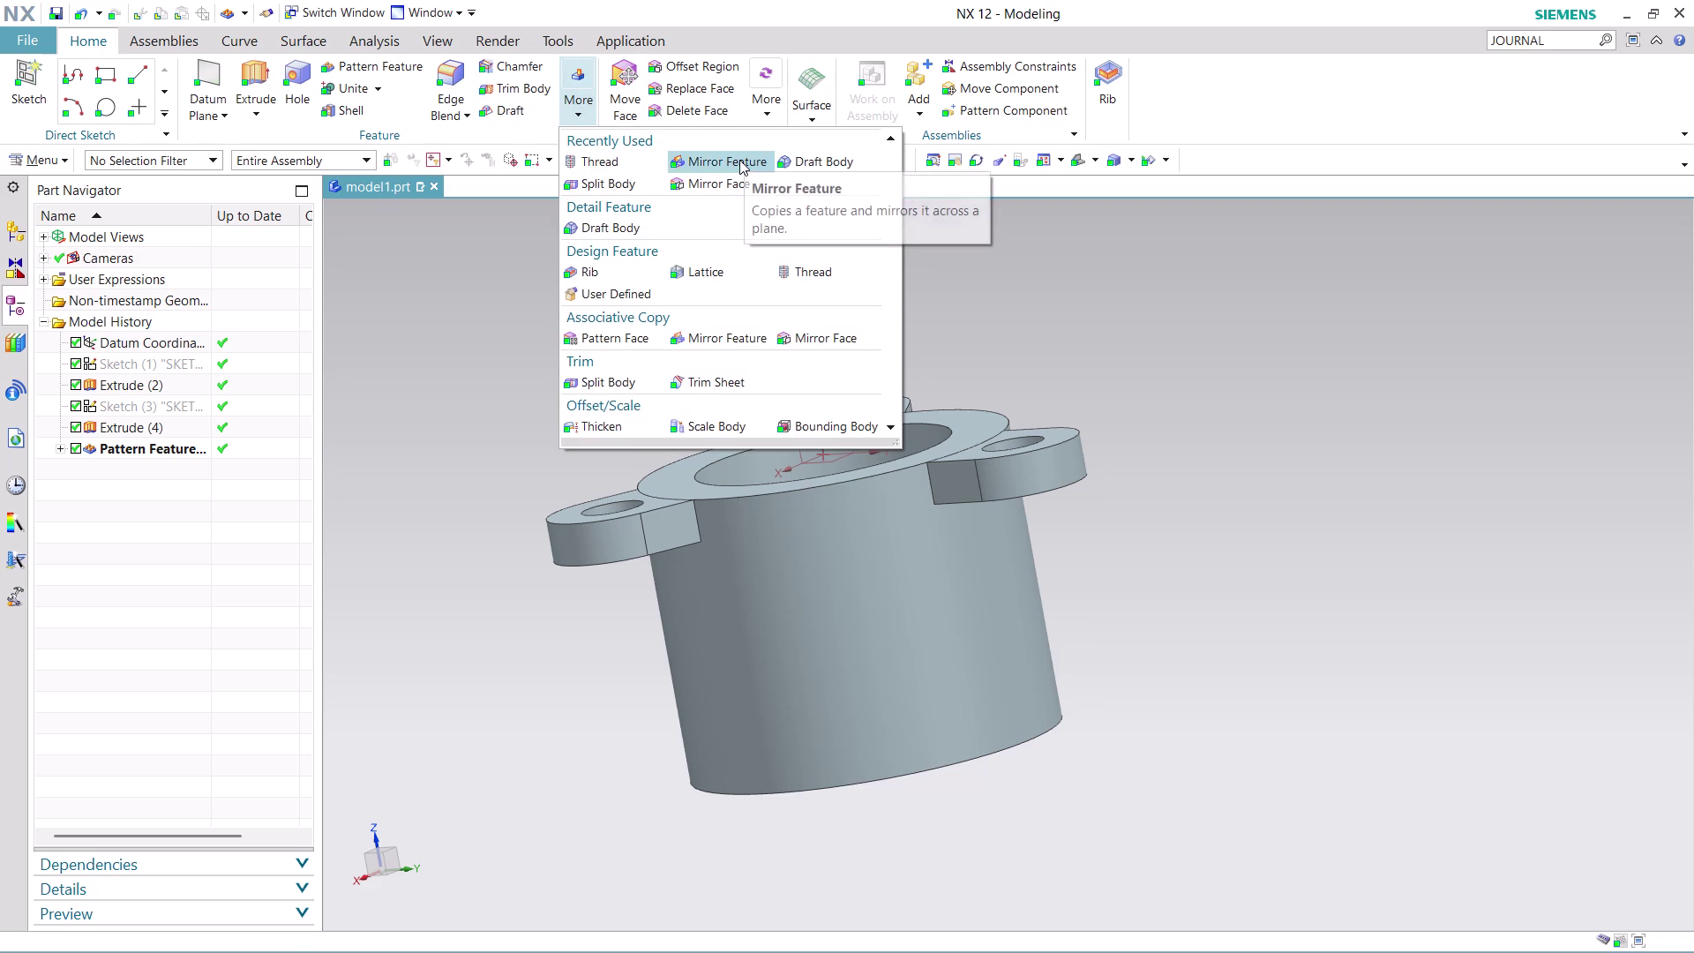
middle_drag(866, 273, 890, 300)
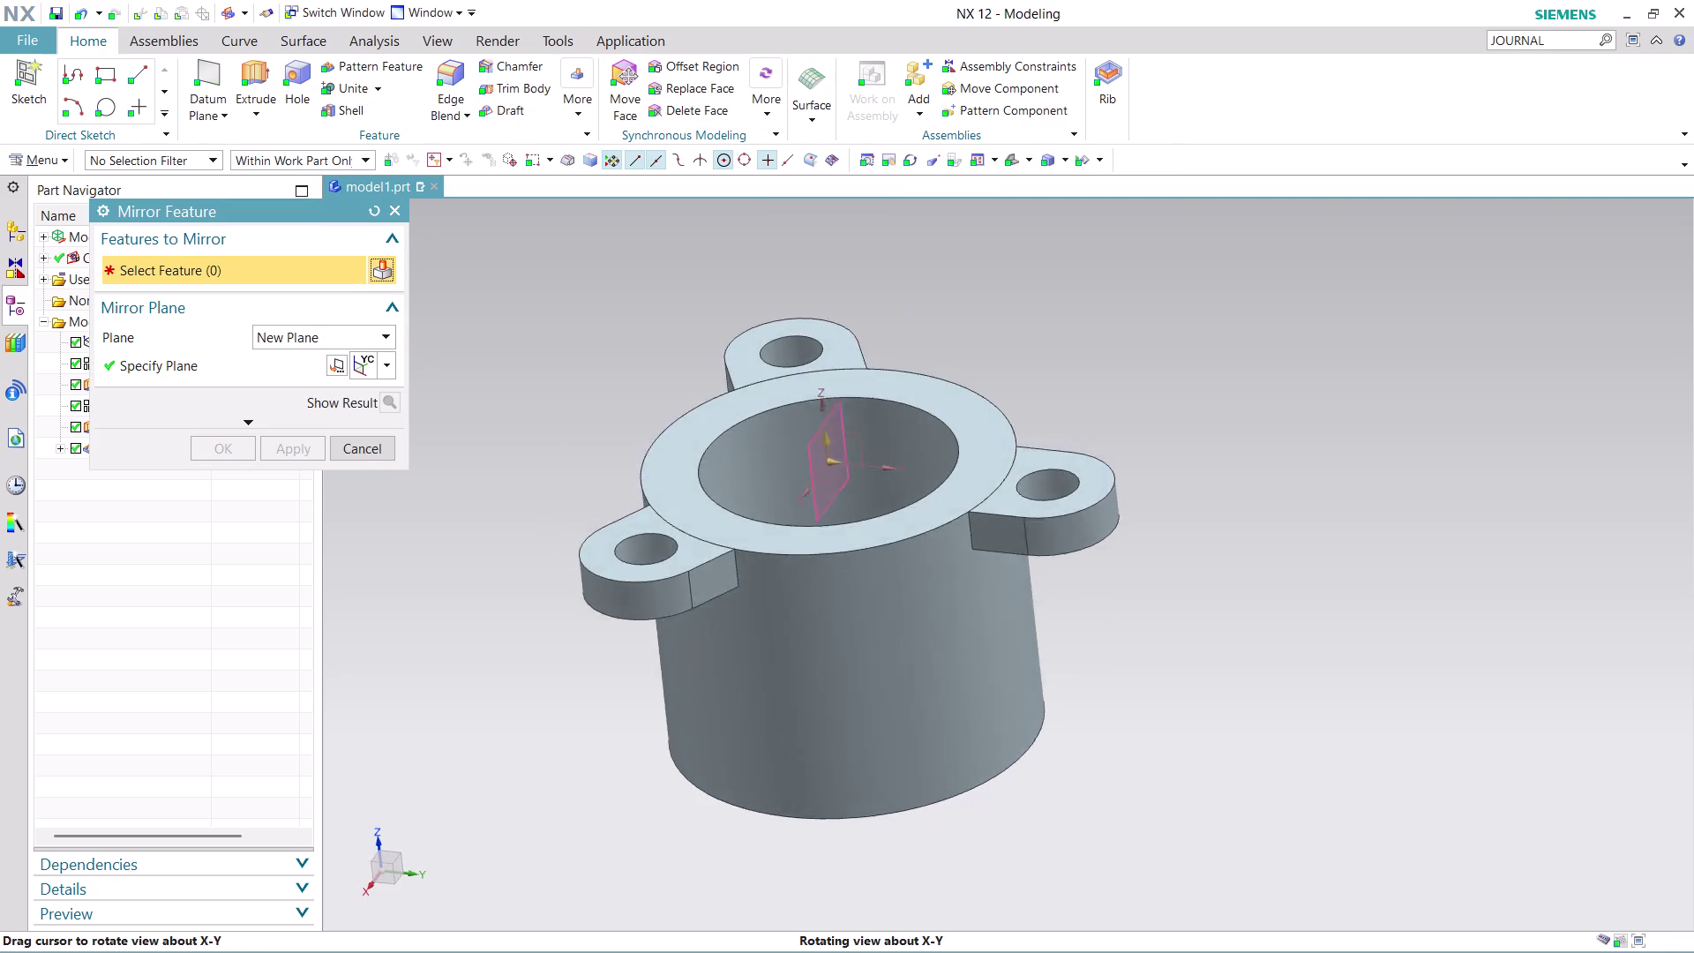
middle_drag(889, 301, 898, 308)
scroll(up, 3)
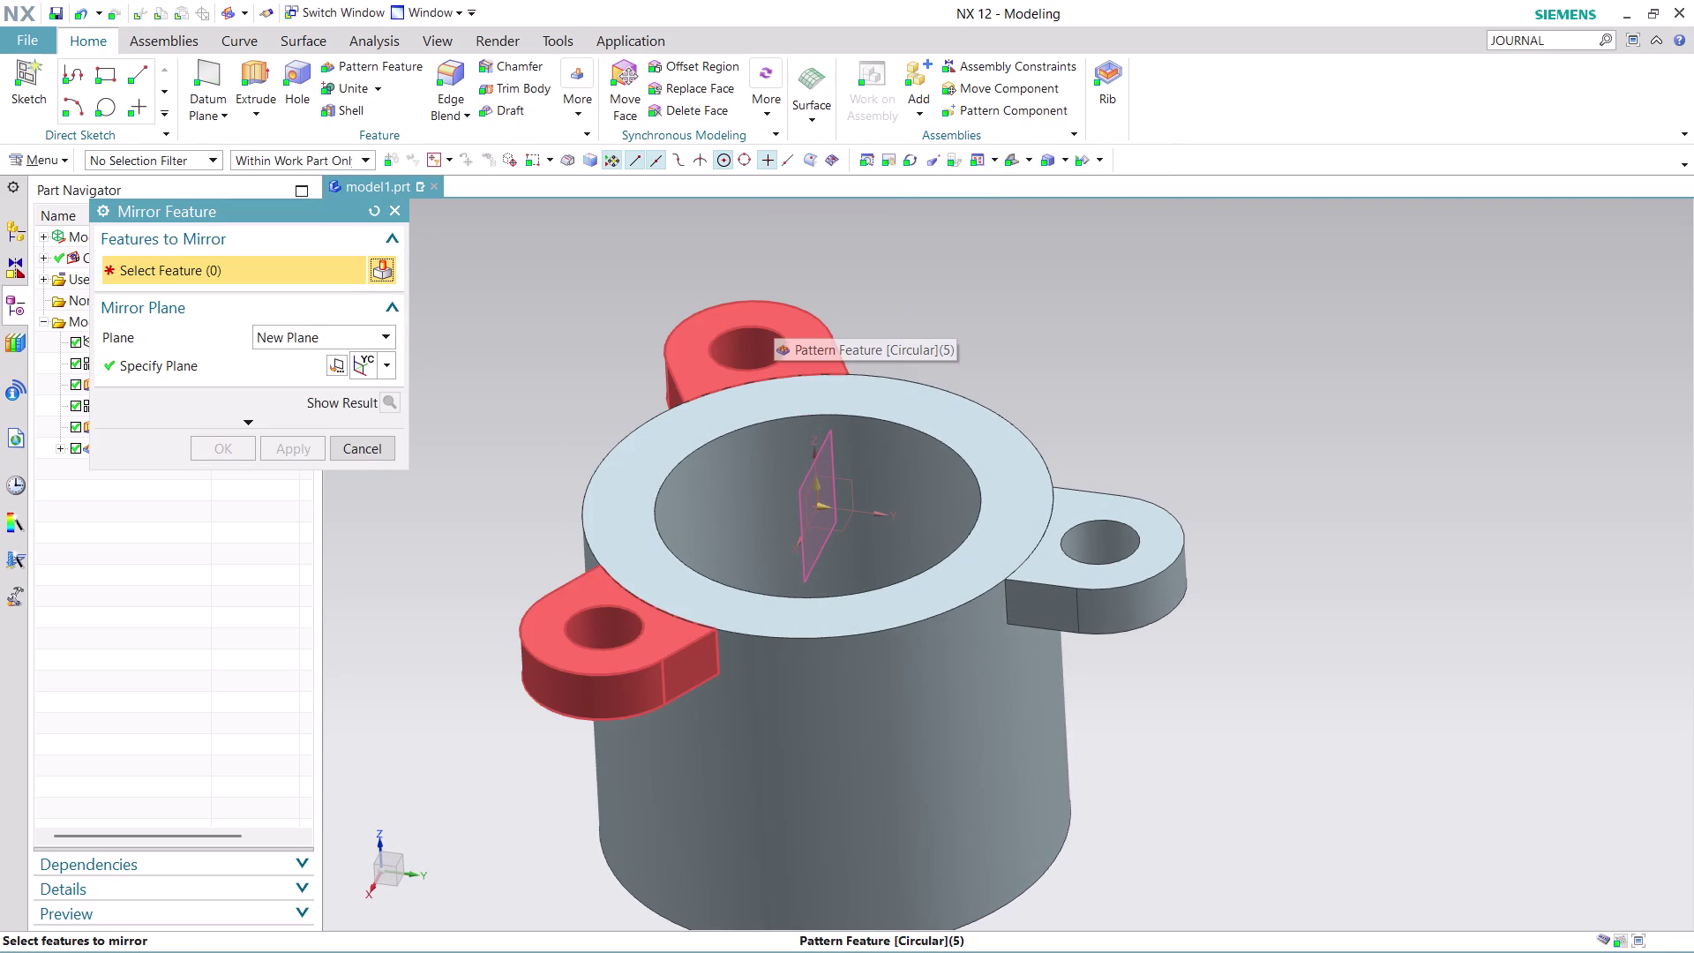
click(779, 315)
click(1090, 559)
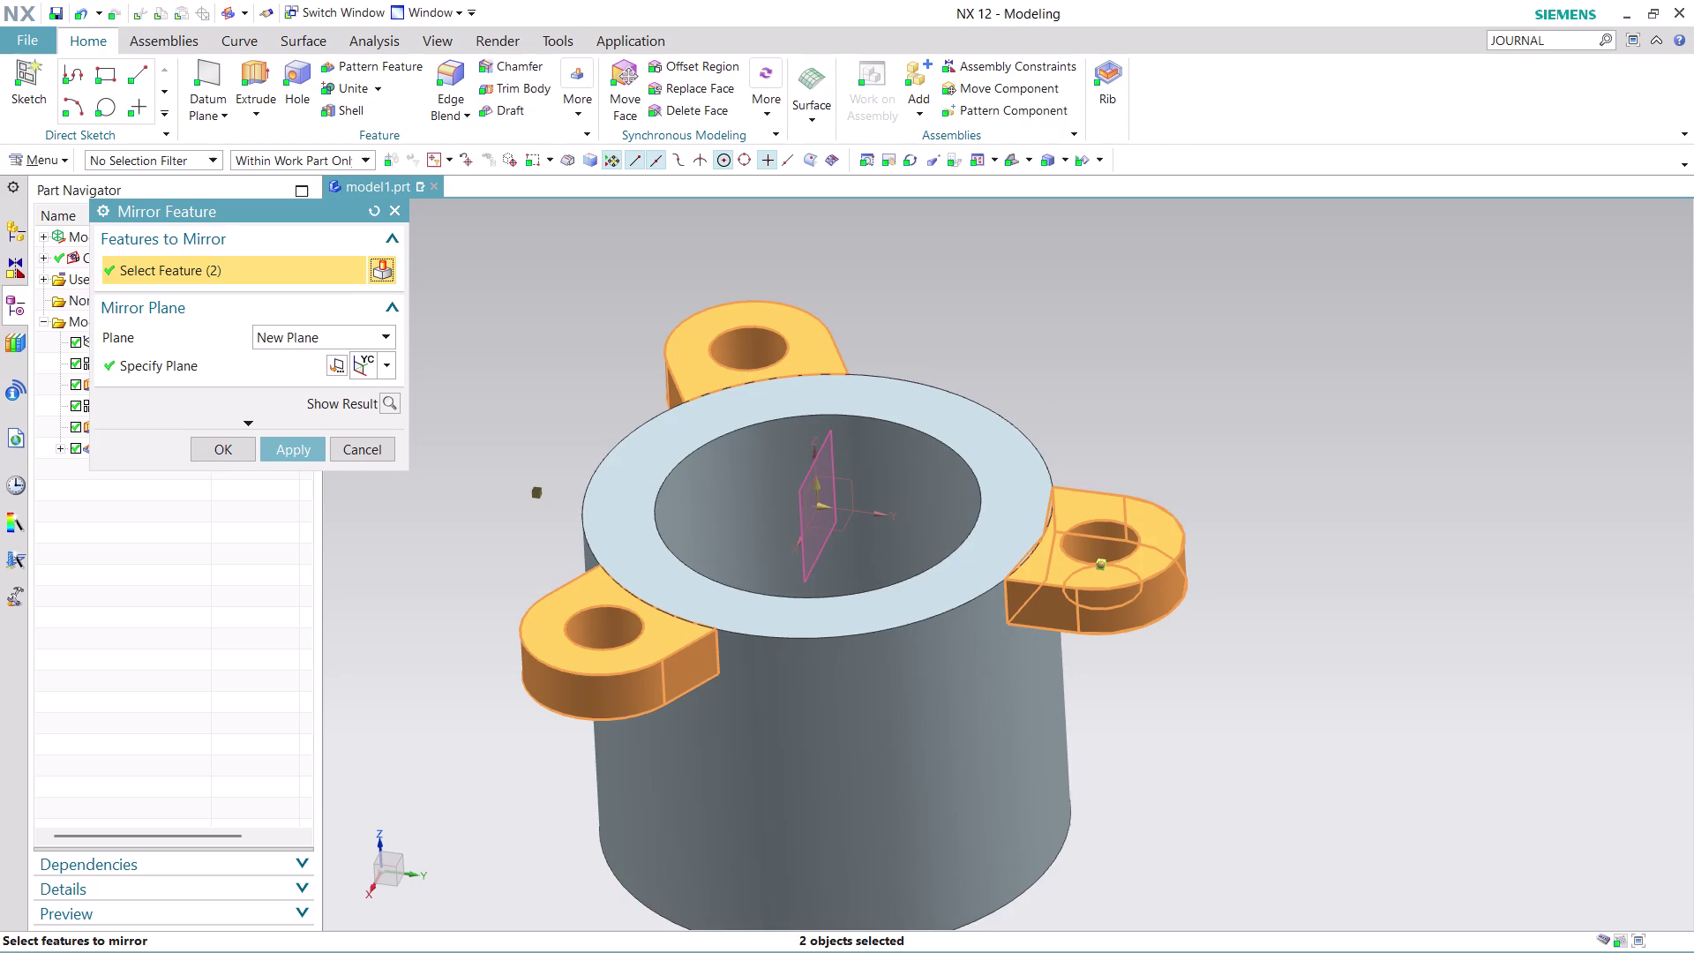
click(385, 366)
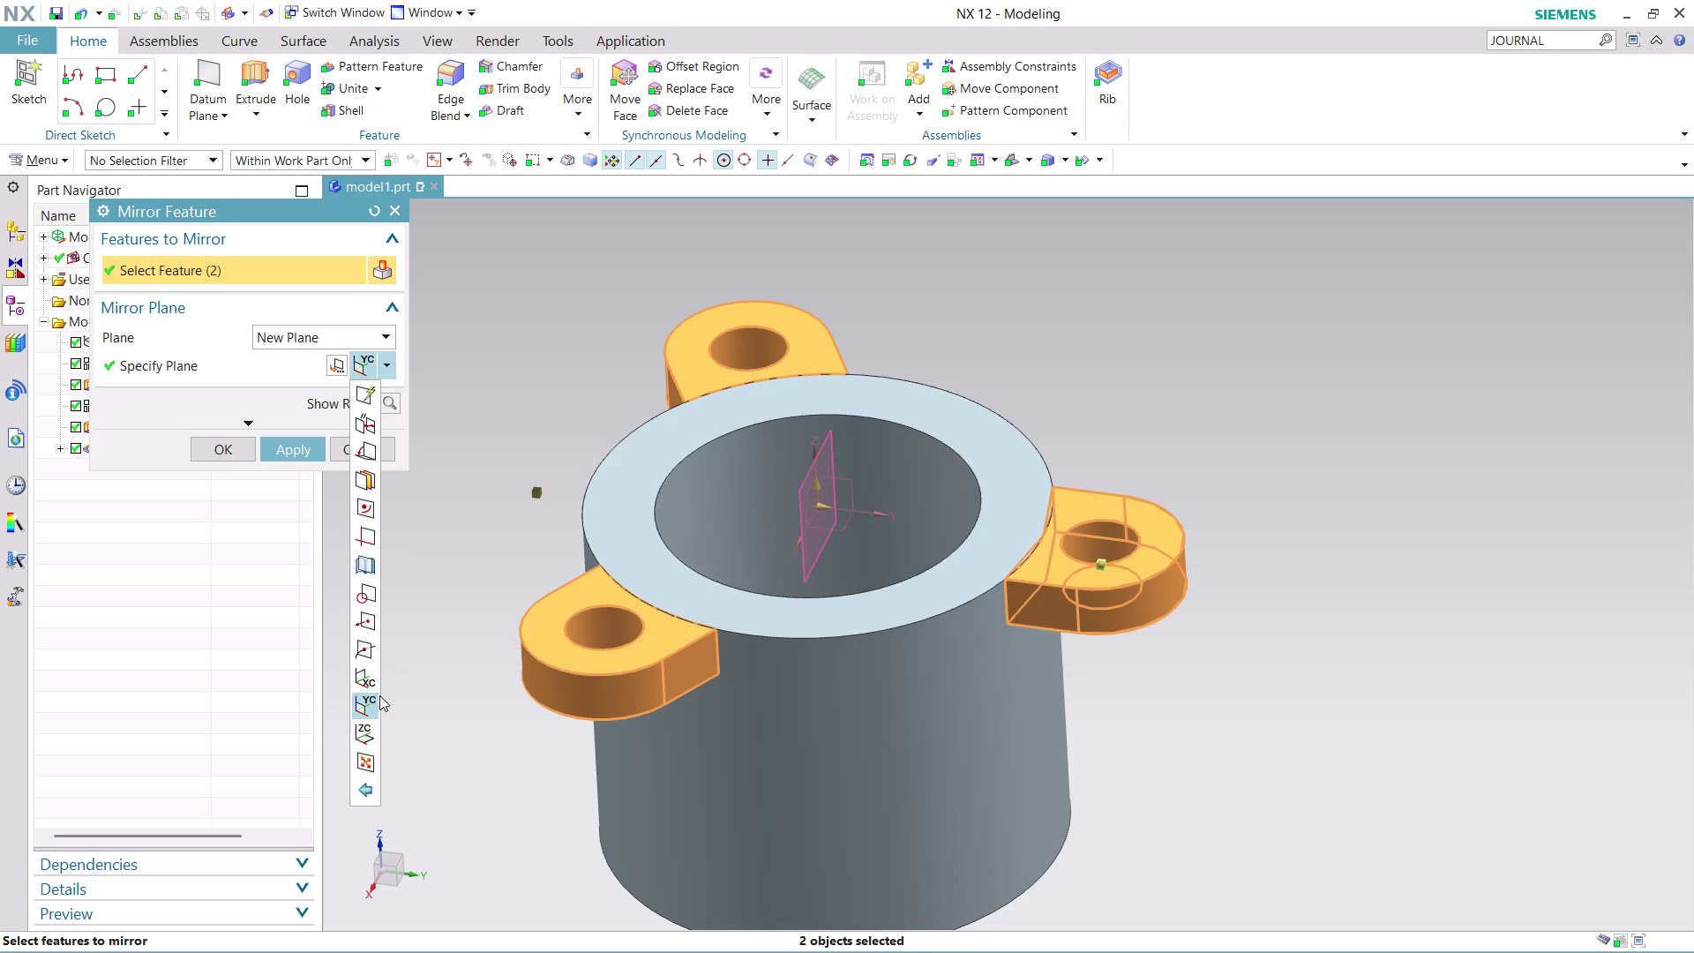
click(373, 738)
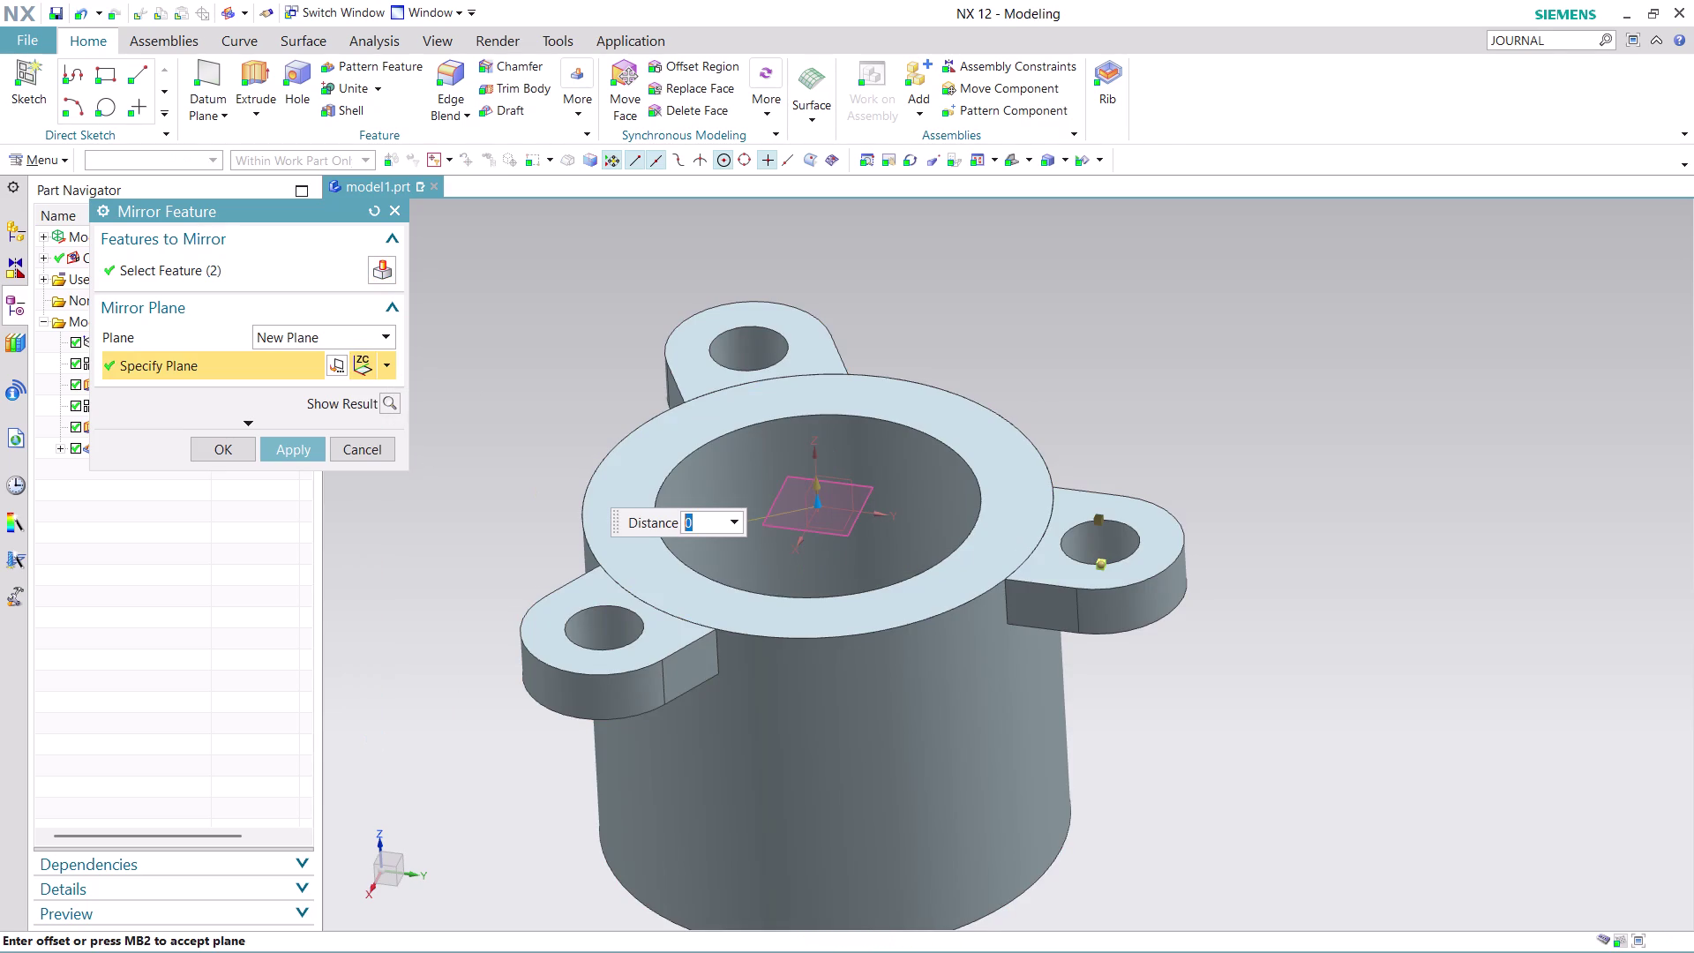
scroll(down, 3)
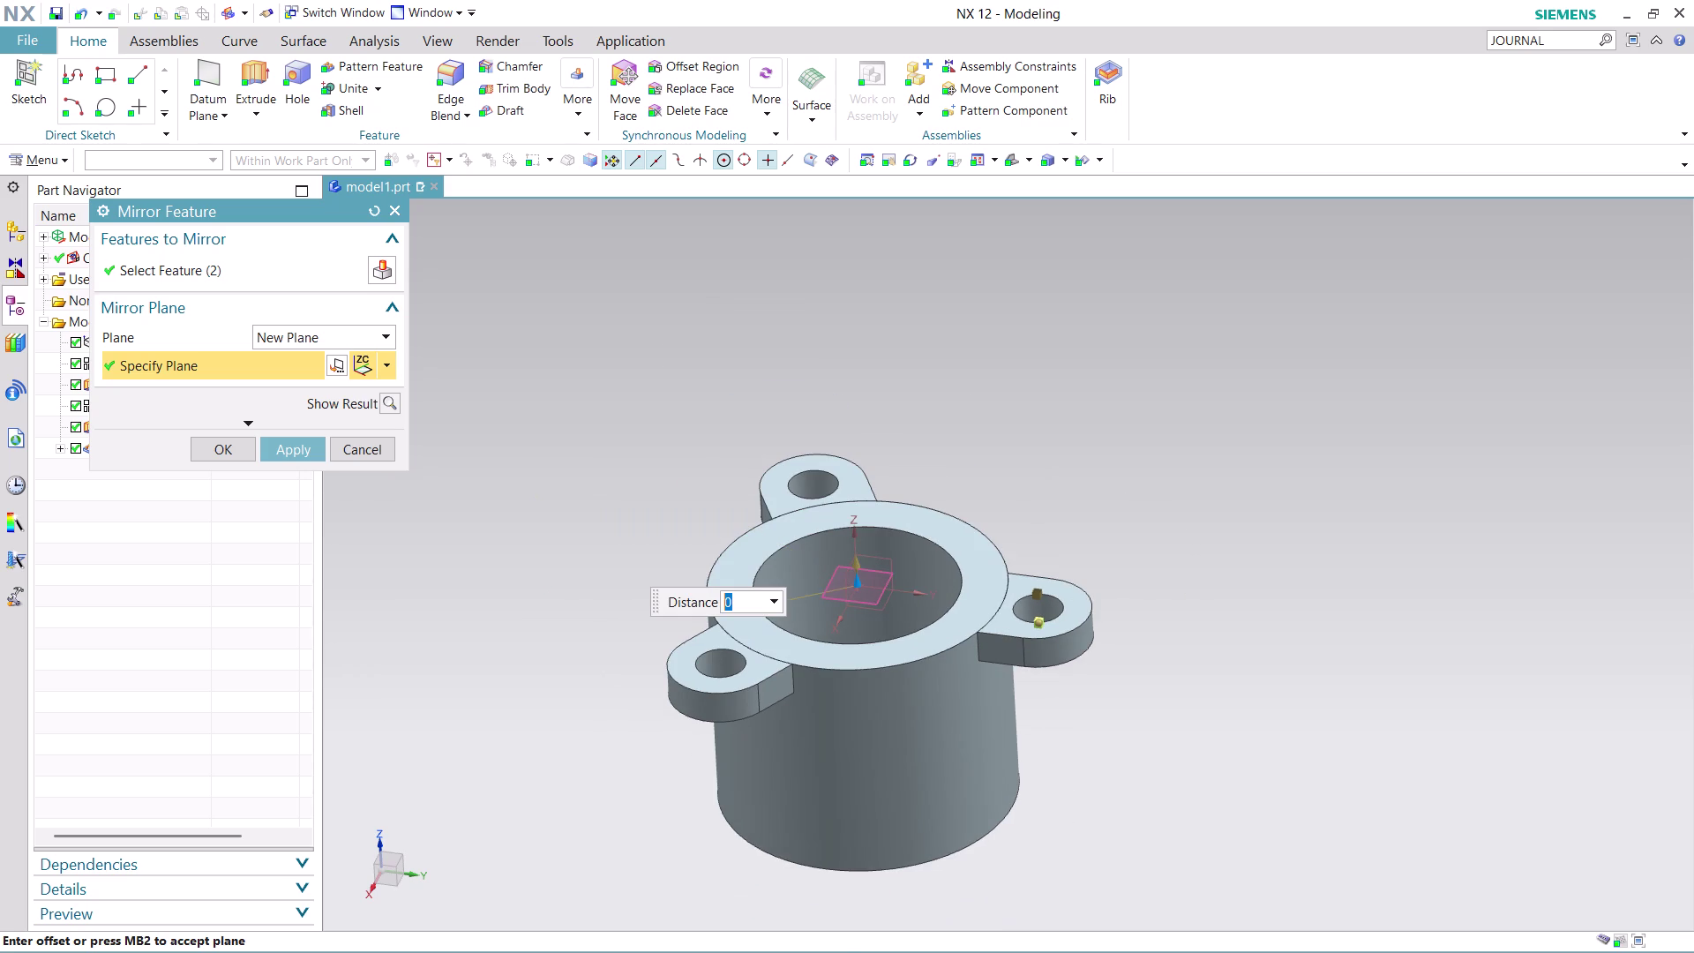
middle_drag(1078, 751, 1082, 666)
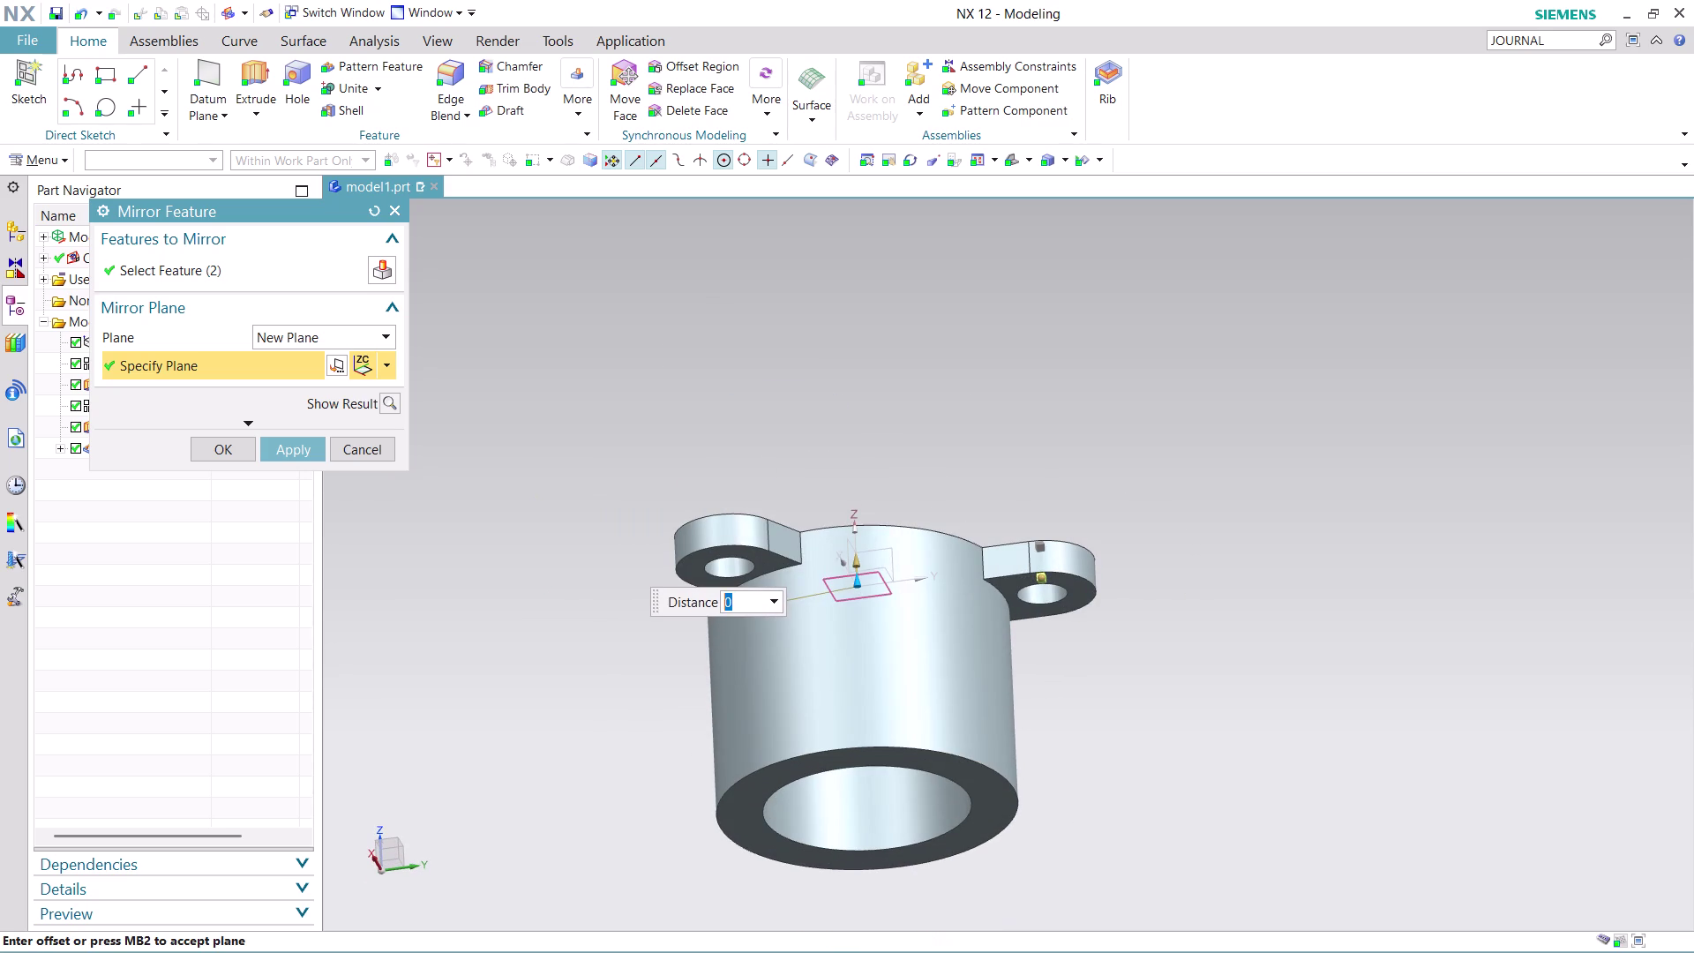
click(298, 446)
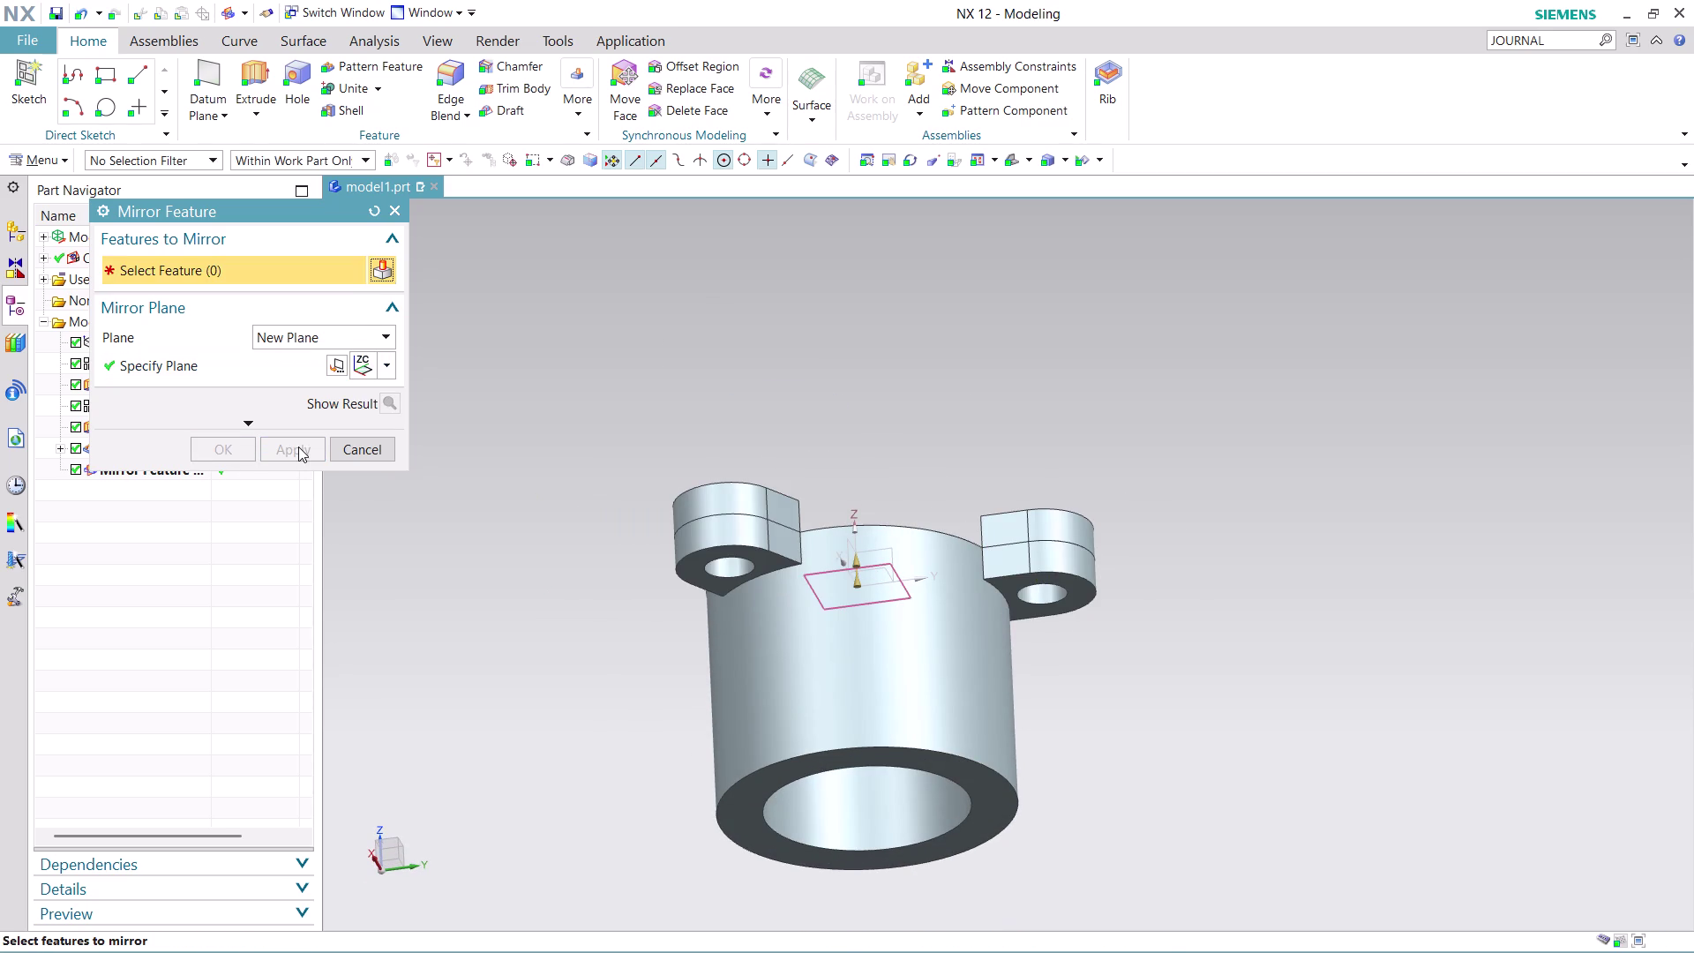
Undo the mirror feature and reorient the view of the three-lug cylinder.
key(ctrl+z)
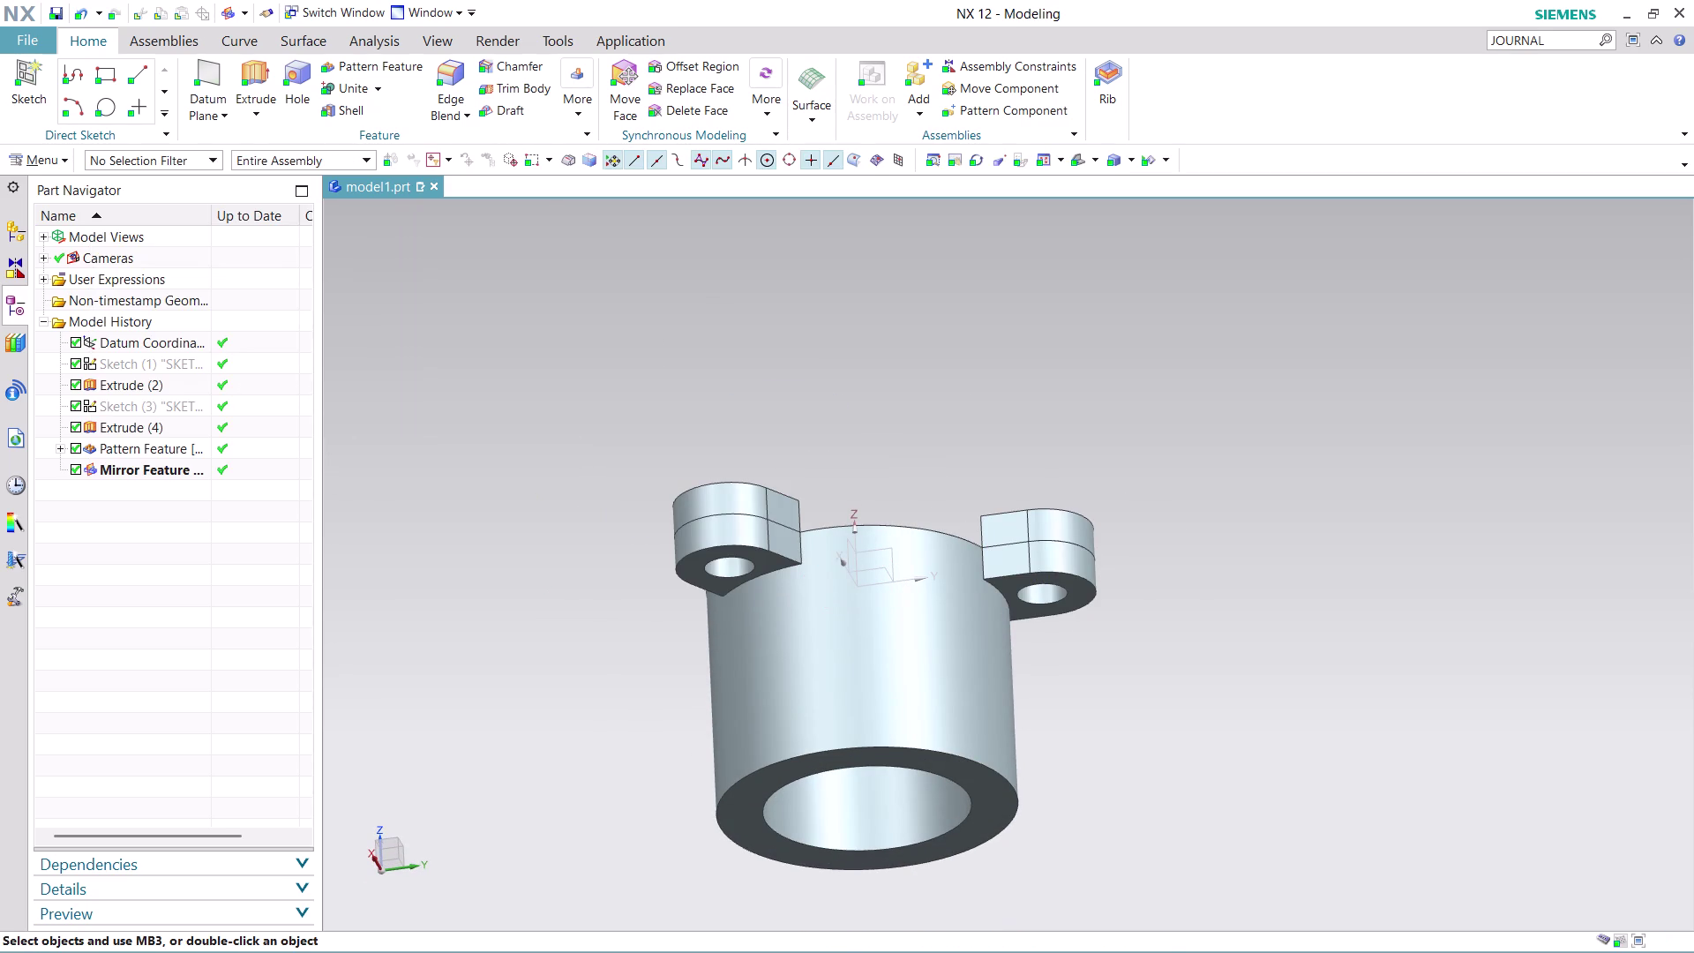
key(ctrl+z)
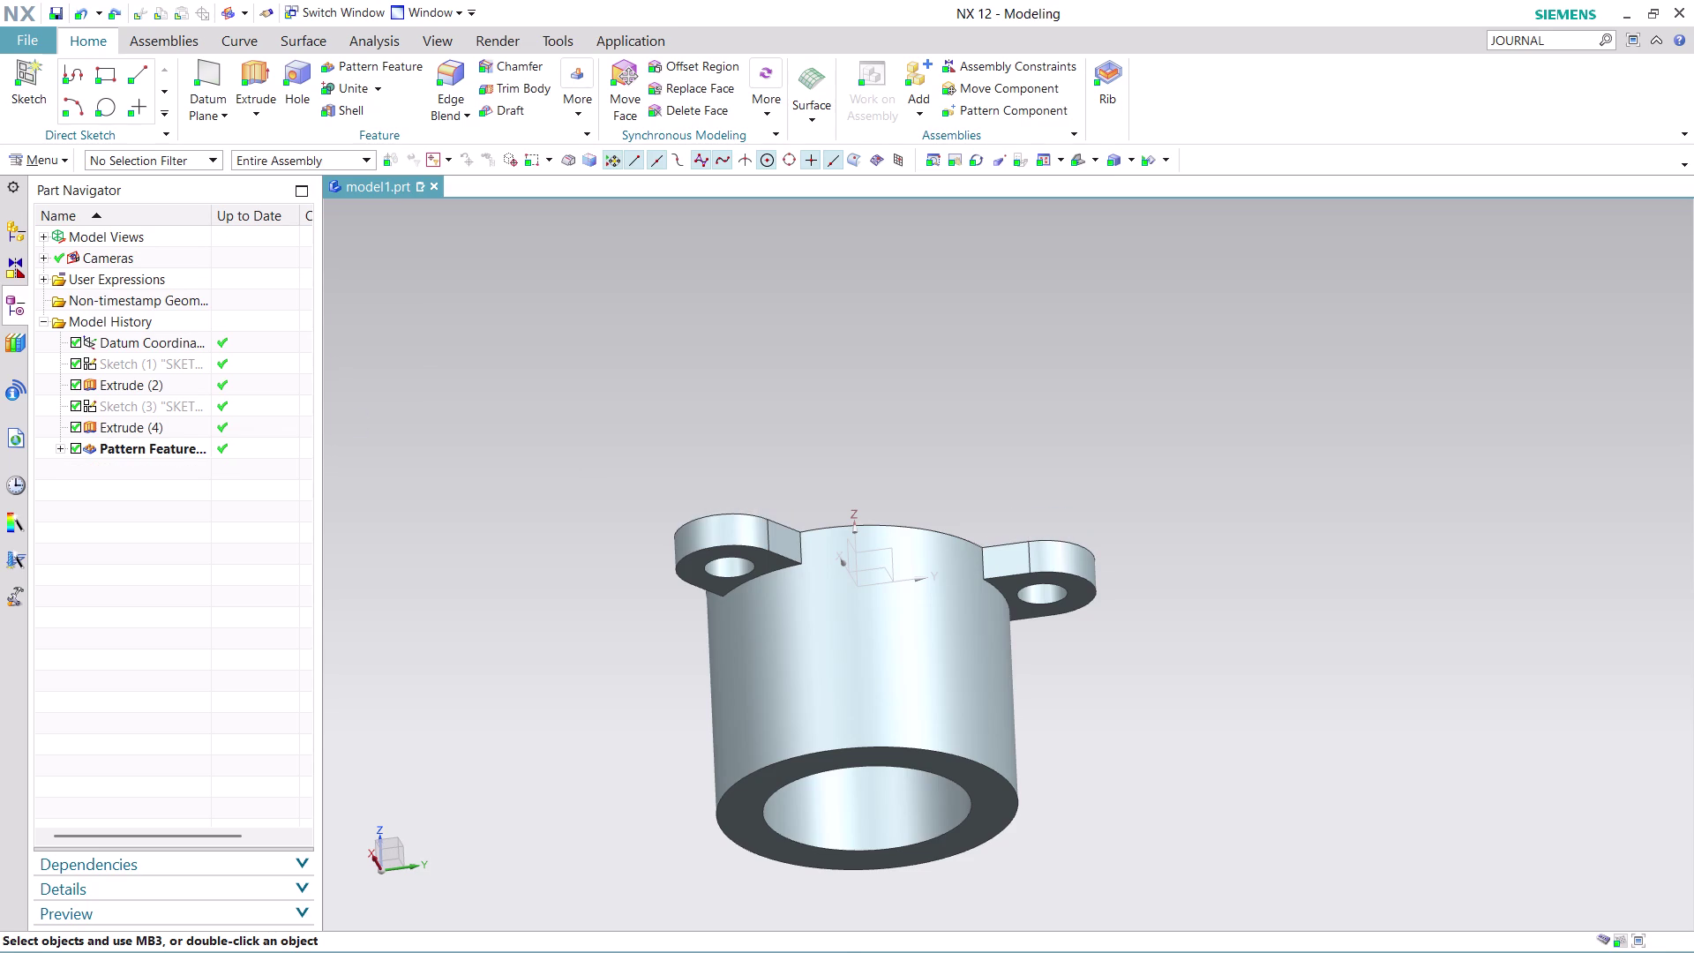
middle_drag(748, 379, 776, 433)
scroll(down, 3)
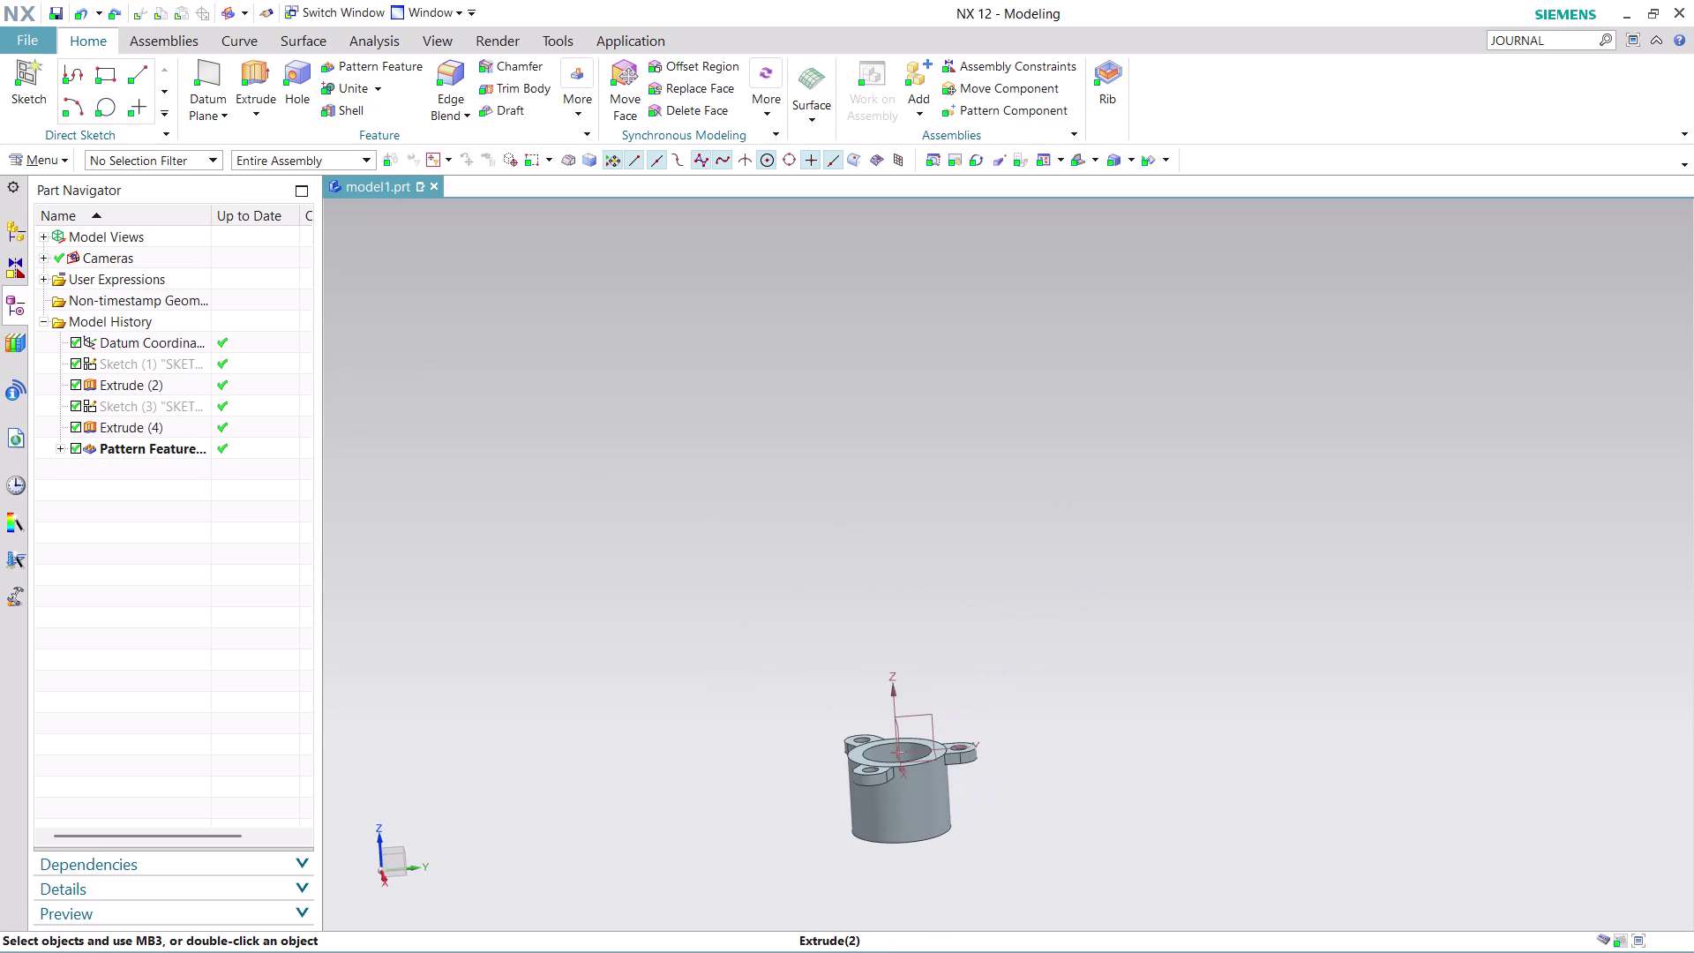
scroll(up, 3)
scroll(up, 3)
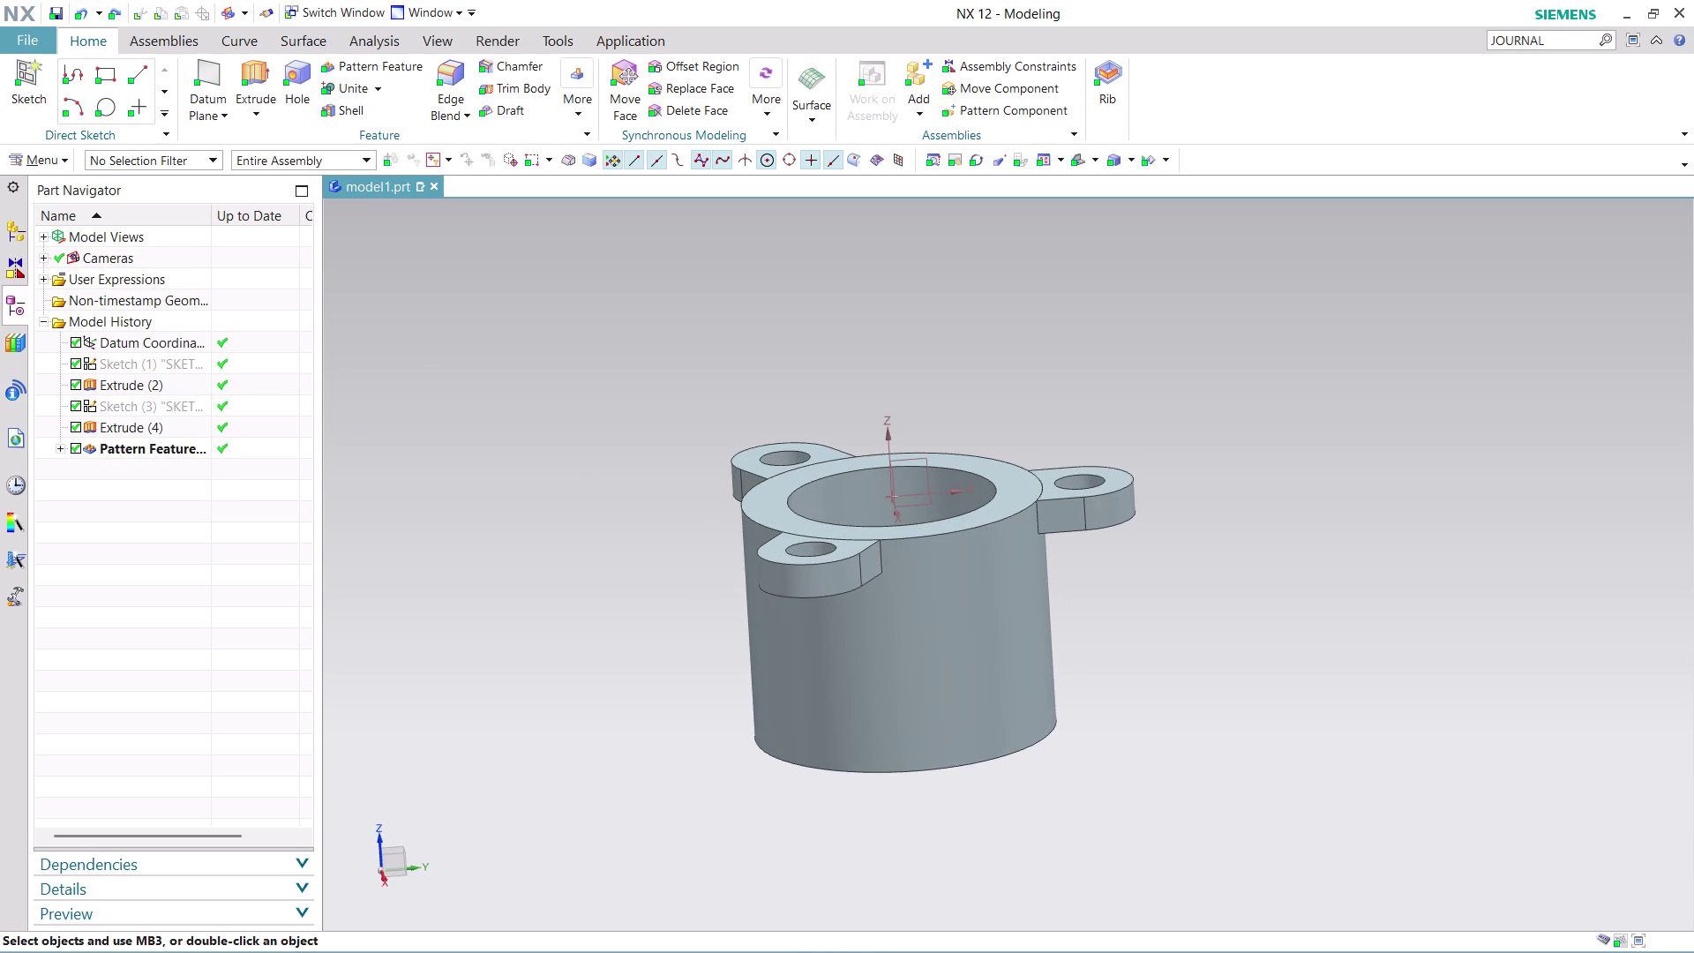
middle_drag(992, 376, 952, 382)
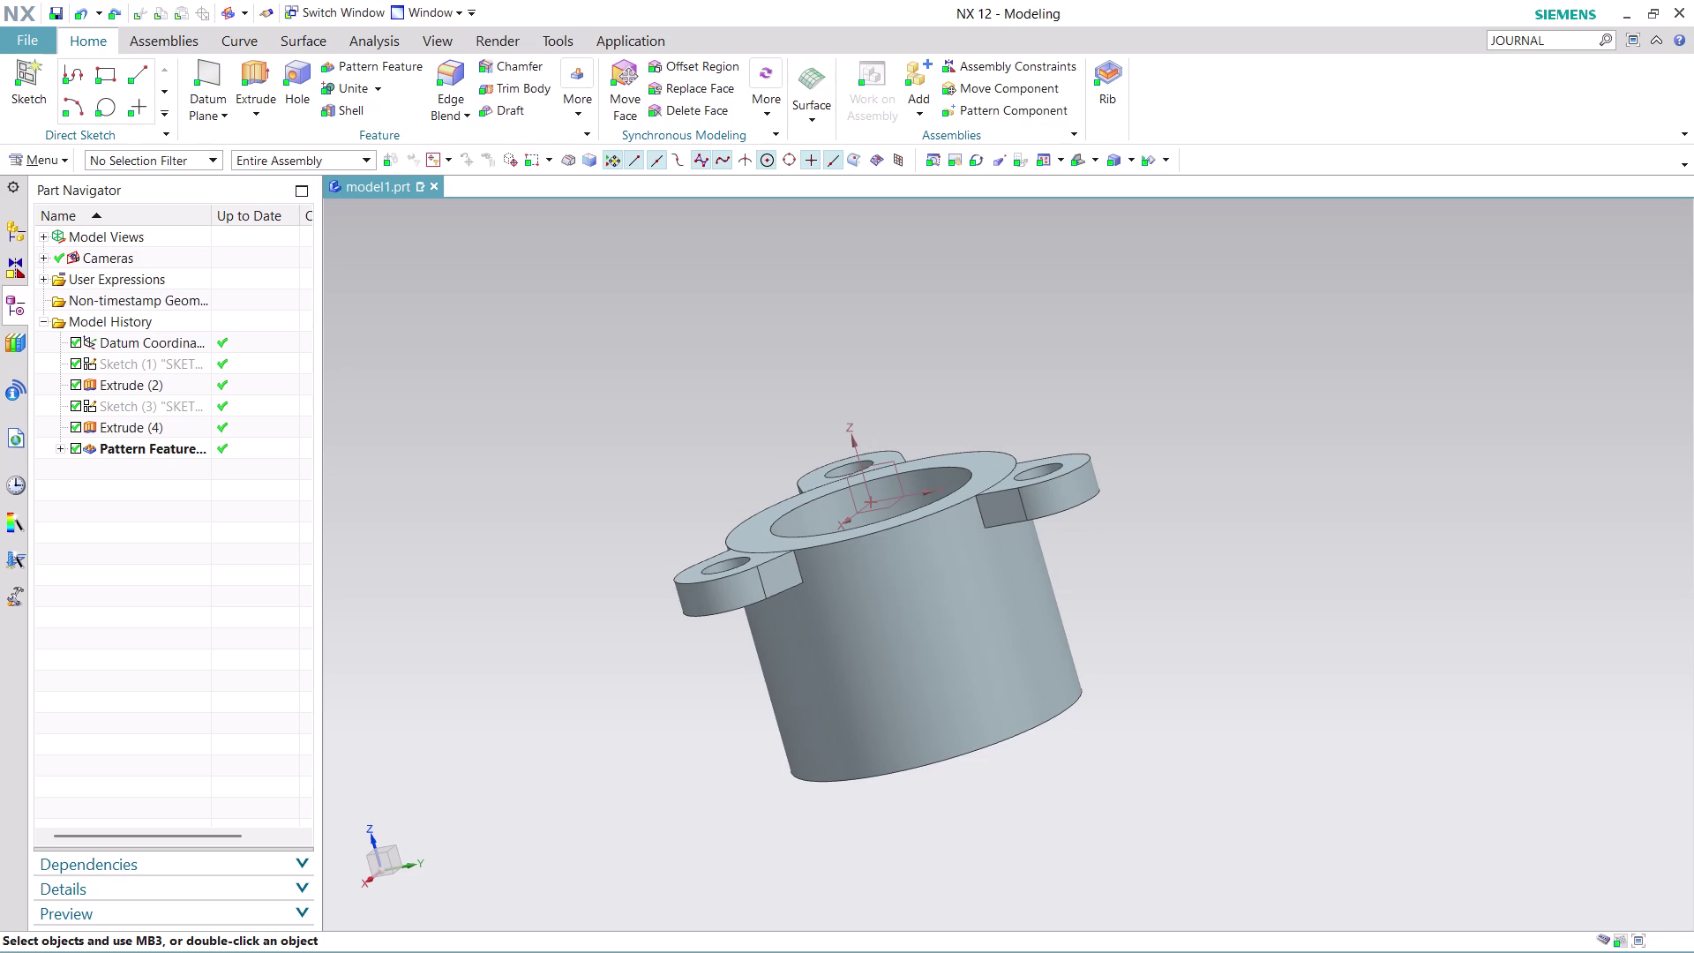
click(573, 115)
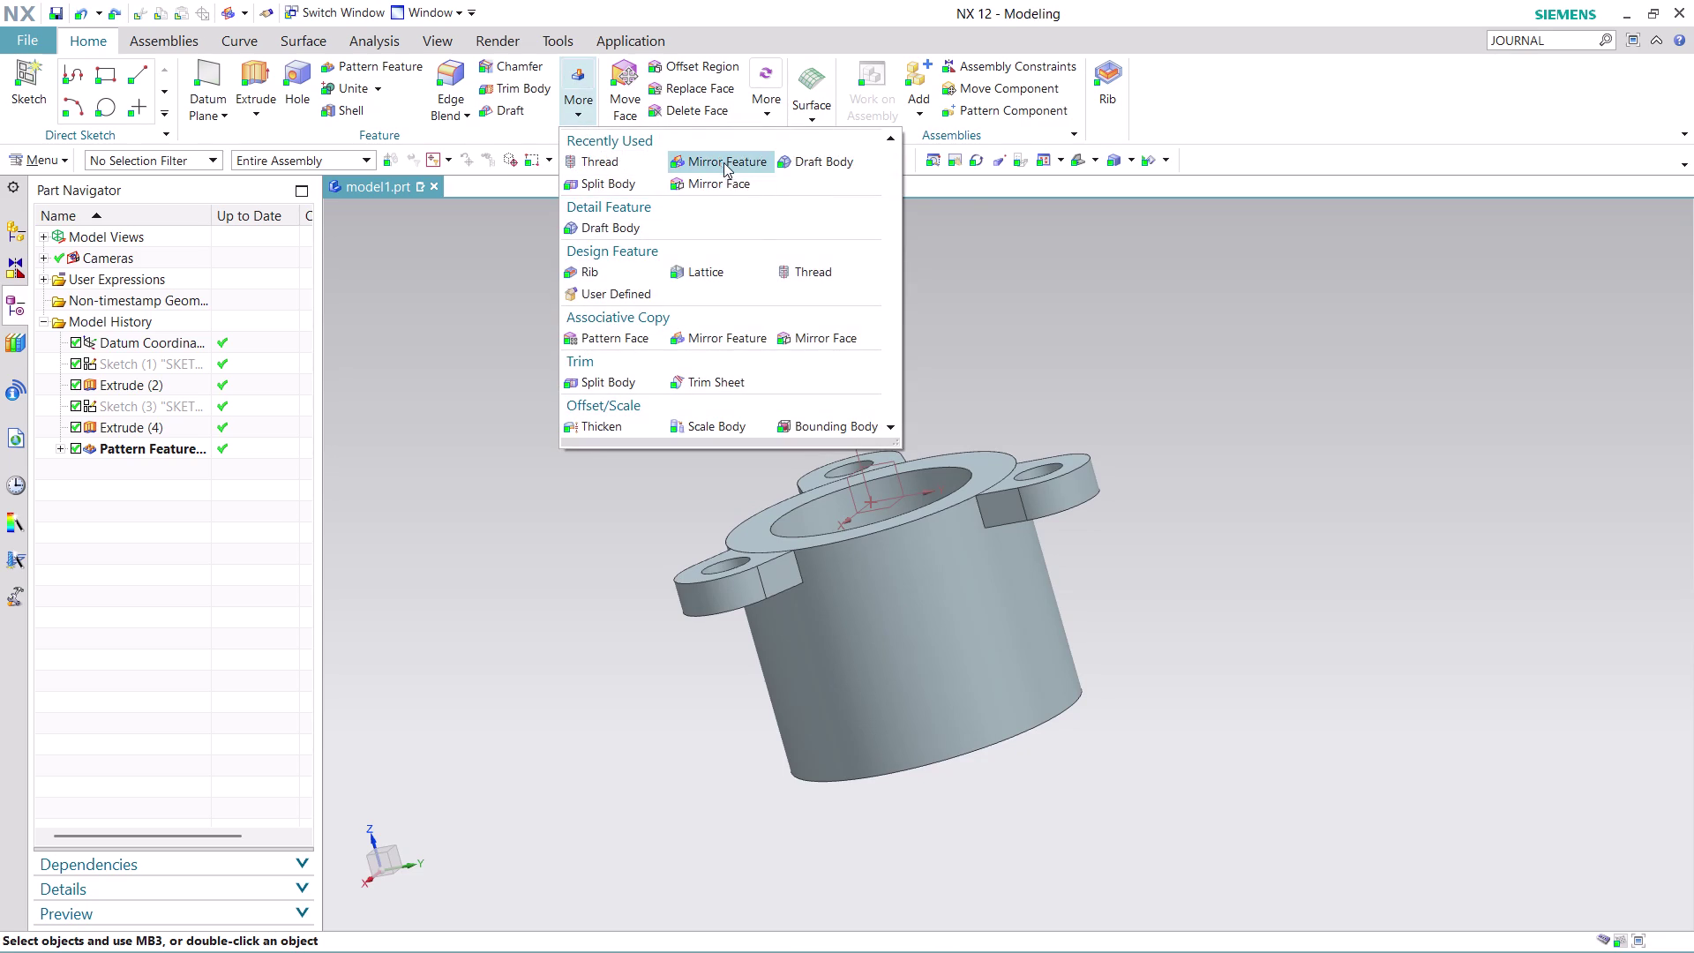
Set up Mirror Feature on the two lug features about the XC-YC plane.
click(722, 160)
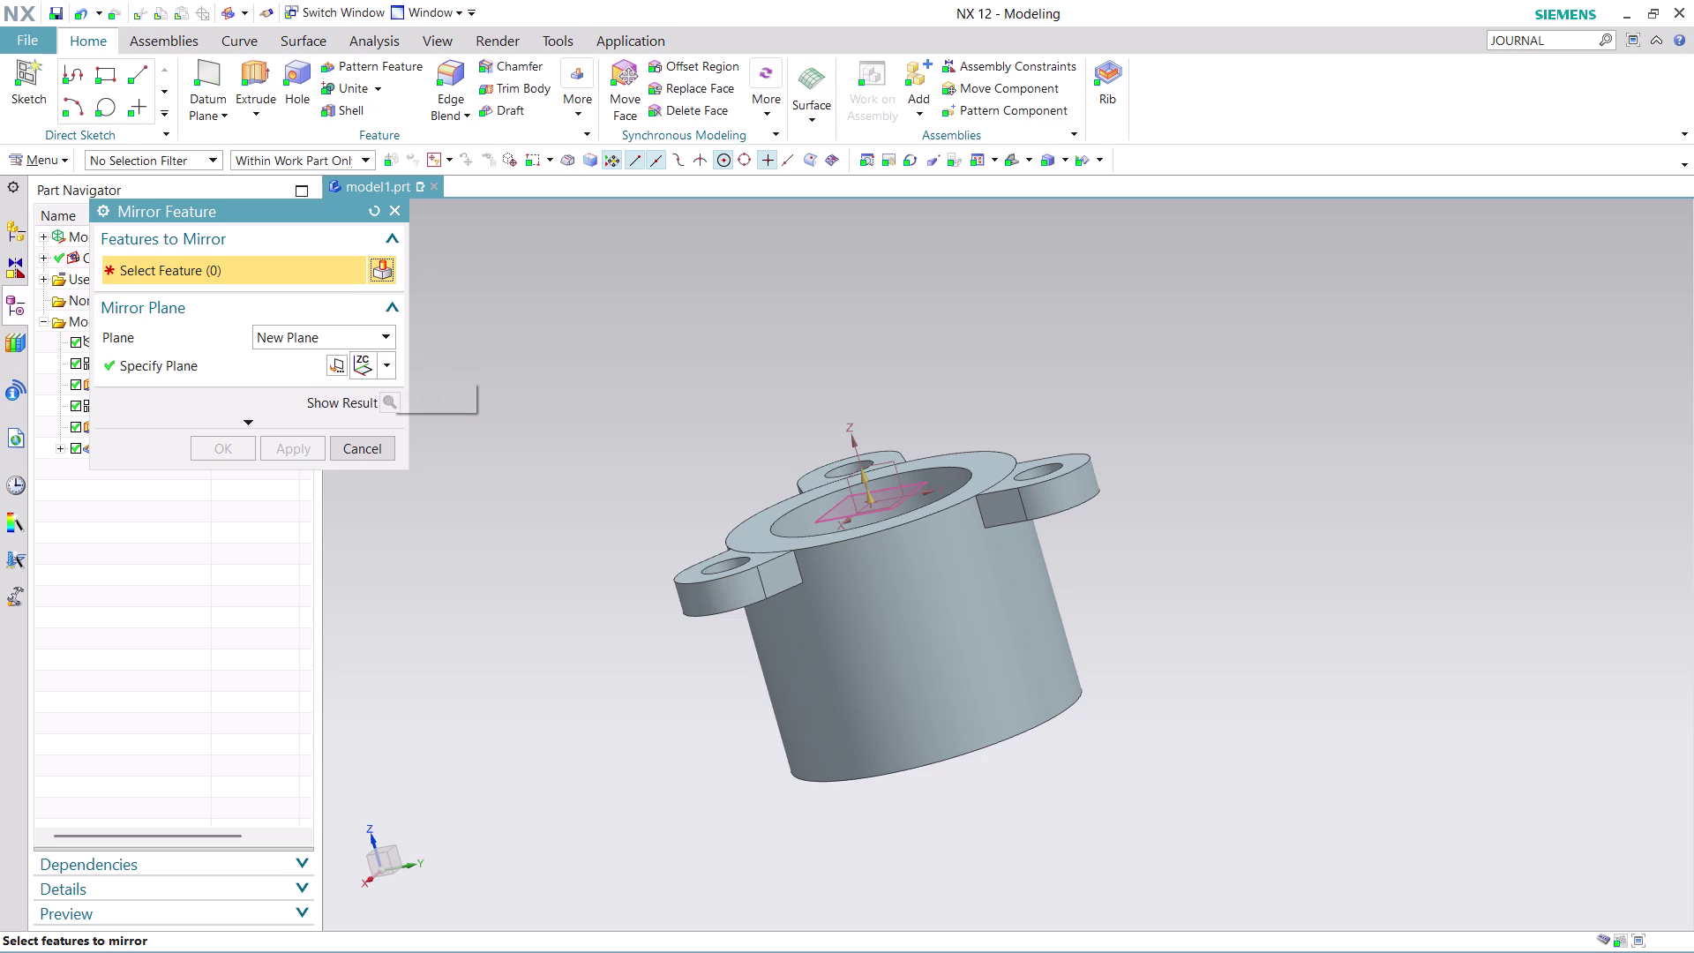
click(729, 580)
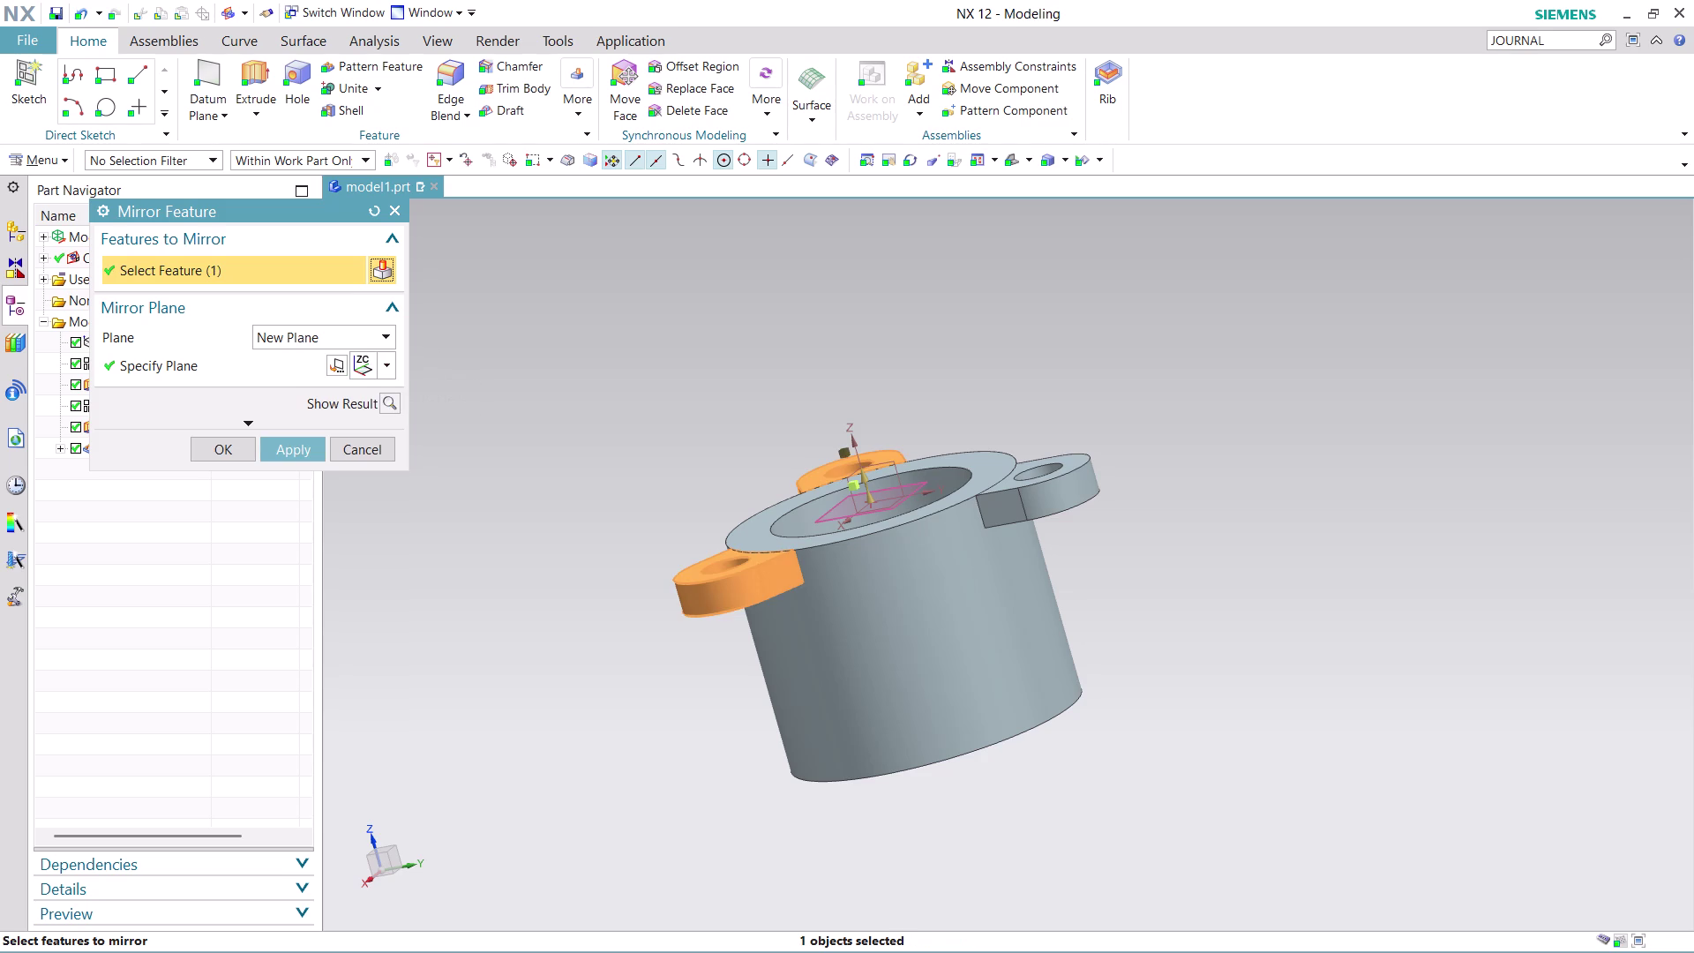
click(1076, 490)
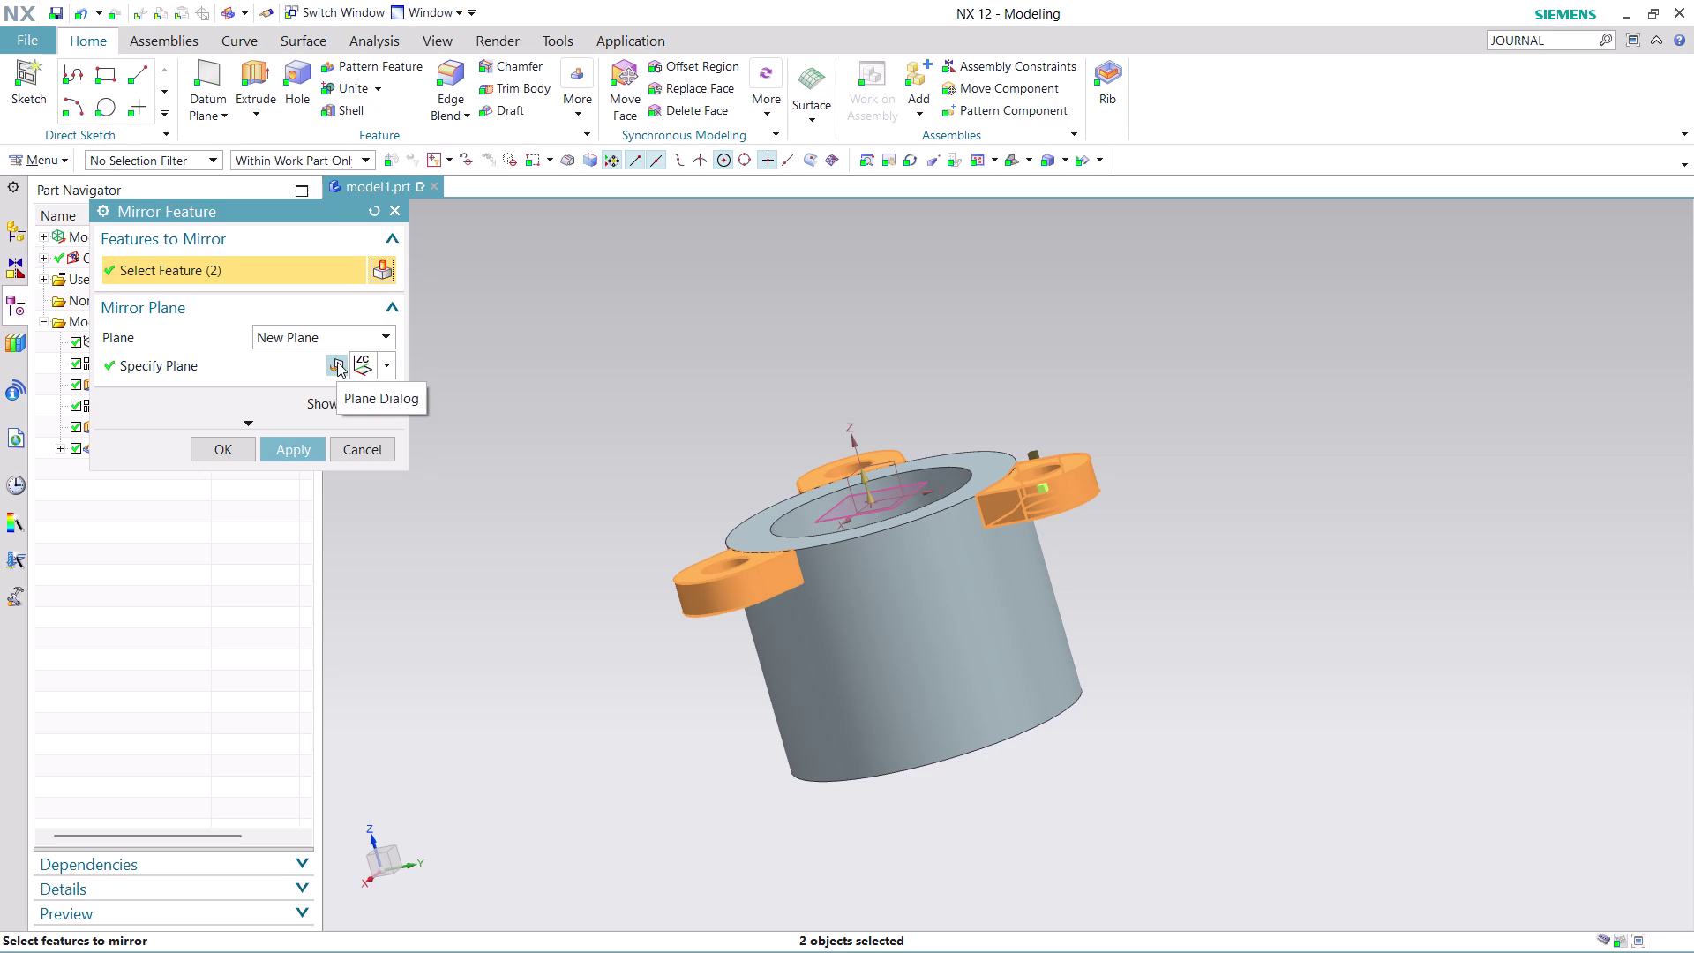
click(382, 369)
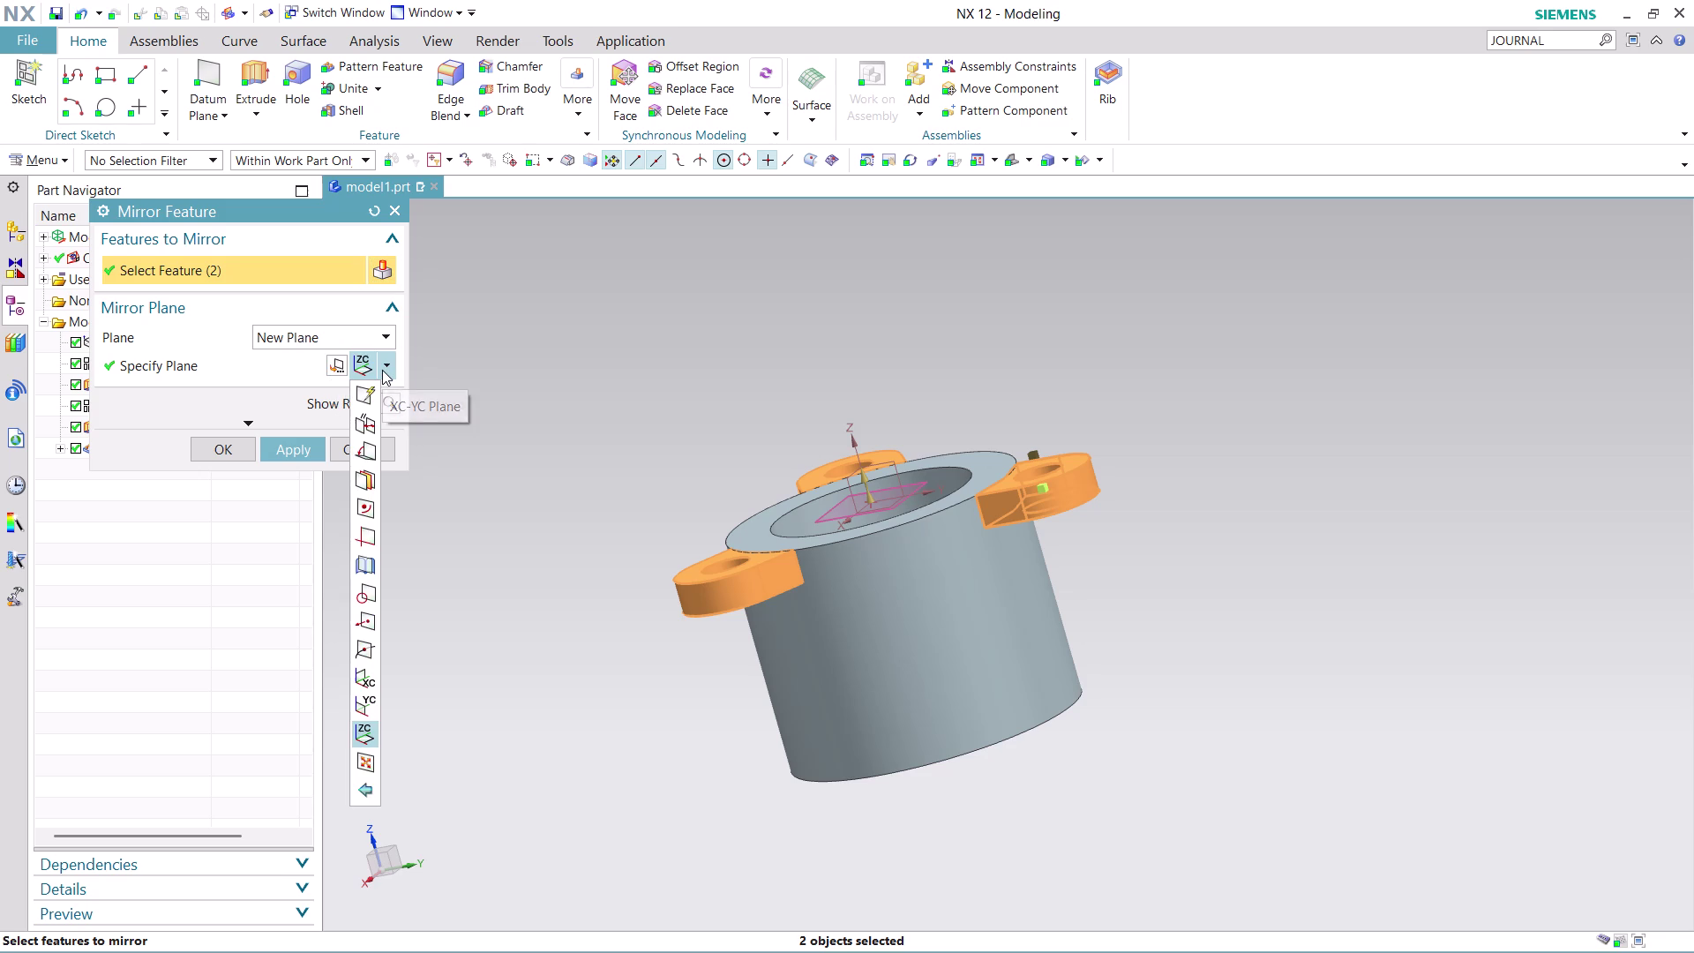
click(354, 739)
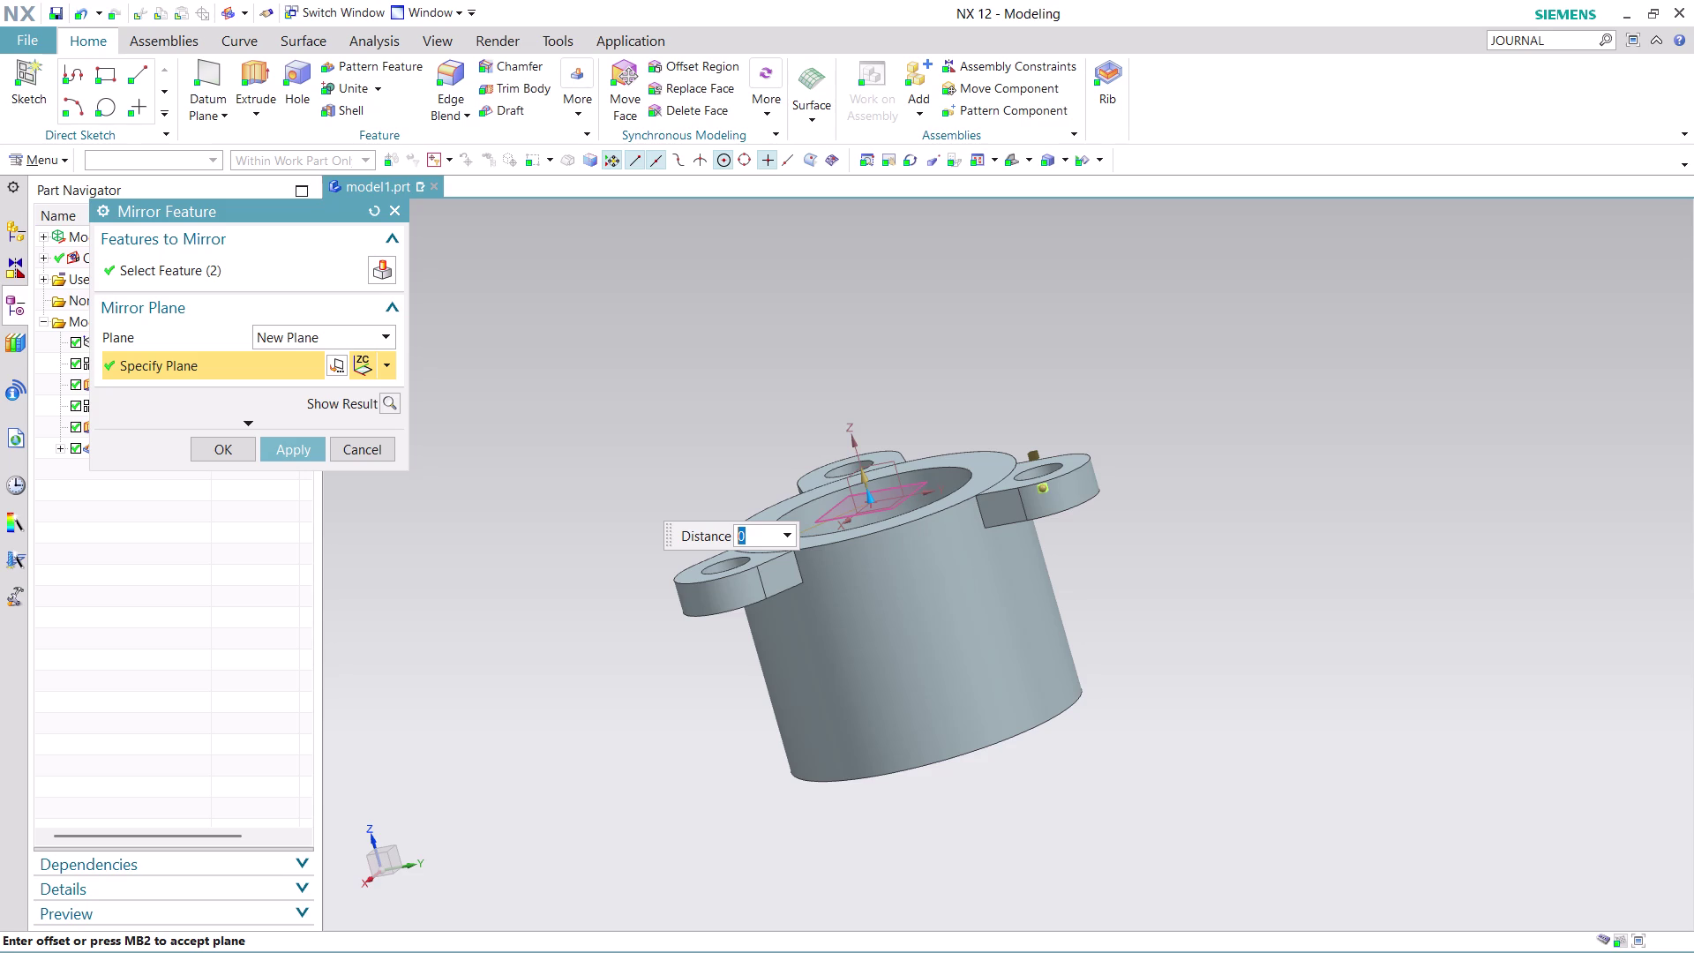
Drag the mirror plane down to about -125 and orbit to check it.
drag(862, 476, 897, 573)
drag(864, 499, 979, 745)
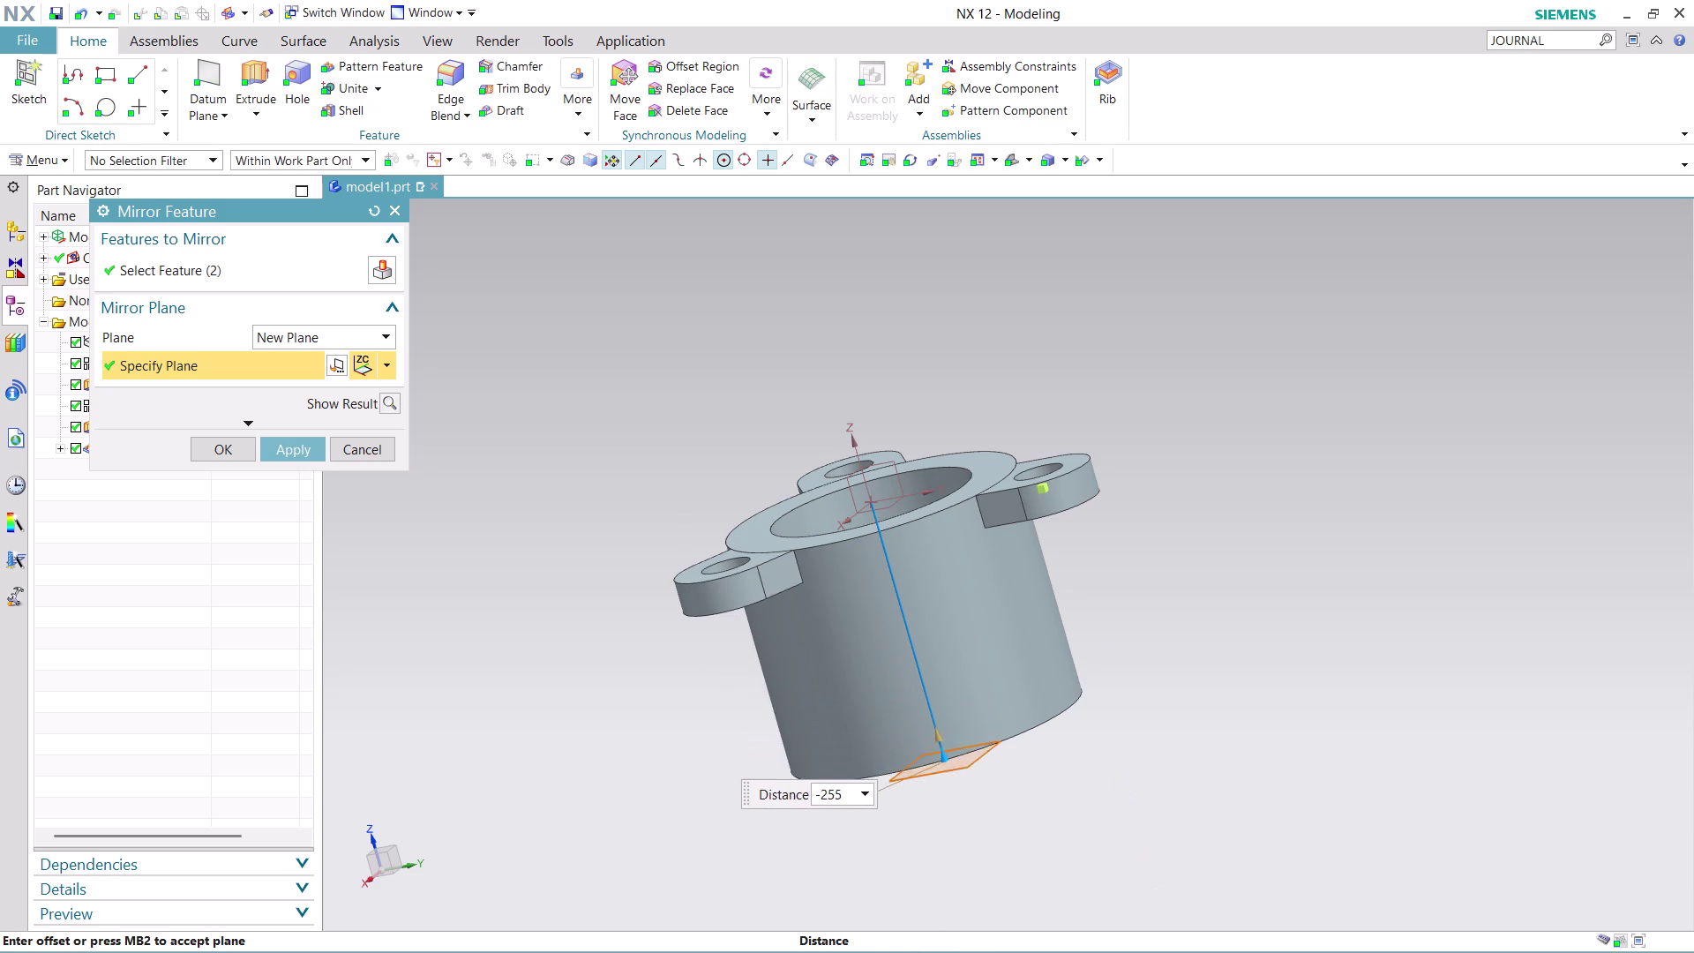
drag(979, 744, 935, 644)
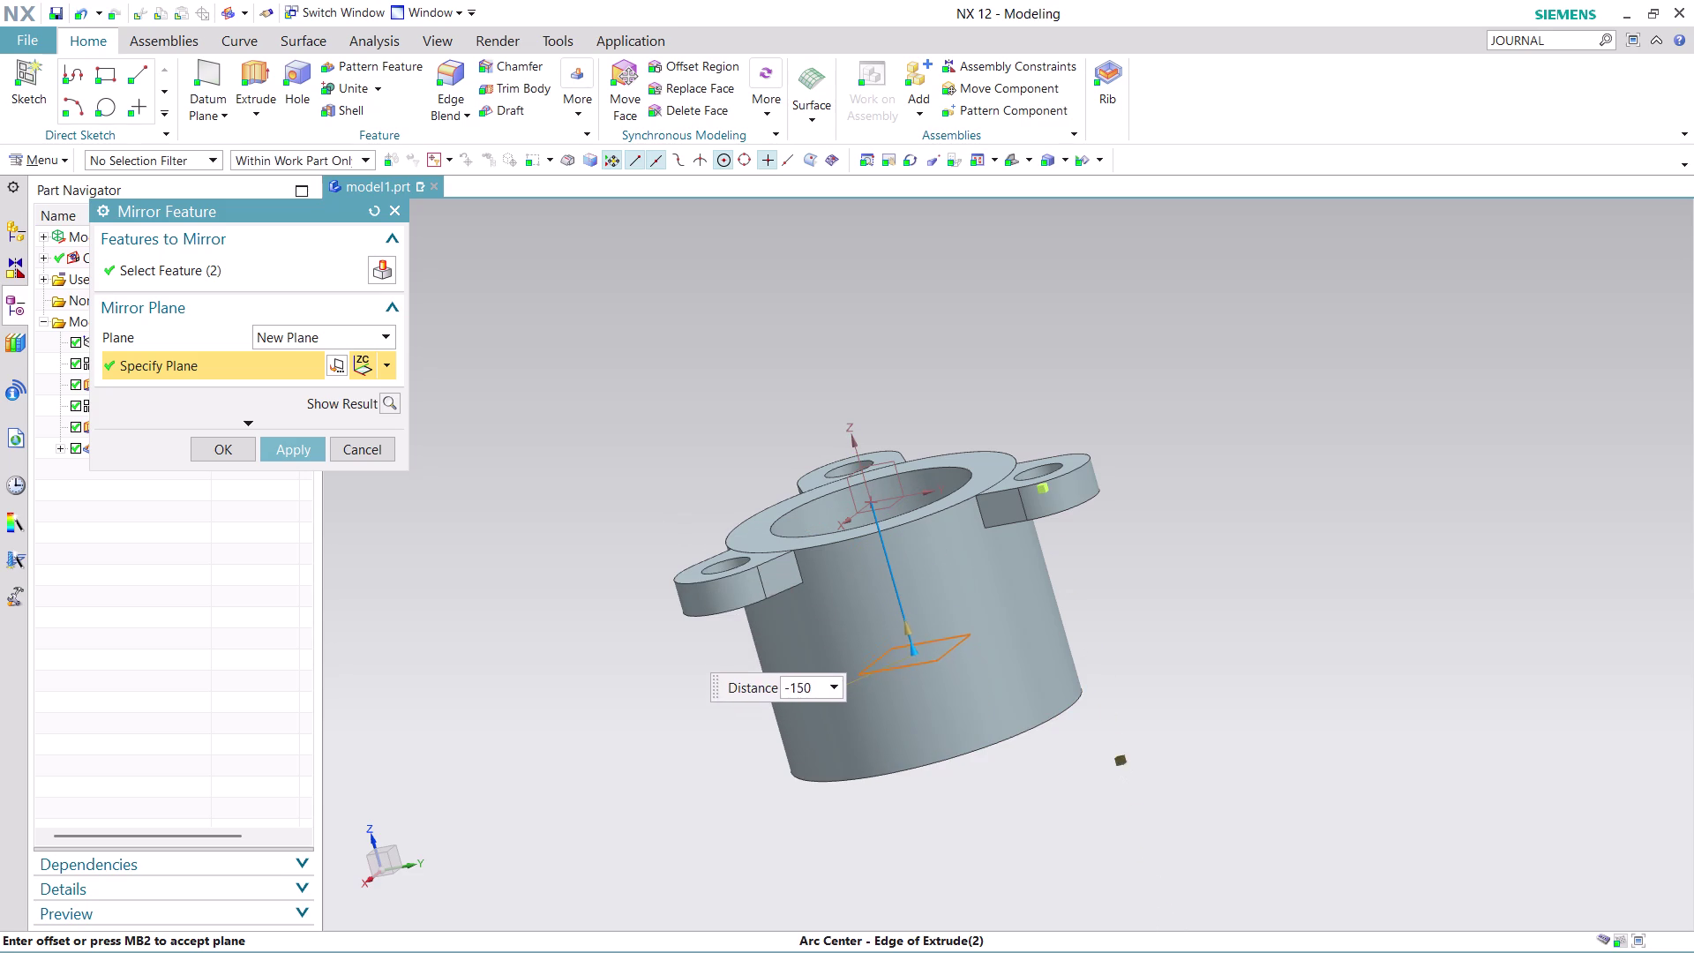
drag(934, 644, 913, 620)
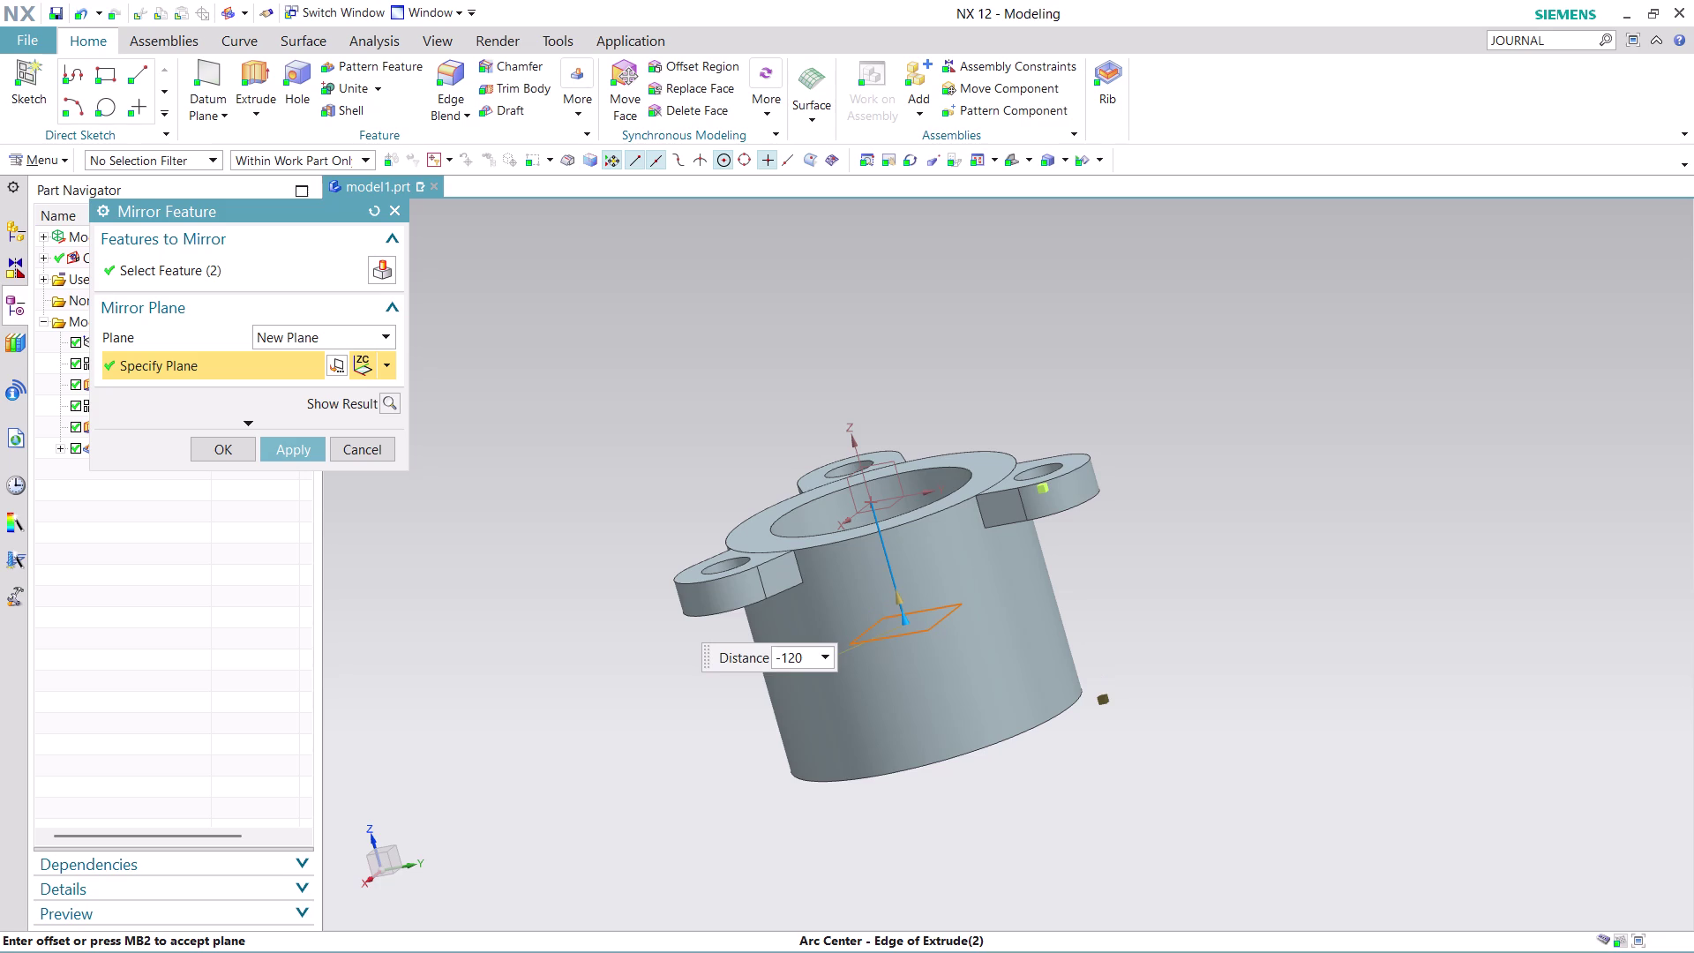
drag(913, 619, 914, 620)
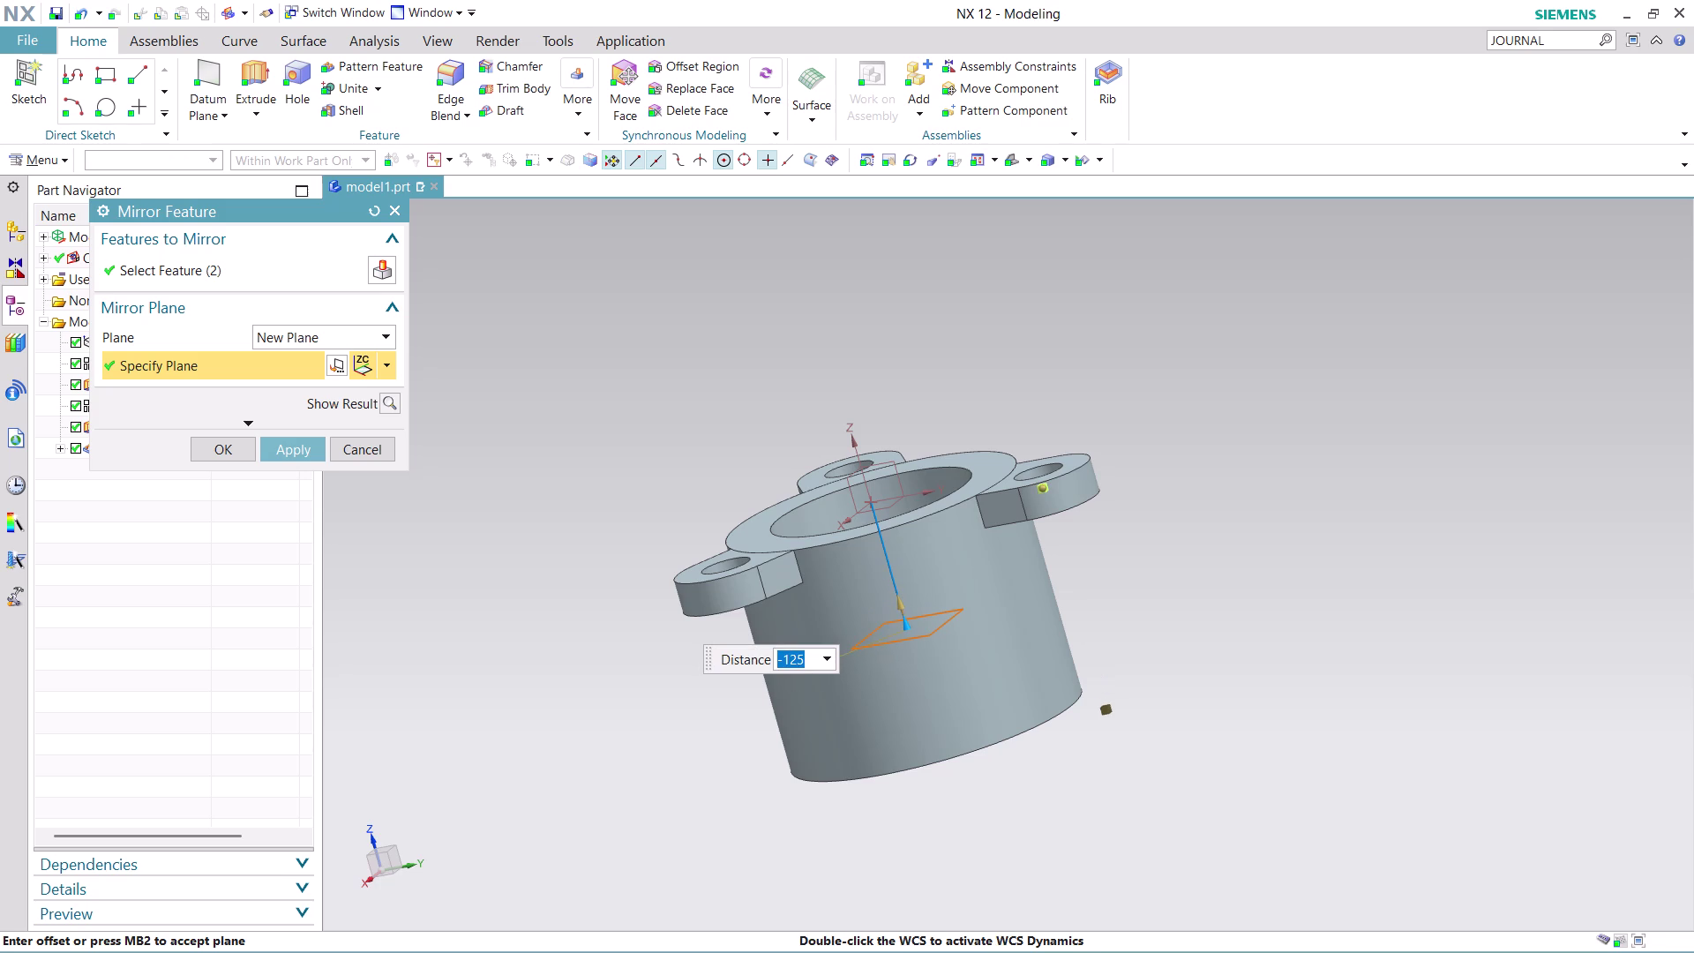
middle_drag(1120, 600, 1040, 504)
scroll(down, 3)
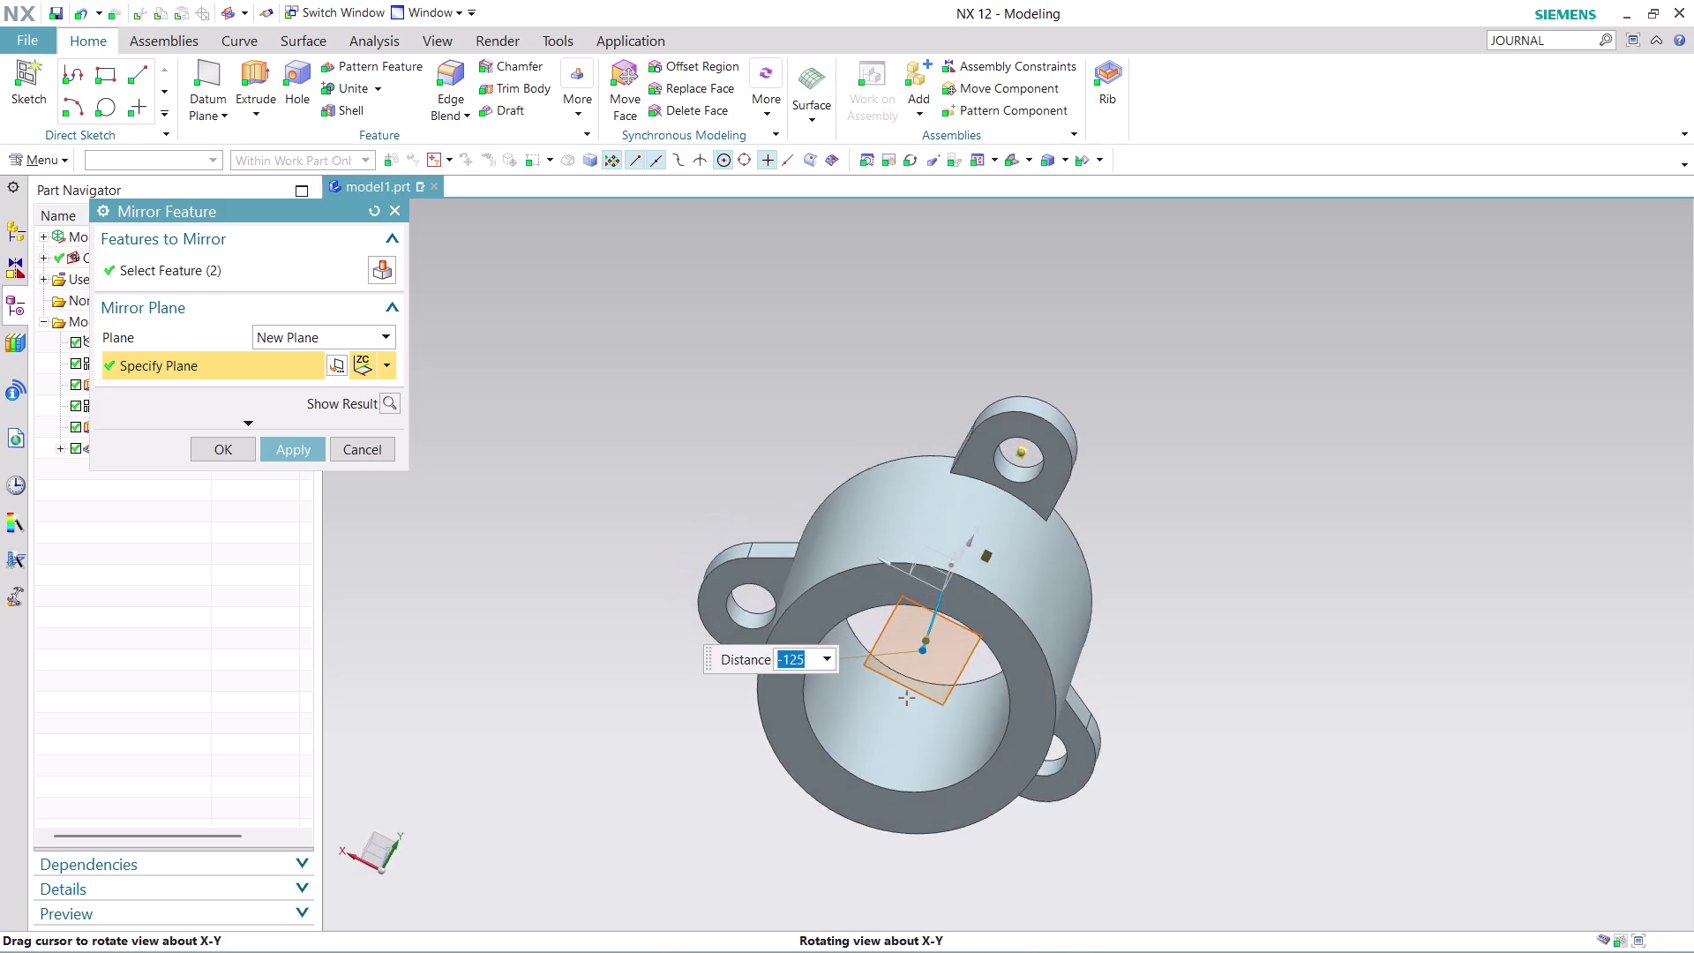
middle_drag(1039, 505, 919, 464)
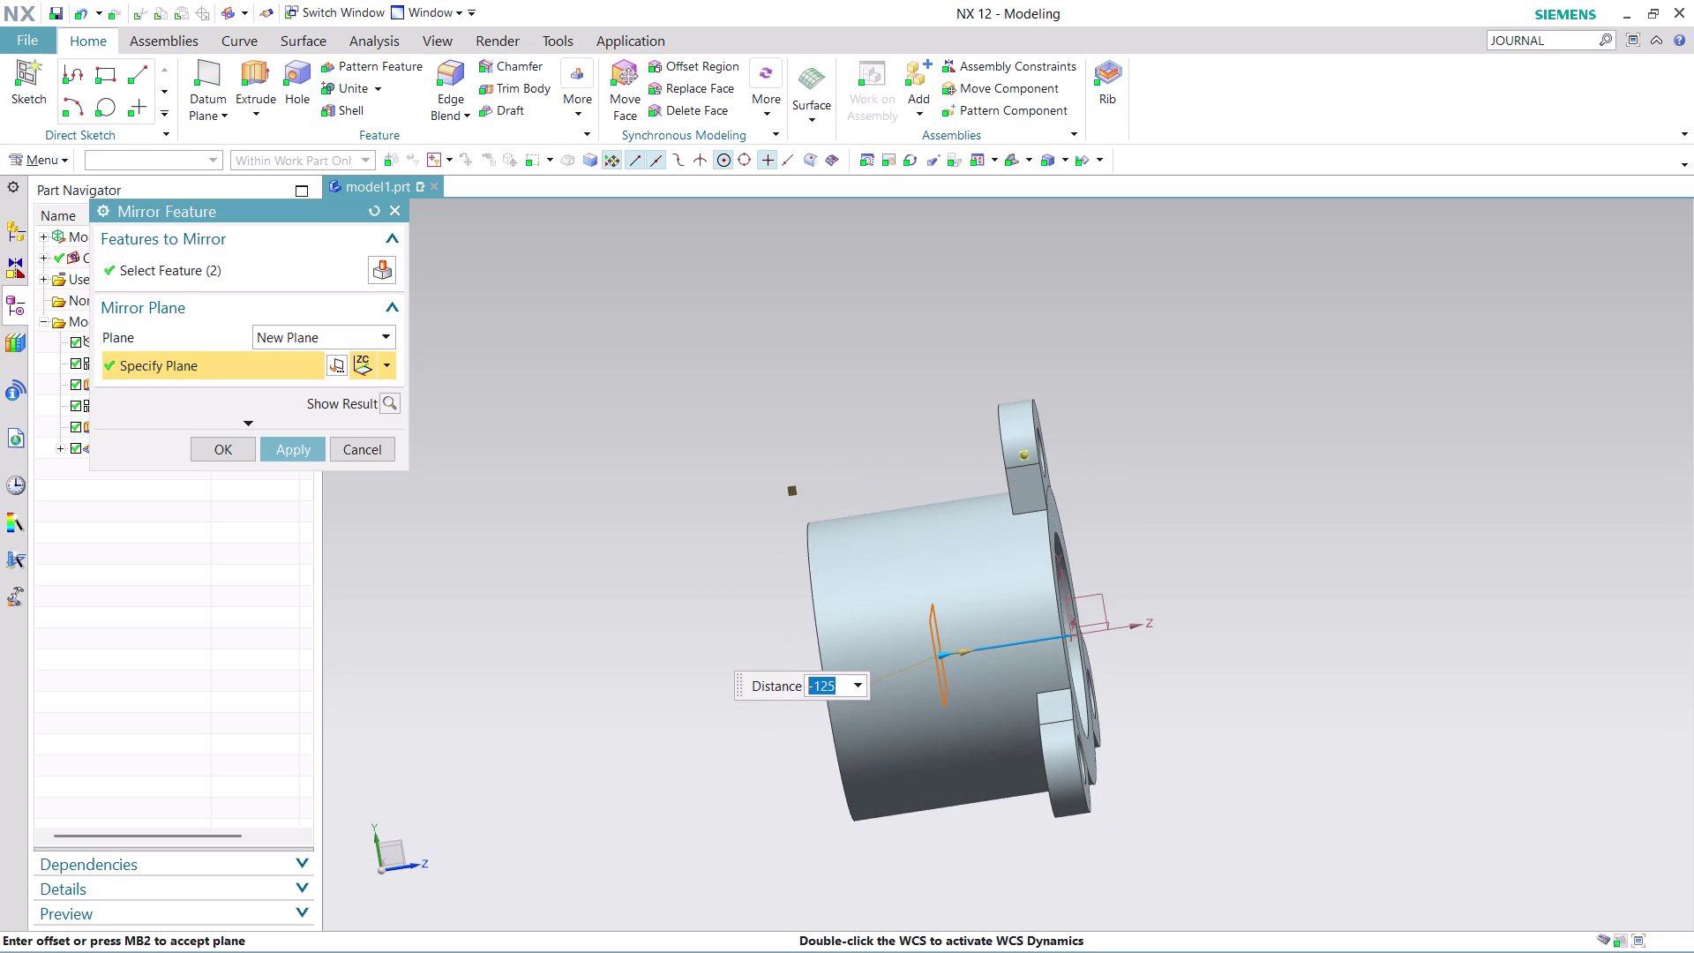
Enter a mirror plane offset of -225/2 and create the mirrored lugs.
key(minus)
text(22)
text(5)
text(/)
key(2)
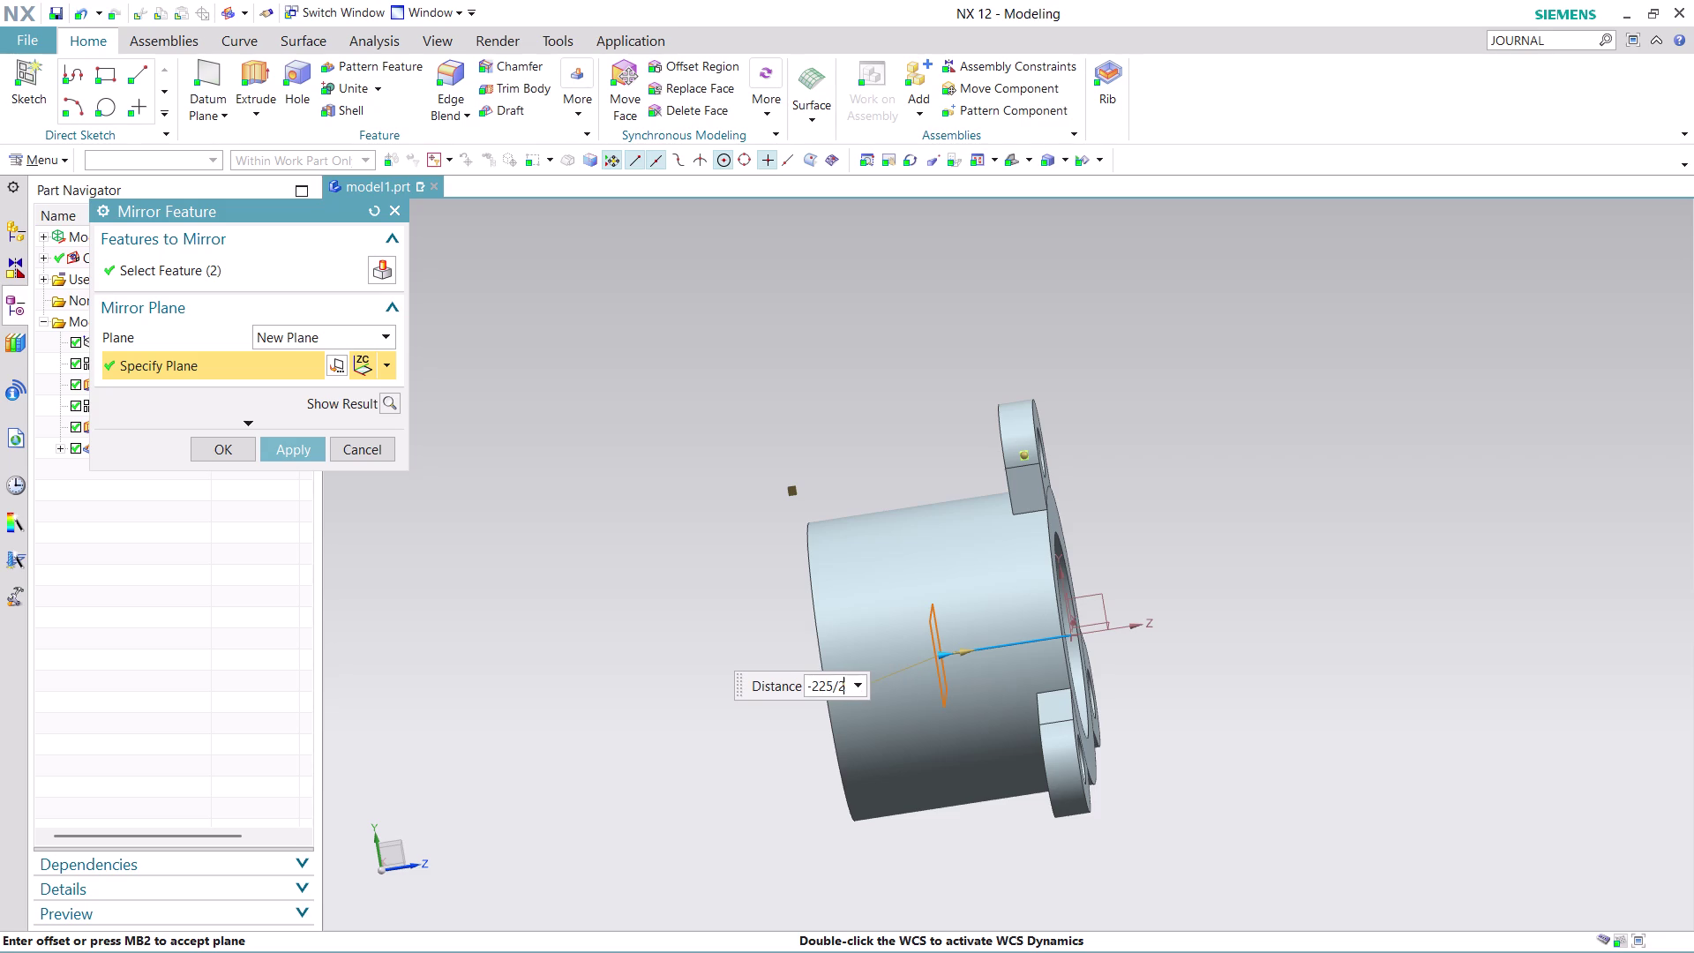
key(Return)
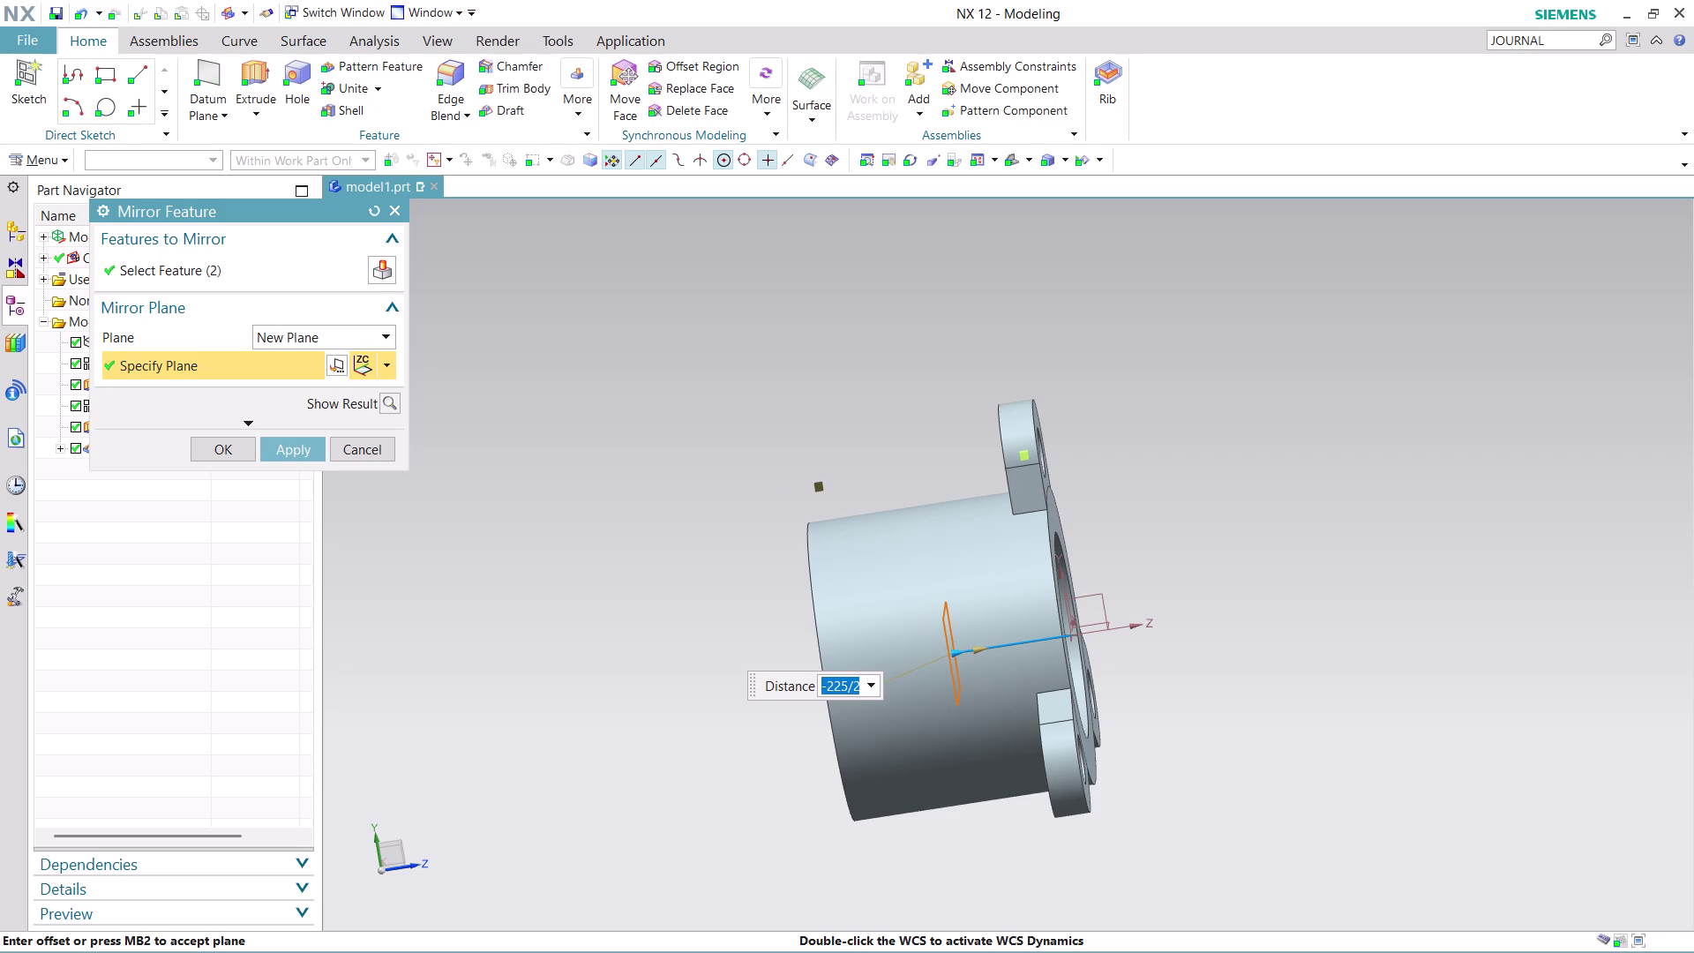
click(297, 442)
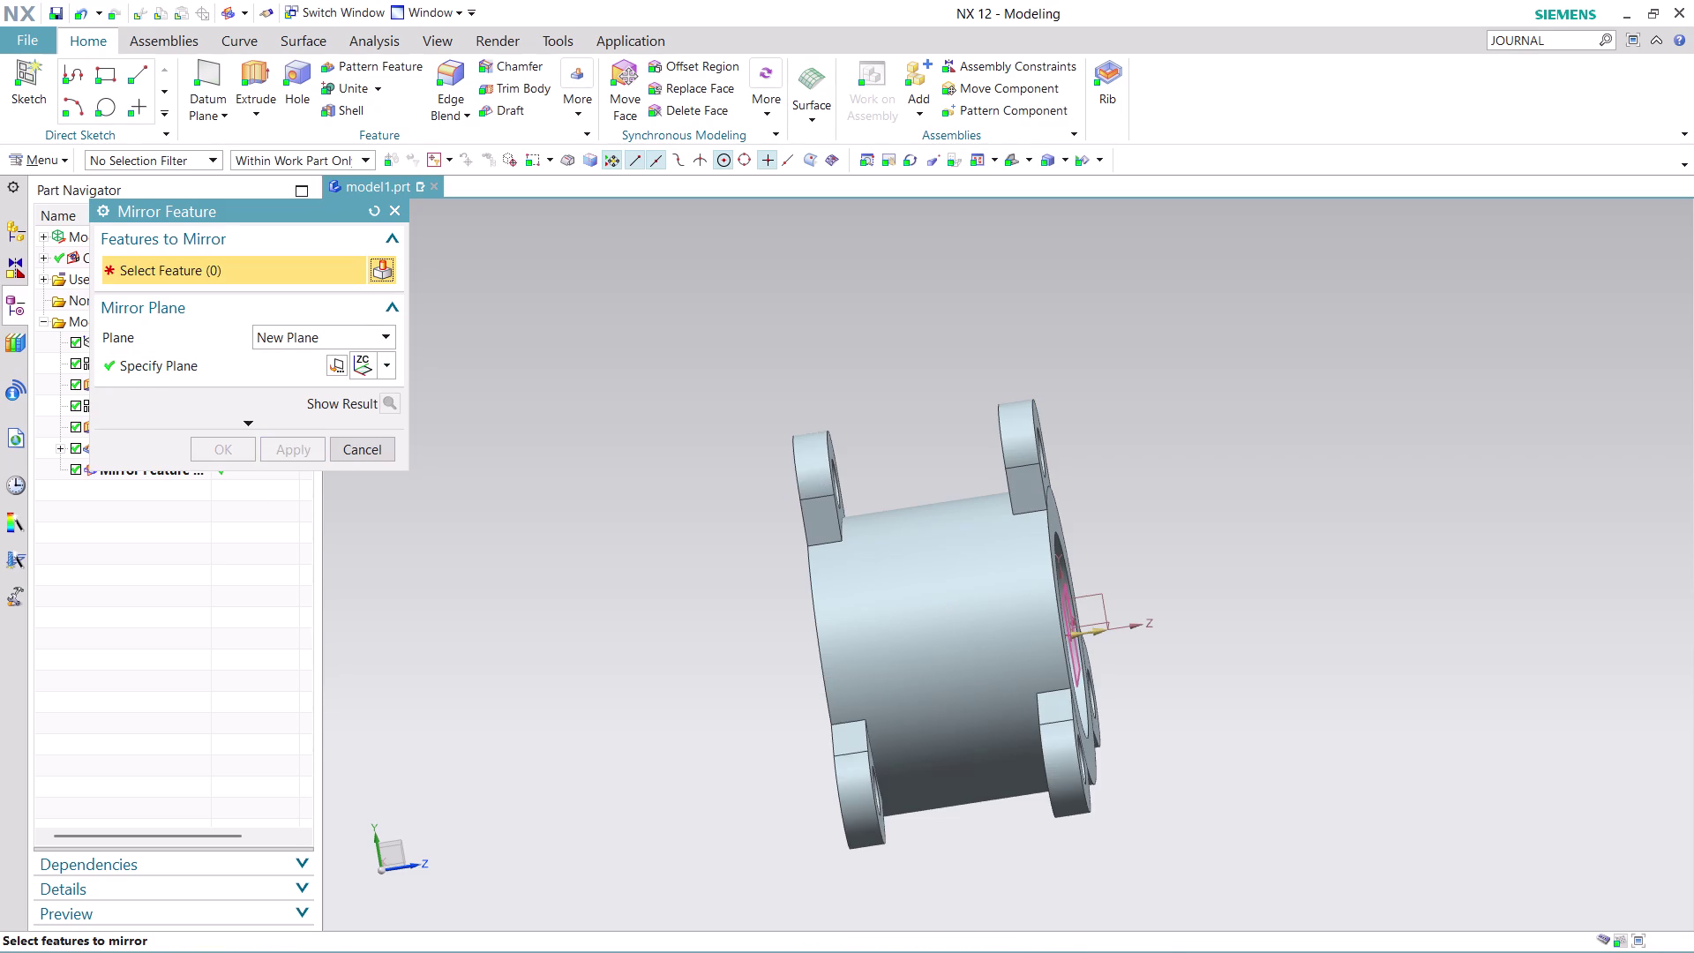
Close the Mirror Feature dialog and orbit to inspect lugs at both cylinder ends.
middle_drag(1166, 558, 1265, 512)
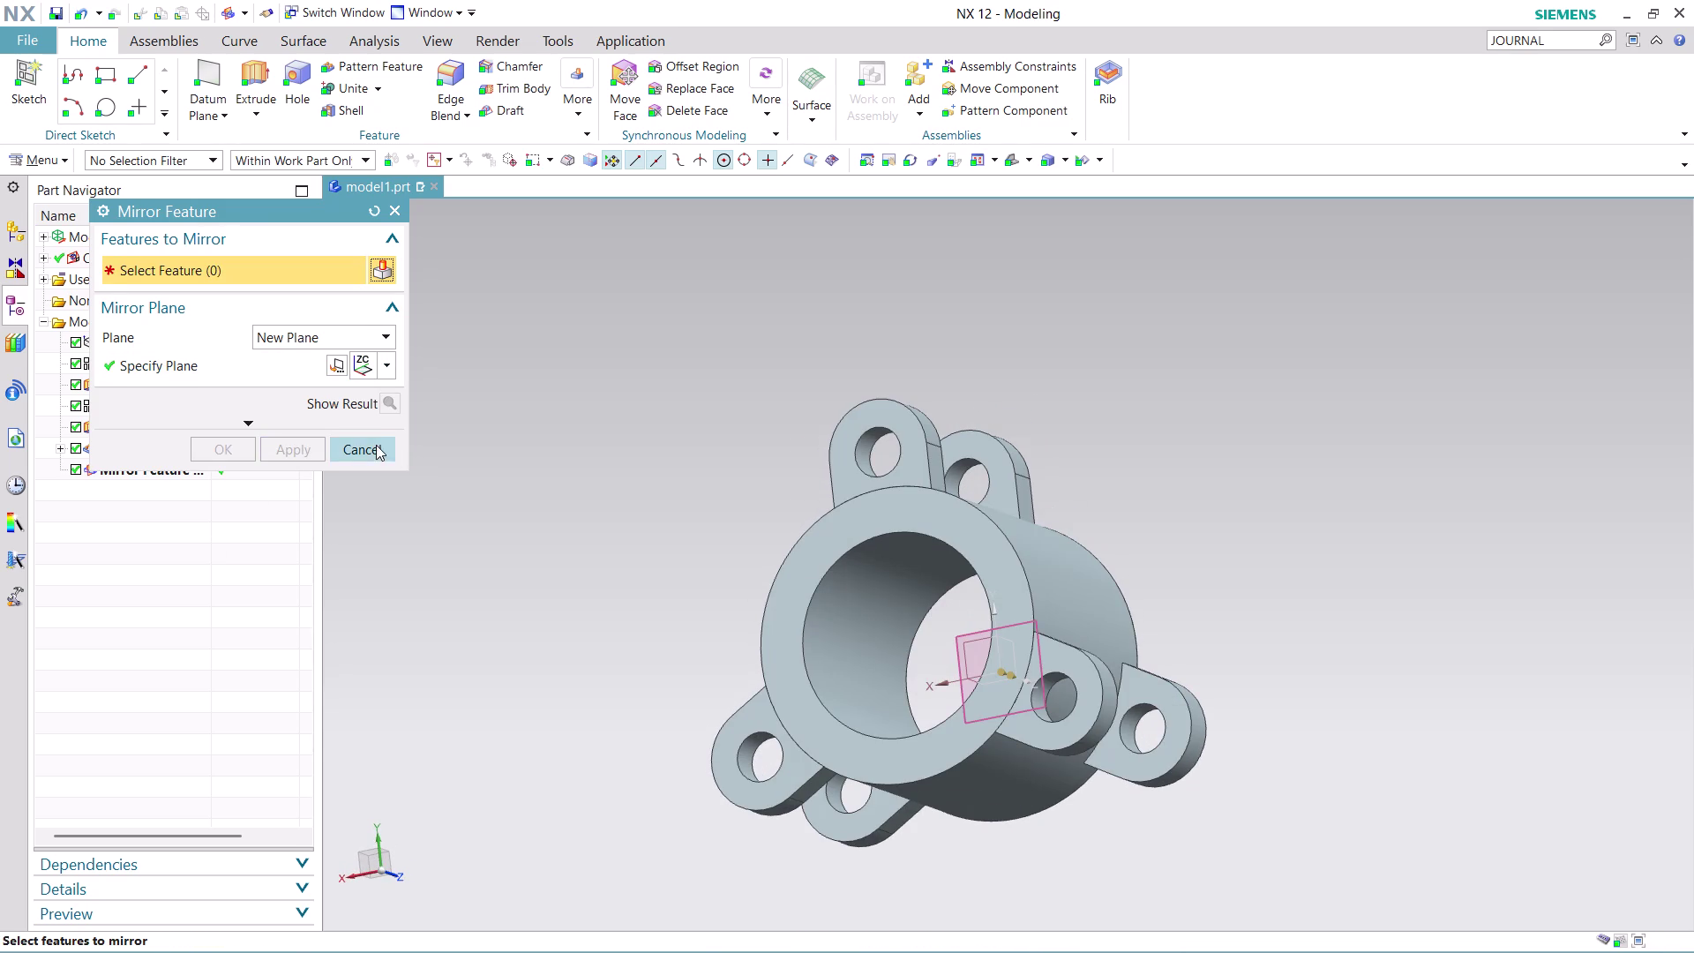
click(372, 445)
scroll(up, 3)
scroll(down, 3)
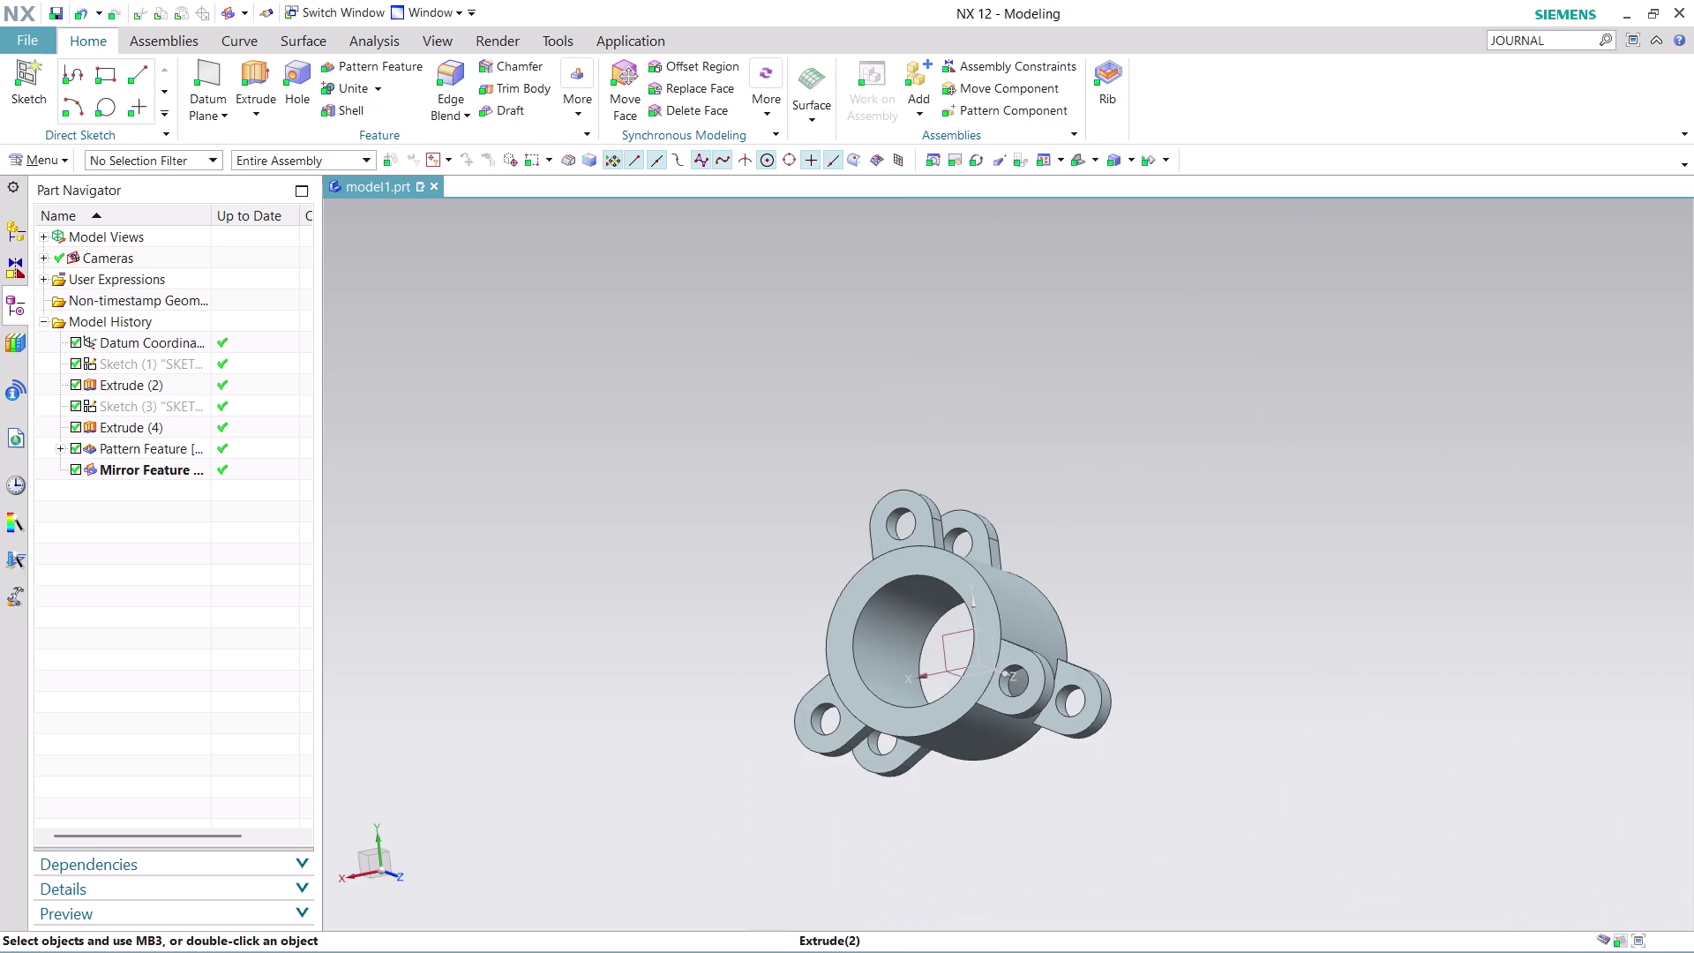
middle_drag(1172, 734, 1053, 452)
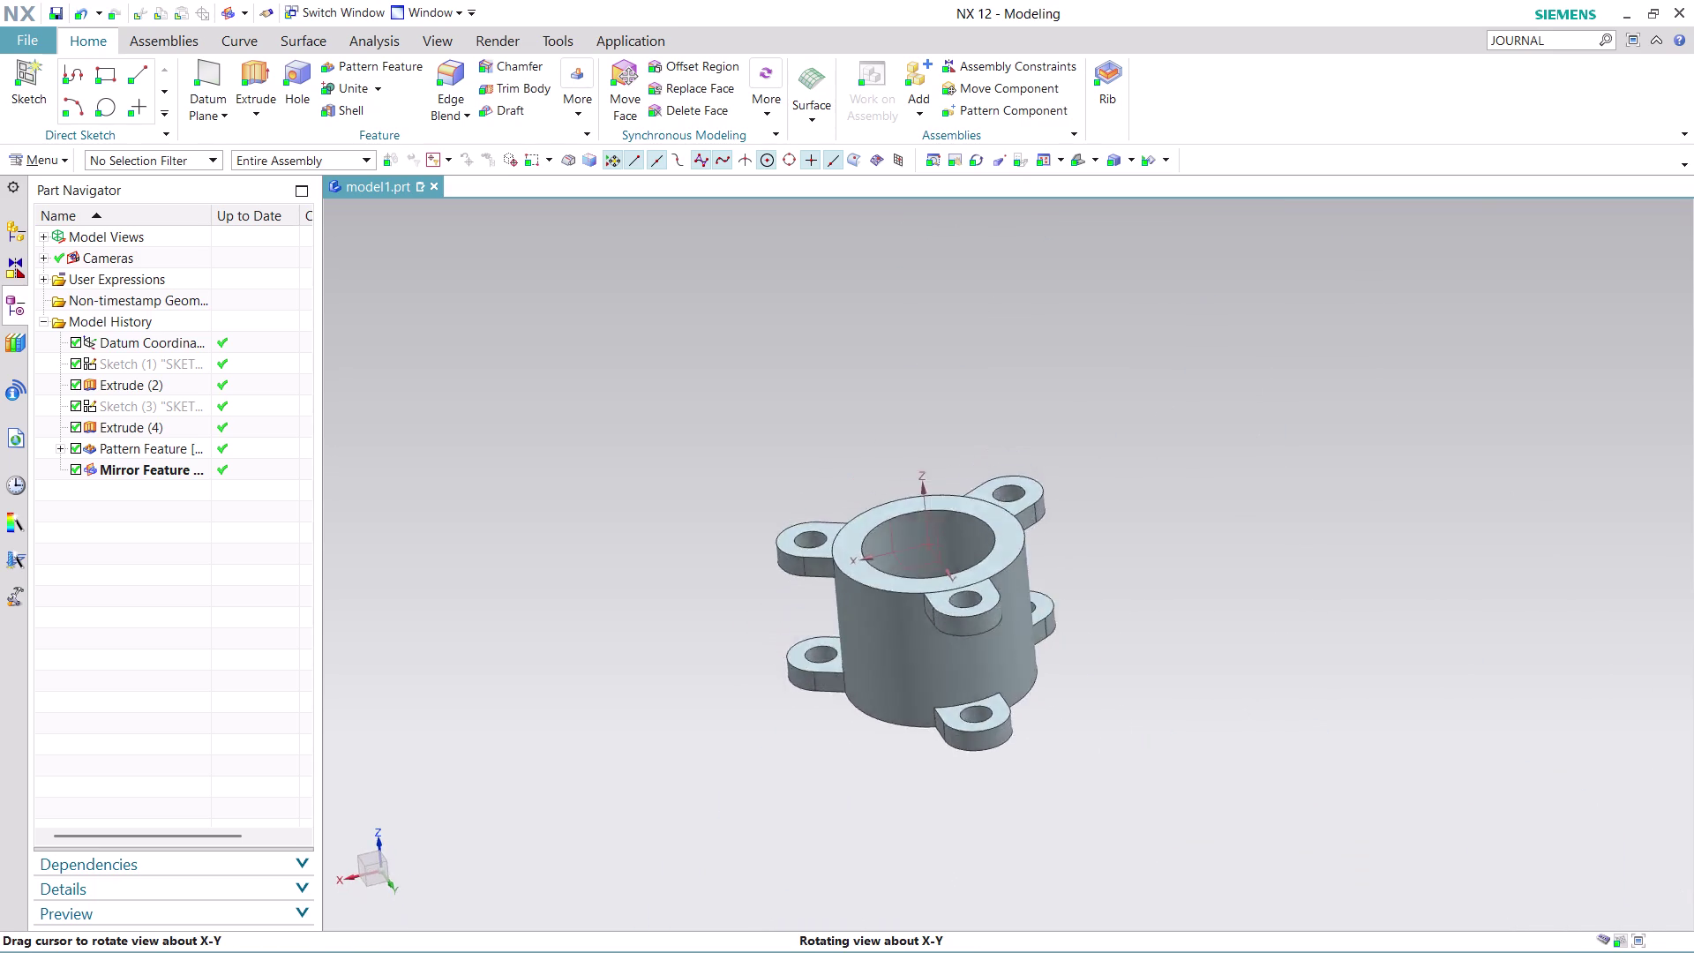
middle_drag(1053, 453, 1040, 429)
scroll(up, 3)
middle_drag(1049, 717, 1038, 660)
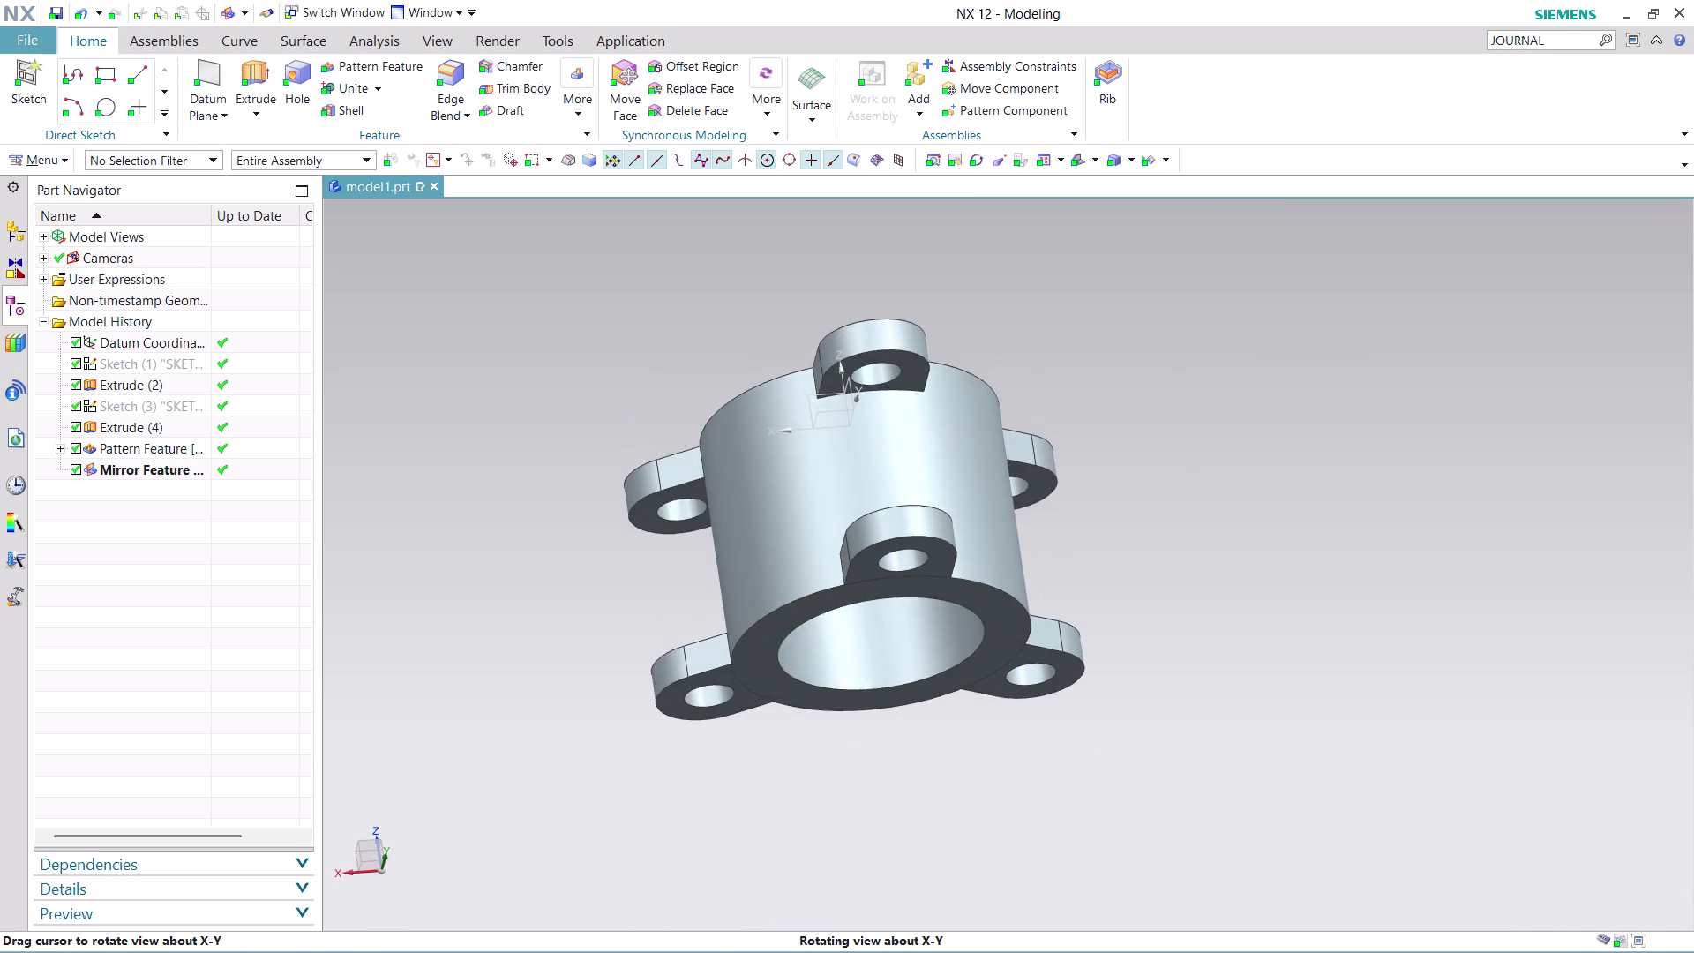
middle_drag(1038, 659, 1071, 740)
scroll(up, 3)
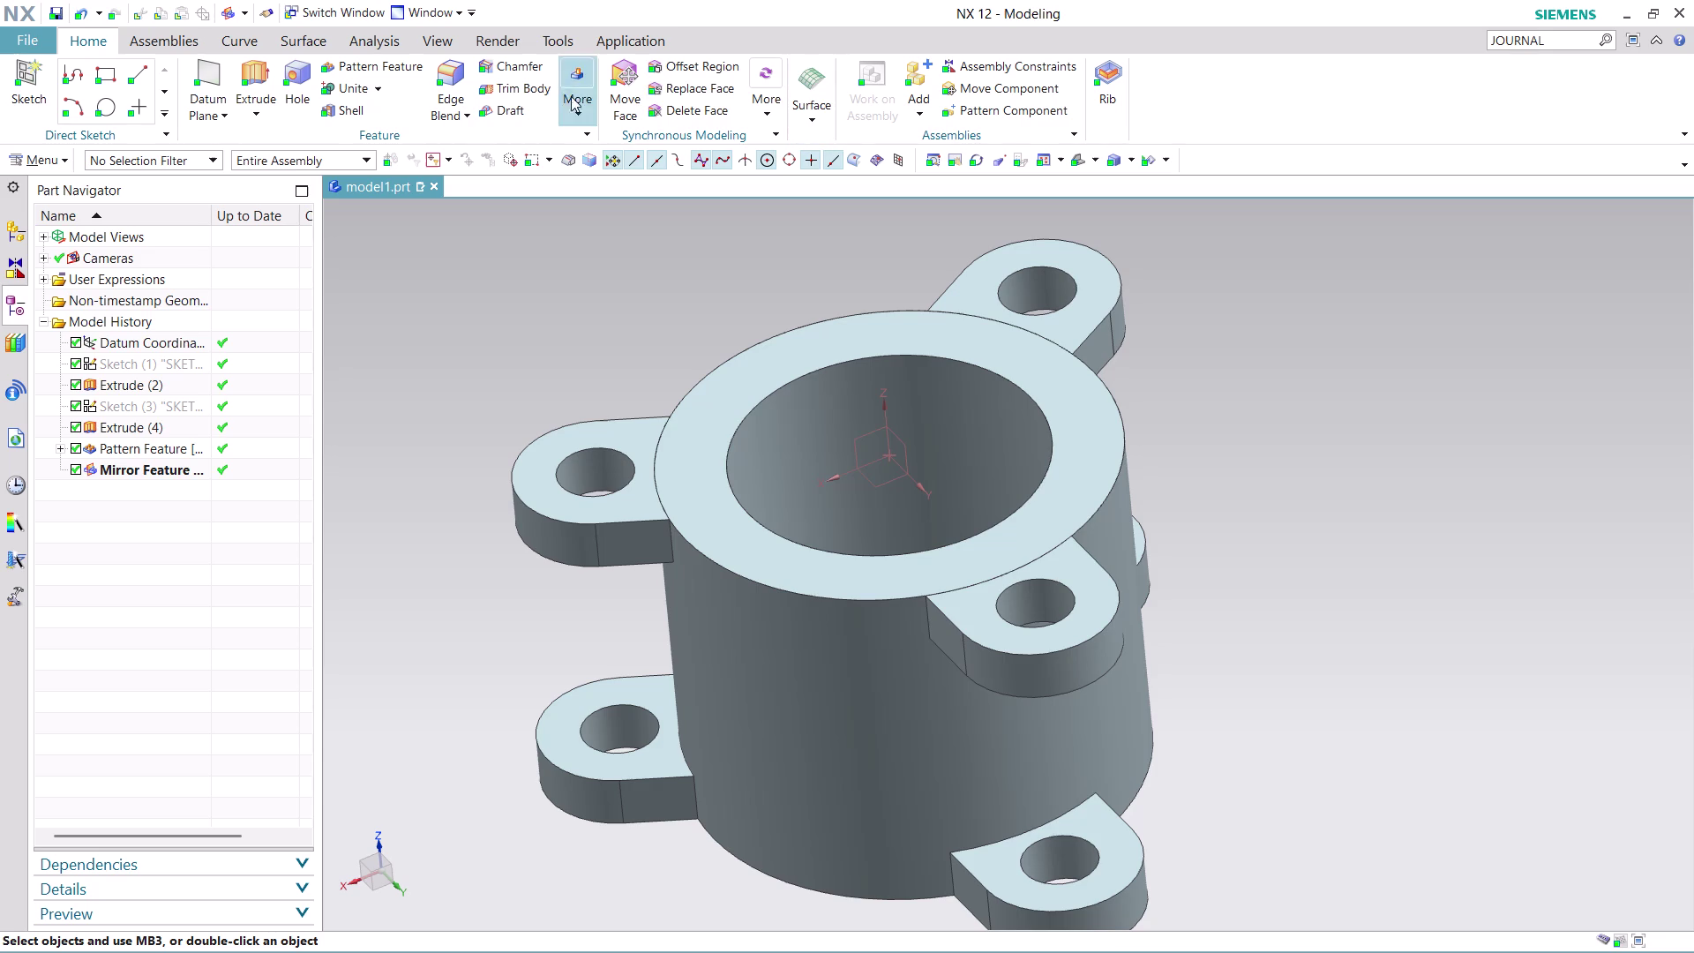
click(356, 84)
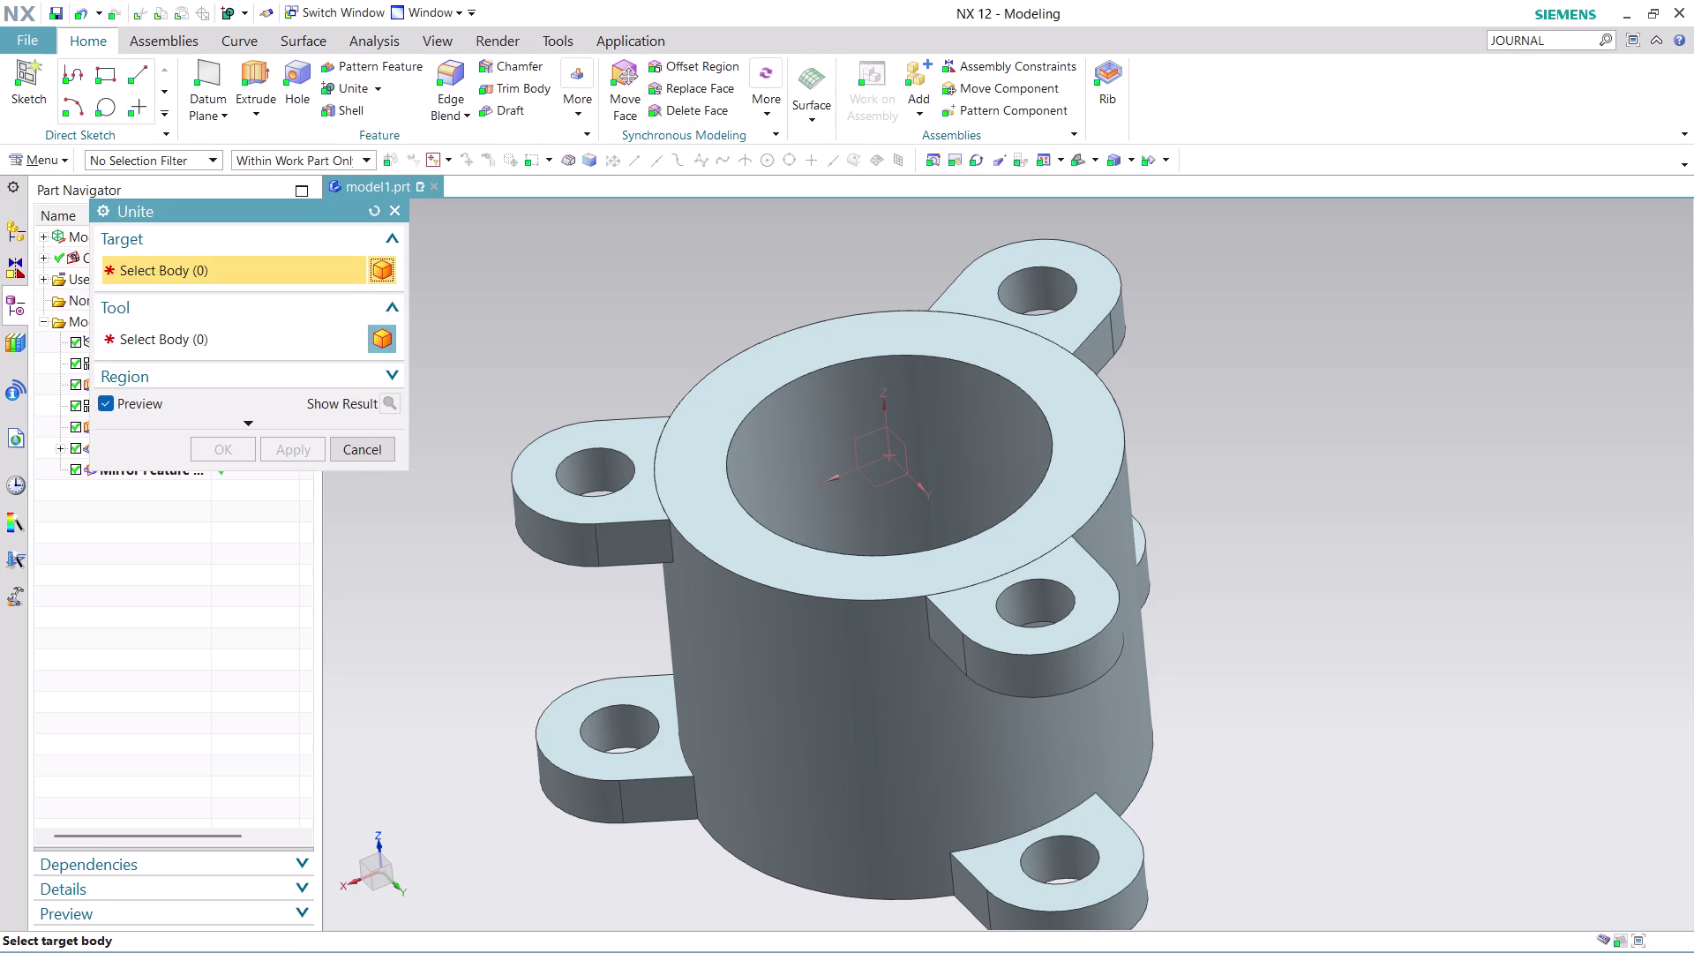
Begin a Unite with a lug as target body, then abandon it.
click(573, 447)
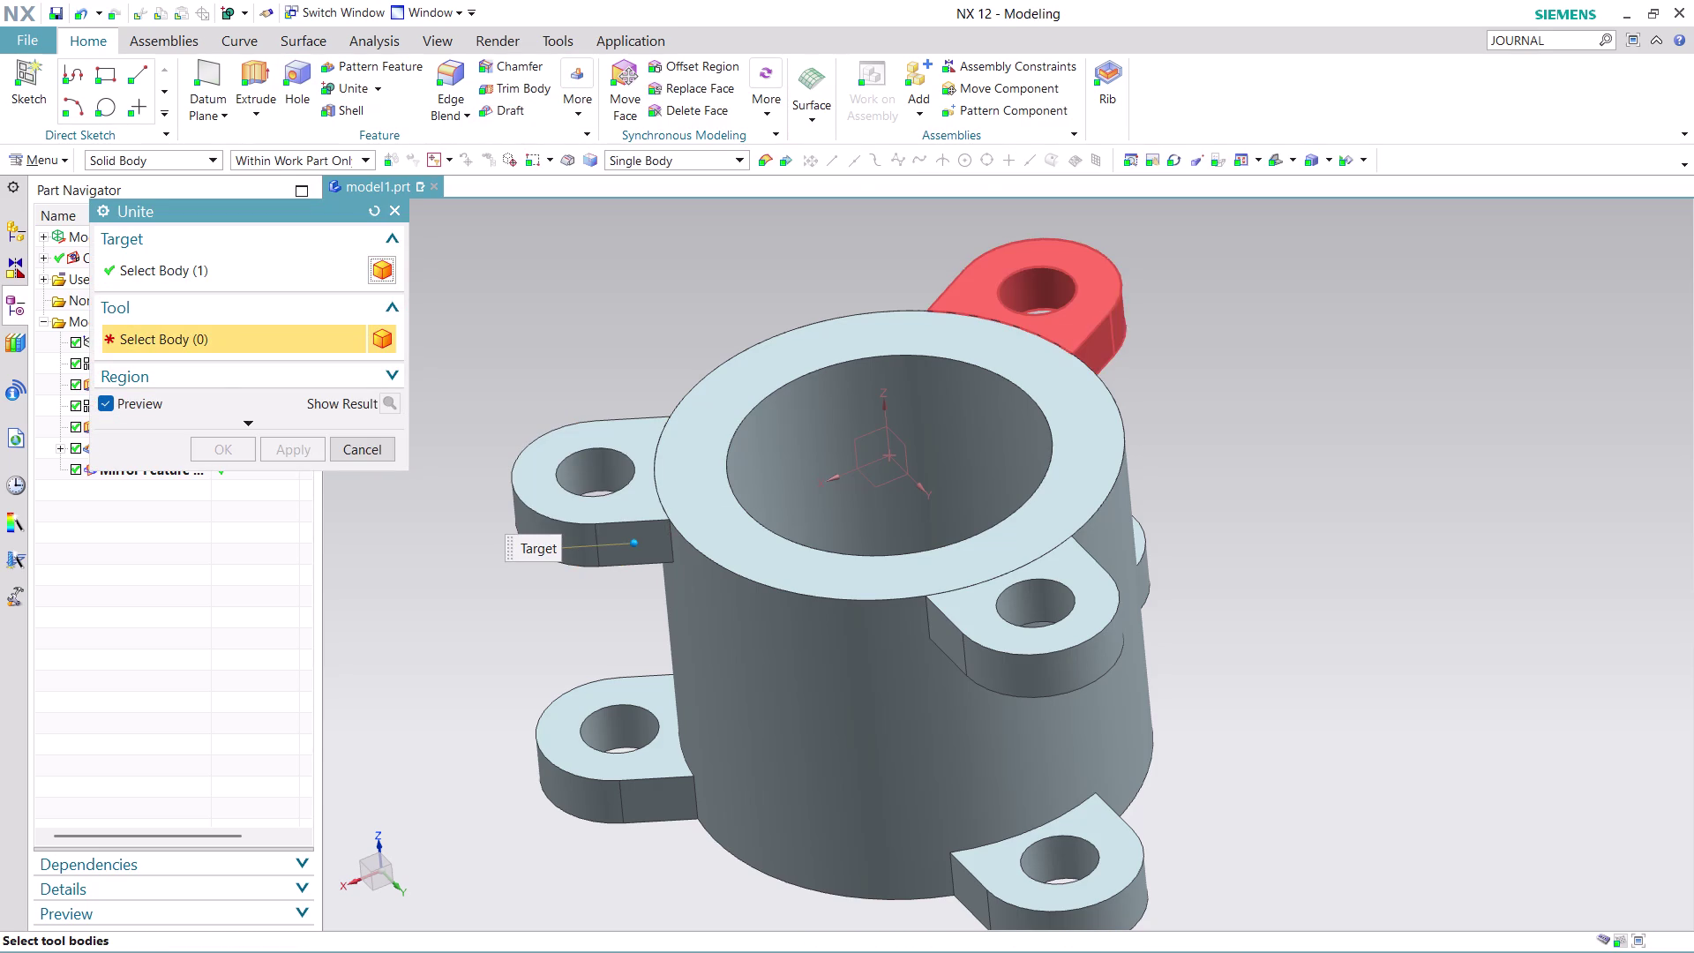
click(258, 273)
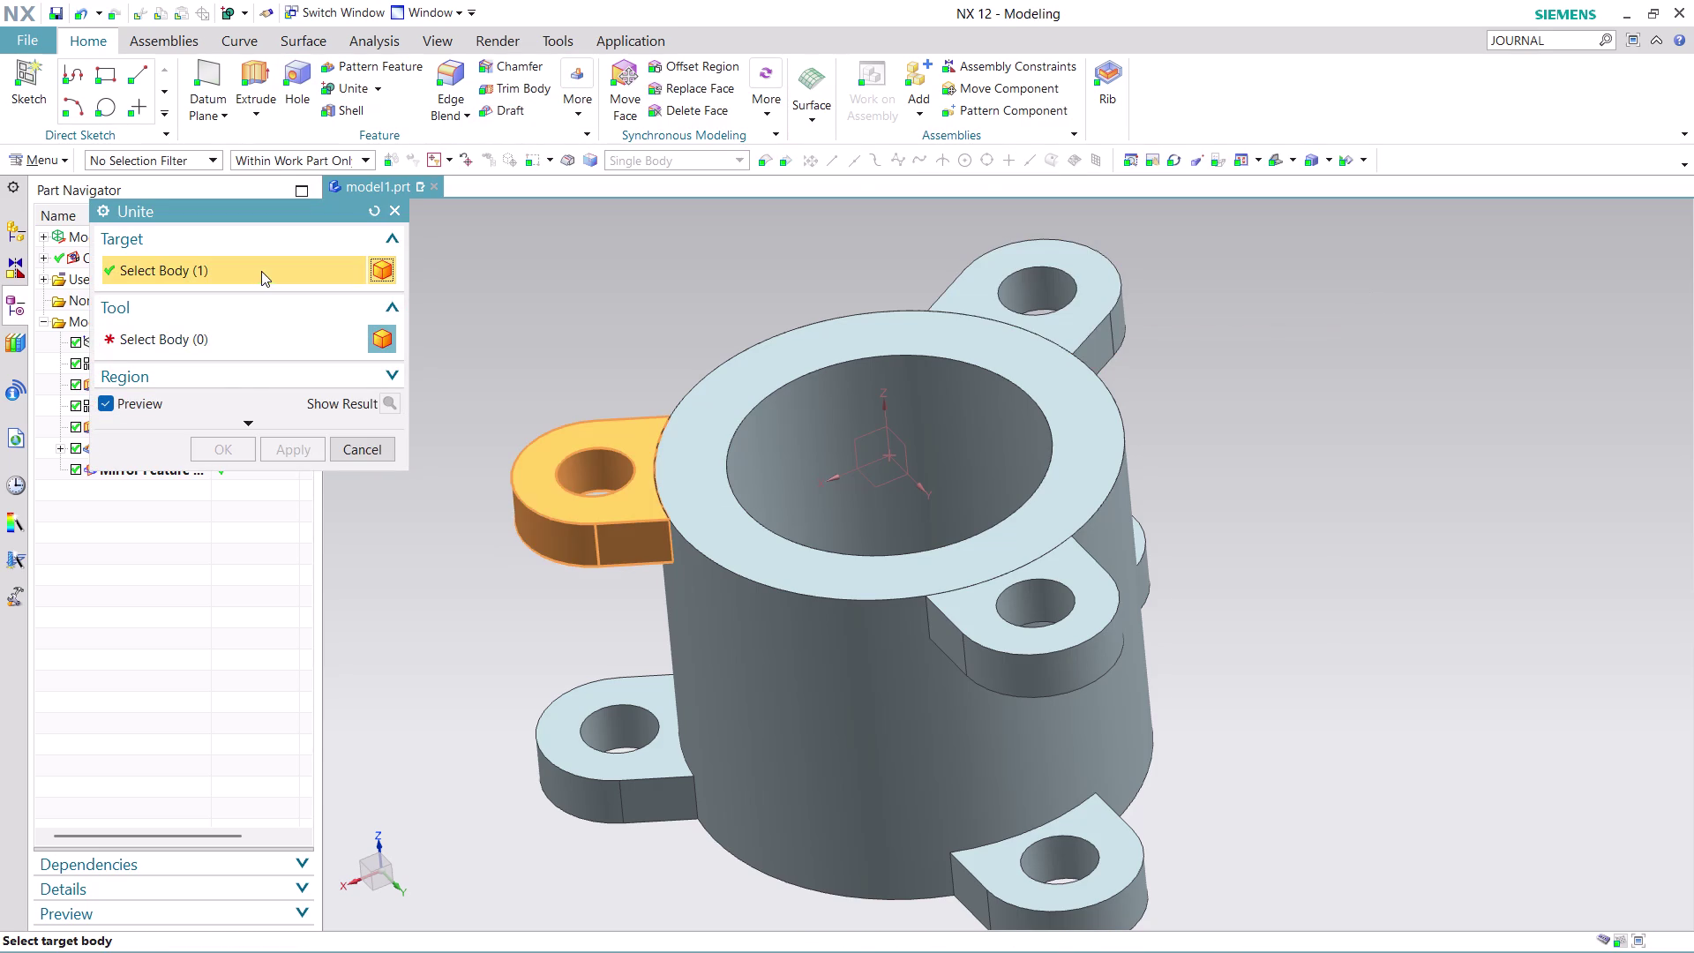
click(1035, 259)
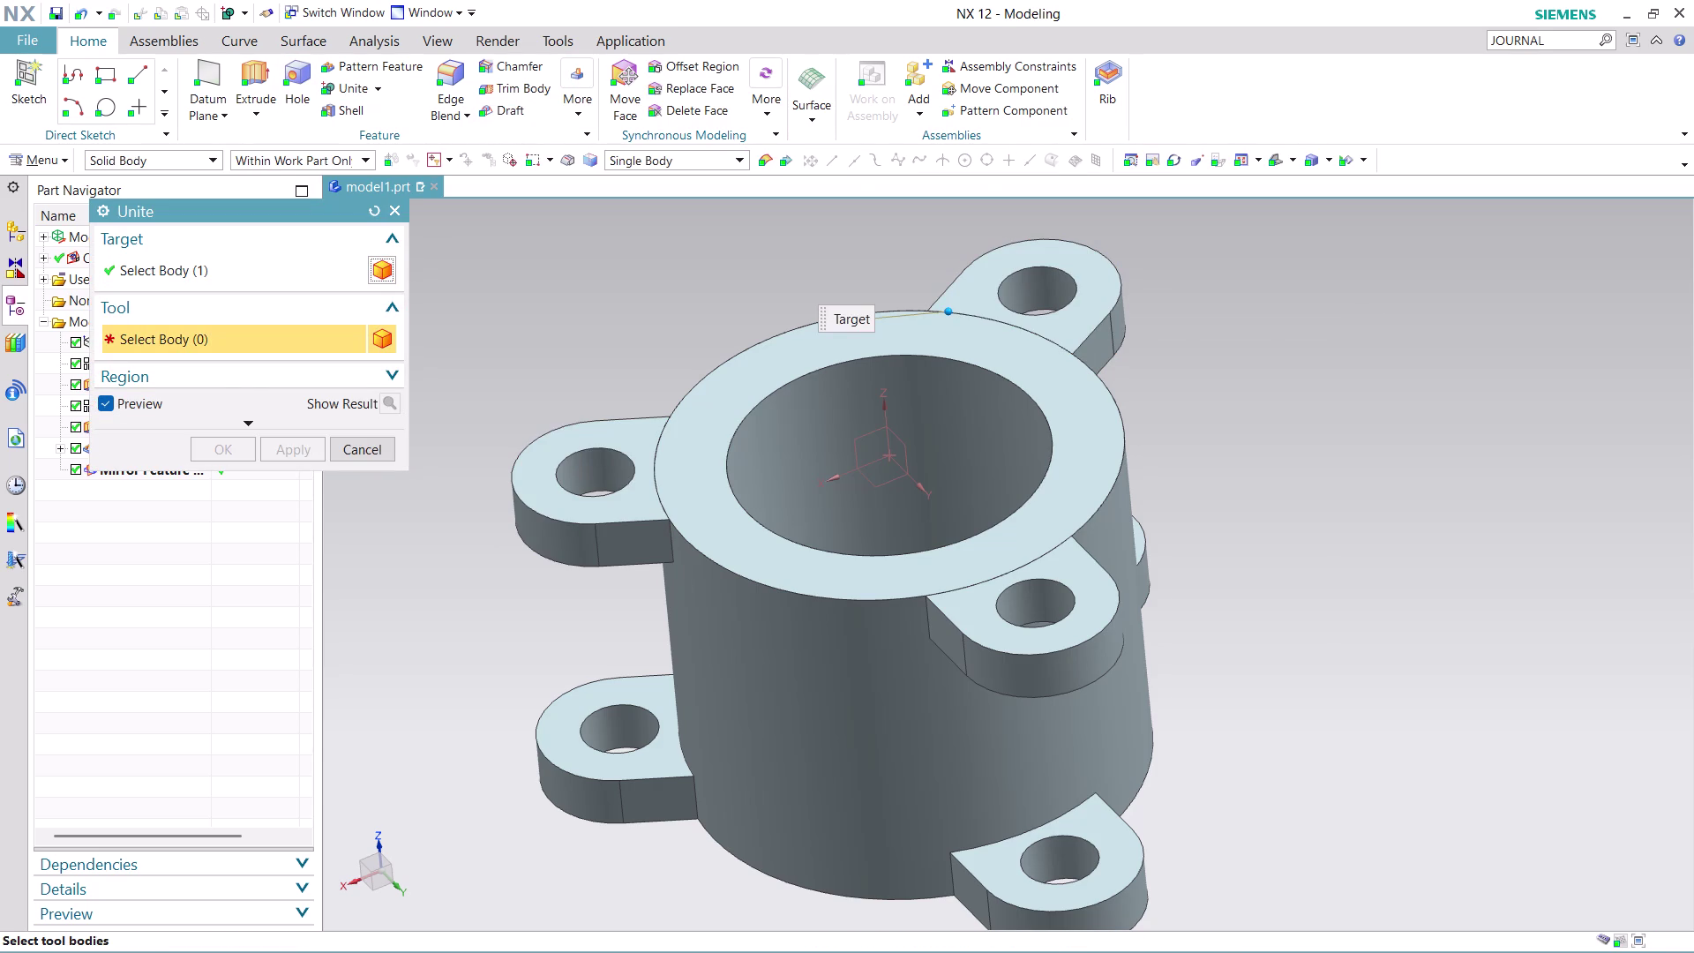
click(355, 441)
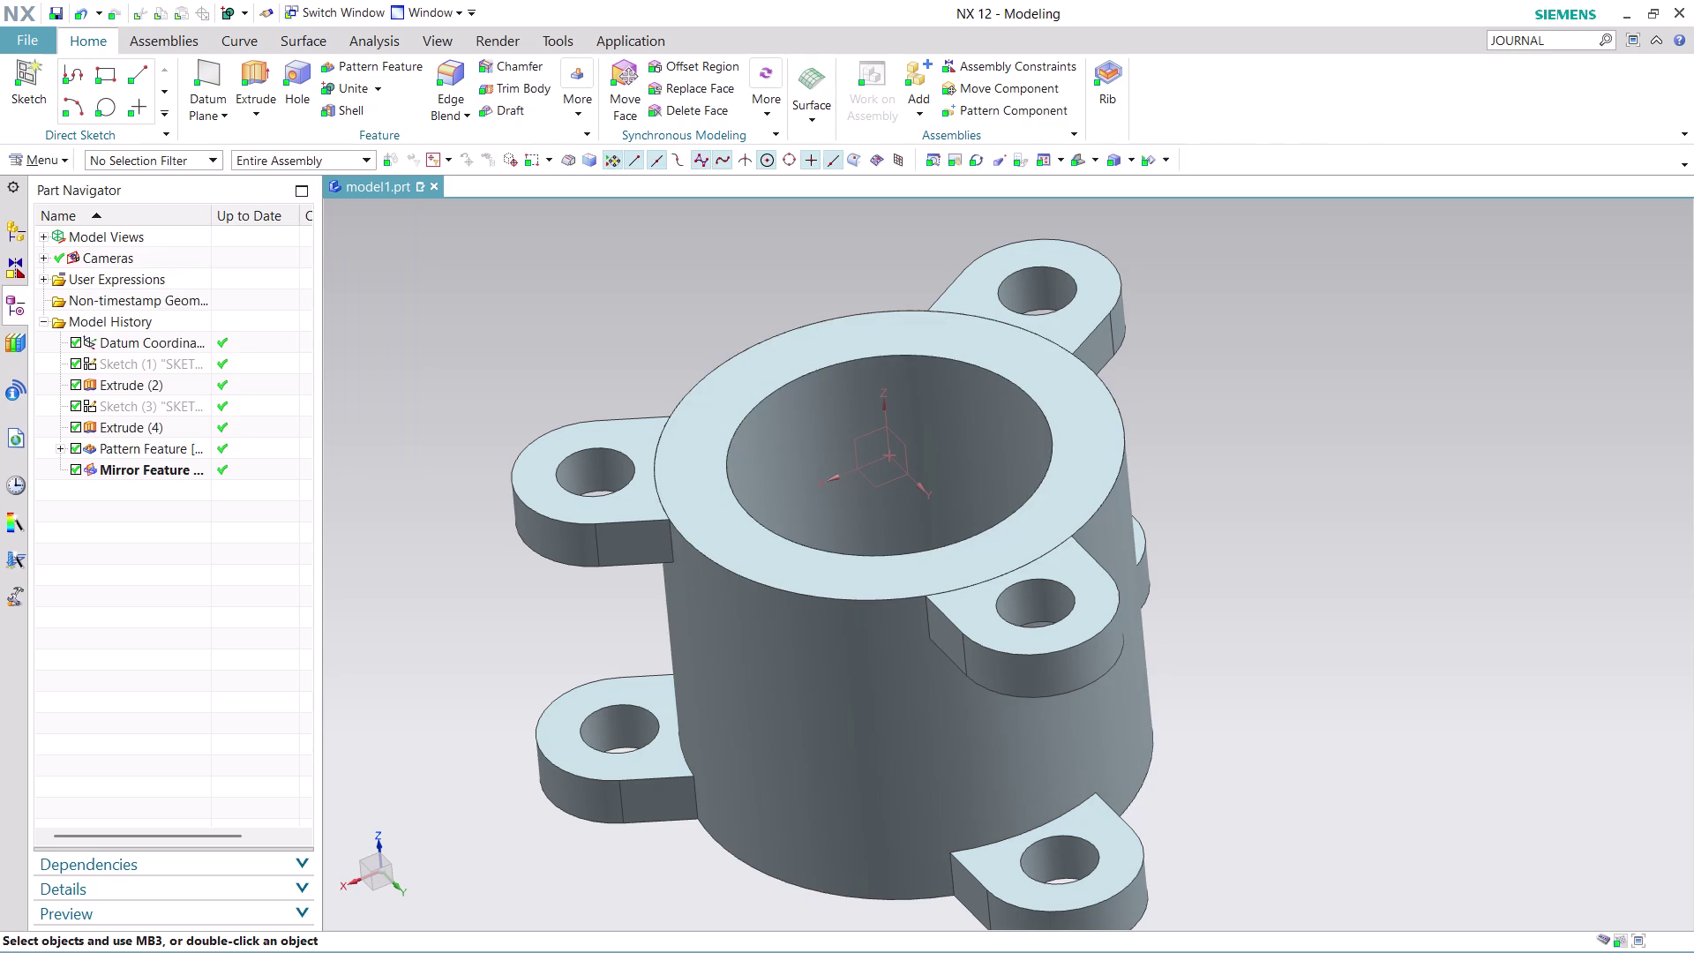
click(363, 89)
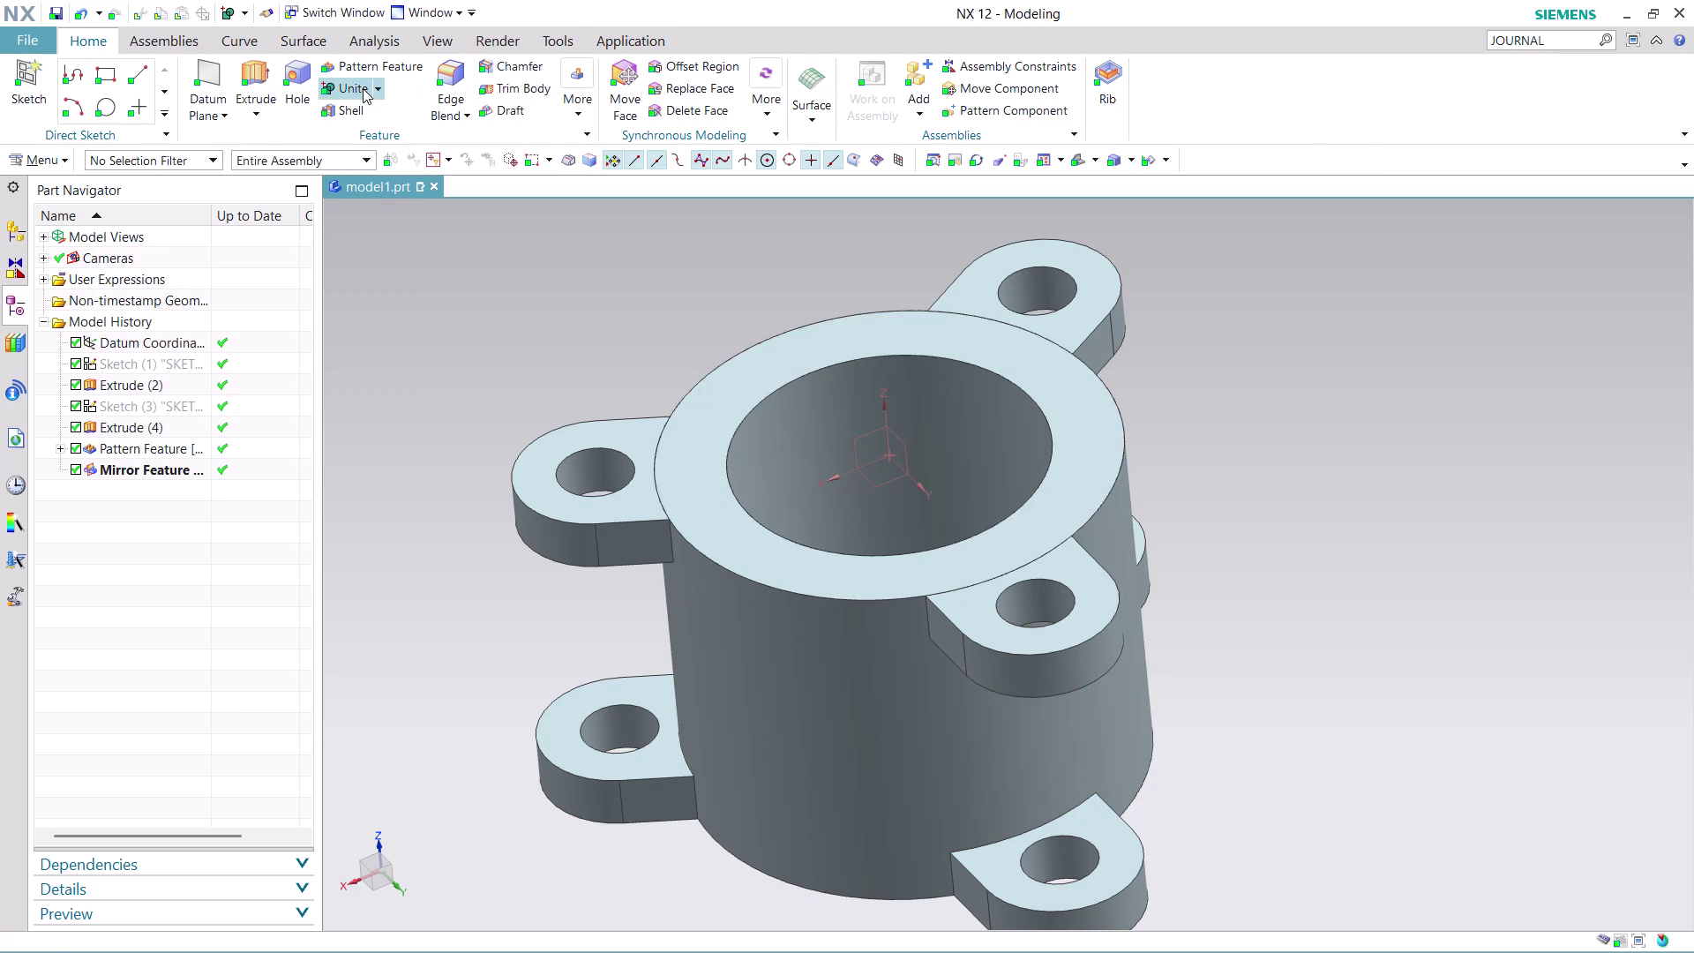
Retry merging a lug into the part, cancel the failed attempt, and reorient.
click(1095, 626)
click(1092, 617)
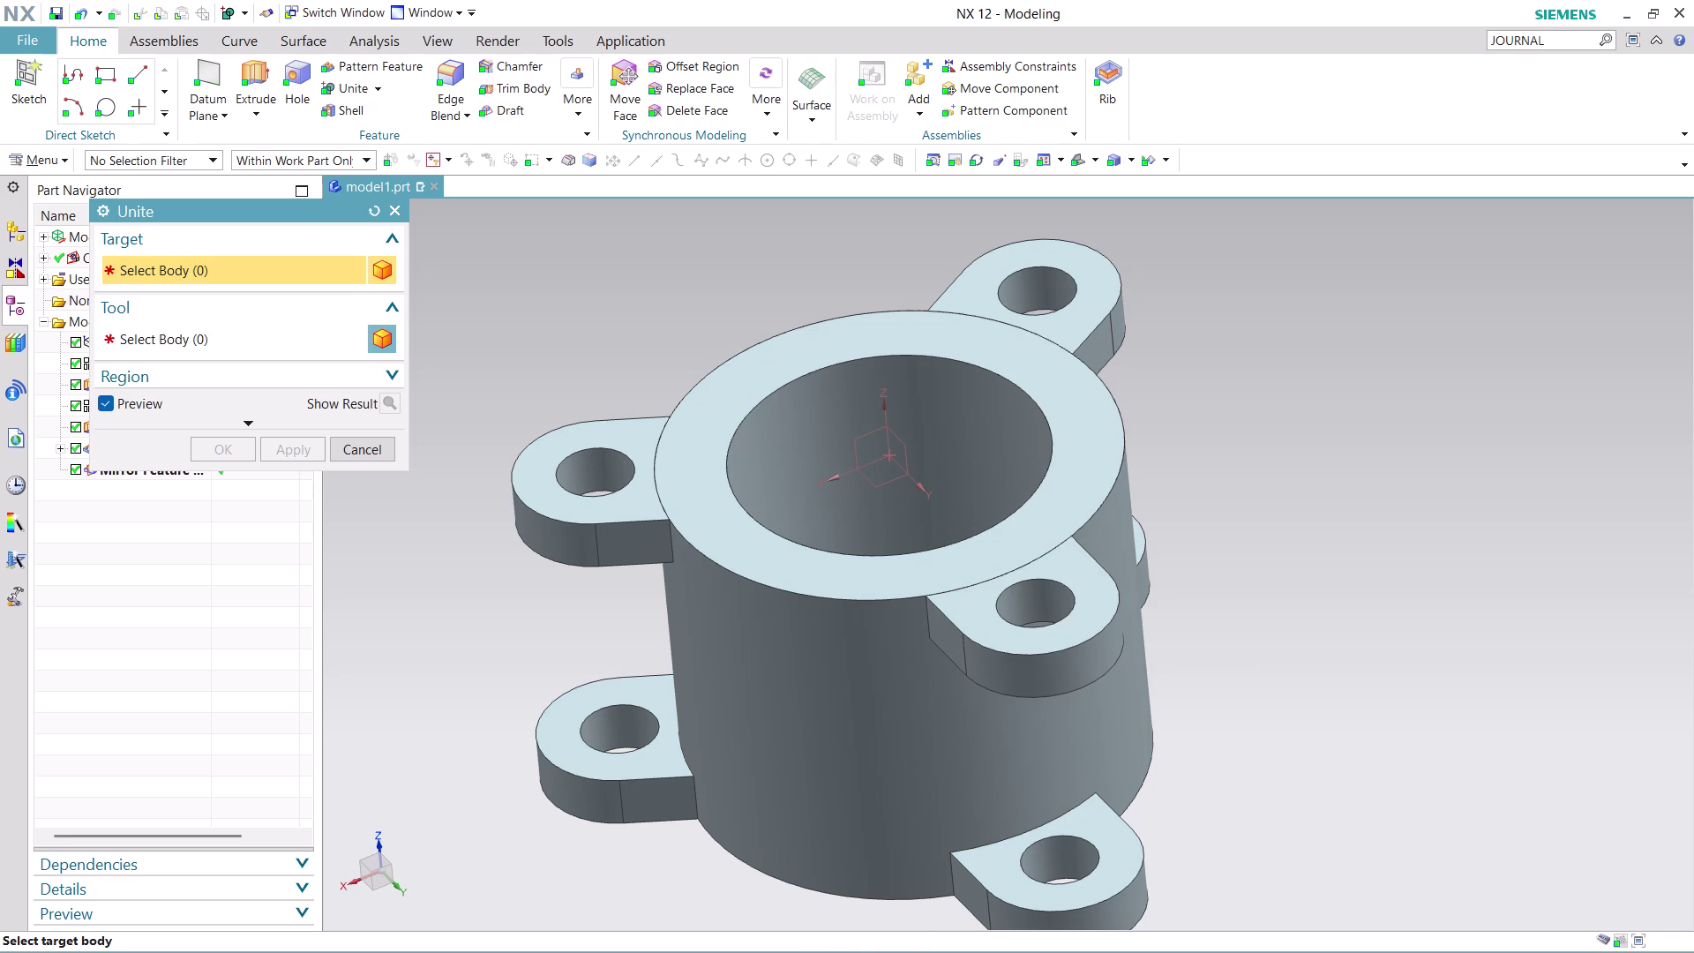
click(1078, 642)
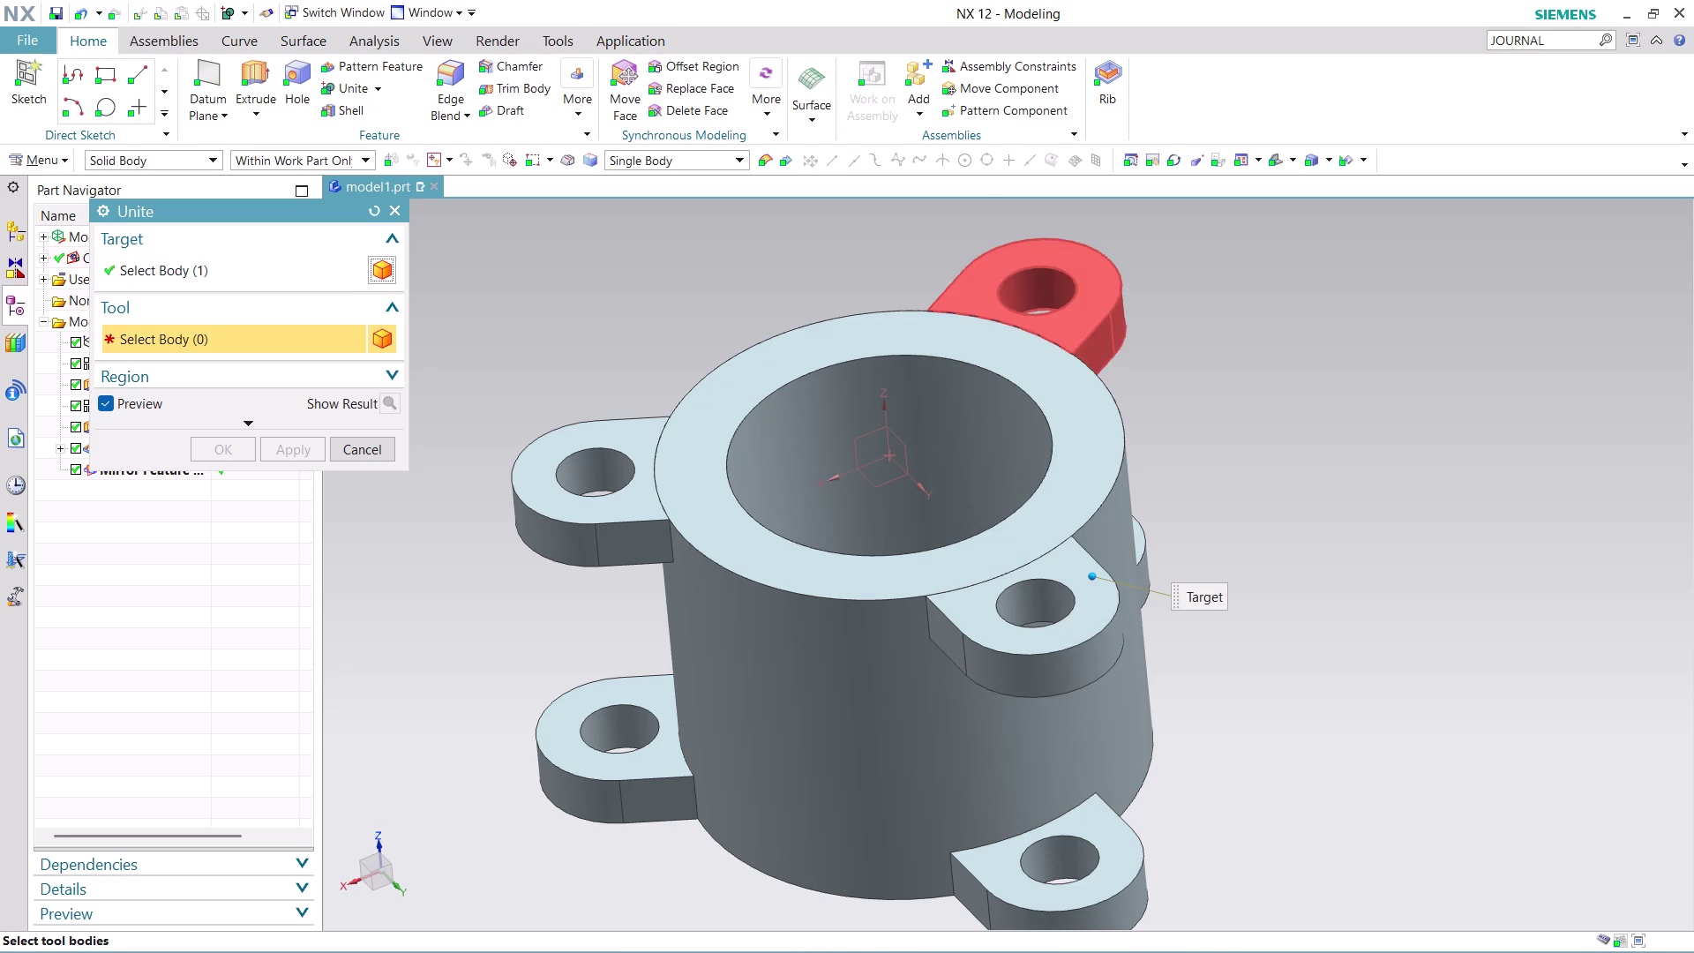
click(1076, 323)
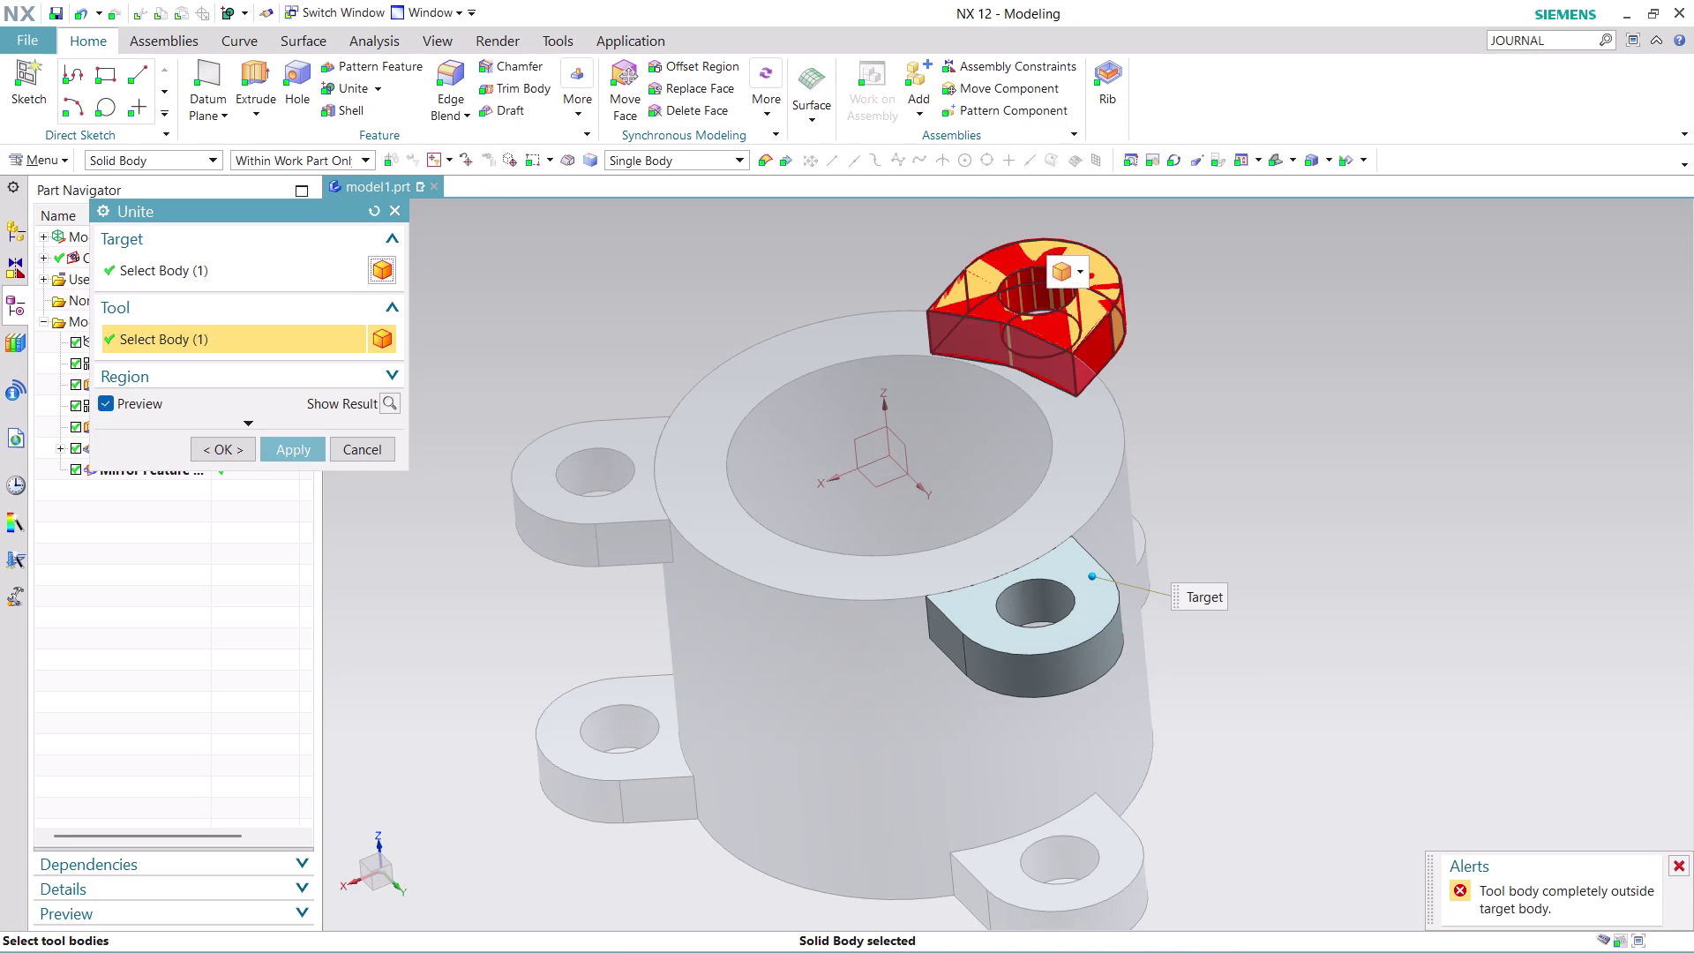
key(Escape)
scroll(down, 3)
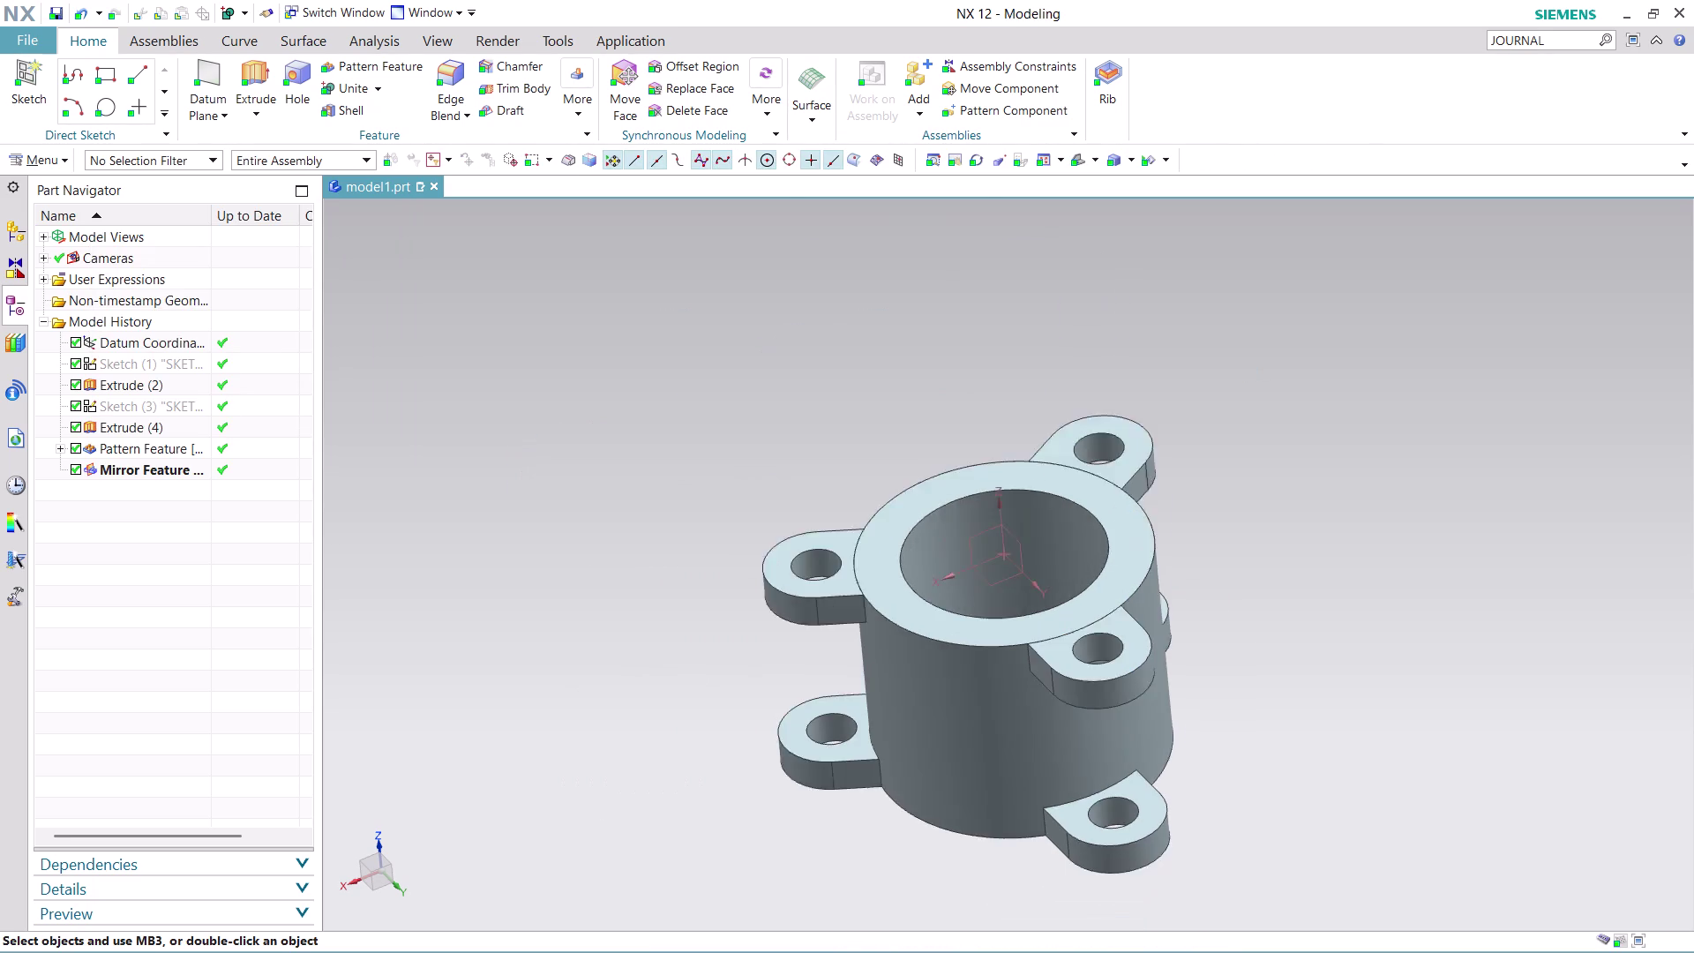
scroll(down, 3)
middle_drag(1236, 786, 1185, 576)
scroll(up, 3)
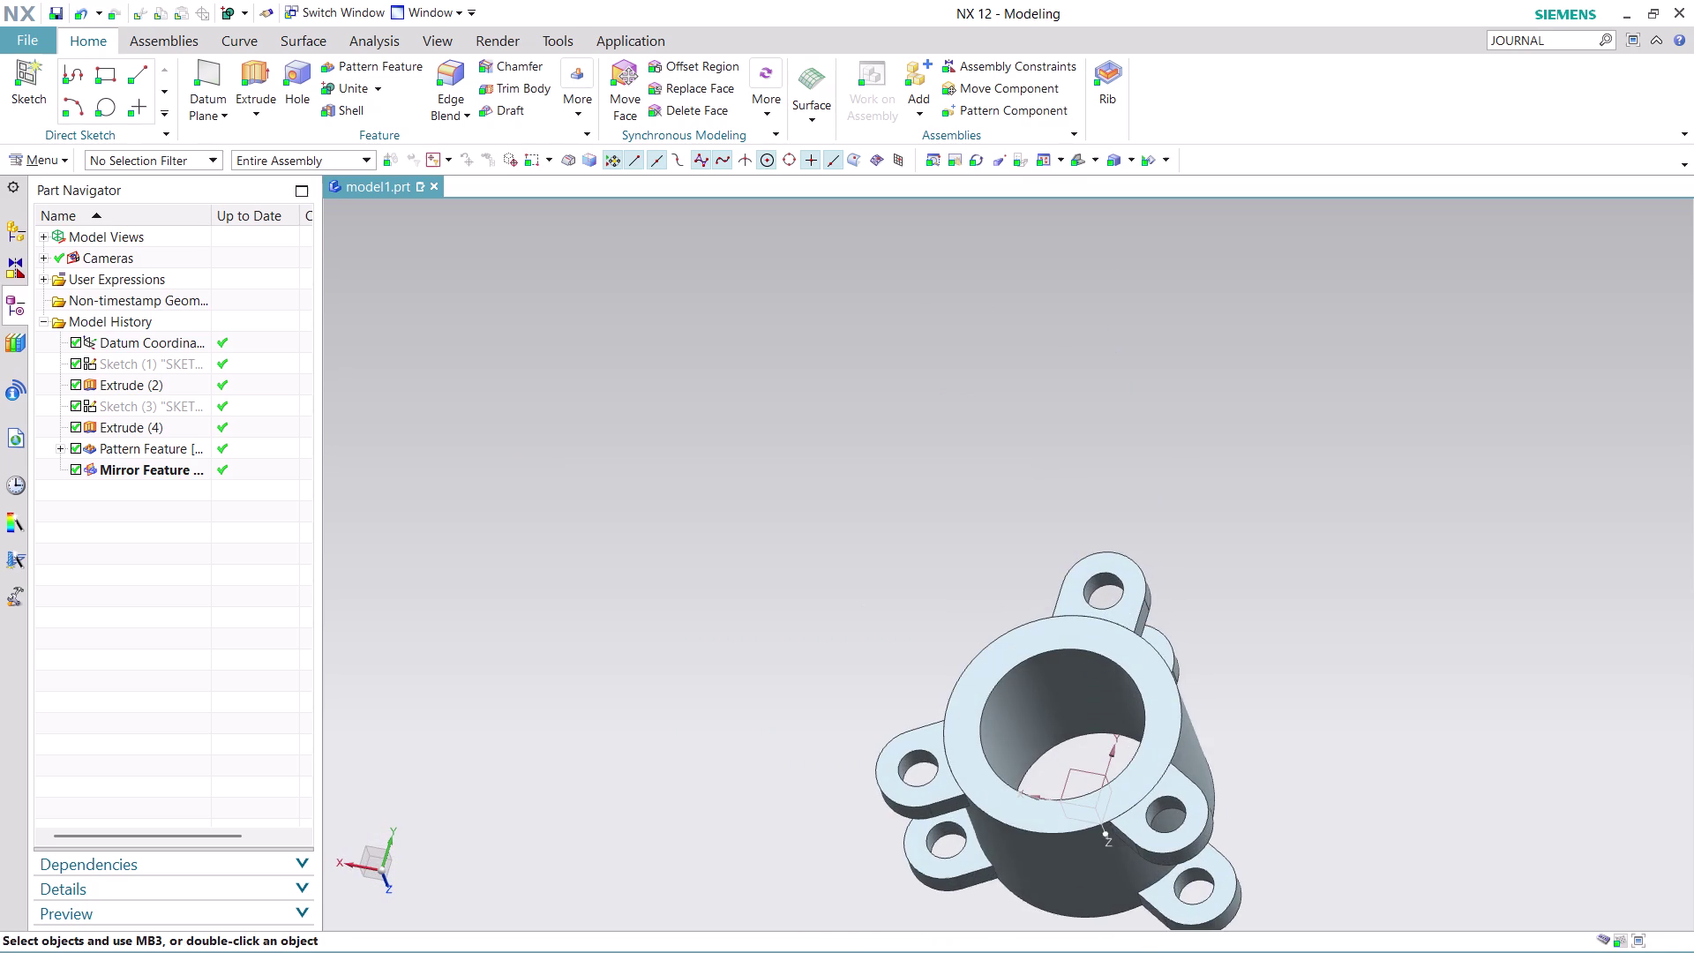
scroll(up, 3)
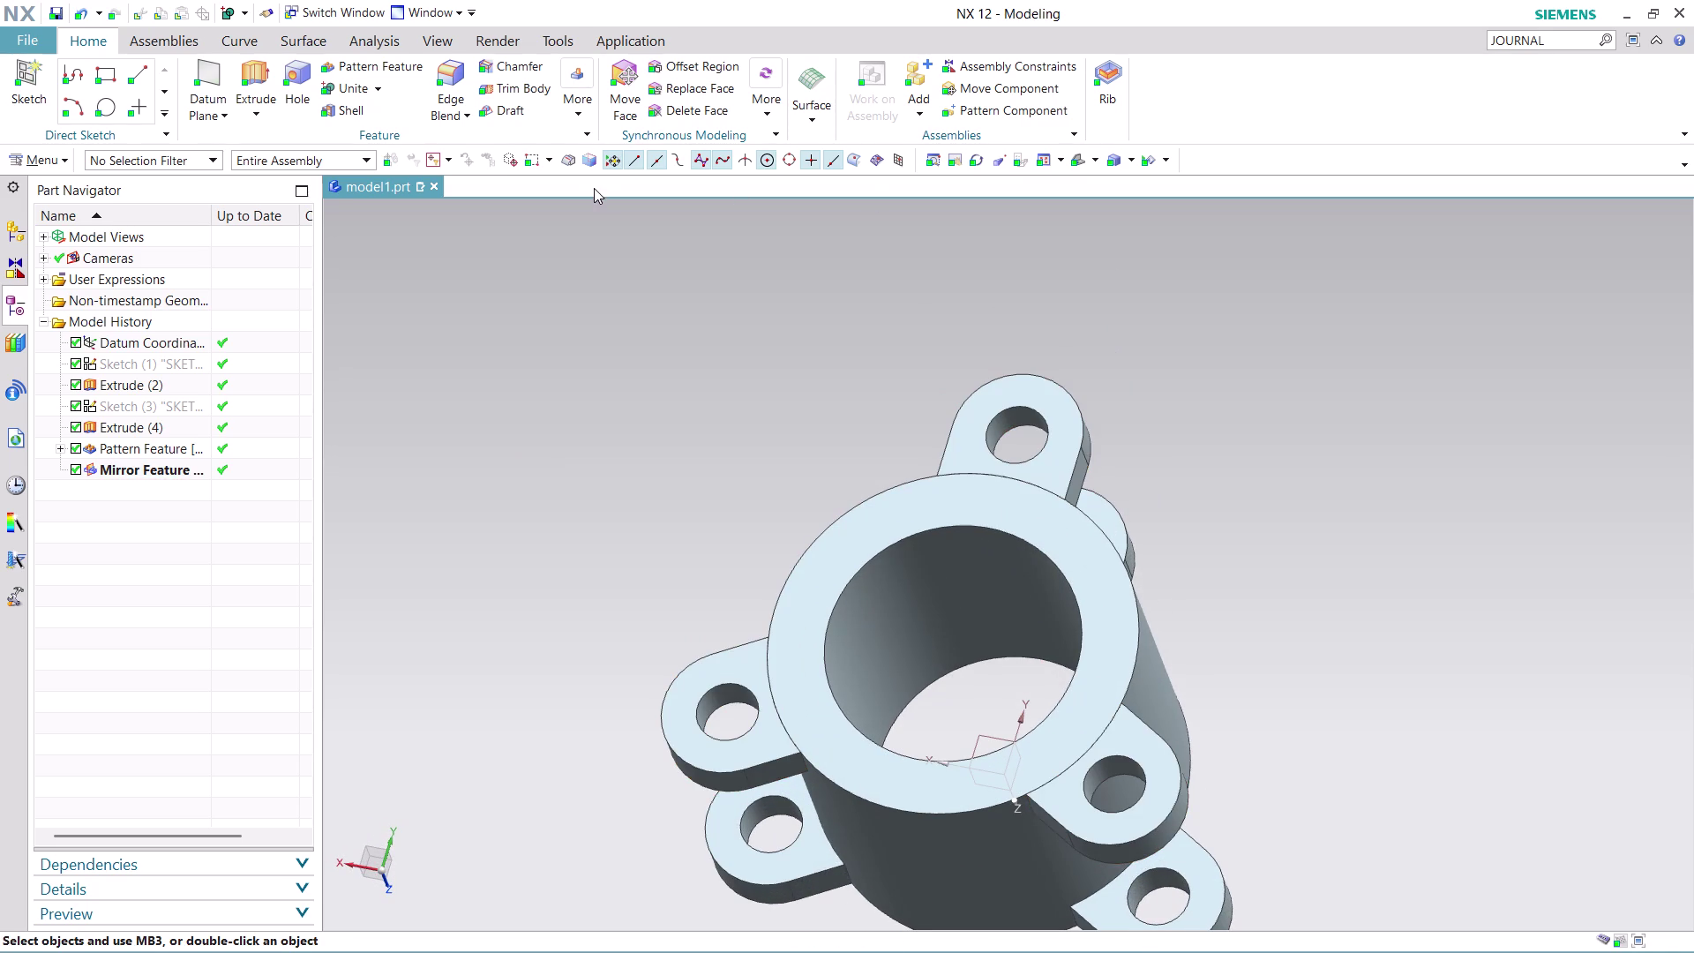
Unite the back lug as target with the hollow cylinder as tool.
click(362, 89)
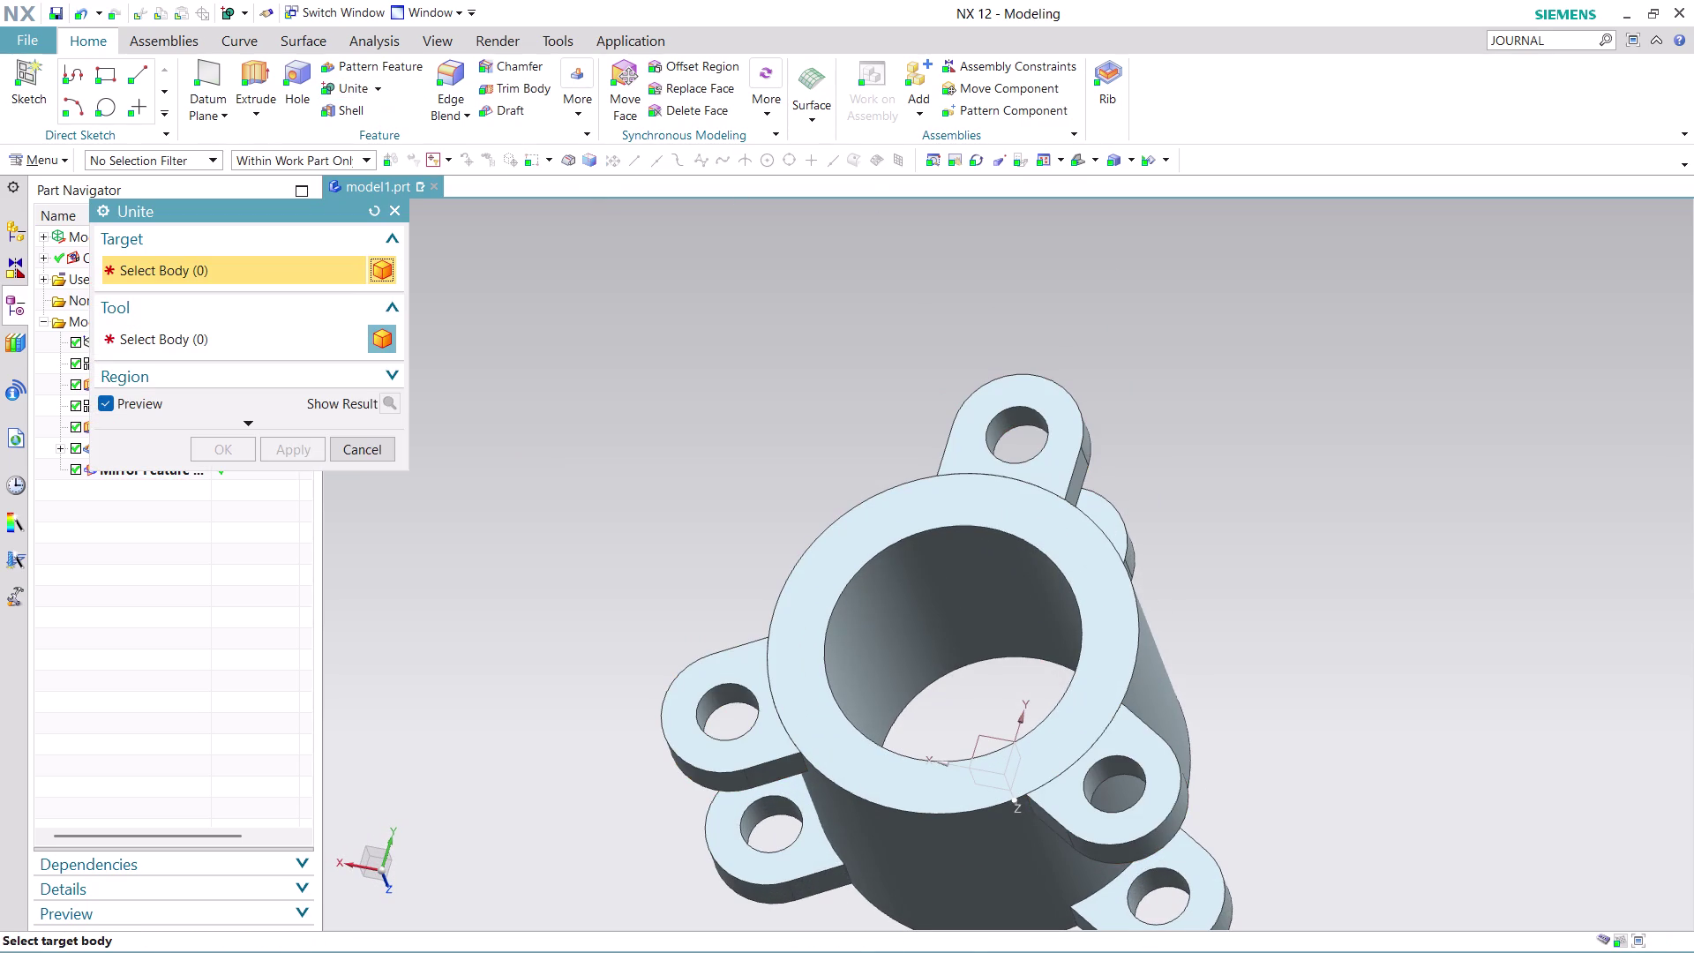
click(1157, 782)
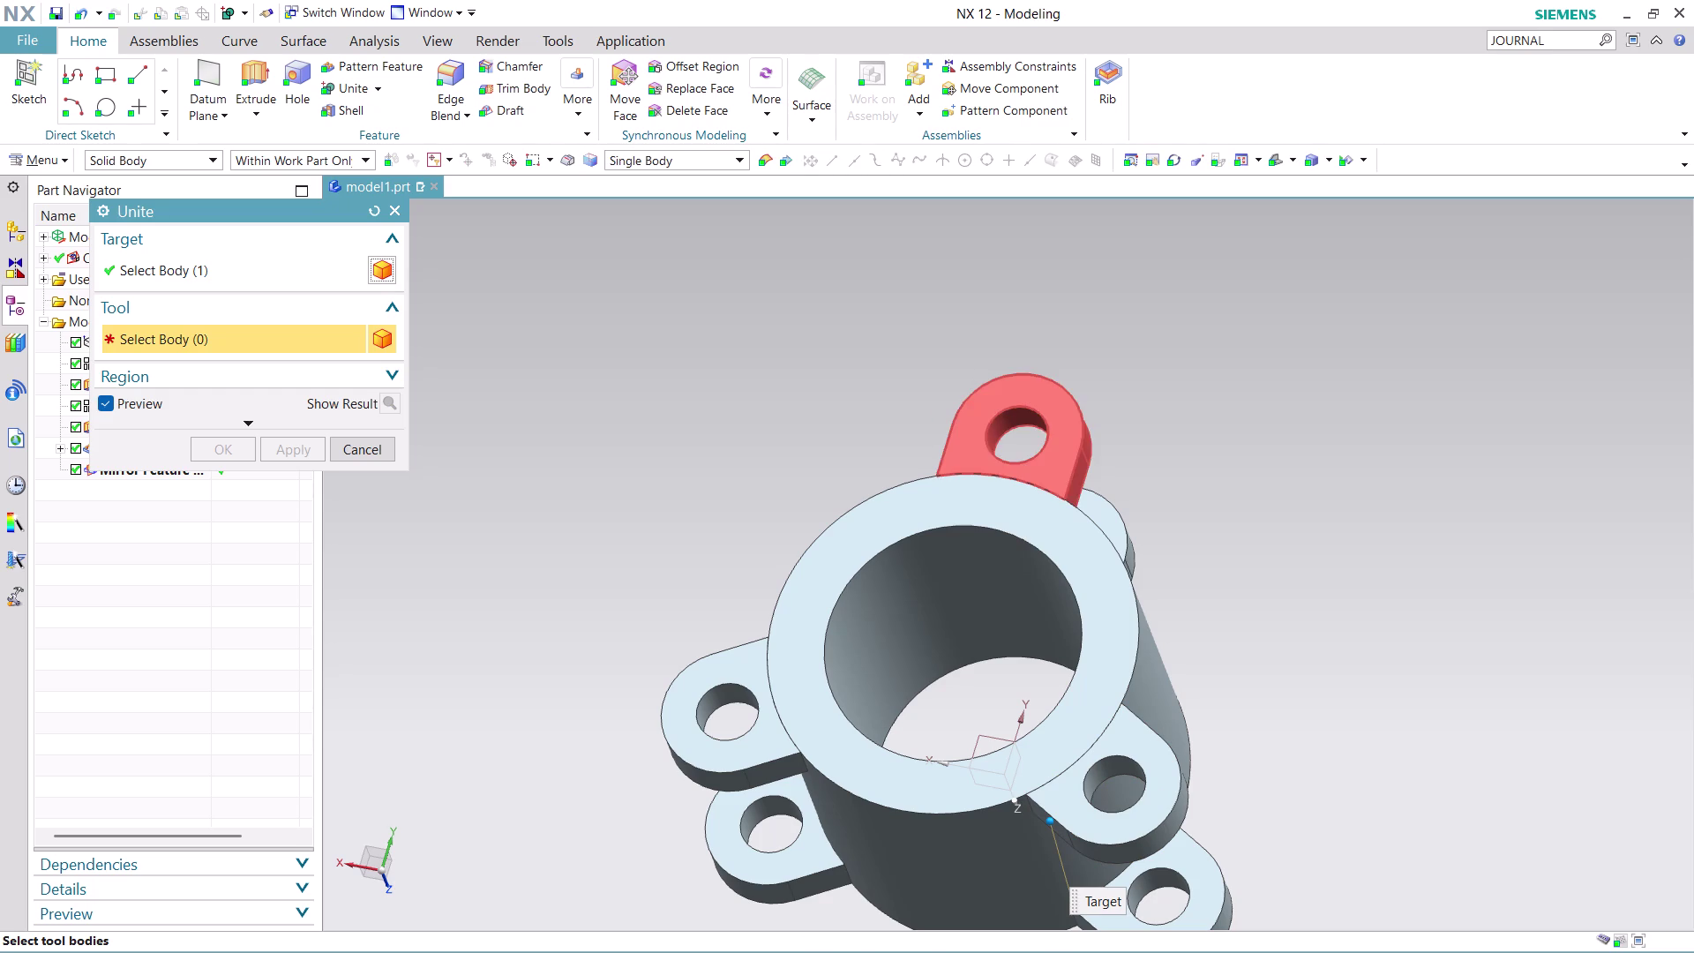
click(1015, 533)
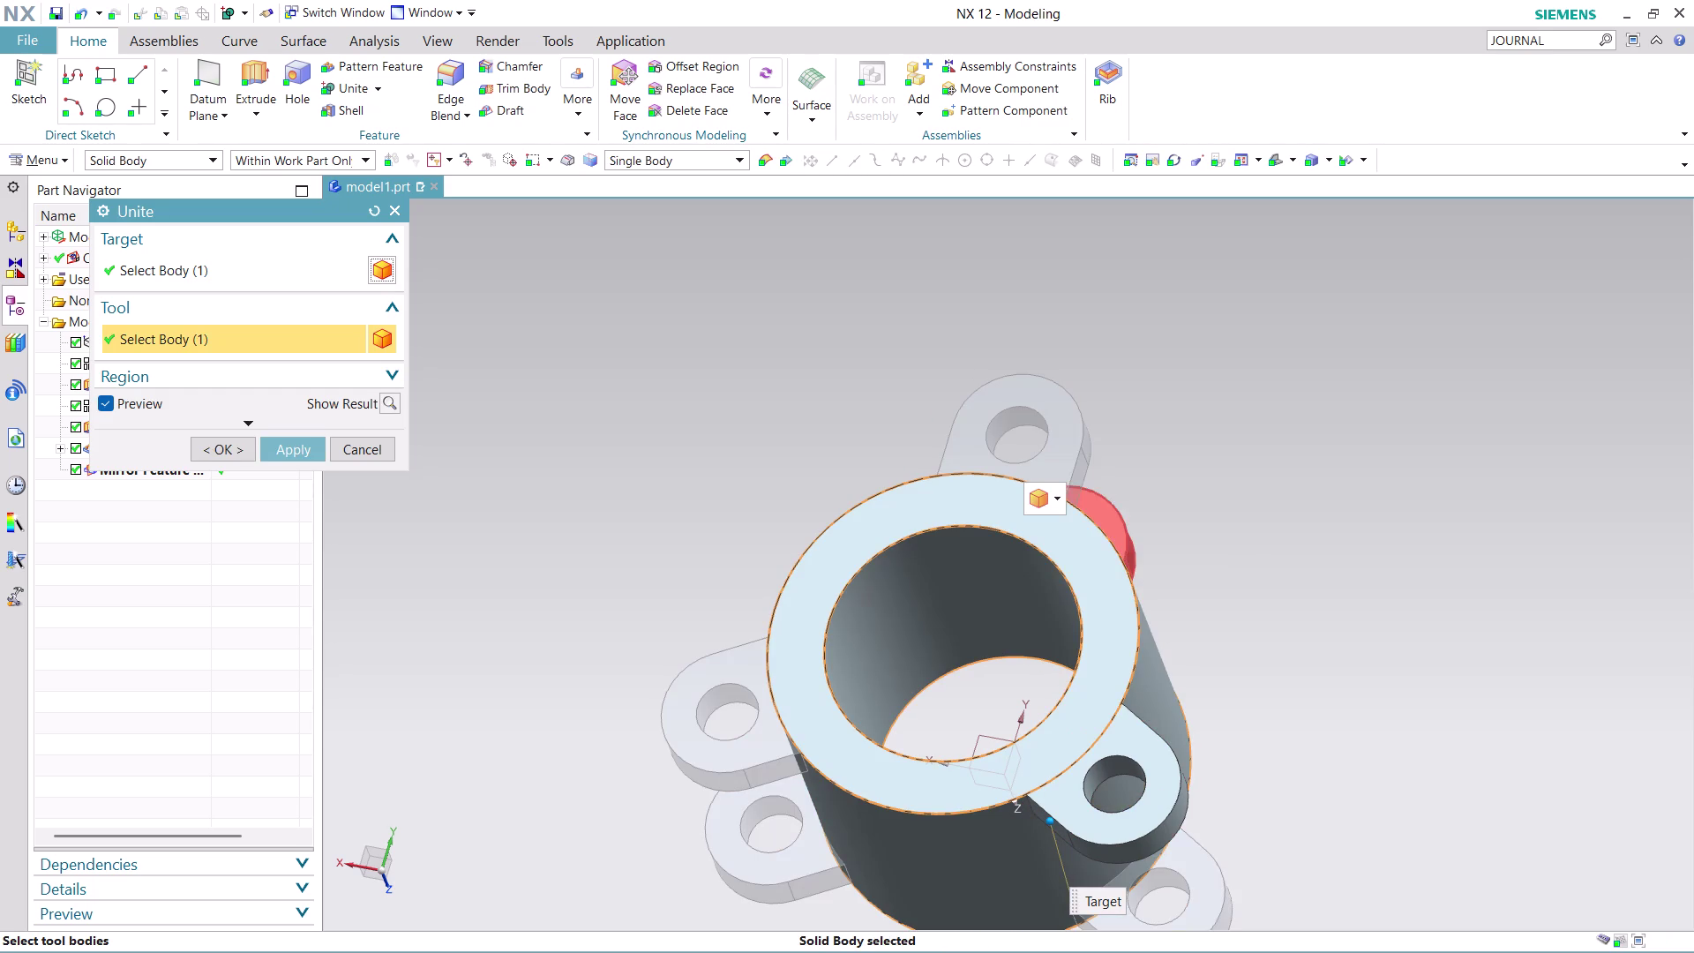
scroll(down, 3)
scroll(up, 3)
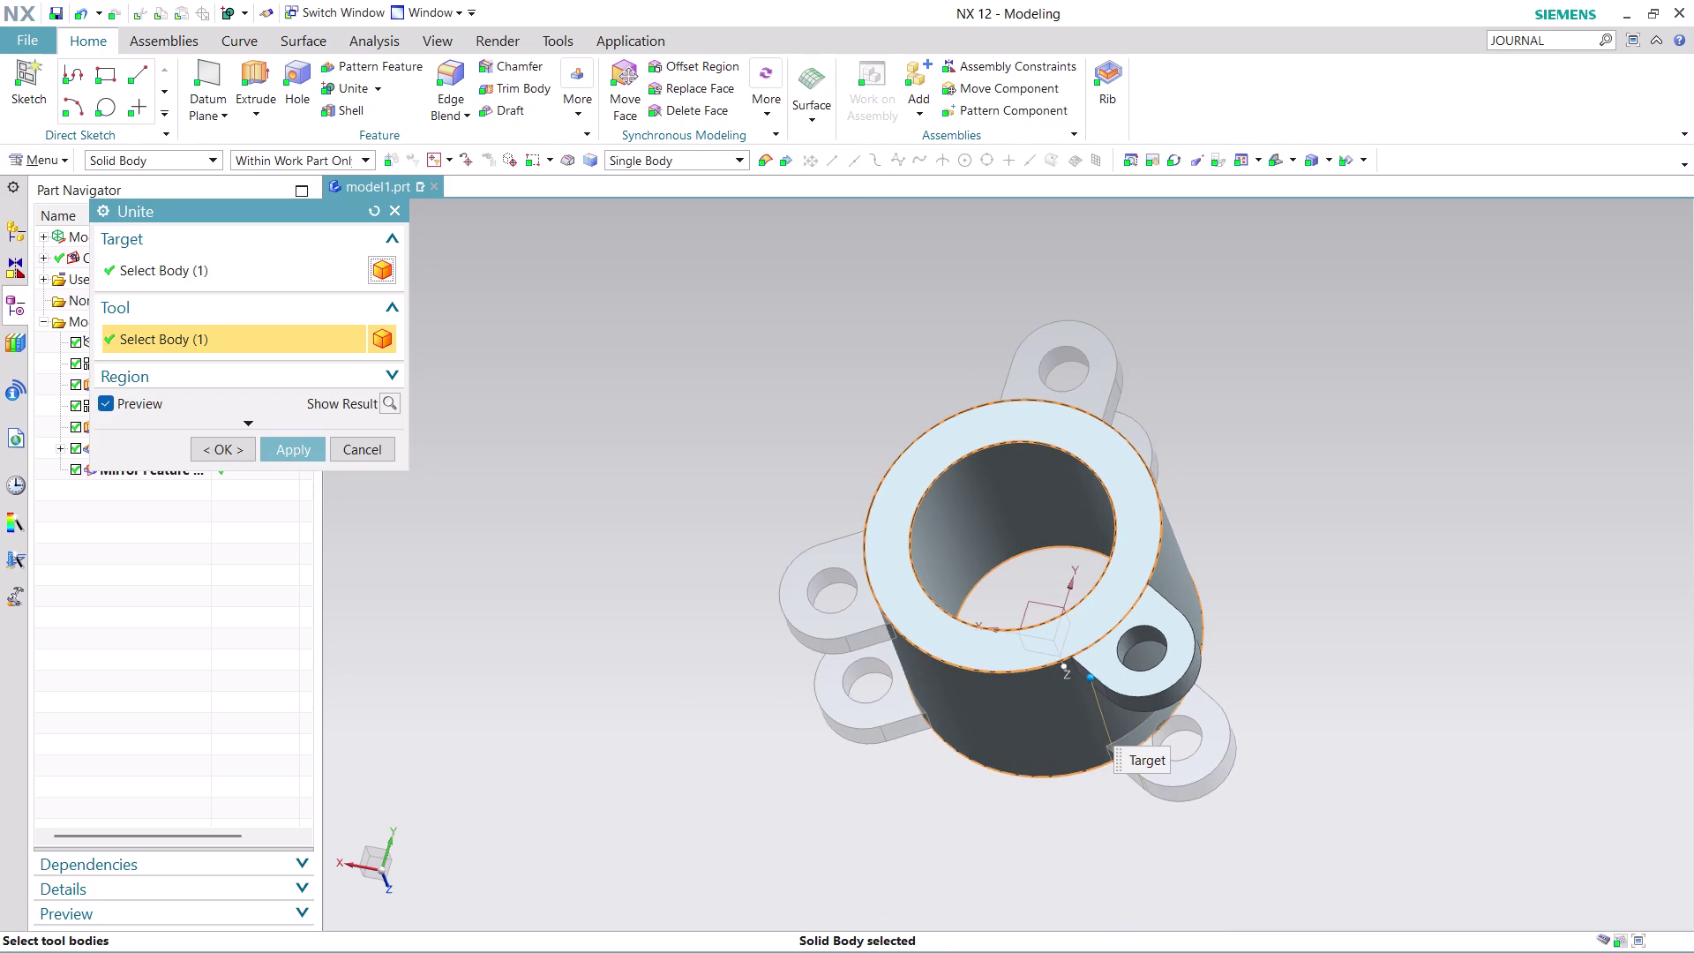
click(307, 450)
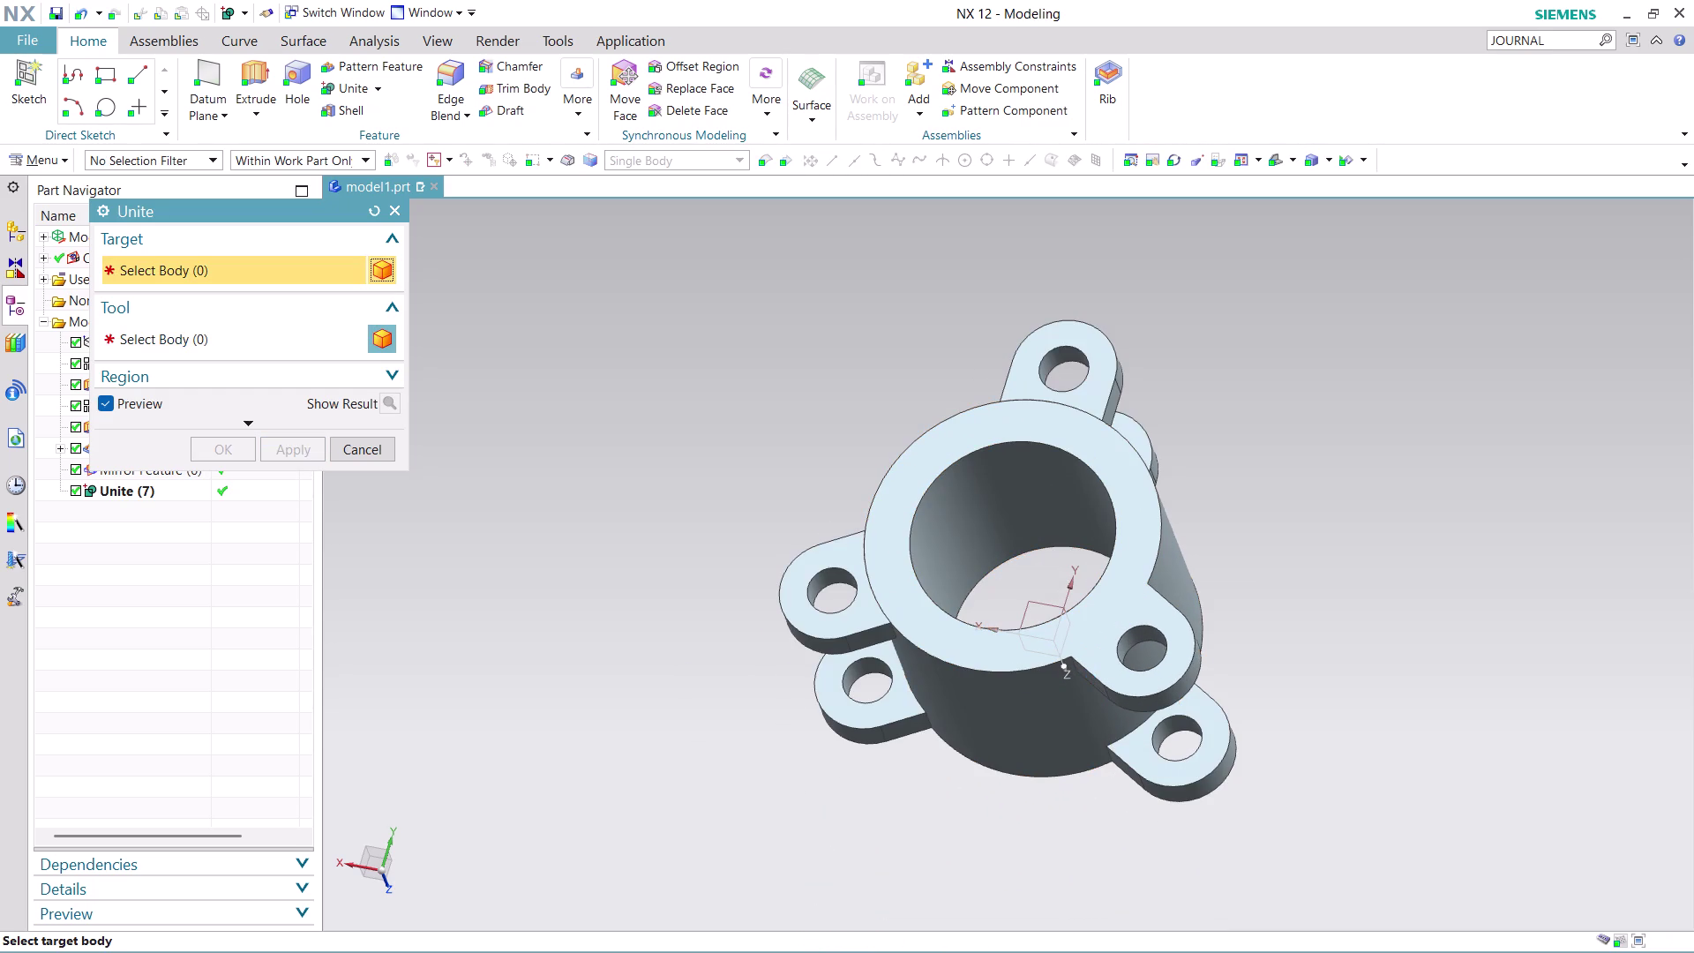
Unite the left lug with the cylinder and another lug, then orbit to inspect.
click(830, 622)
click(893, 564)
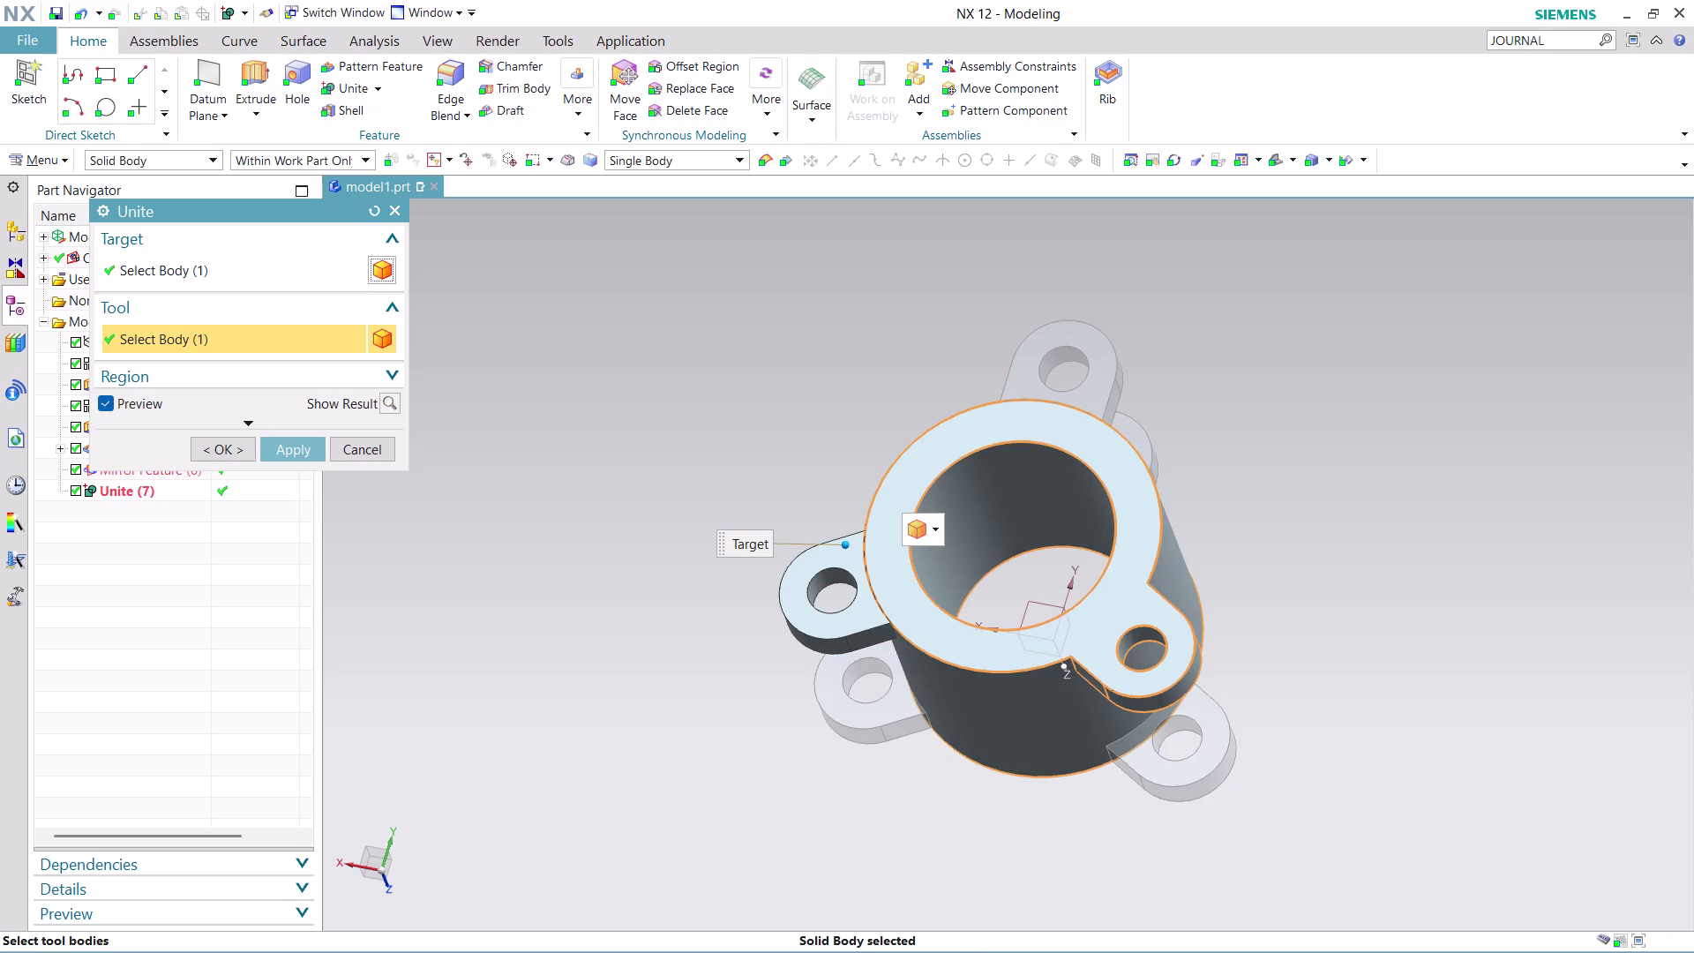
click(1116, 357)
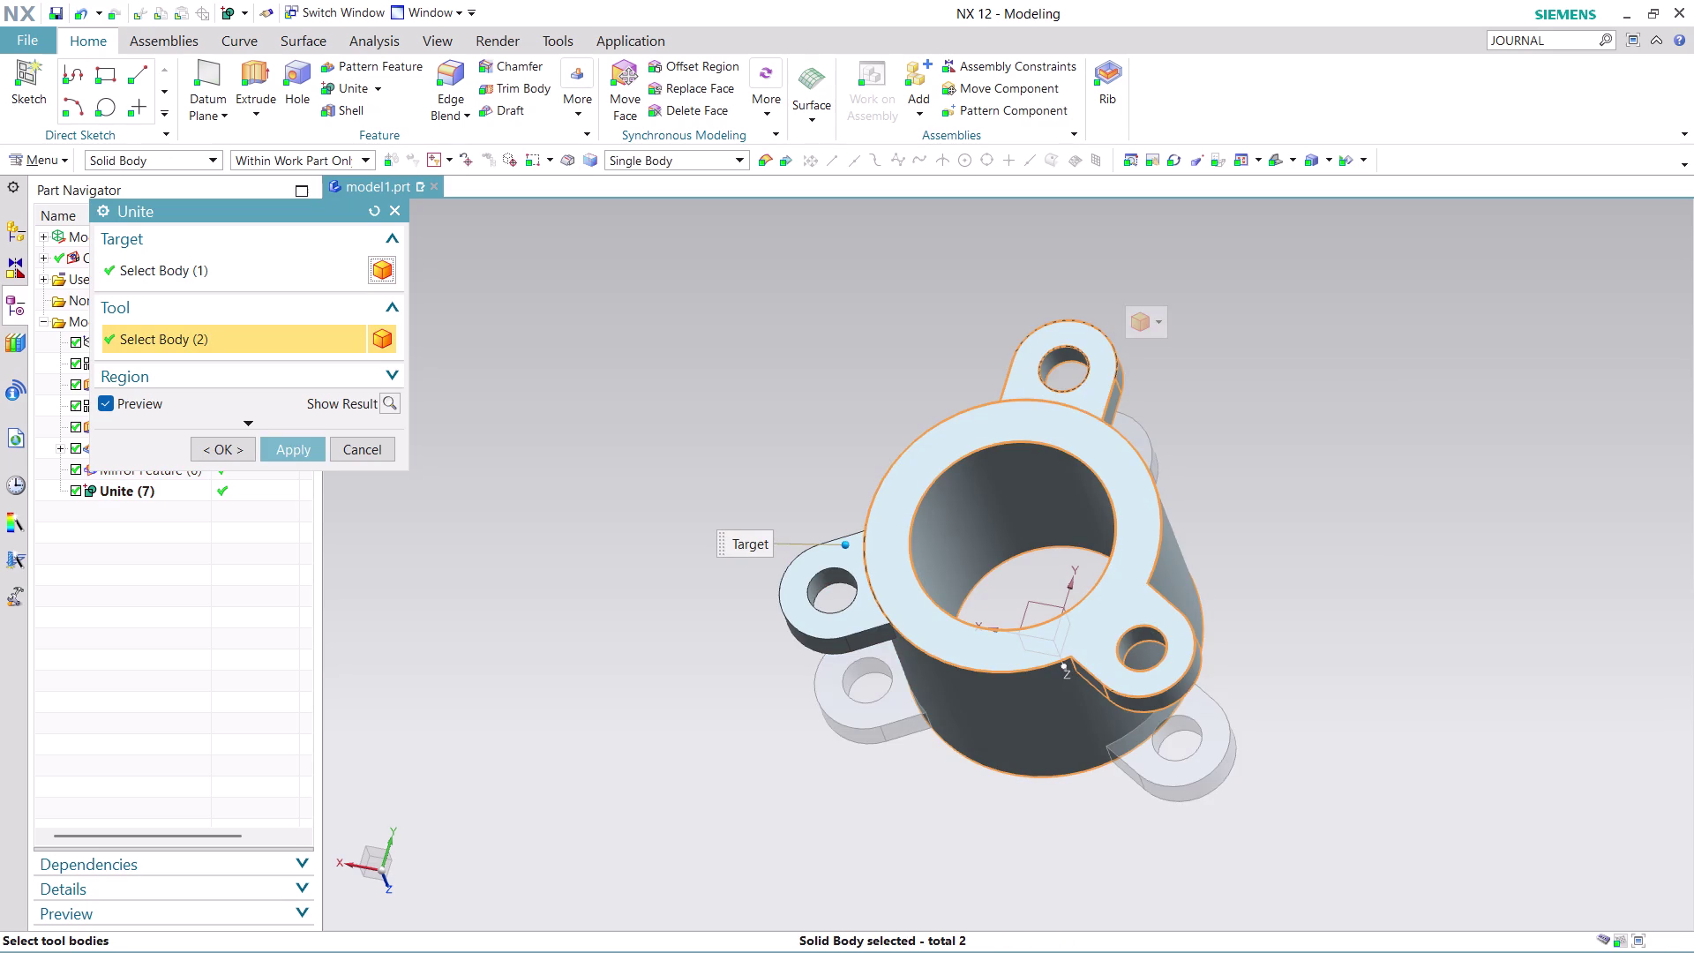
click(280, 453)
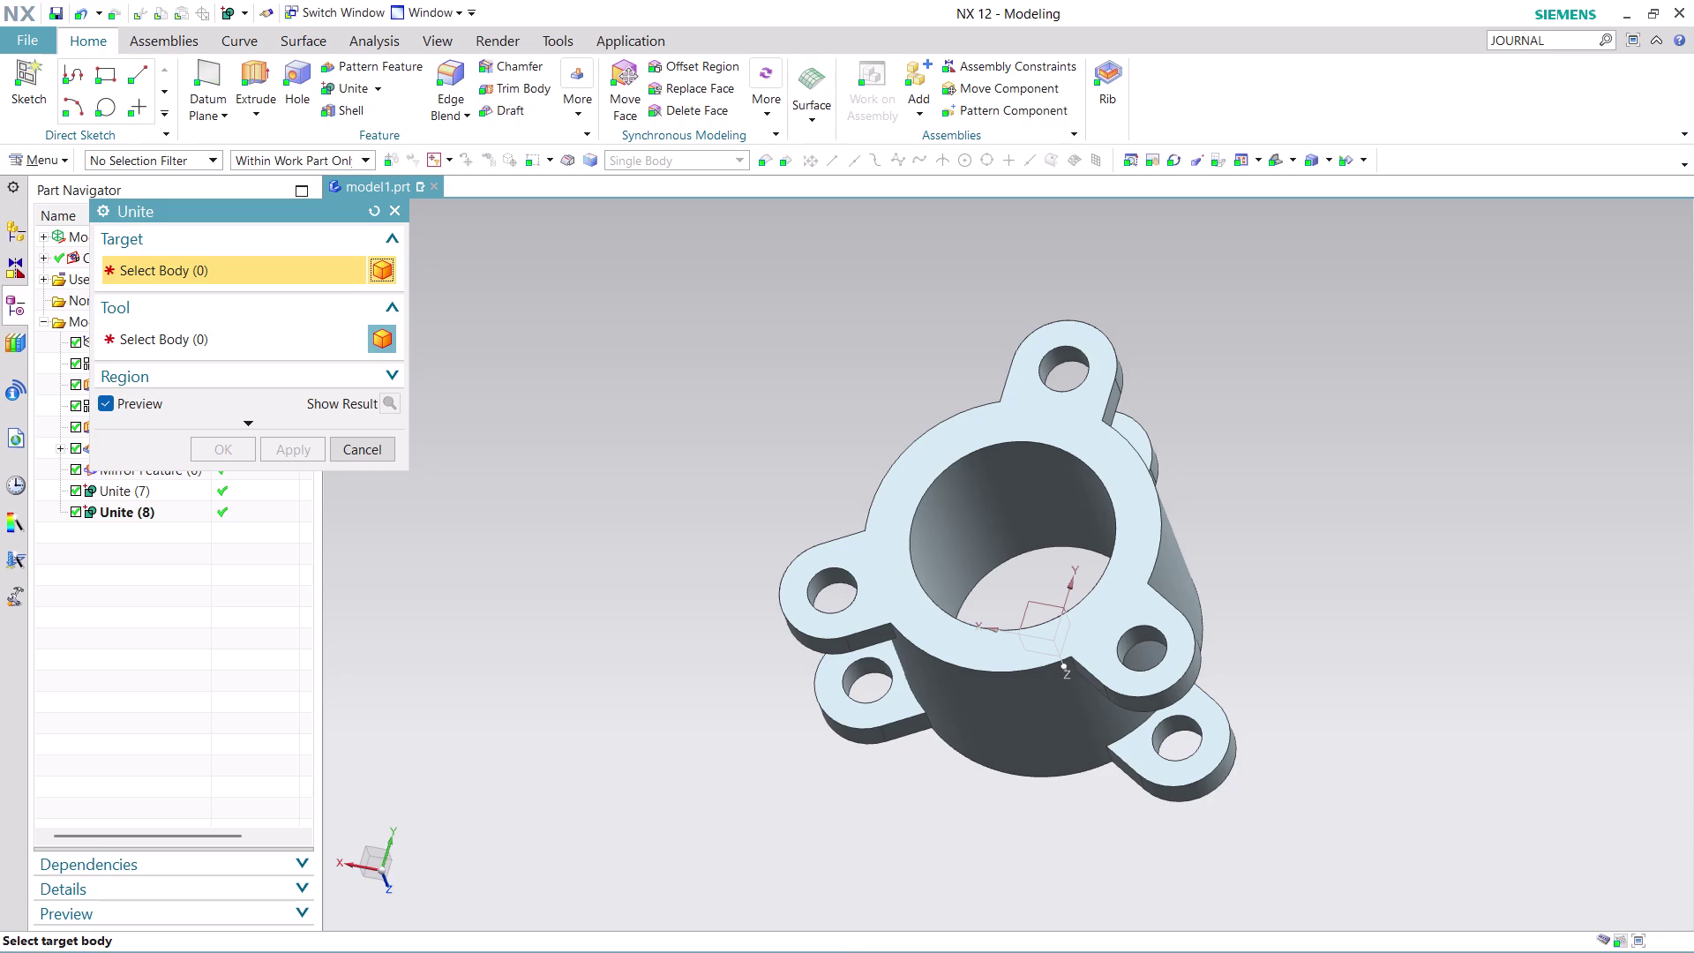
middle_drag(1260, 555, 924, 412)
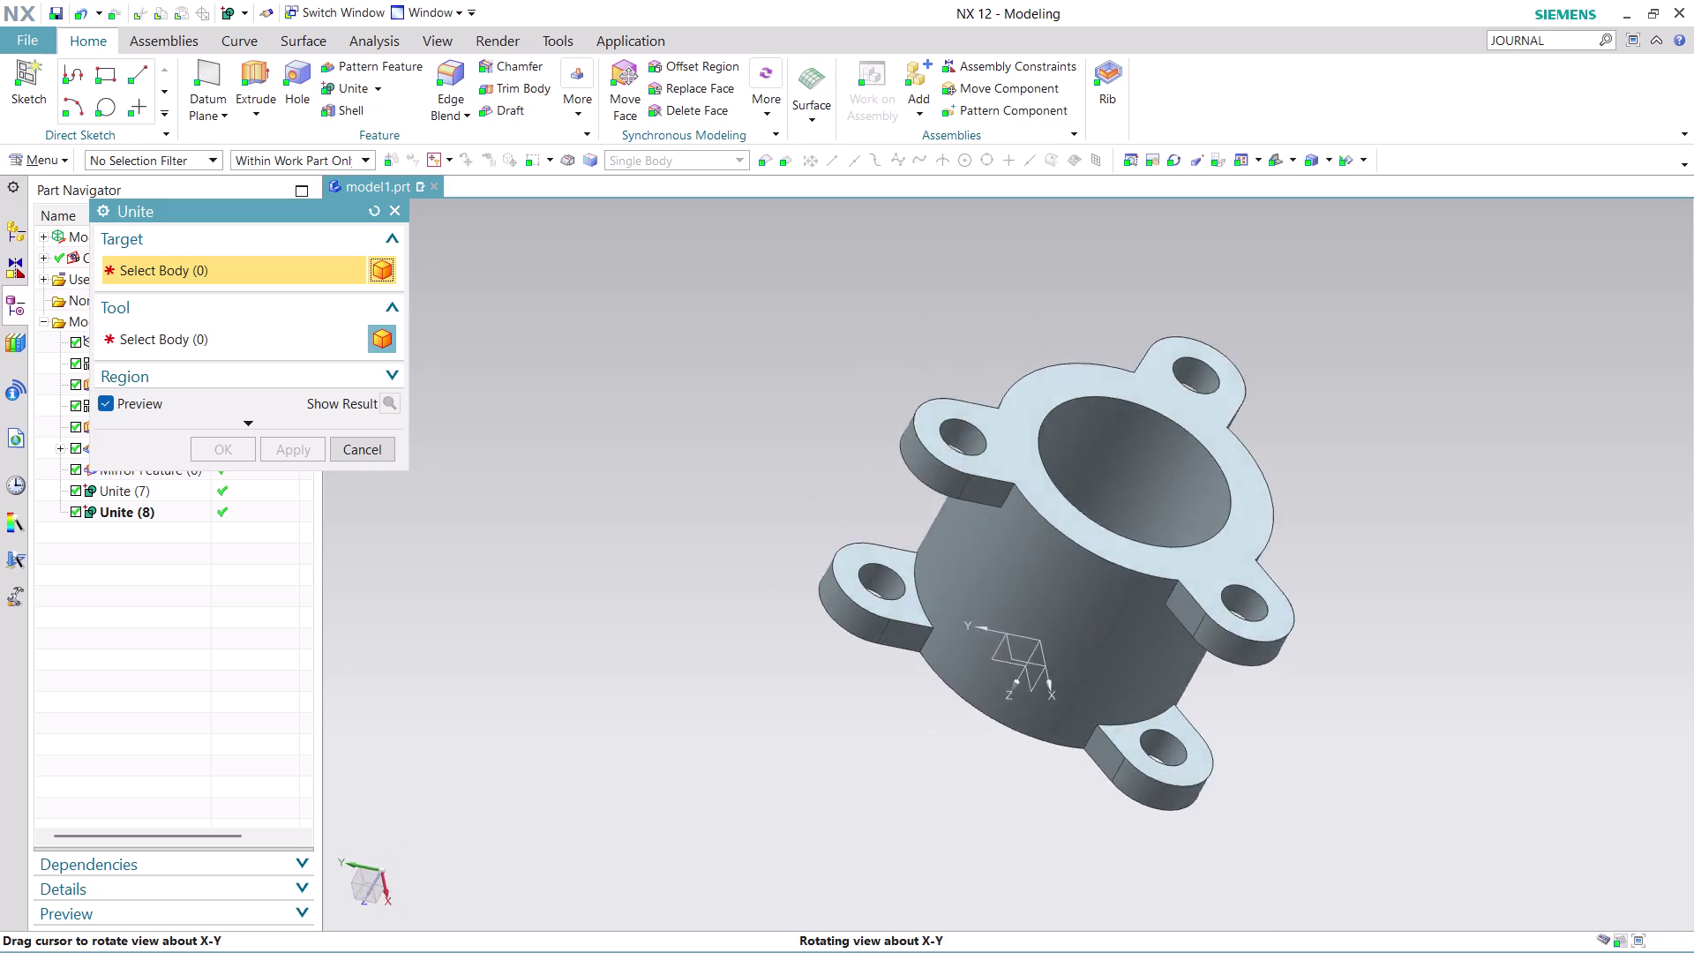
middle_drag(924, 412, 991, 456)
middle_drag(993, 447, 996, 439)
middle_drag(997, 427, 963, 427)
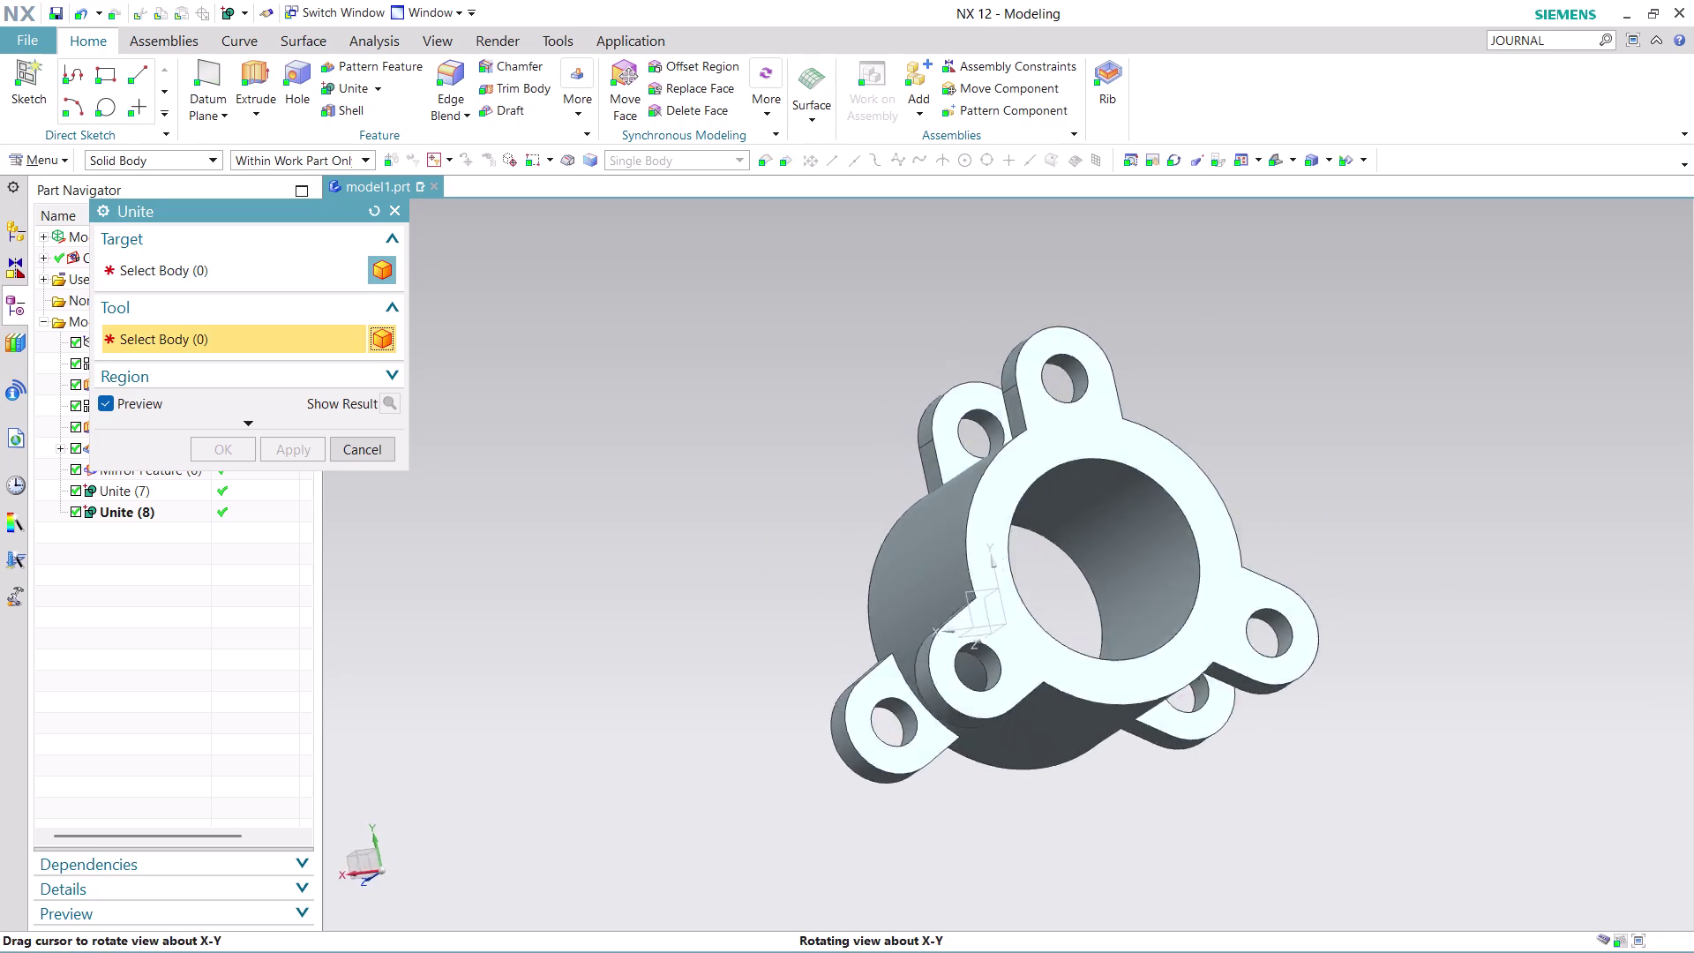
middle_drag(963, 427, 940, 510)
middle_drag(929, 586, 1001, 734)
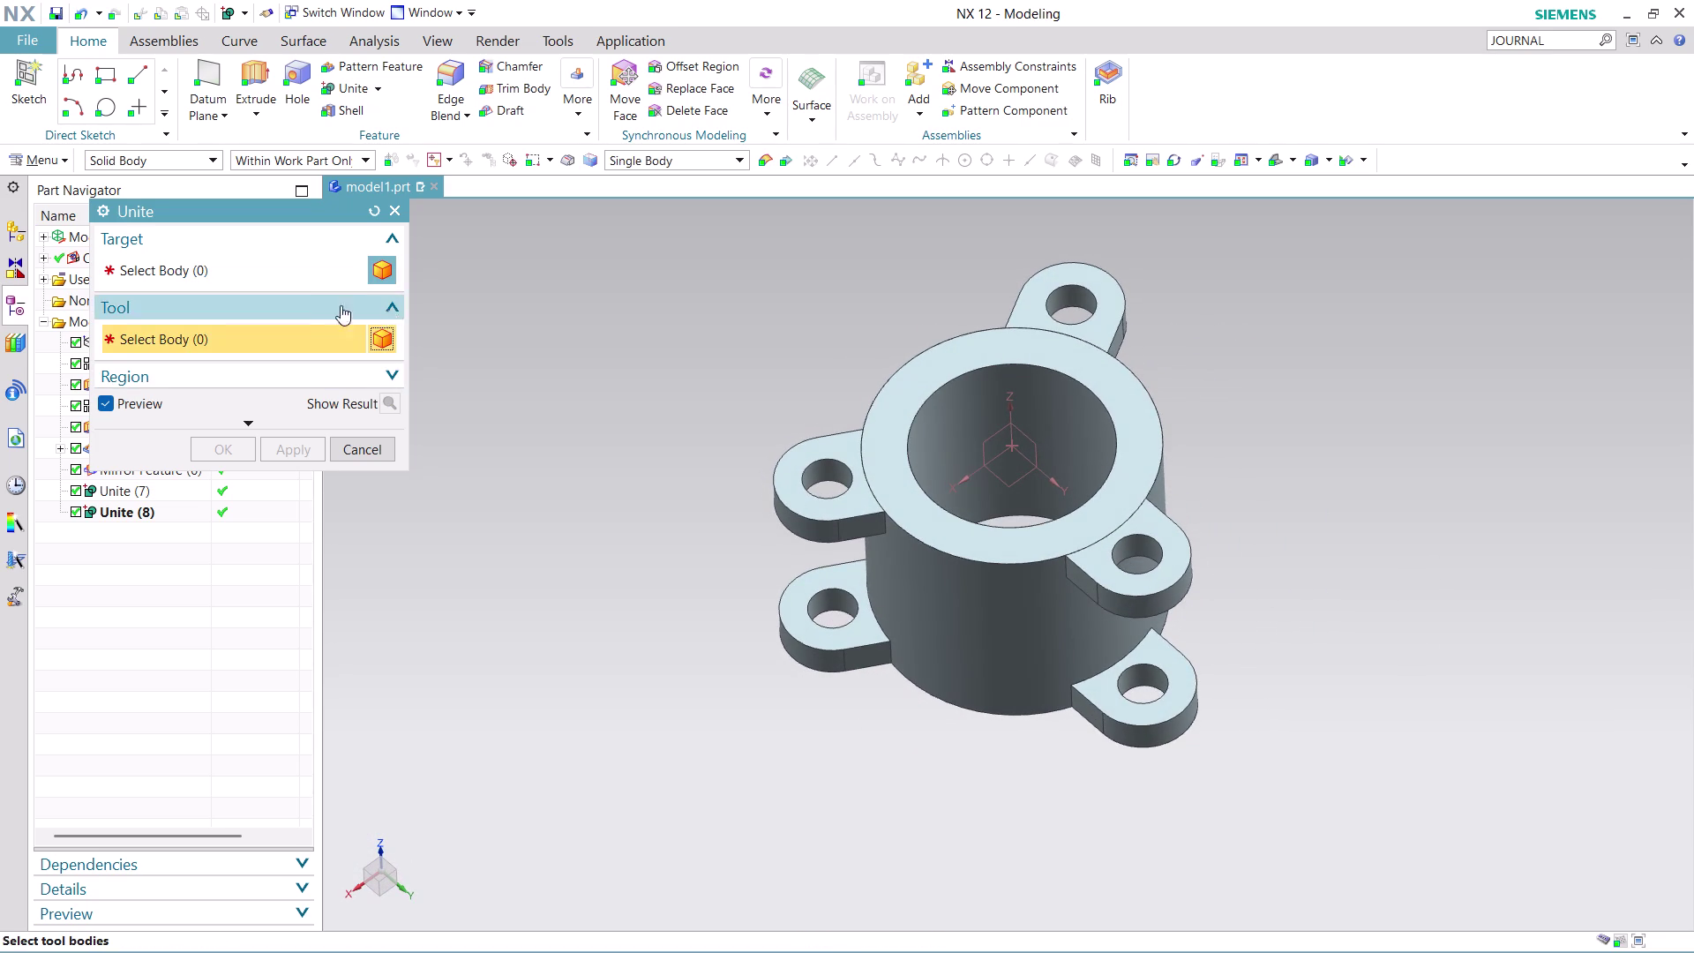
Unite the rear lug with the cylinder and another lug, creating Unite (9).
click(307, 272)
click(1108, 294)
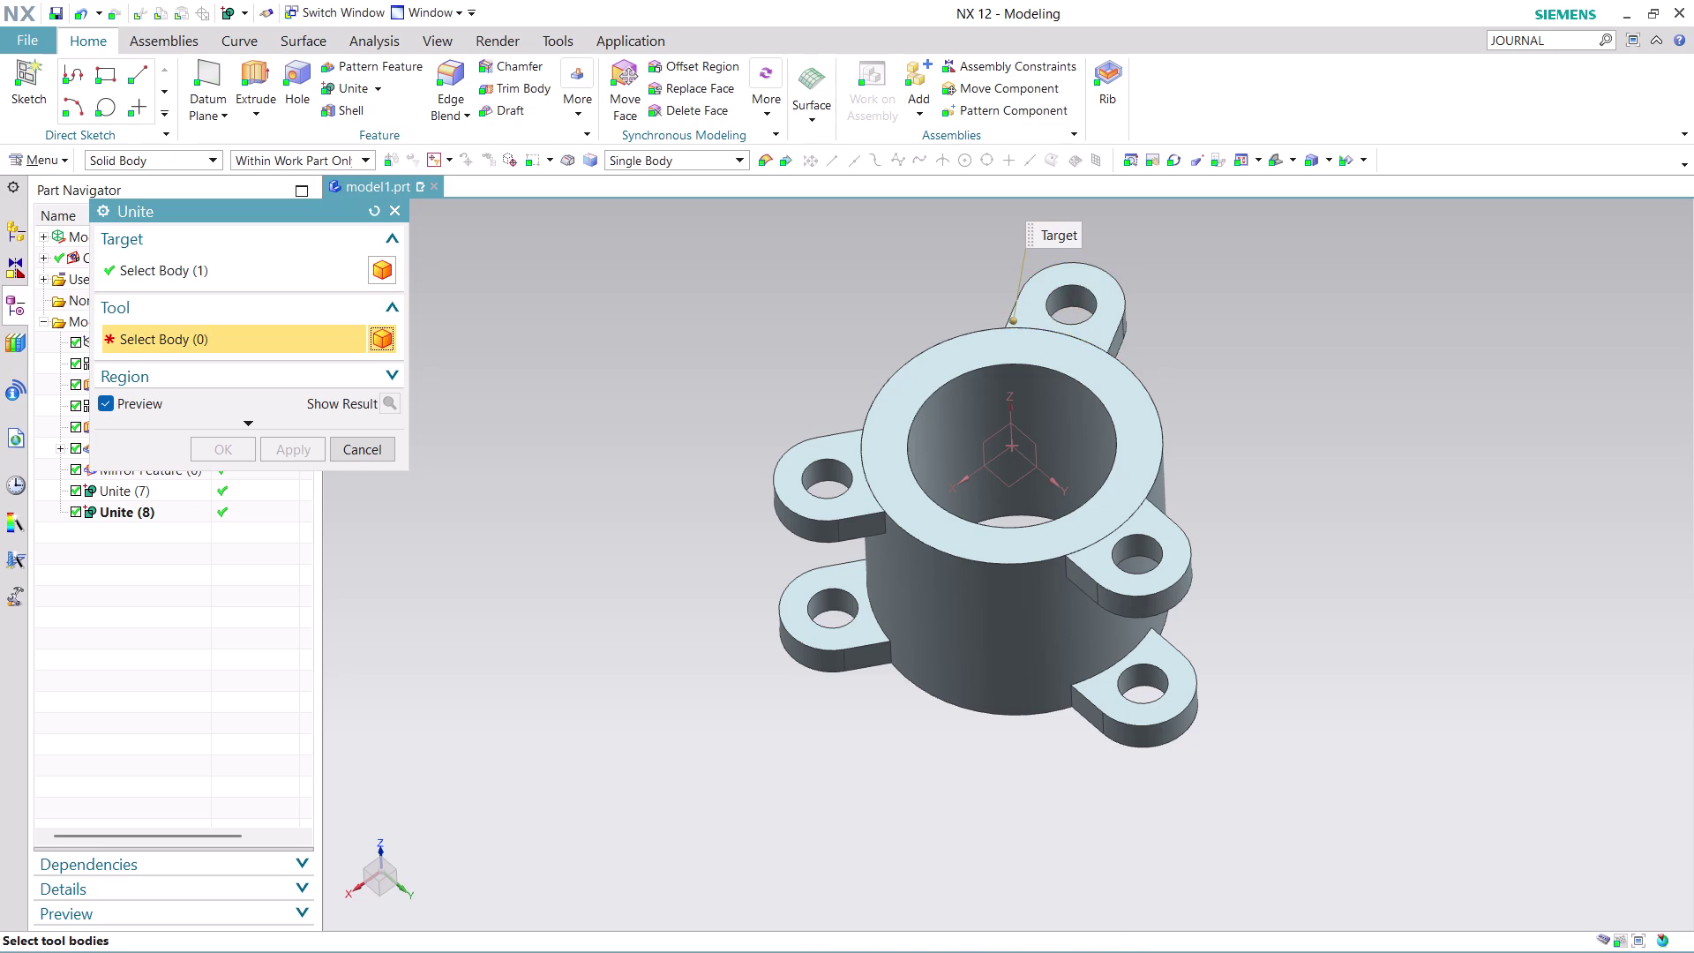
click(897, 480)
click(824, 501)
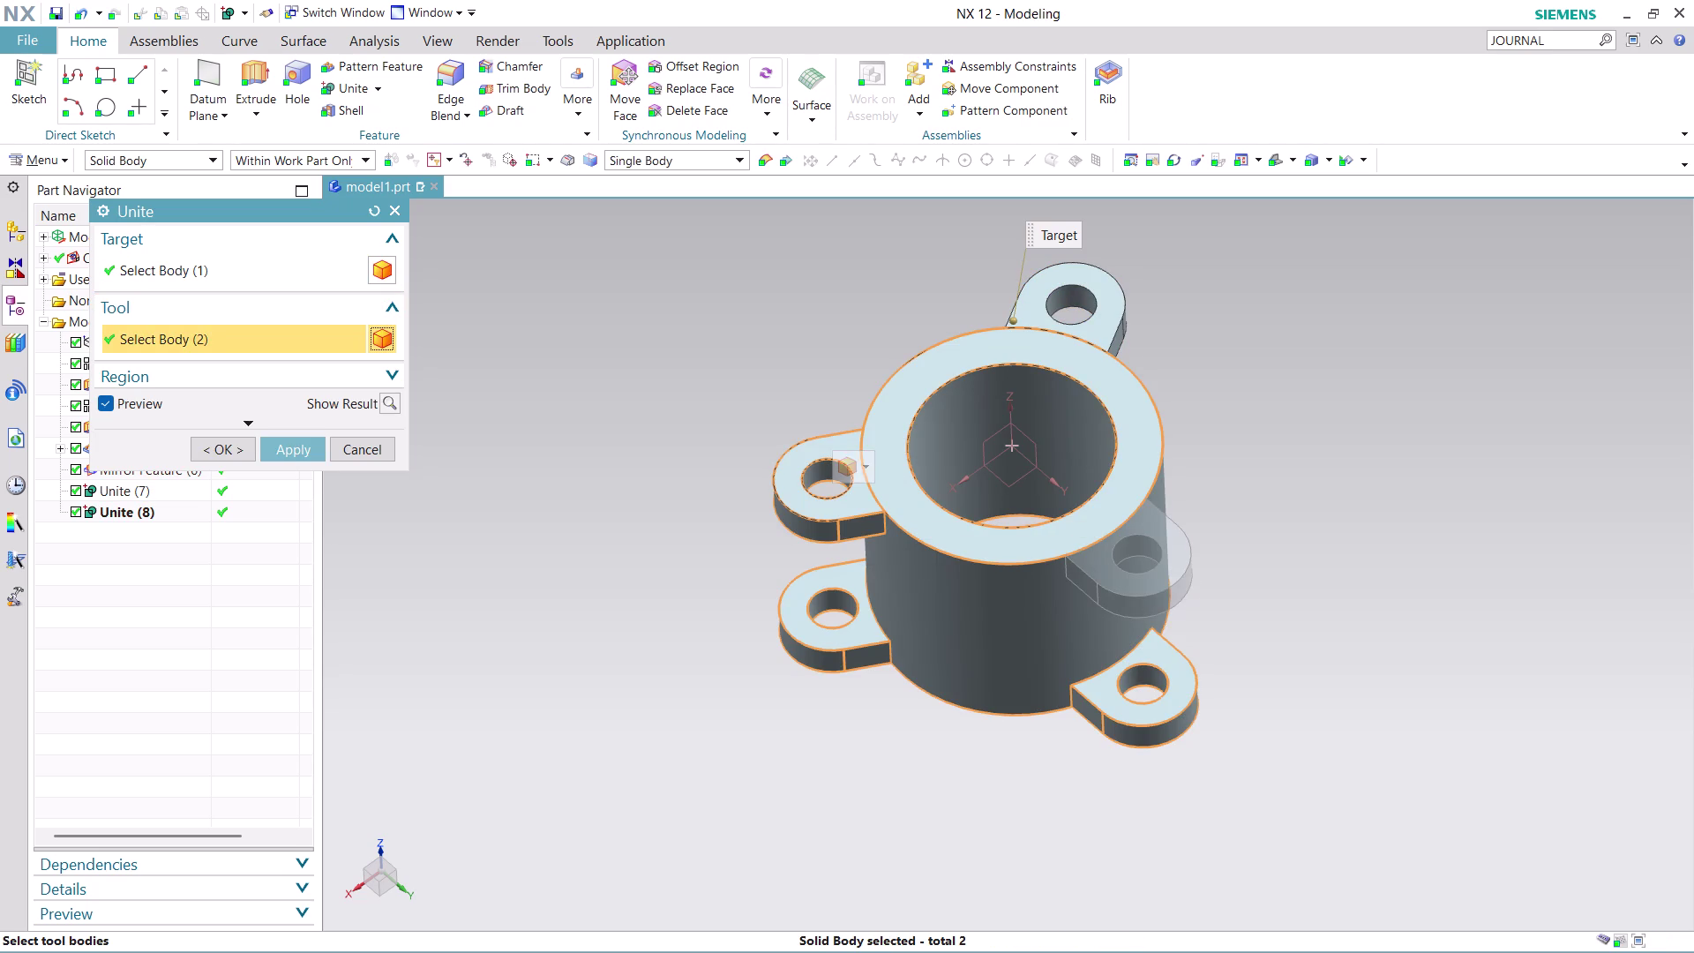
click(1180, 562)
click(304, 437)
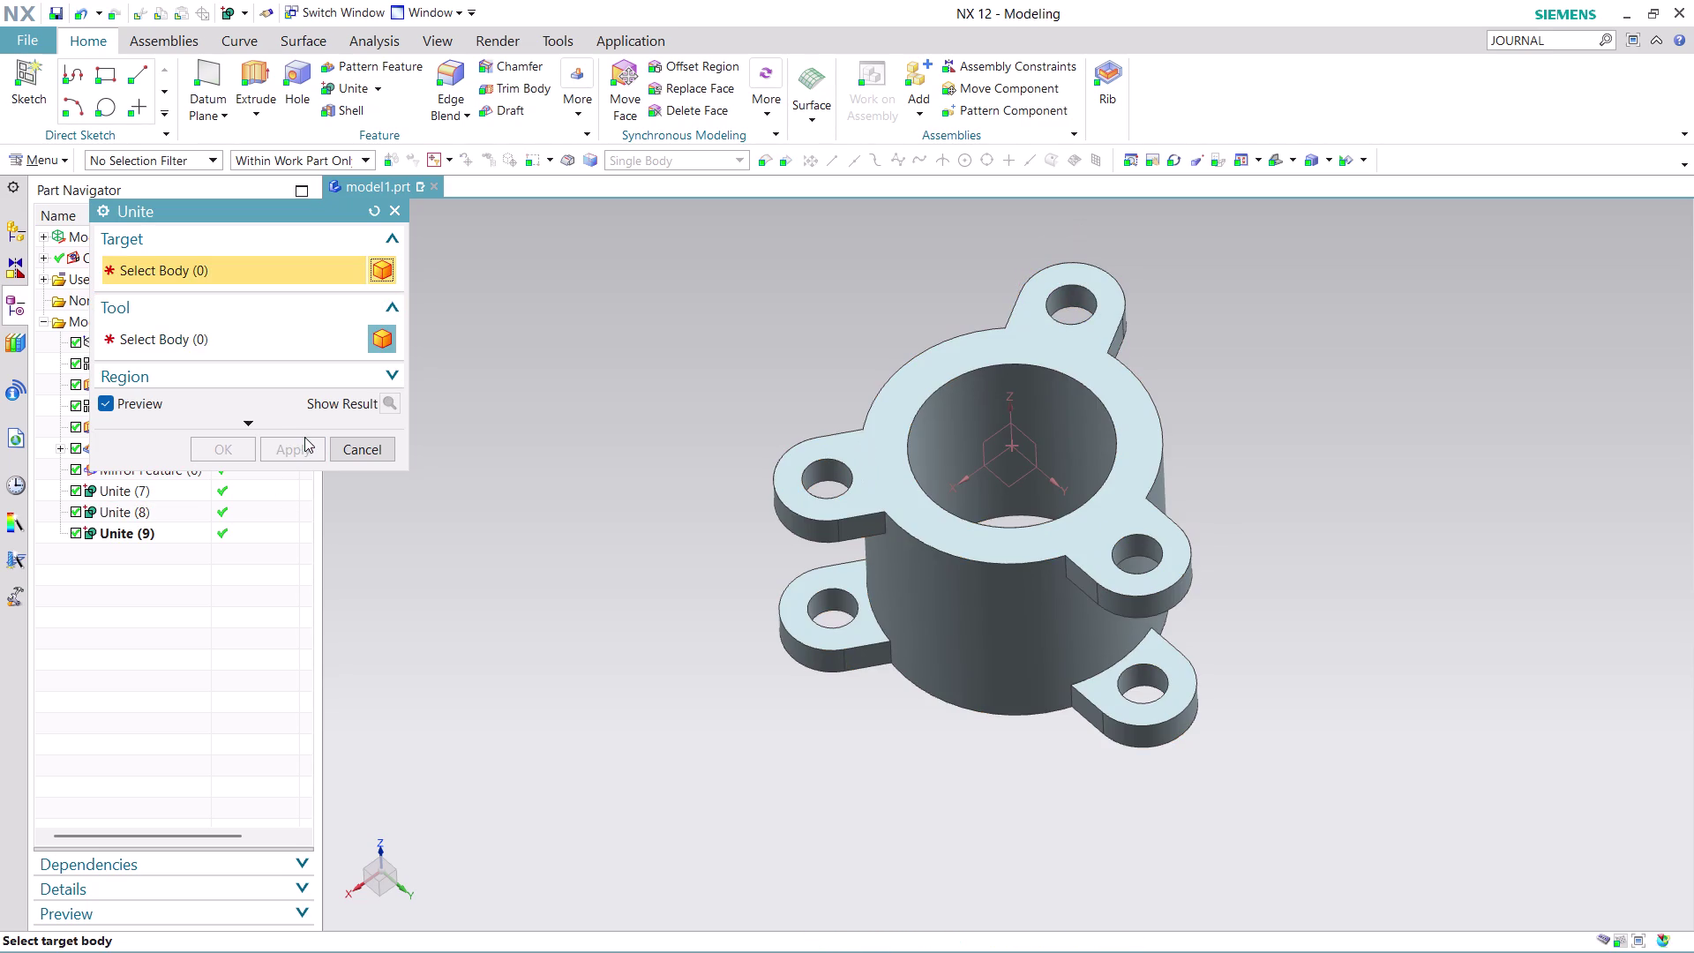
scroll(down, 3)
scroll(up, 3)
Orbit the fused lugged cylinder to inspect it from above and below.
middle_drag(1278, 578, 1266, 552)
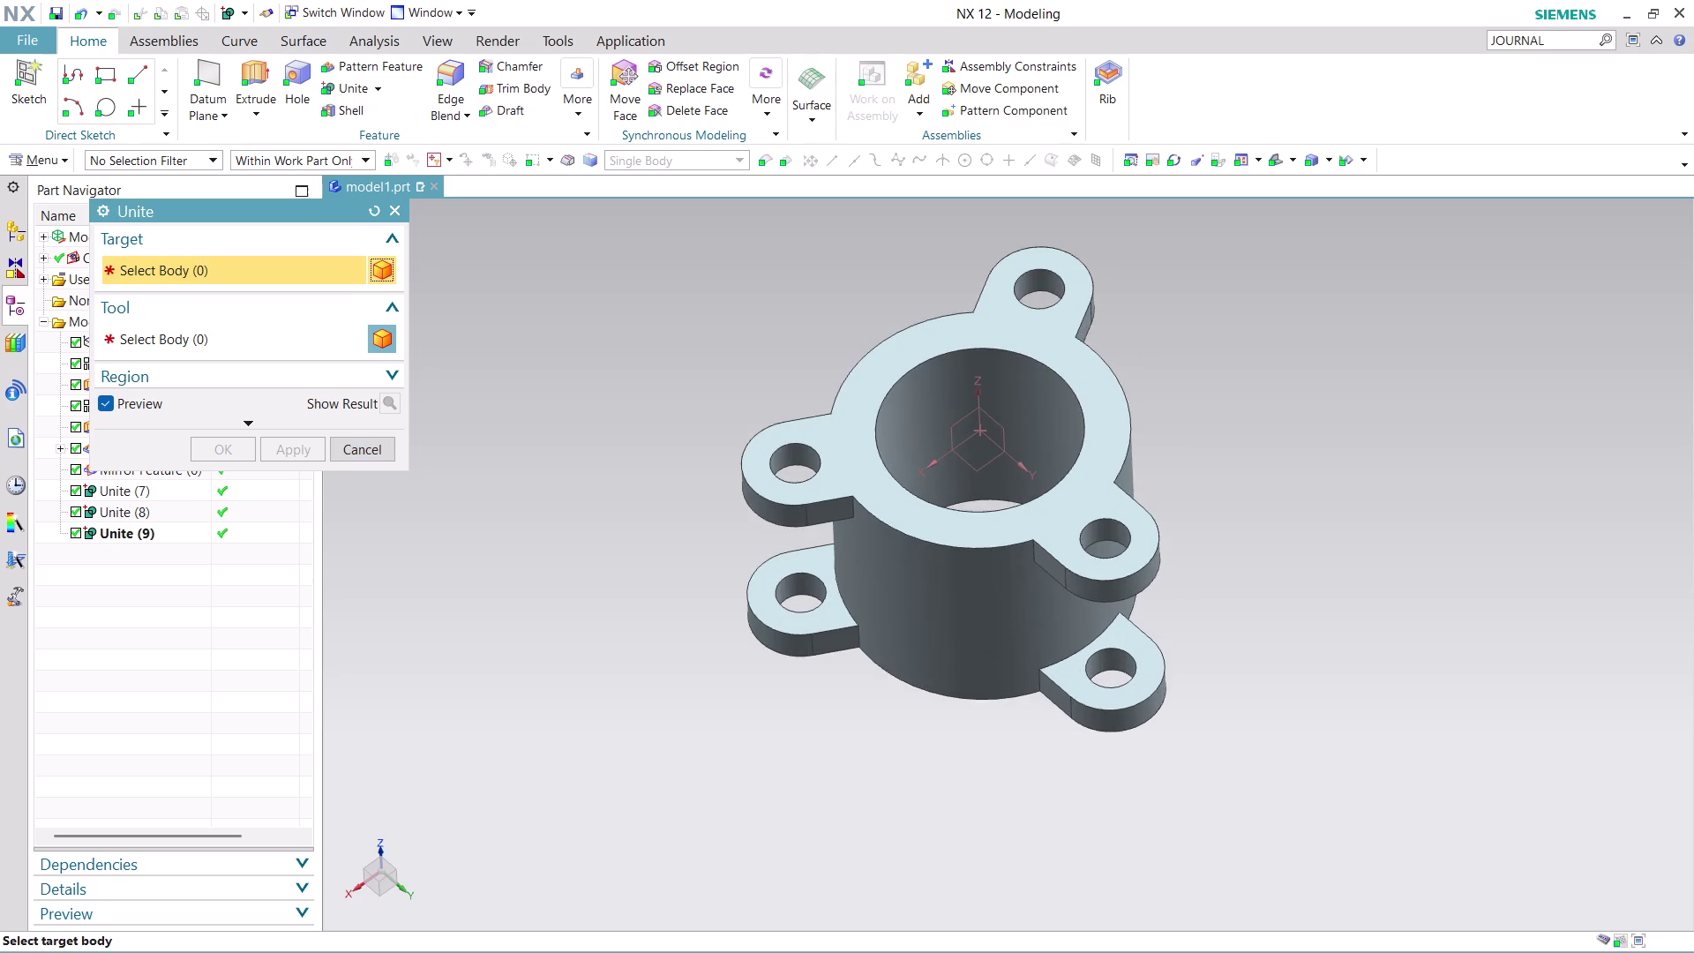
middle_drag(1266, 552, 1043, 427)
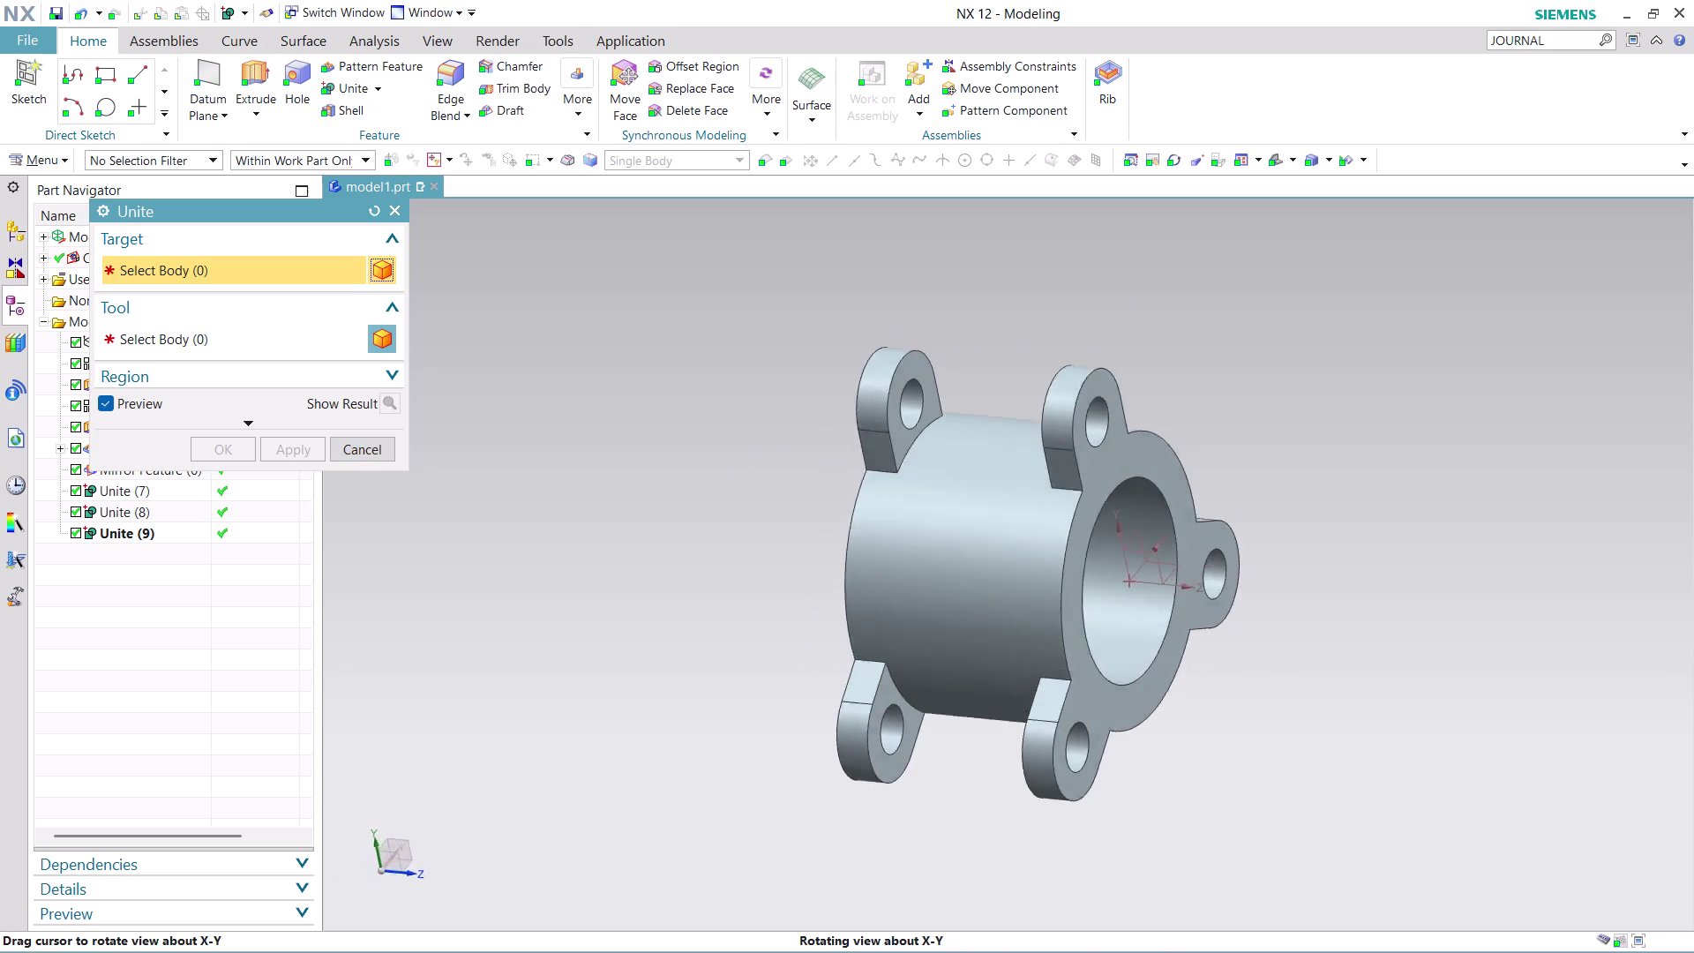
middle_drag(1043, 427, 1223, 830)
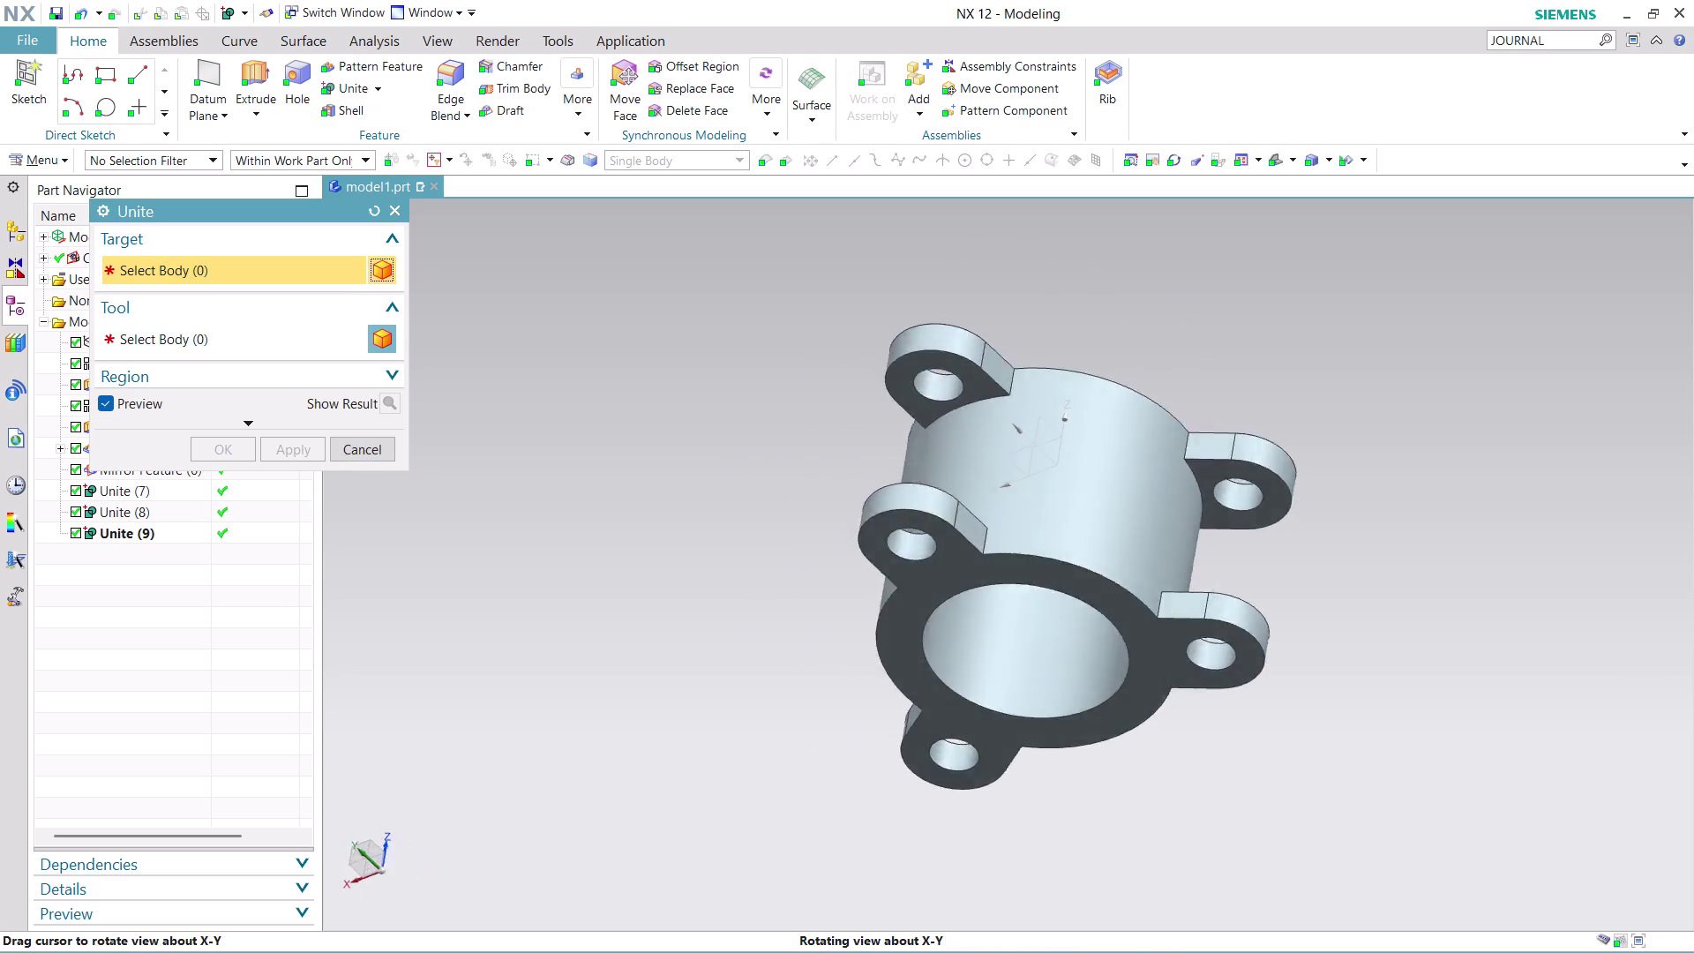
middle_drag(1223, 830, 1042, 430)
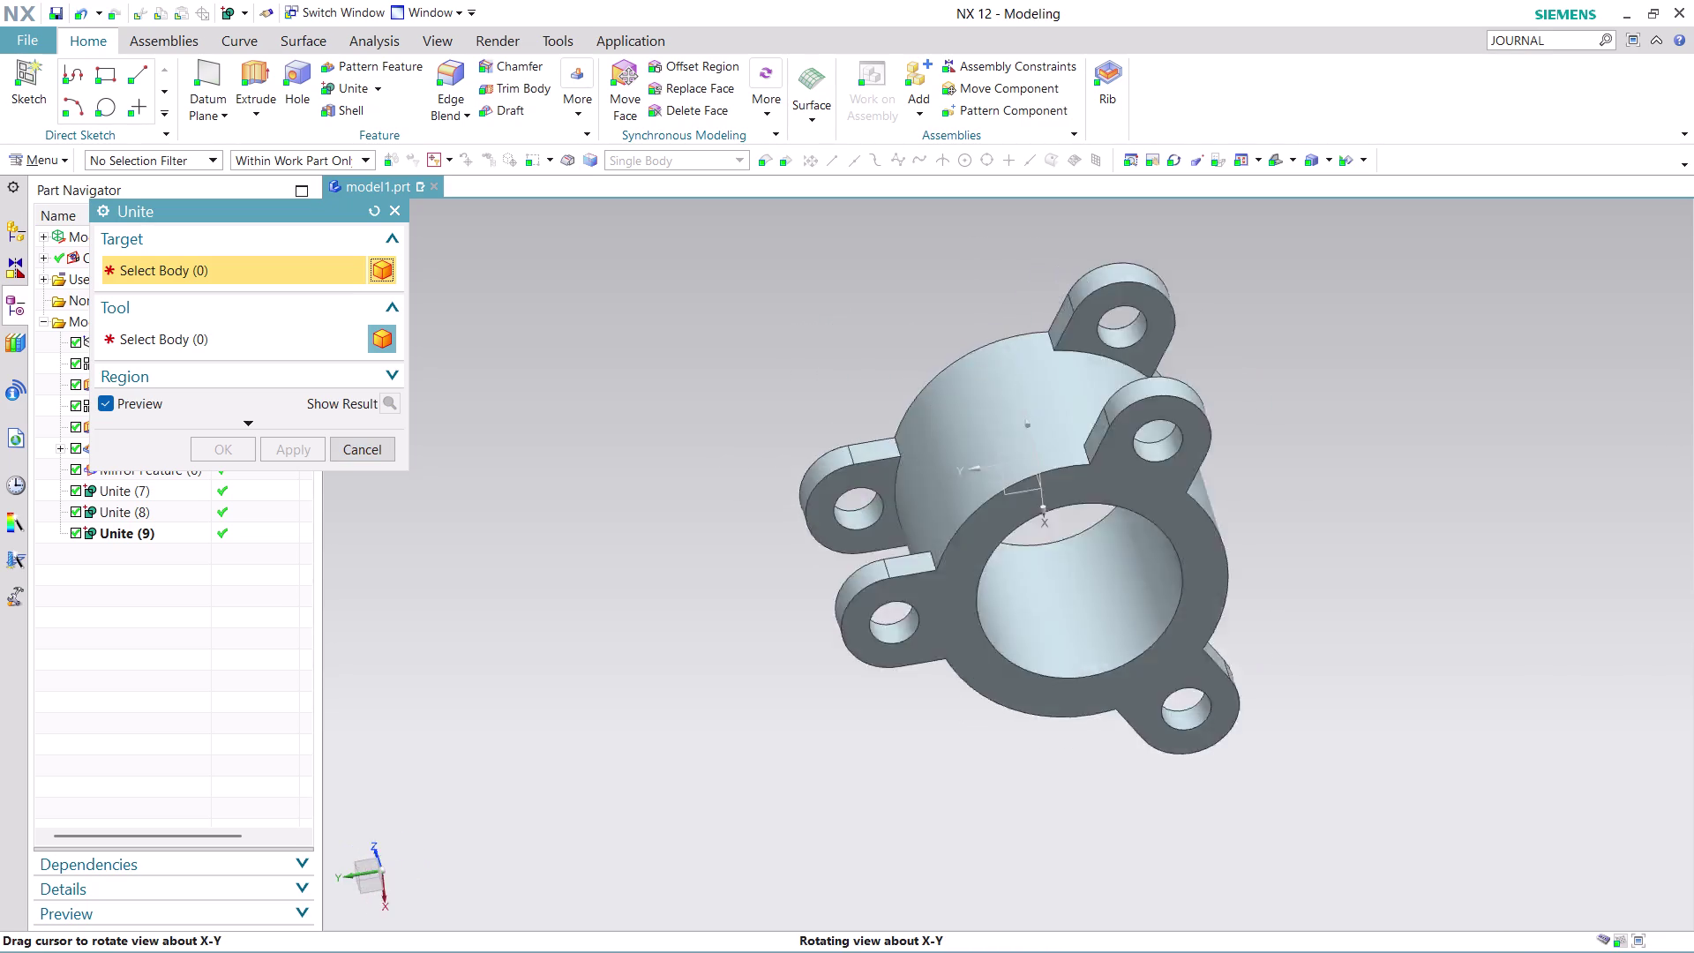
middle_drag(1041, 429, 934, 531)
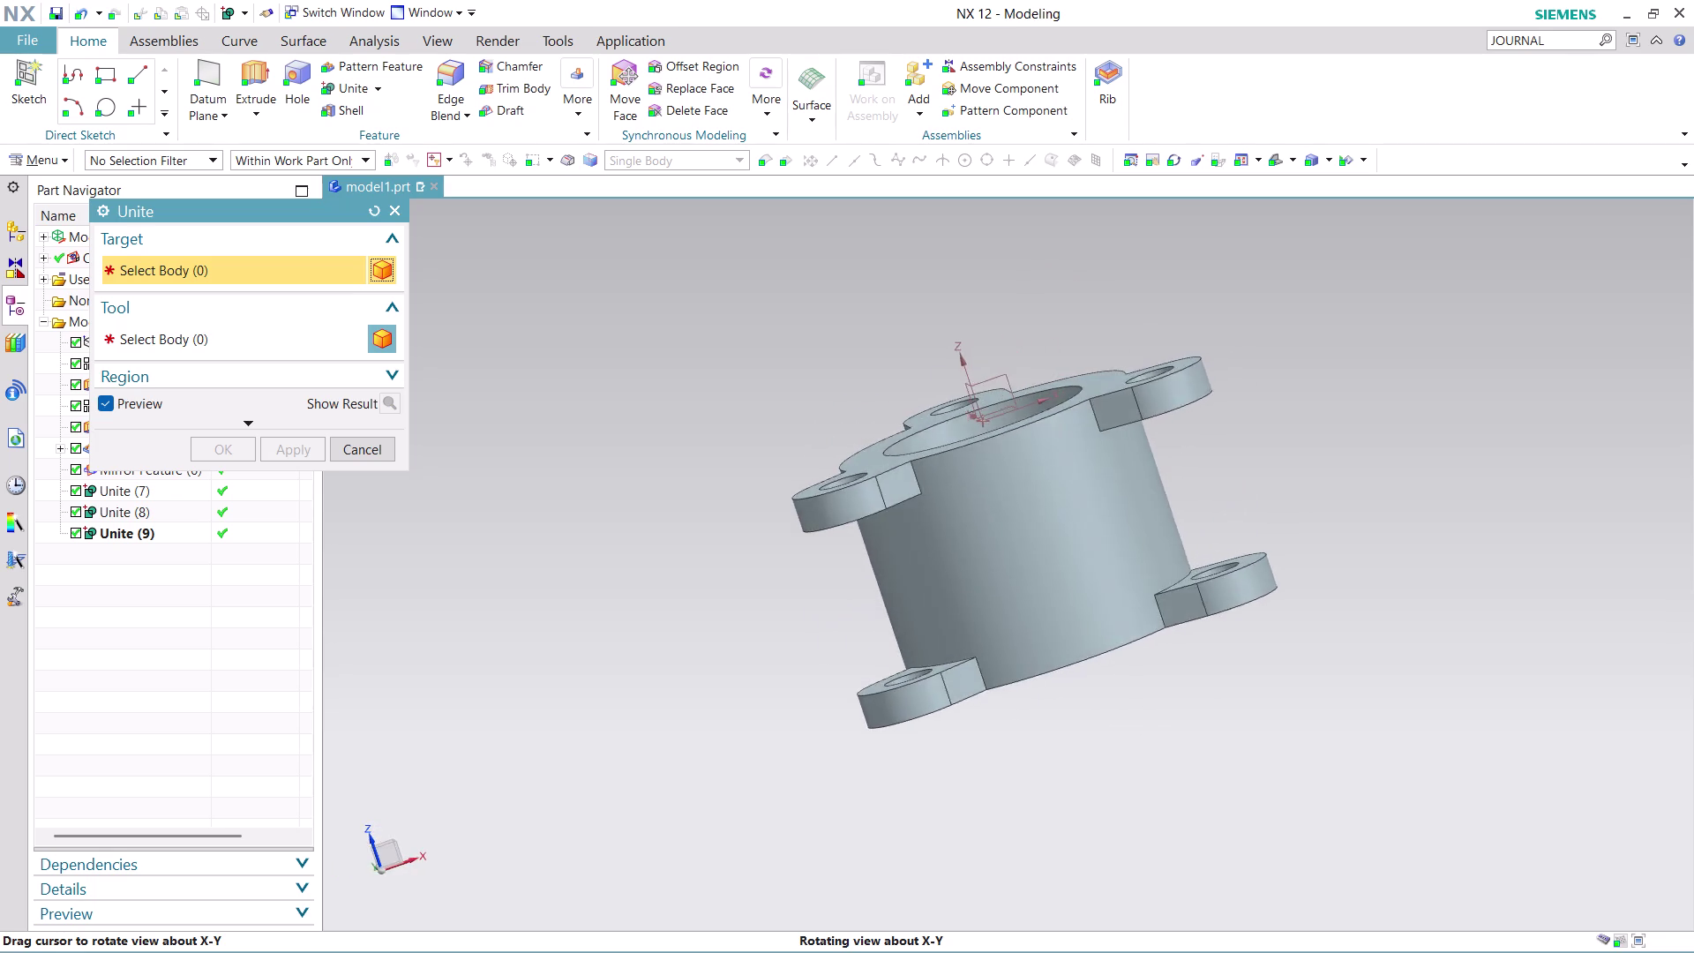
middle_drag(934, 531, 933, 532)
middle_drag(933, 538, 1047, 609)
middle_drag(1053, 609, 1068, 595)
scroll(down, 3)
scroll(down, 3)
scroll(up, 3)
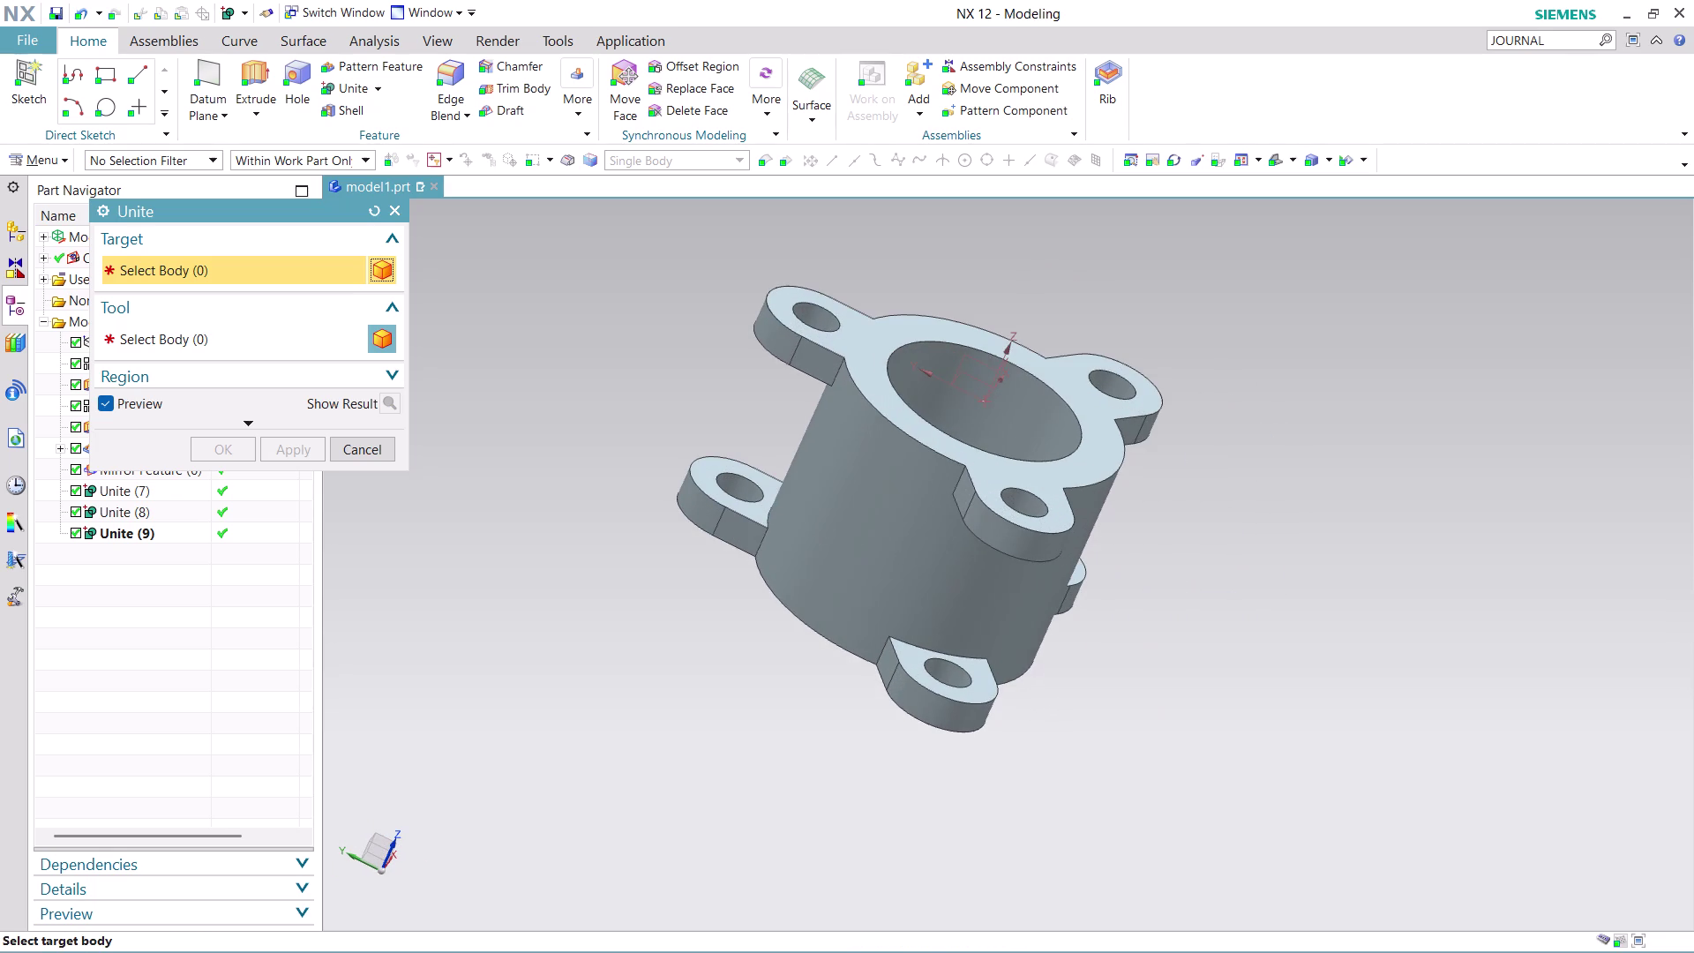
View the part side-on and down the bore, then close the Unite dialog.
middle_drag(1195, 708, 1061, 643)
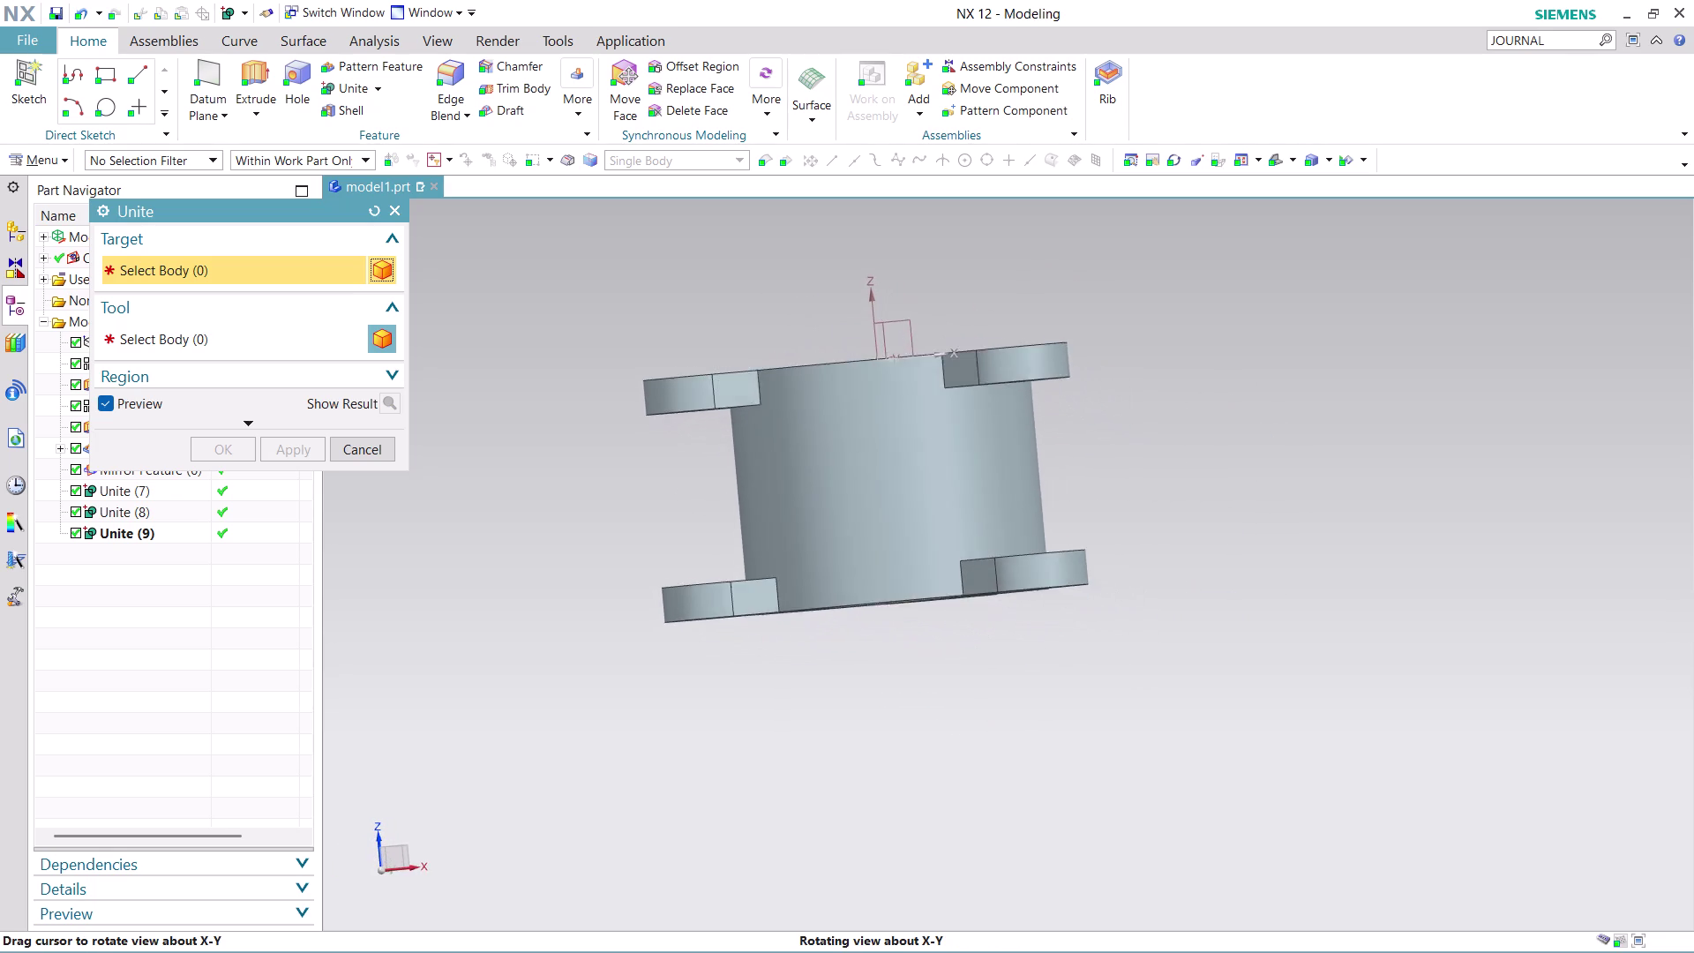
middle_drag(1060, 644, 1070, 646)
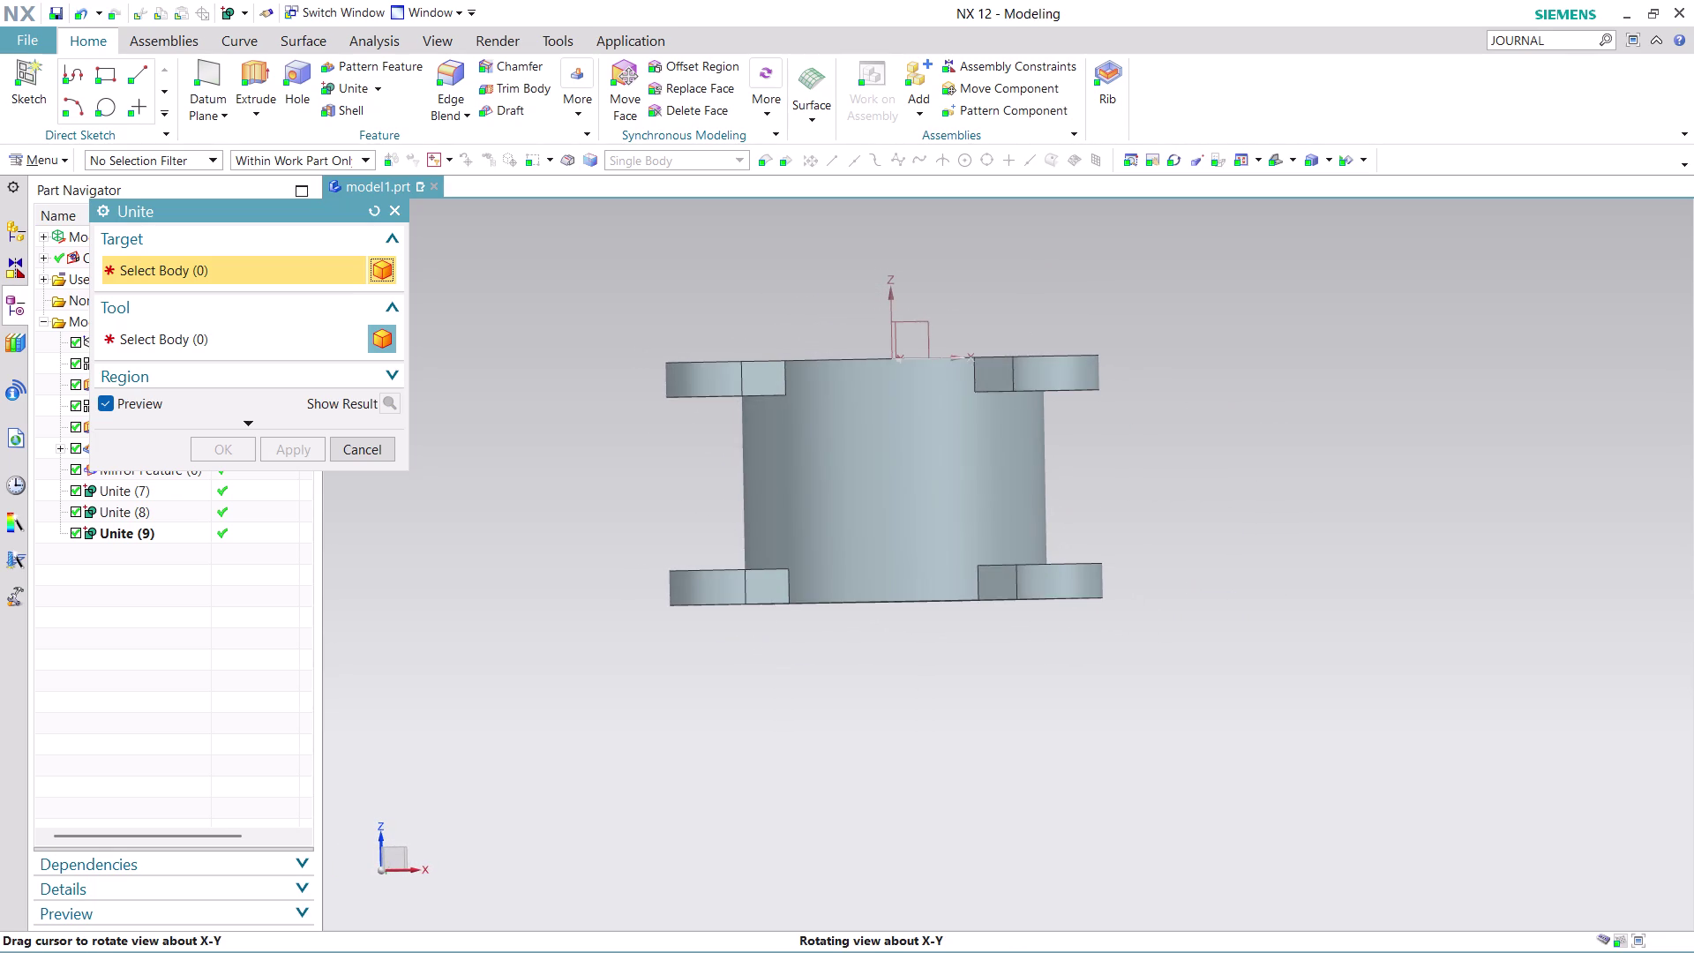
middle_drag(1069, 646, 1075, 637)
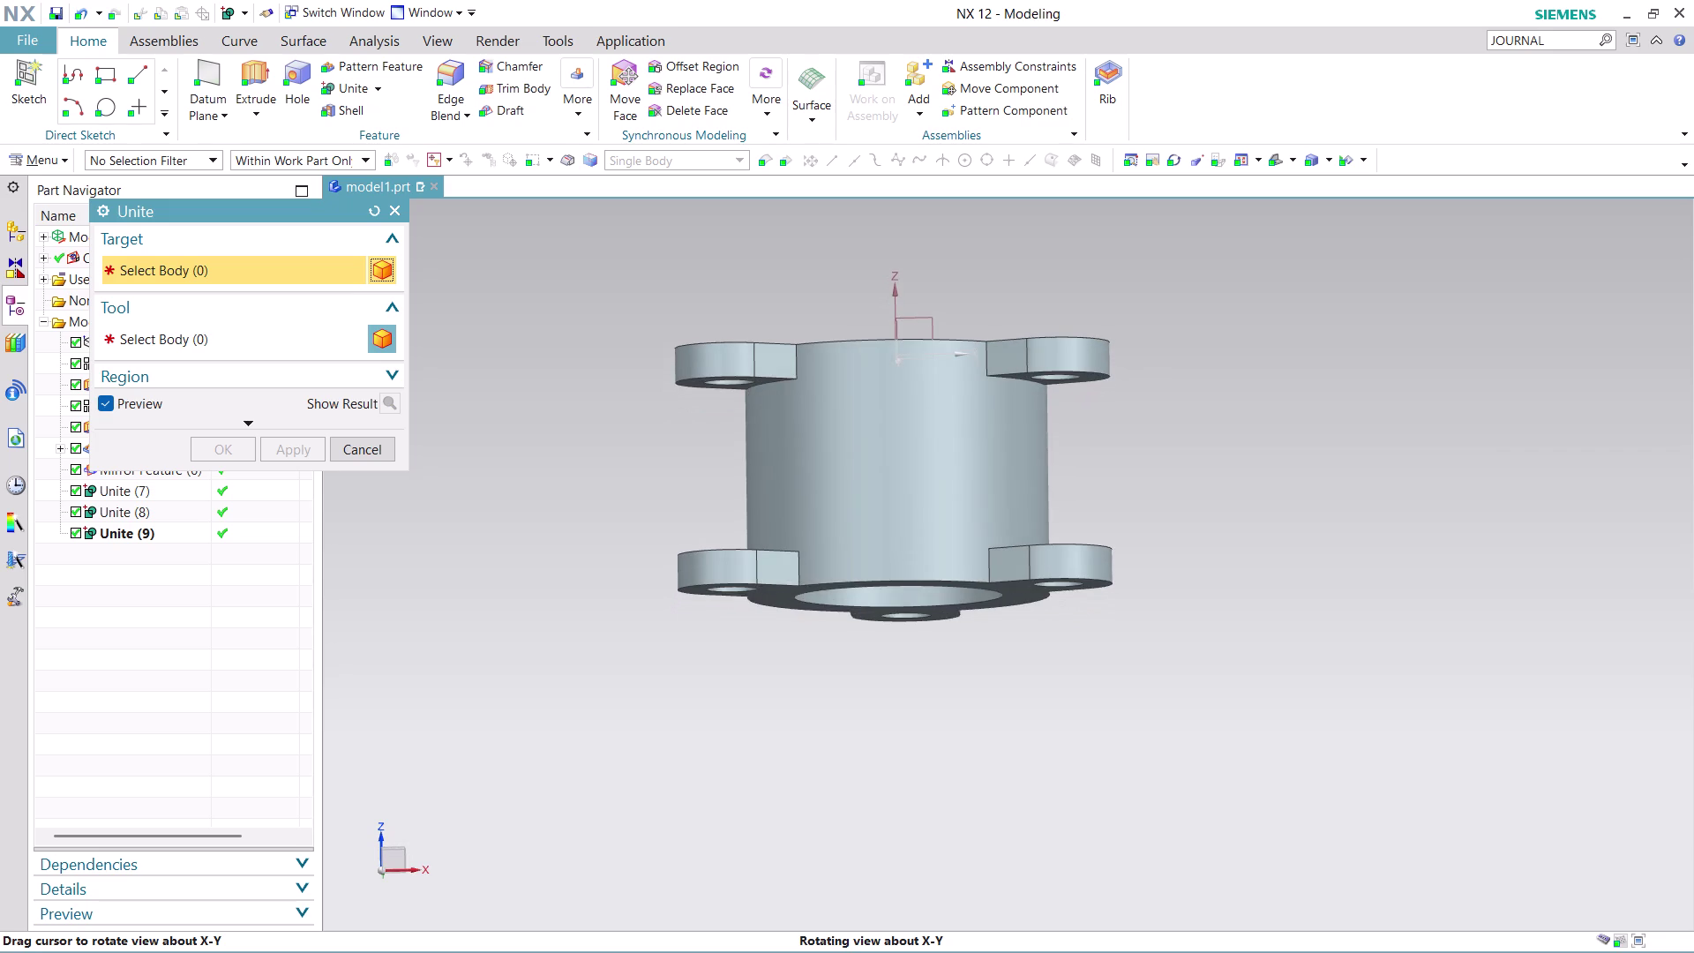
middle_drag(1075, 637, 1075, 653)
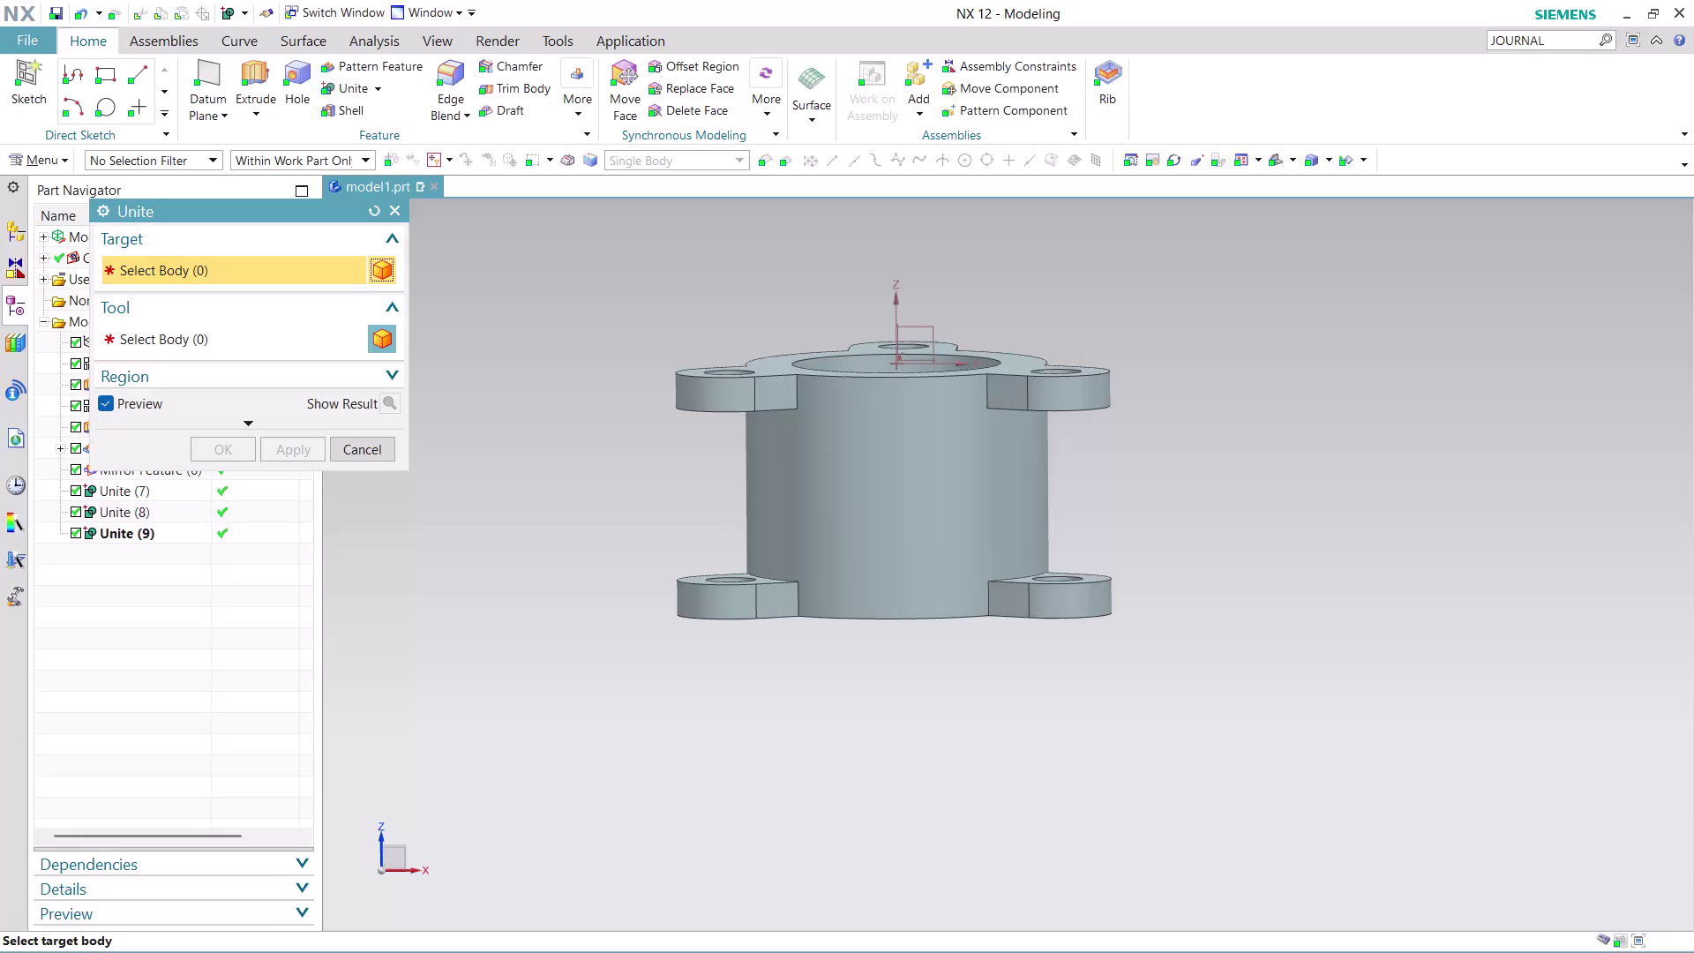
middle_drag(1036, 261, 1065, 323)
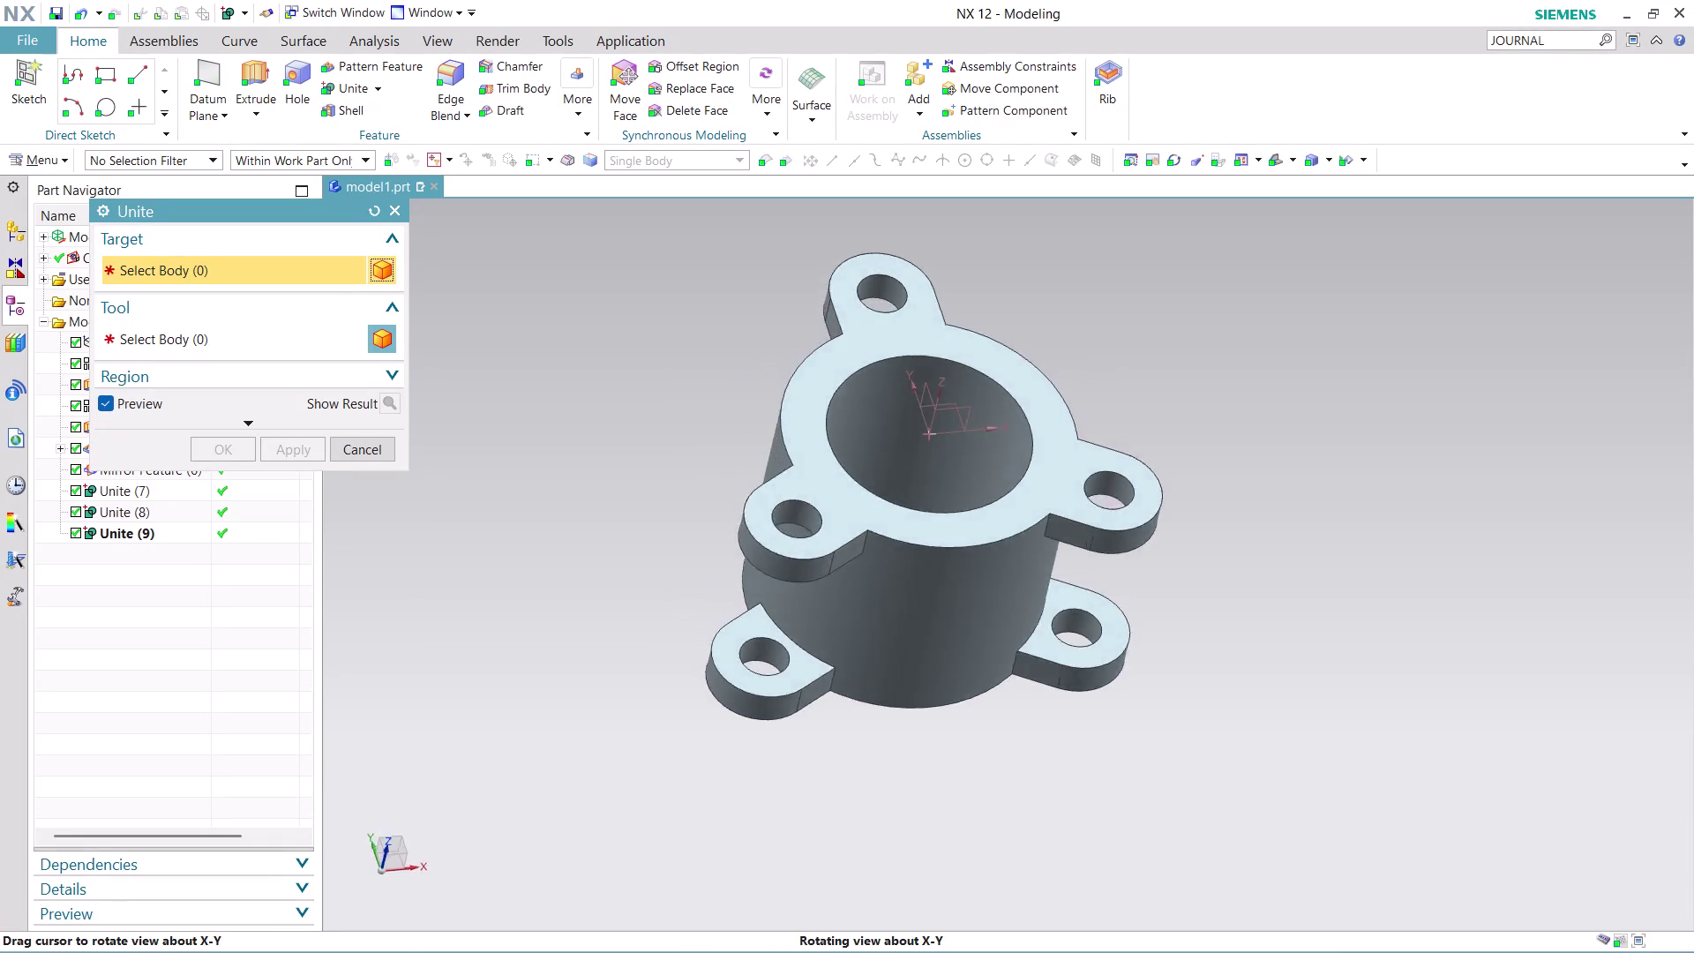
middle_drag(1065, 323, 1018, 367)
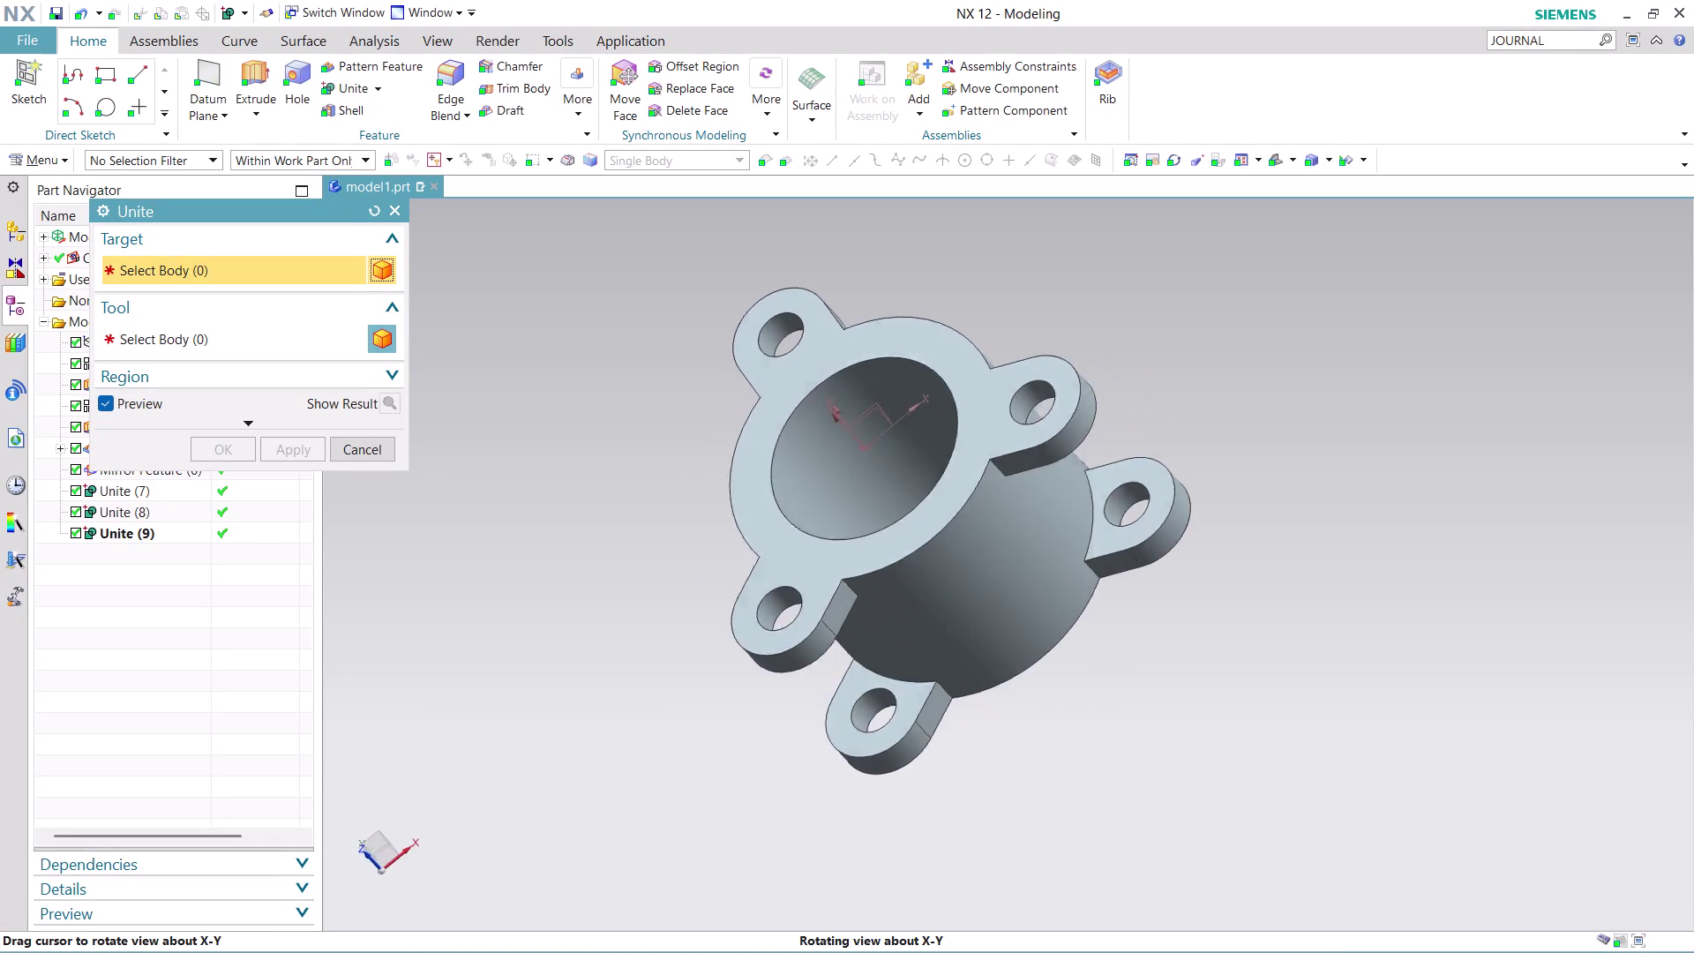
middle_drag(1018, 368, 957, 336)
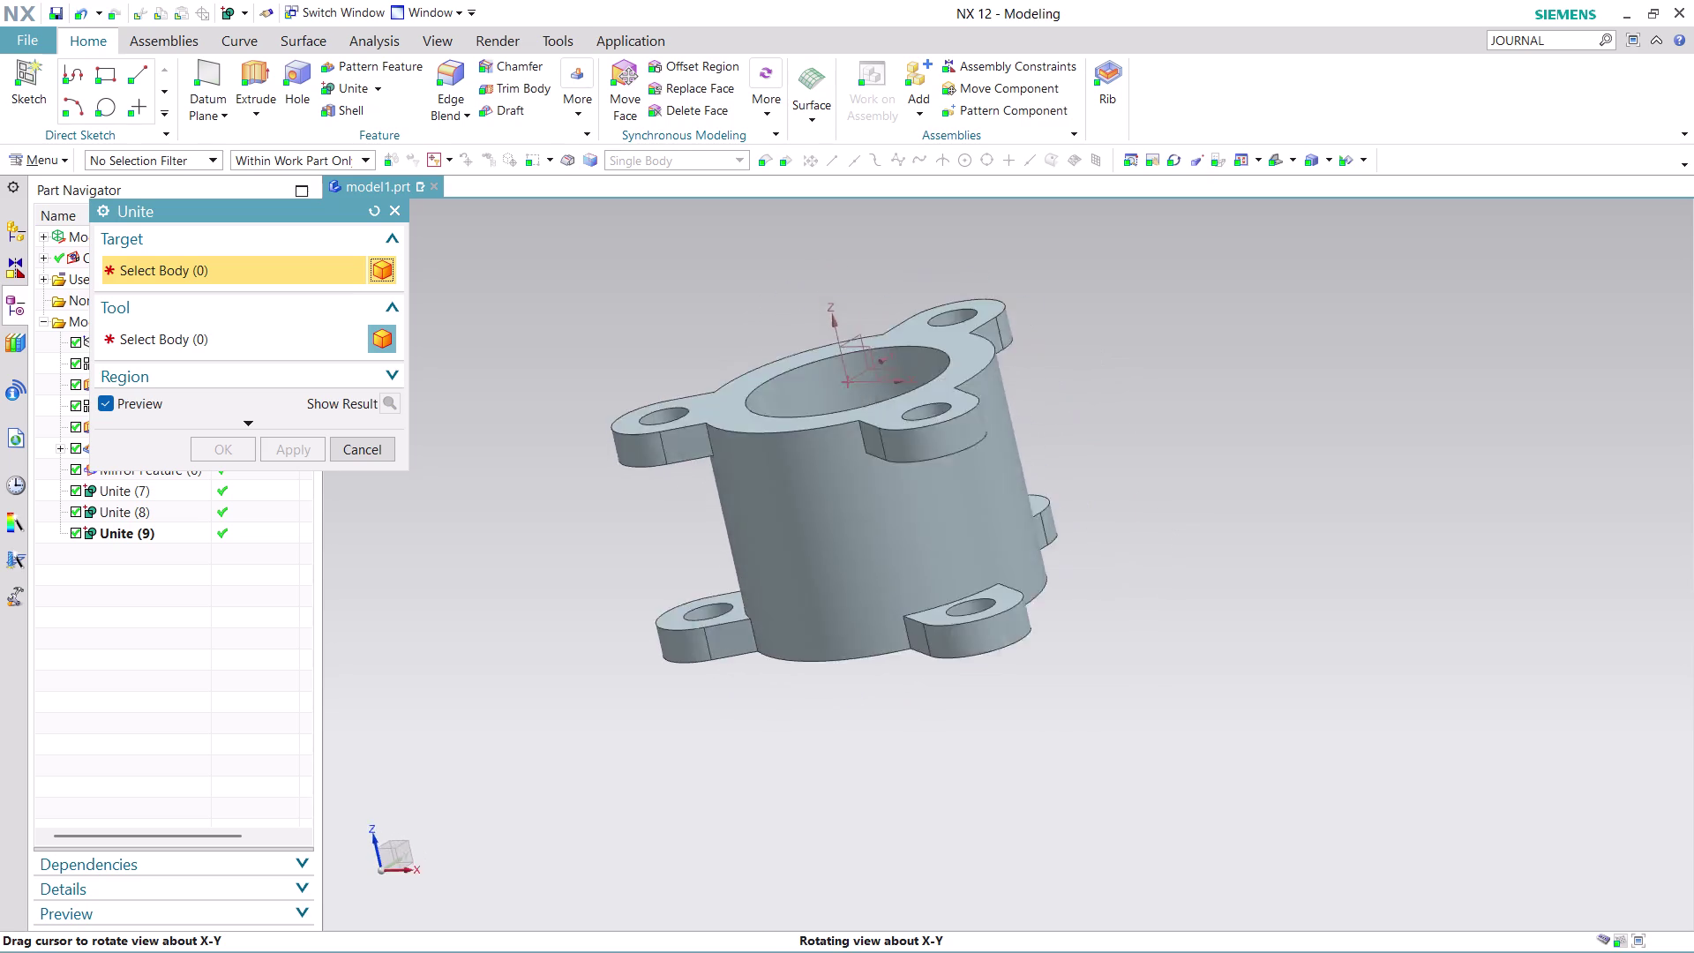
middle_drag(956, 336, 1035, 403)
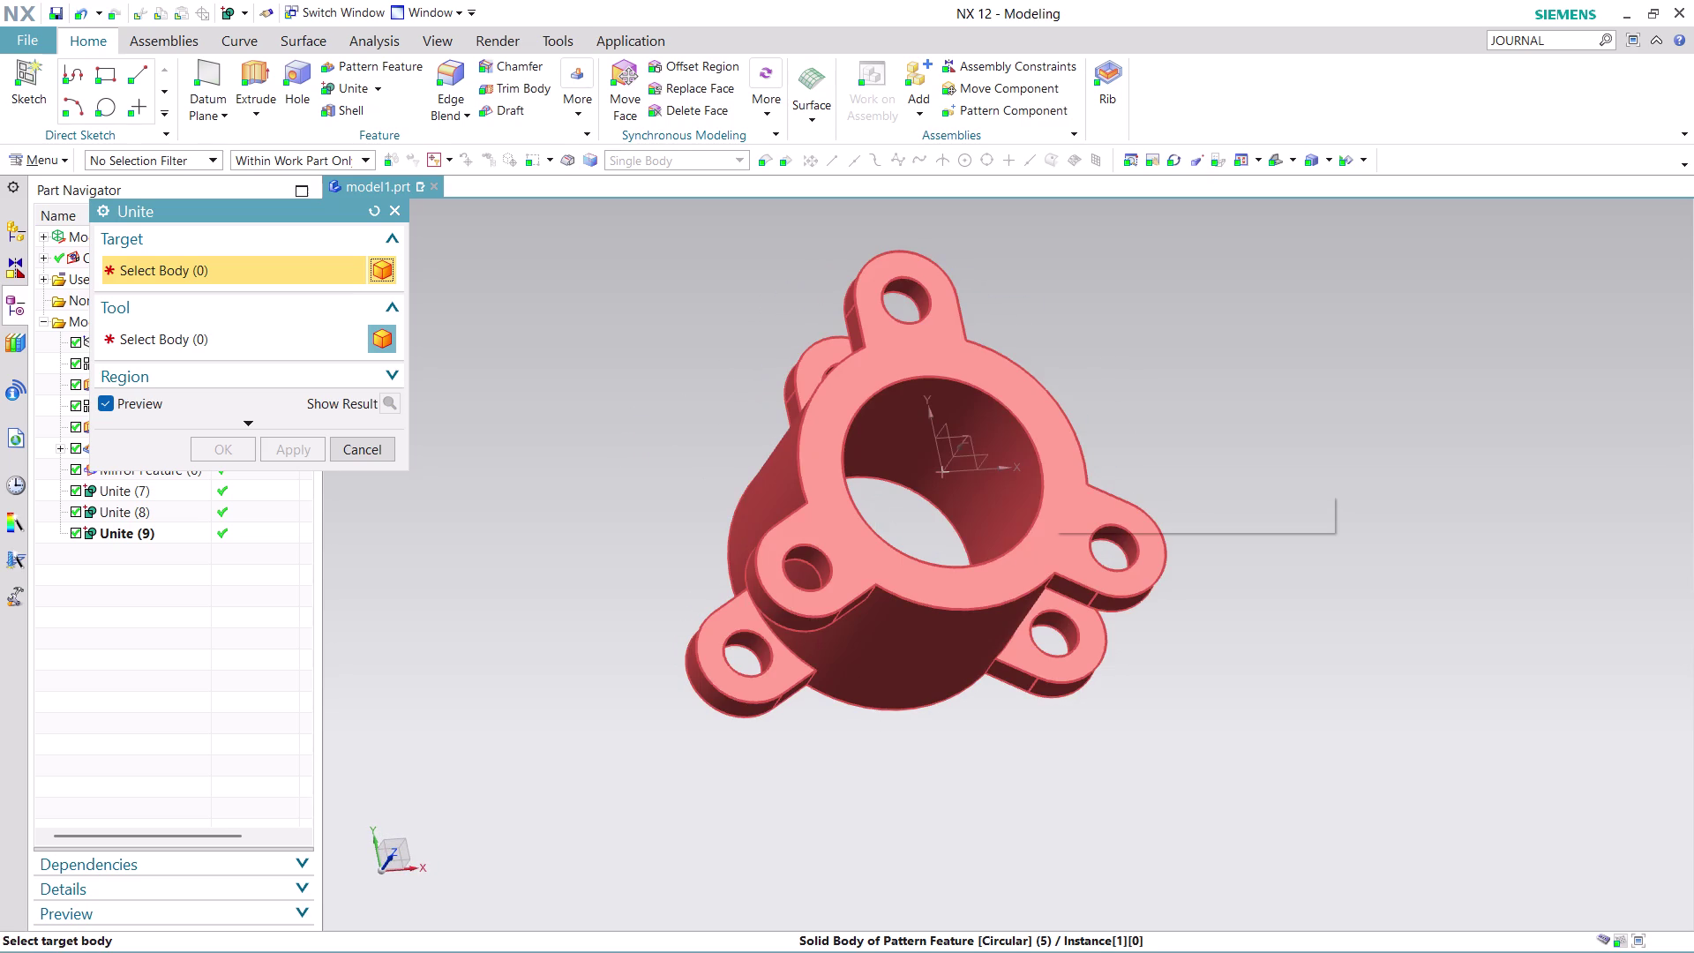
click(378, 444)
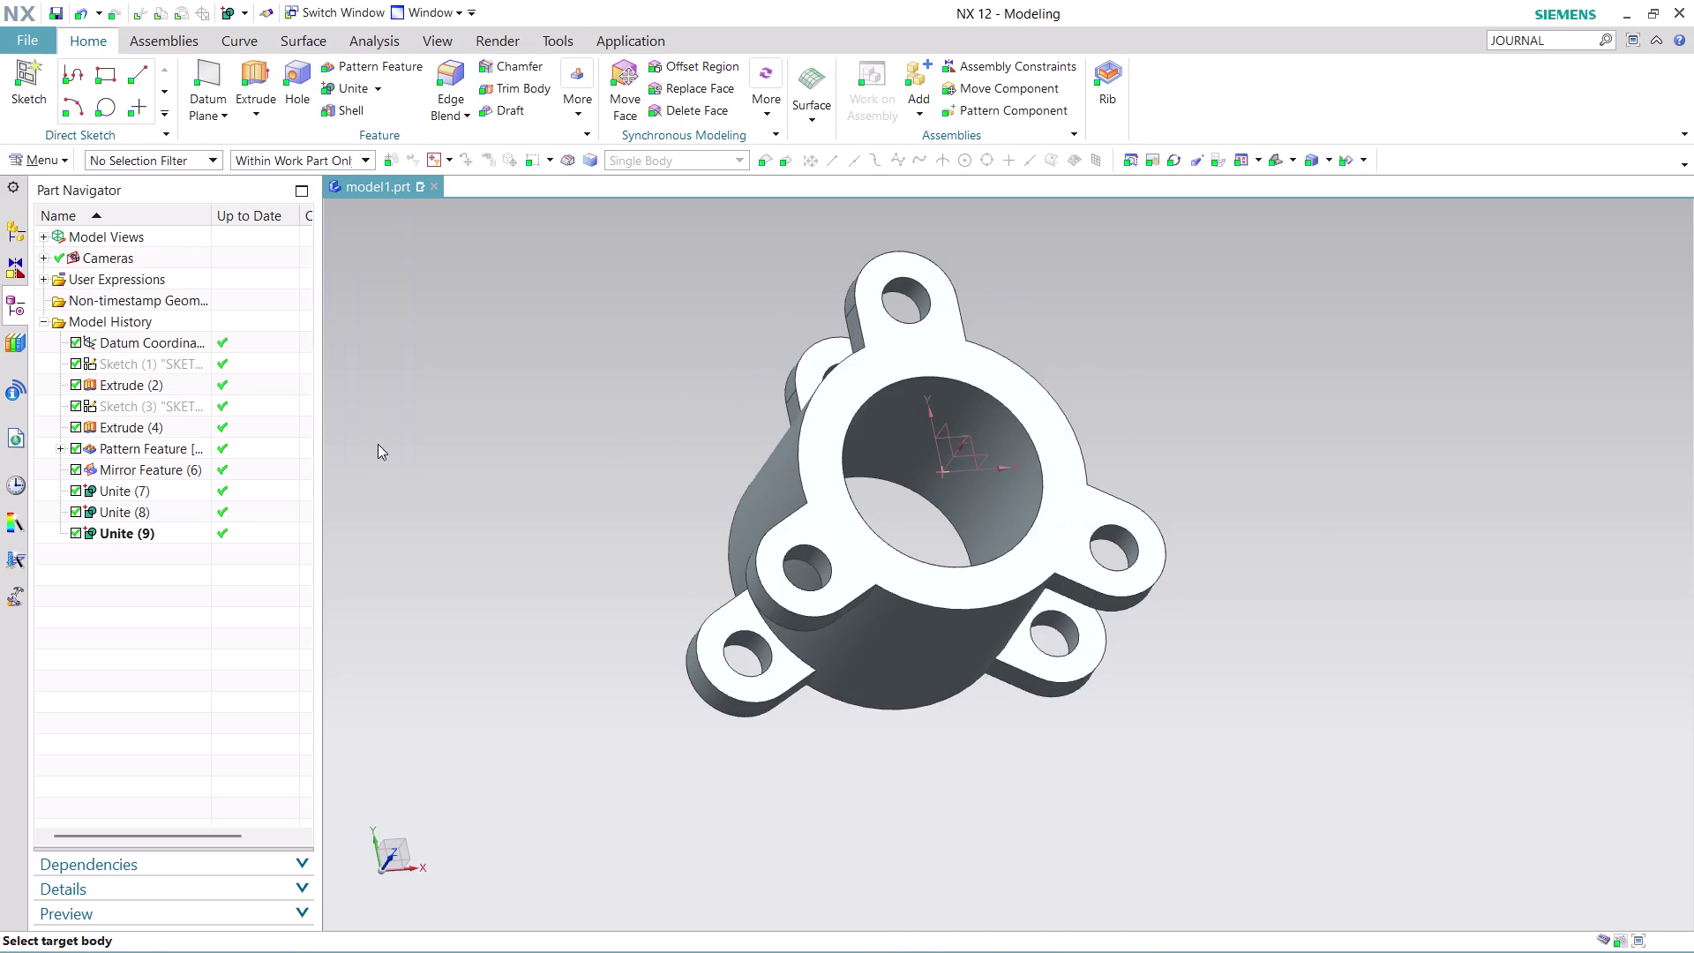
Start a new datum plane referencing the YZ datum plane.
click(211, 72)
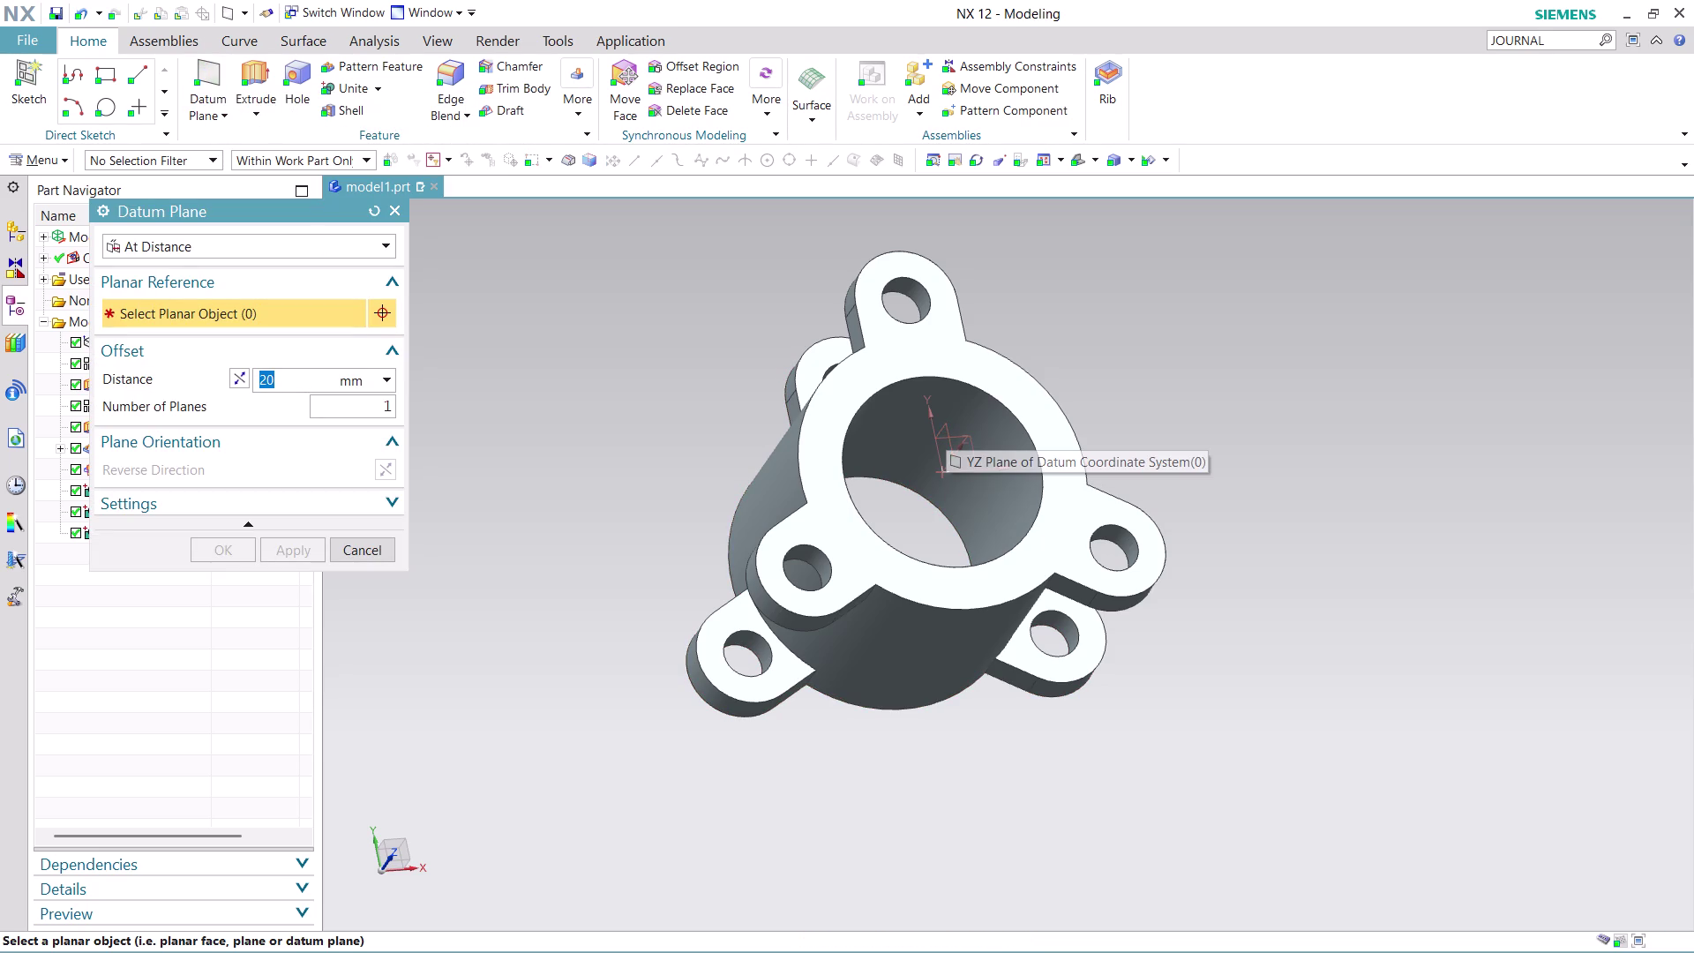
middle_drag(1091, 393, 1026, 342)
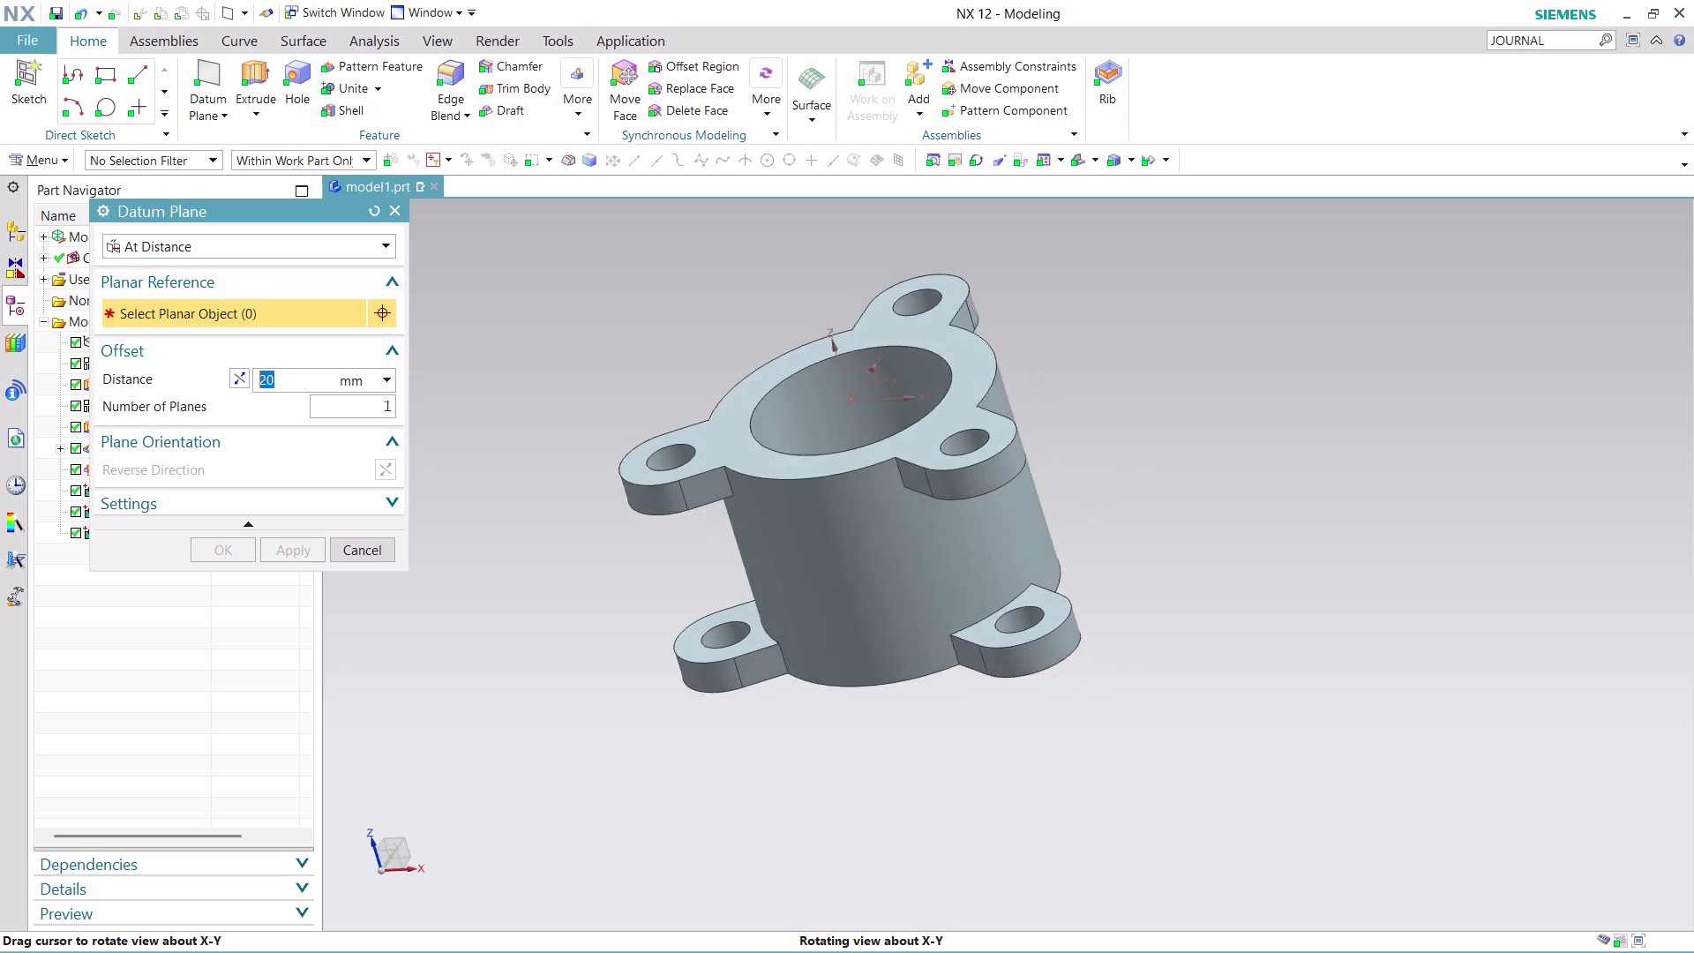
middle_drag(1025, 342, 971, 336)
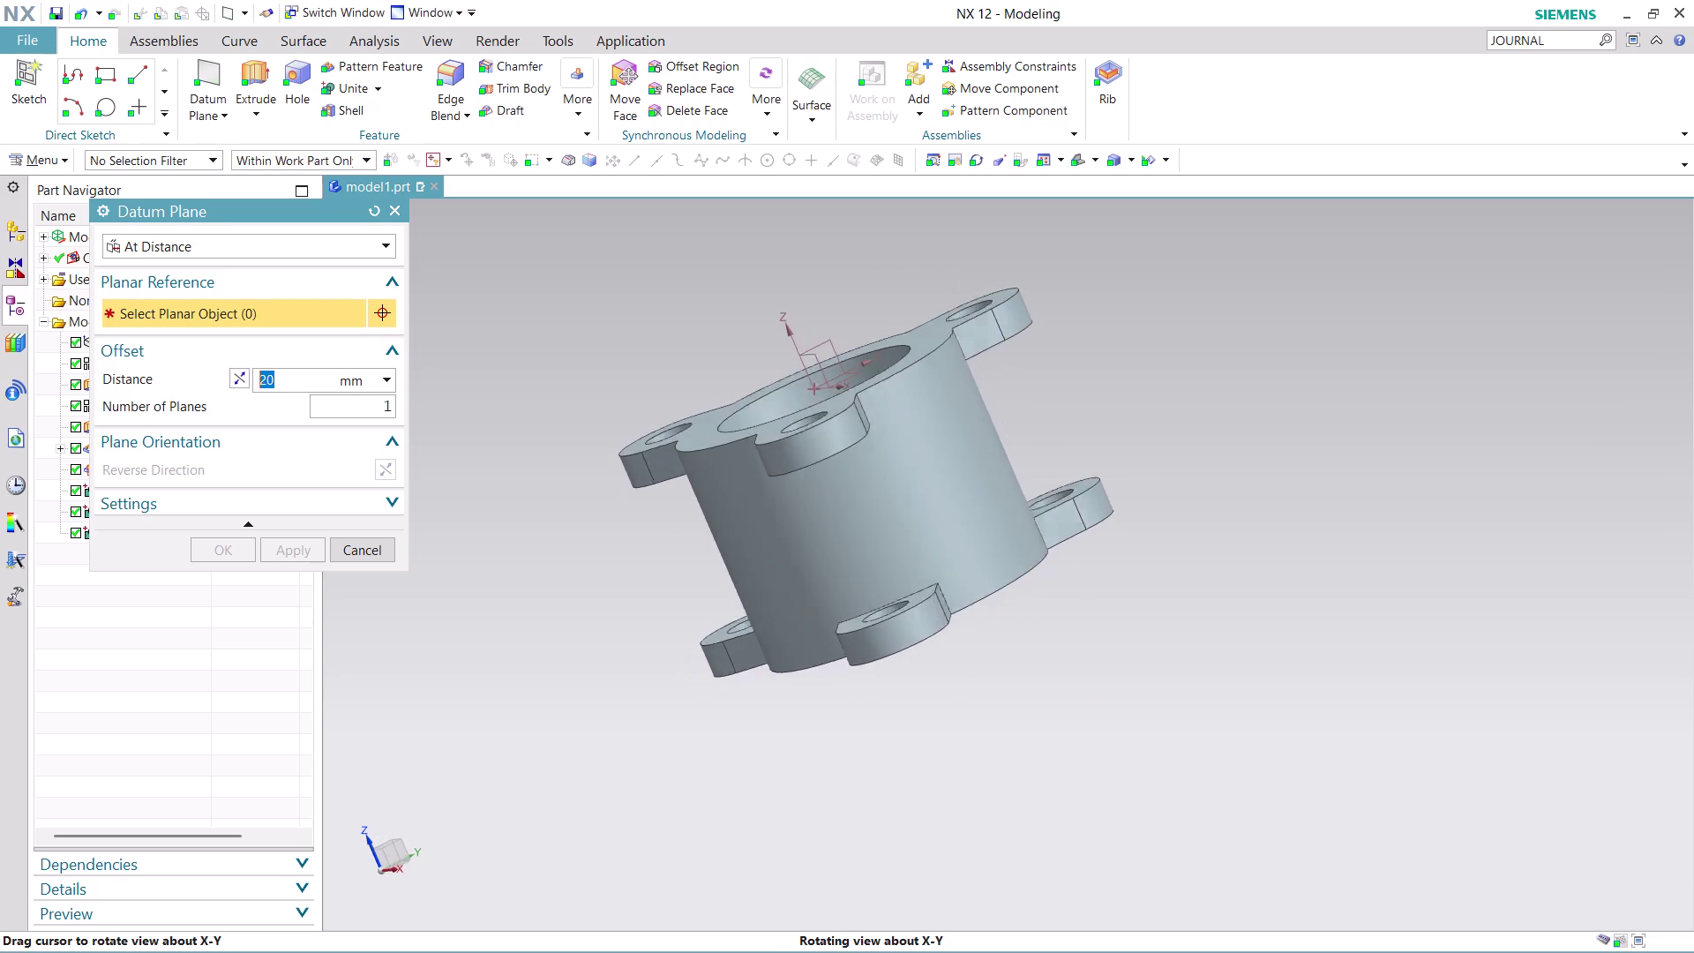
middle_drag(972, 335, 978, 349)
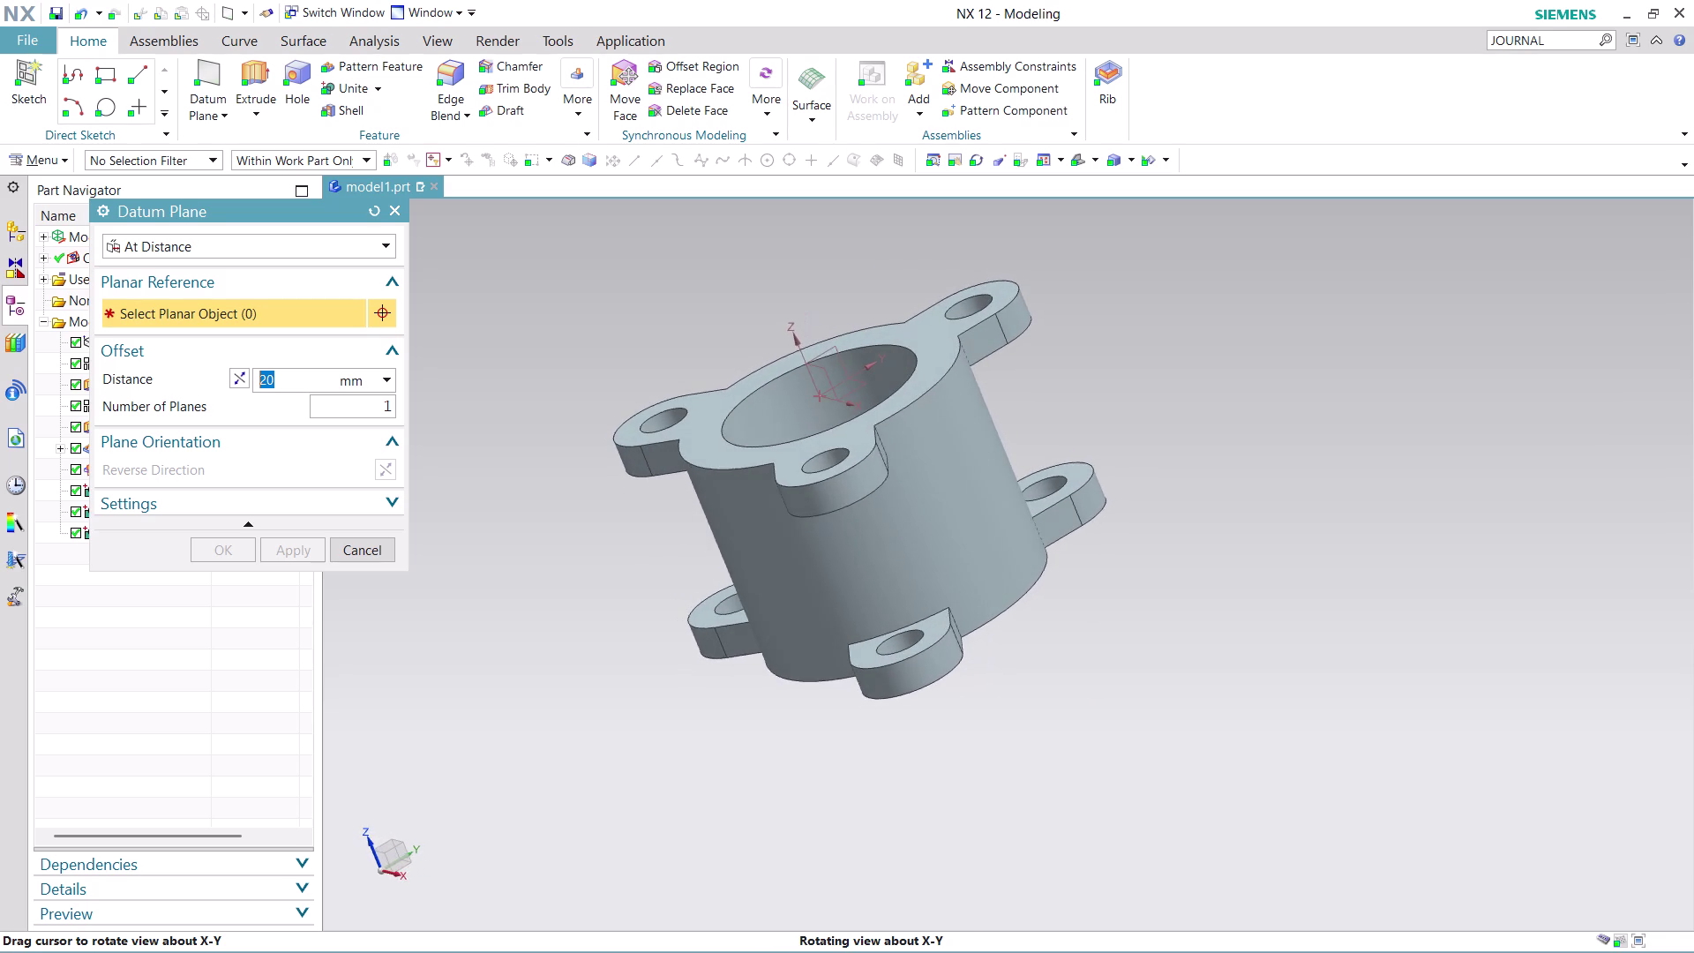
middle_drag(978, 349, 979, 358)
click(836, 352)
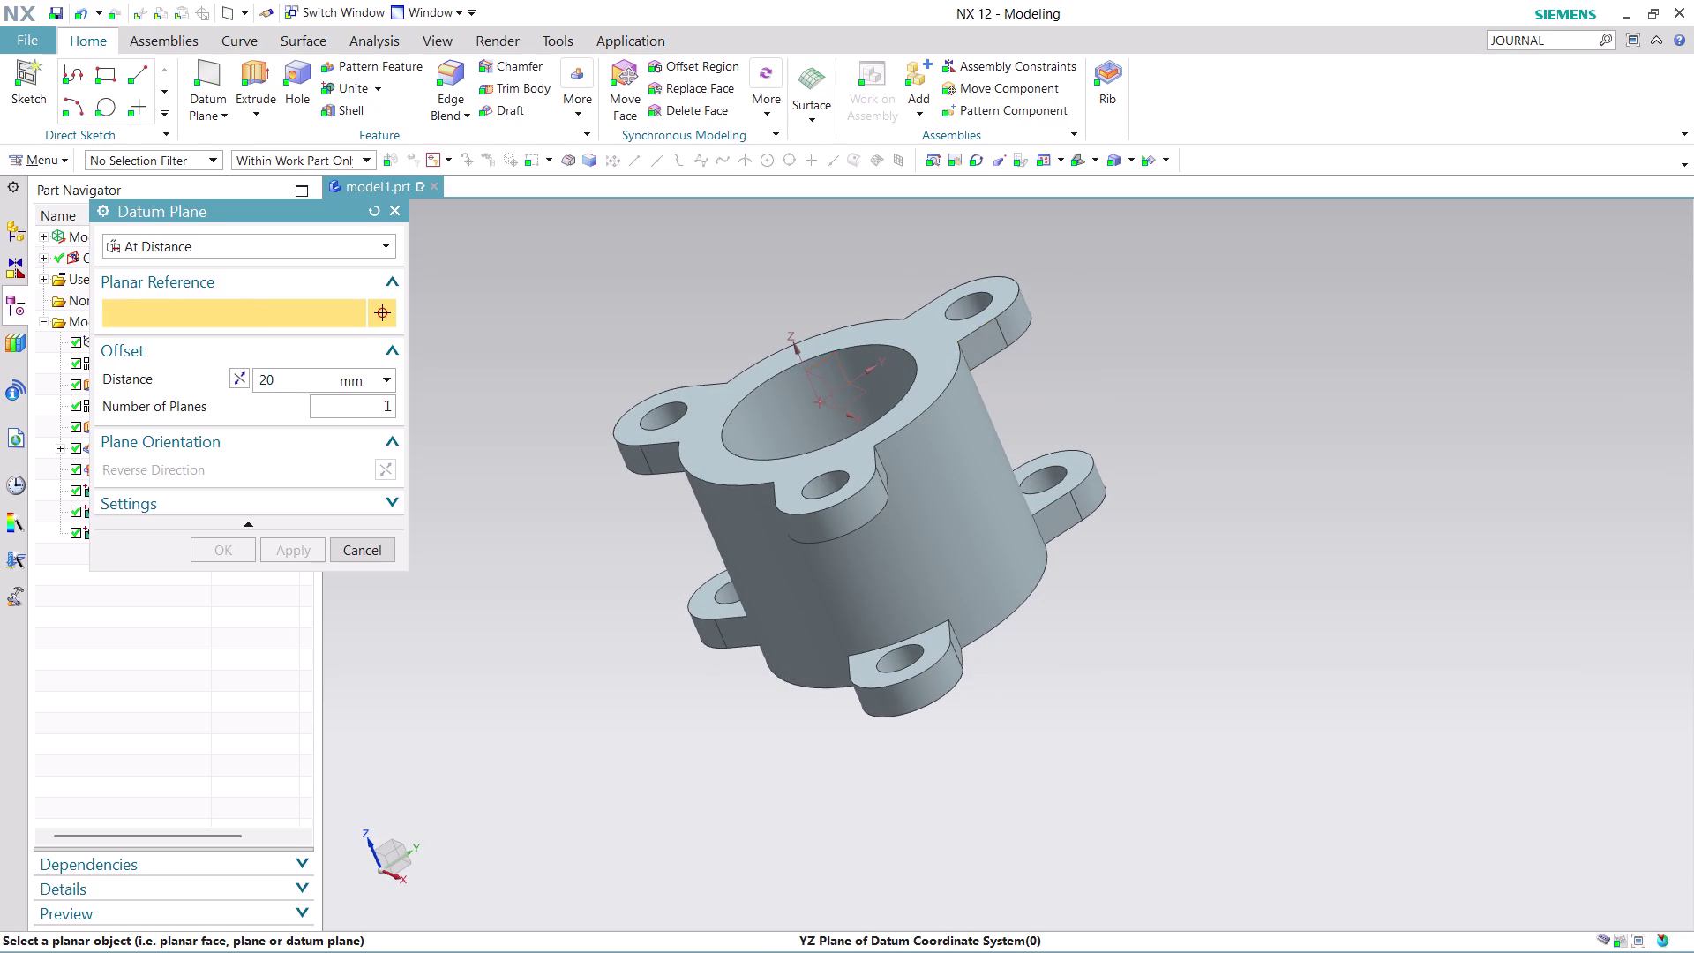
Orbit around the part to check the datum plane preview placement.
scroll(down, 3)
scroll(up, 3)
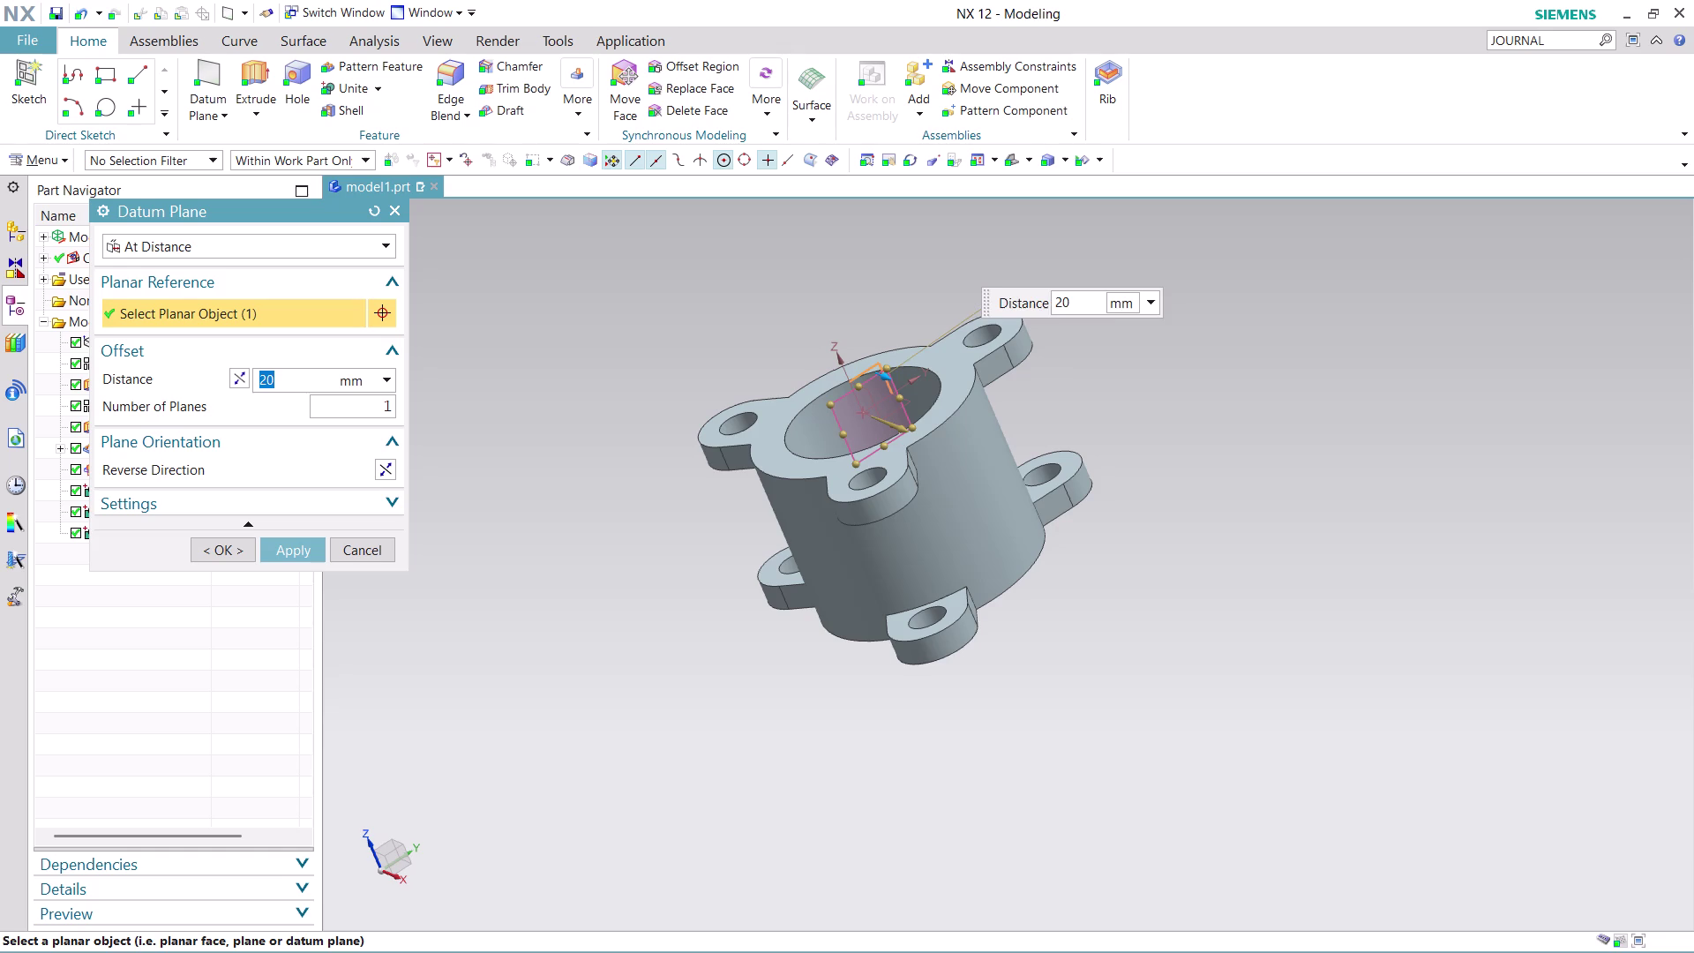
middle_drag(1052, 383, 1104, 401)
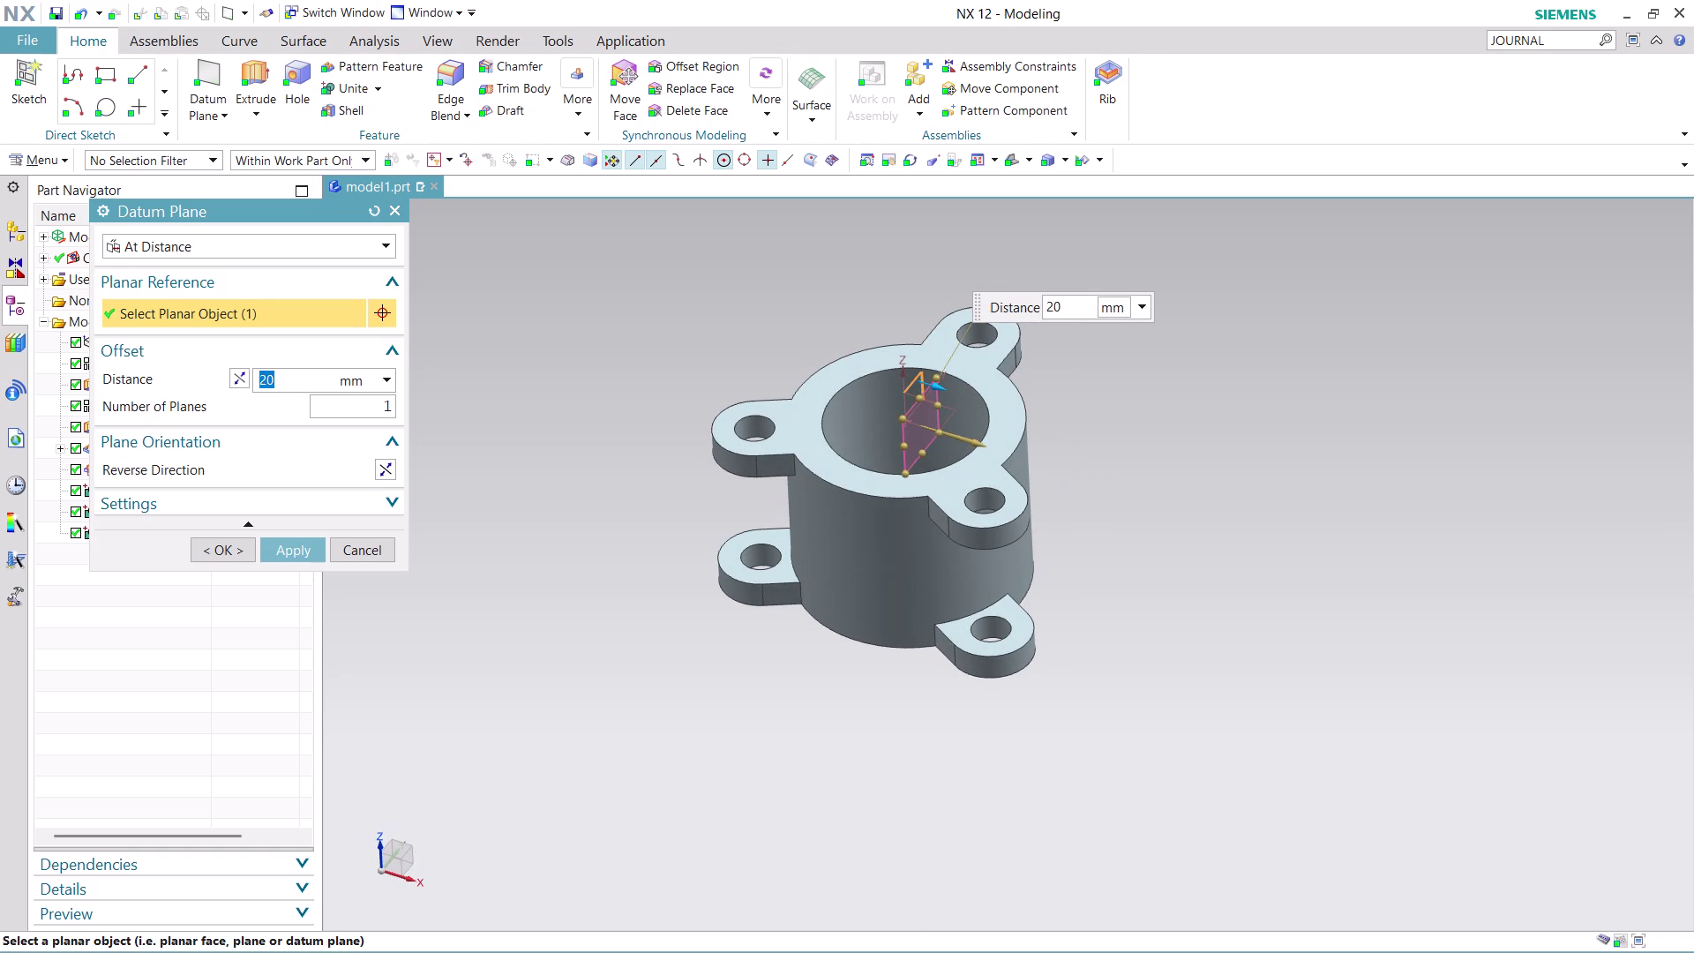
middle_drag(1136, 506, 1060, 463)
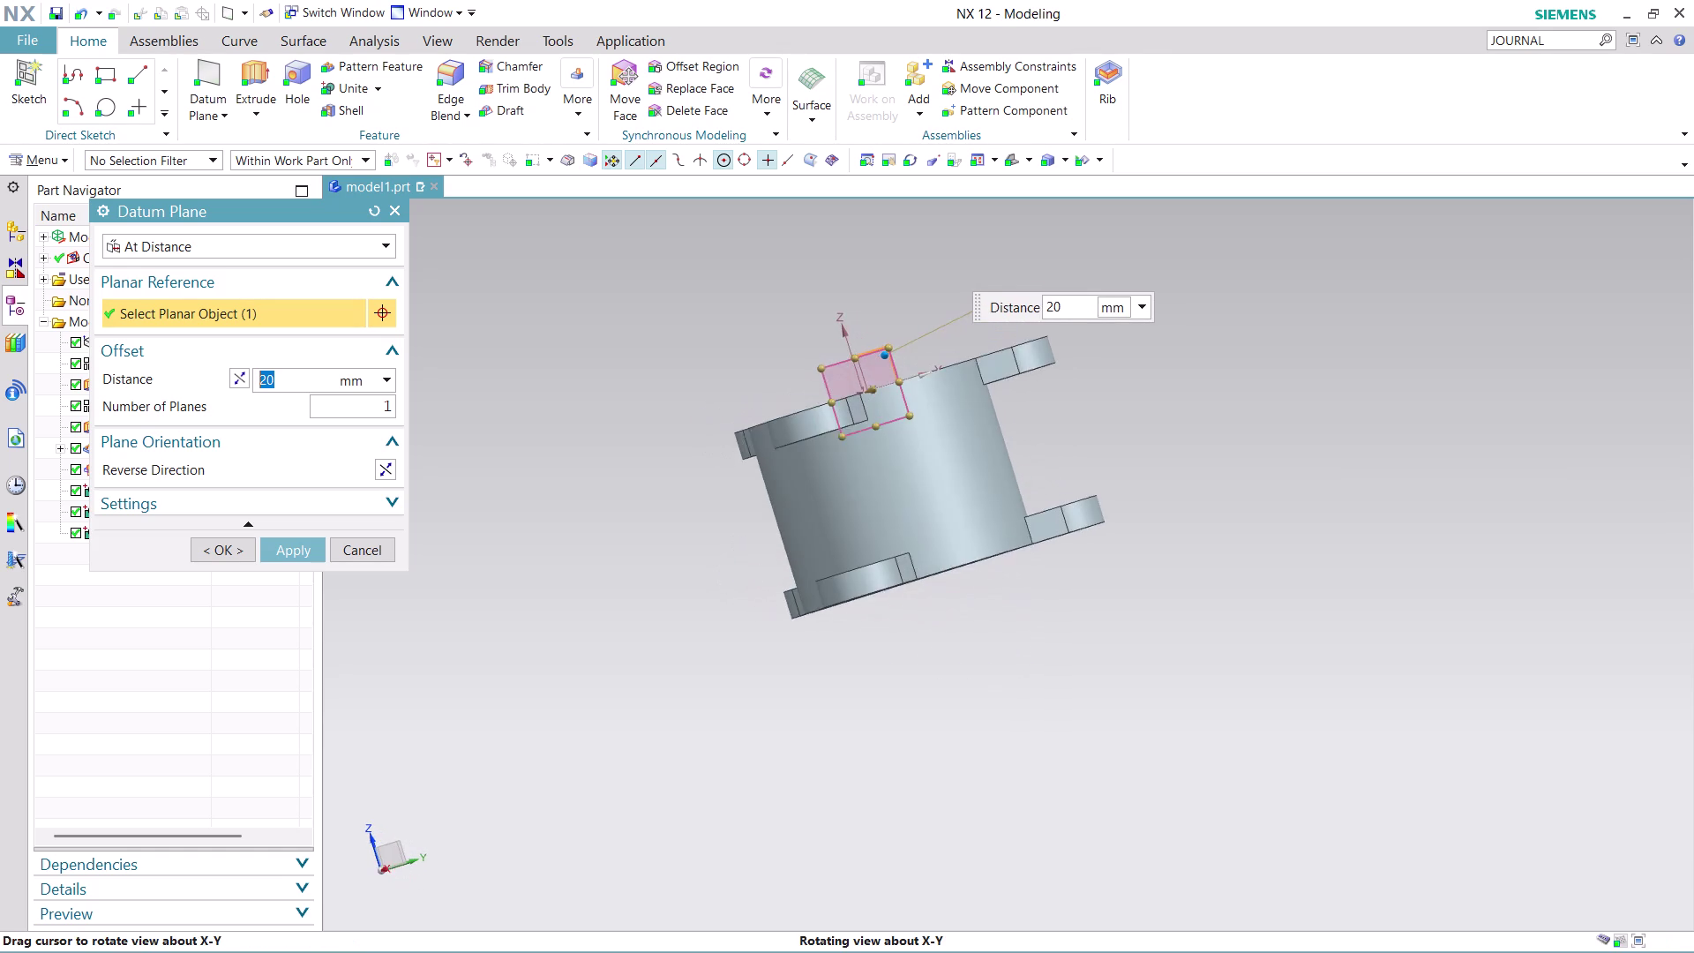
middle_drag(1061, 463, 1122, 464)
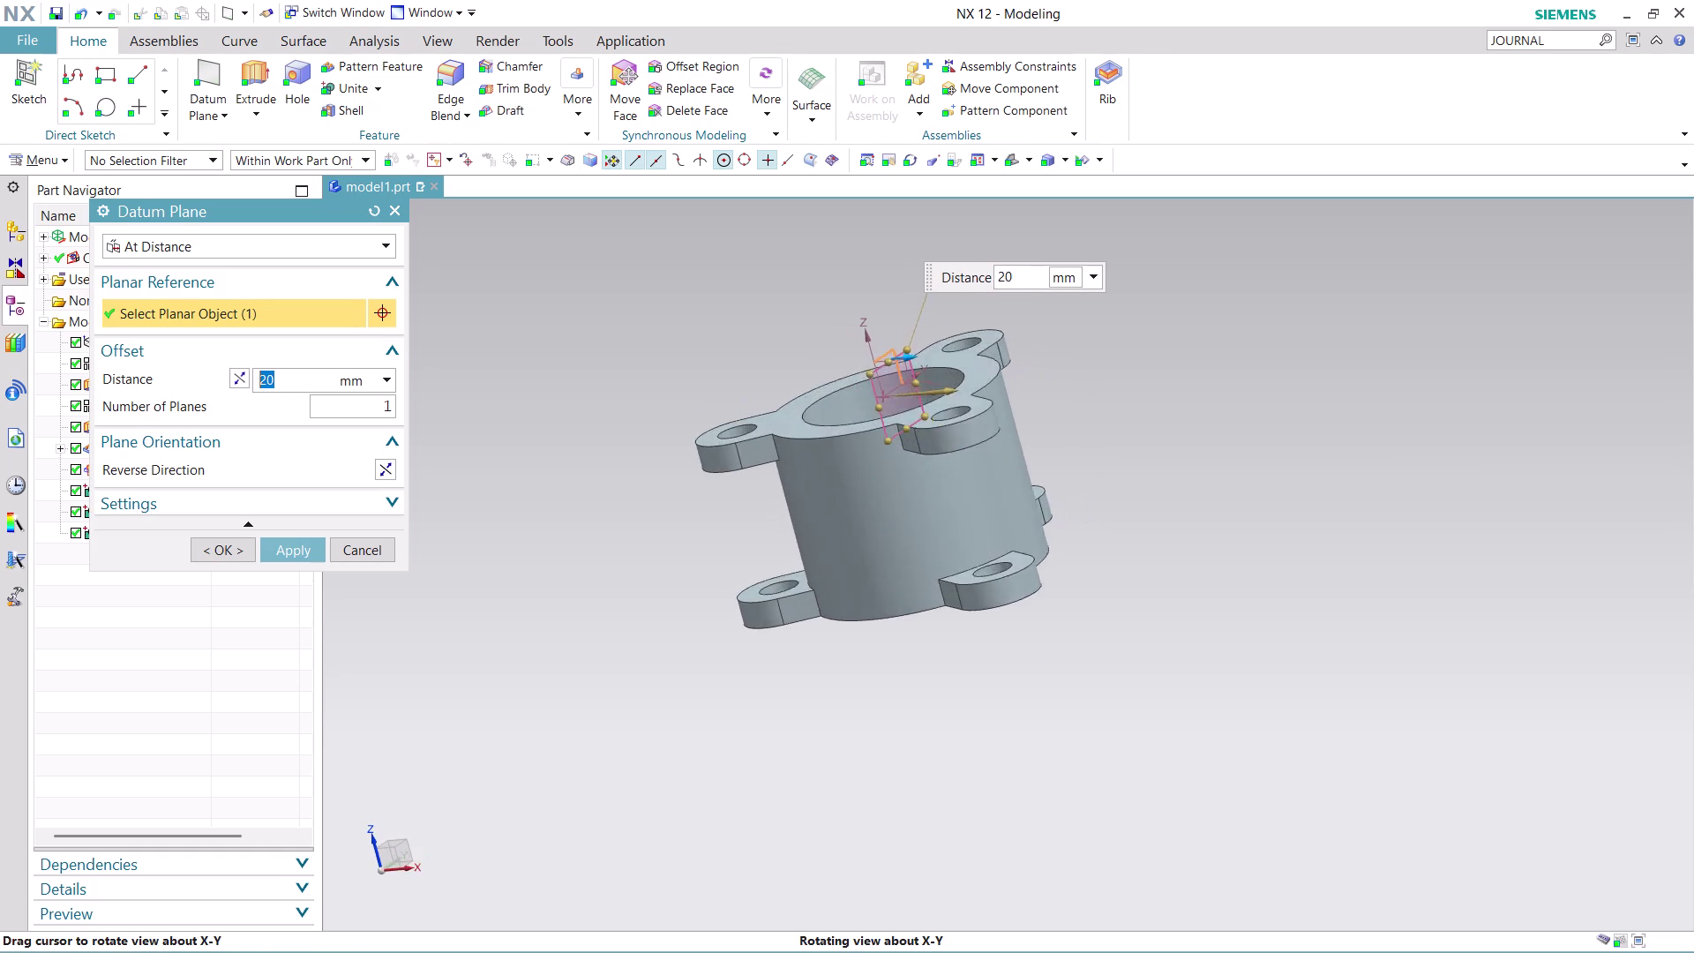
middle_drag(1122, 463, 1140, 469)
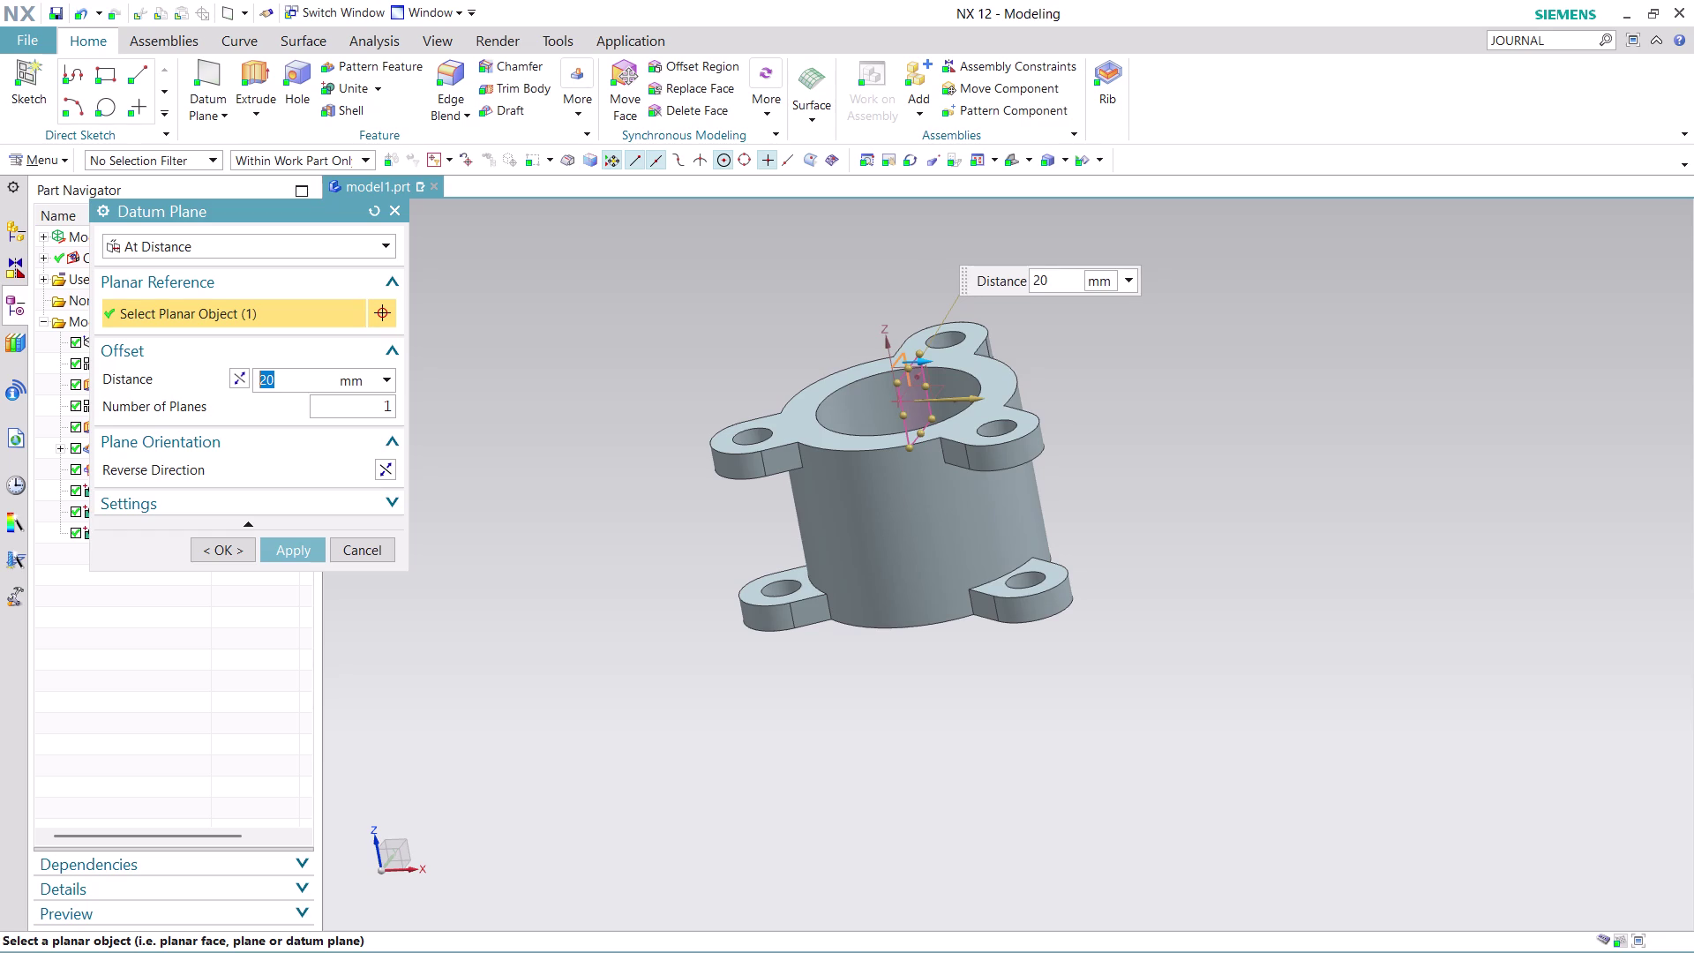
scroll(up, 3)
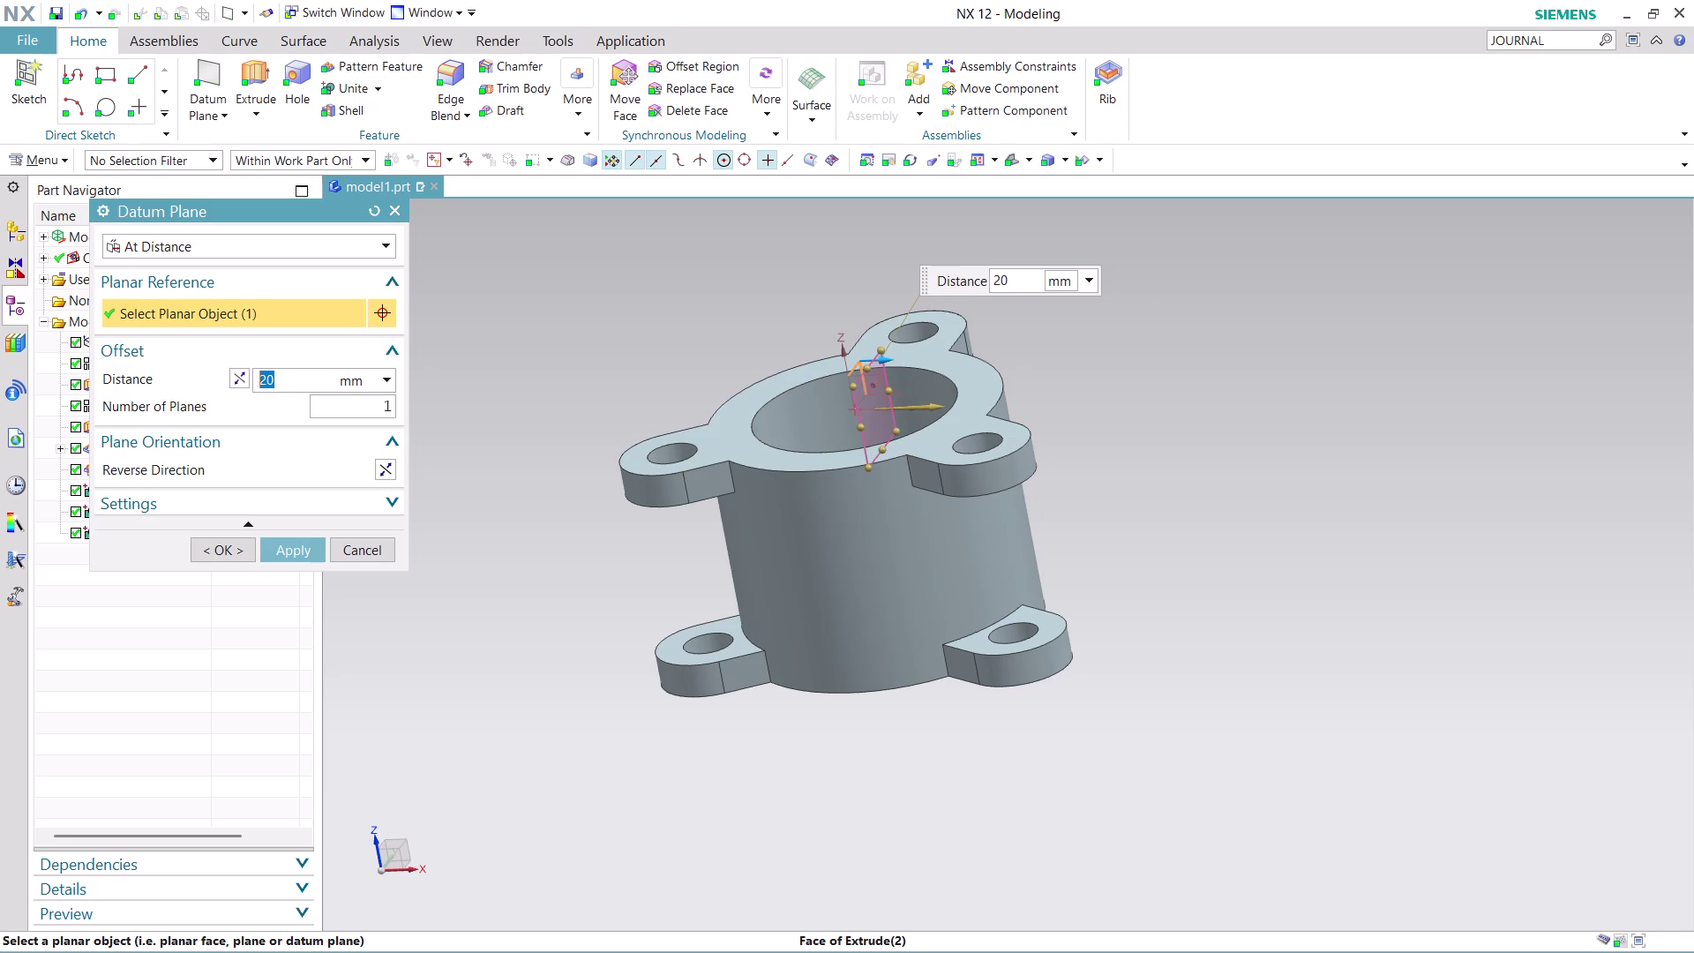
middle_drag(1217, 440, 986, 469)
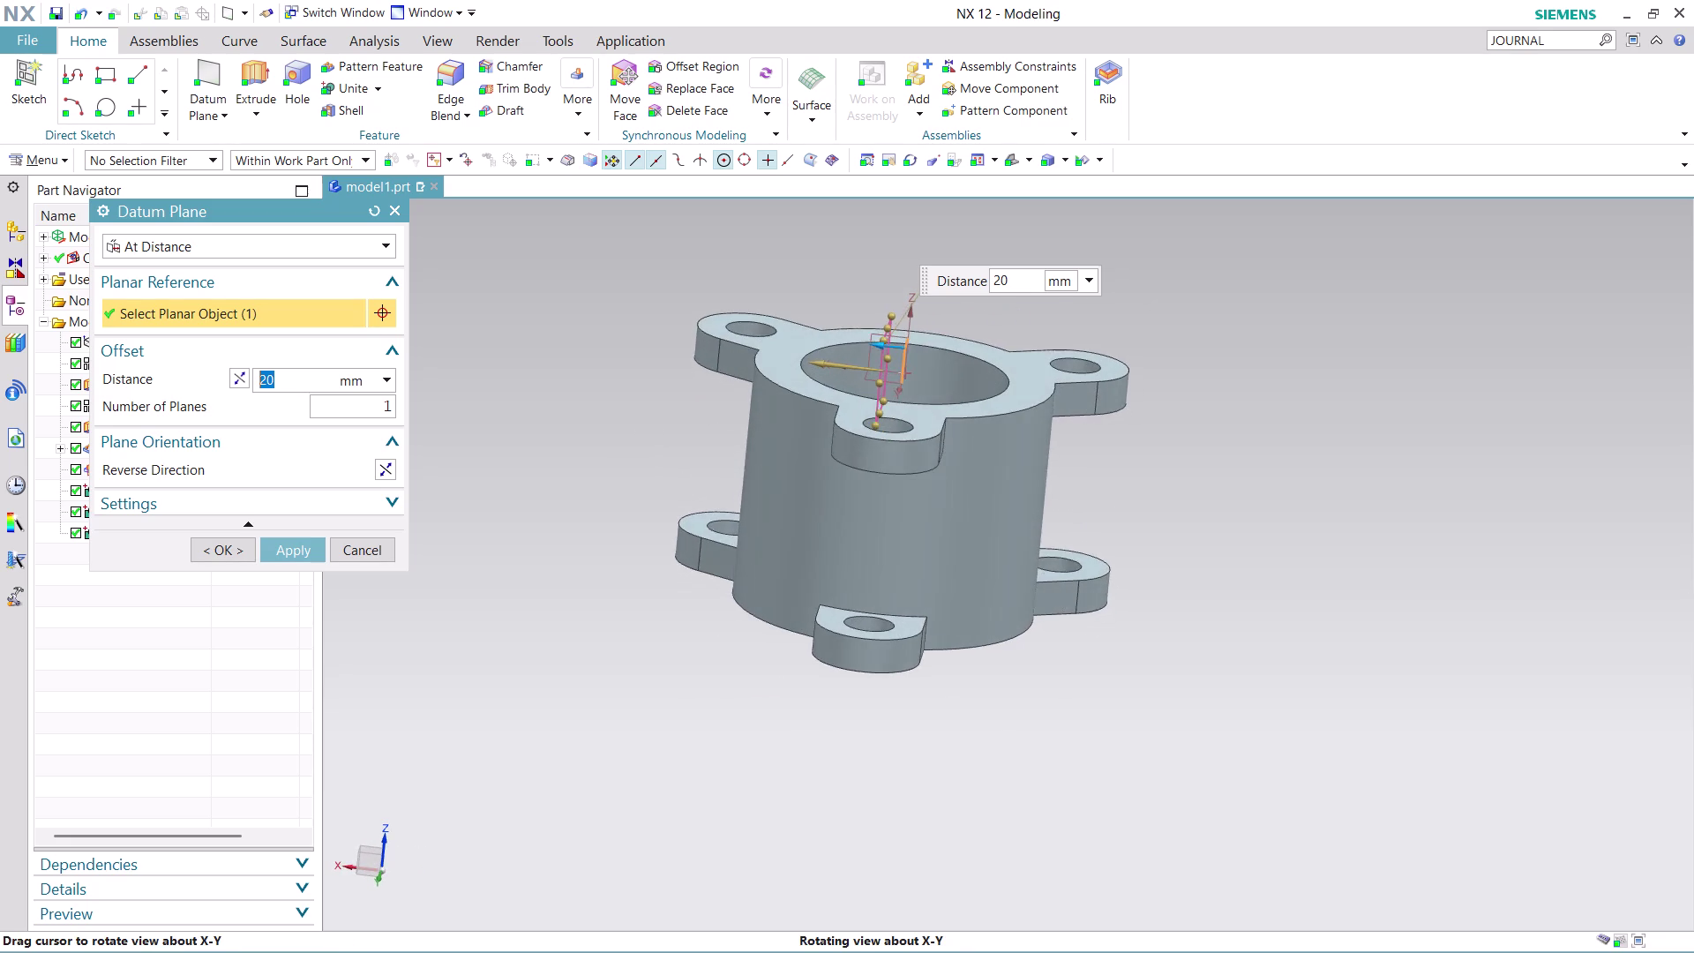
middle_drag(986, 469, 960, 485)
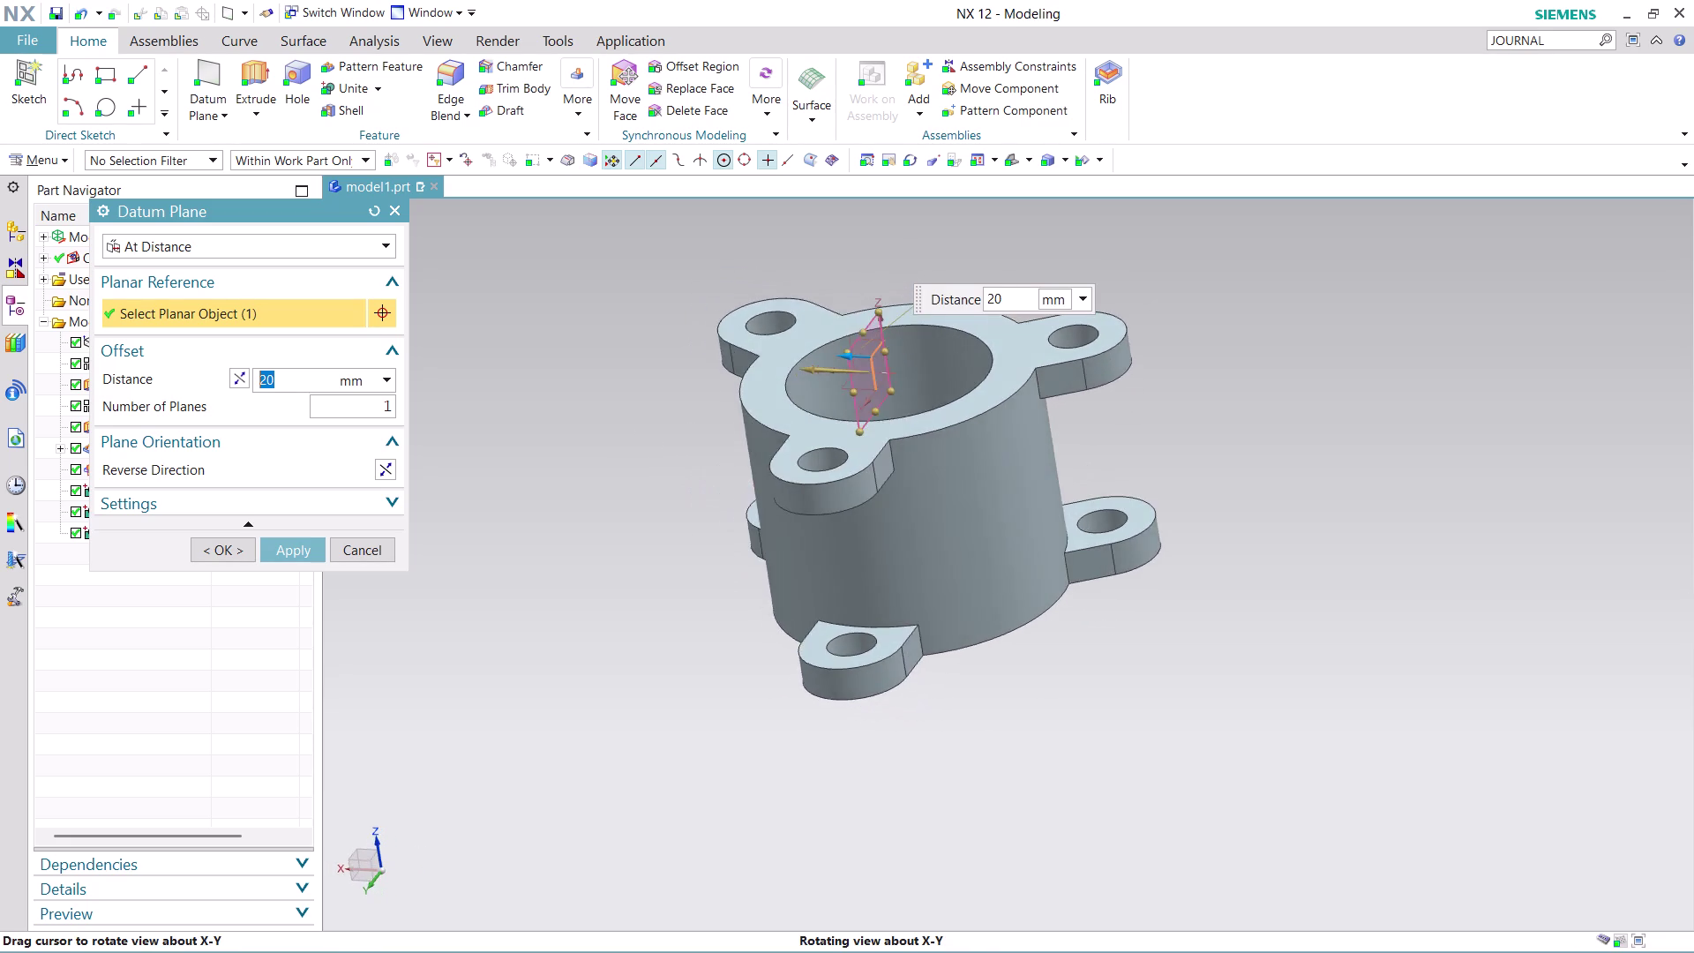
middle_drag(956, 483, 935, 498)
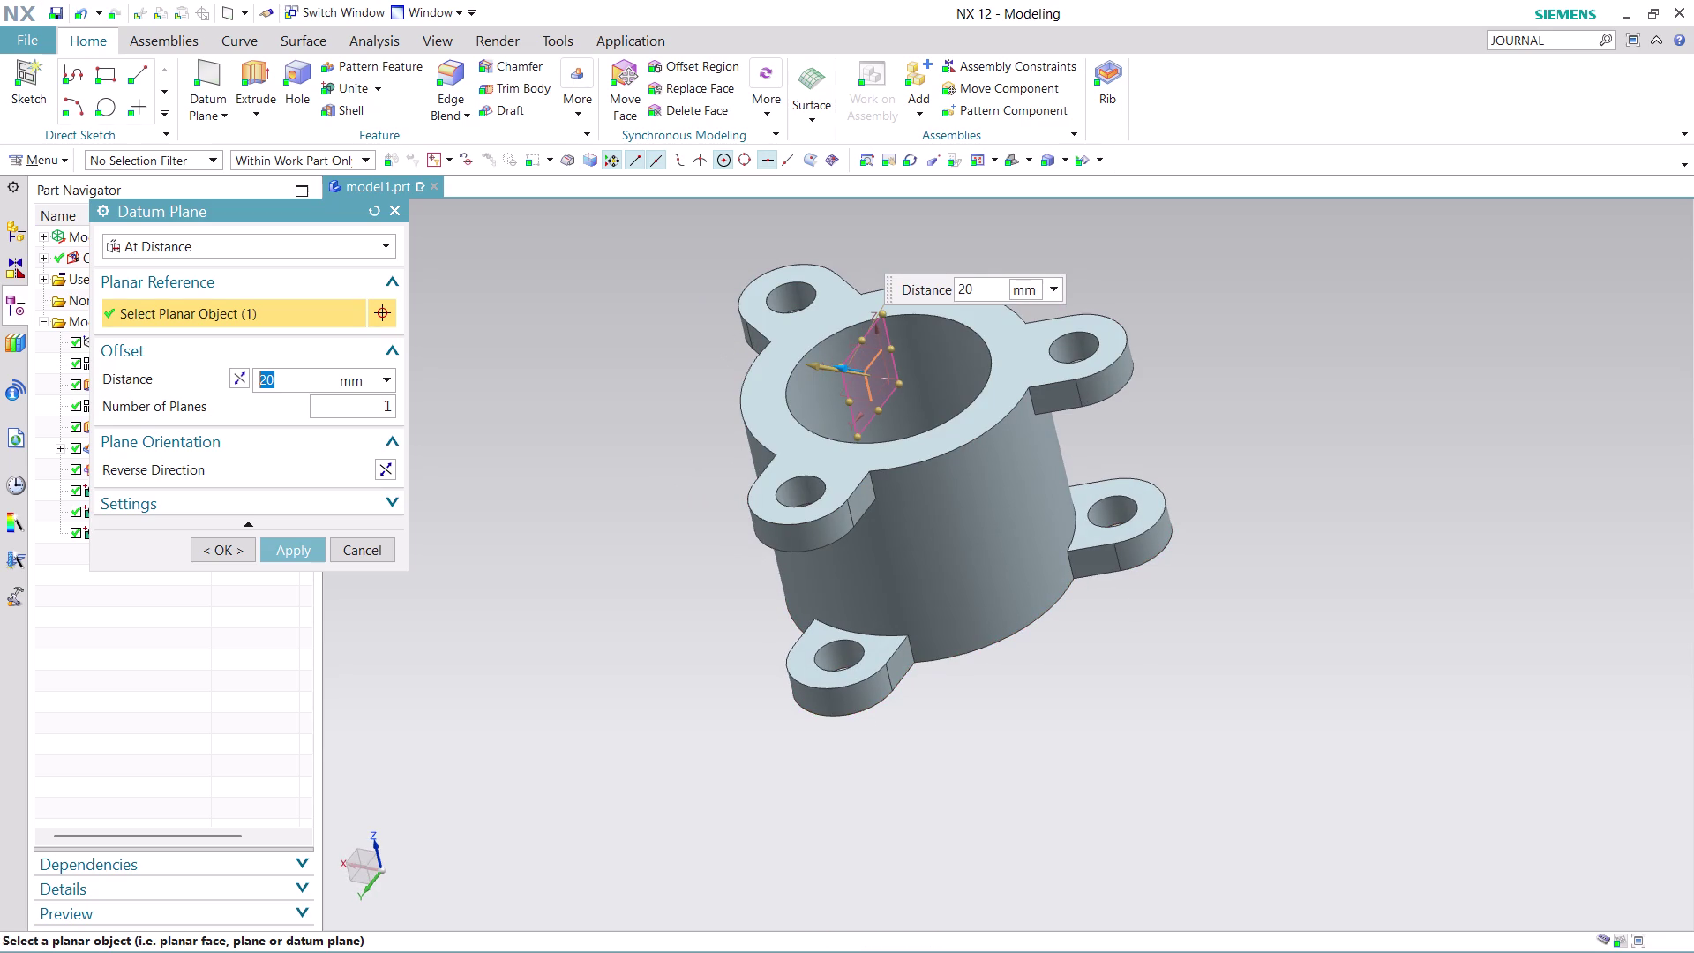
Create the datum plane at 160 mm, inspect it, and close the dialog.
text(160)
click(307, 545)
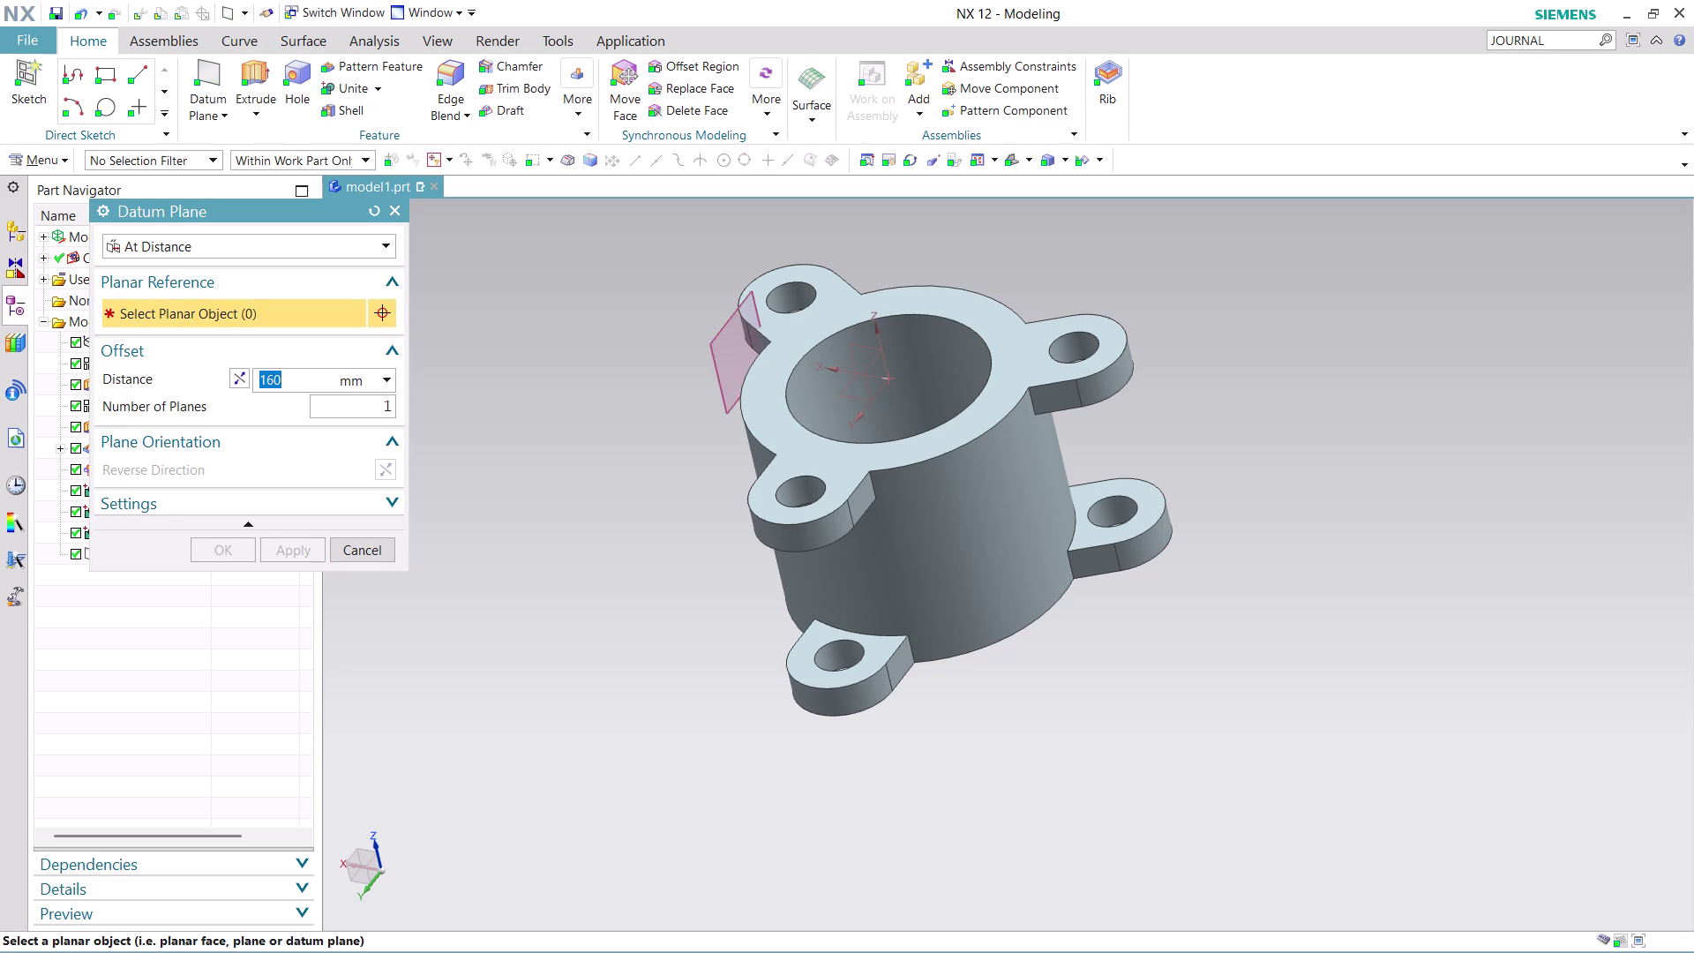
middle_drag(893, 247, 964, 247)
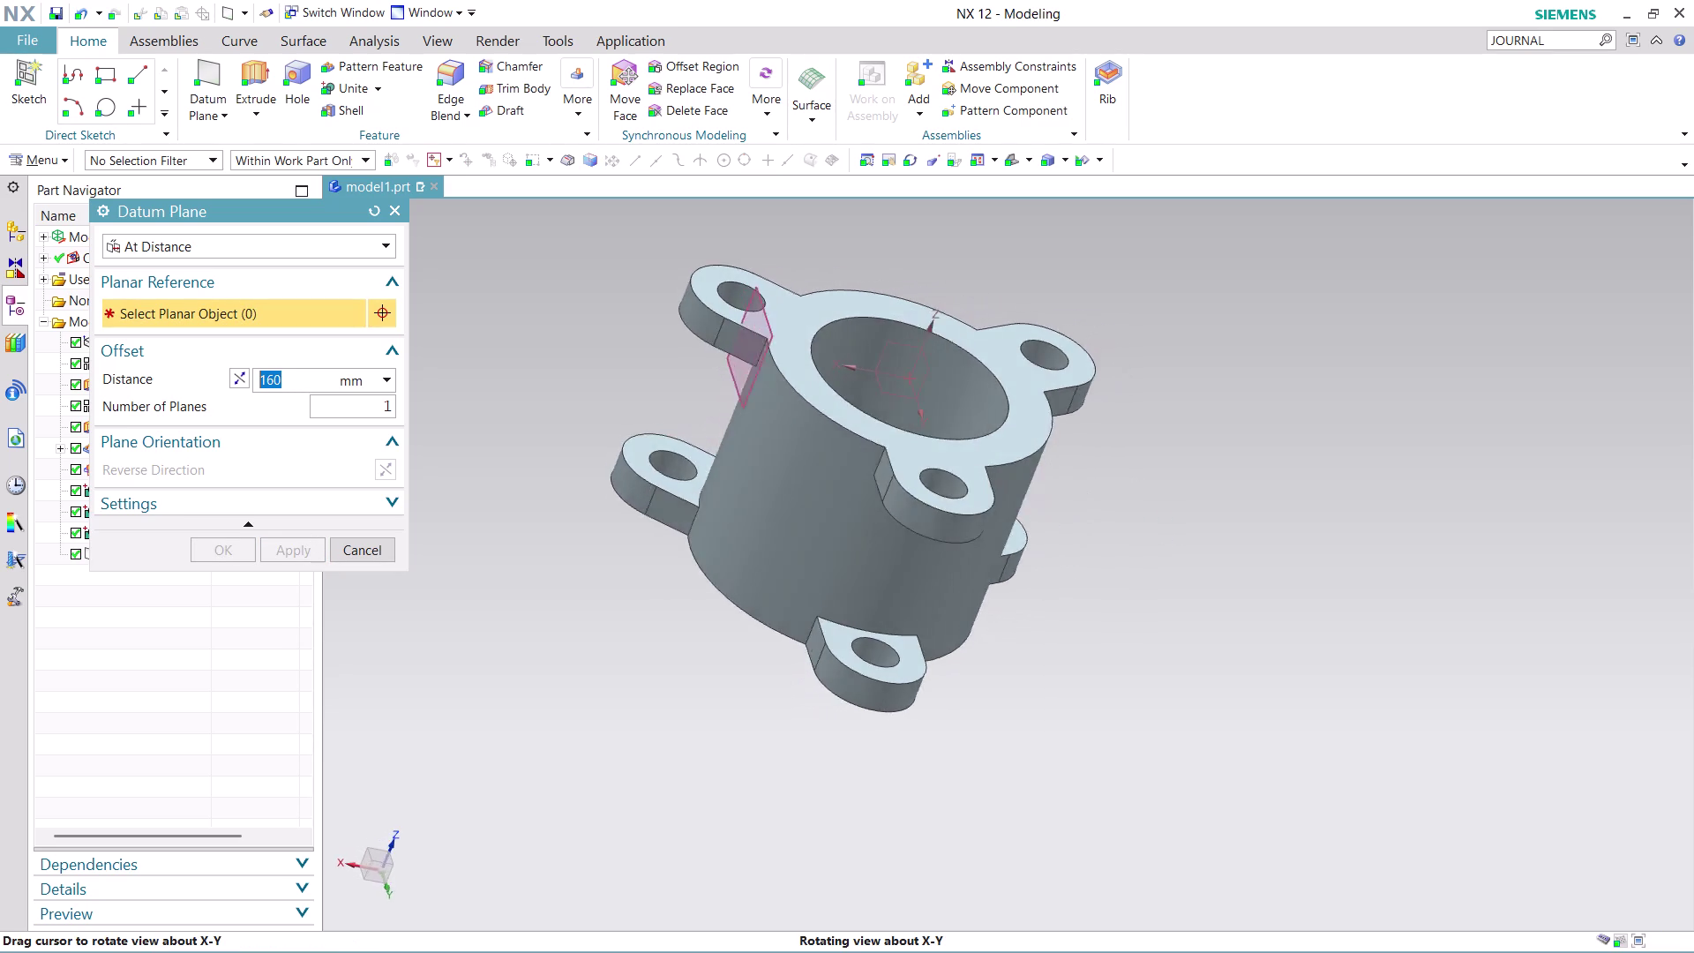
middle_drag(963, 247, 1000, 235)
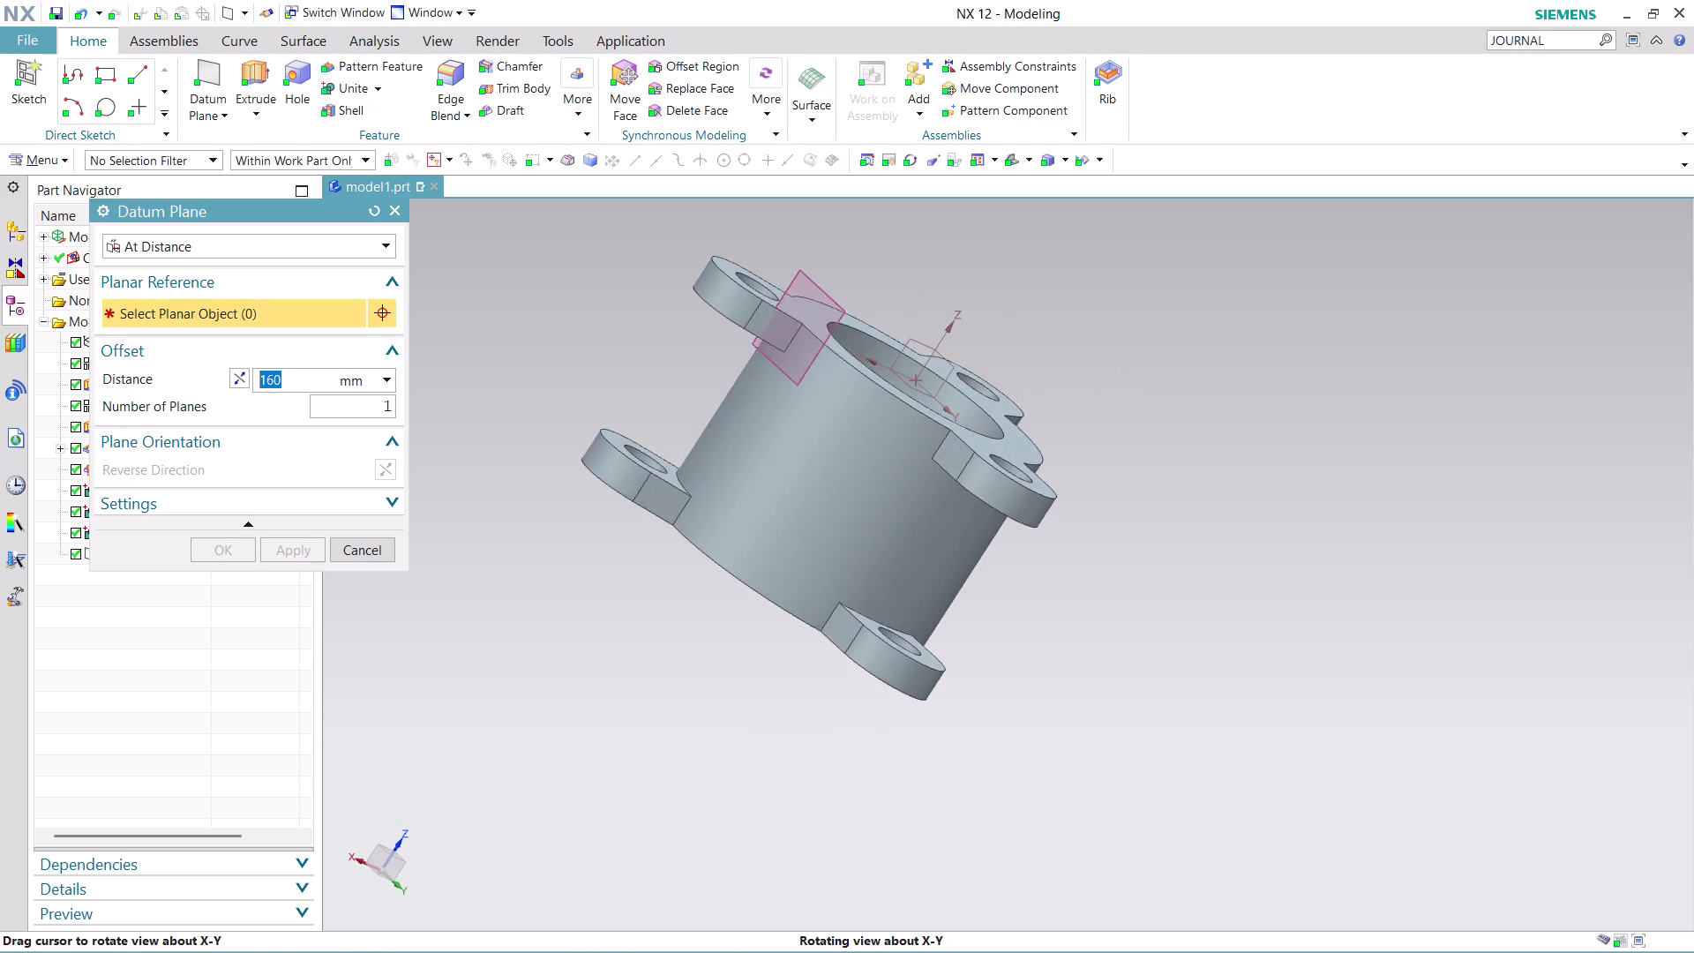
middle_drag(1000, 235, 898, 192)
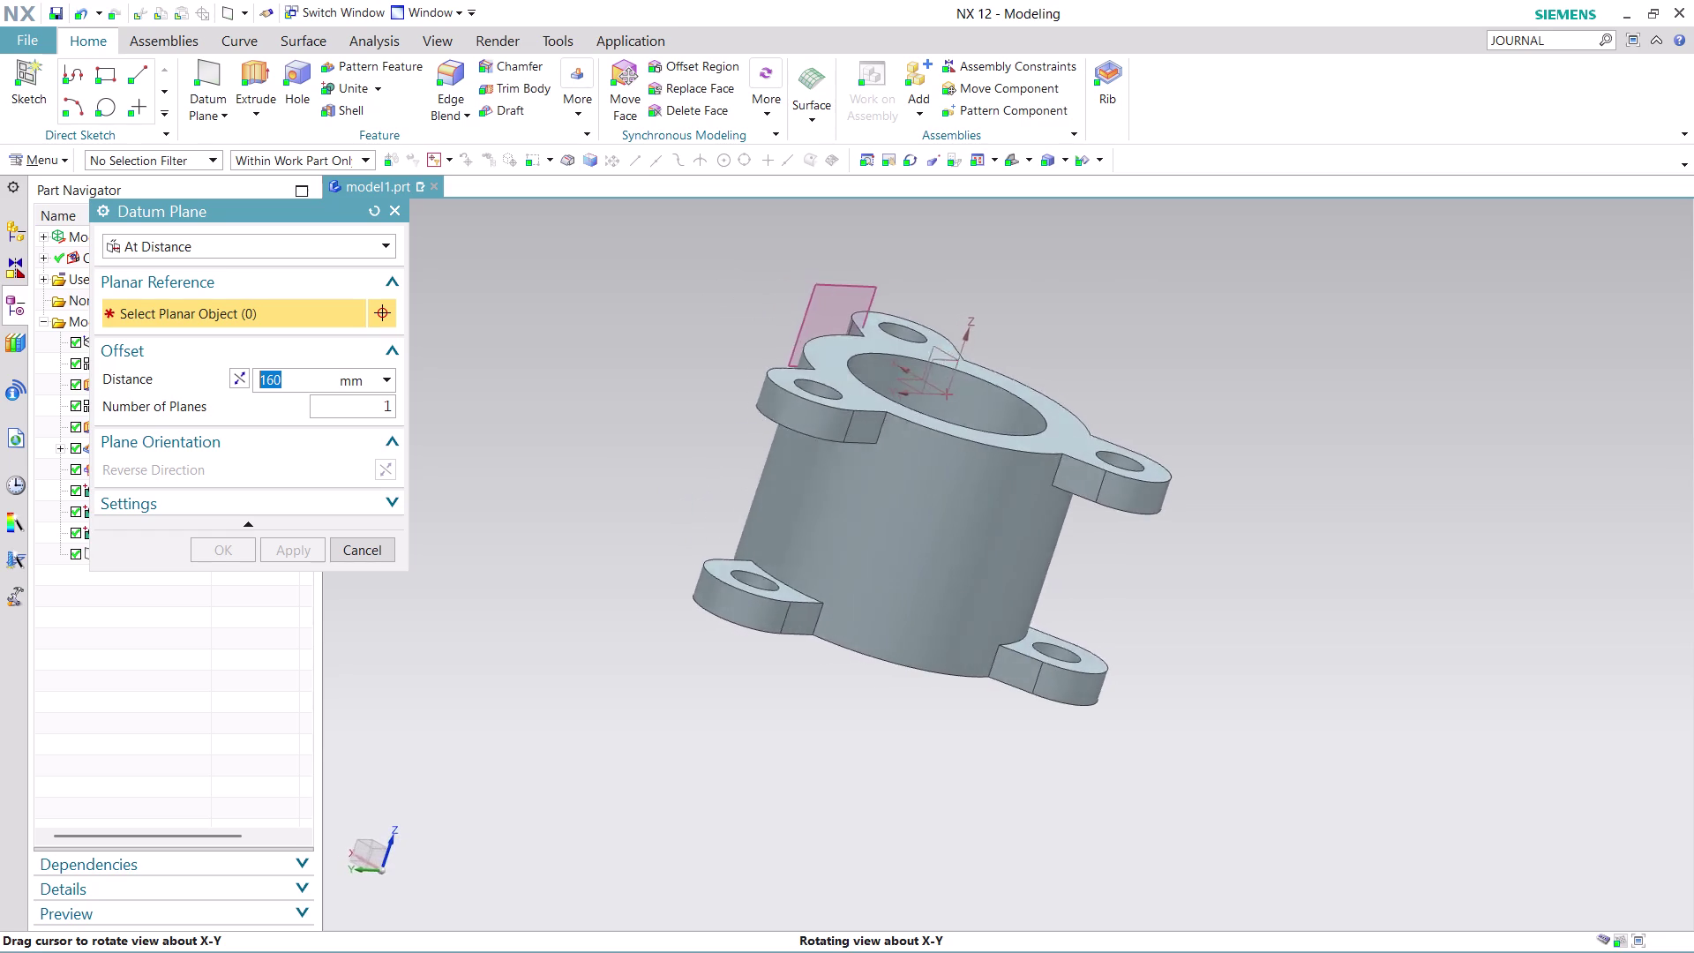
middle_drag(898, 192, 946, 348)
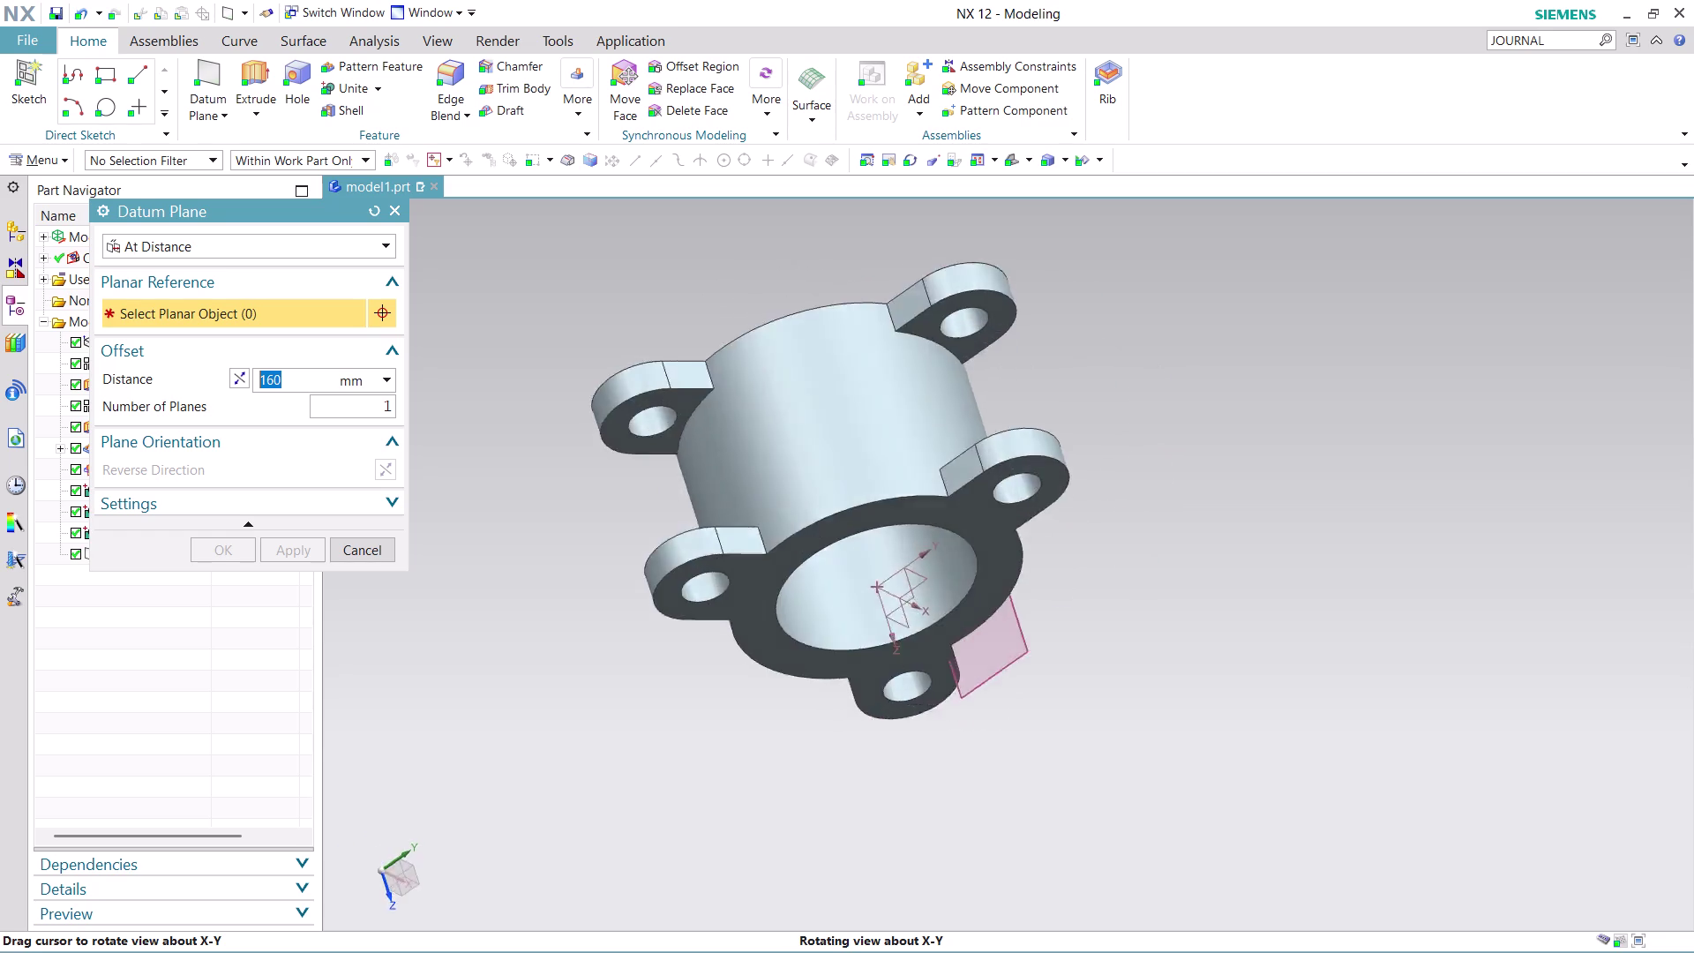
middle_drag(946, 349, 795, 260)
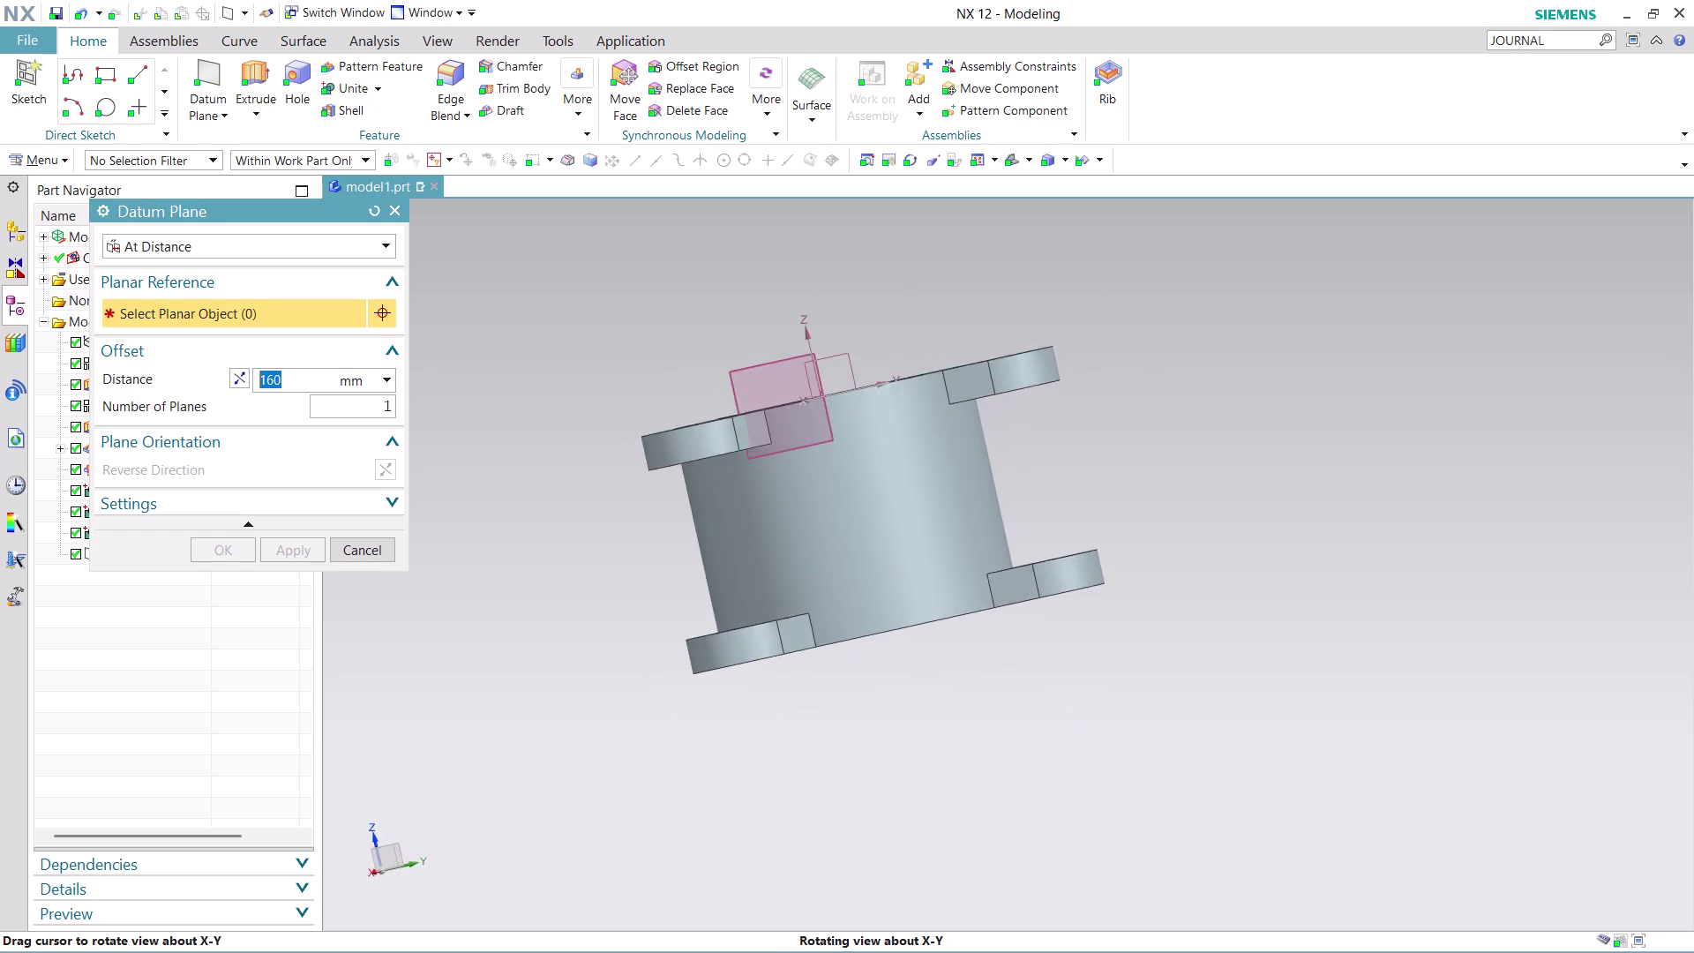
middle_drag(796, 260, 755, 293)
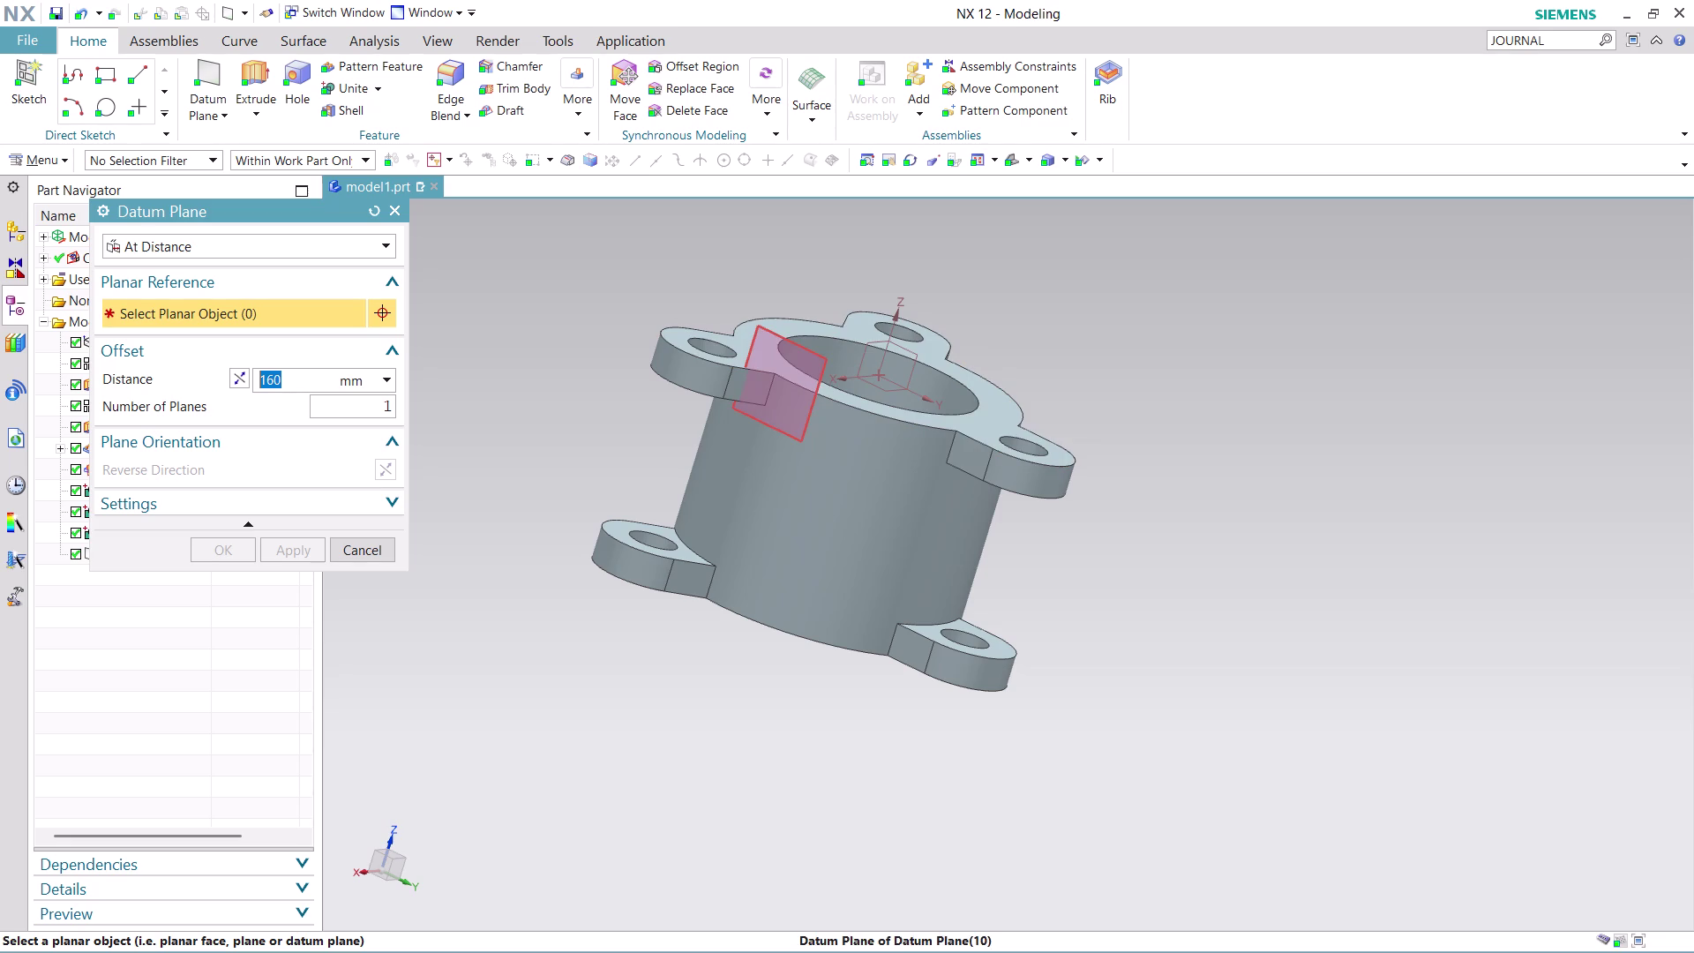
click(374, 544)
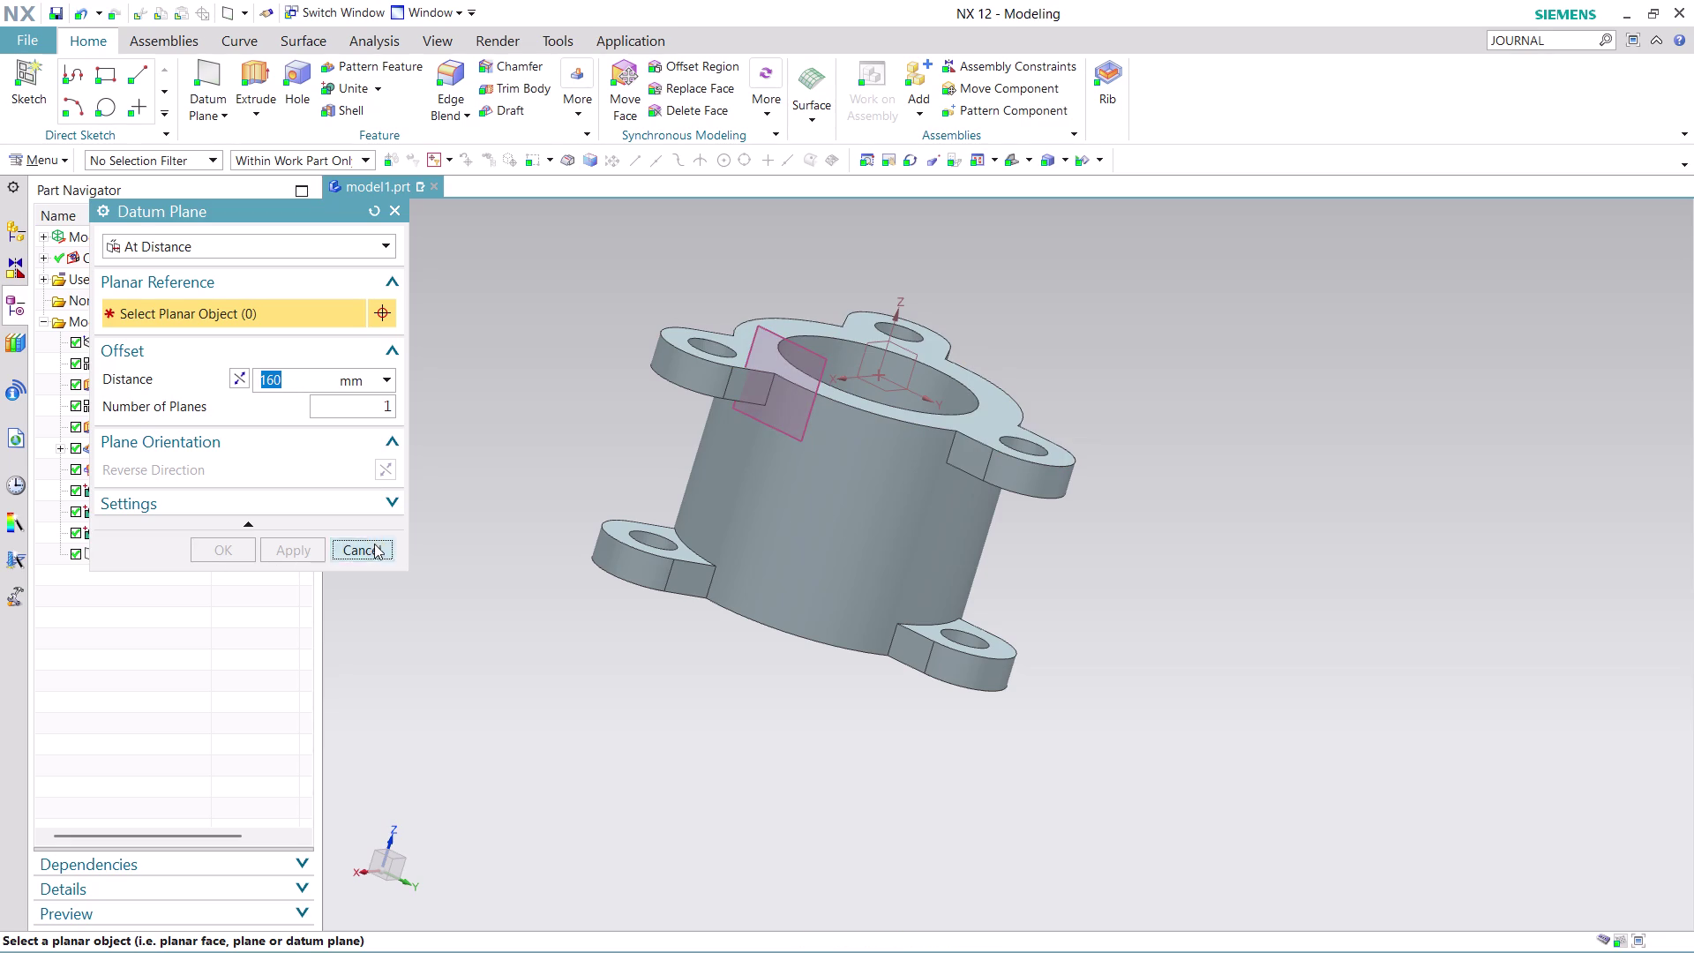
scroll(up, 3)
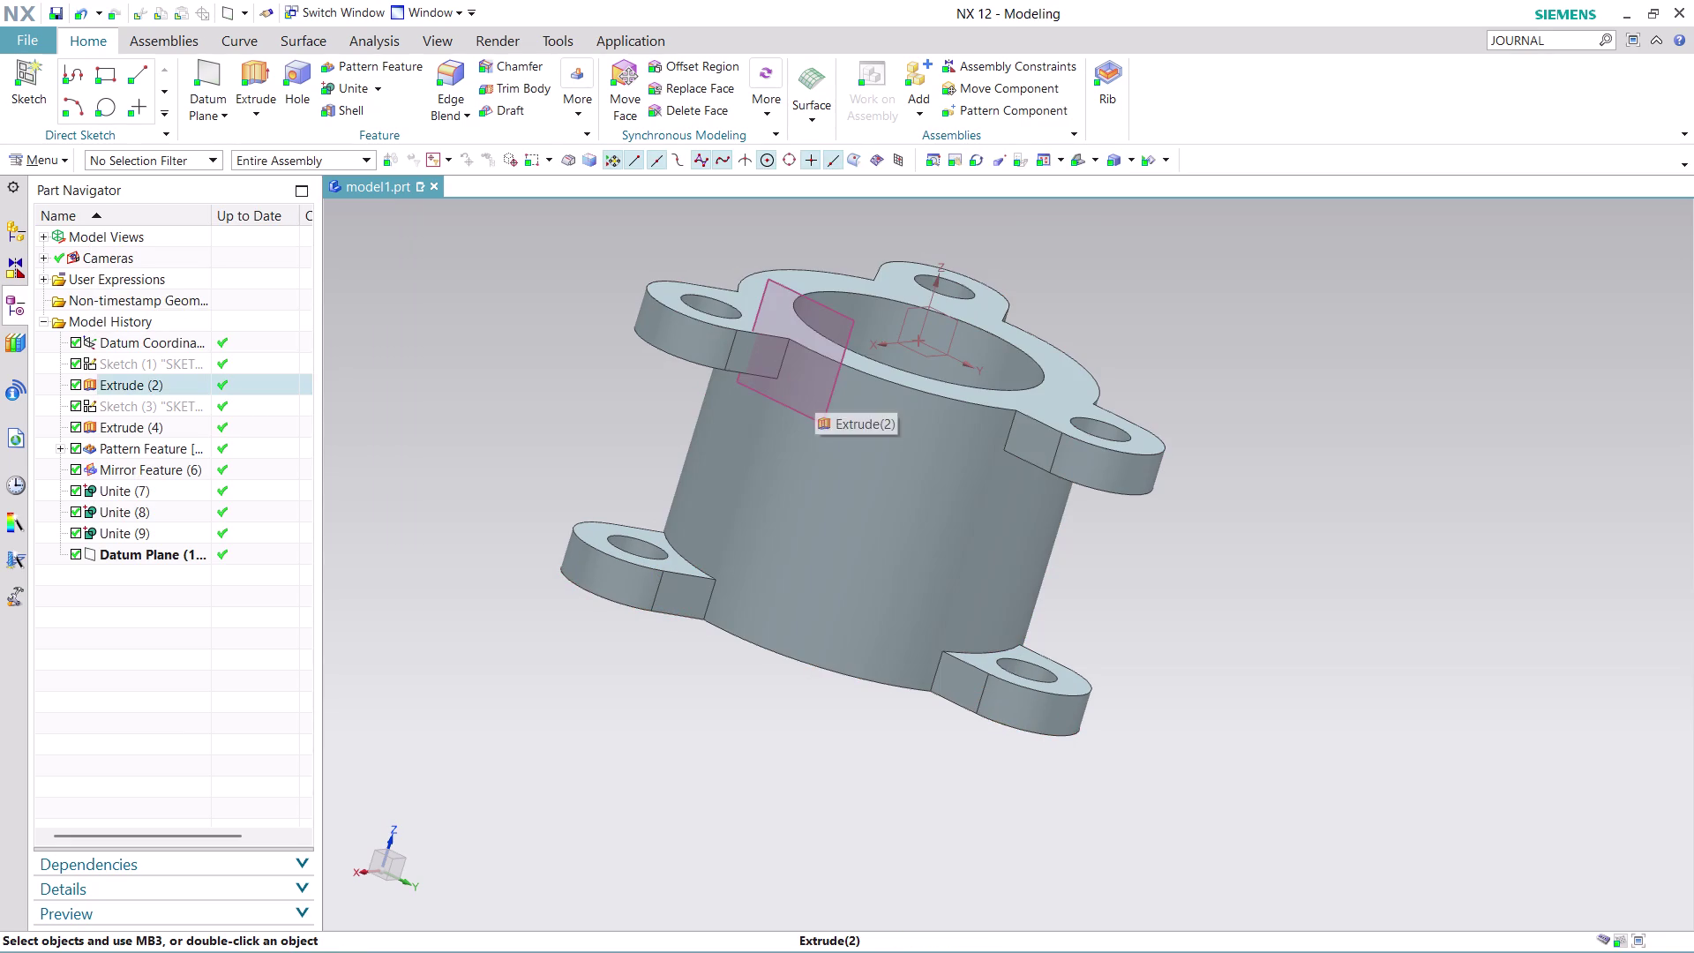
Start a new sketch using the new datum plane as the sketch plane.
click(58, 157)
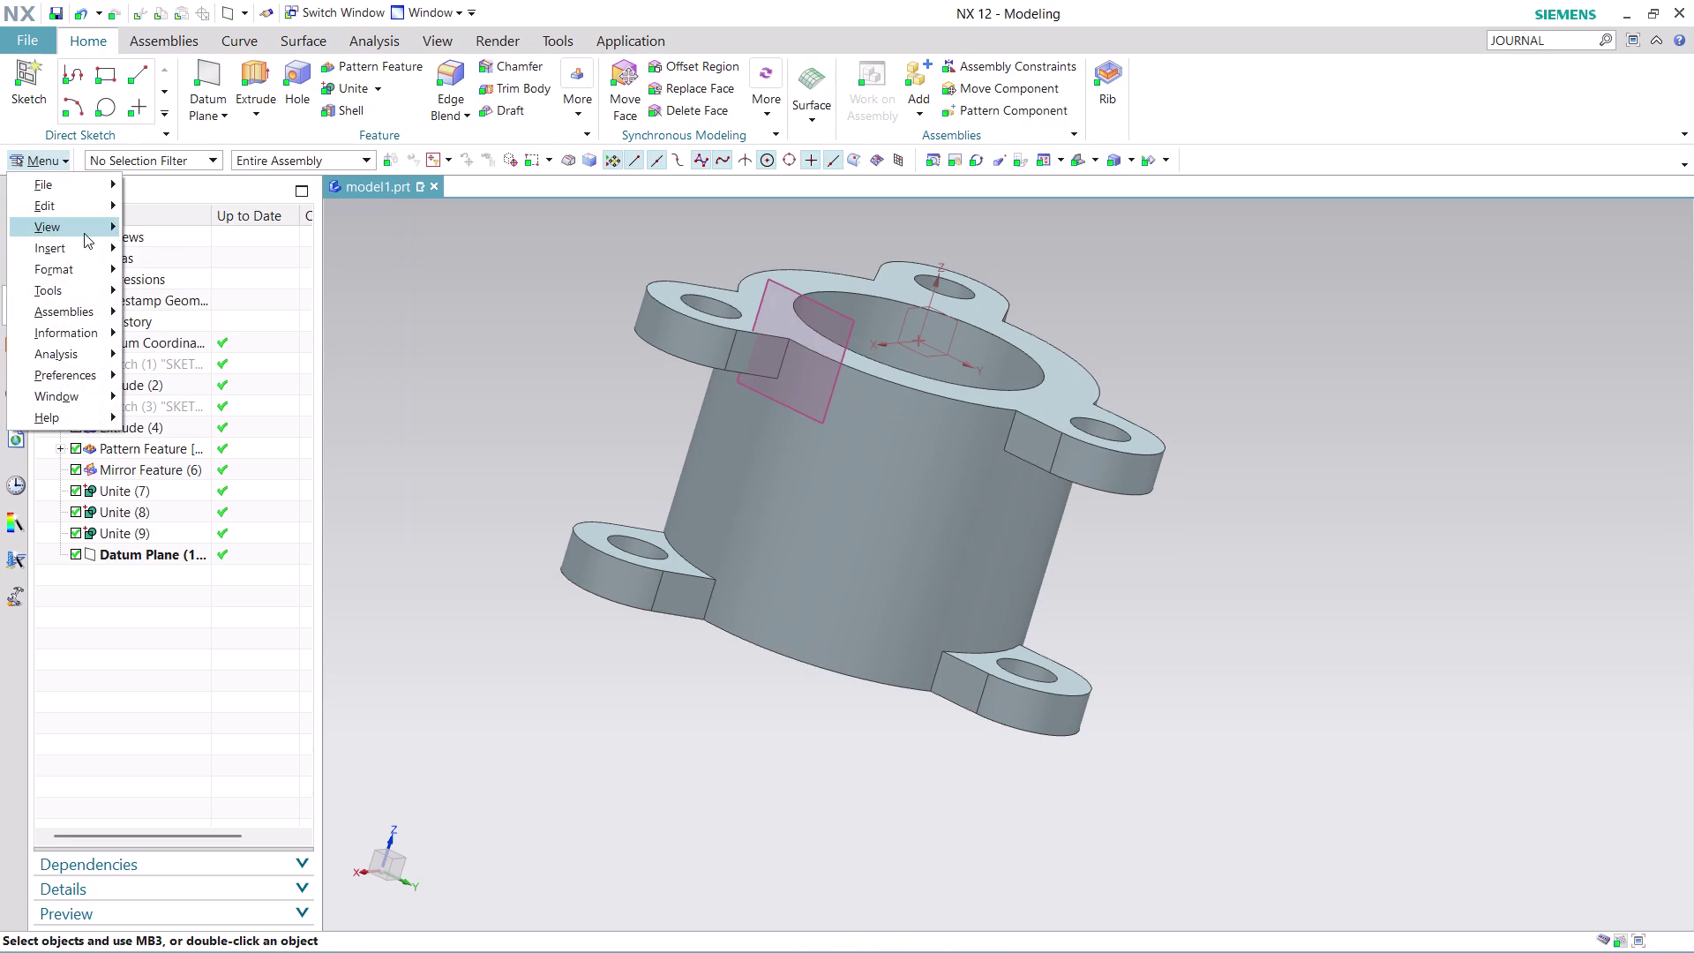
click(249, 268)
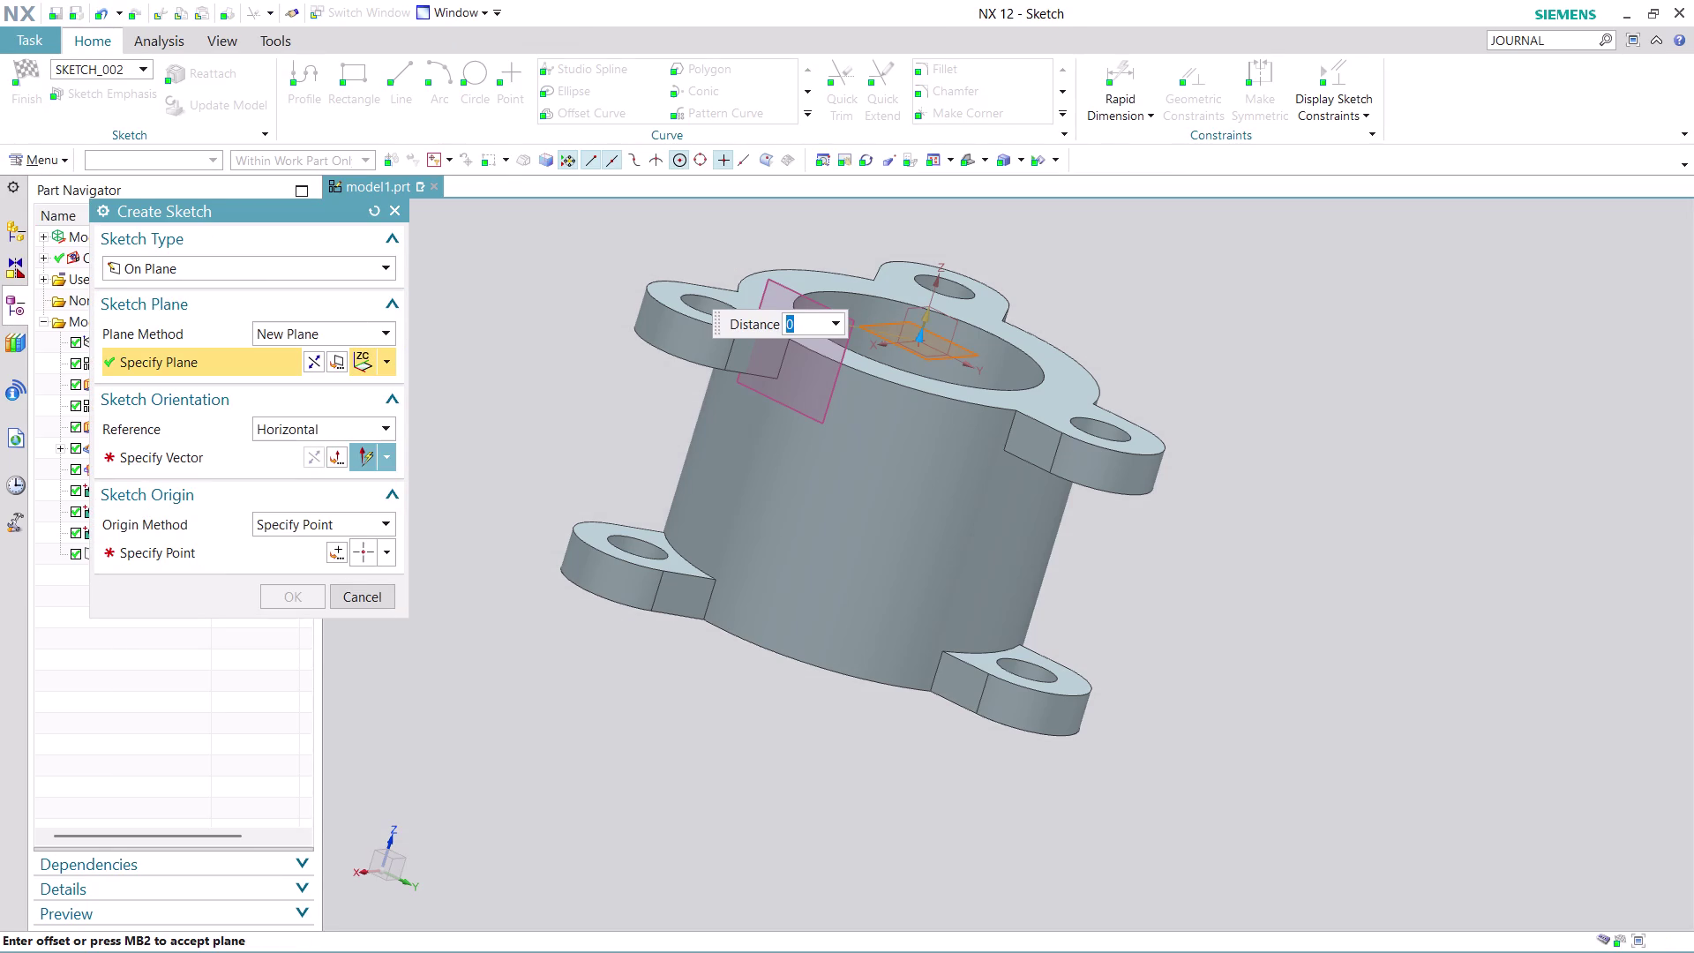
click(390, 356)
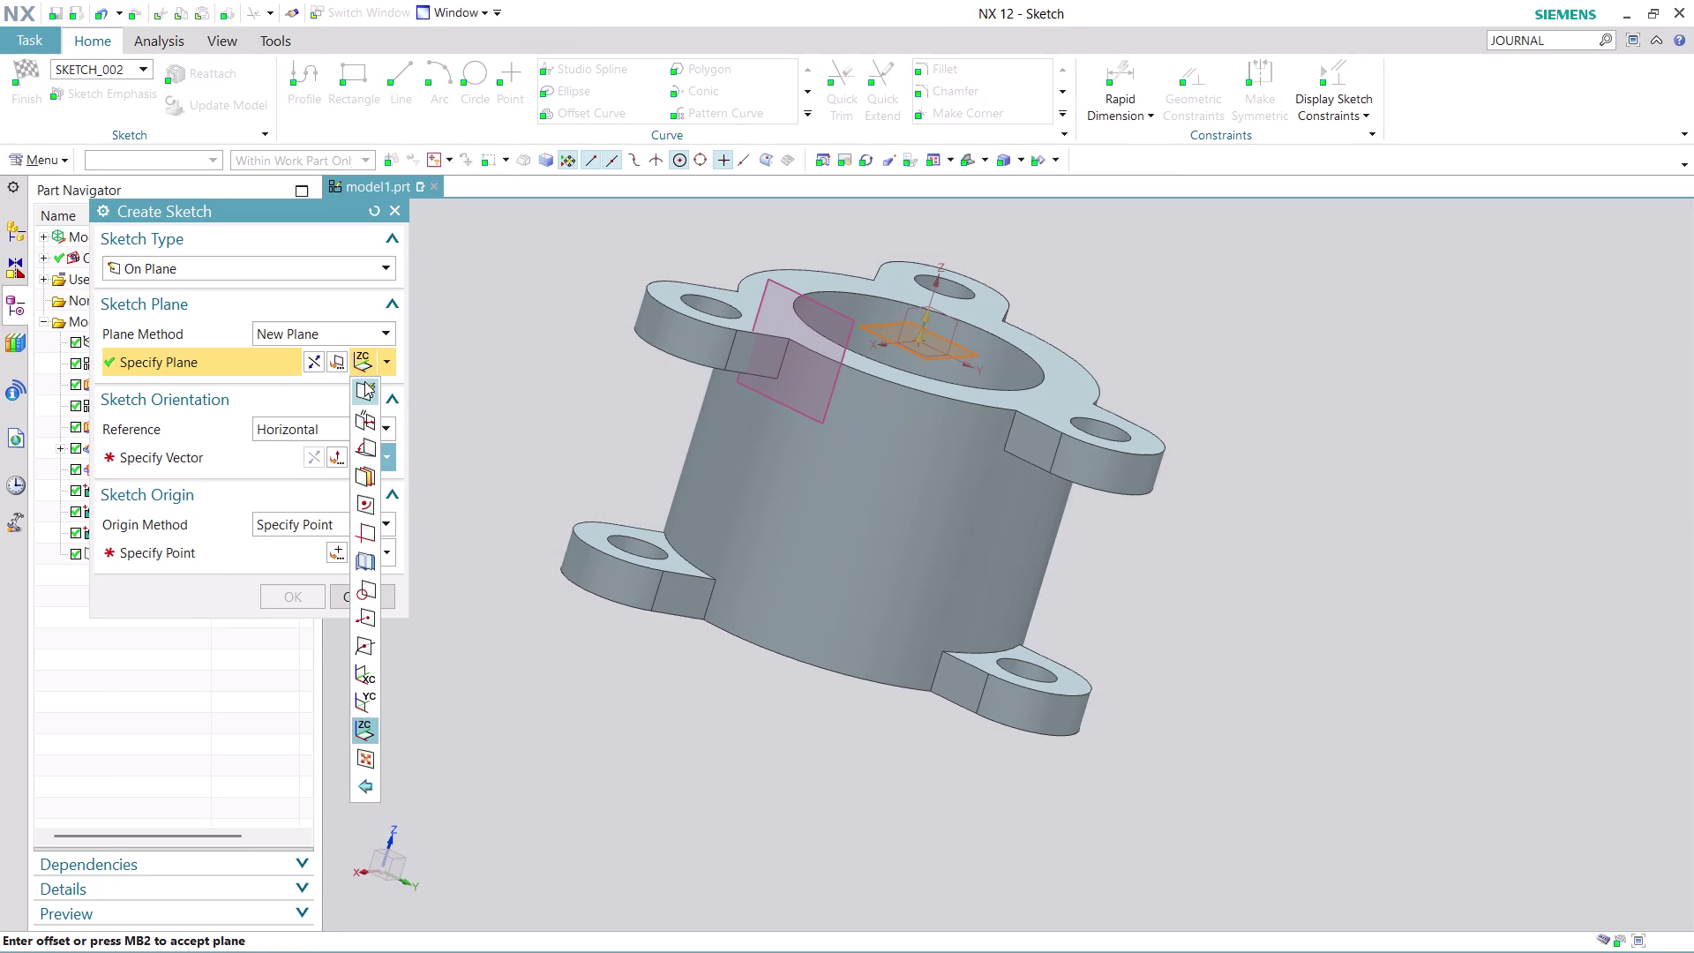
click(365, 381)
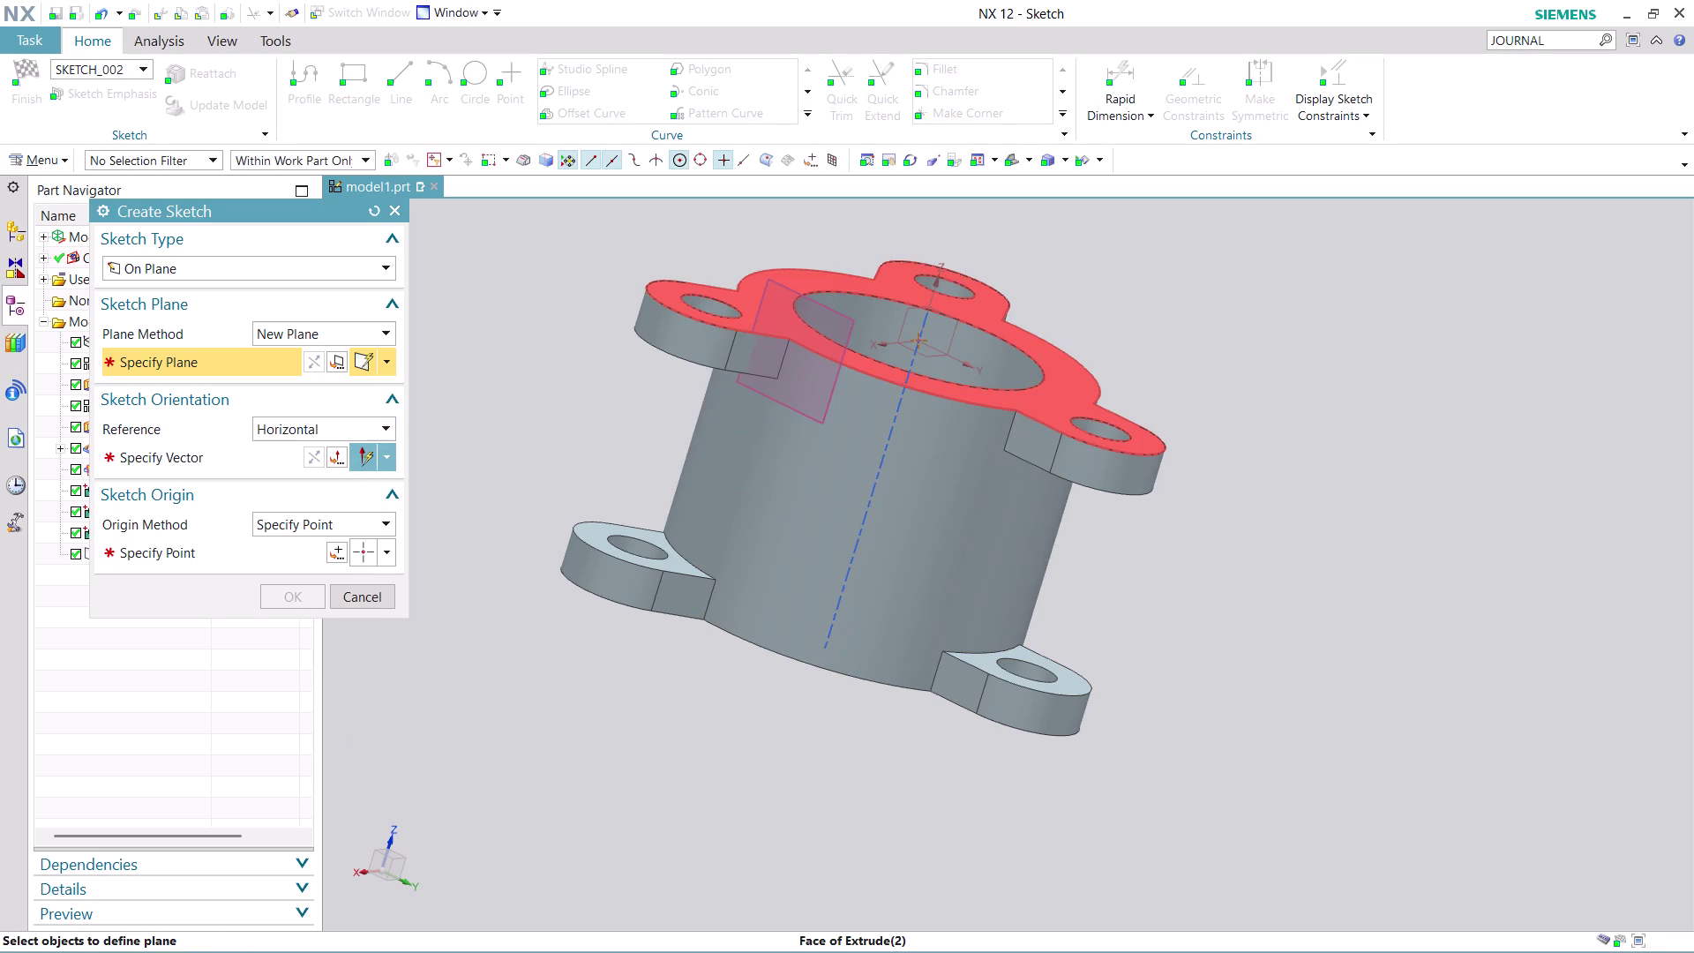
click(852, 324)
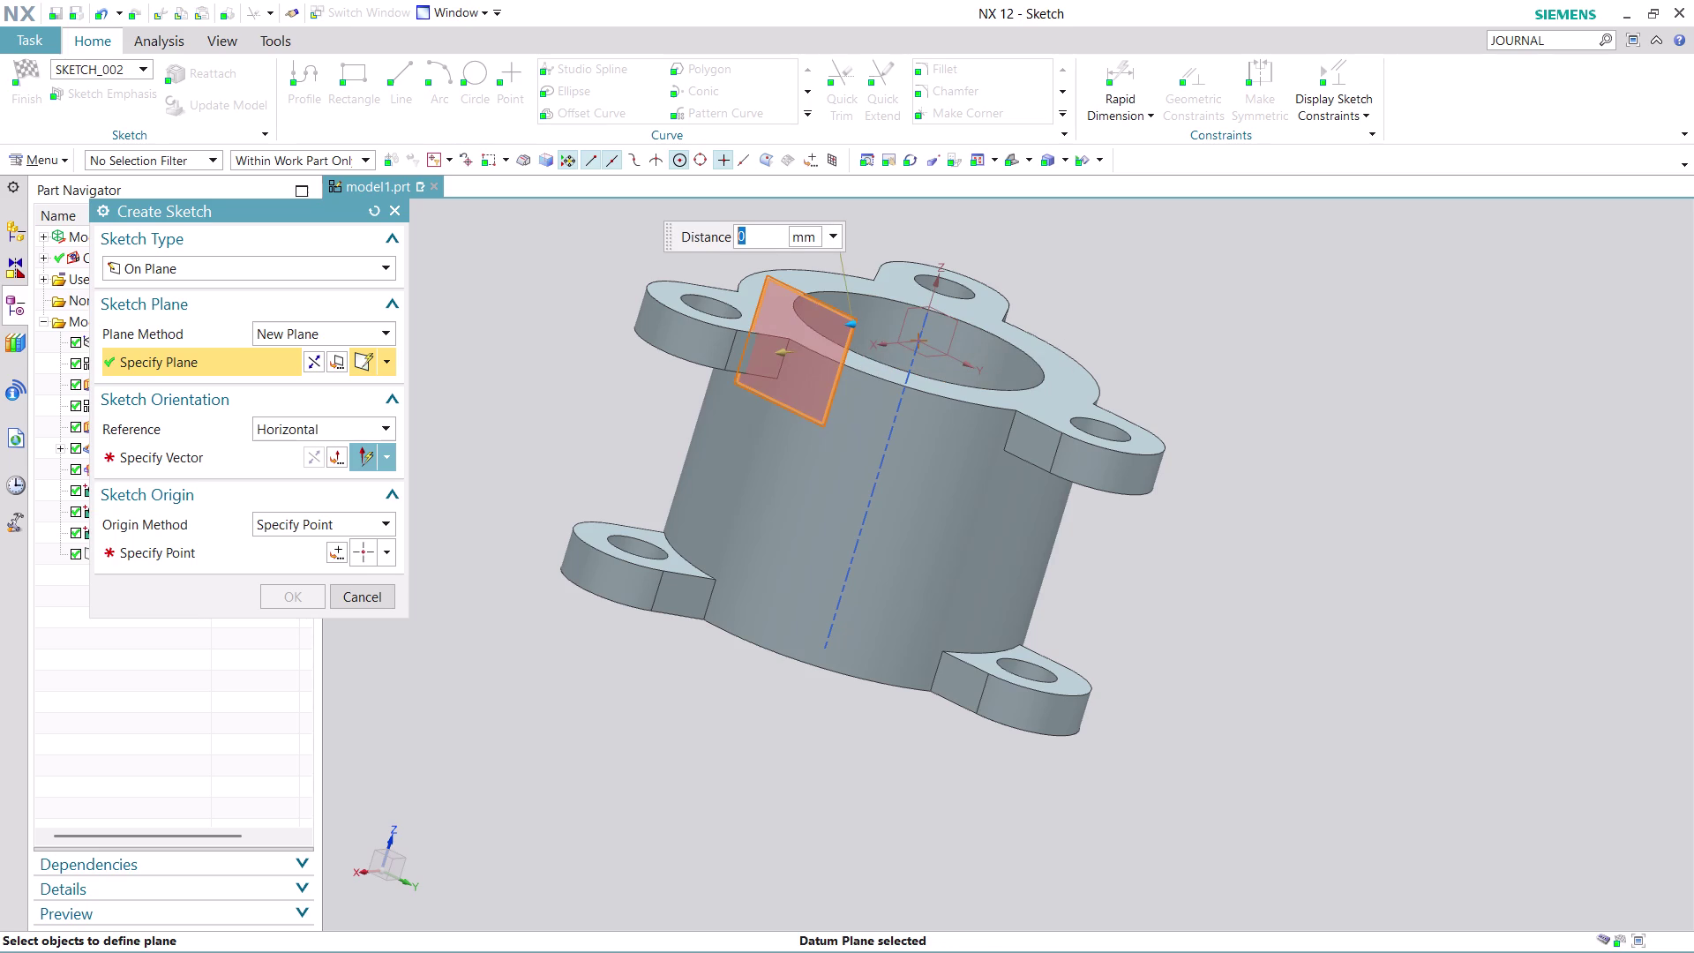
click(253, 461)
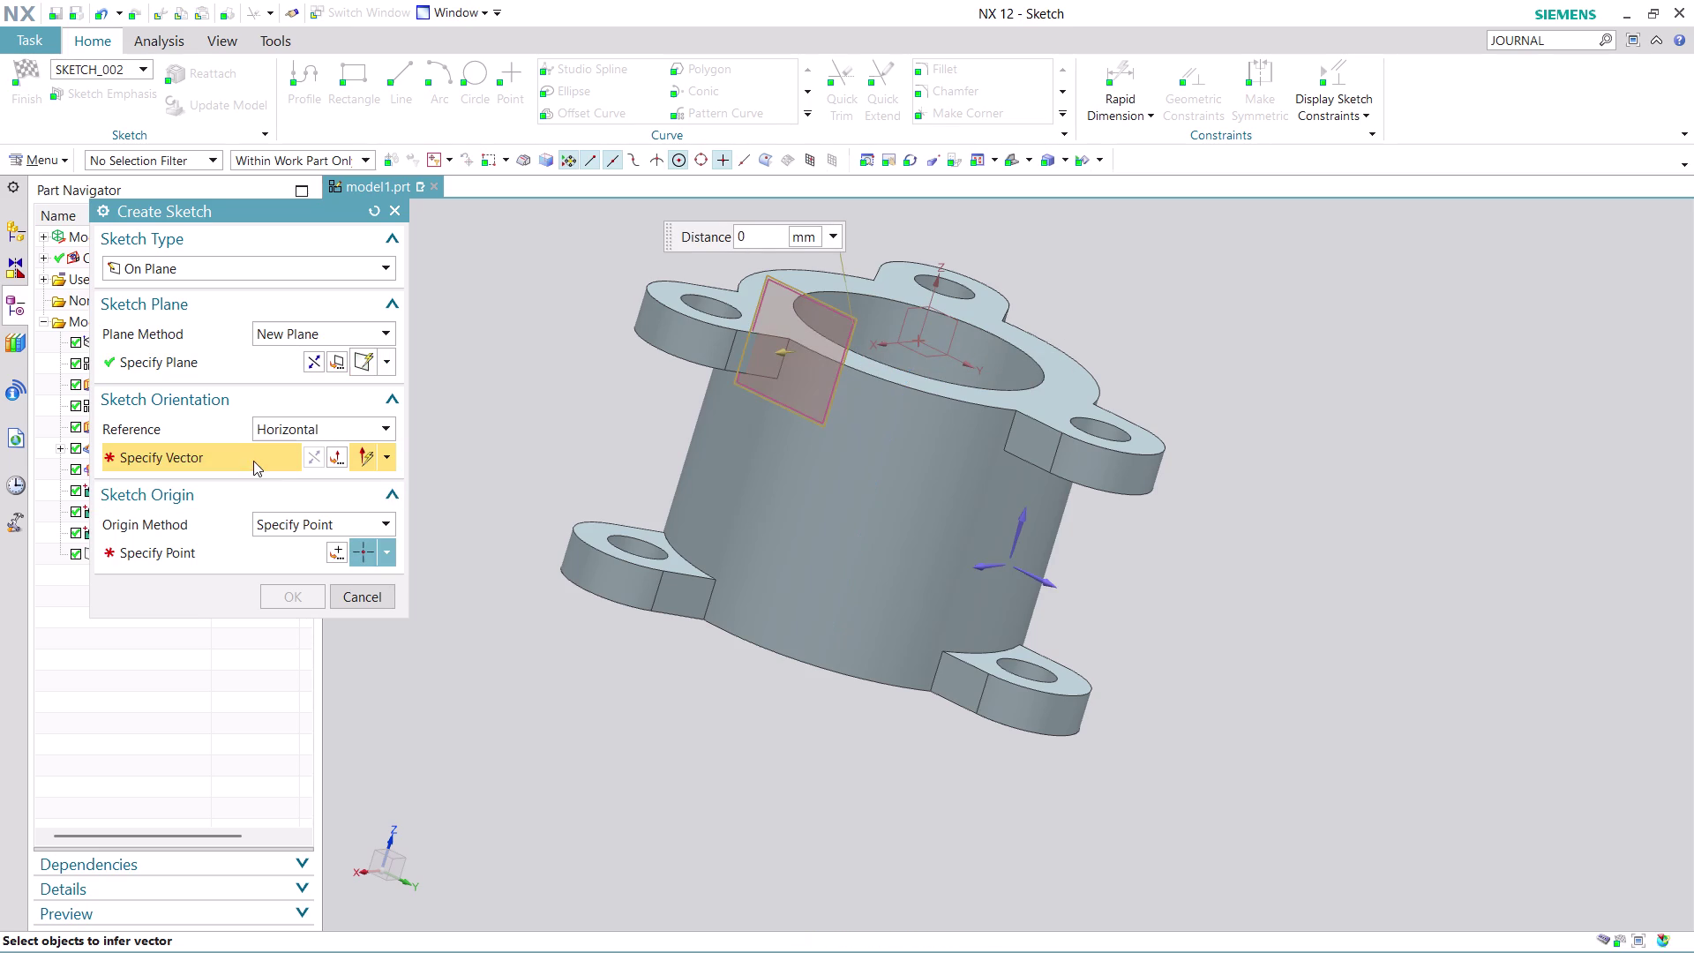
Orient the sketch along the Y-axis, set its origin, and create Sketch (11).
click(1039, 576)
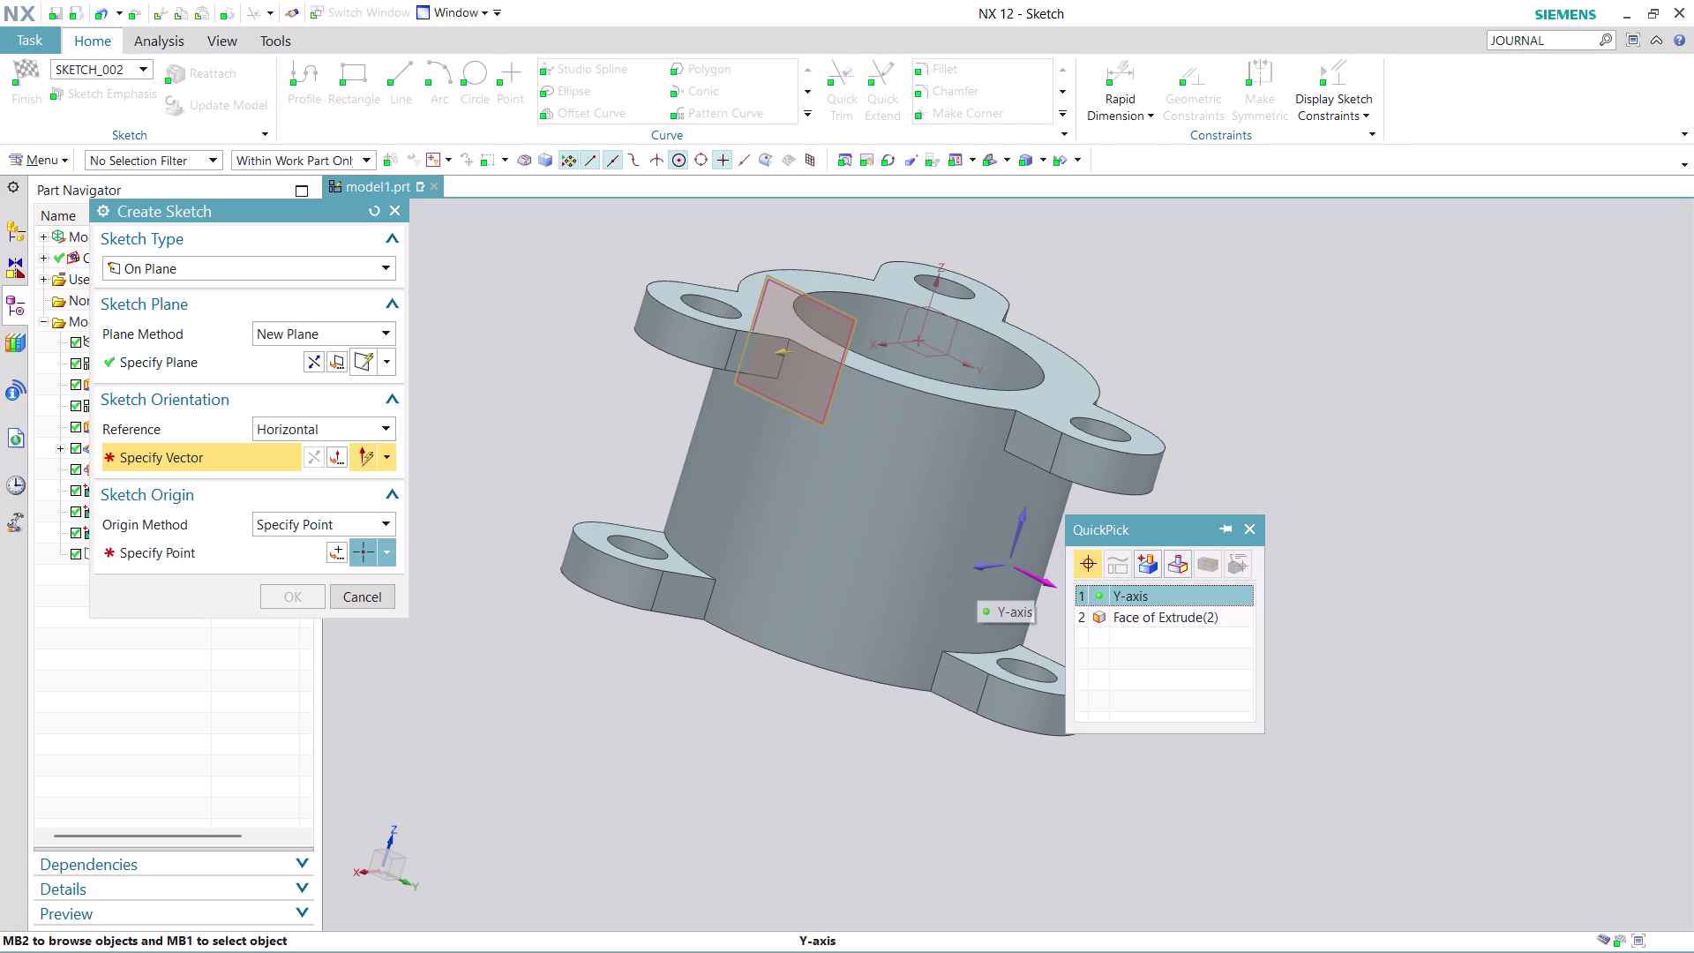
click(1137, 597)
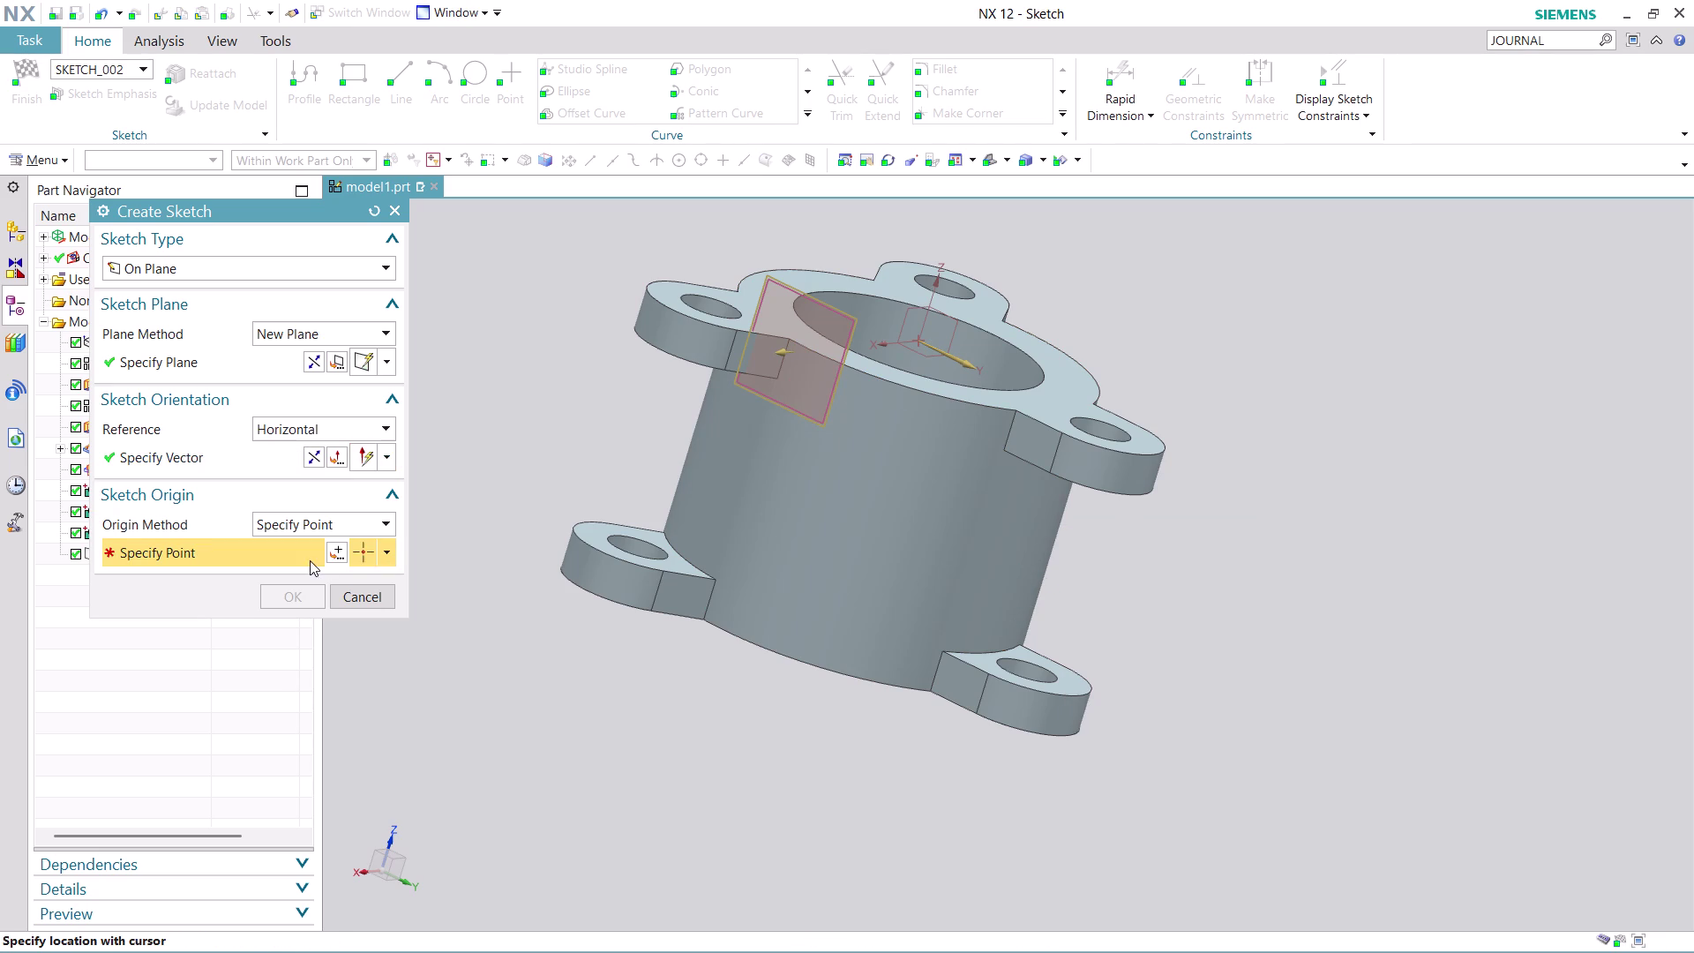
click(343, 551)
click(307, 582)
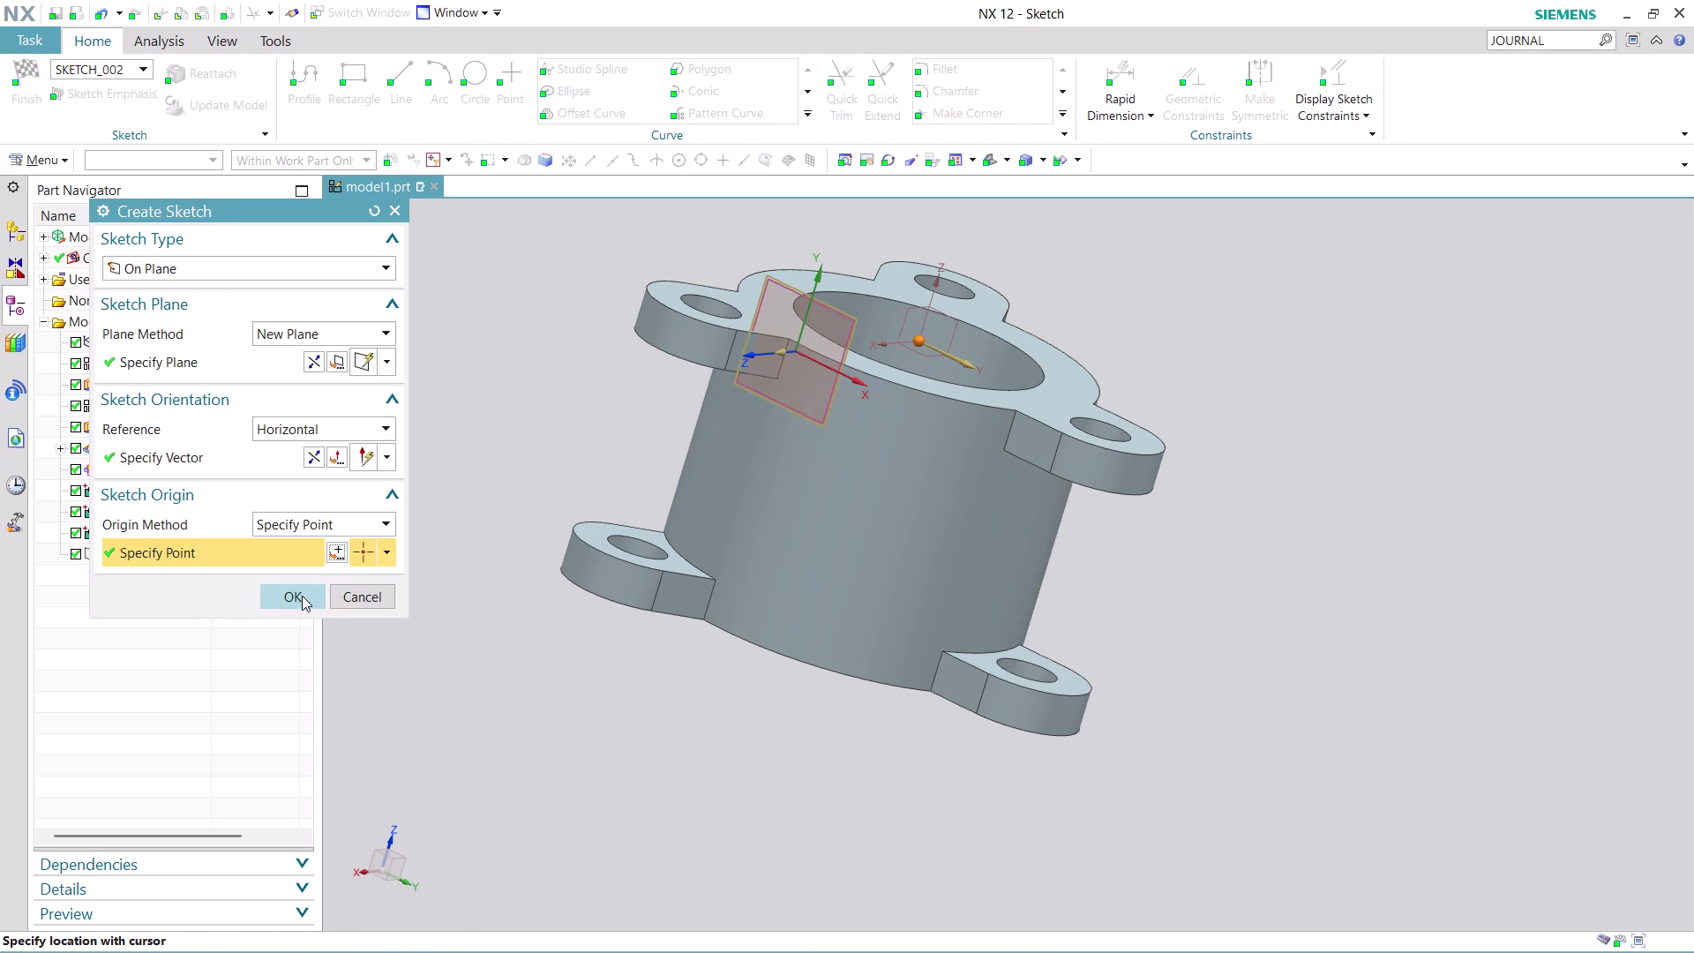
click(302, 596)
scroll(up, 3)
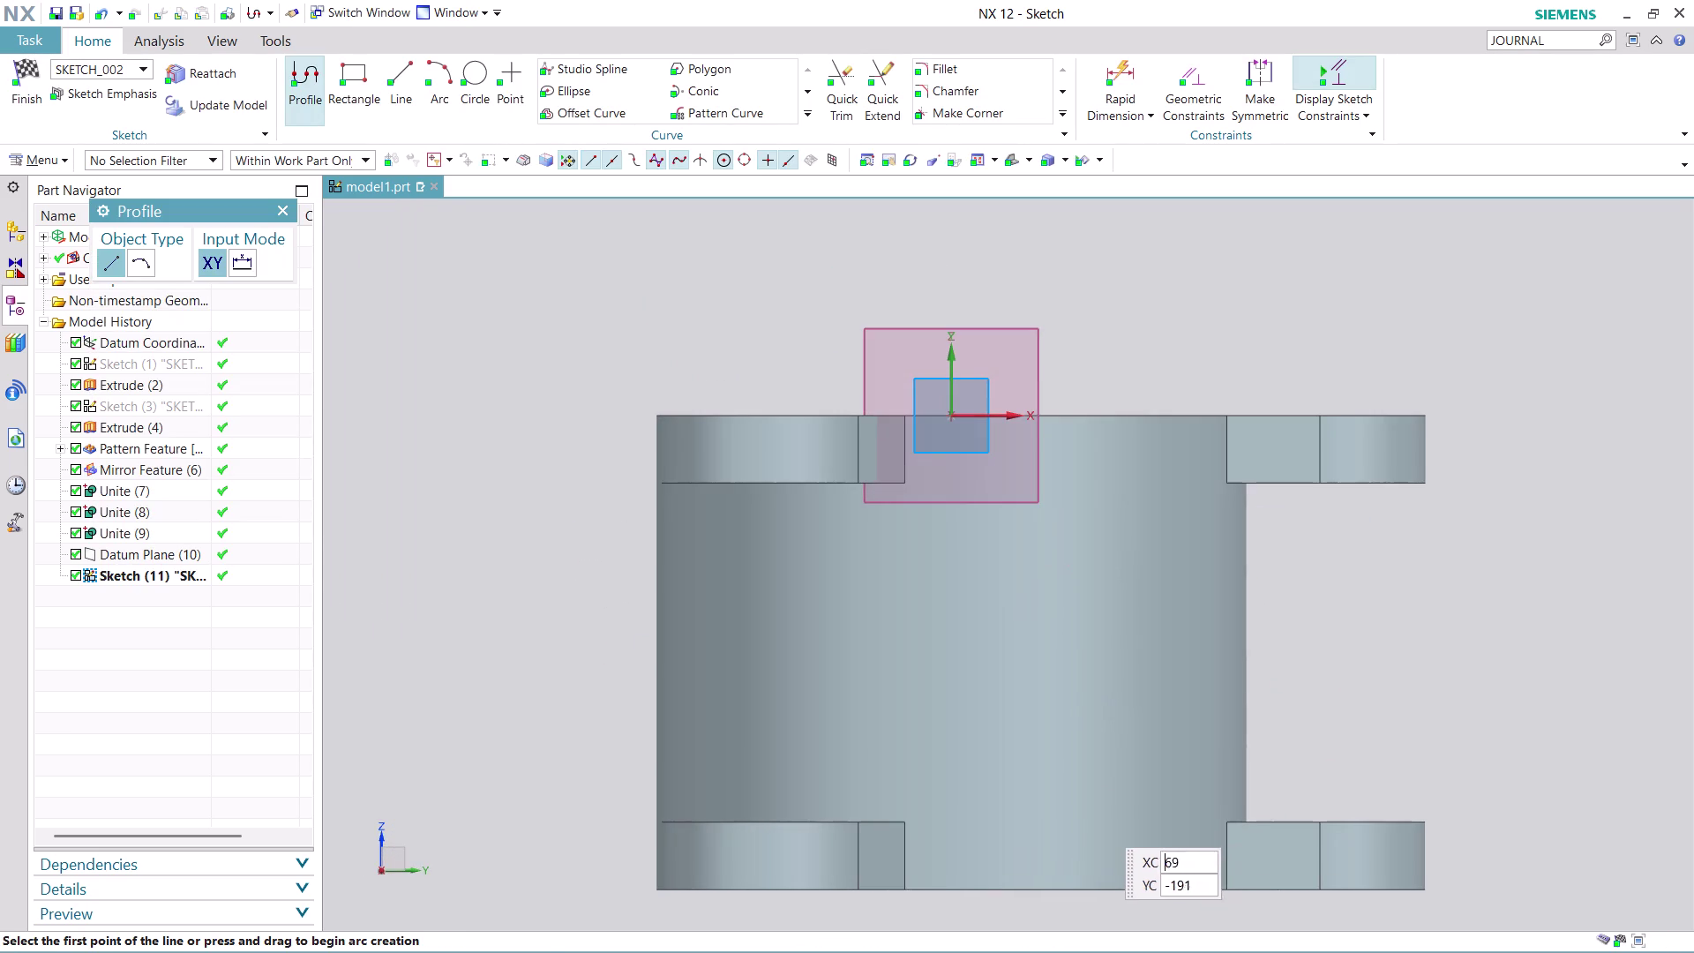
scroll(up, 3)
scroll(down, 3)
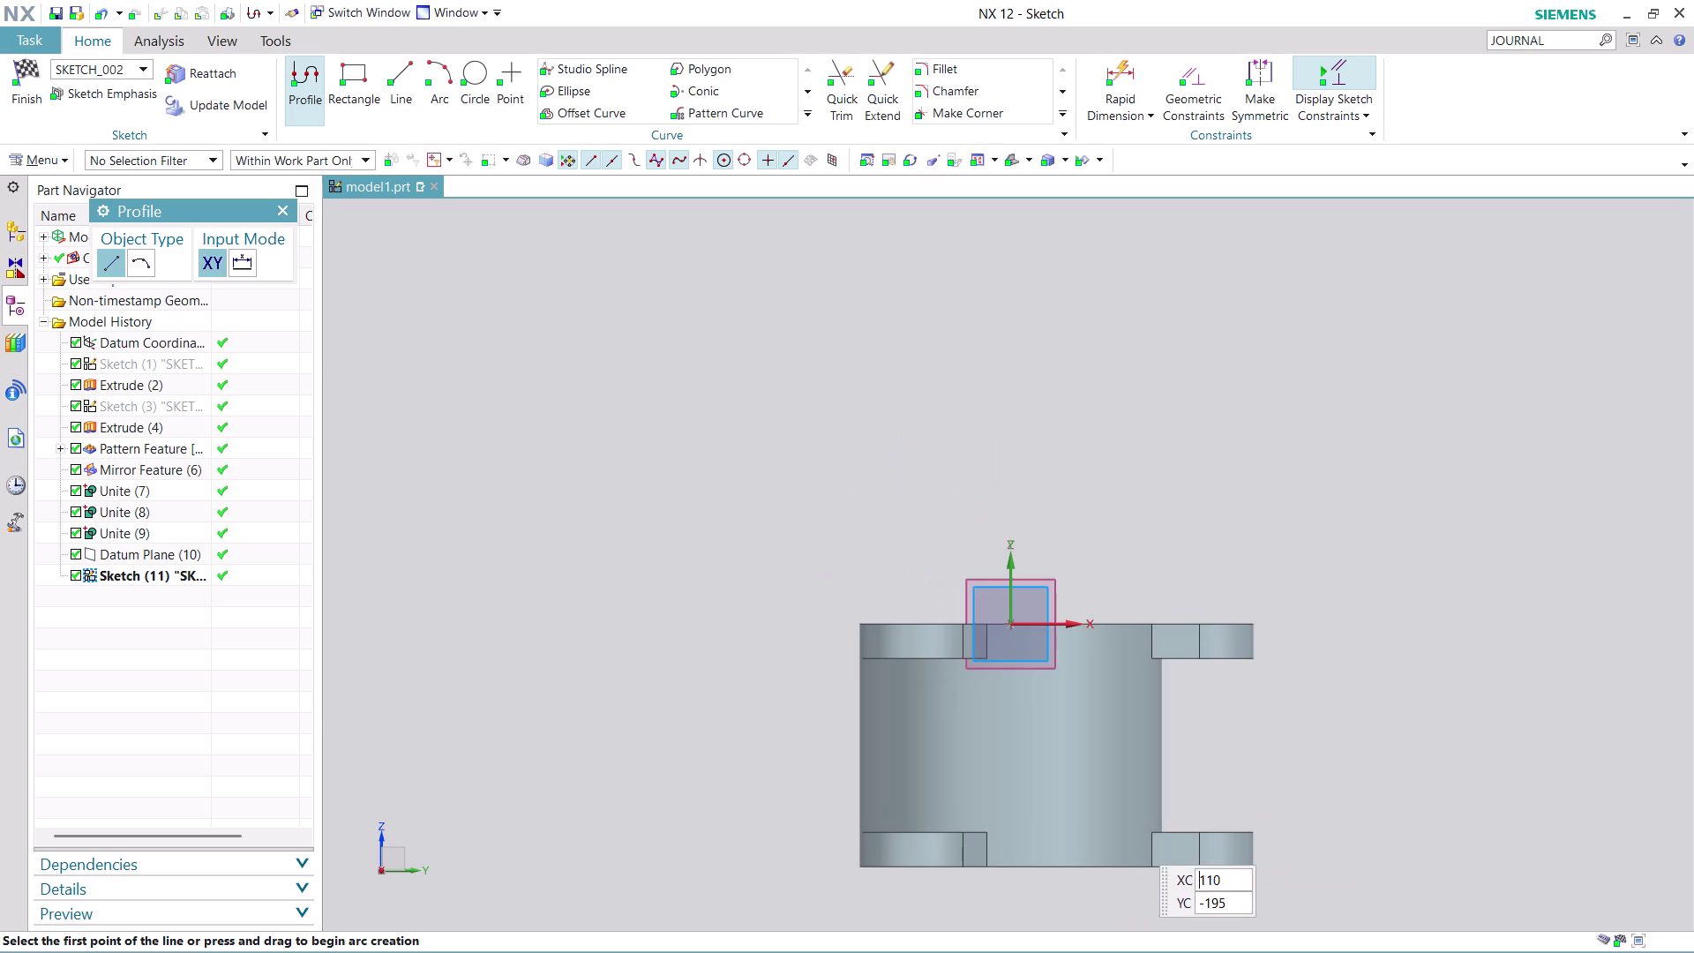
scroll(up, 3)
middle_drag(1201, 739, 1199, 739)
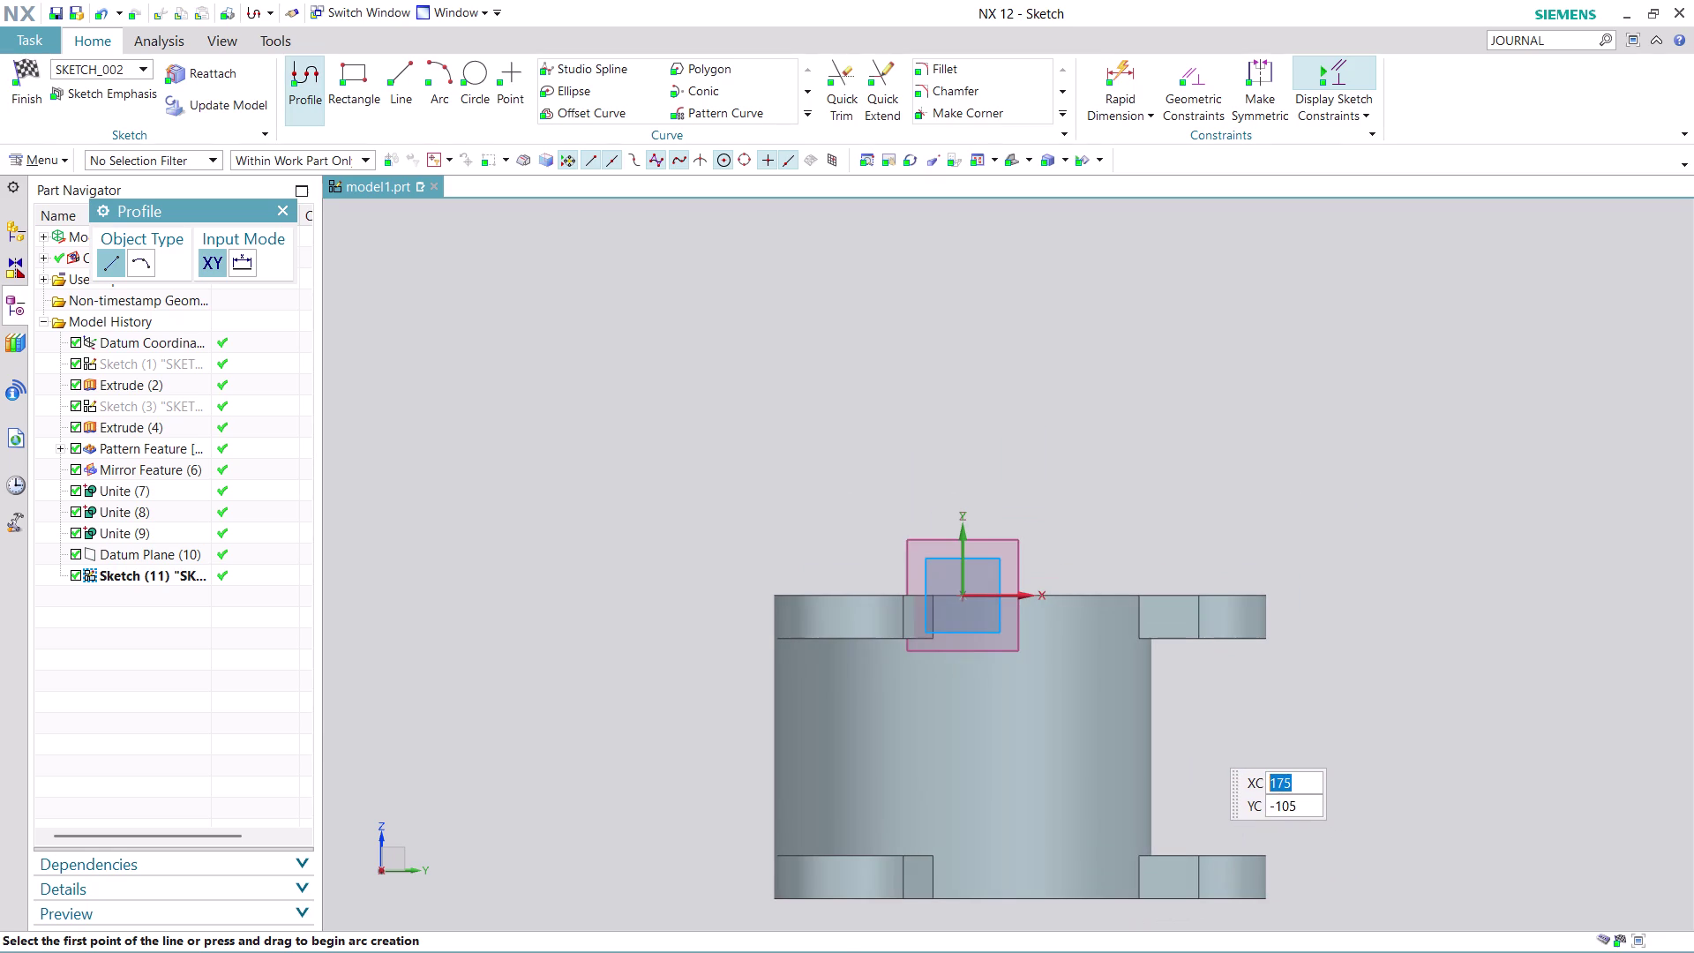
middle_drag(1198, 738, 1158, 735)
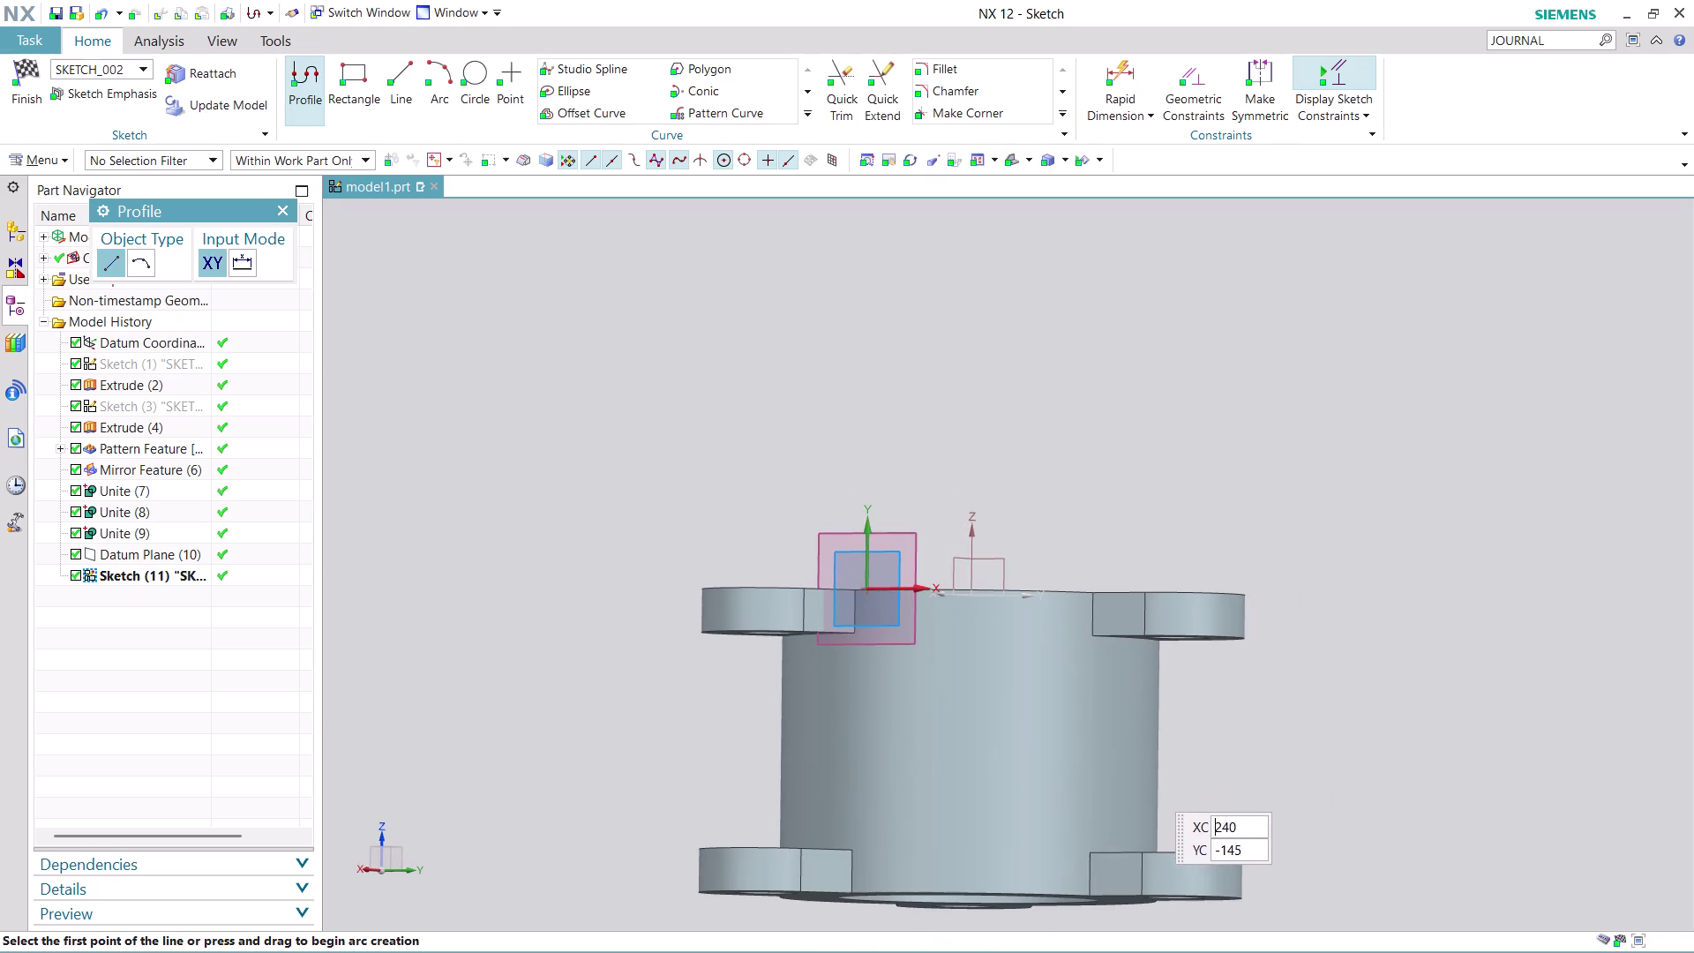
scroll(down, 3)
scroll(up, 3)
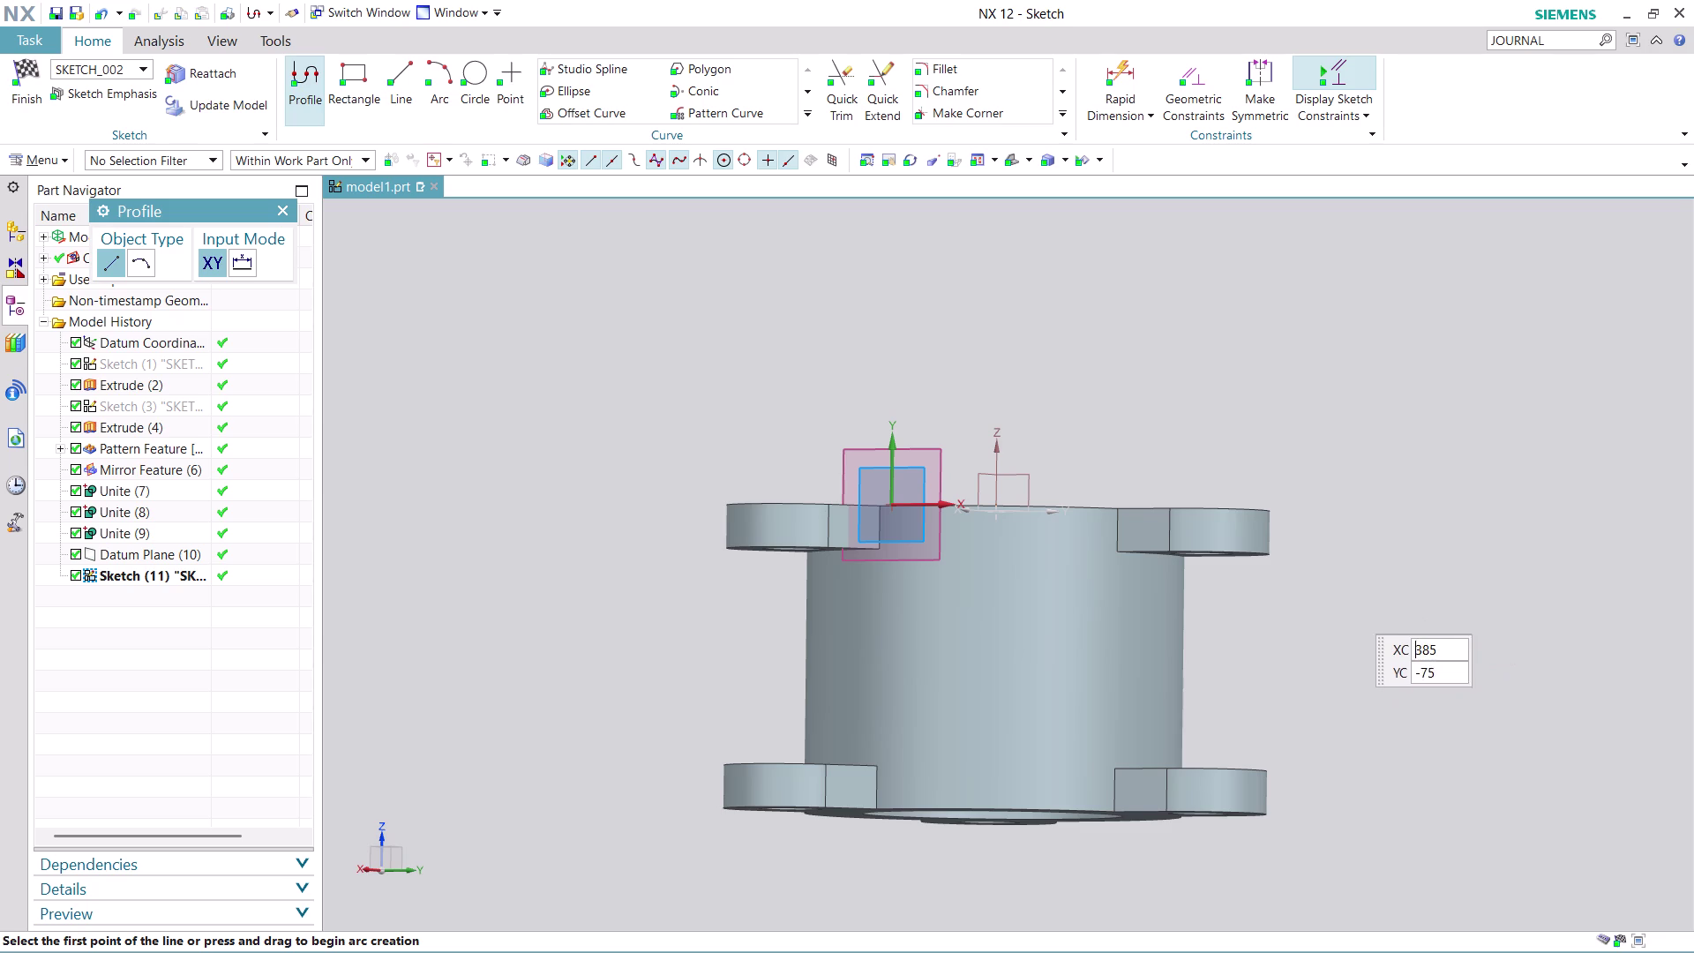
click(482, 73)
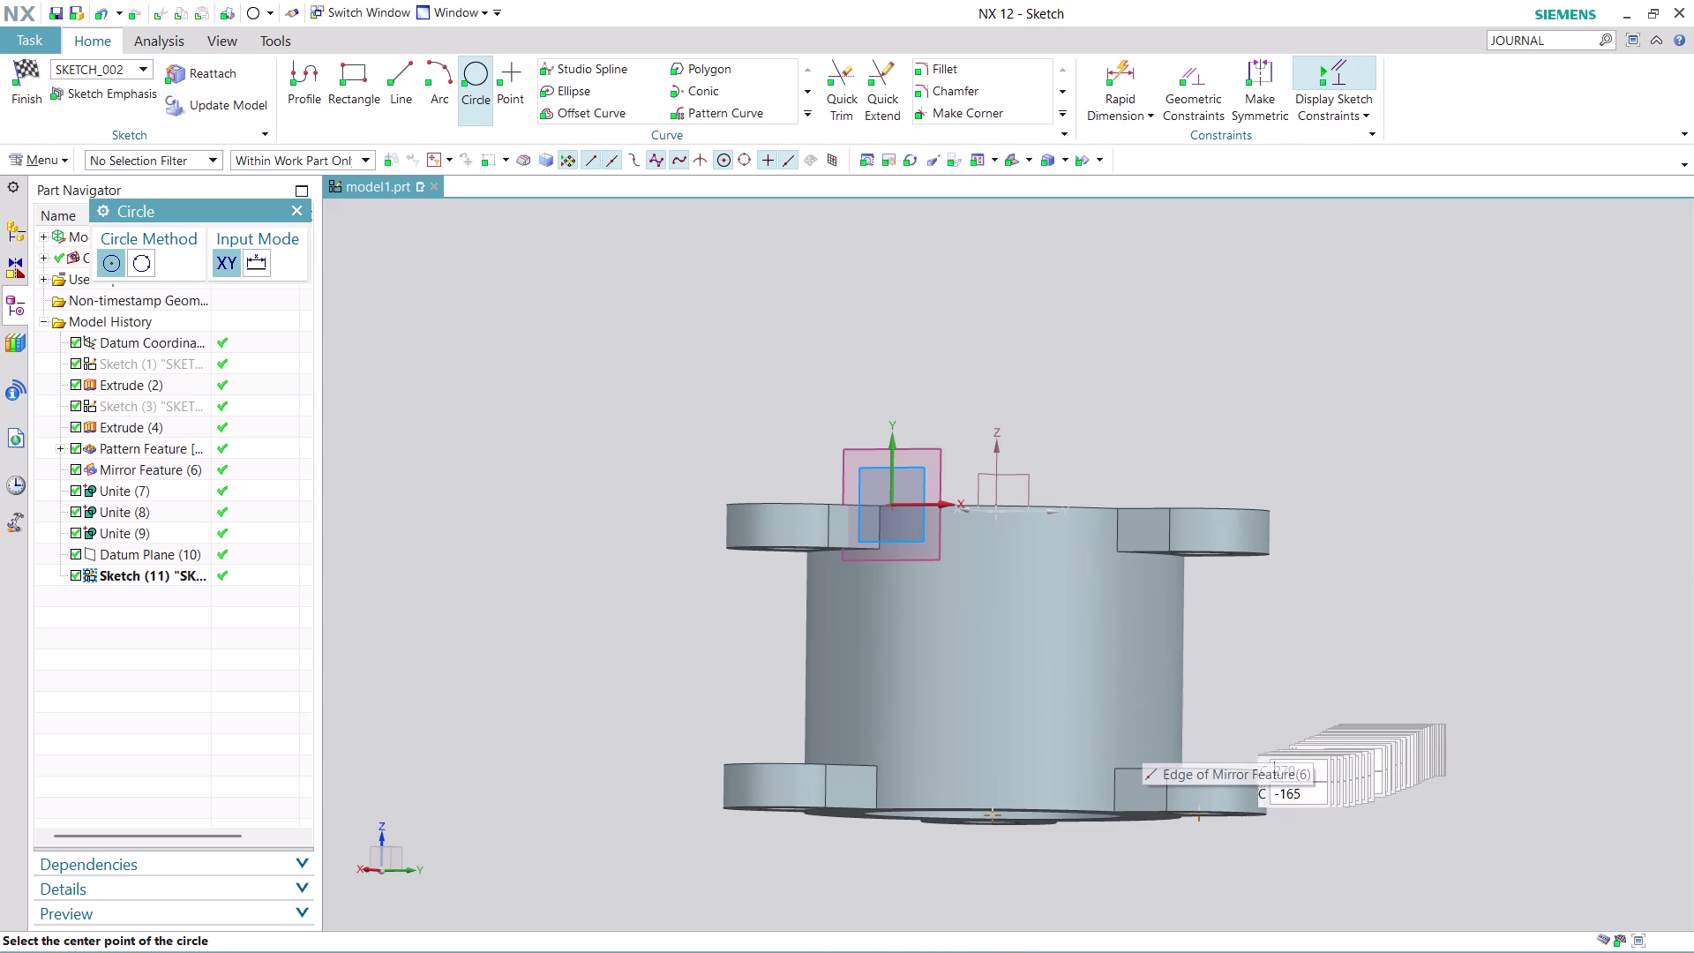
middle_drag(751, 421, 728, 457)
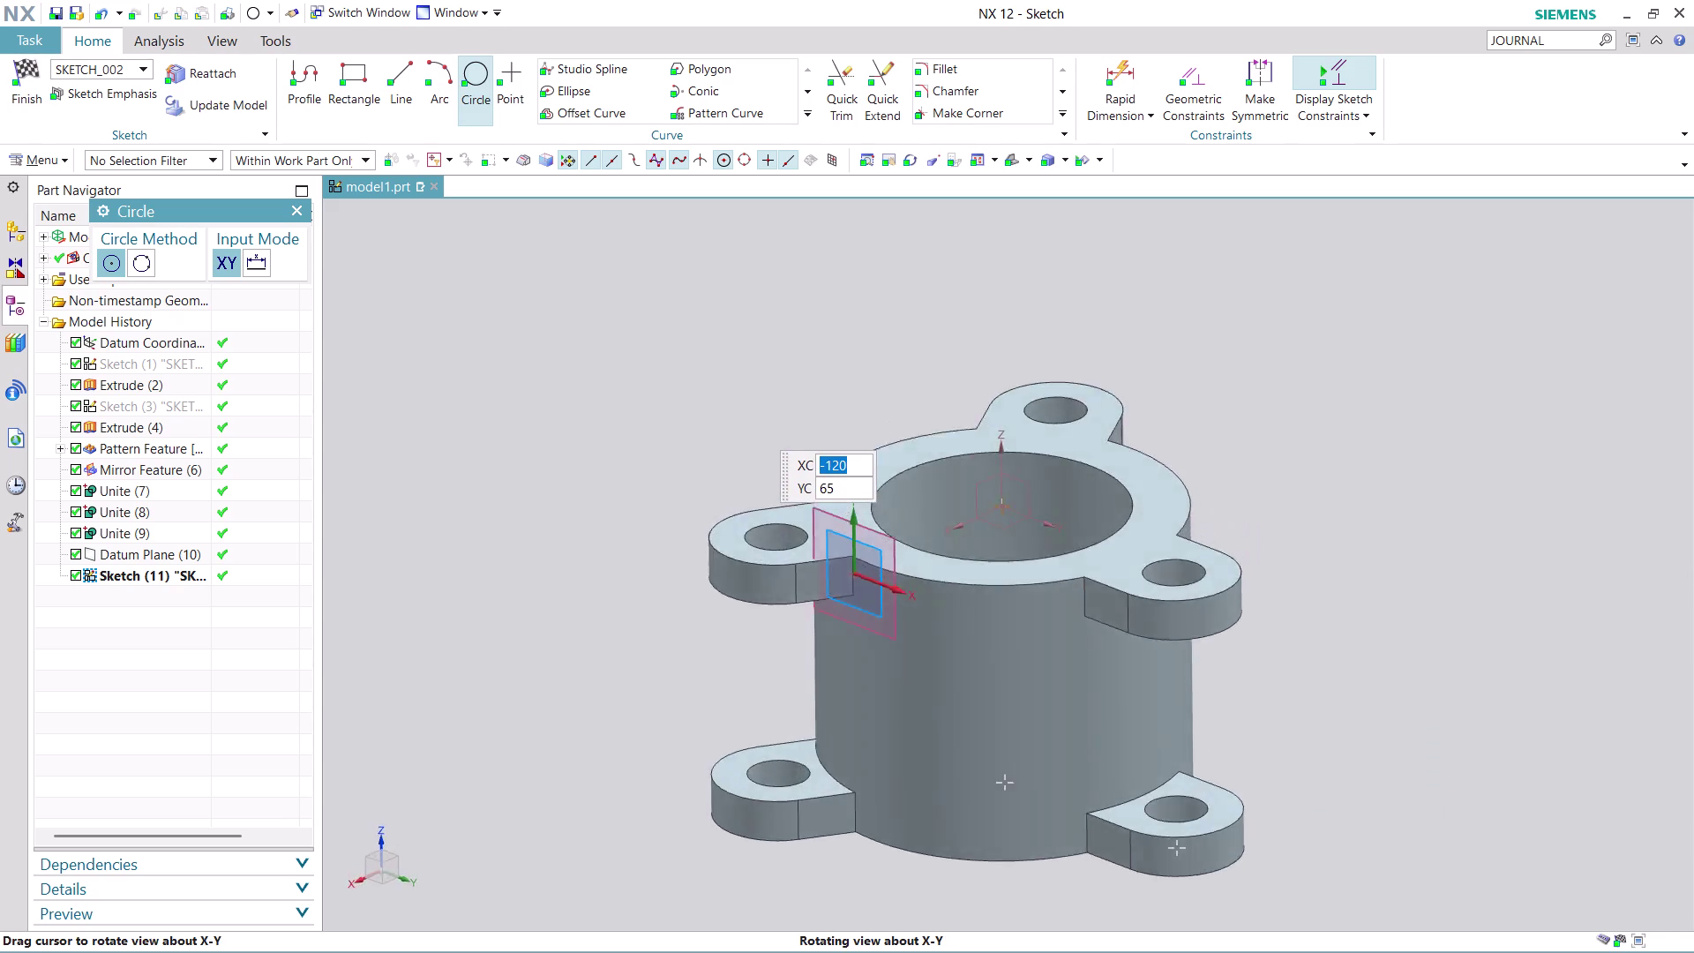
middle_drag(728, 456, 749, 506)
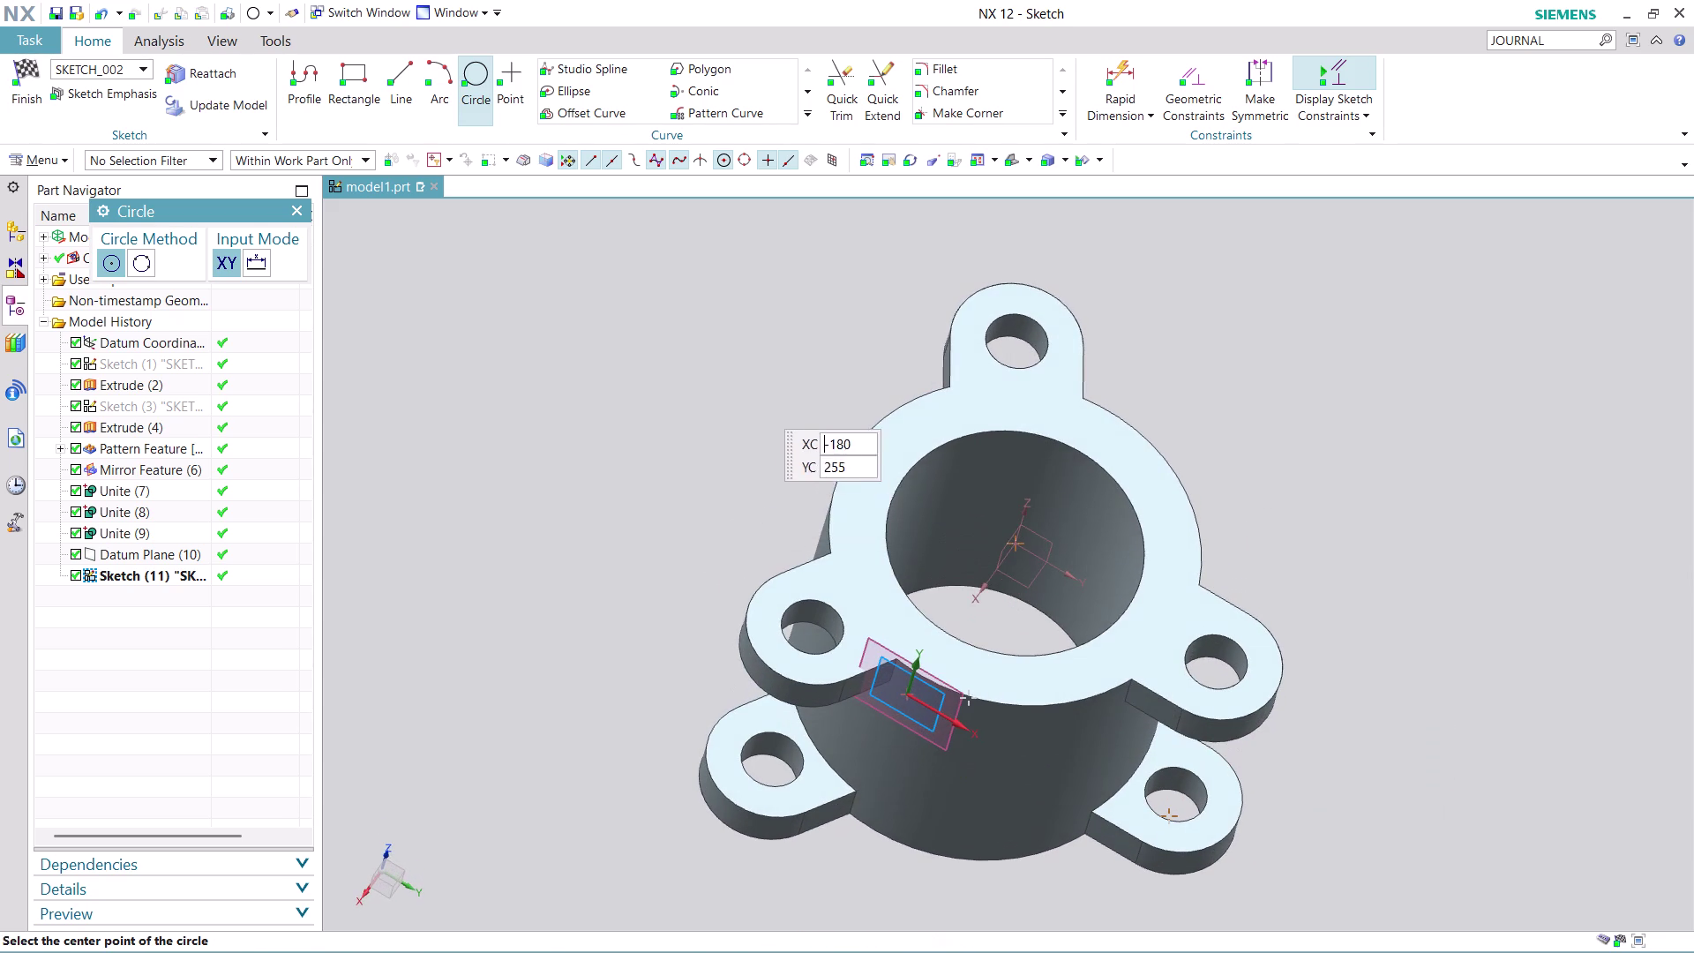
middle_drag(741, 435, 740, 458)
scroll(down, 3)
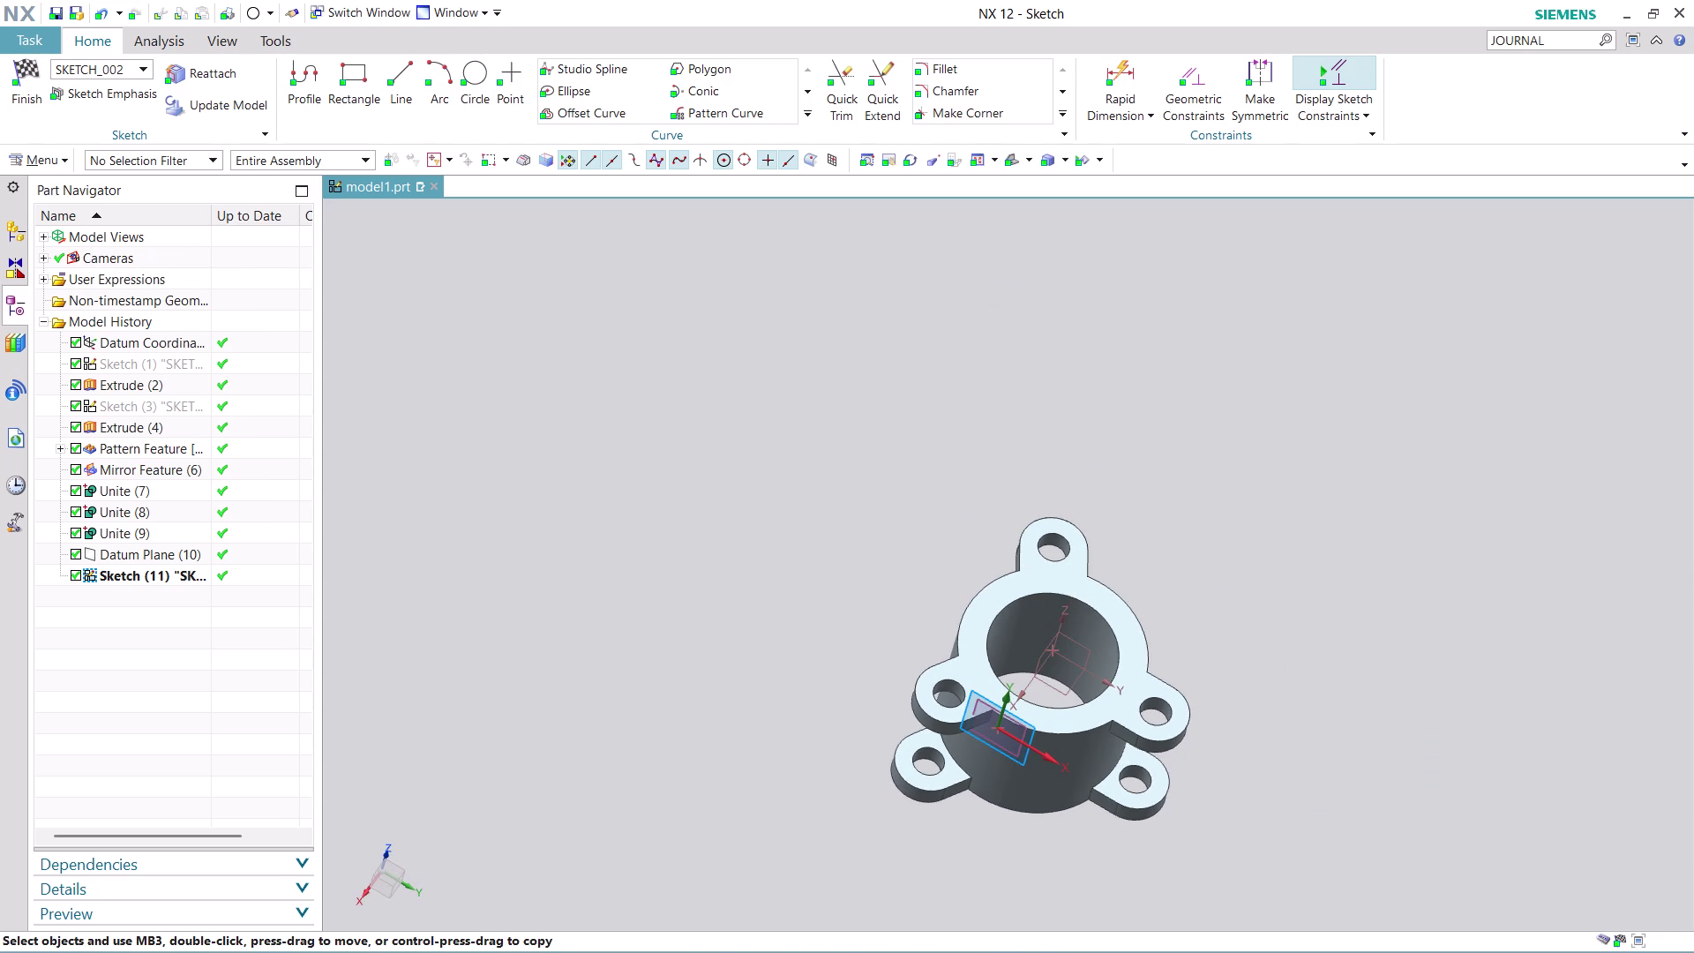
middle_drag(1137, 849, 900, 466)
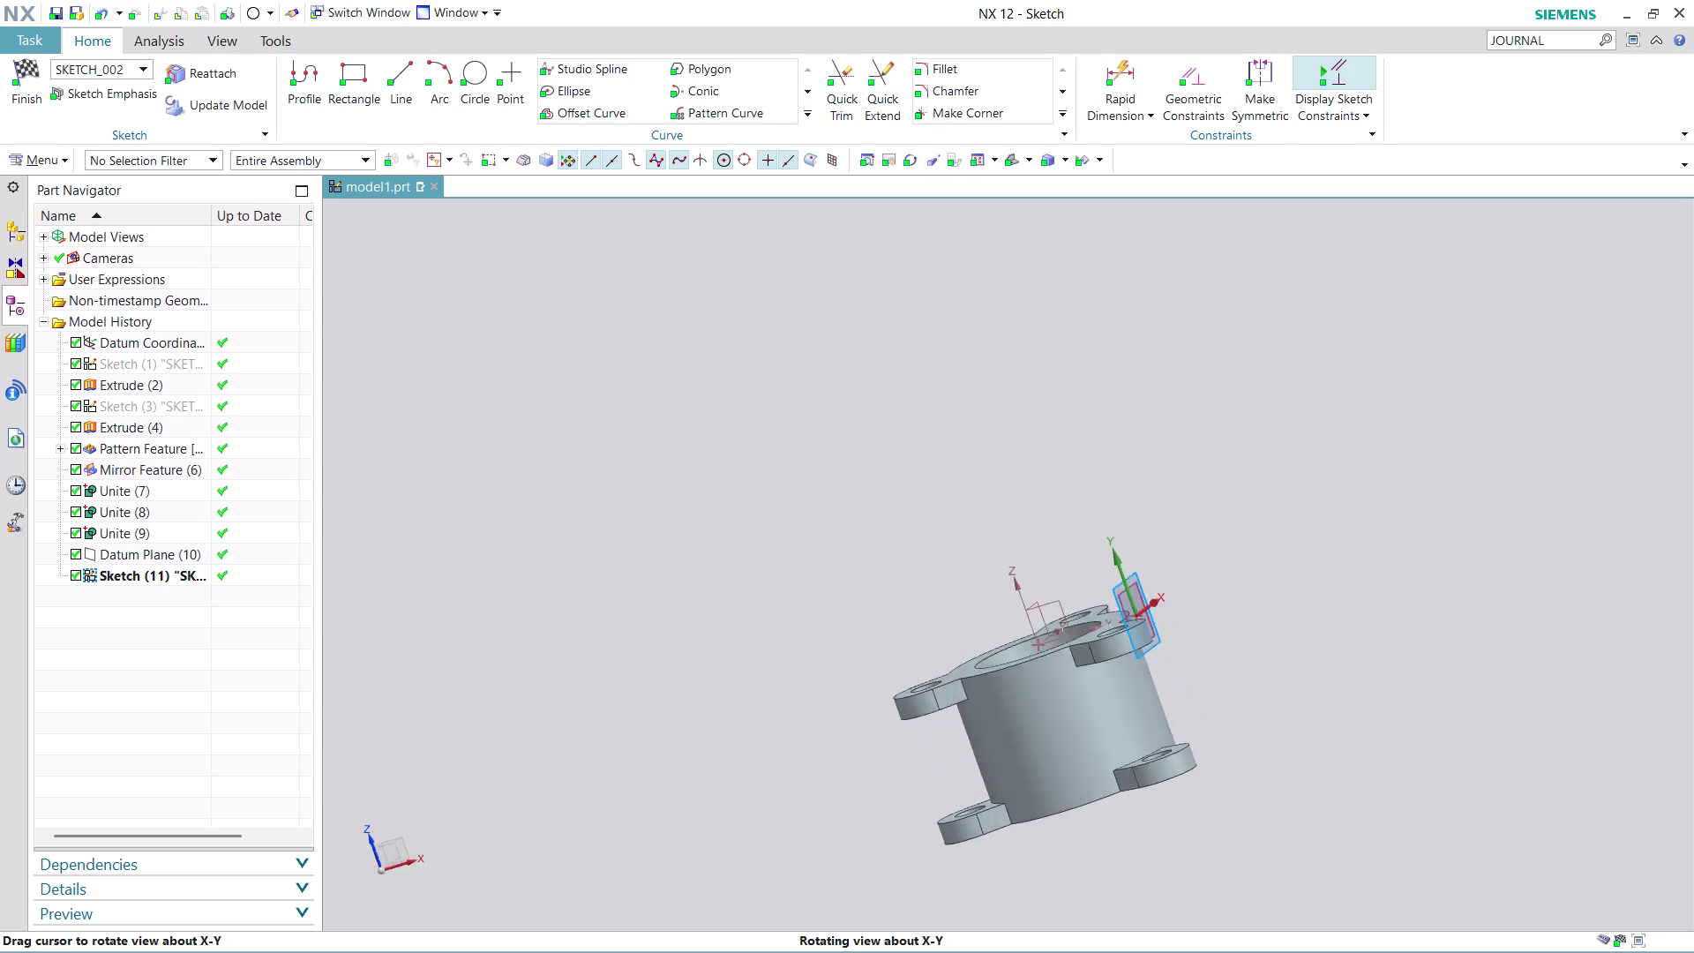
middle_drag(900, 466, 775, 453)
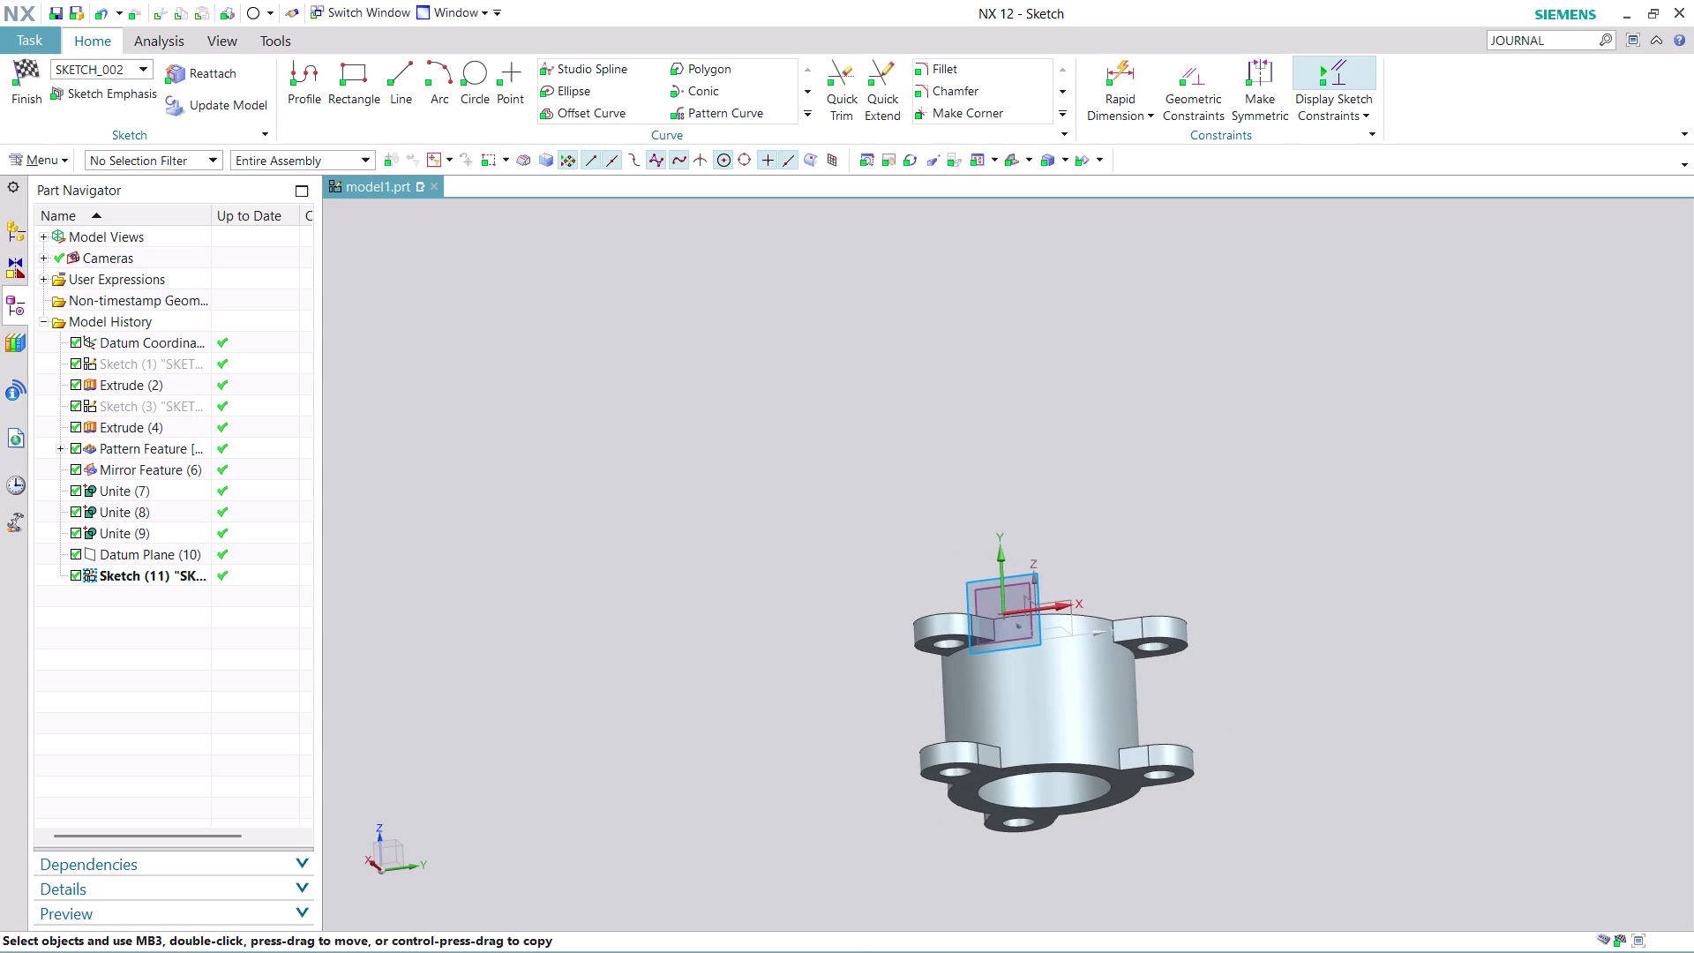
scroll(up, 3)
key(ctrl+z)
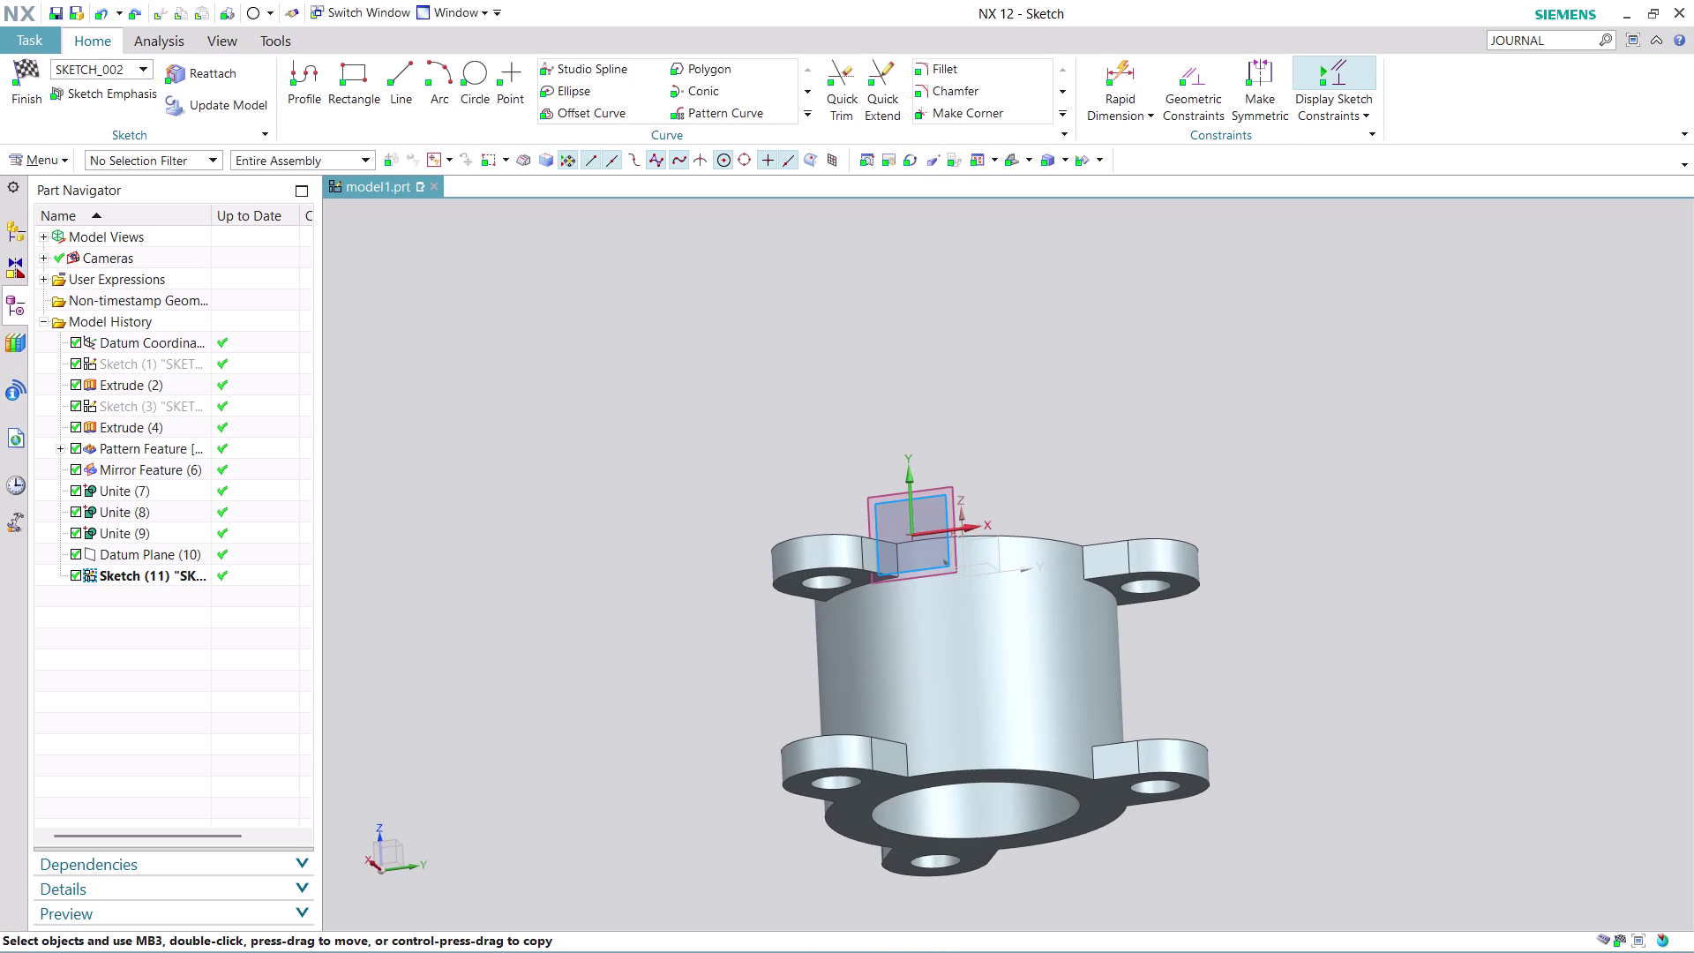
middle_drag(1252, 668, 1243, 713)
scroll(up, 3)
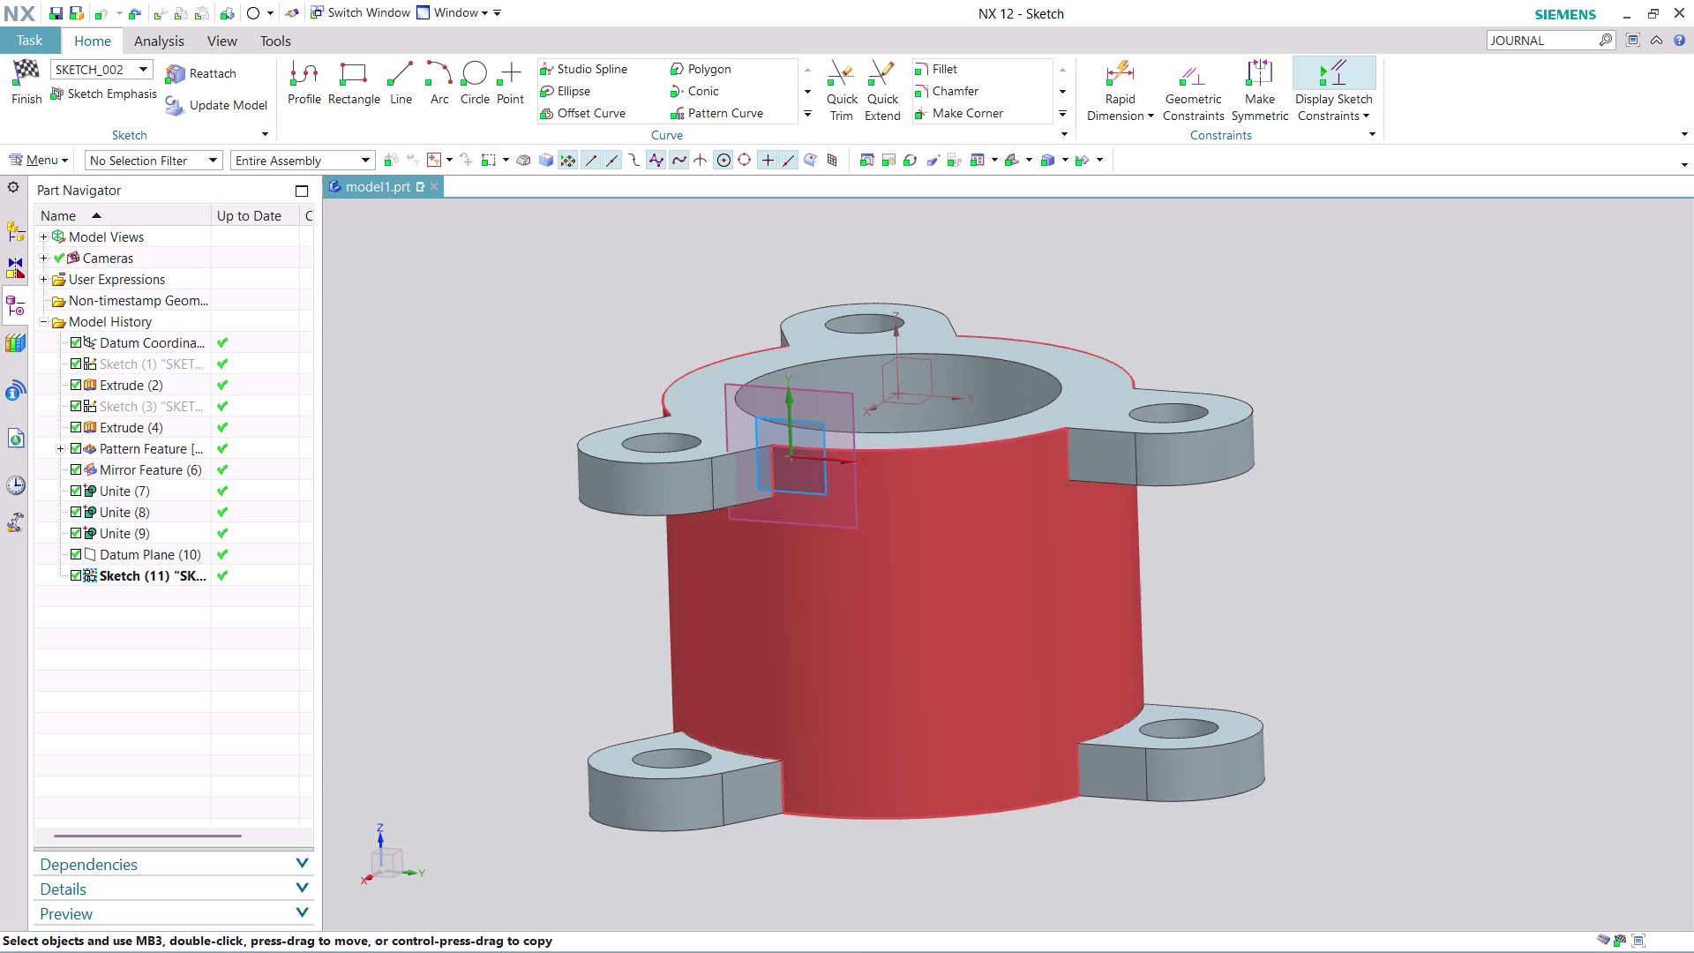
middle_drag(824, 892, 815, 779)
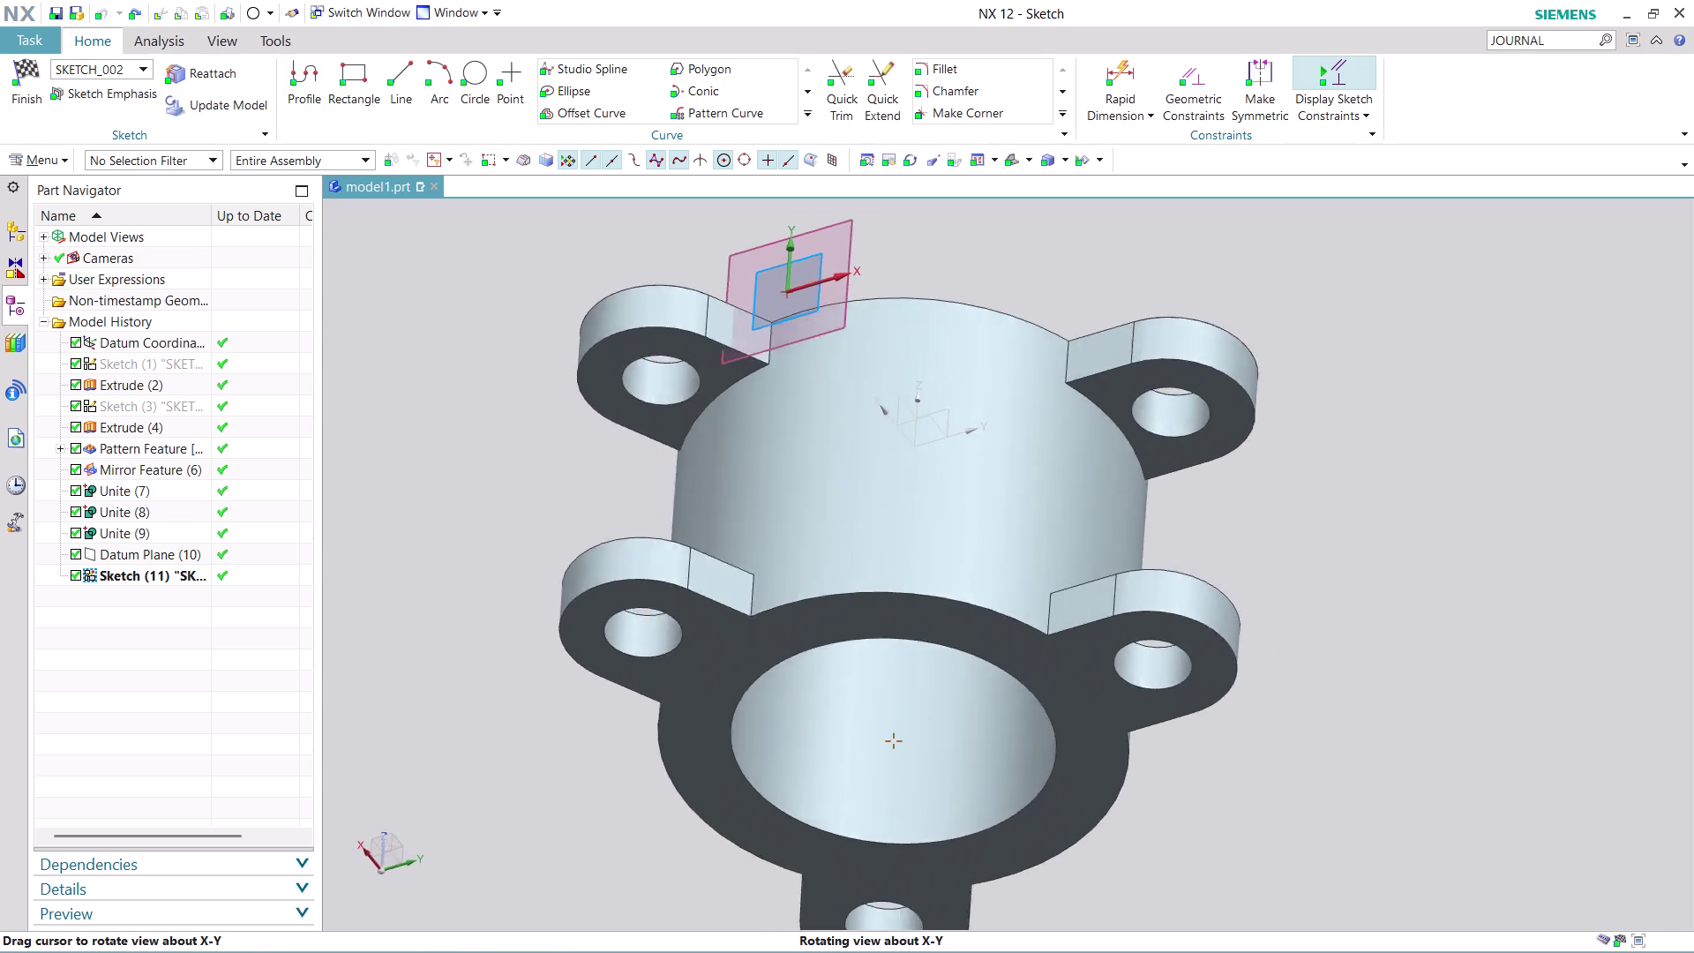
middle_drag(815, 779, 810, 831)
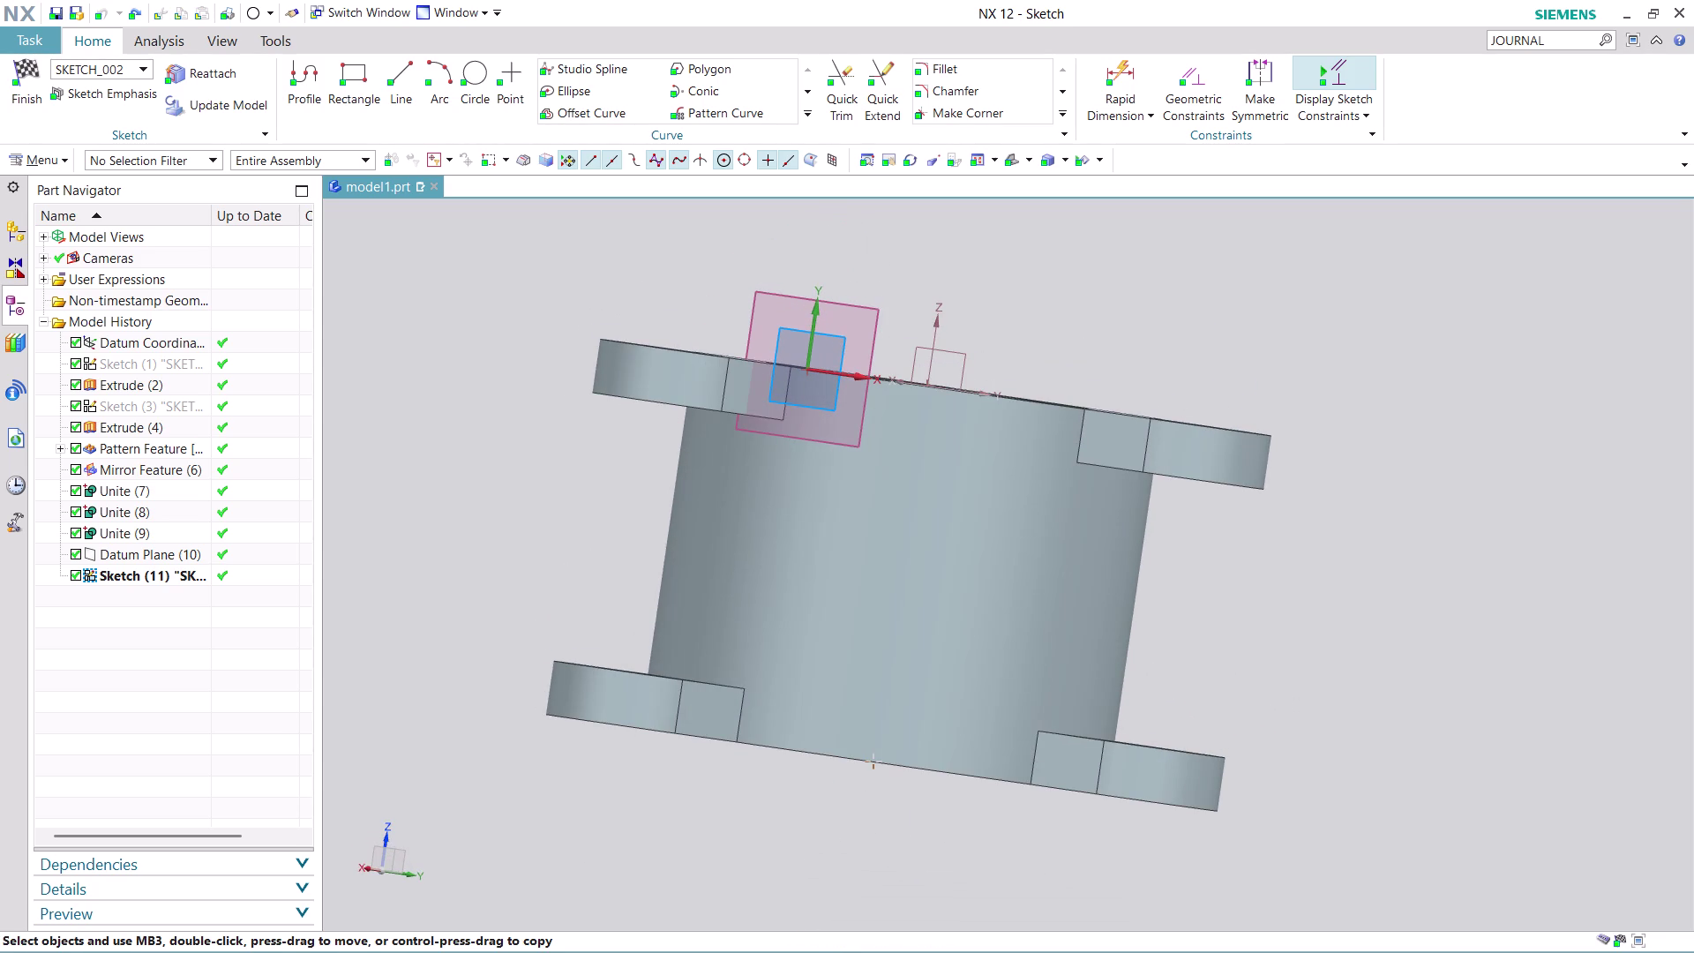
click(476, 61)
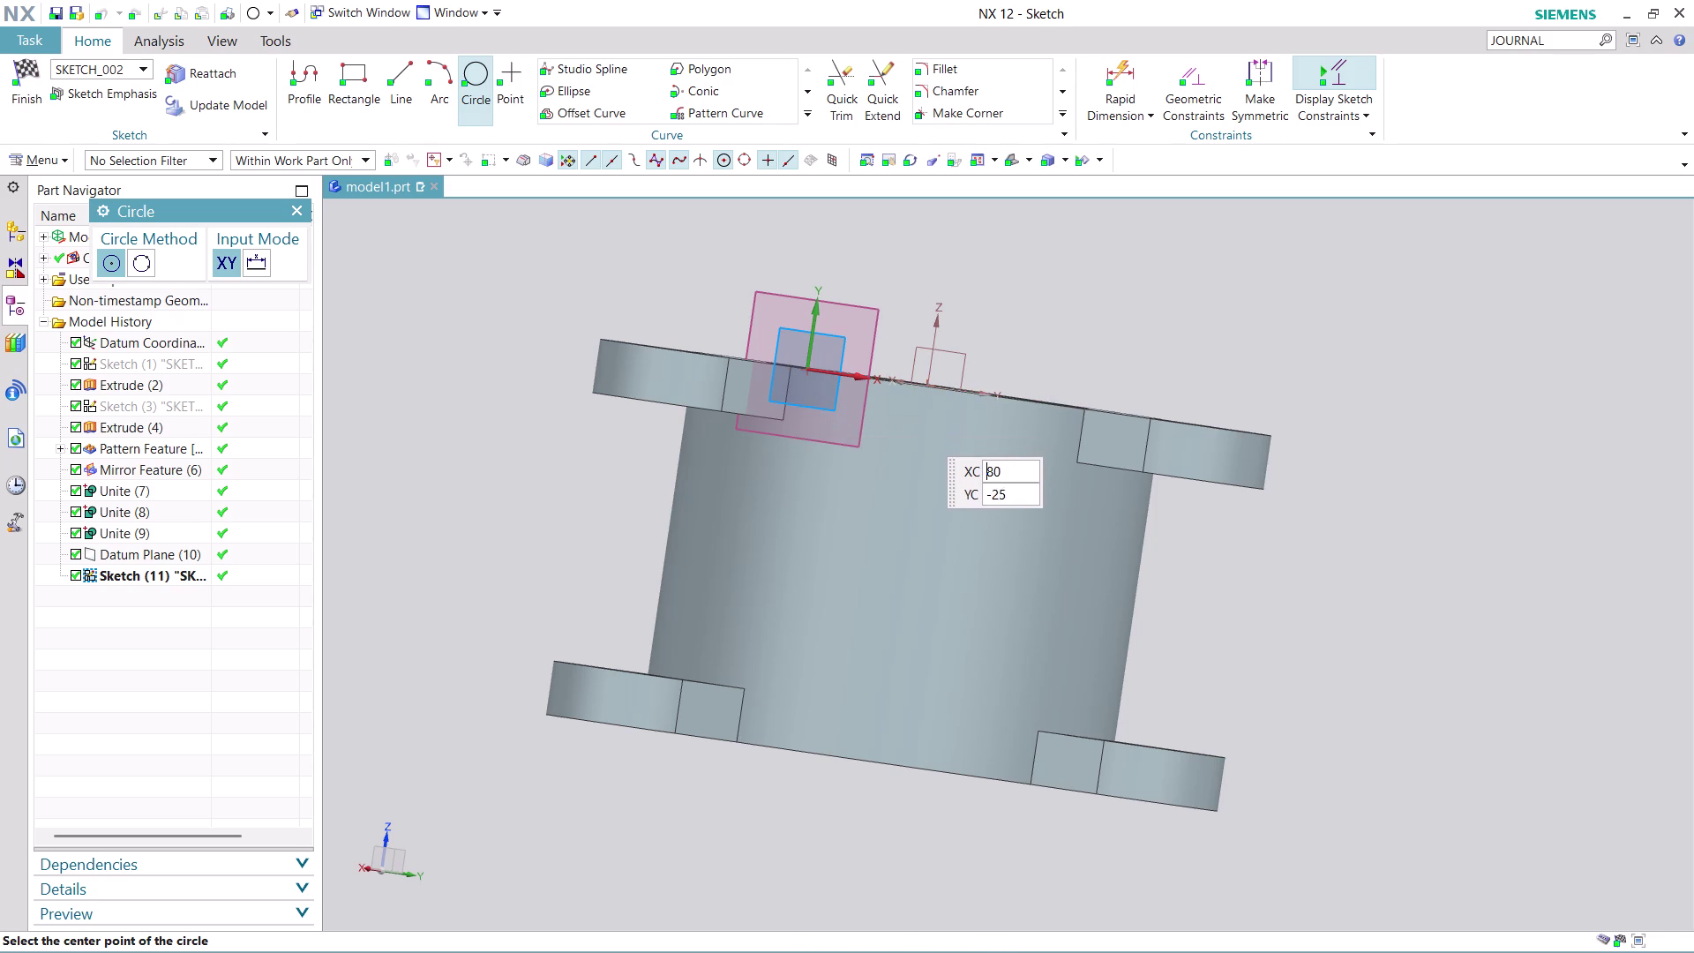
Draw a trial circle on the cylinder side and orbit around to inspect it.
click(907, 587)
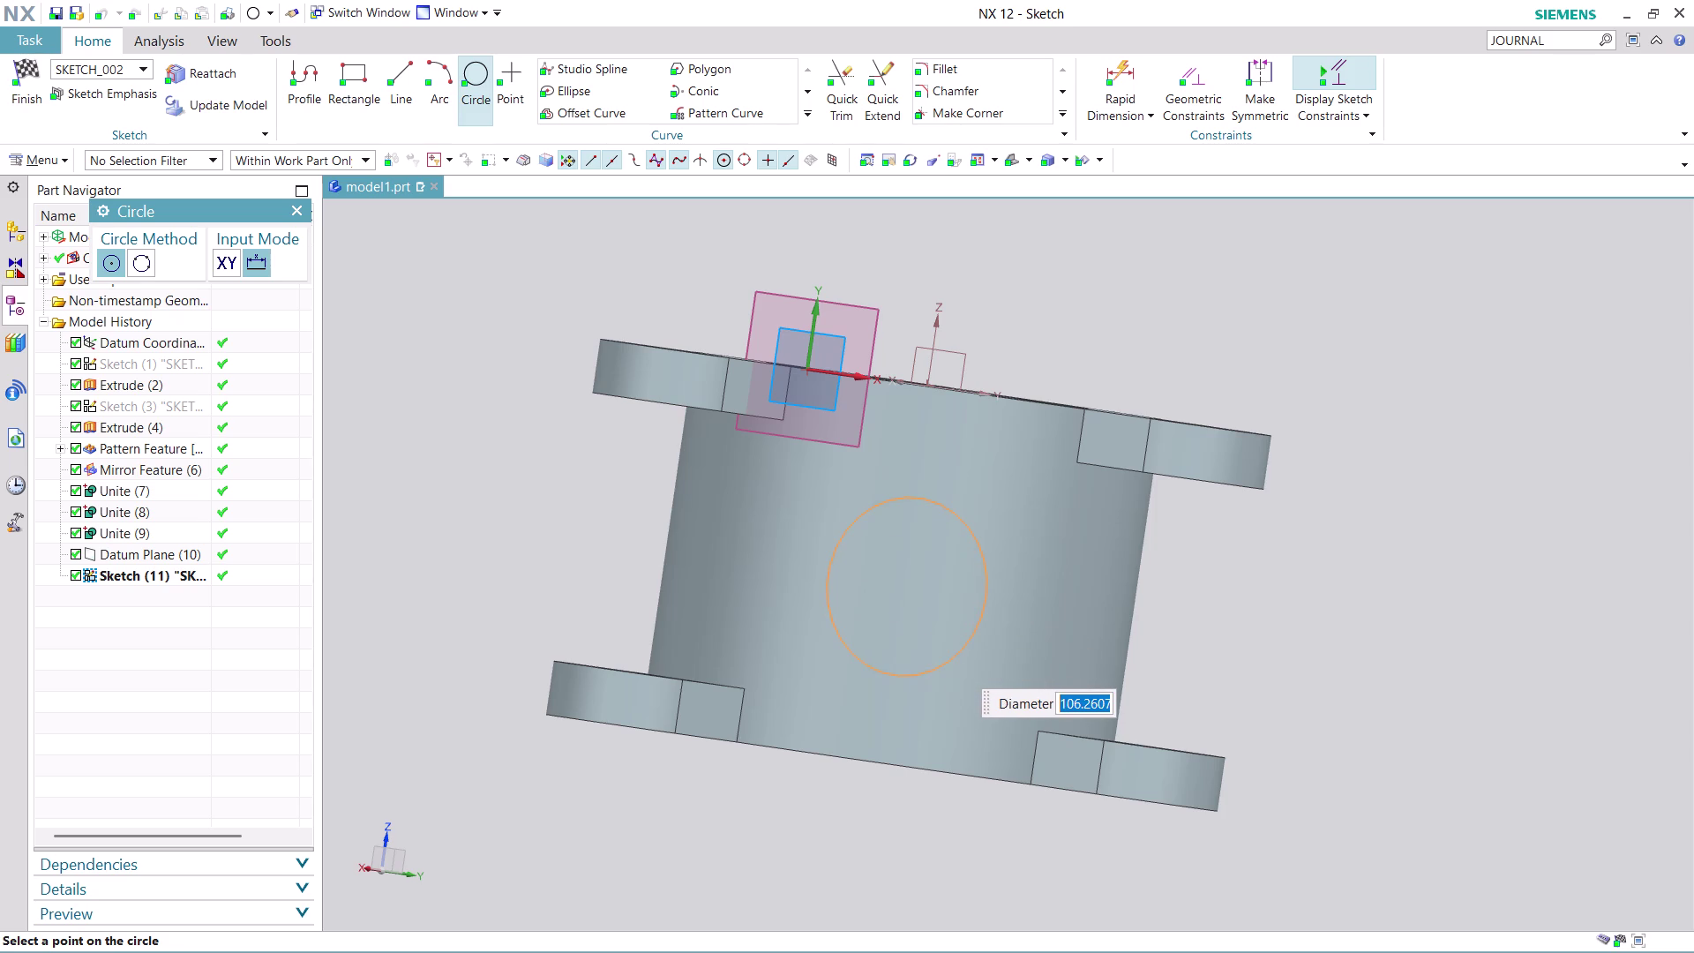
click(956, 661)
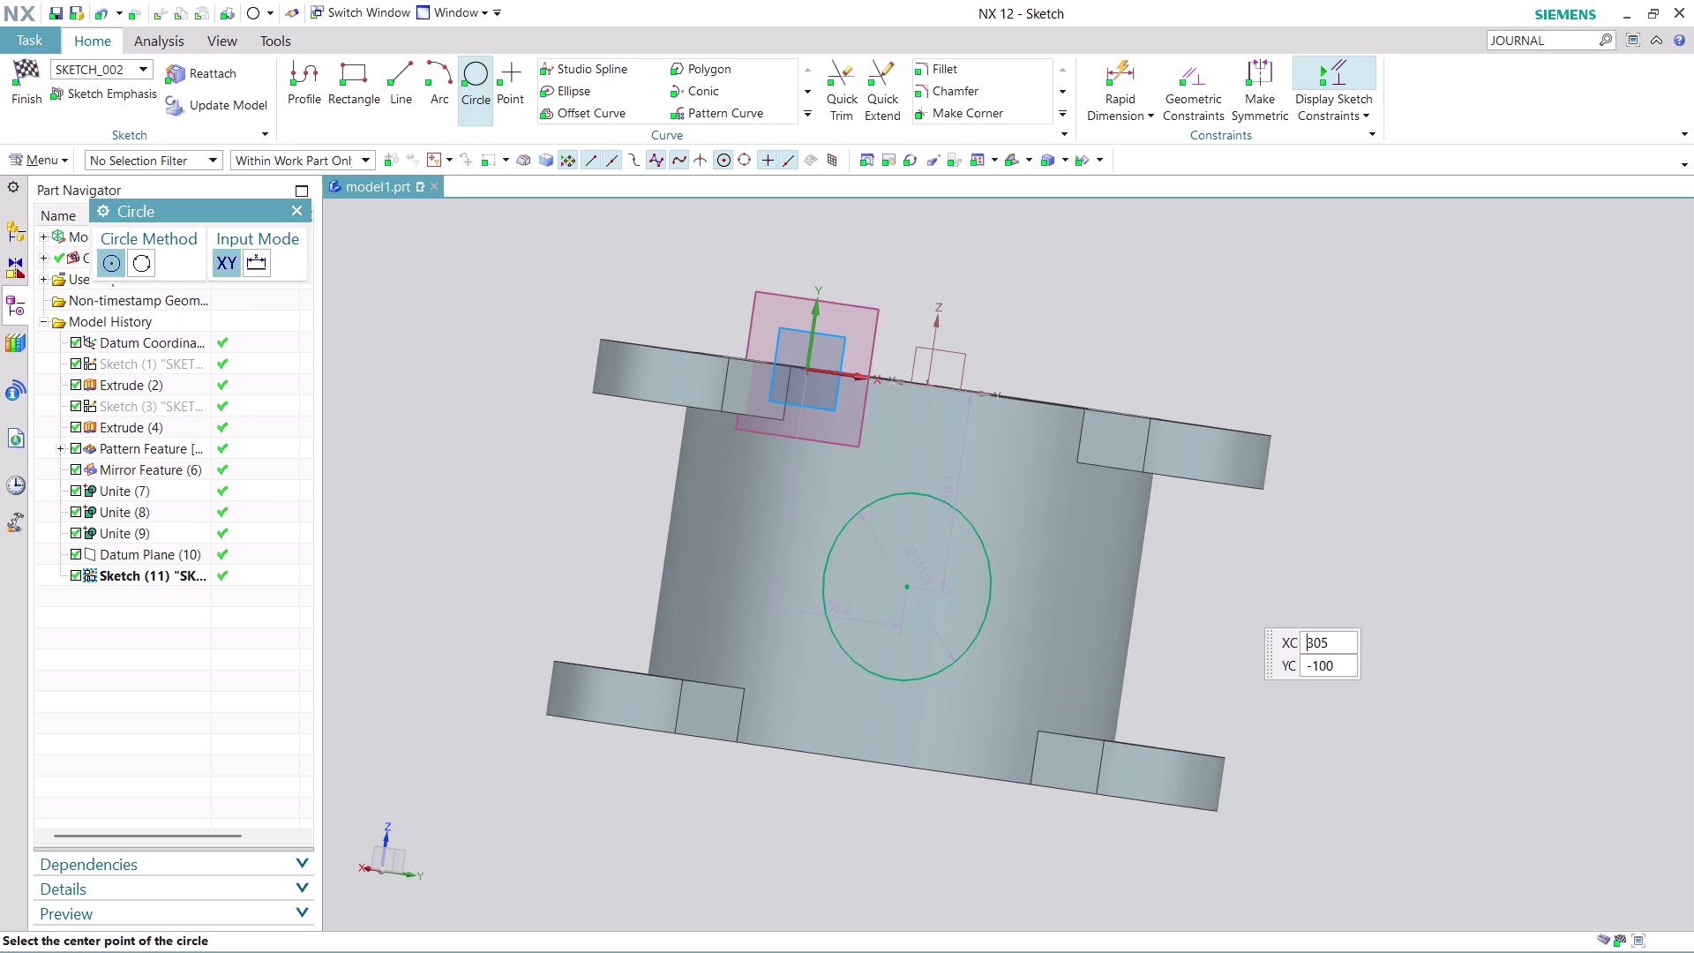
middle_drag(1237, 595, 1166, 654)
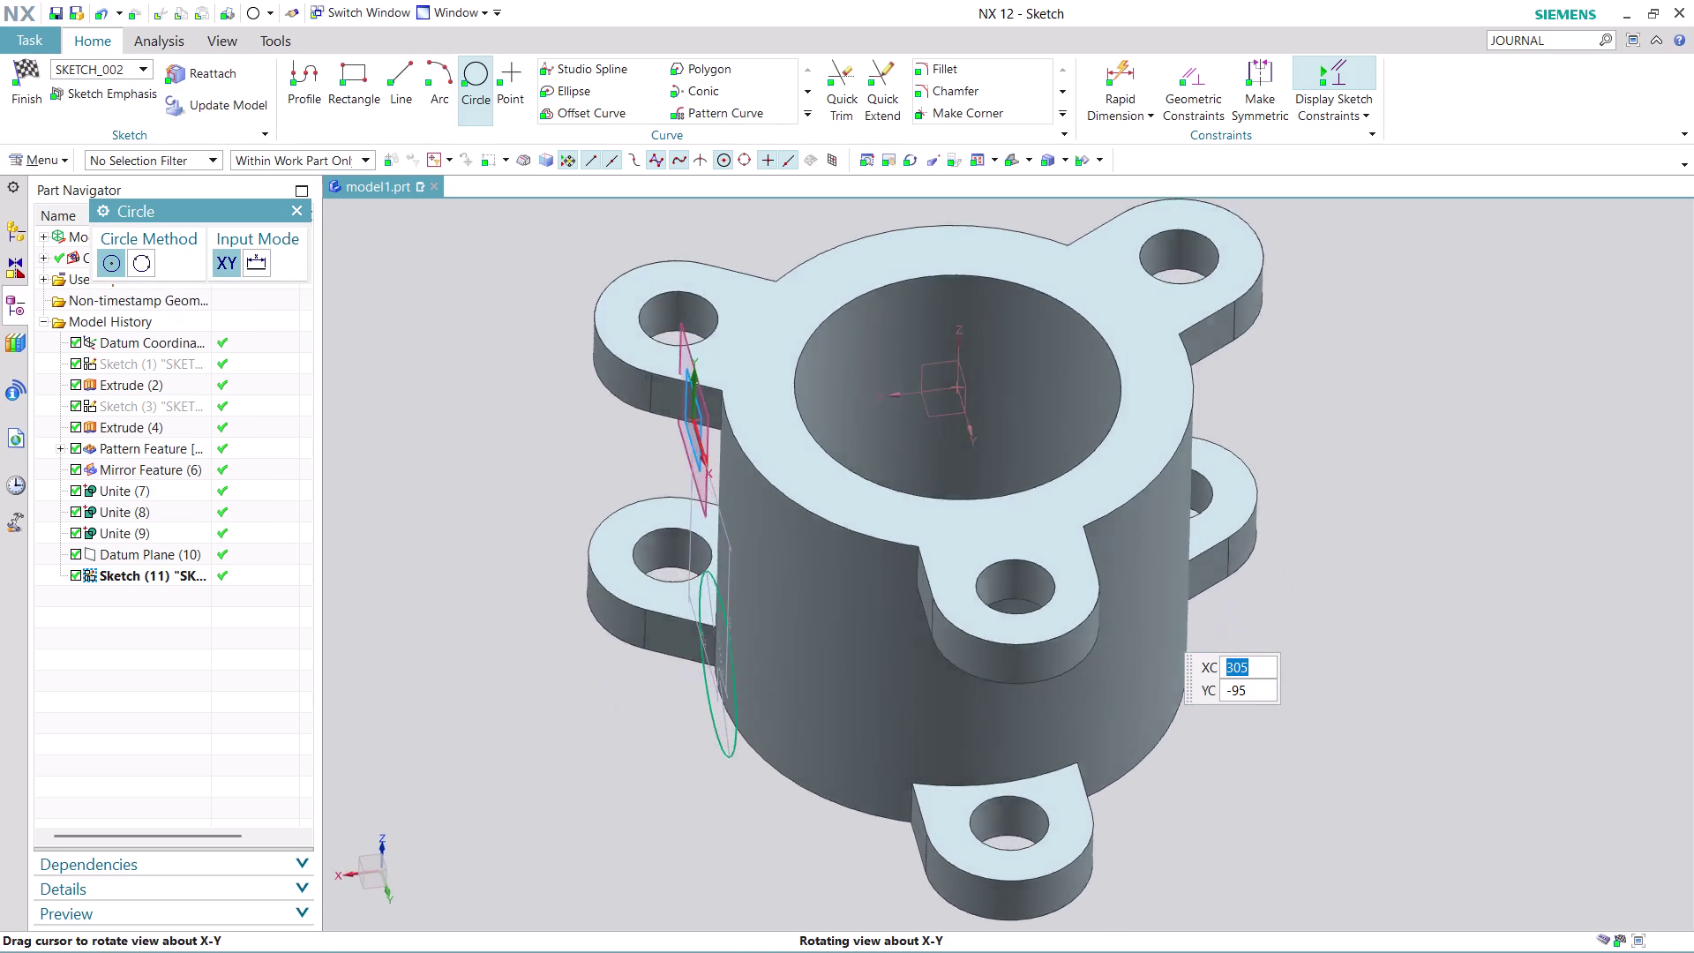
middle_drag(1166, 654, 1239, 551)
middle_click(1246, 546)
middle_drag(1246, 545, 1247, 554)
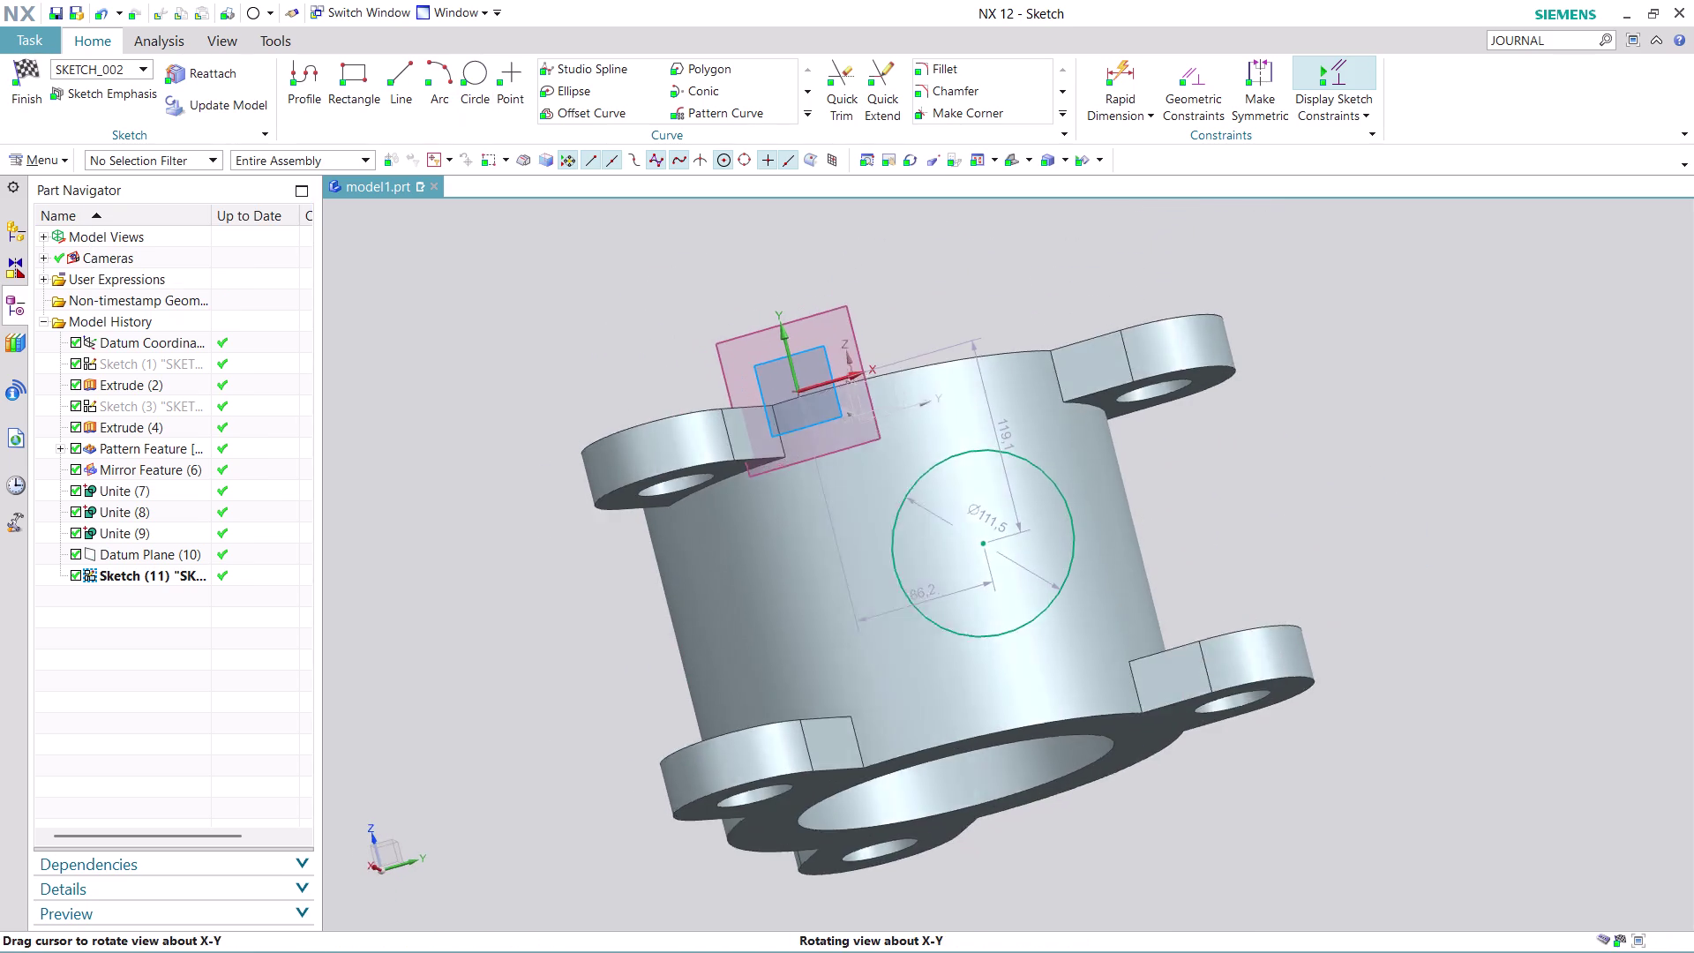
middle_drag(1248, 554, 1232, 576)
middle_drag(1232, 578, 1228, 588)
middle_click(1227, 588)
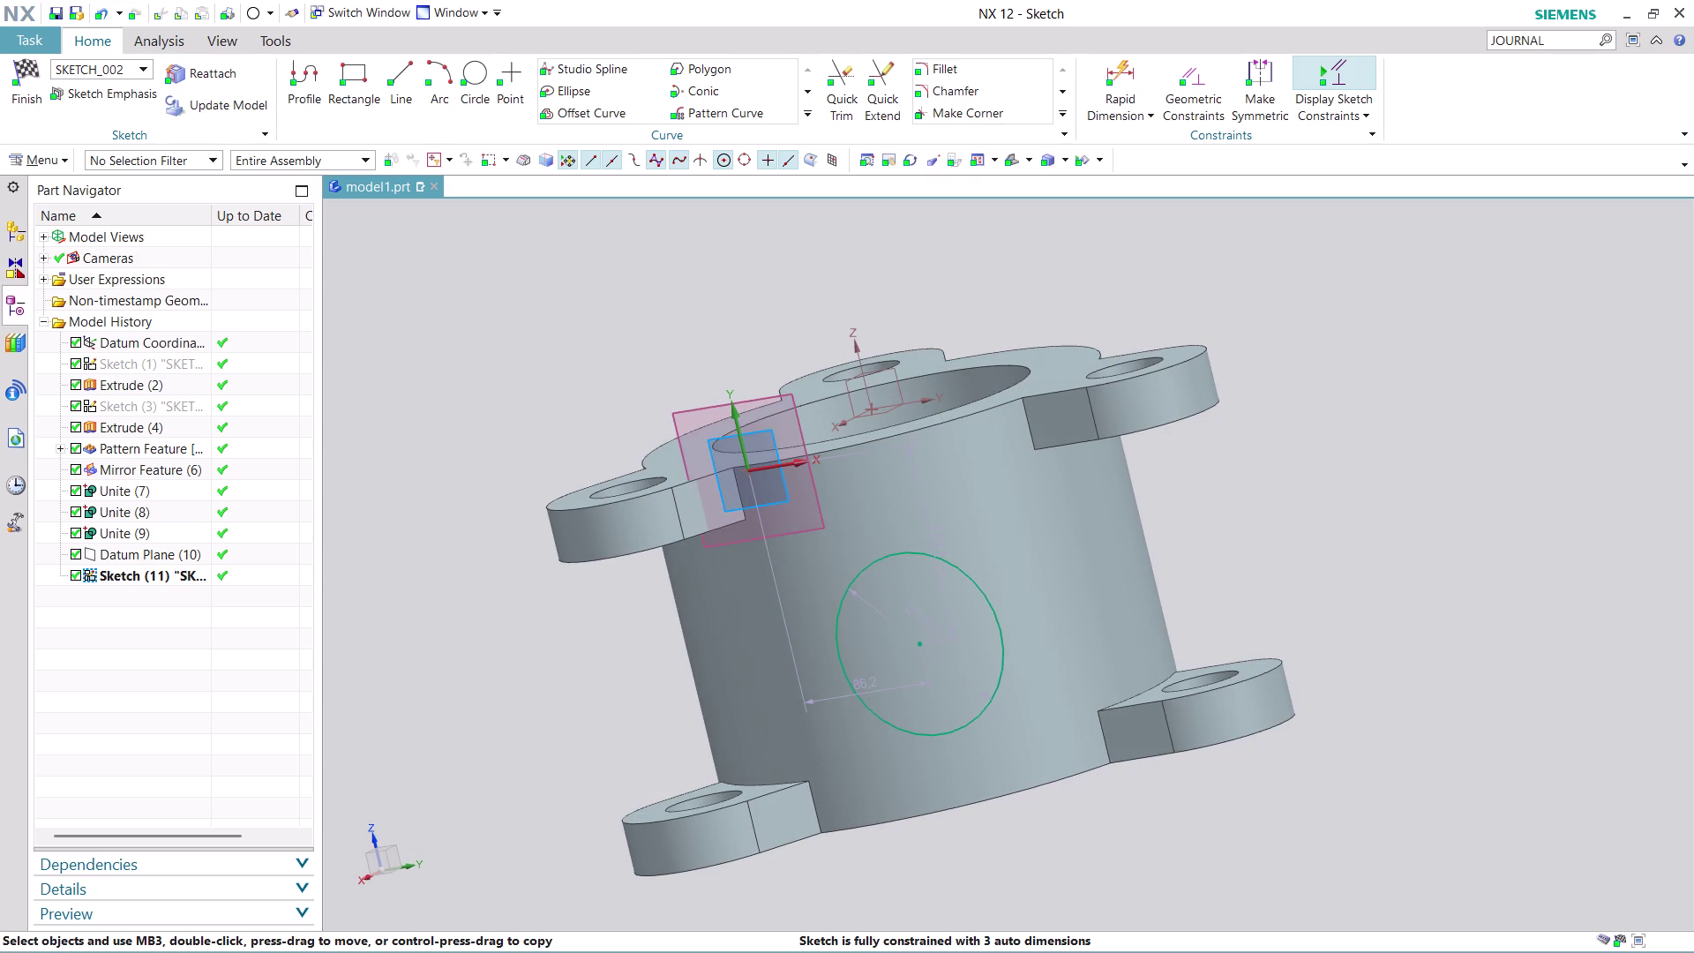
Undo the circle, escape the tool, and finish Sketch (11).
key(ctrl+z)
key(ctrl+z)
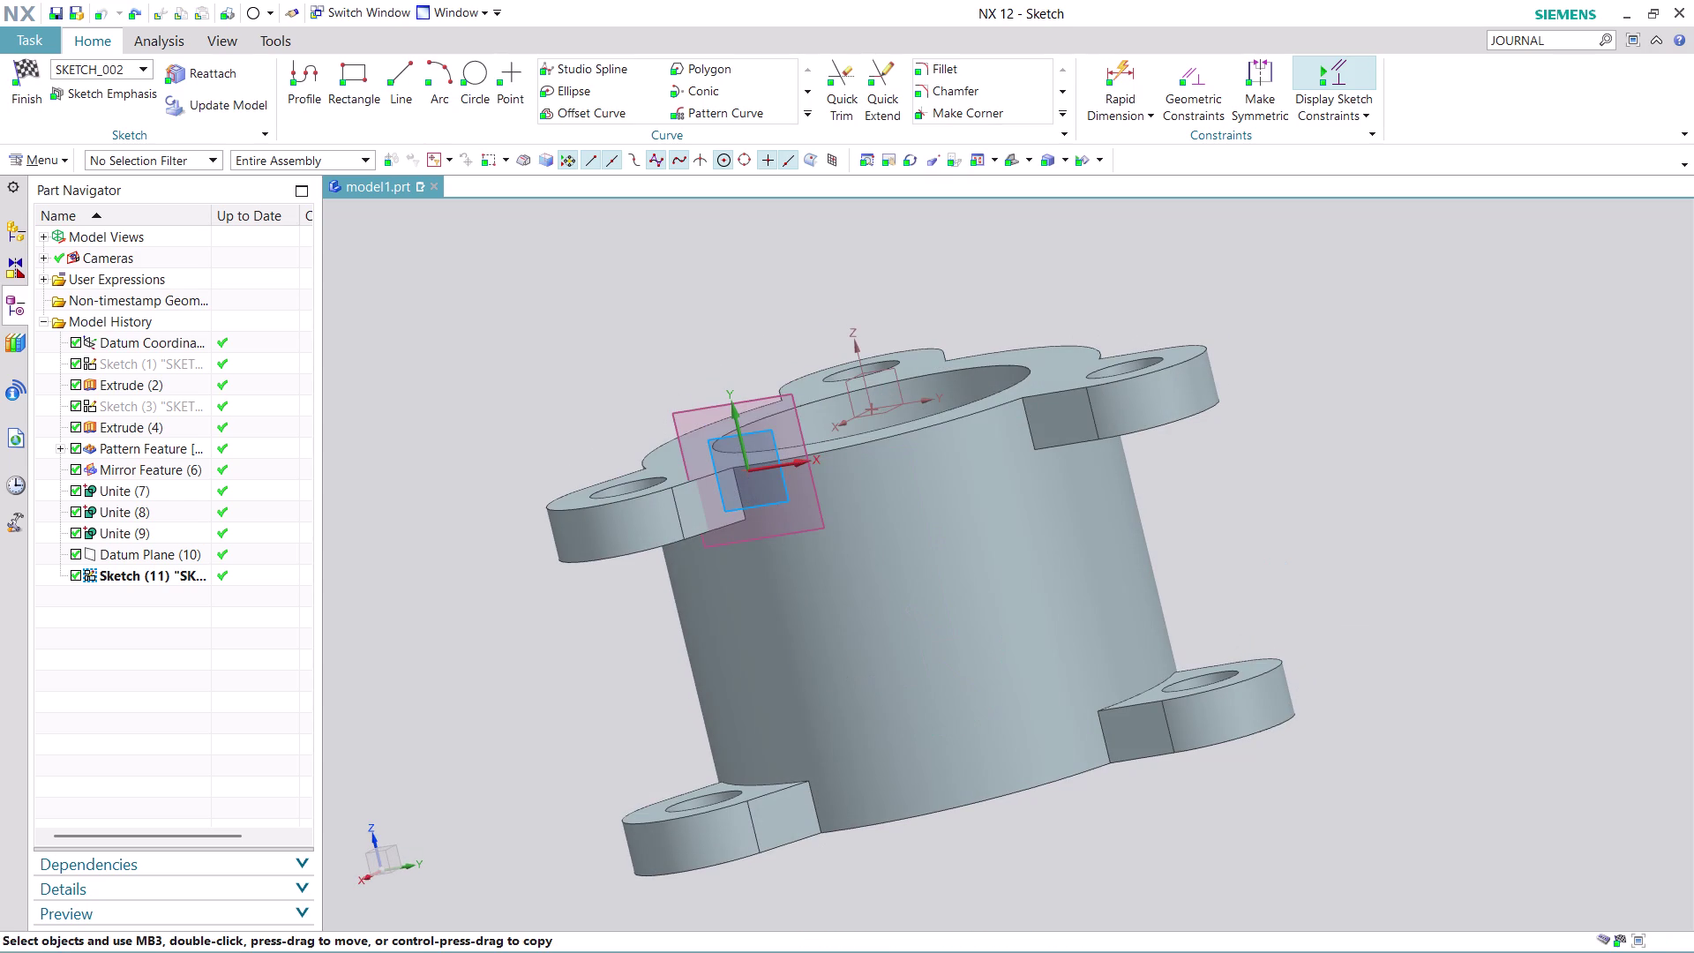
key(ctrl+z)
key(ctrl+z)
key(Escape)
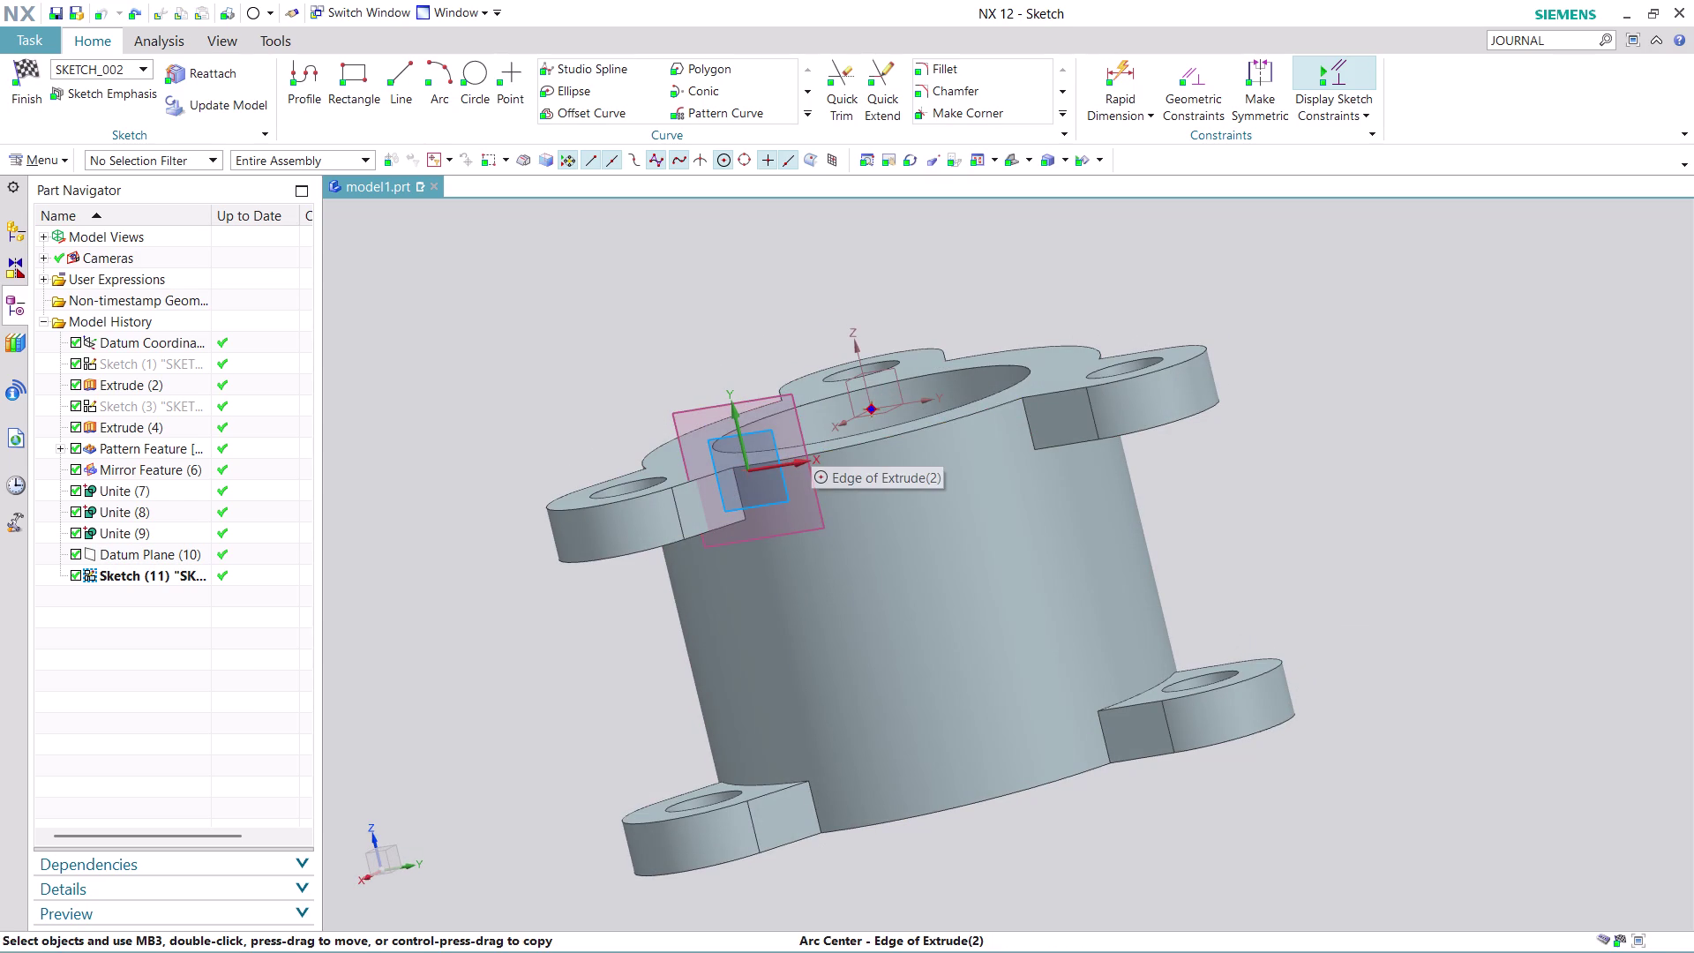
key(Escape)
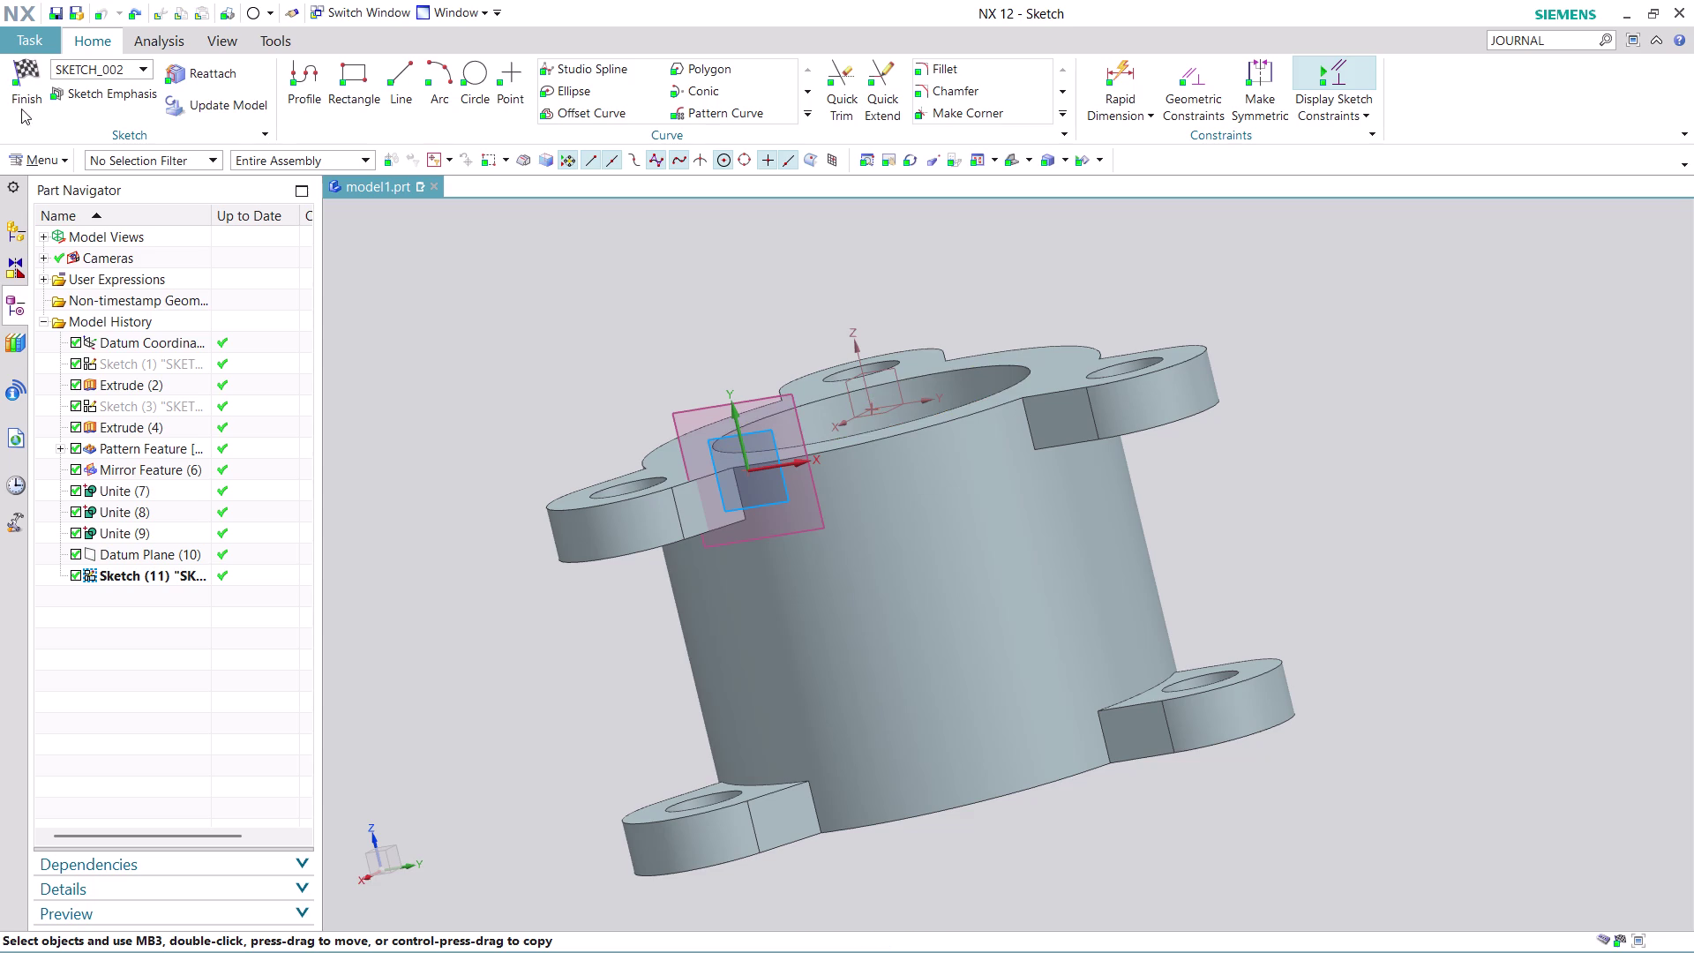
click(20, 106)
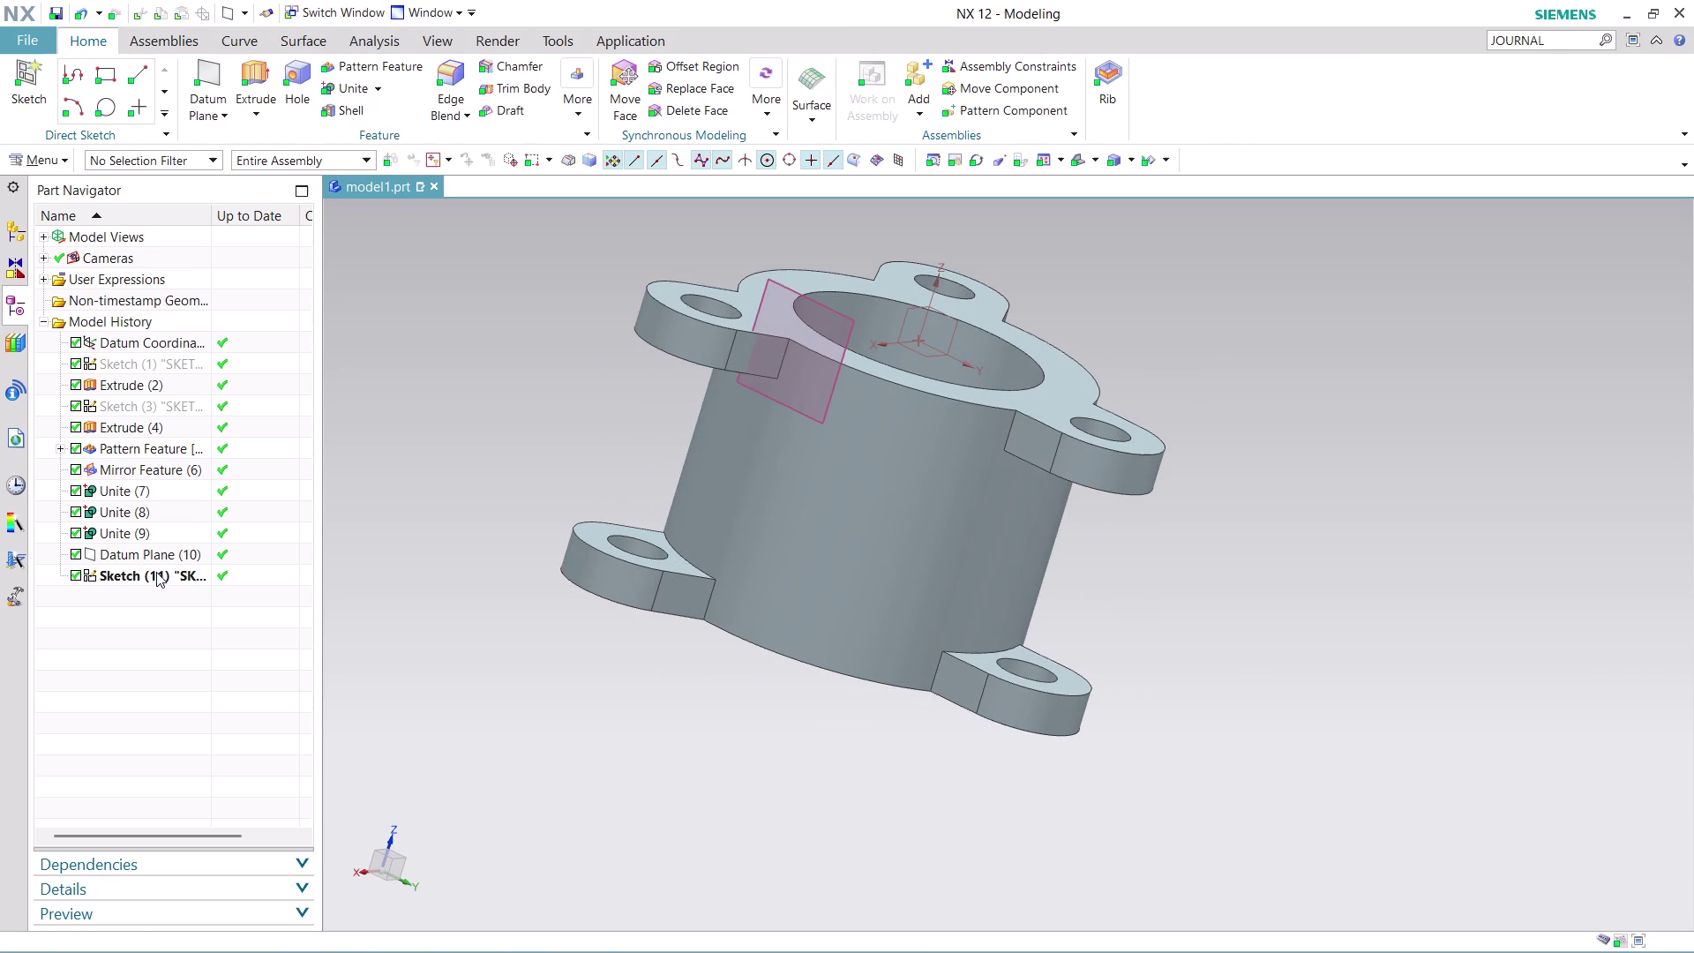
Delete Datum Plane (10) and Sketch (11), then start a new datum plane.
right_click(157, 574)
click(195, 447)
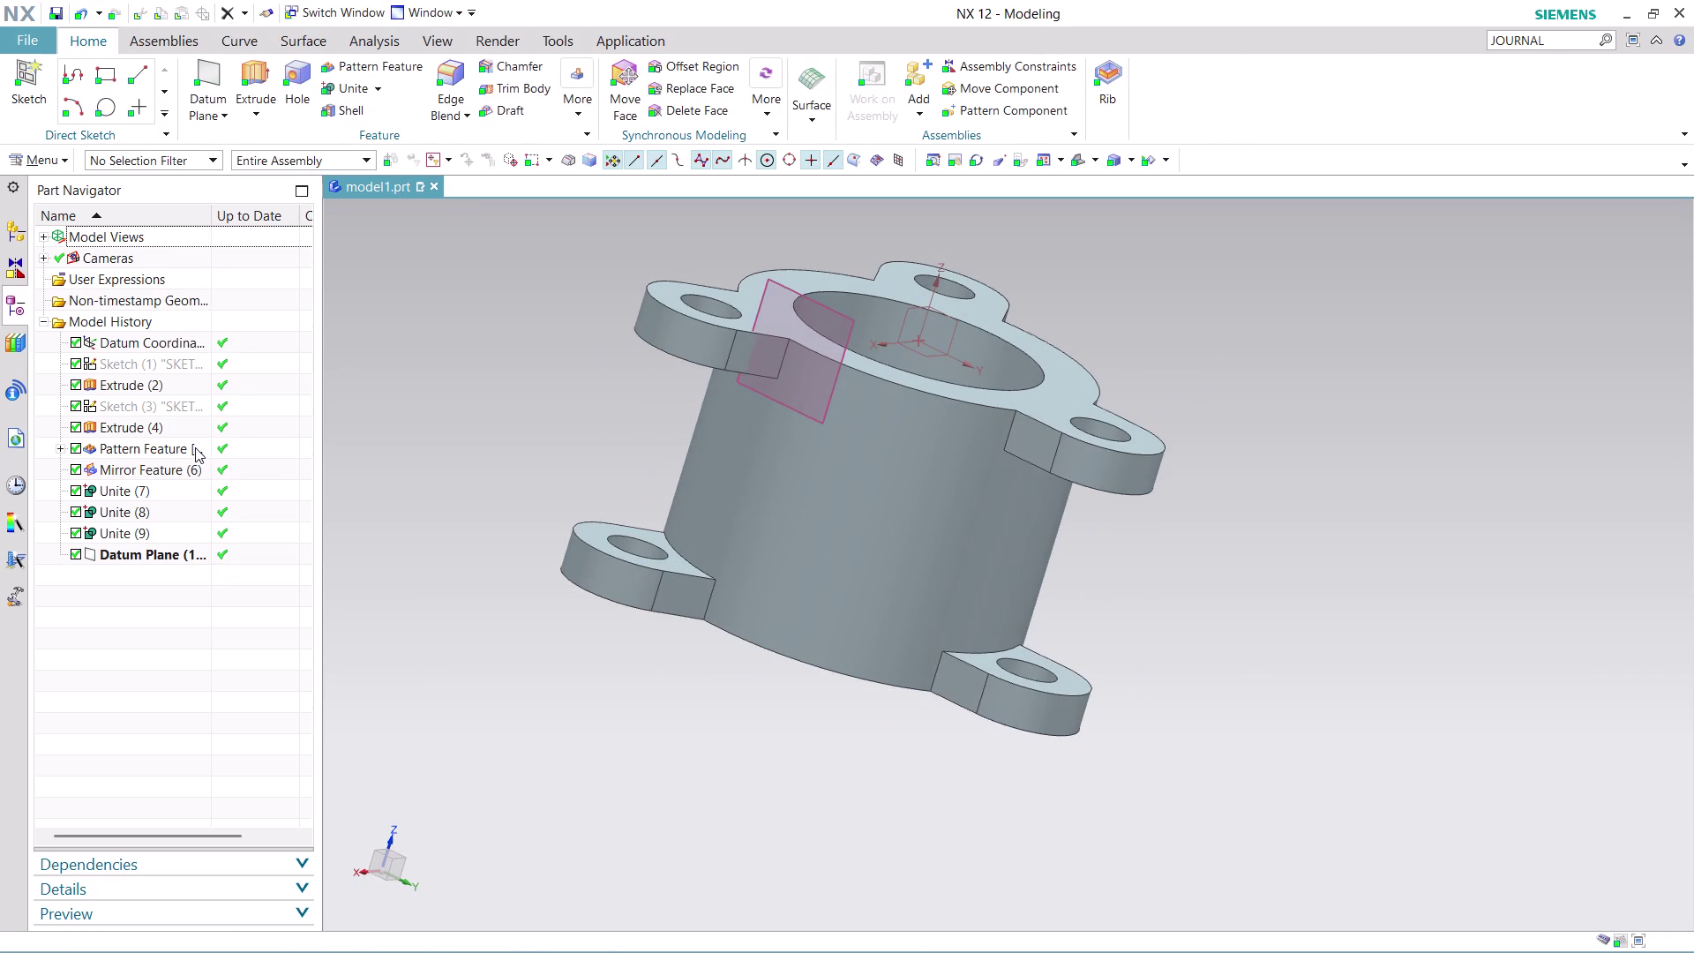
right_click(178, 549)
click(216, 427)
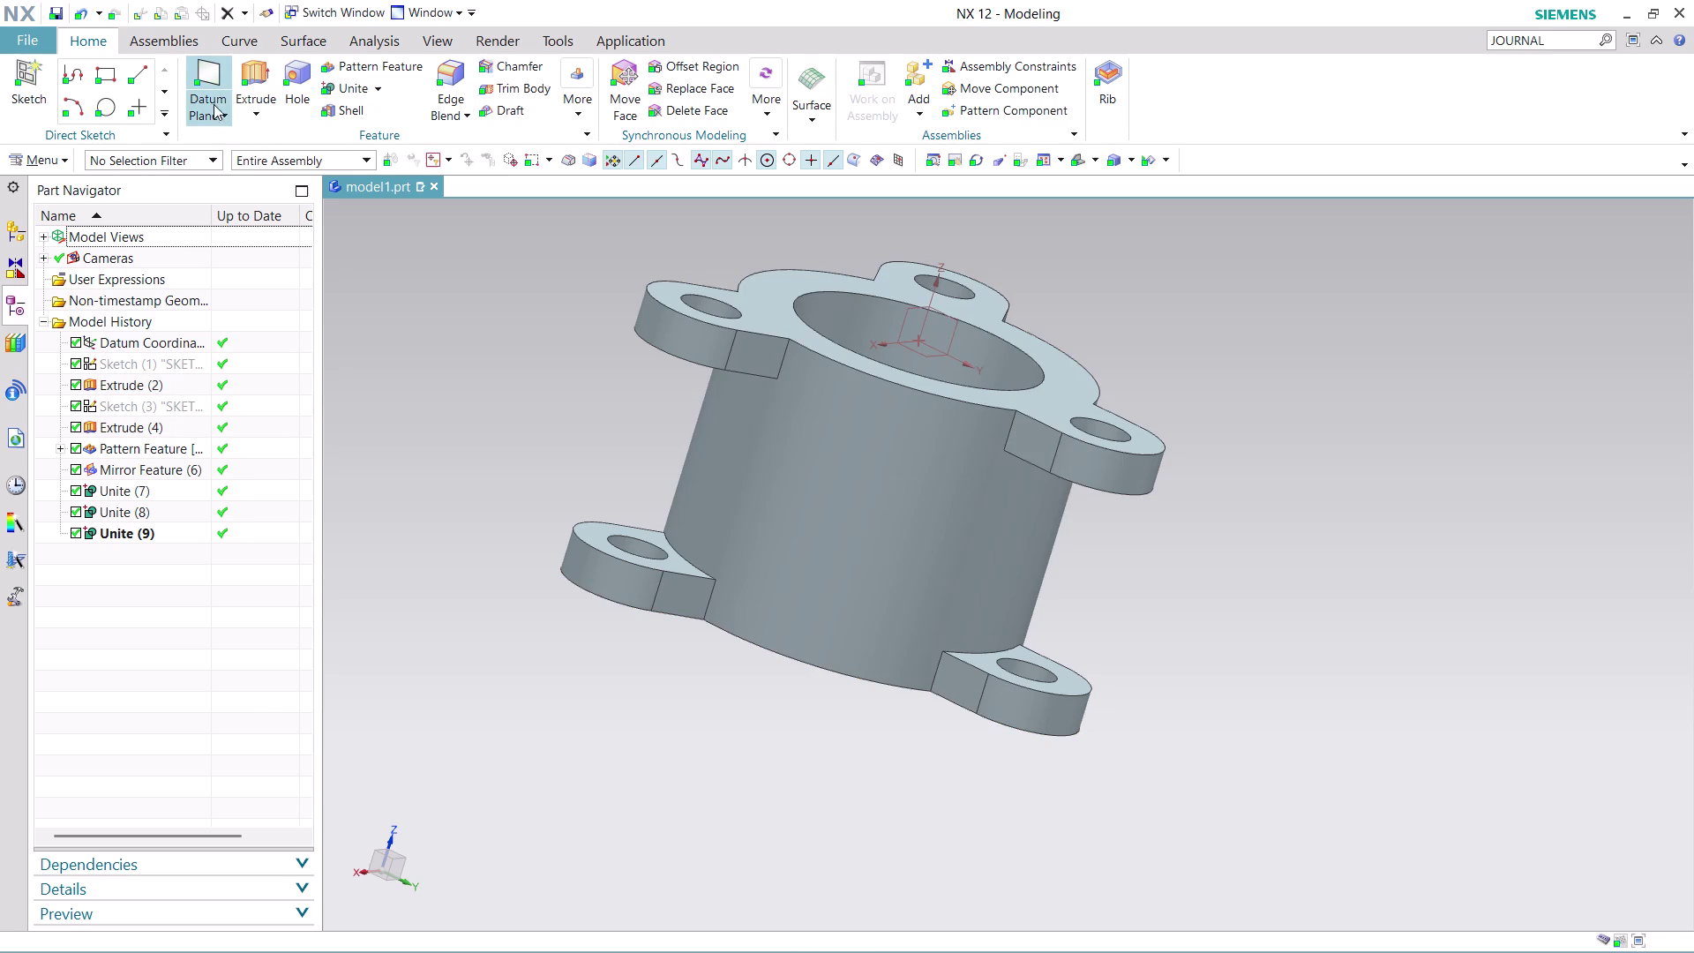
click(220, 62)
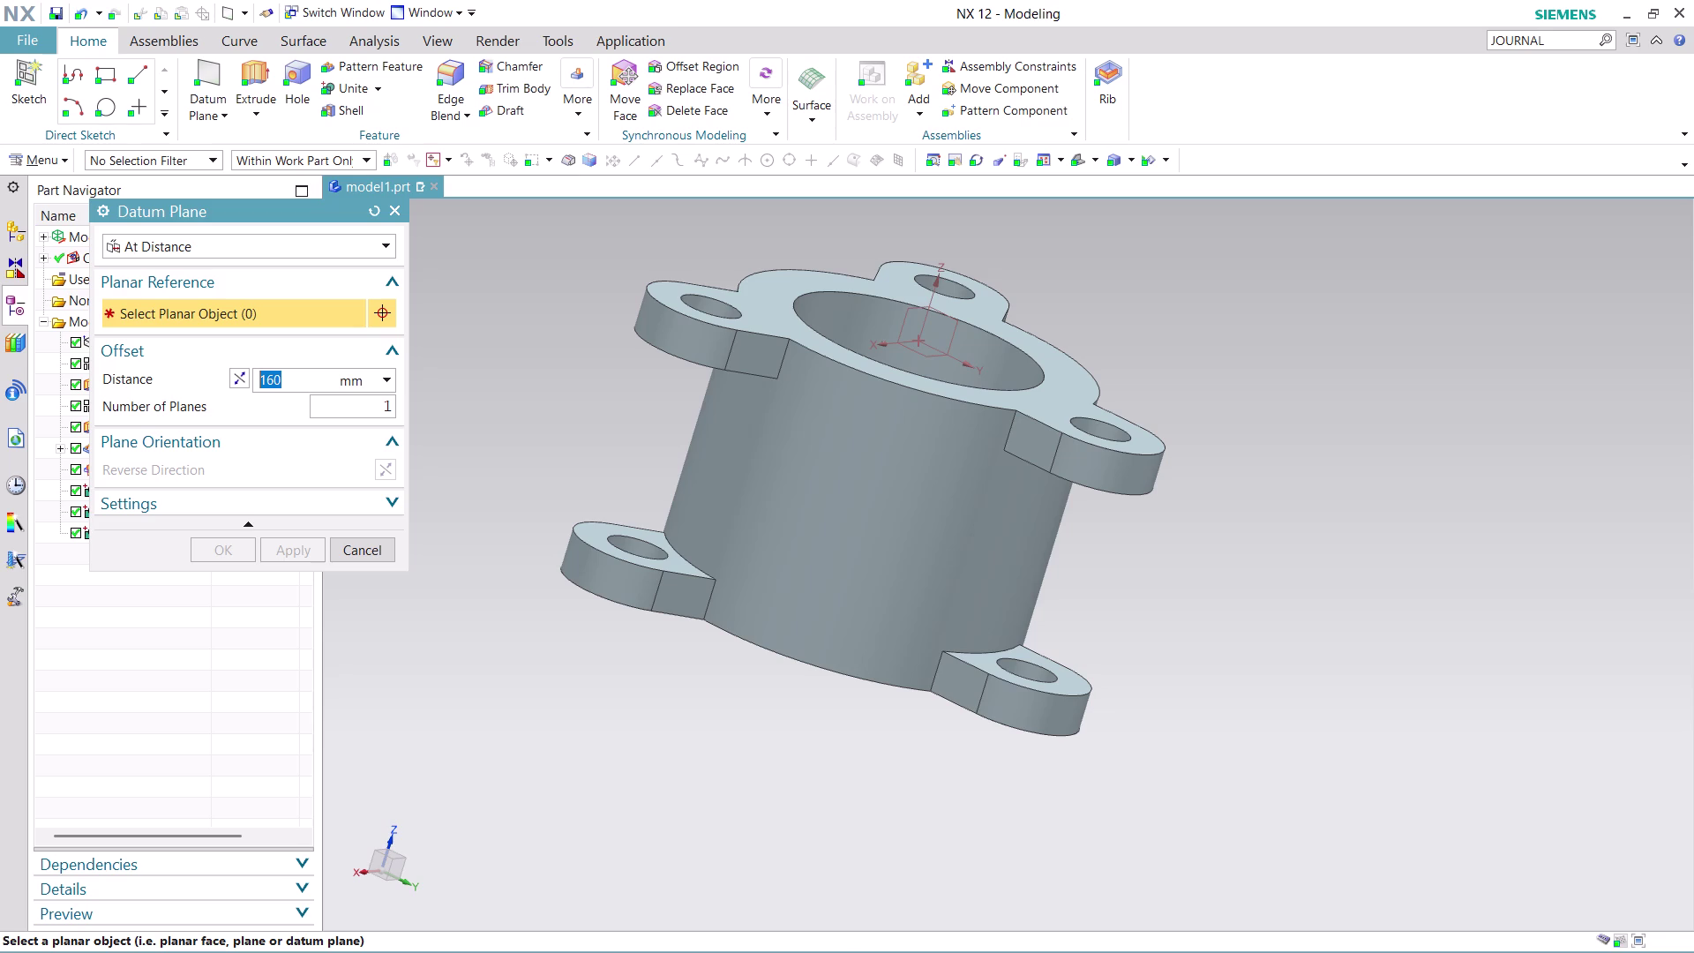
Preview a 160 mm offset from the cylinder's top face, then cancel it.
middle_drag(1155, 379, 889, 338)
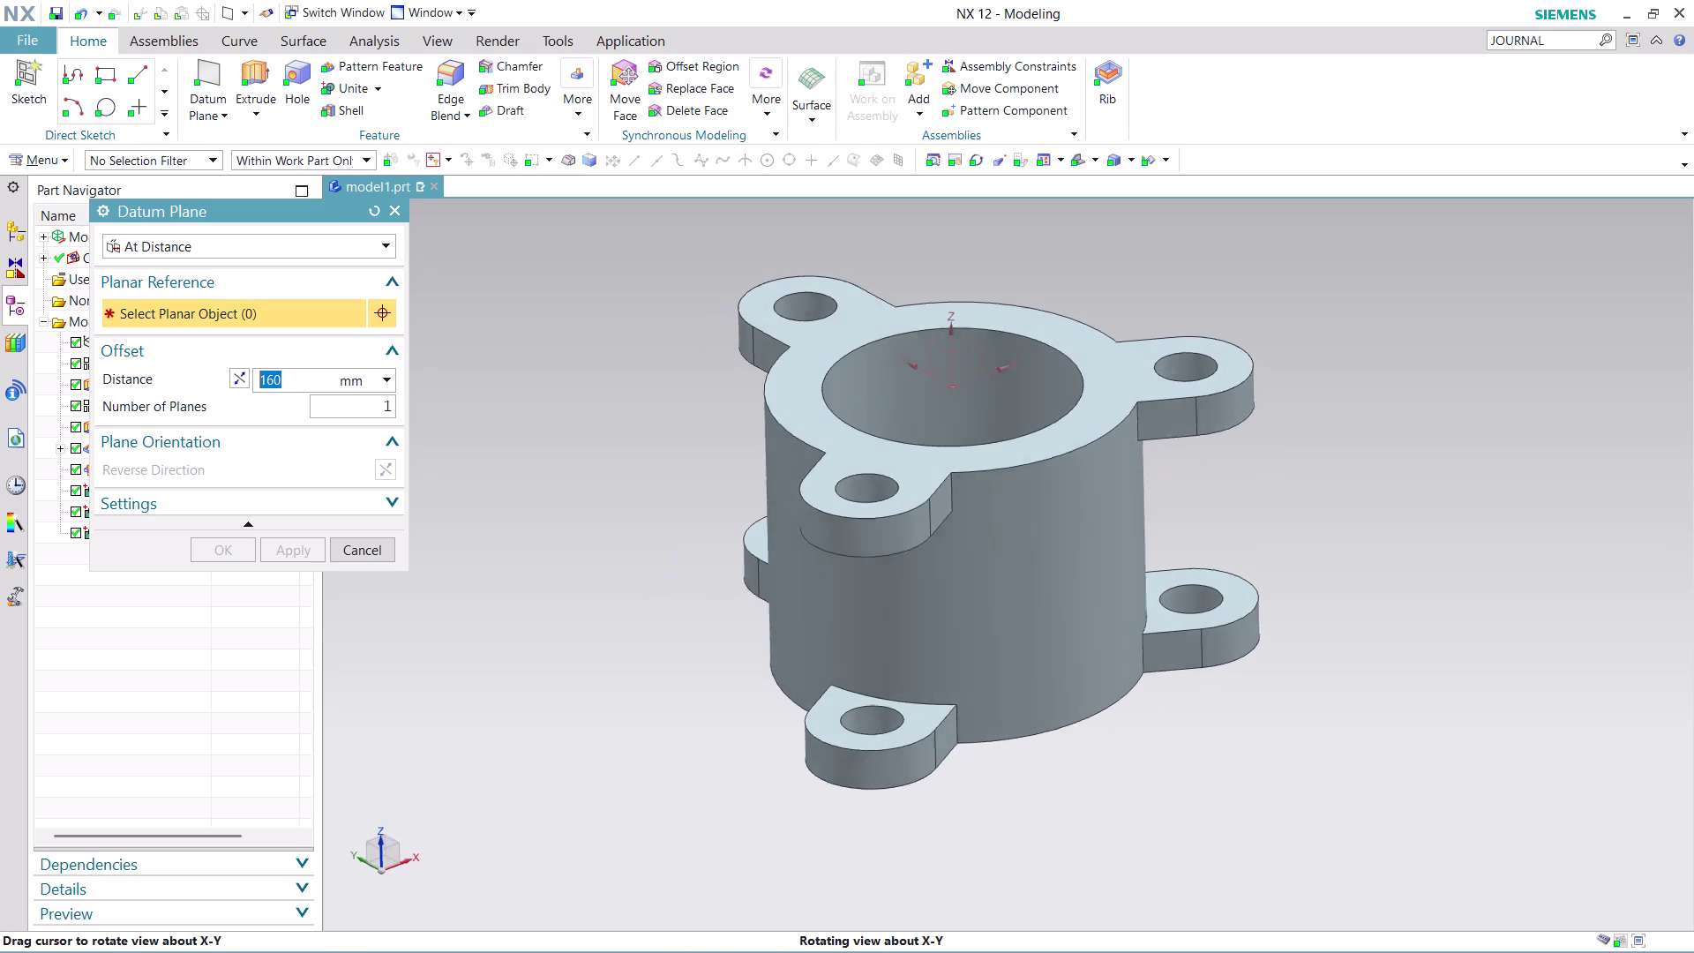
middle_drag(889, 337, 895, 361)
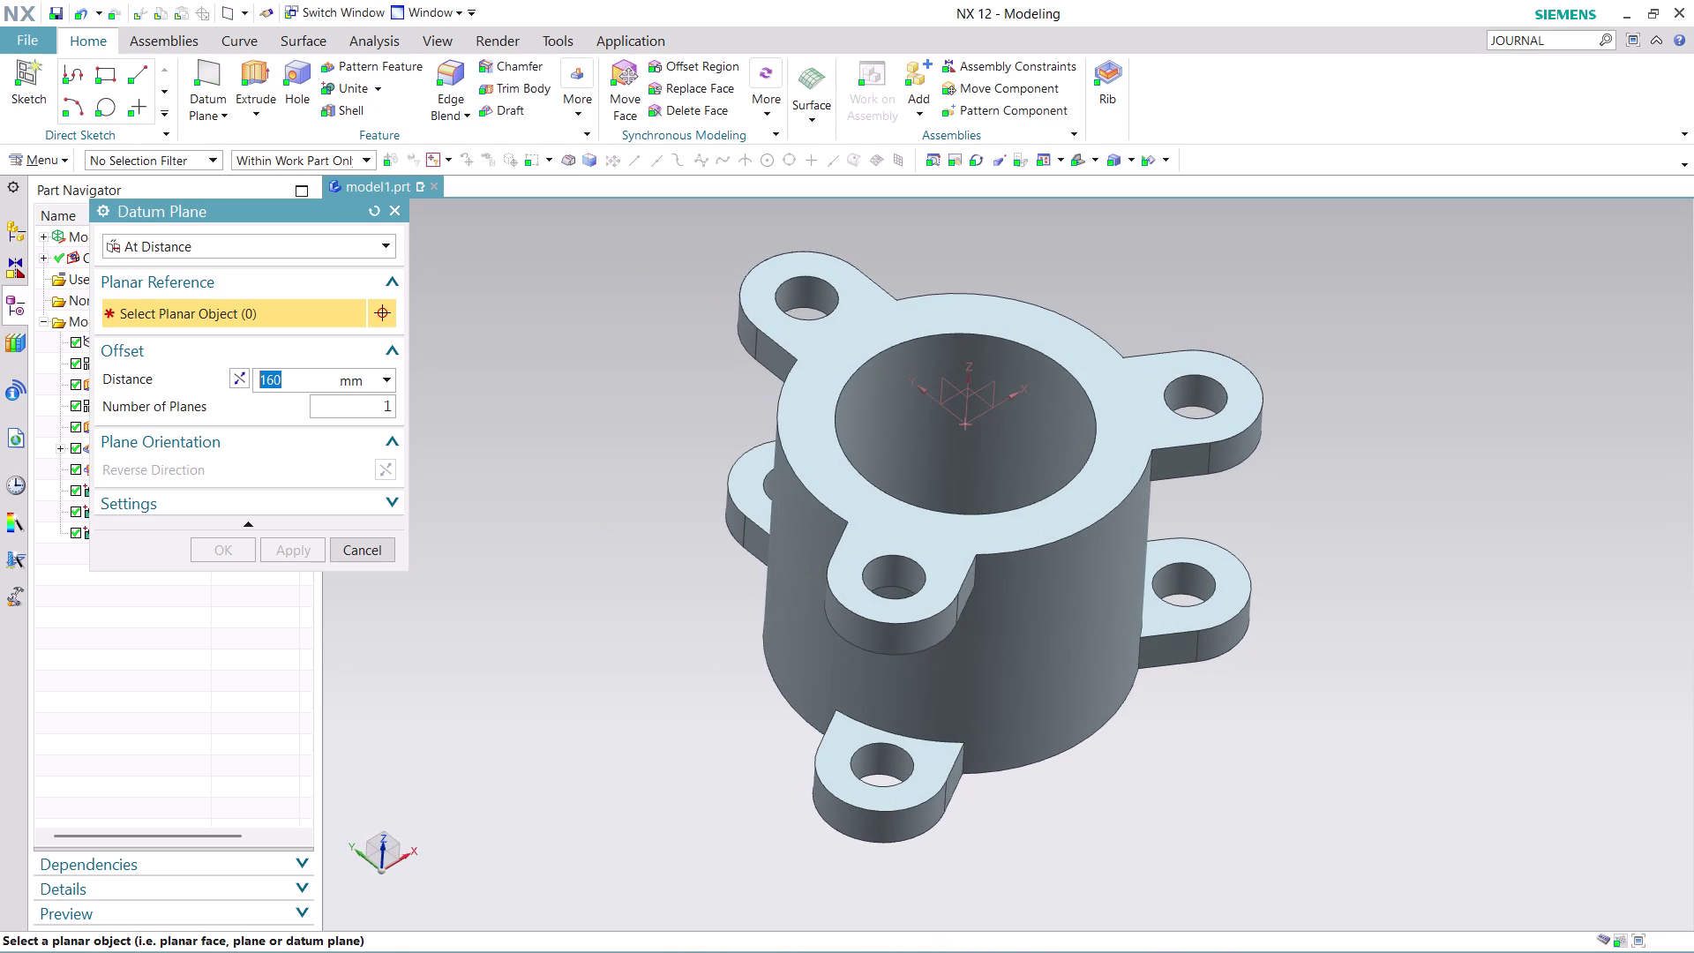
middle_drag(1288, 337, 1075, 391)
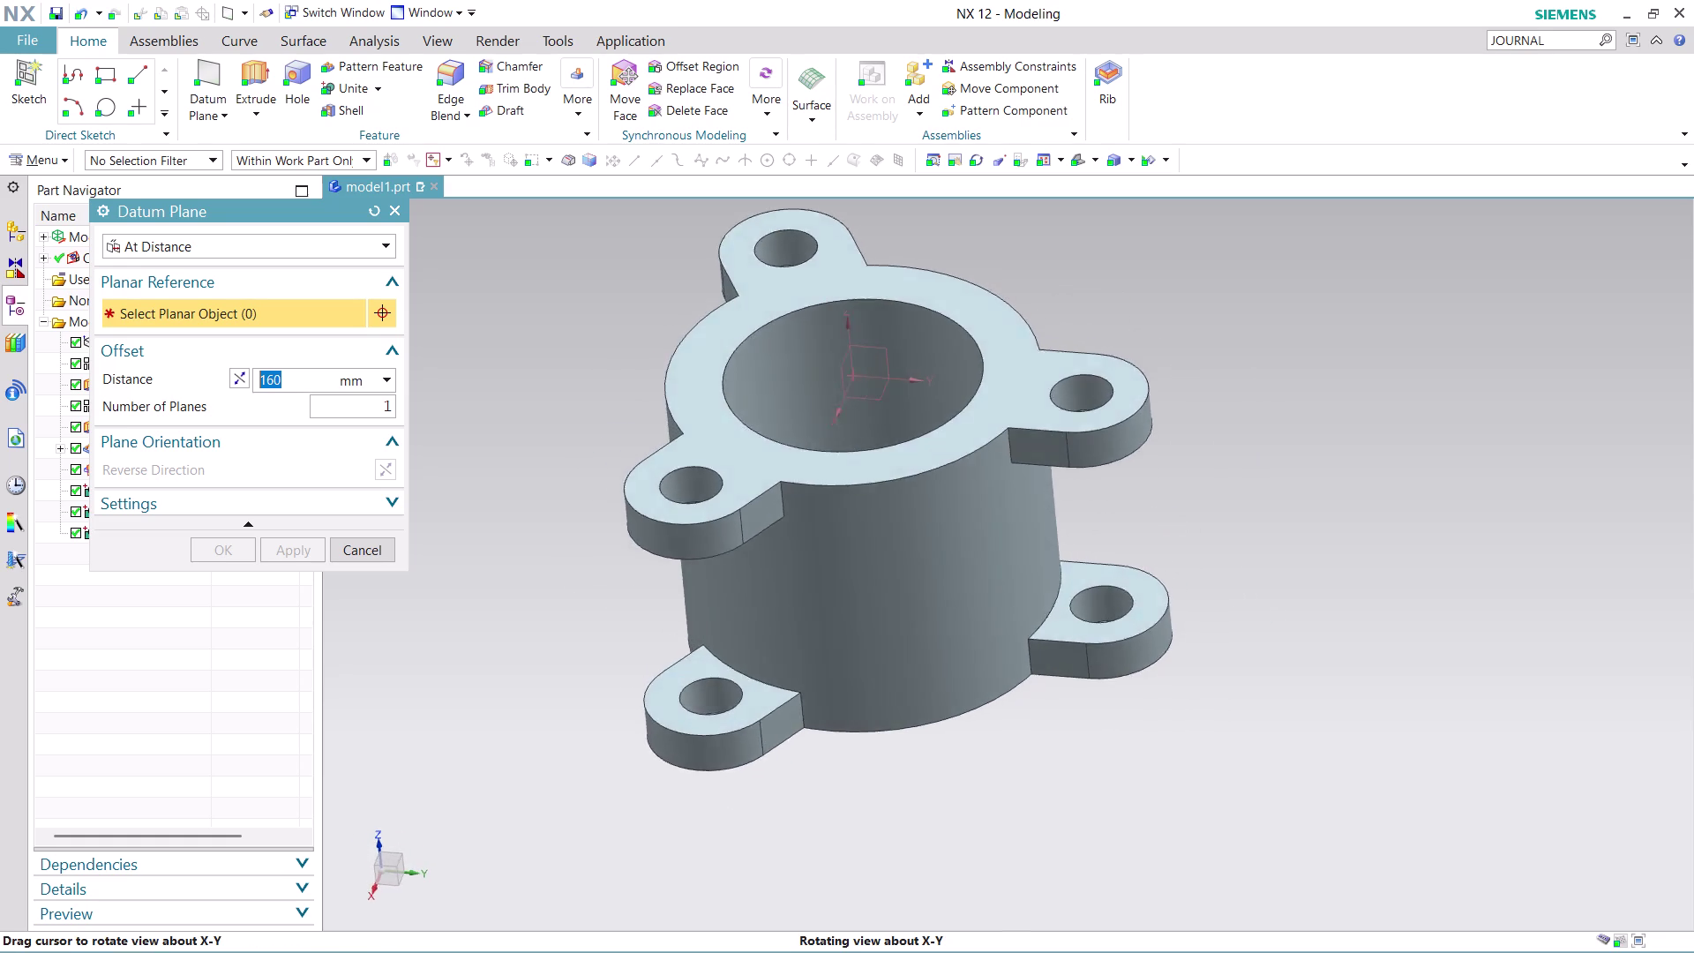
middle_drag(1075, 390, 1047, 360)
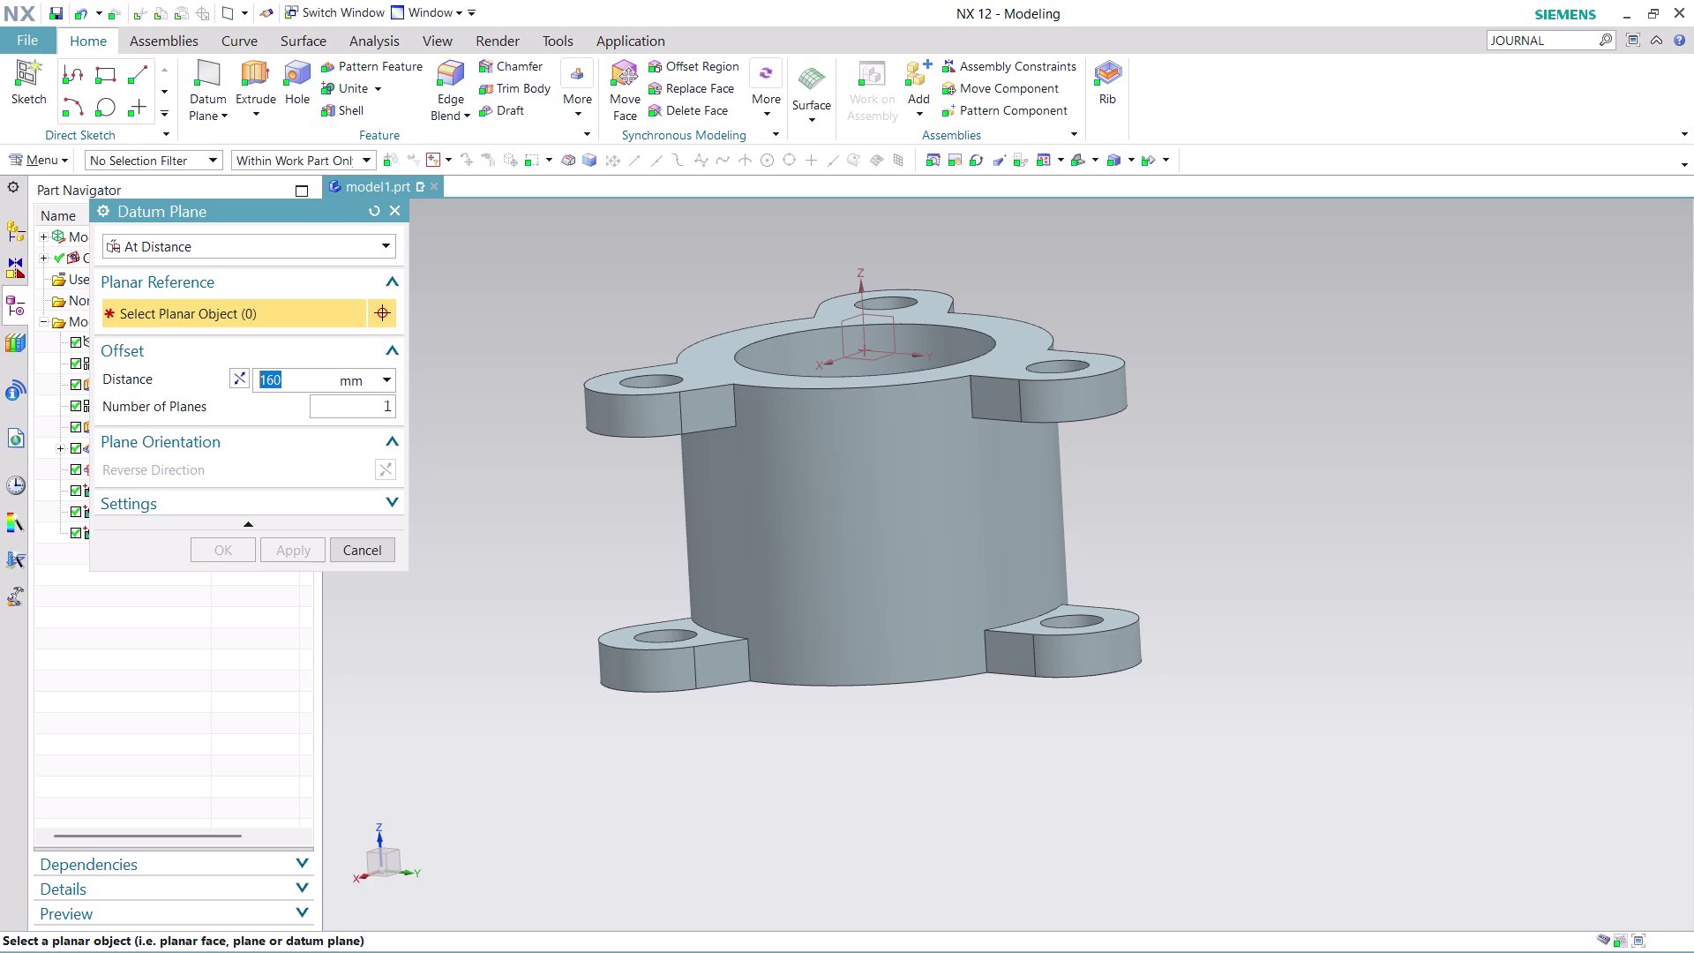
middle_drag(810, 743, 831, 707)
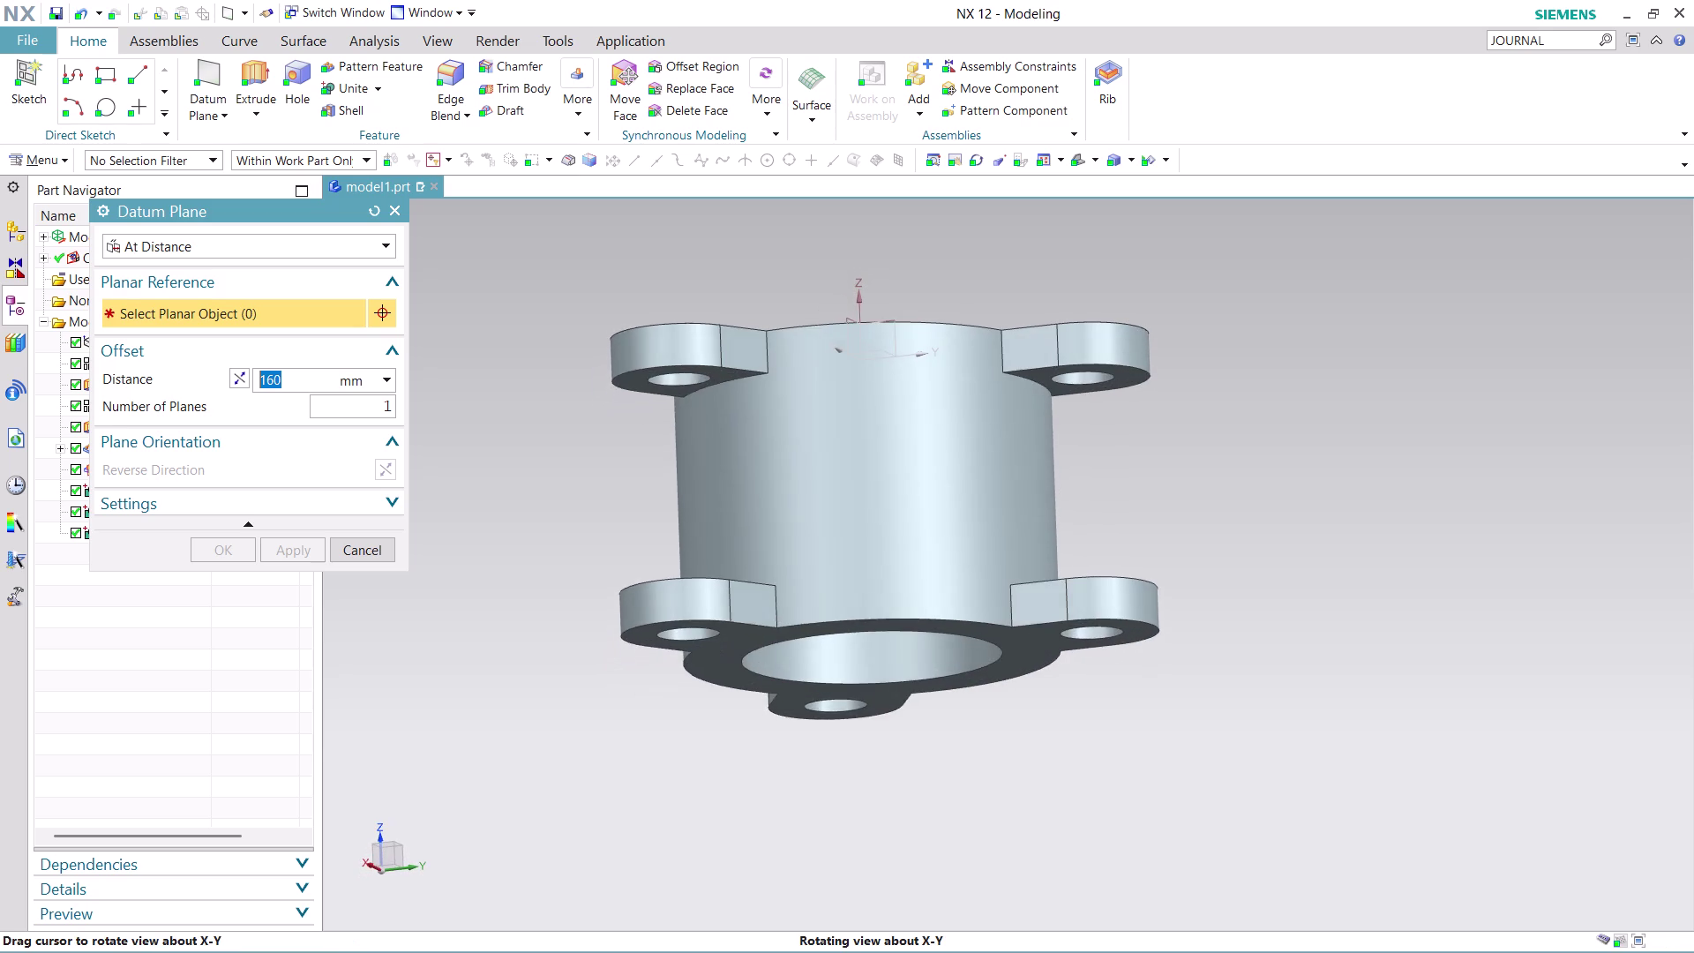
middle_drag(830, 707, 827, 719)
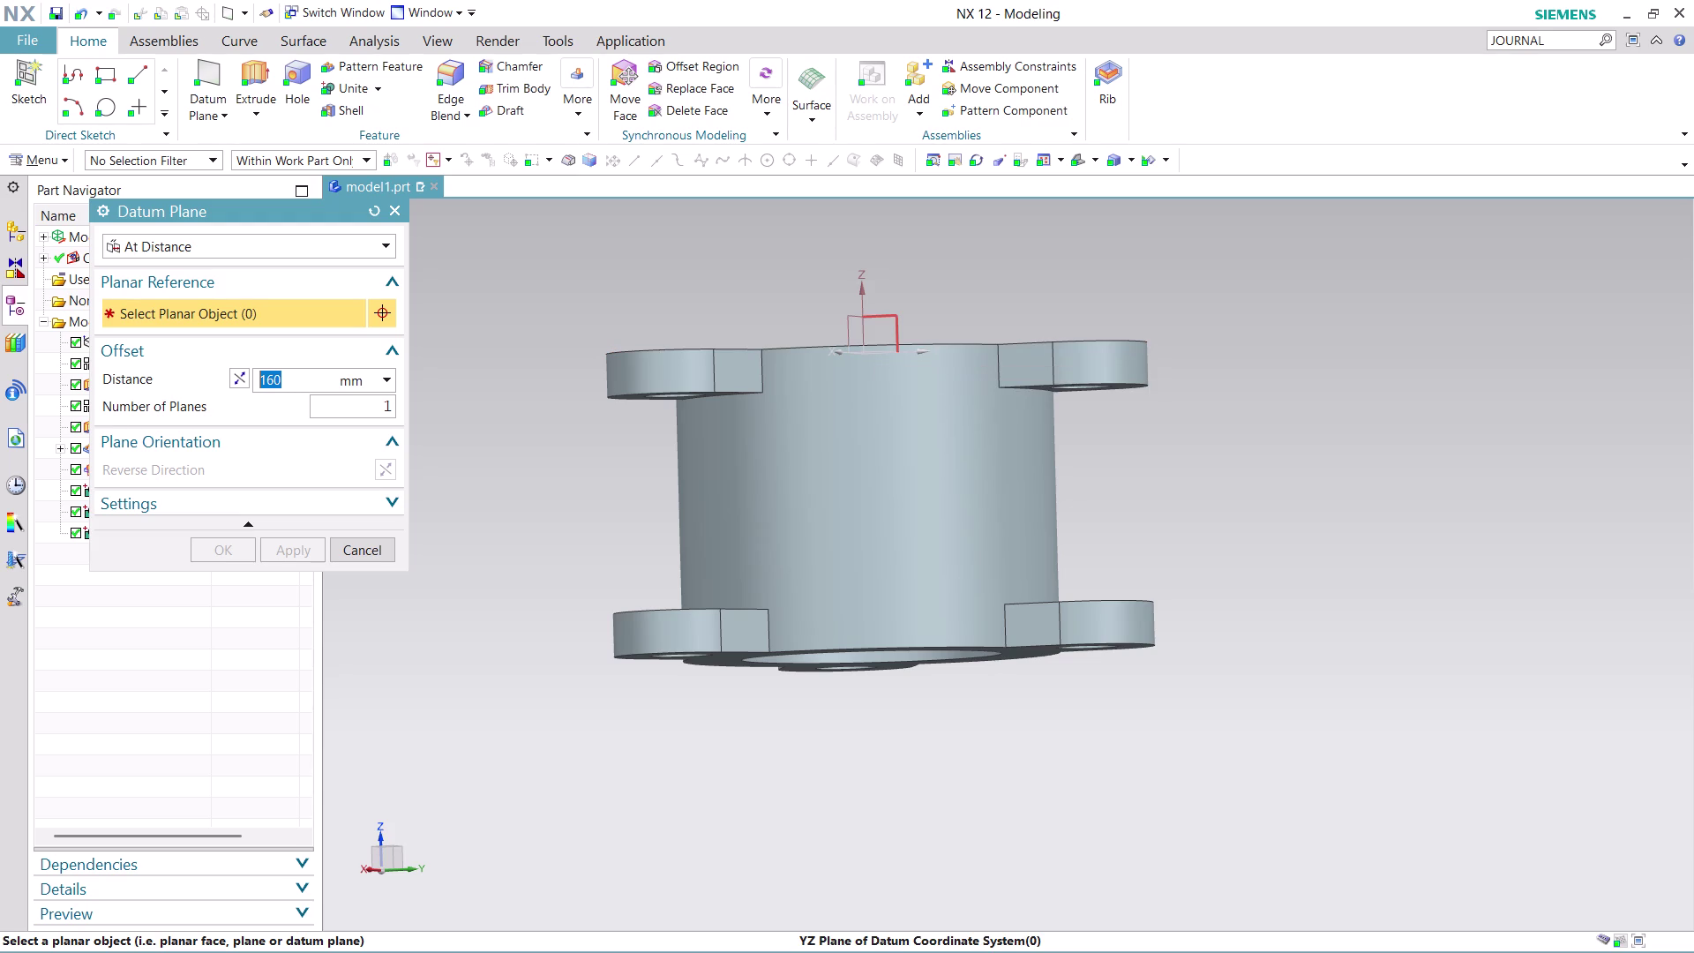
click(795, 344)
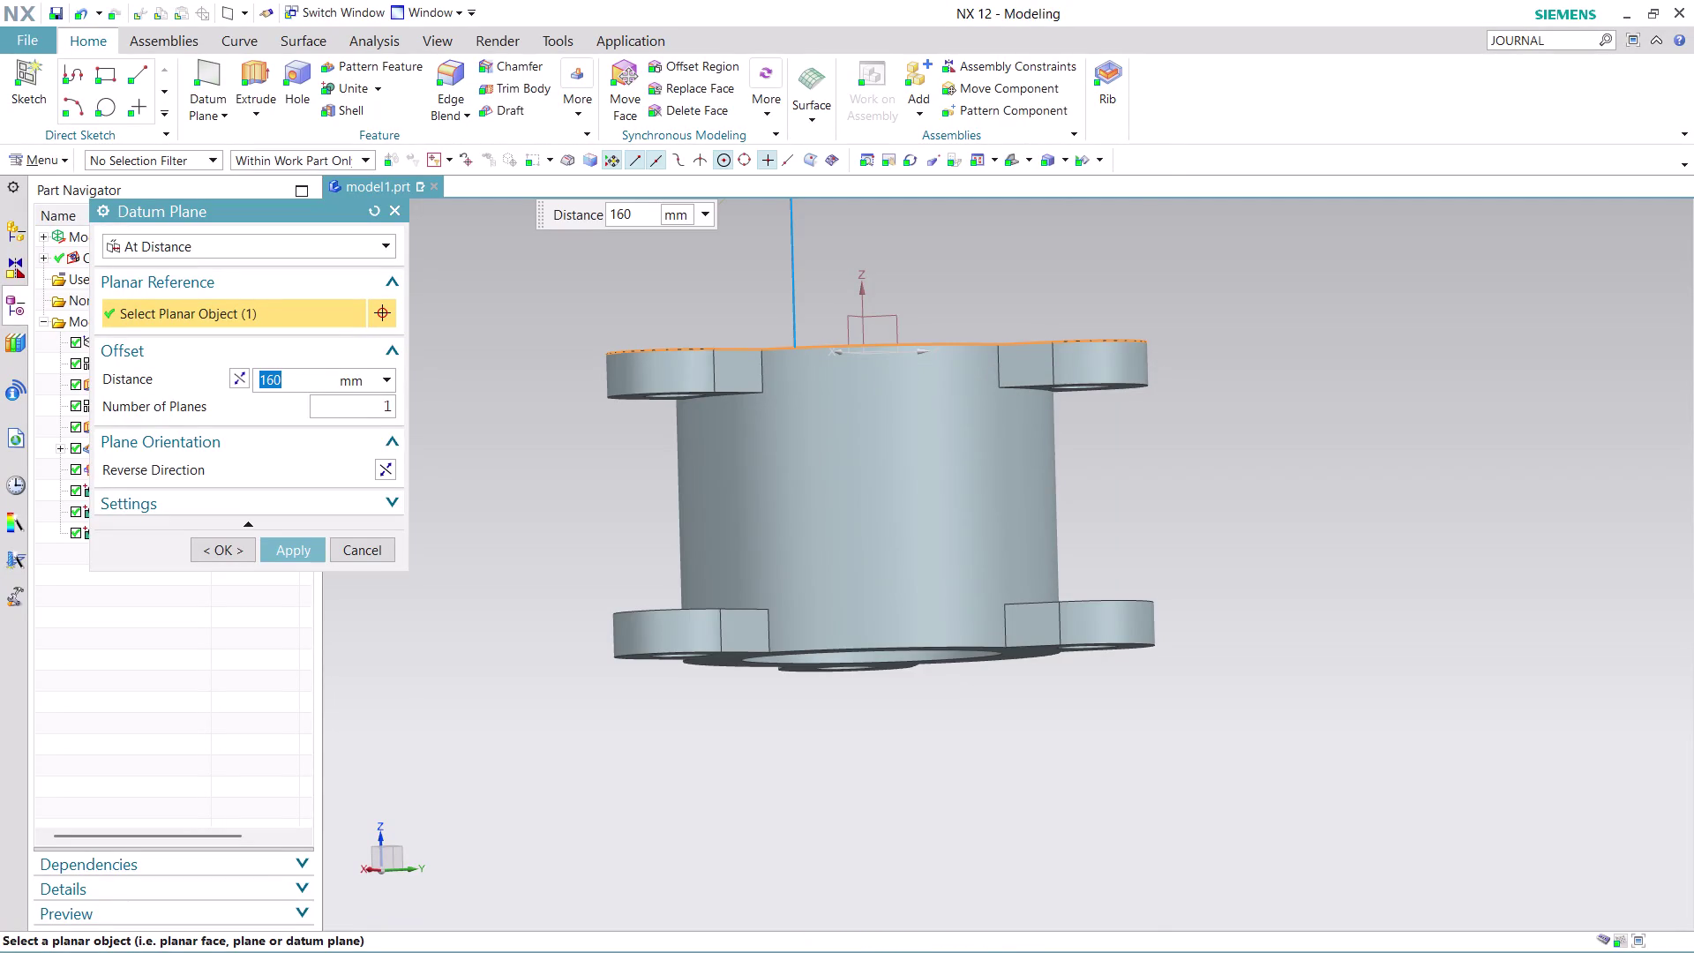
scroll(down, 3)
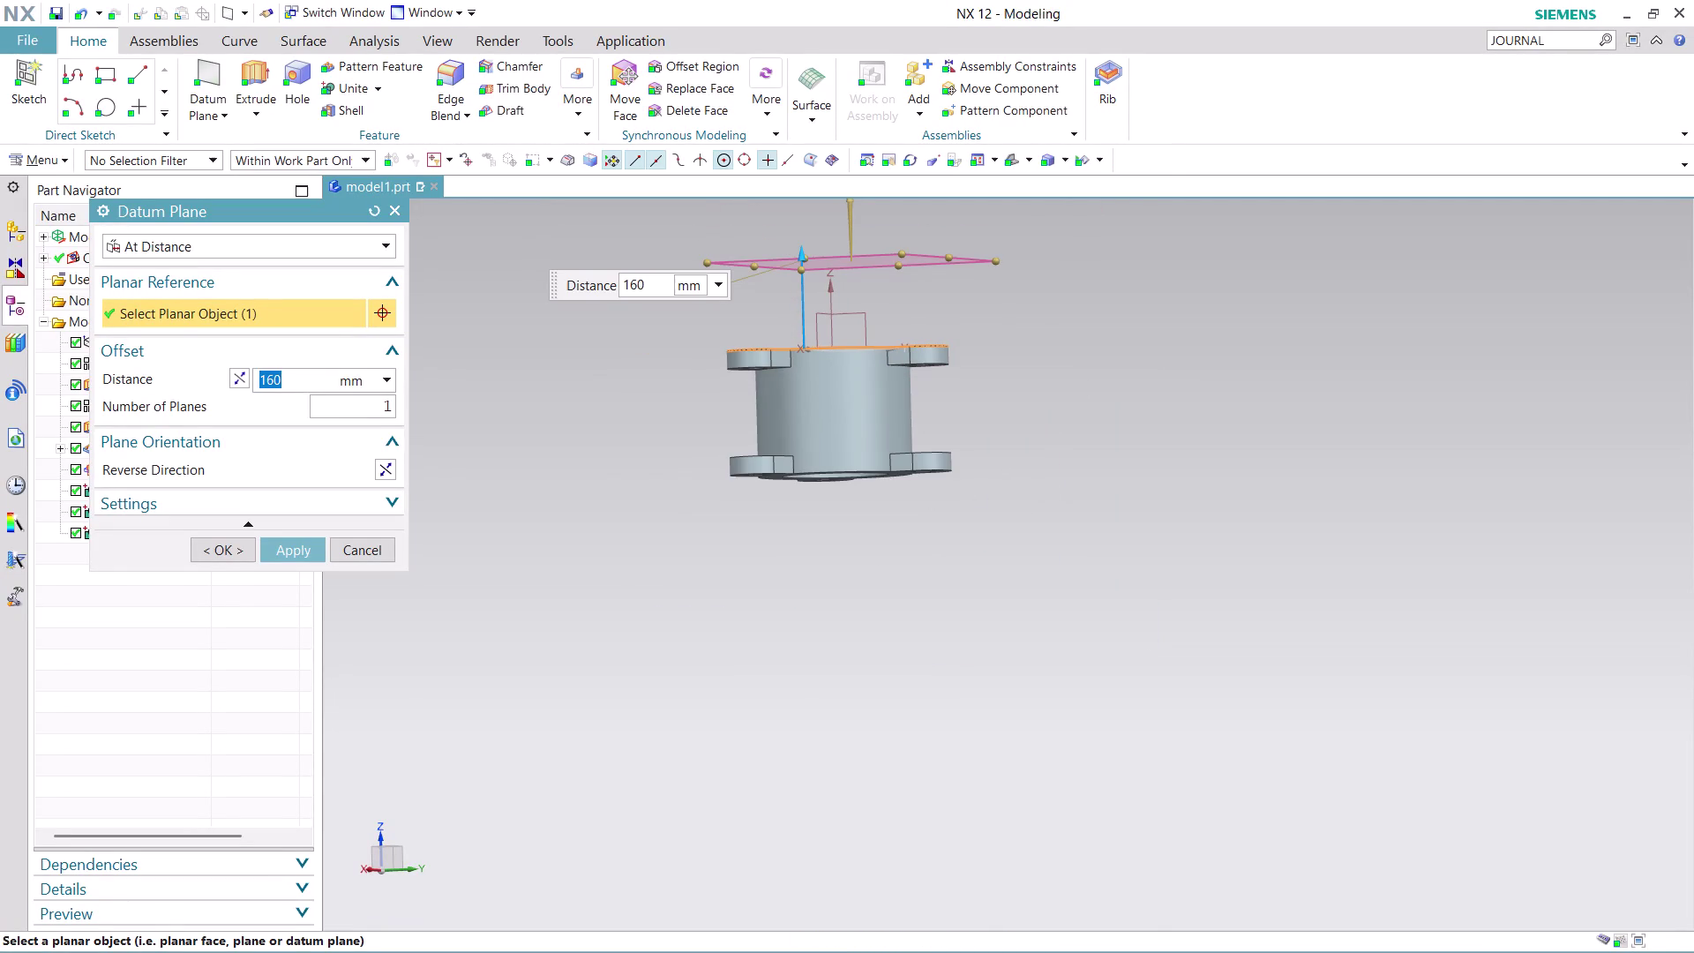
key(Escape)
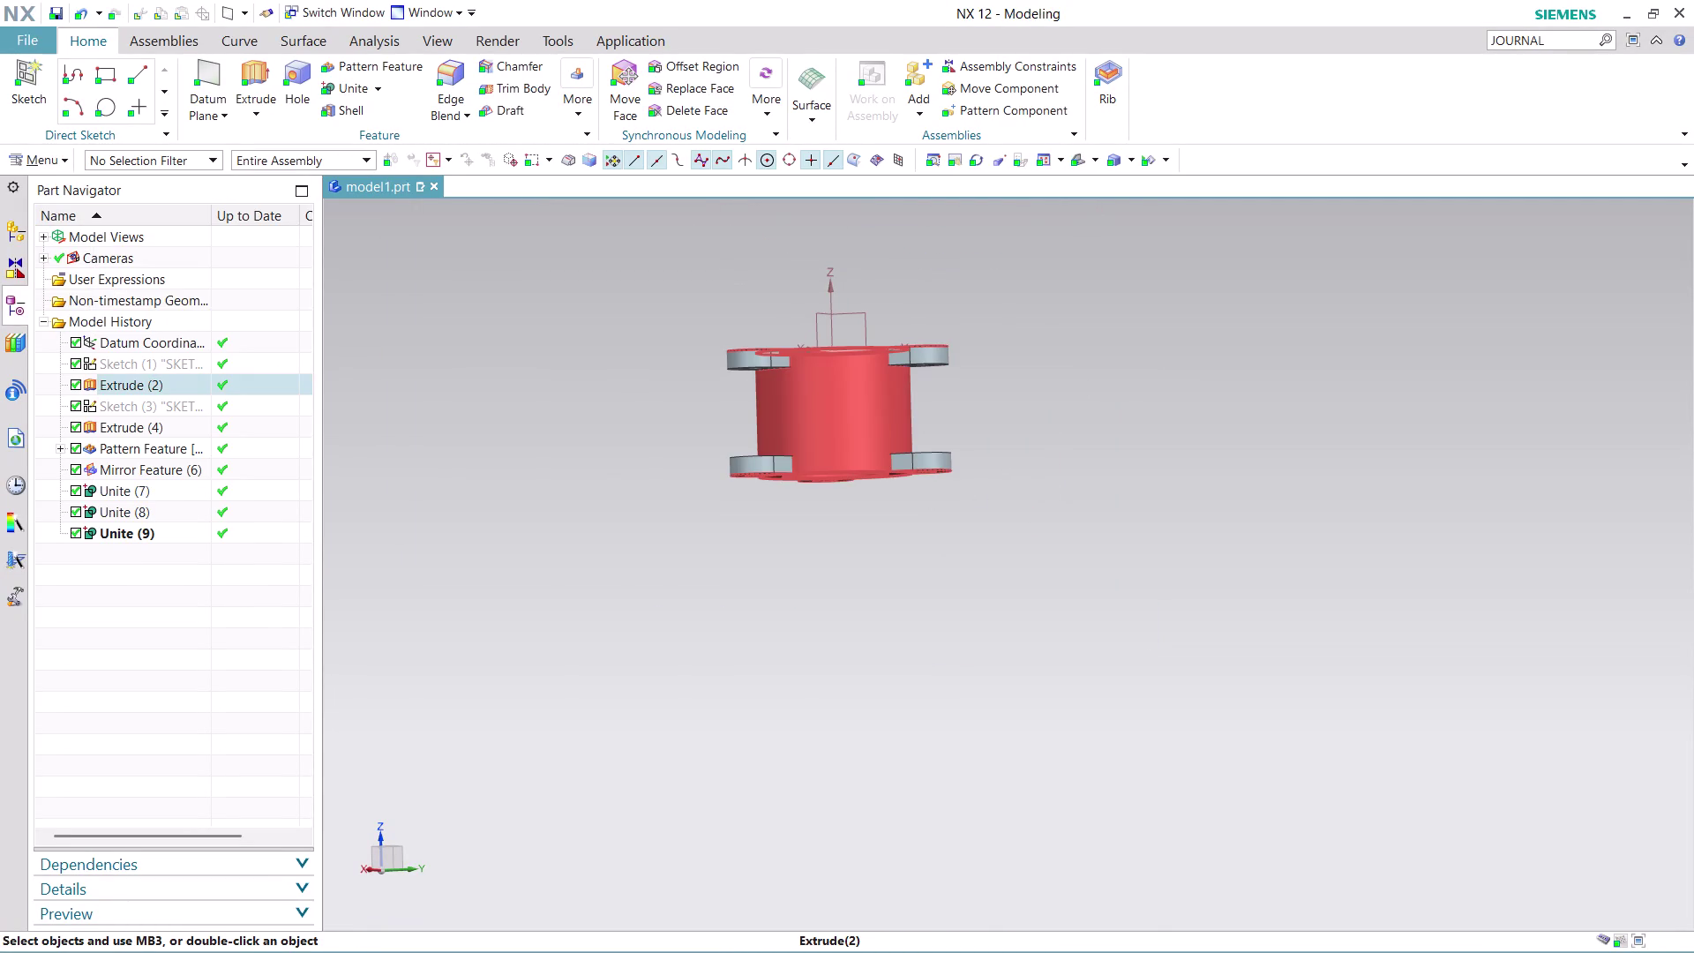
click(208, 109)
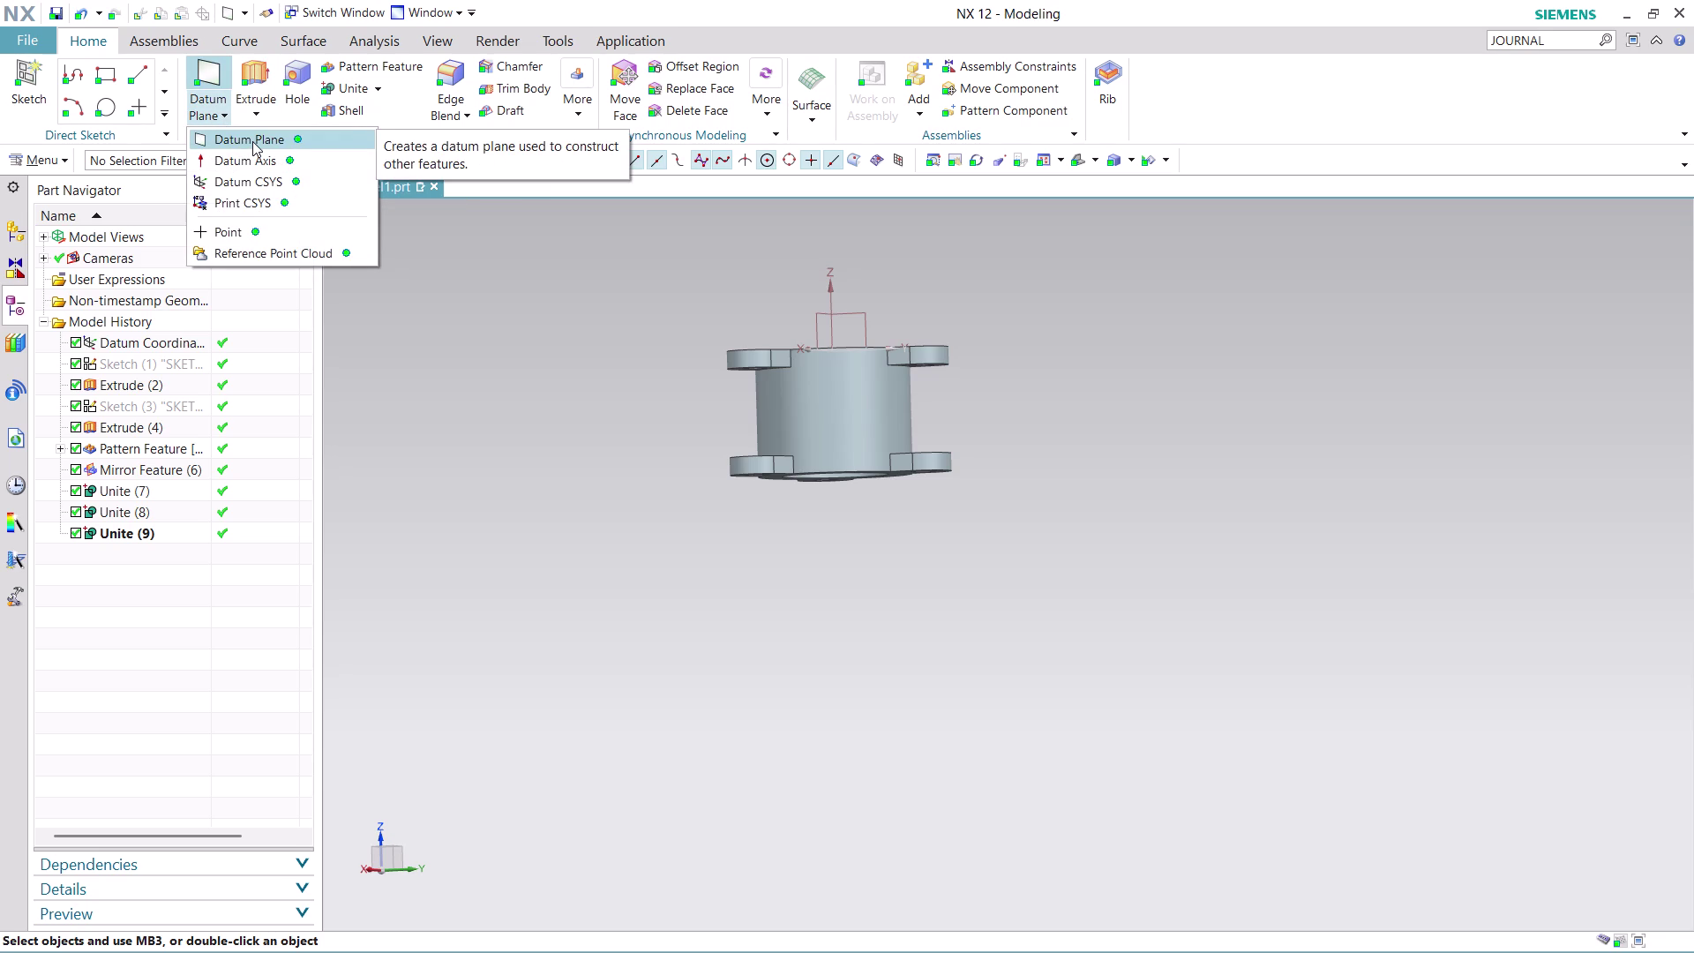
click(253, 141)
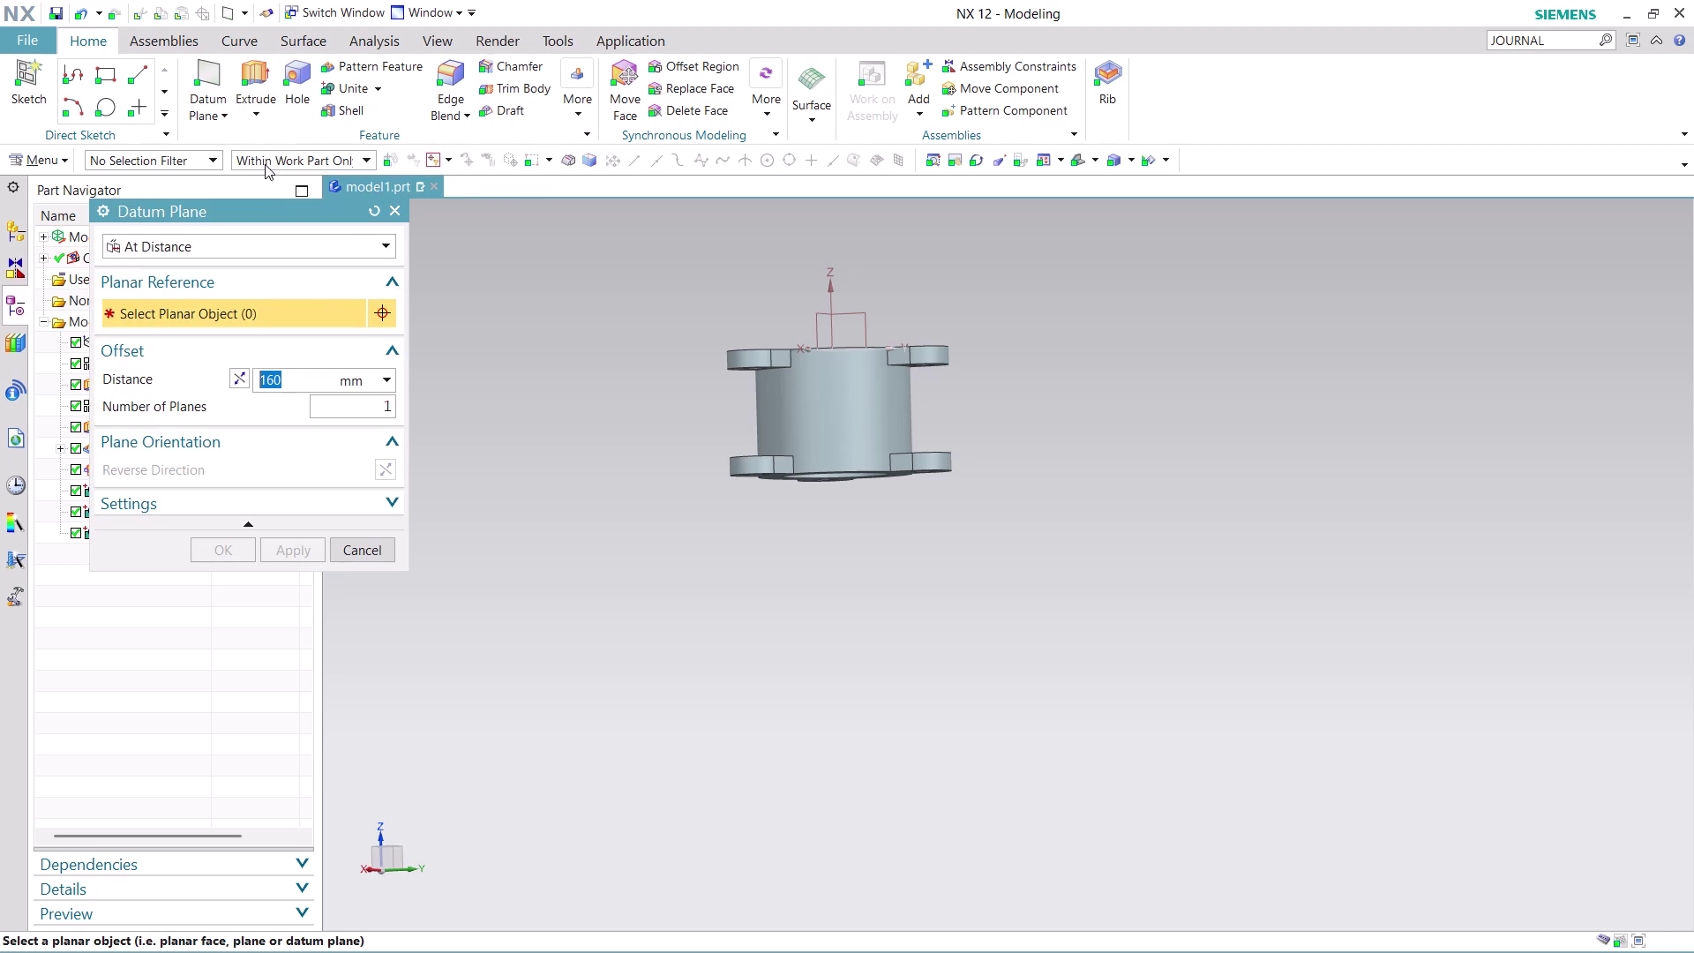
scroll(up, 3)
scroll(up, 3)
scroll(up, 3)
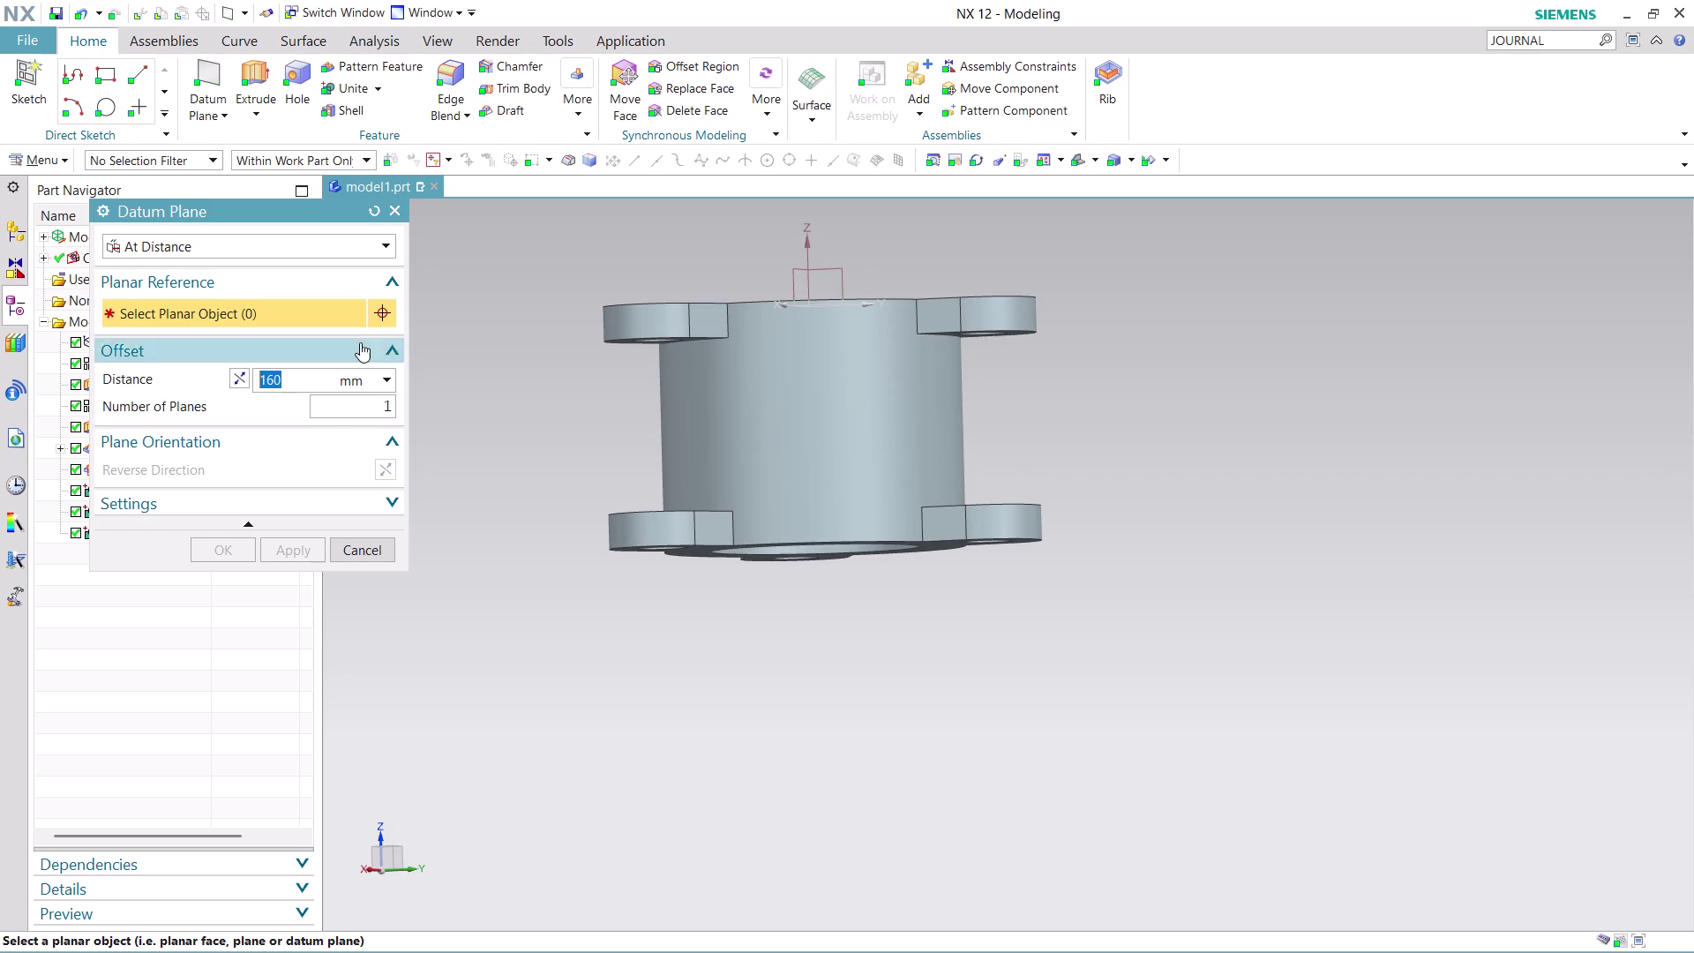
click(386, 243)
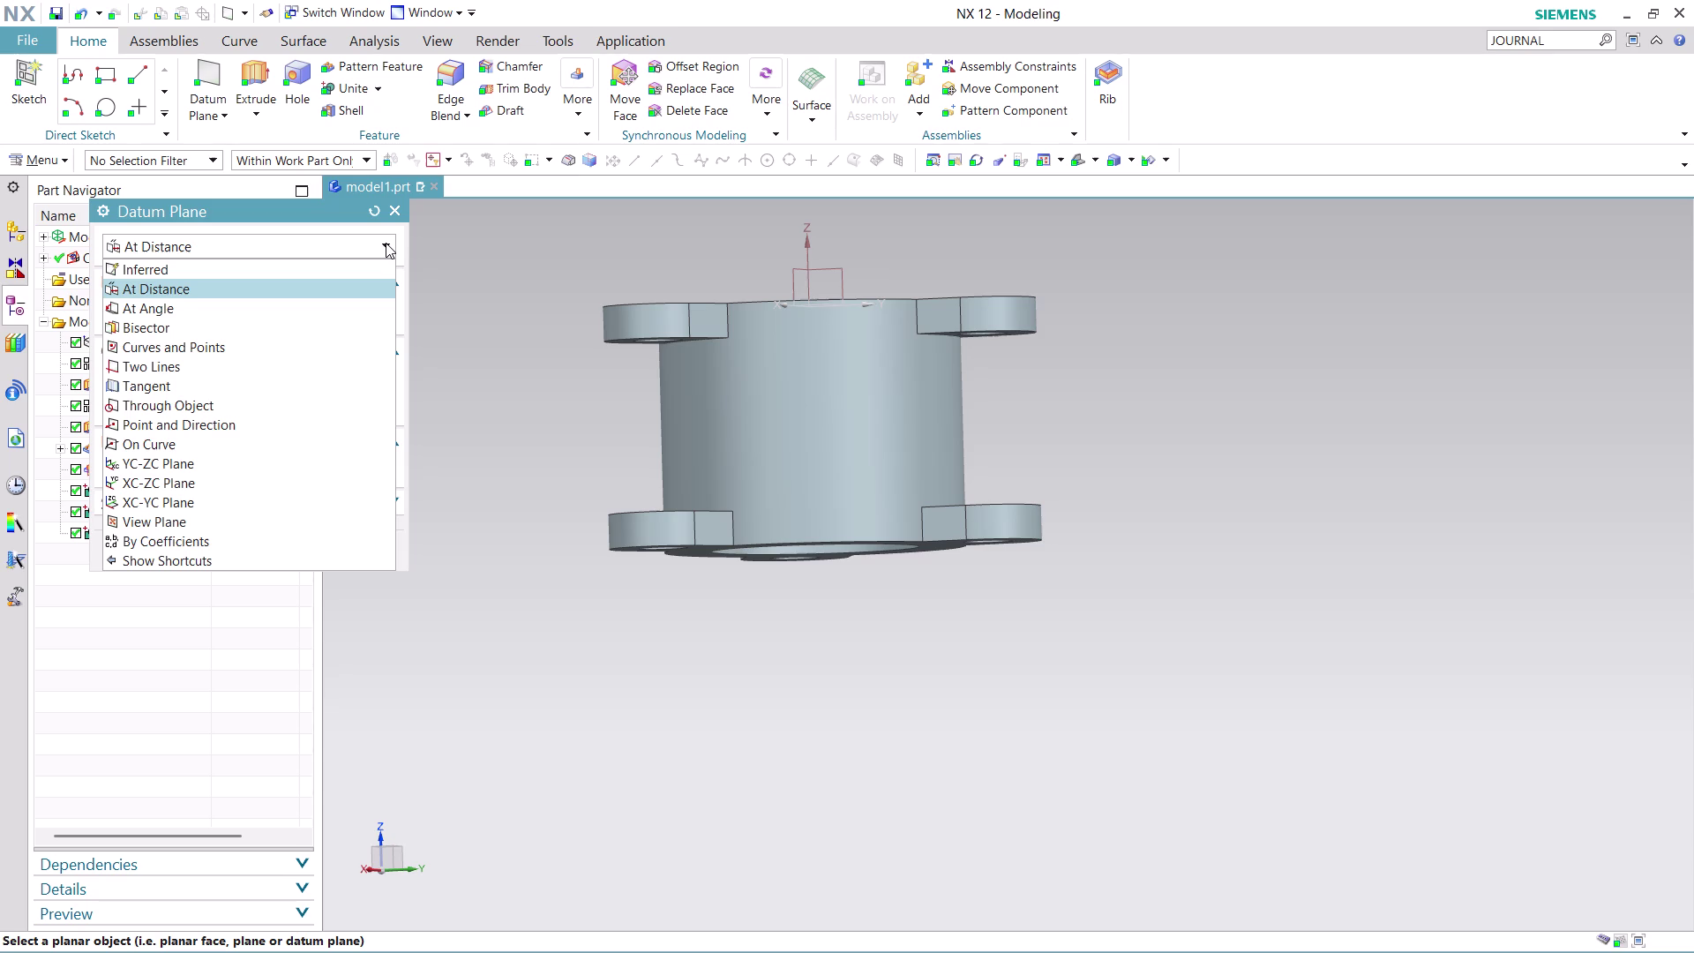
click(385, 242)
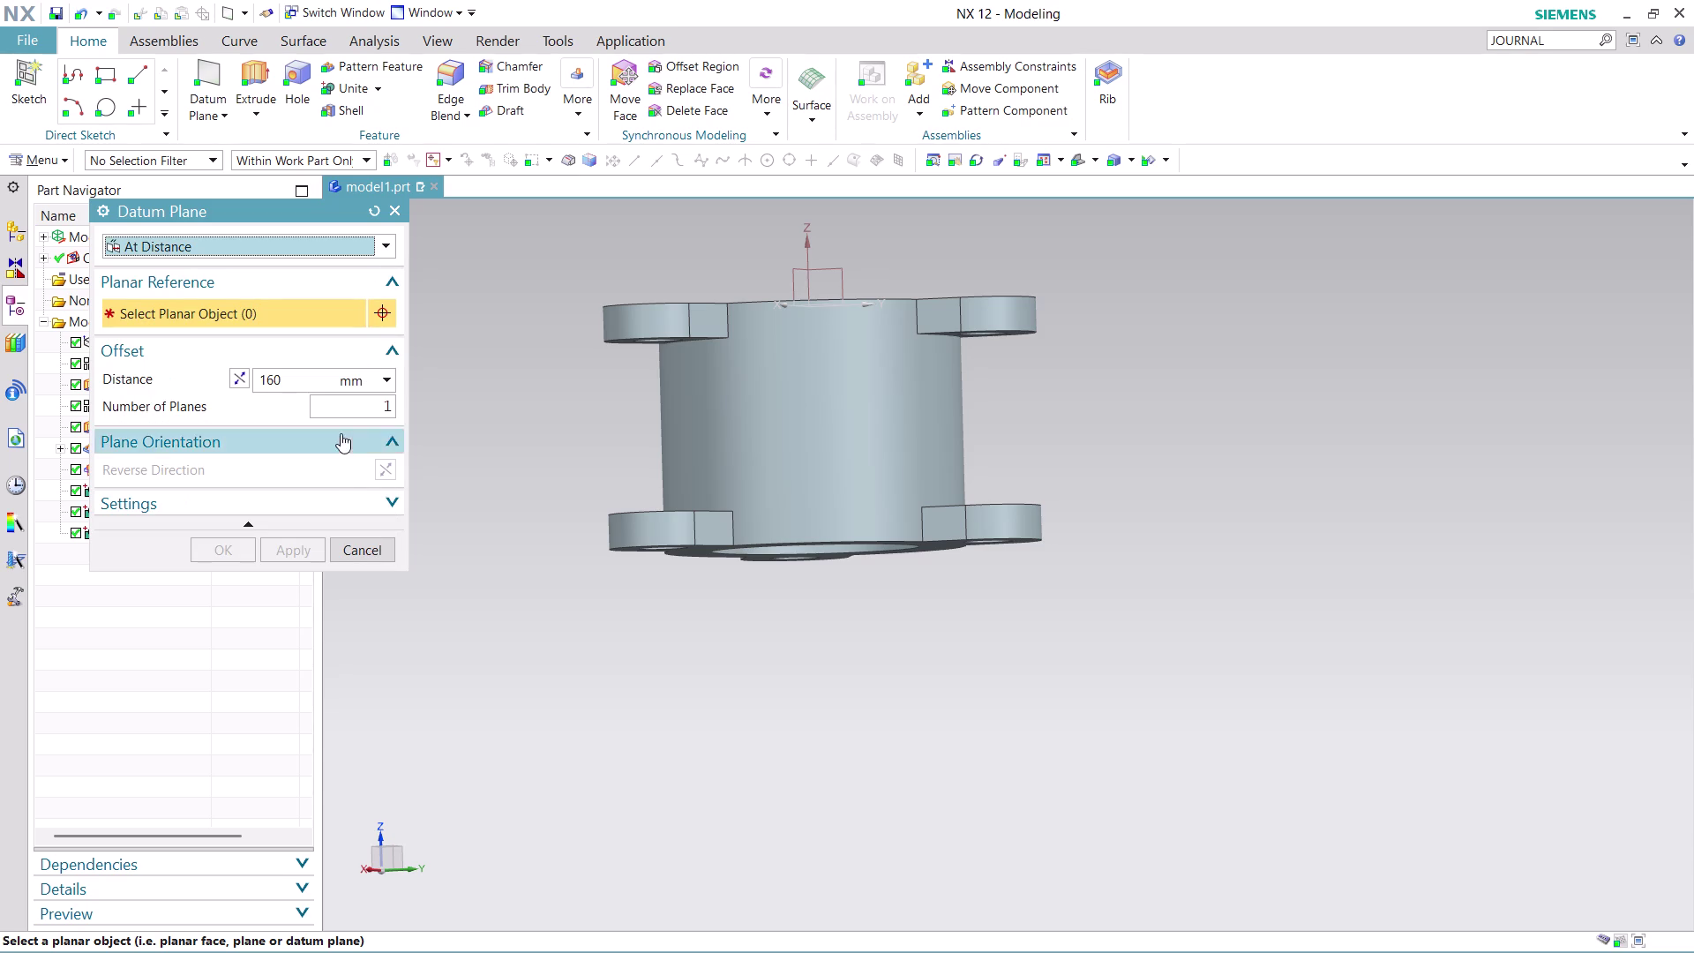
click(369, 428)
click(369, 440)
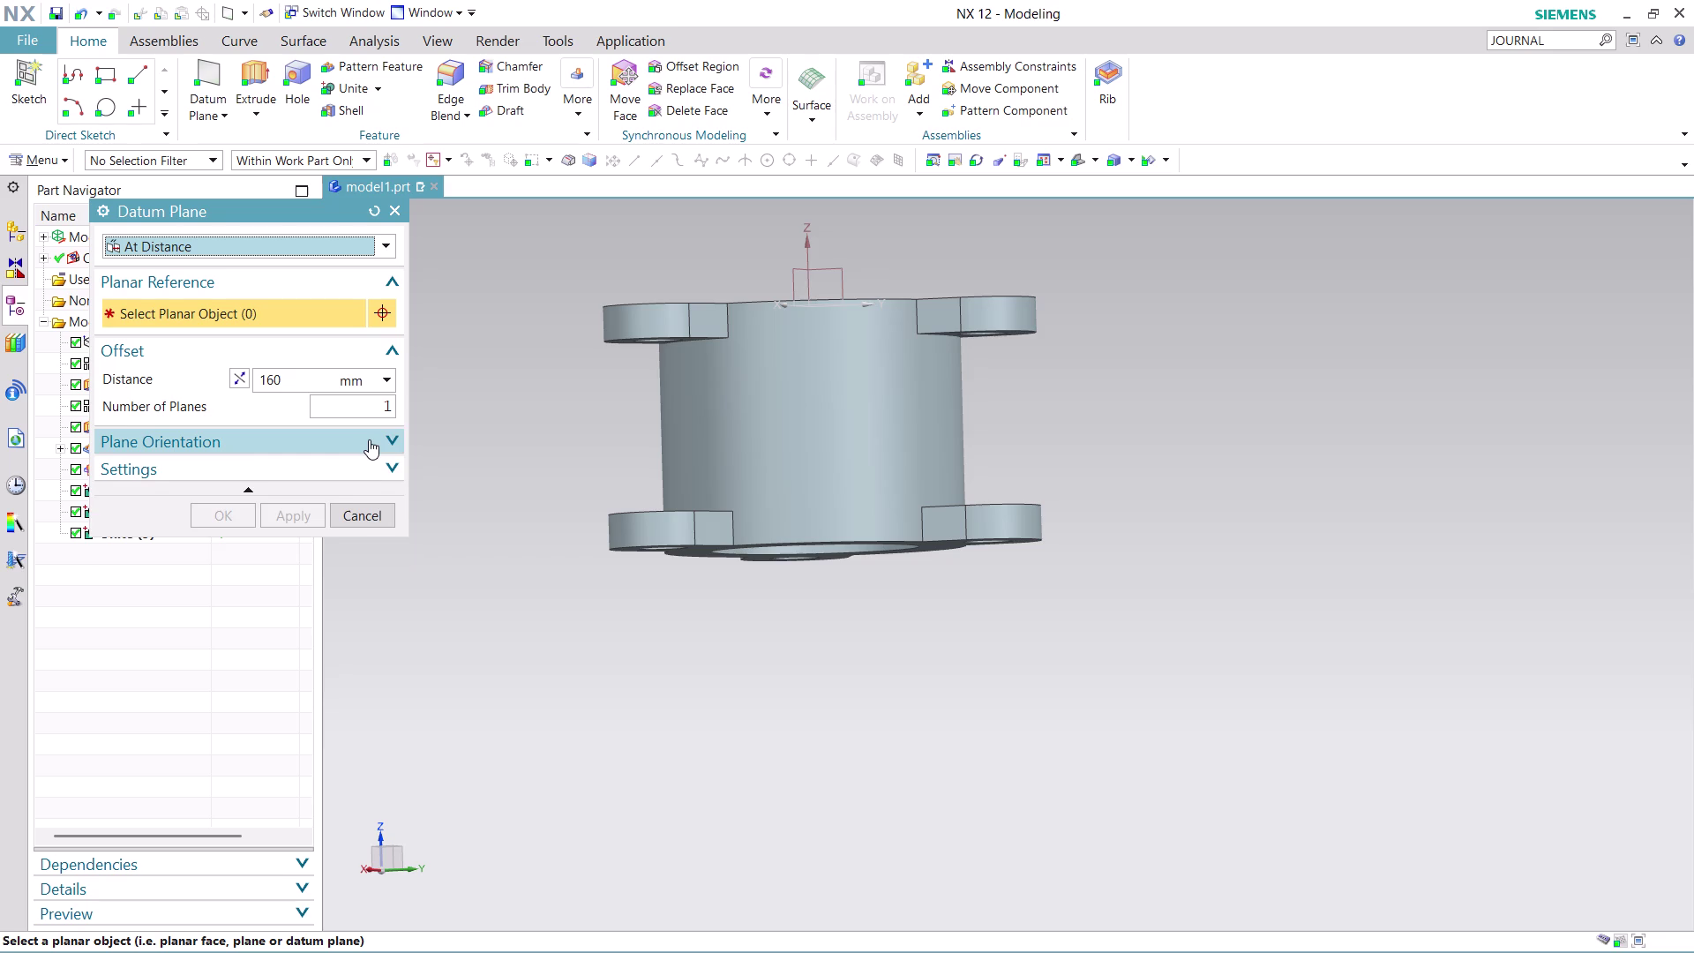
click(369, 439)
click(810, 419)
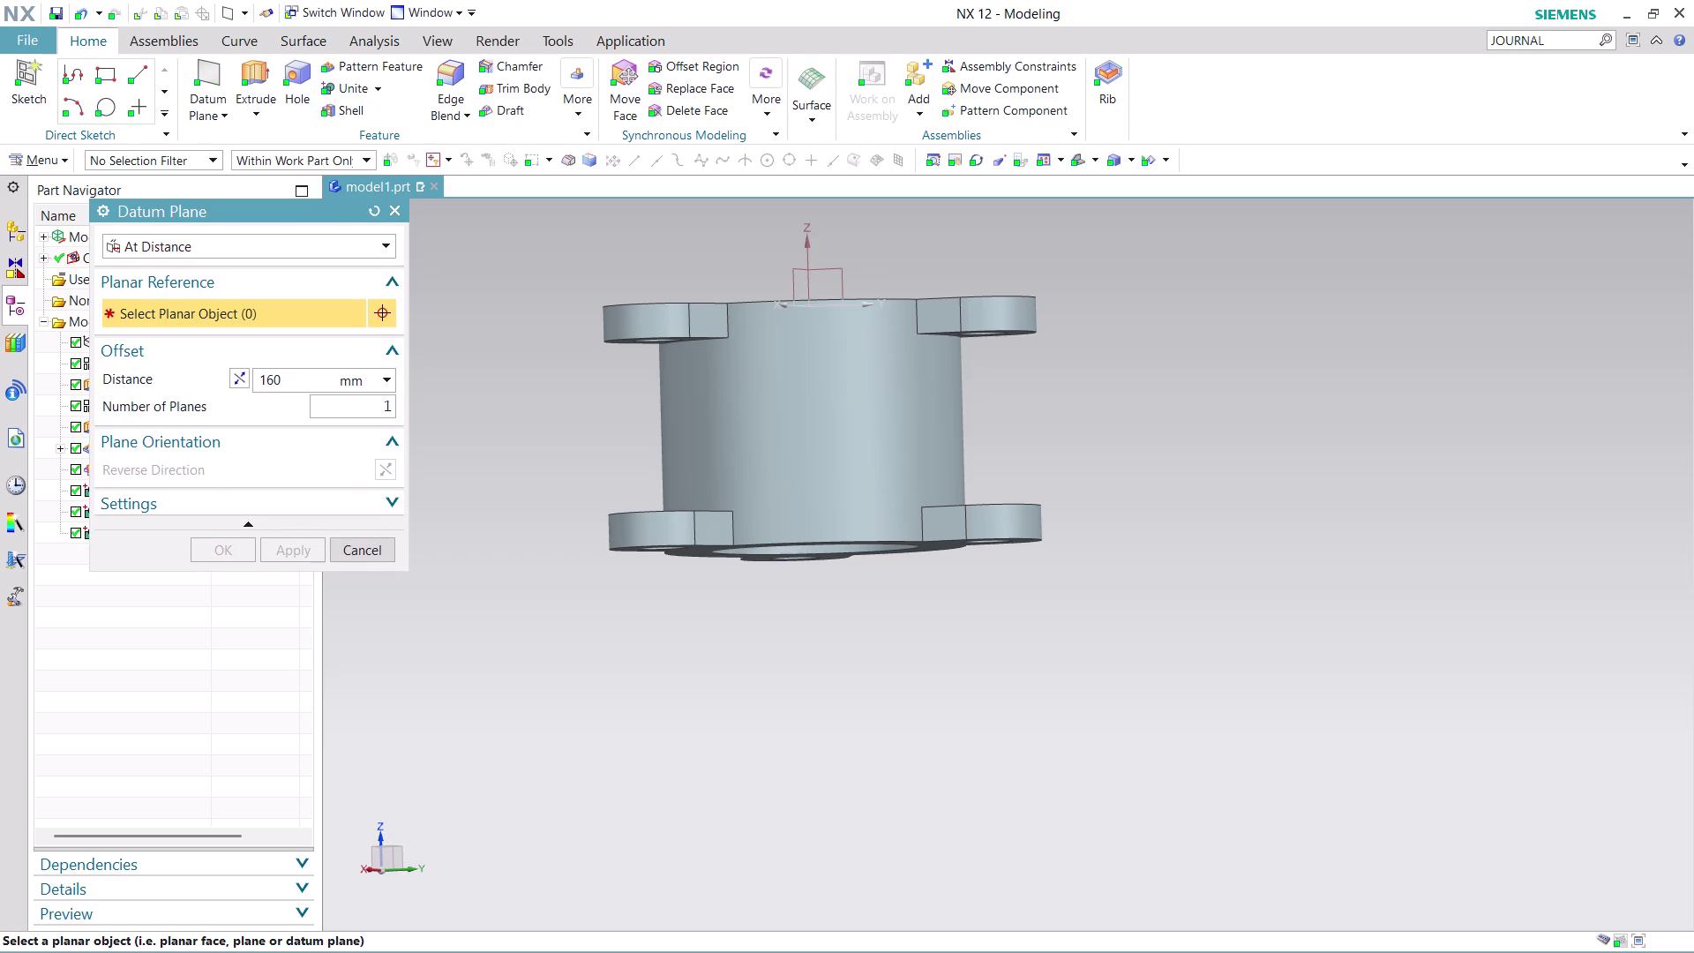
double_click(810, 419)
click(825, 536)
click(1005, 513)
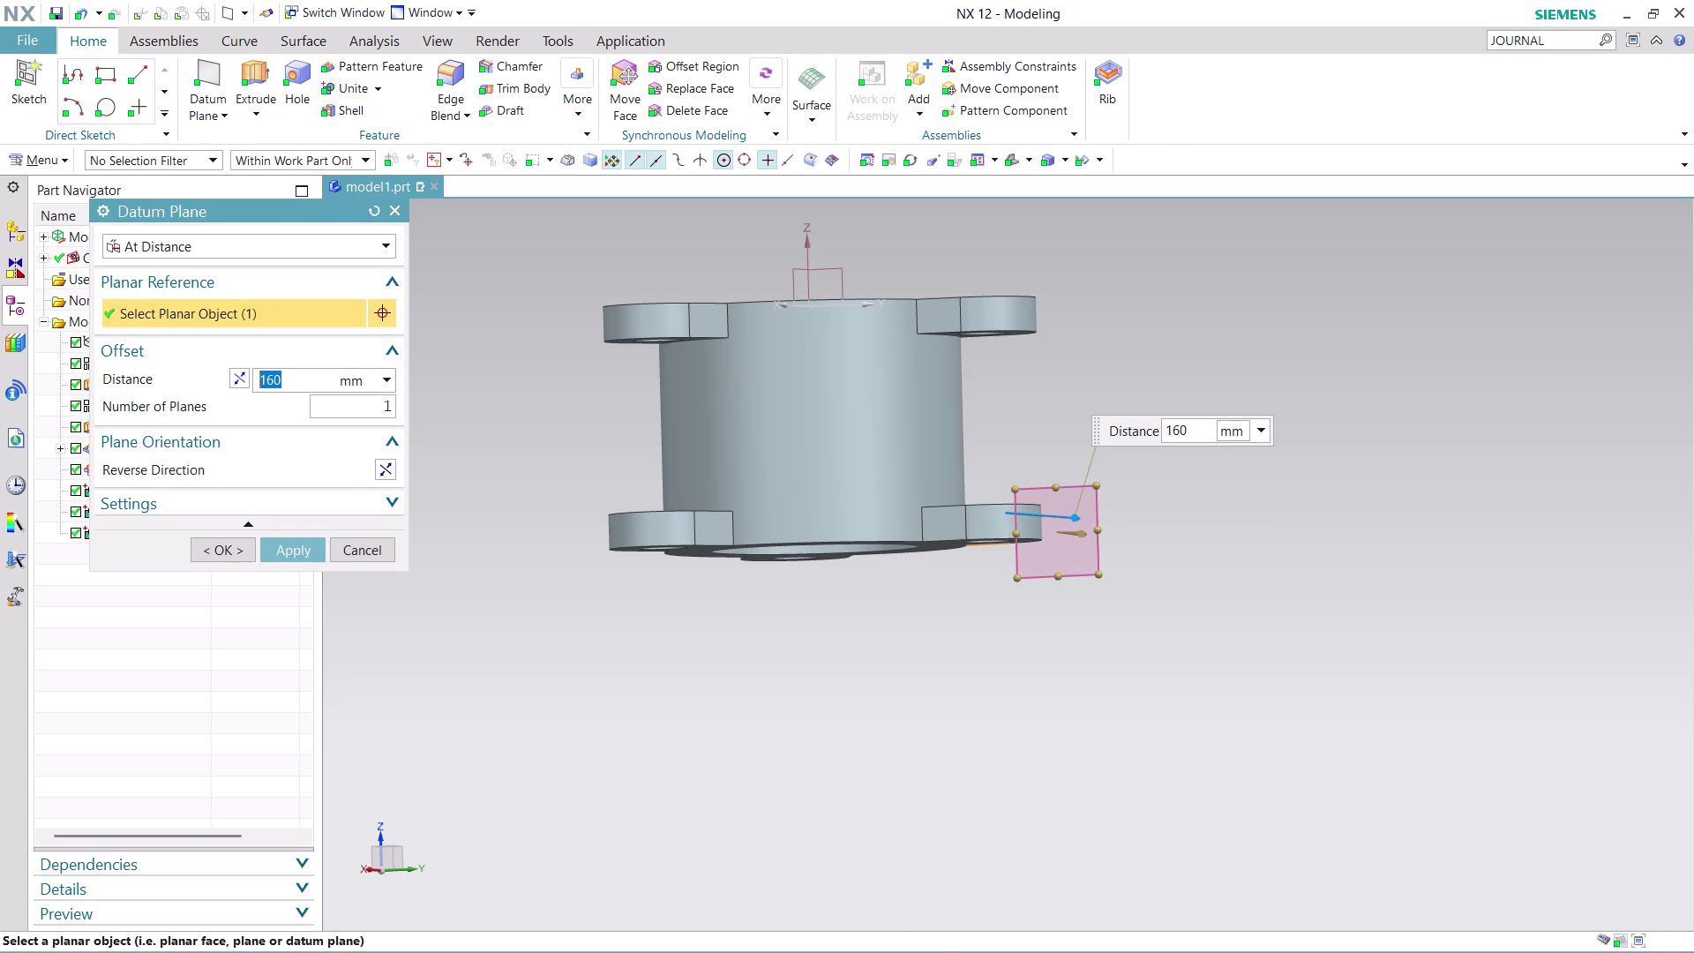
key(Escape)
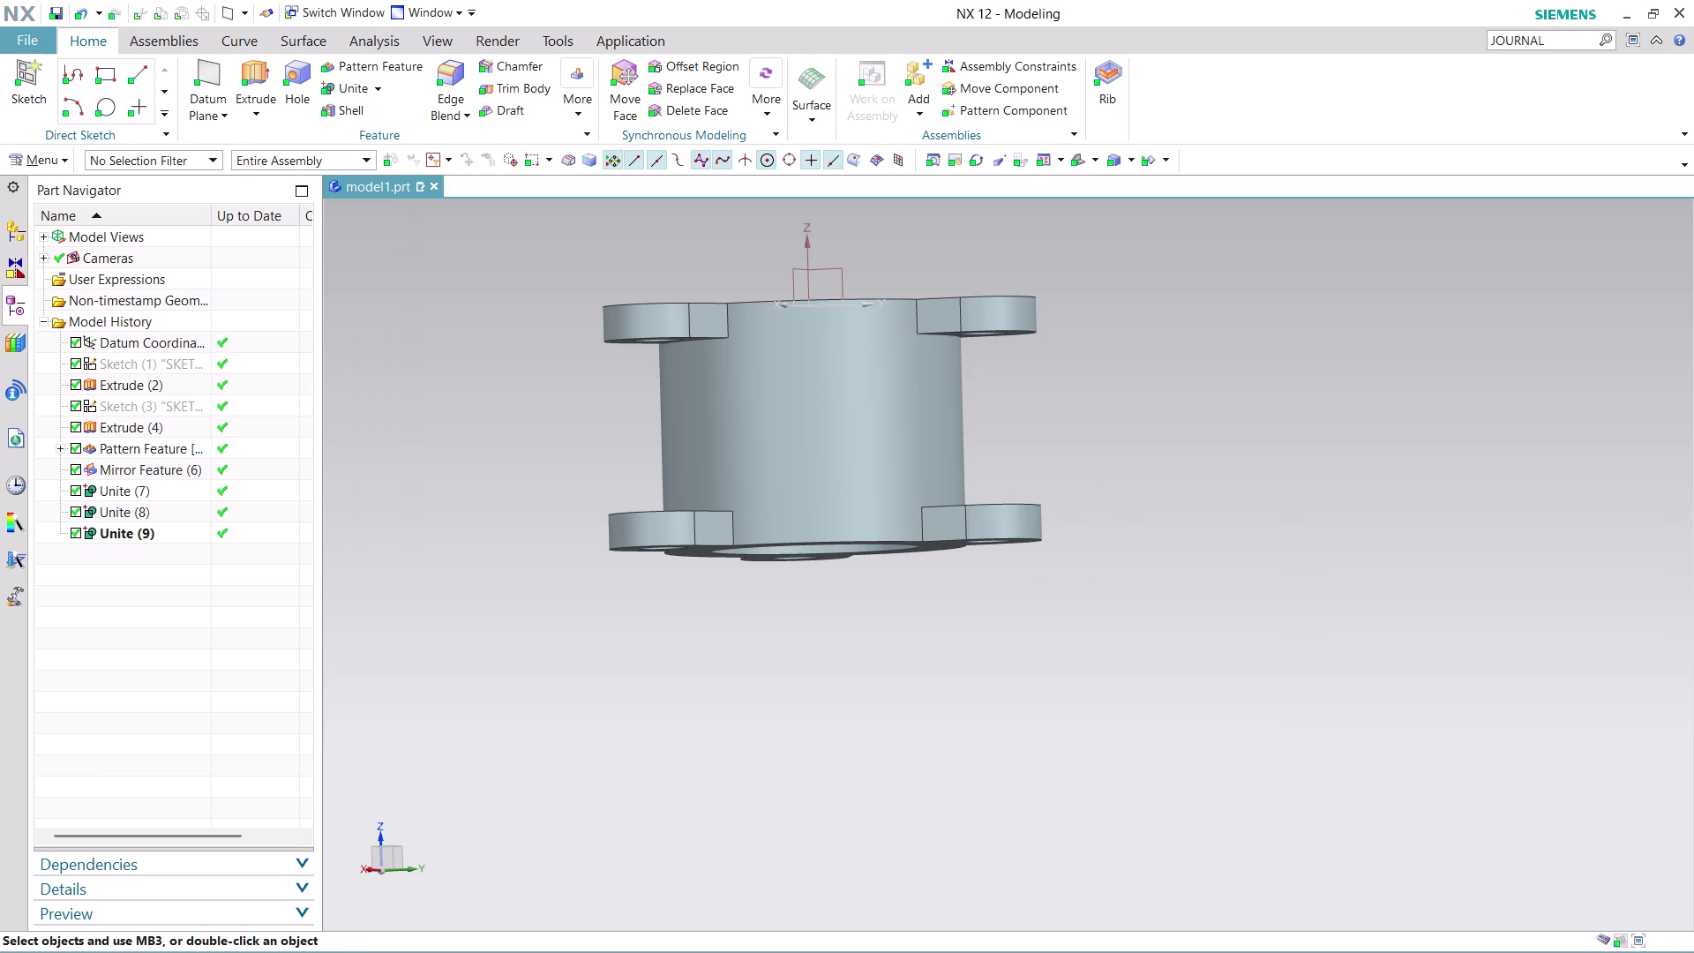
click(809, 420)
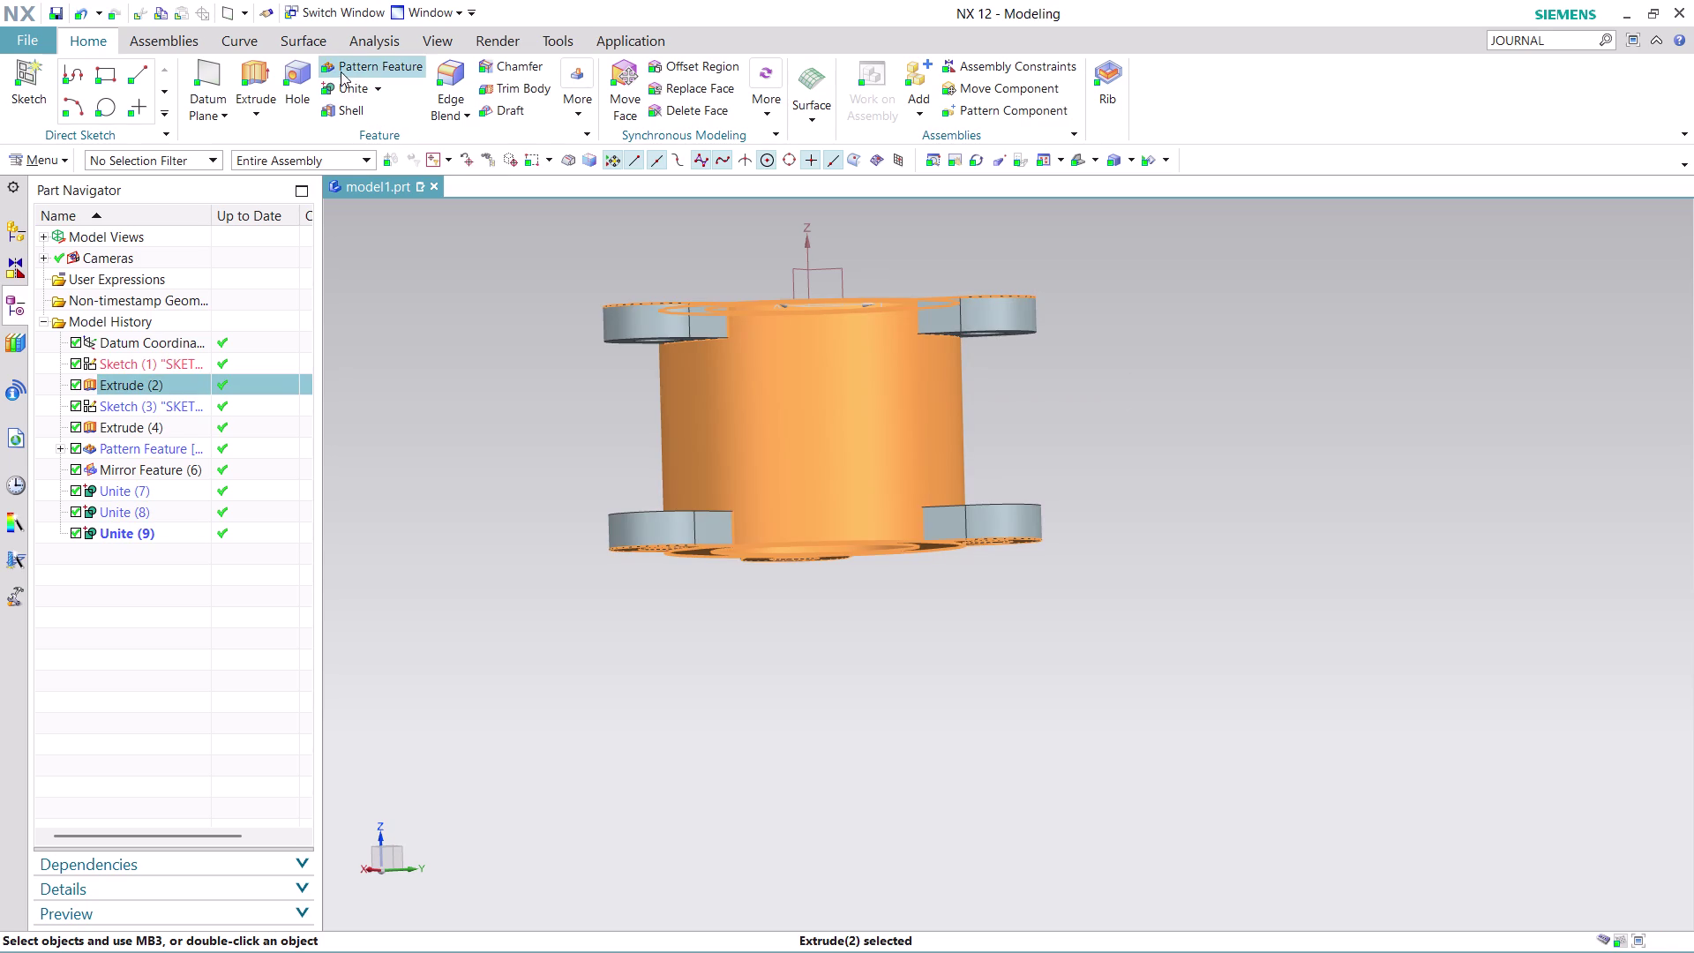
click(194, 71)
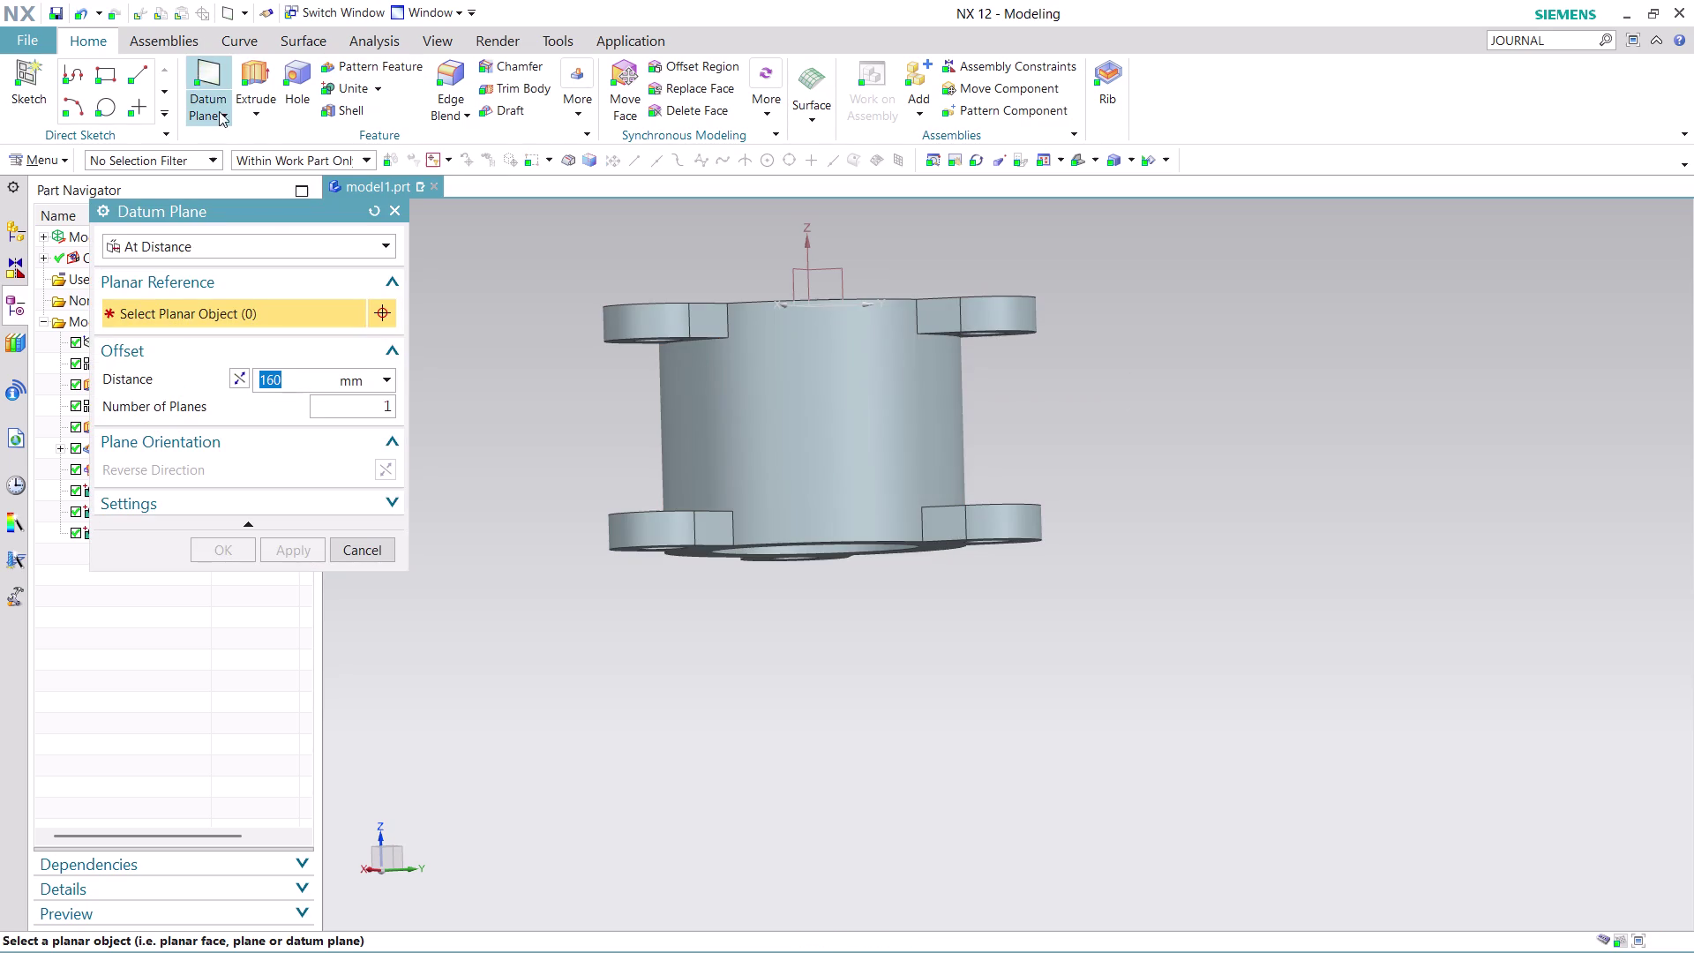
scroll(up, 3)
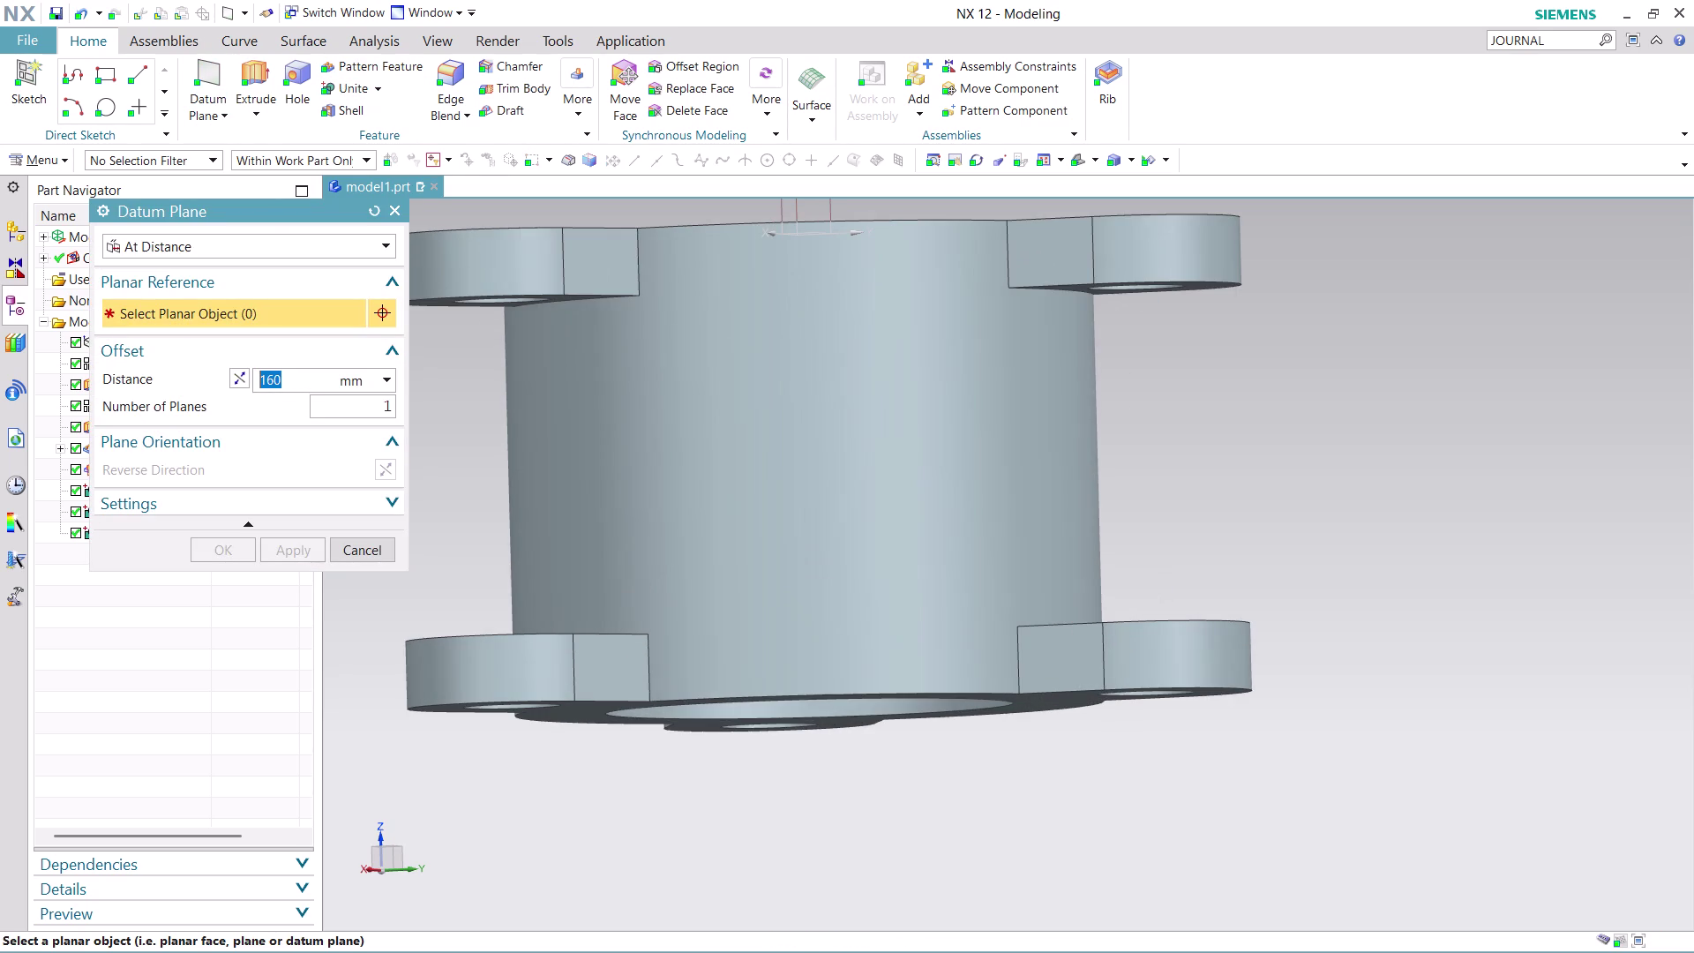
click(808, 231)
scroll(down, 3)
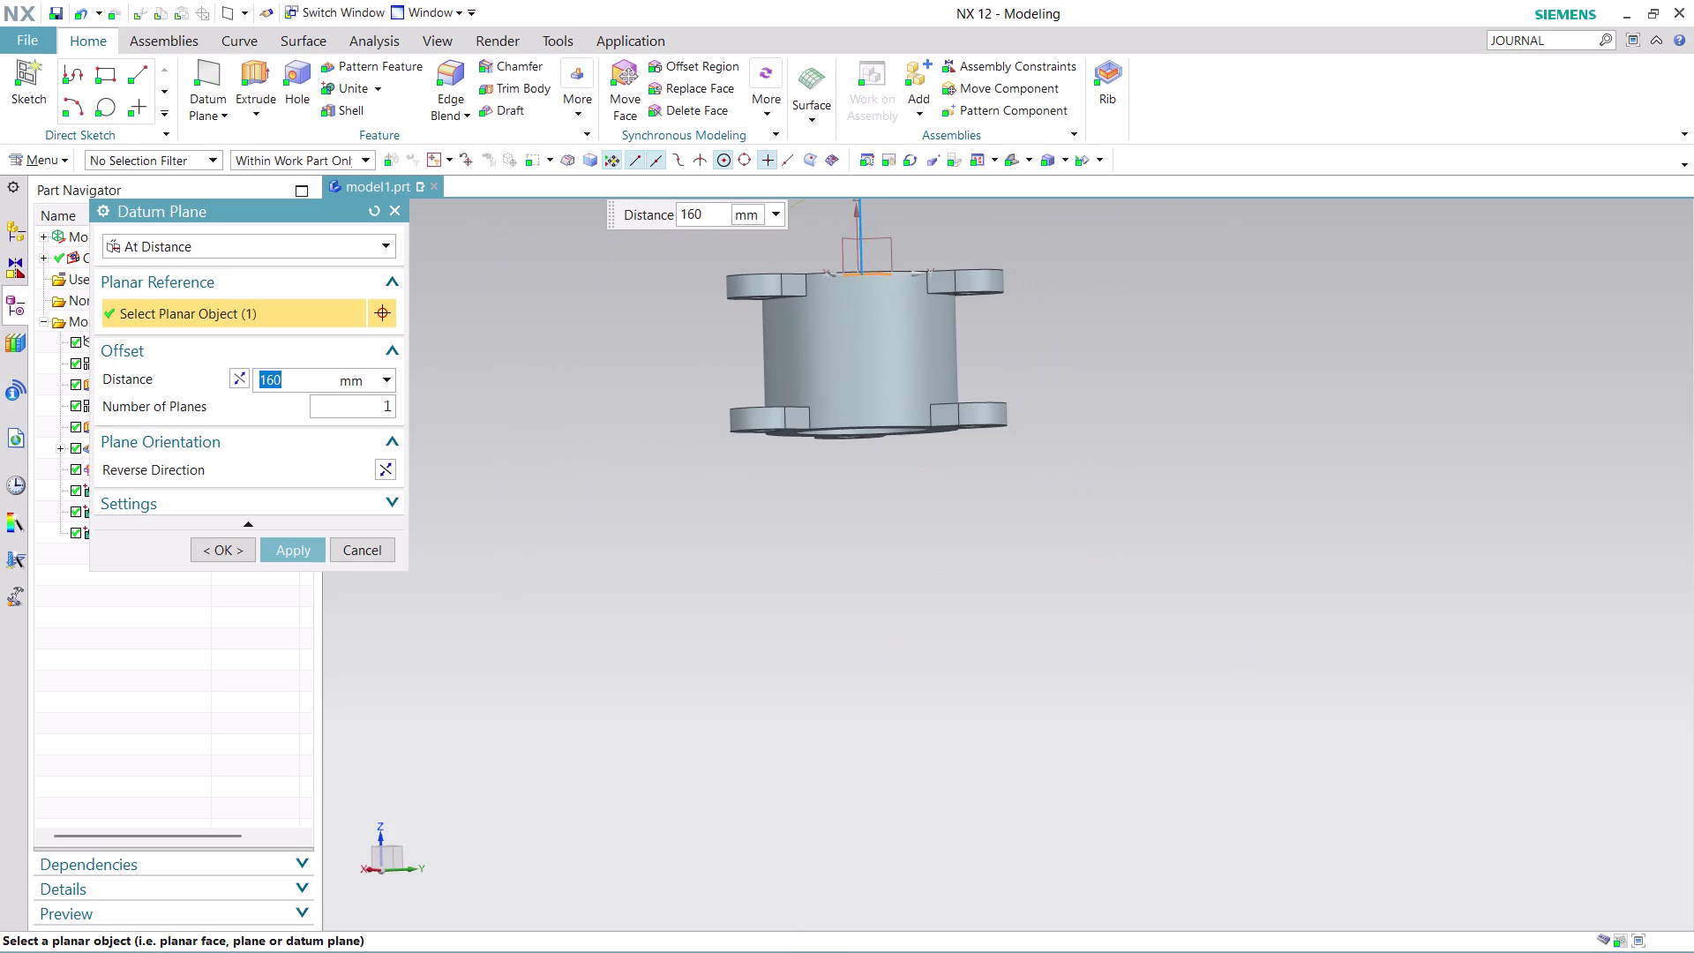
scroll(down, 3)
key(Escape)
scroll(up, 3)
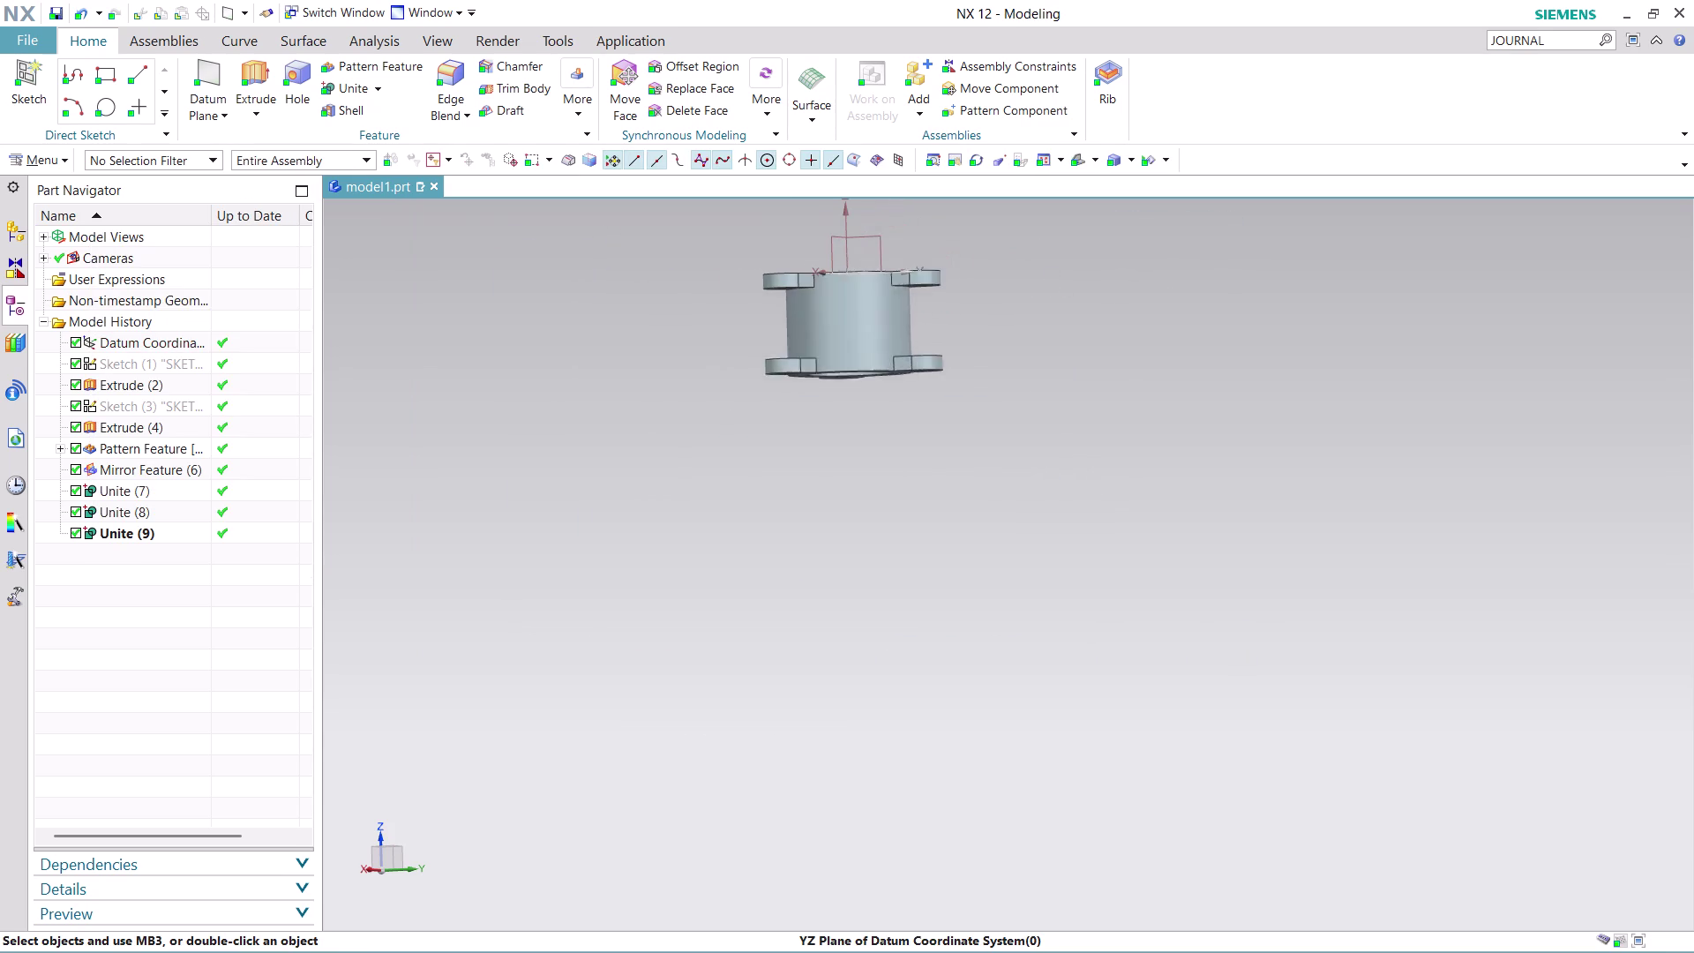
Orbit and zoom the model to view its top end.
scroll(up, 3)
middle_drag(953, 232, 958, 267)
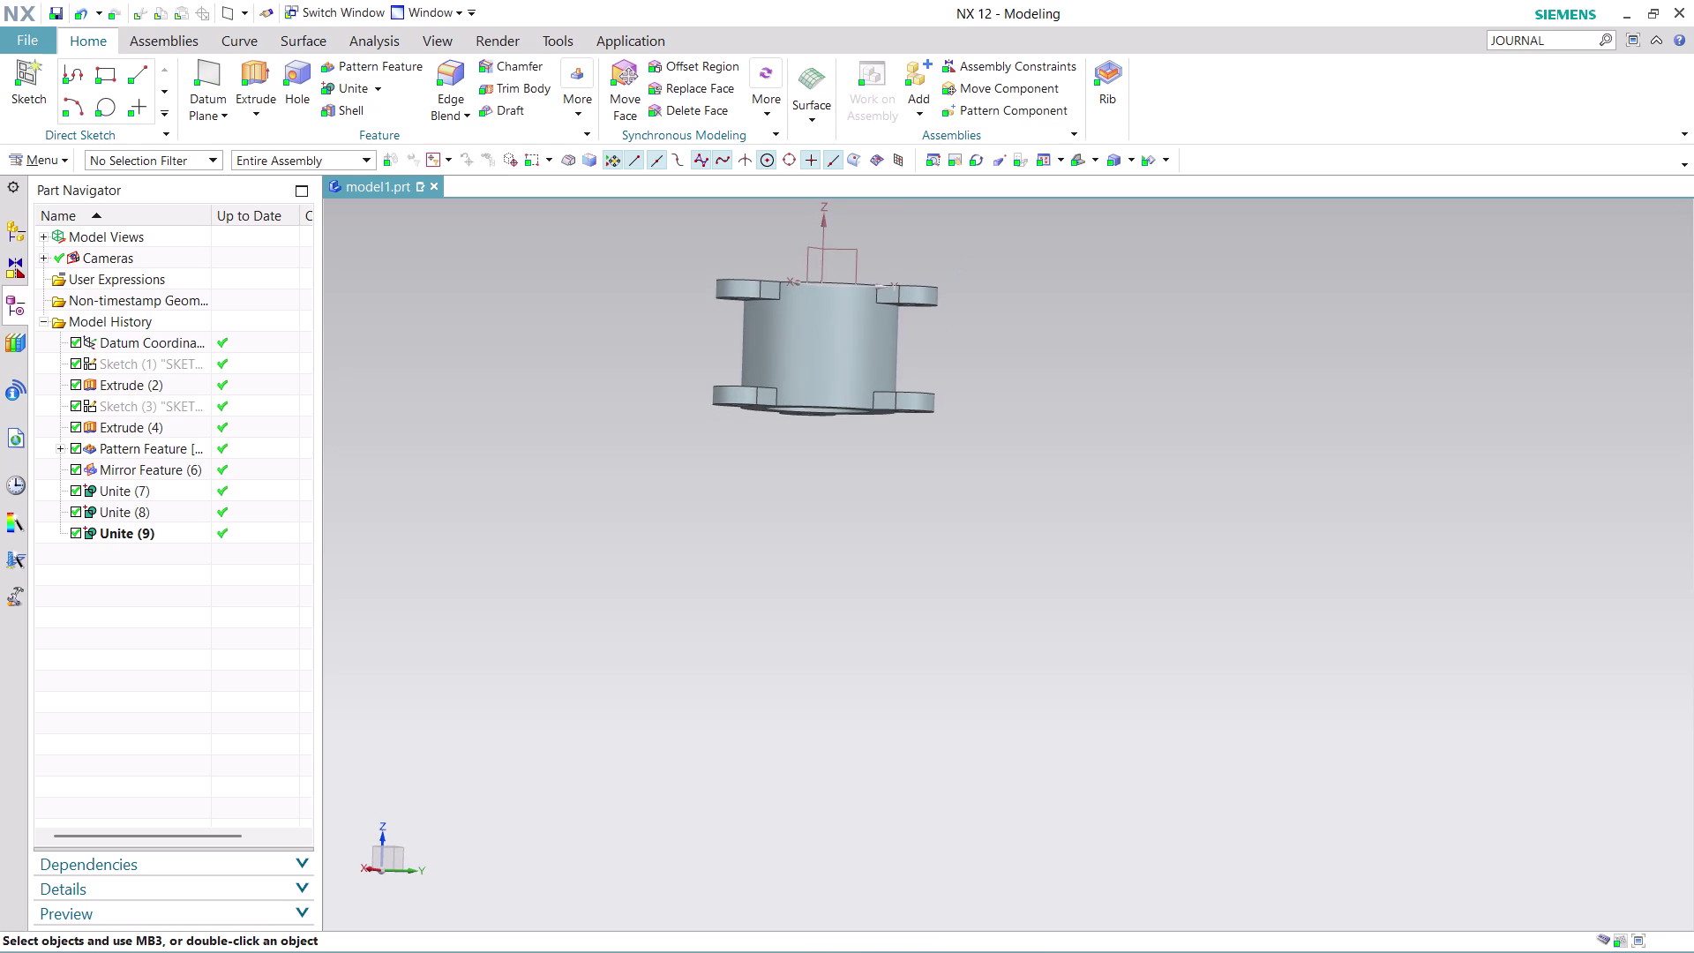
middle_drag(1037, 424, 1043, 581)
scroll(up, 3)
middle_drag(892, 383, 882, 411)
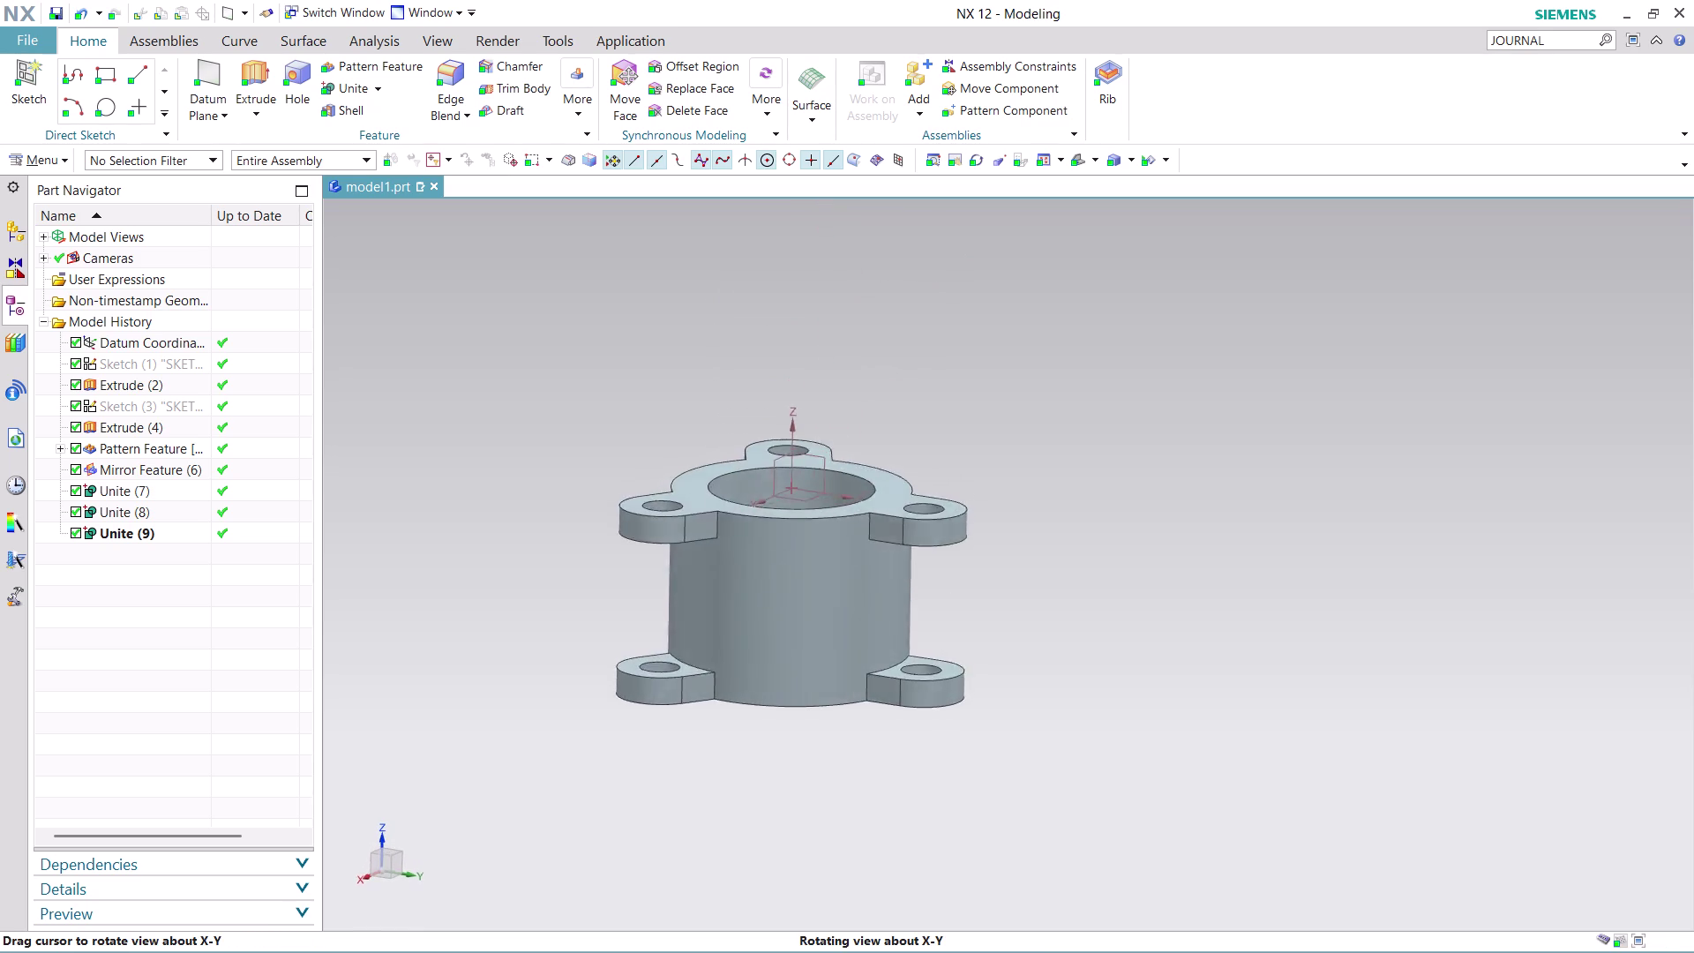
middle_drag(883, 410, 731, 256)
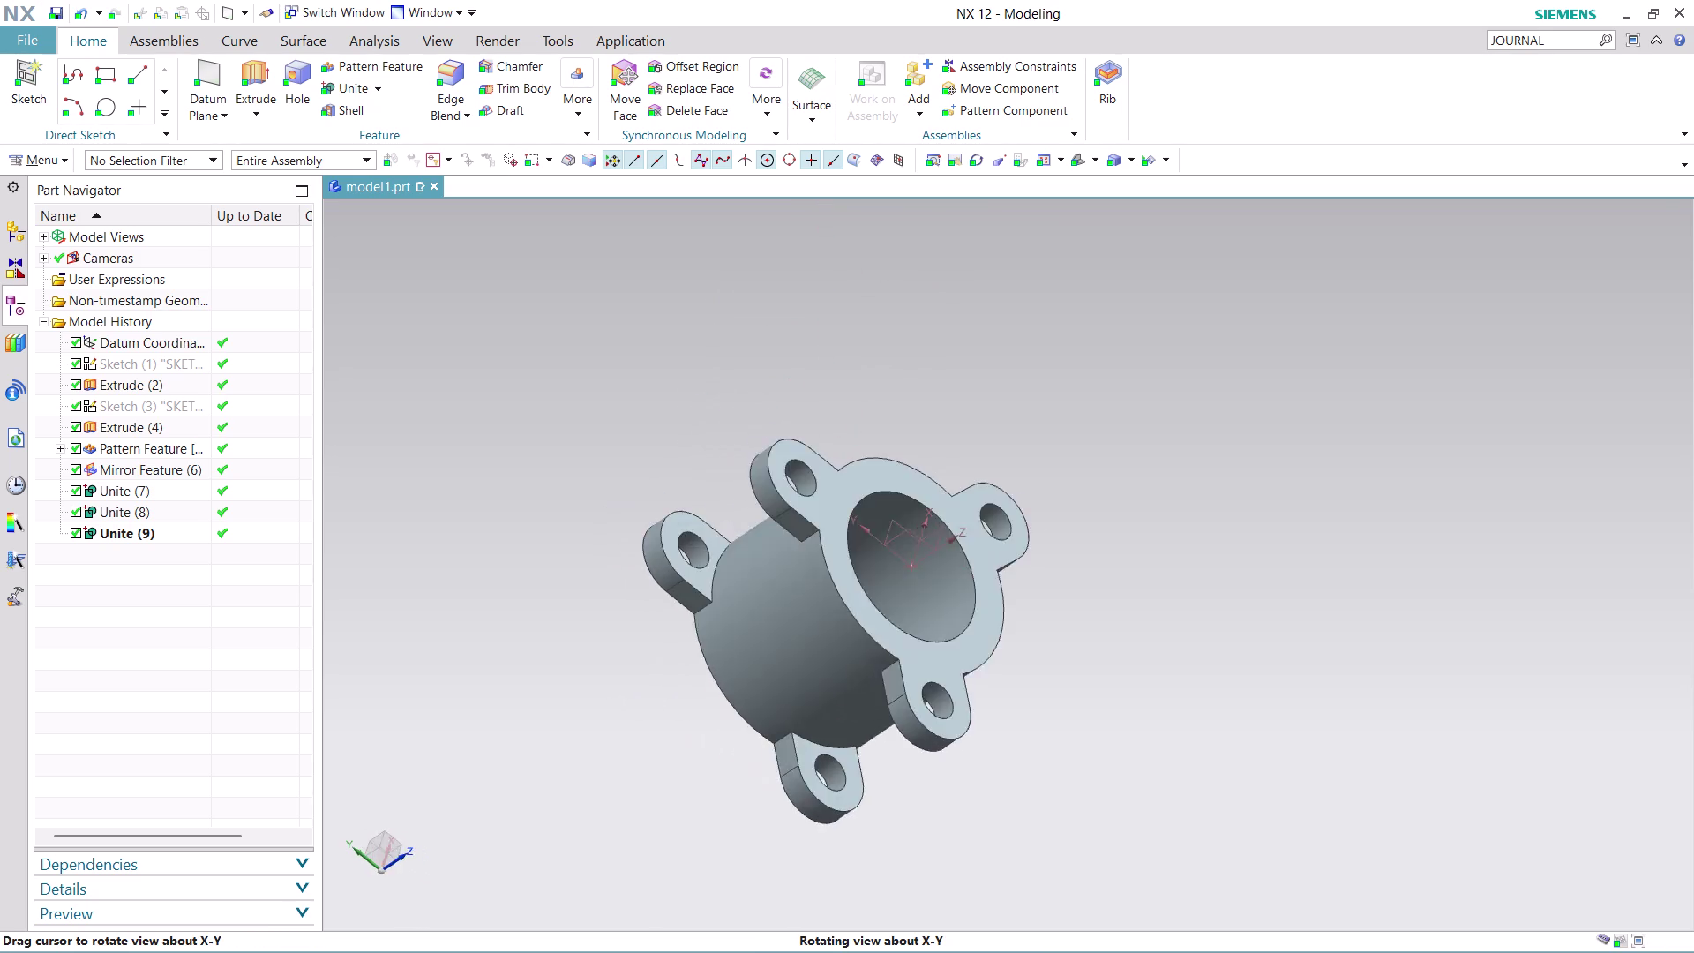
middle_drag(731, 256, 675, 288)
middle_click(674, 290)
middle_click(670, 298)
middle_drag(666, 303, 656, 319)
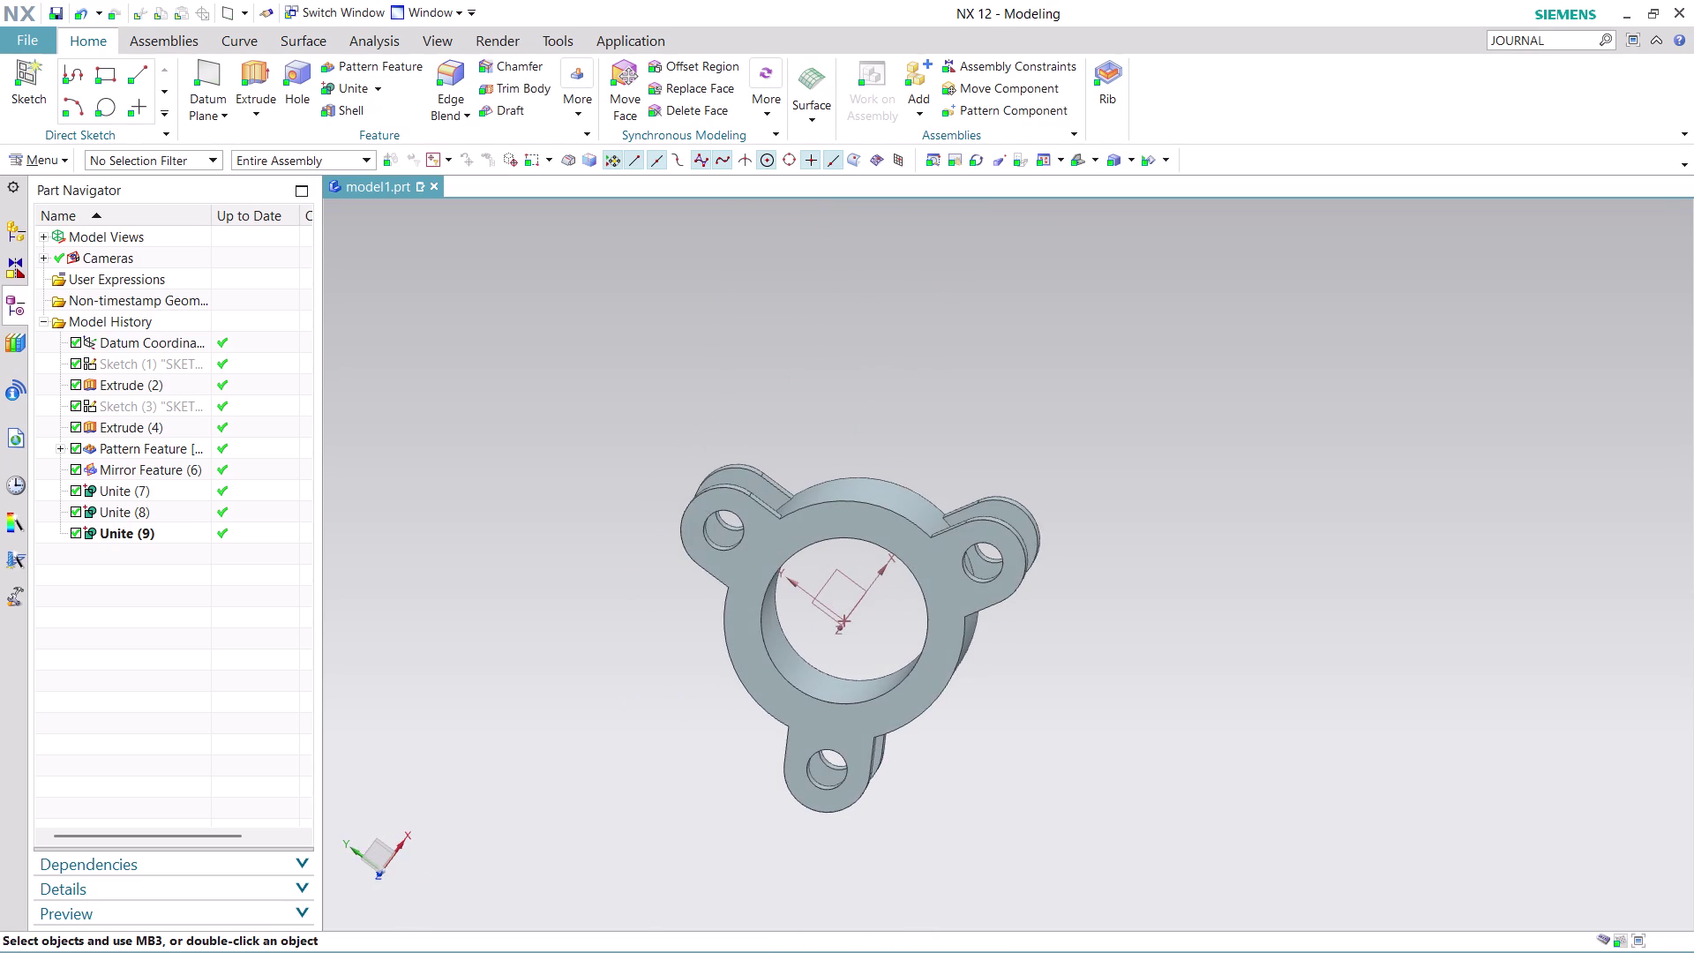
middle_drag(1131, 649, 1143, 592)
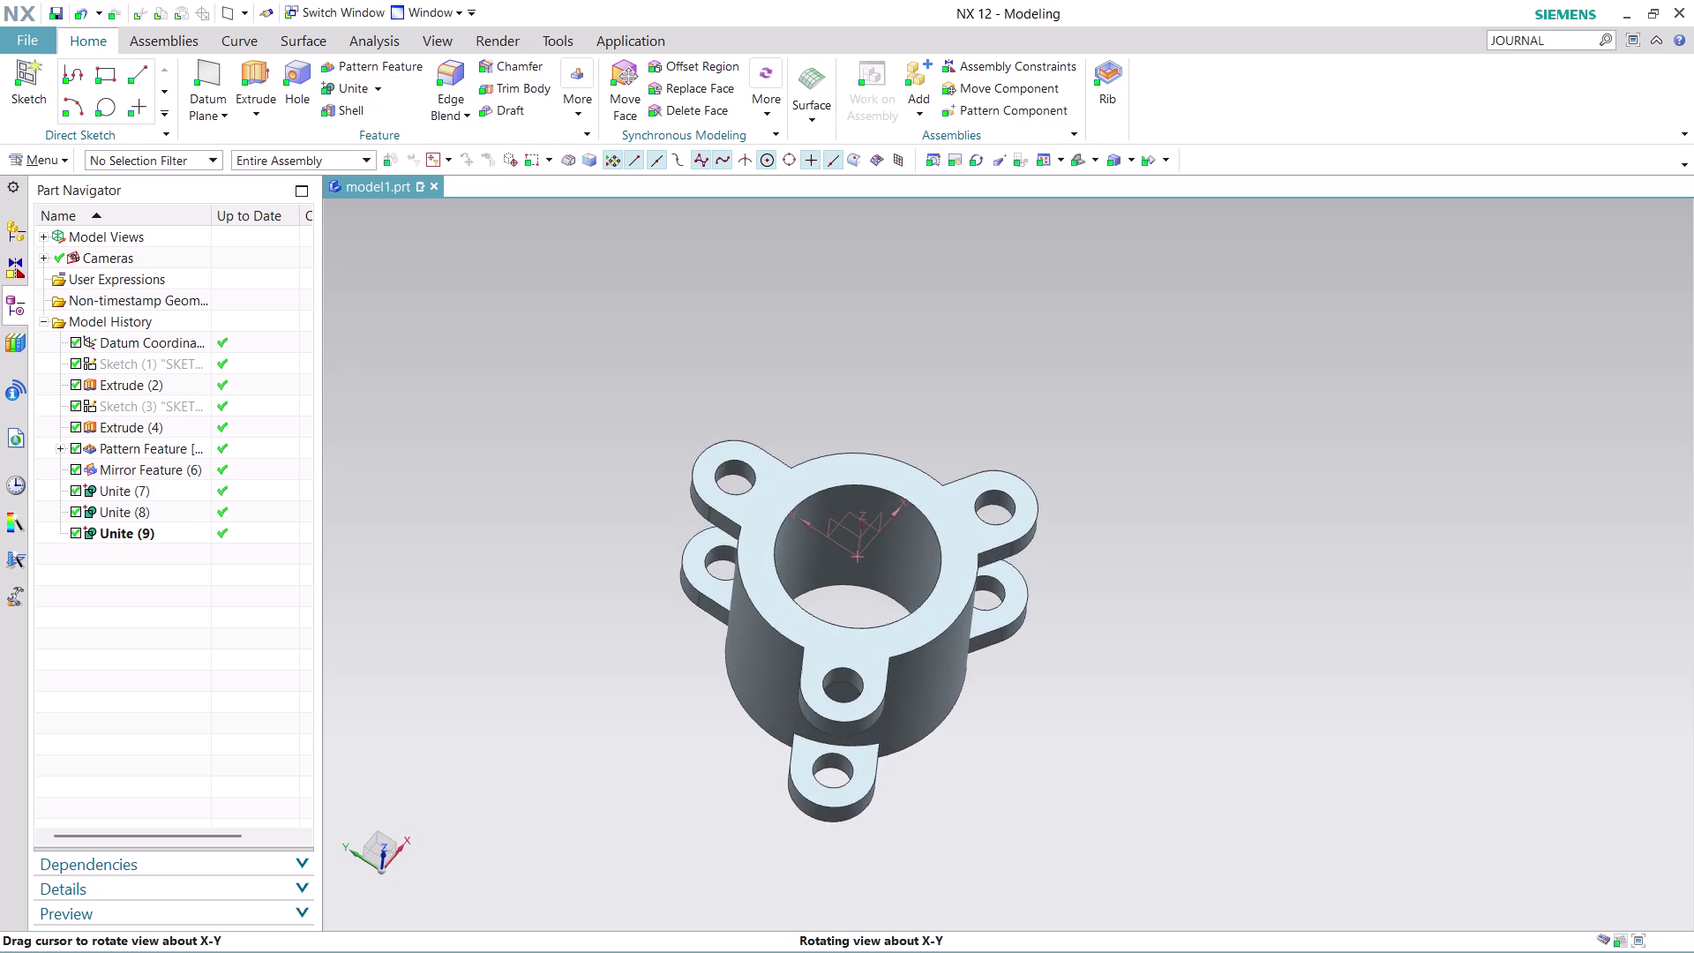
middle_drag(1142, 593, 1143, 582)
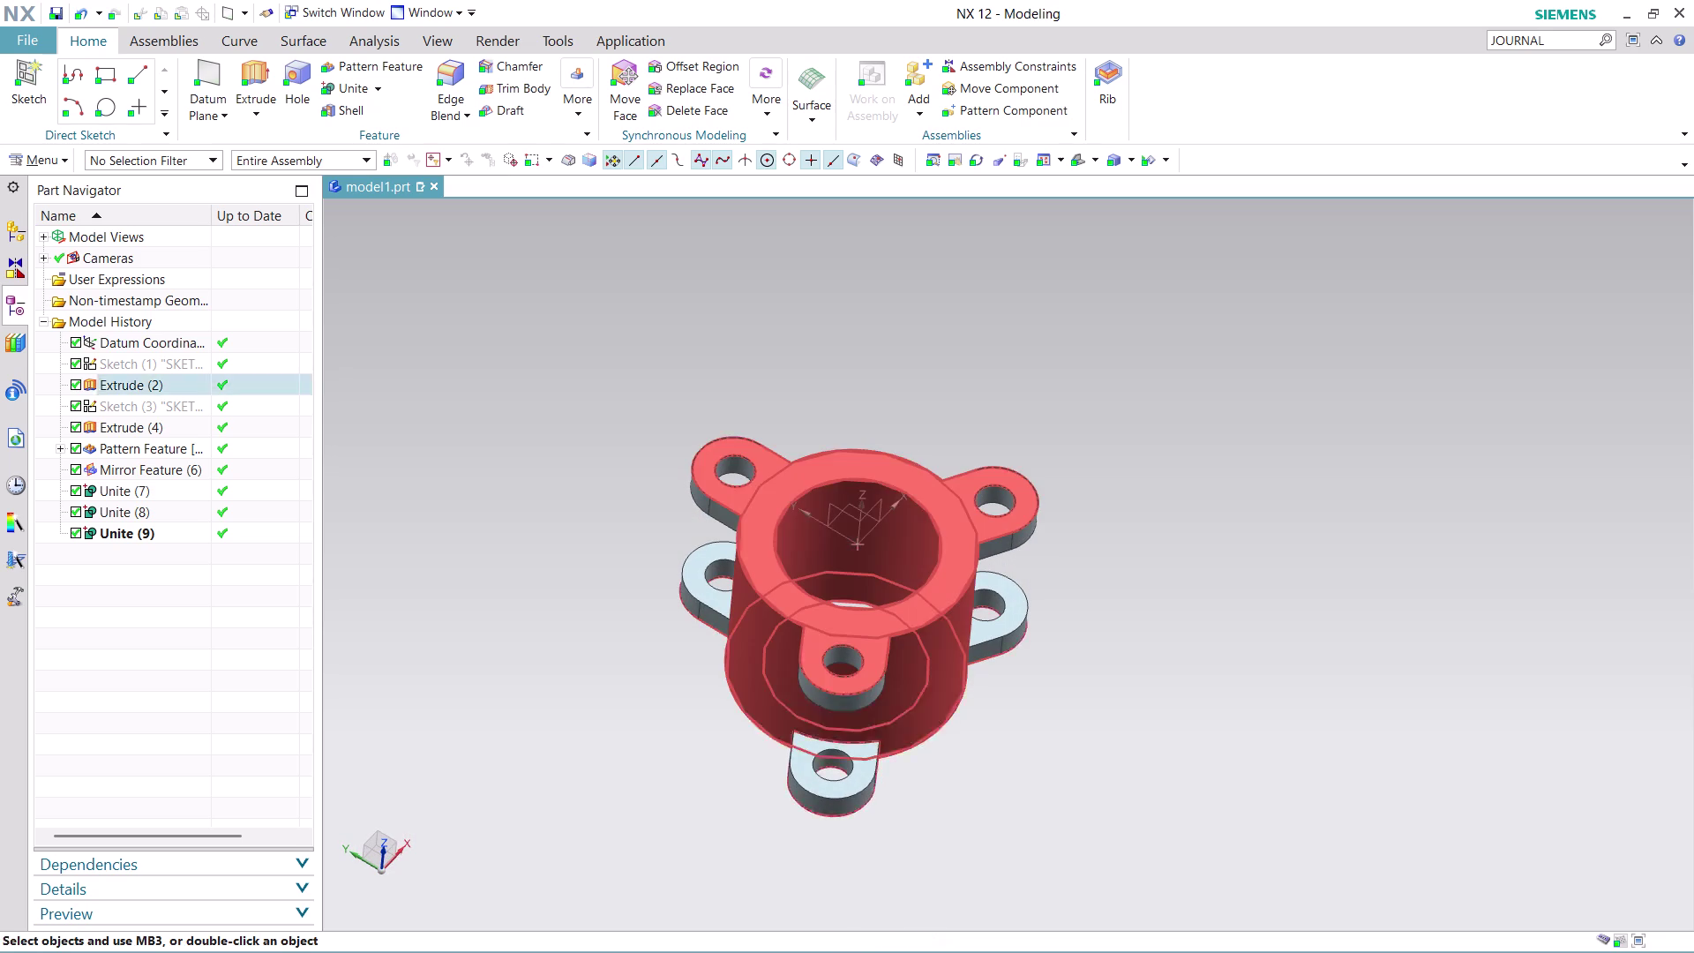
scroll(up, 3)
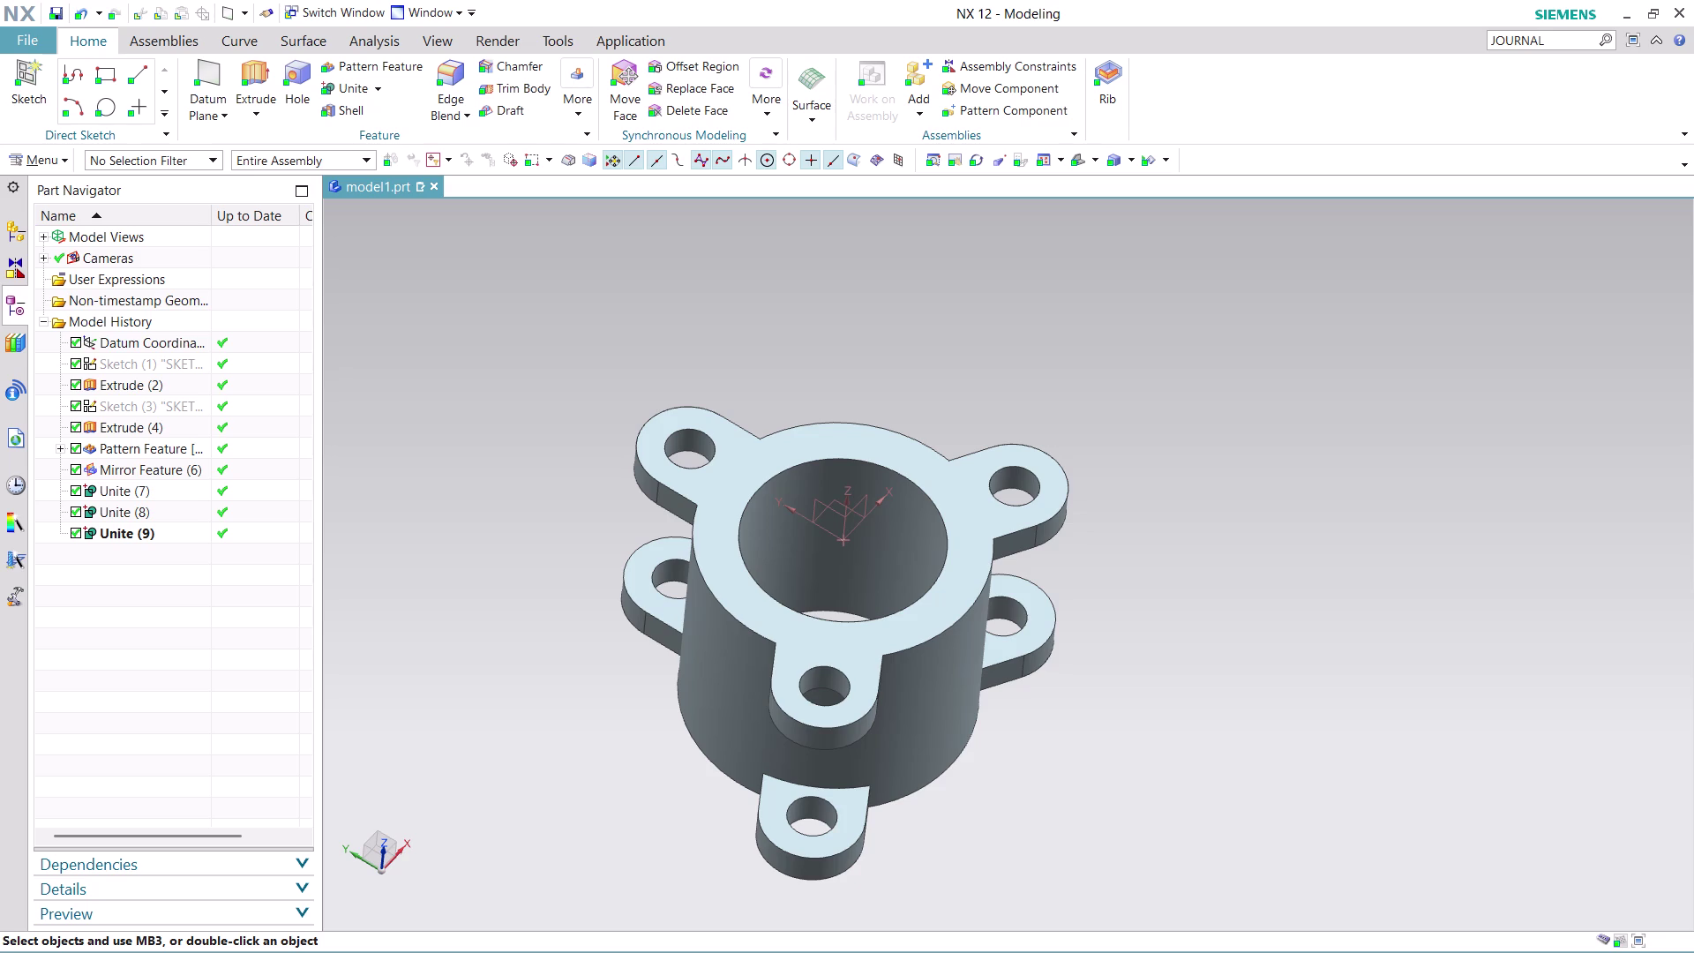
Double-click the Datum Coordinate System to open the Datum CSYS dialog.
drag(890, 488, 898, 511)
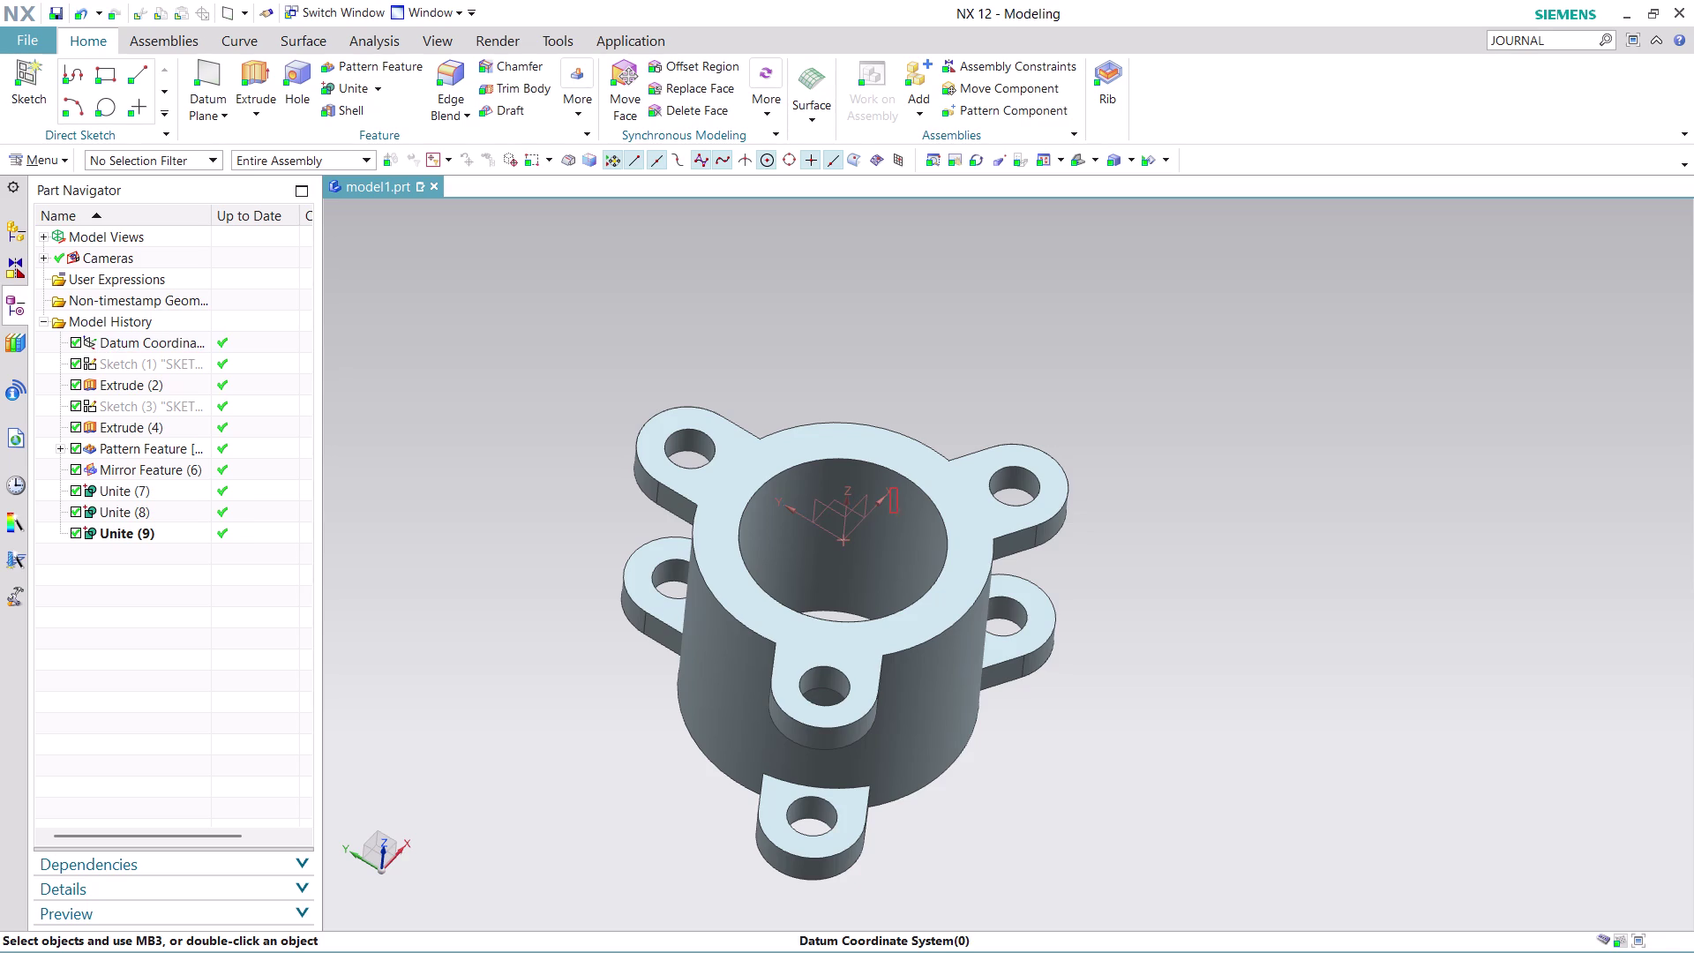
drag(898, 510, 906, 545)
drag(874, 491, 896, 527)
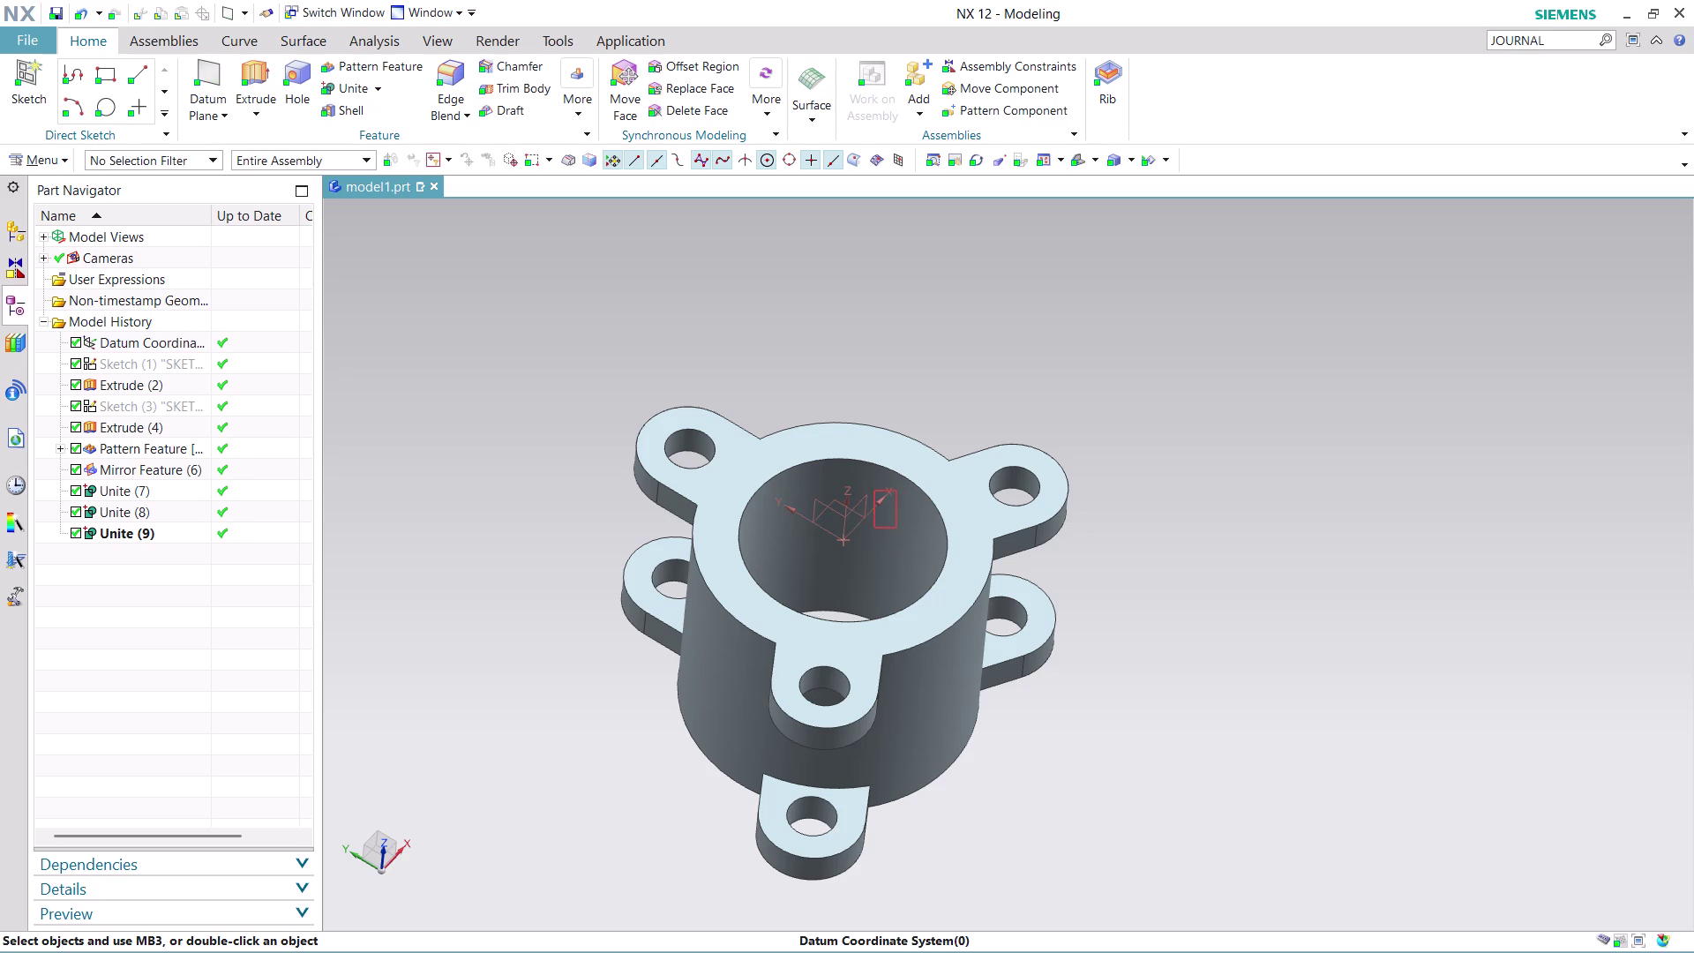
triple_click(874, 501)
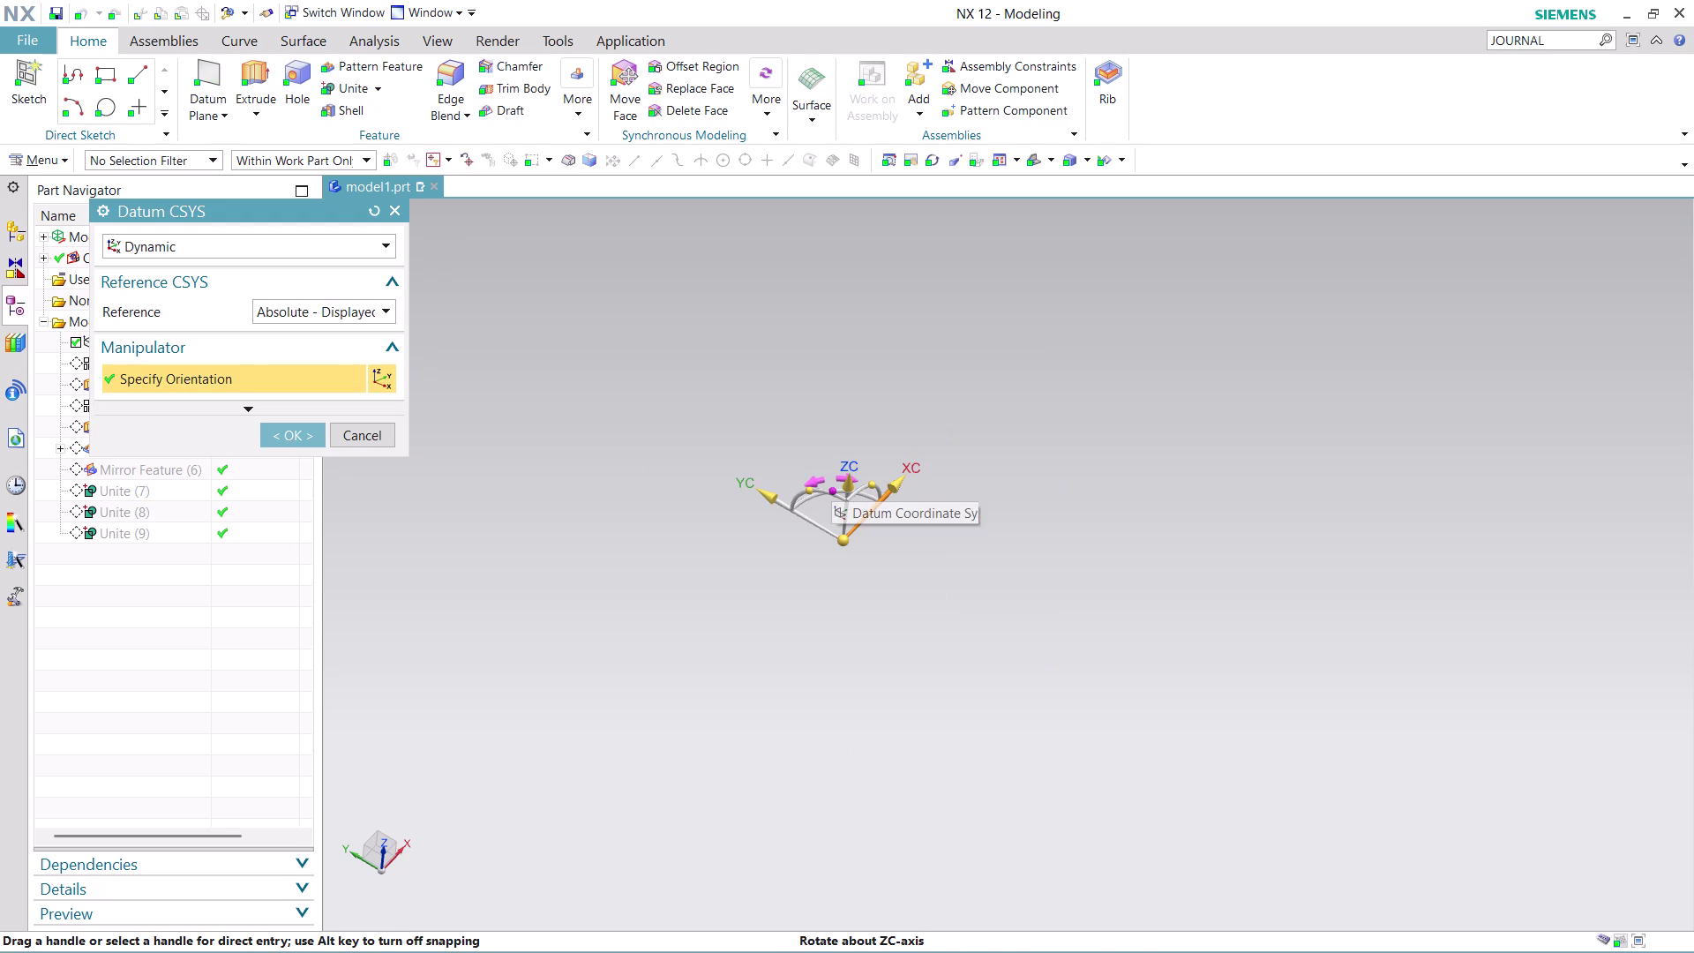
Rotate the datum CSYS about ZC, pick its origin, then cancel the dialog.
drag(835, 482, 880, 499)
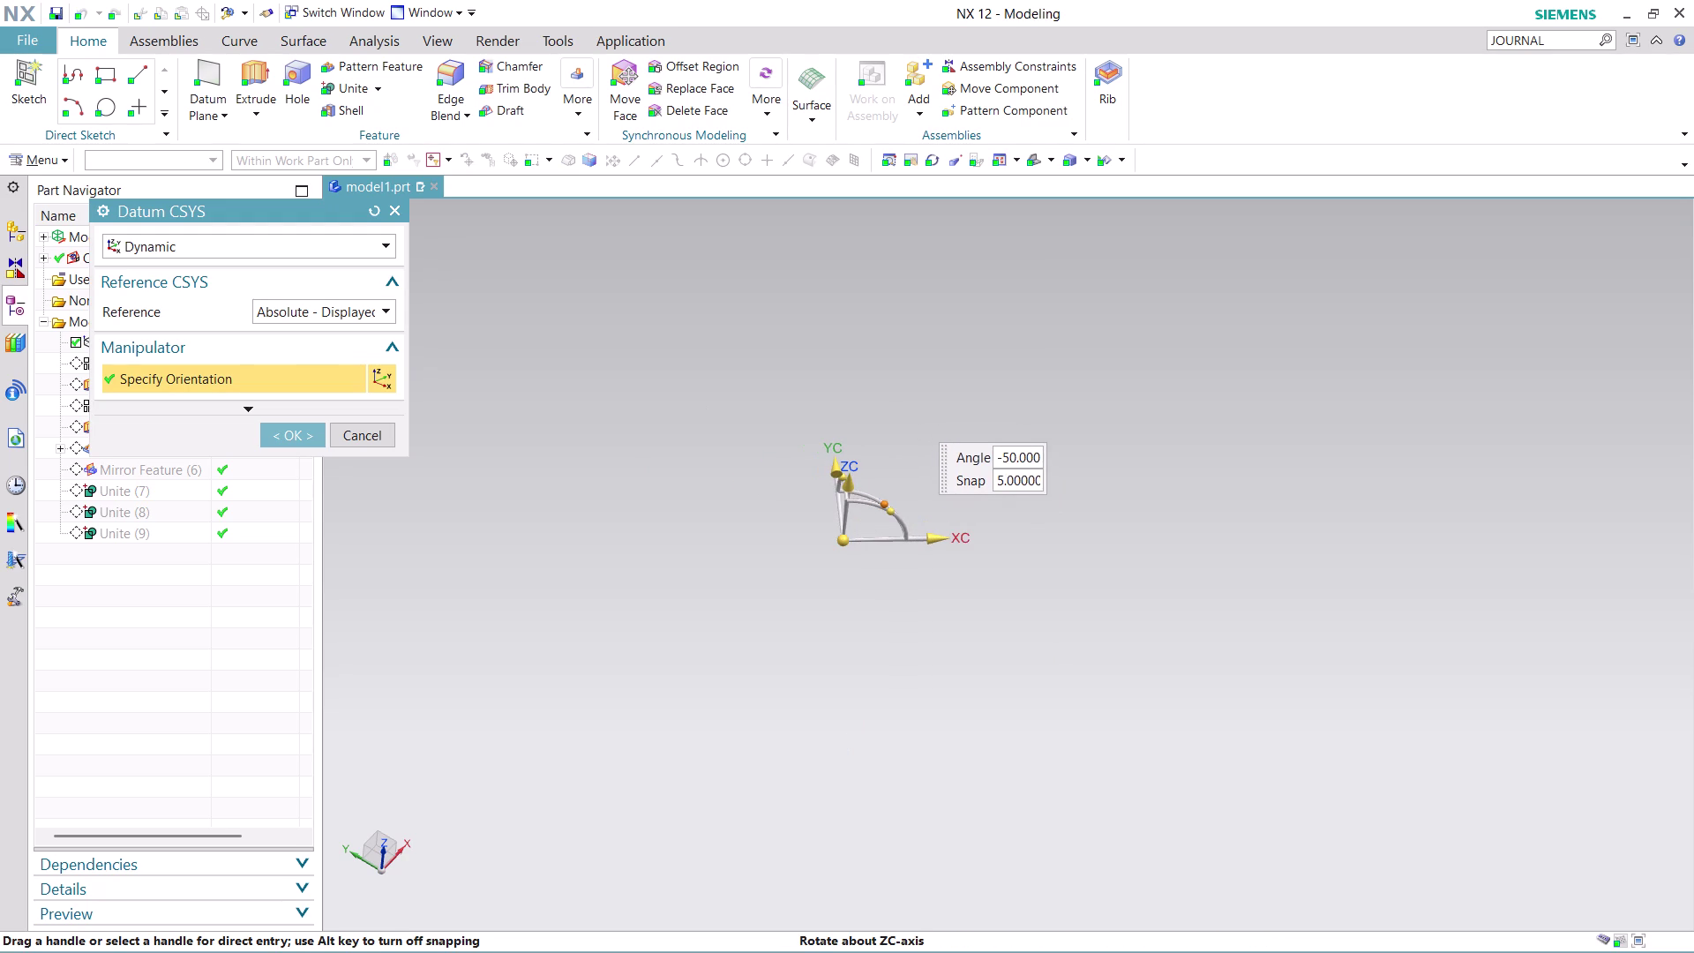
drag(879, 498, 881, 502)
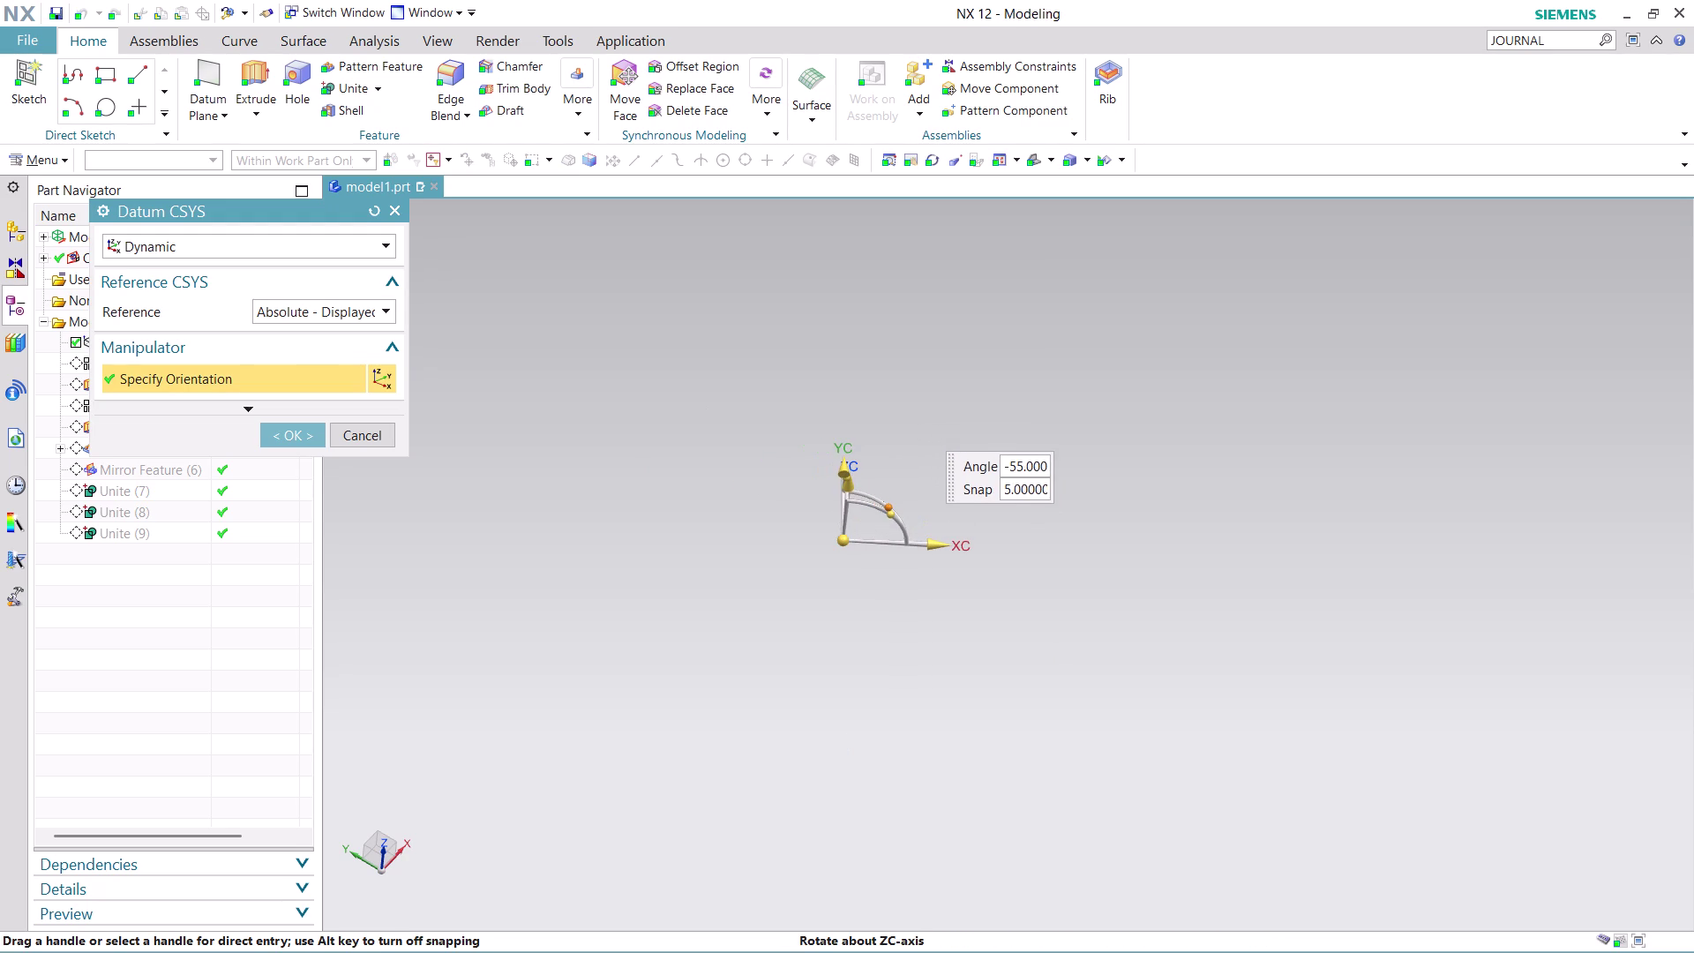
drag(880, 502, 889, 492)
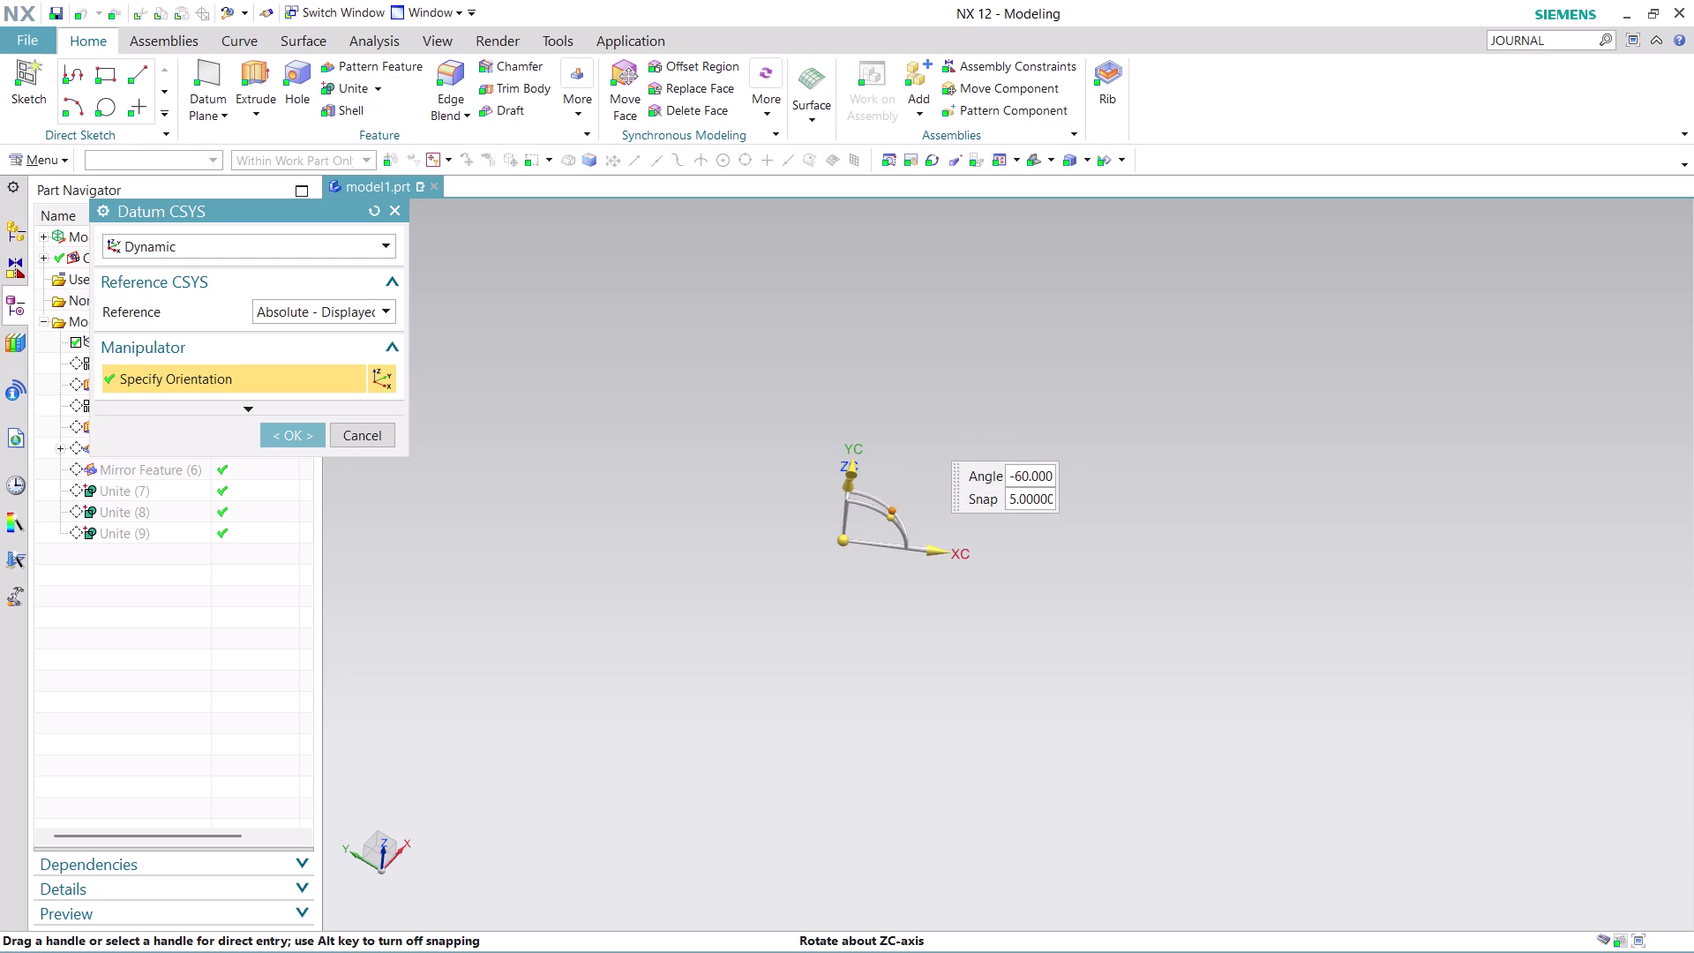
drag(889, 493, 890, 483)
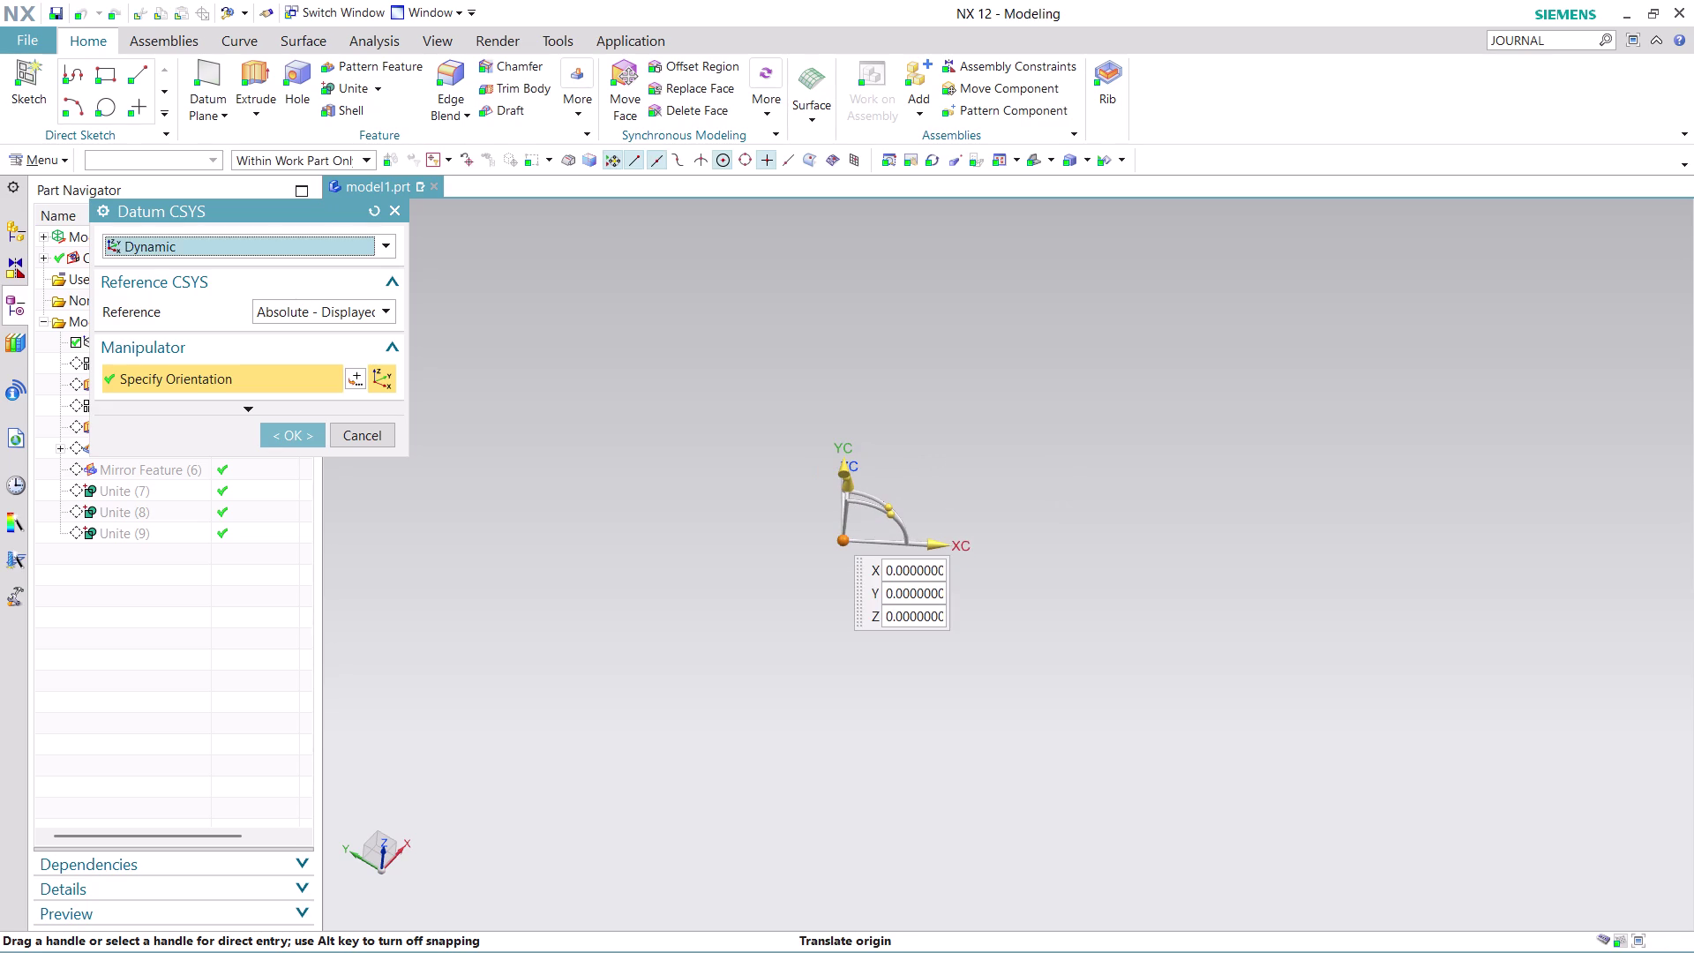
click(298, 435)
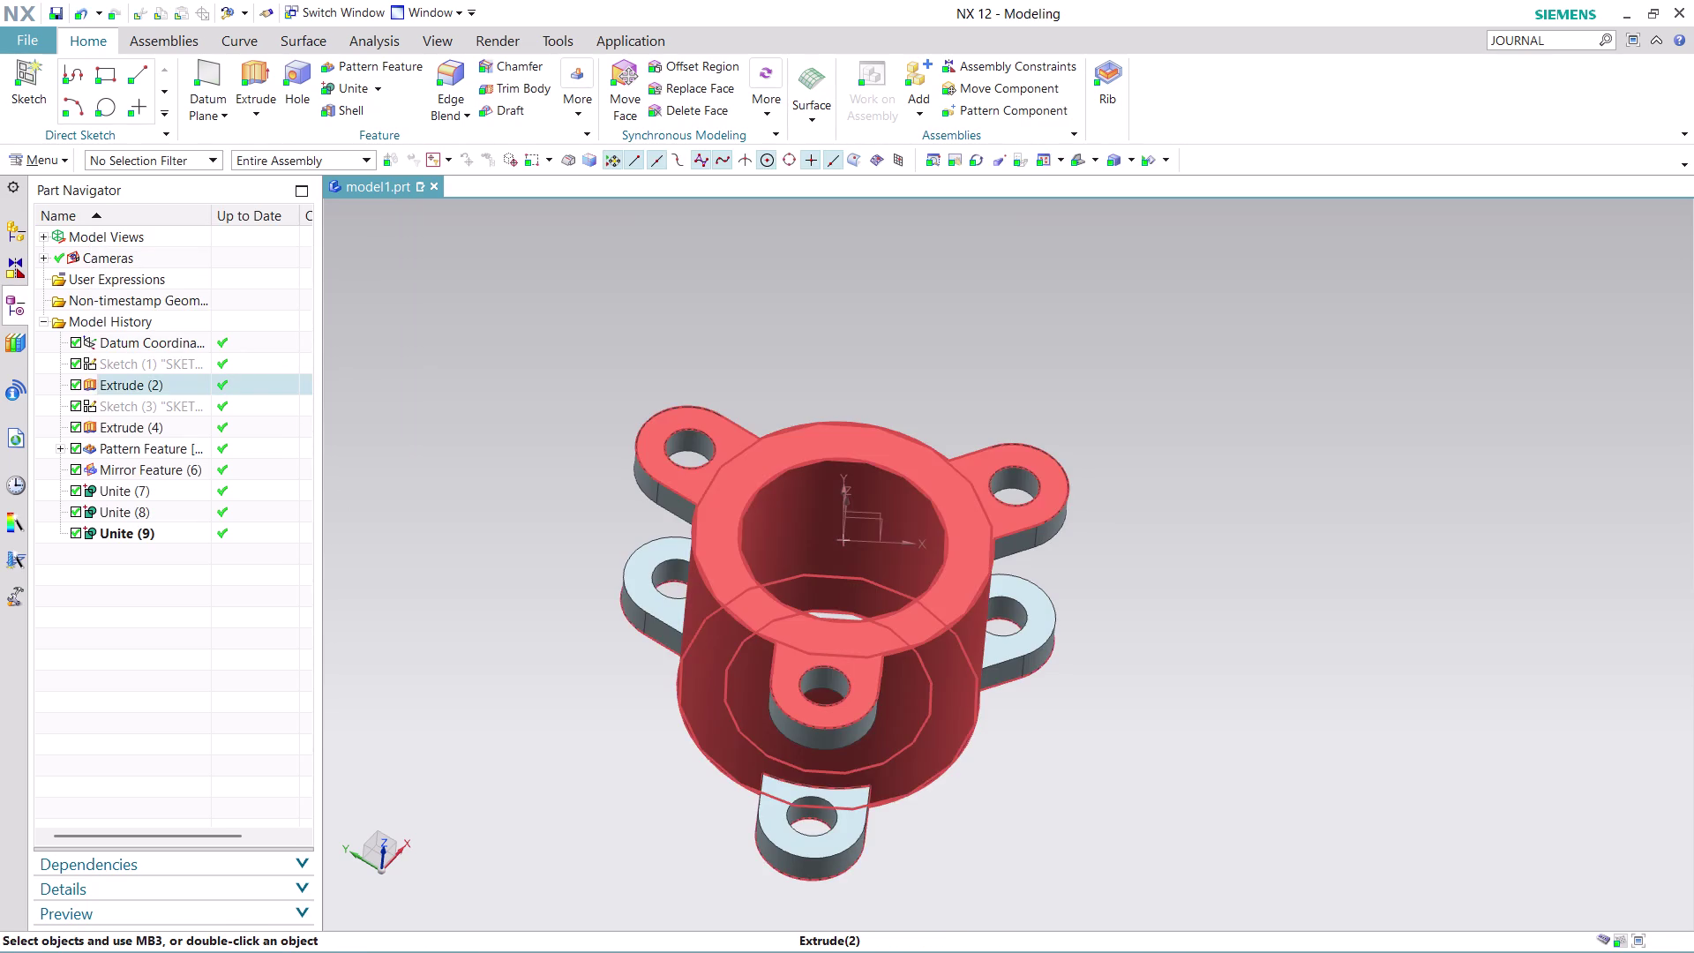
scroll(up, 3)
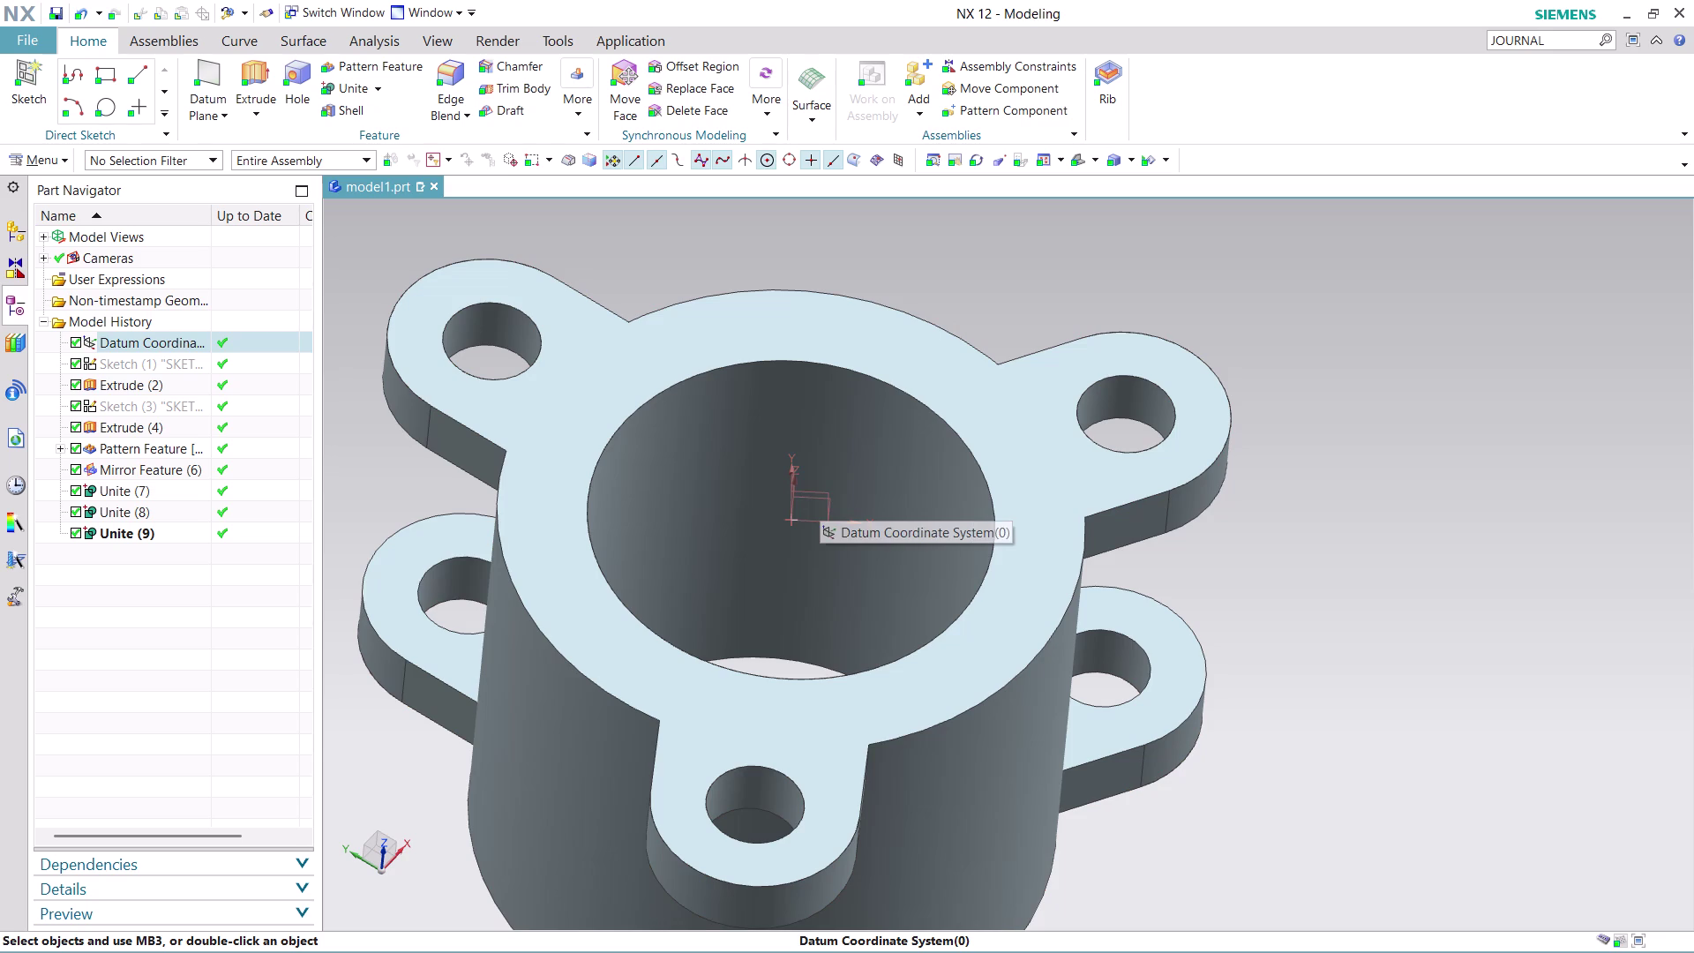
middle_drag(1234, 567, 1236, 521)
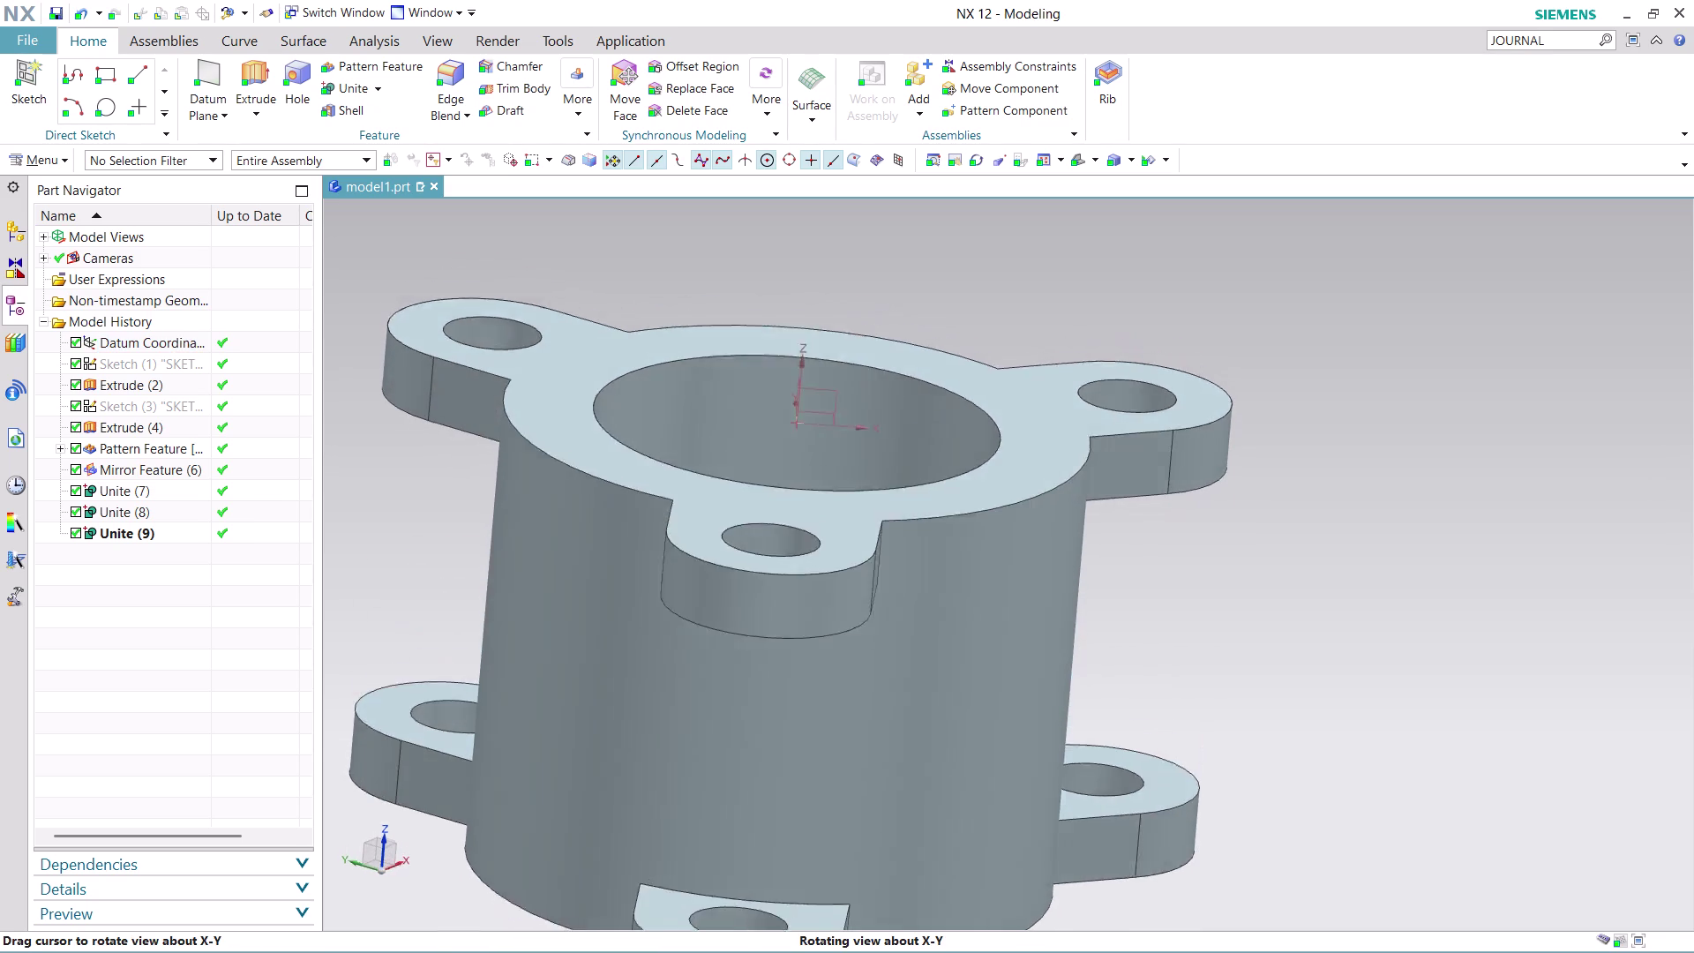
middle_drag(1237, 521, 1230, 507)
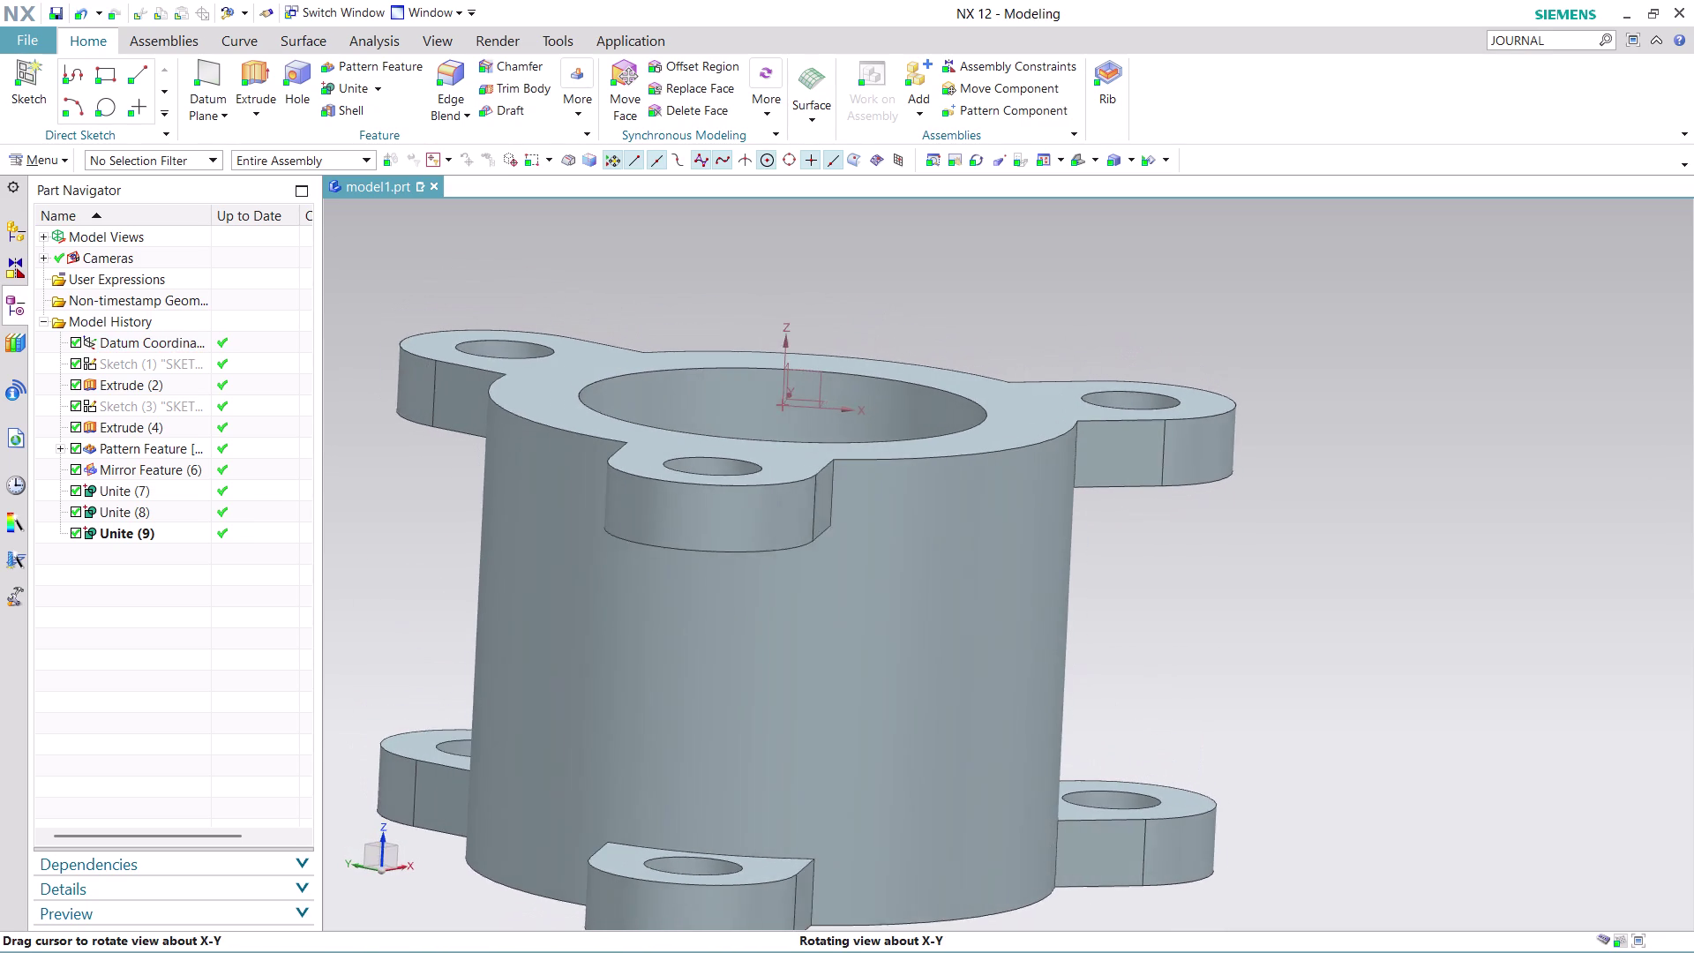
middle_drag(1230, 507, 1240, 515)
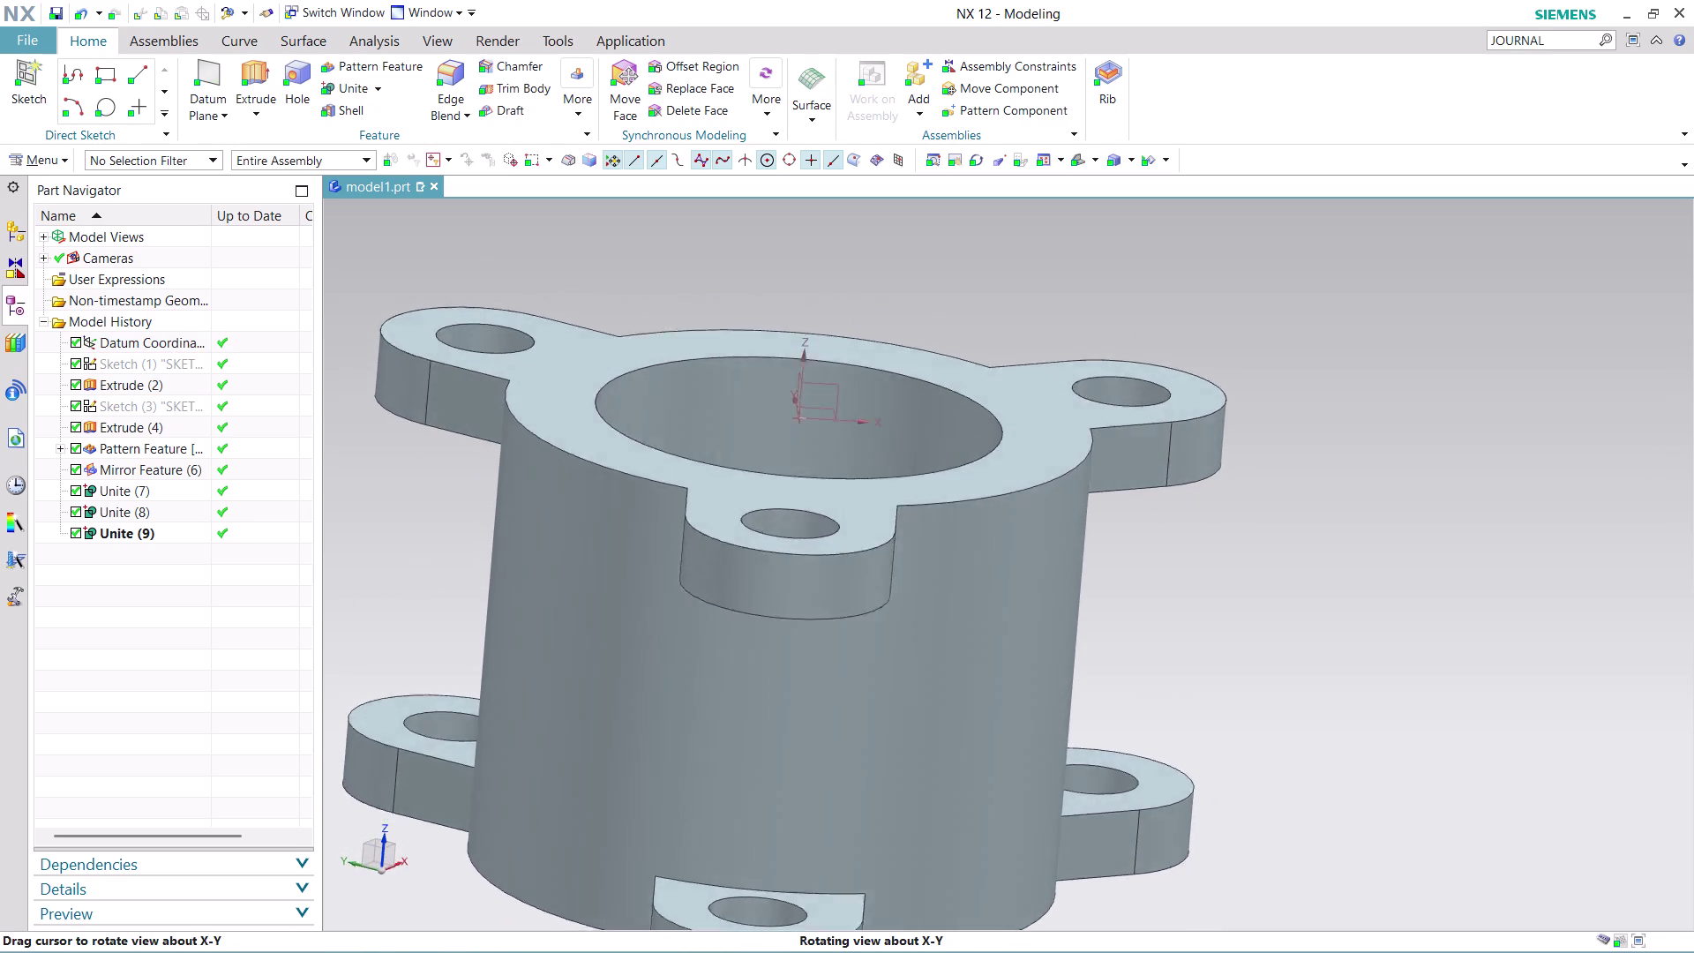
middle_drag(1239, 516, 1244, 580)
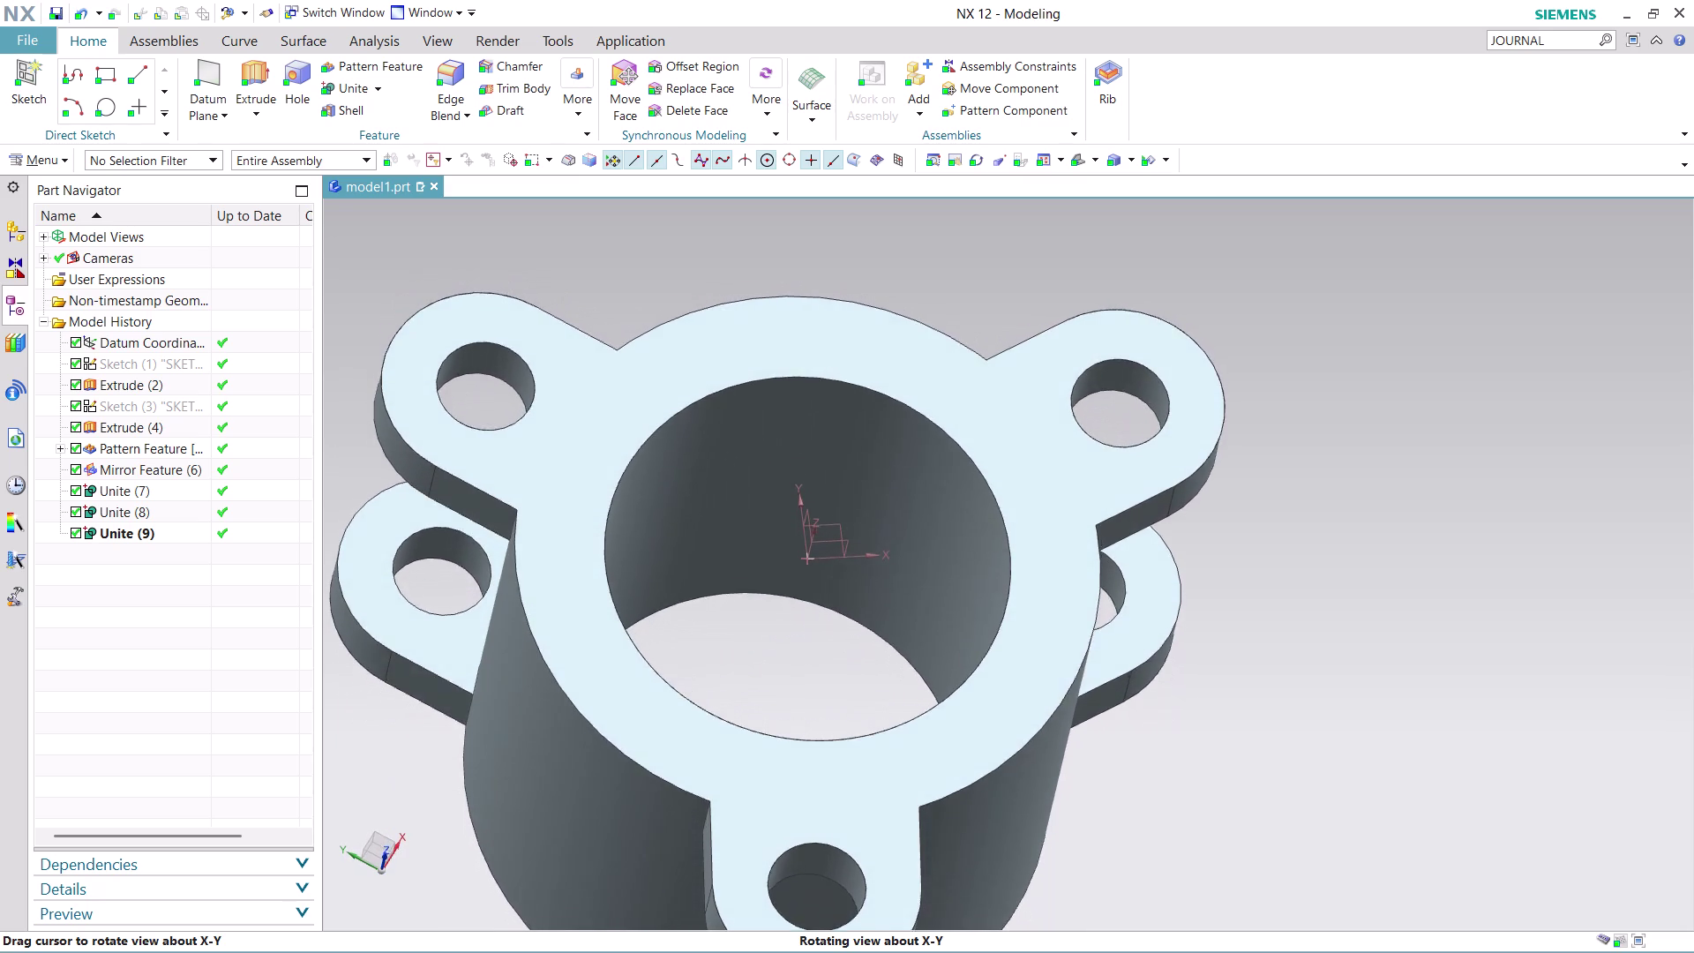
middle_drag(1244, 580, 1248, 614)
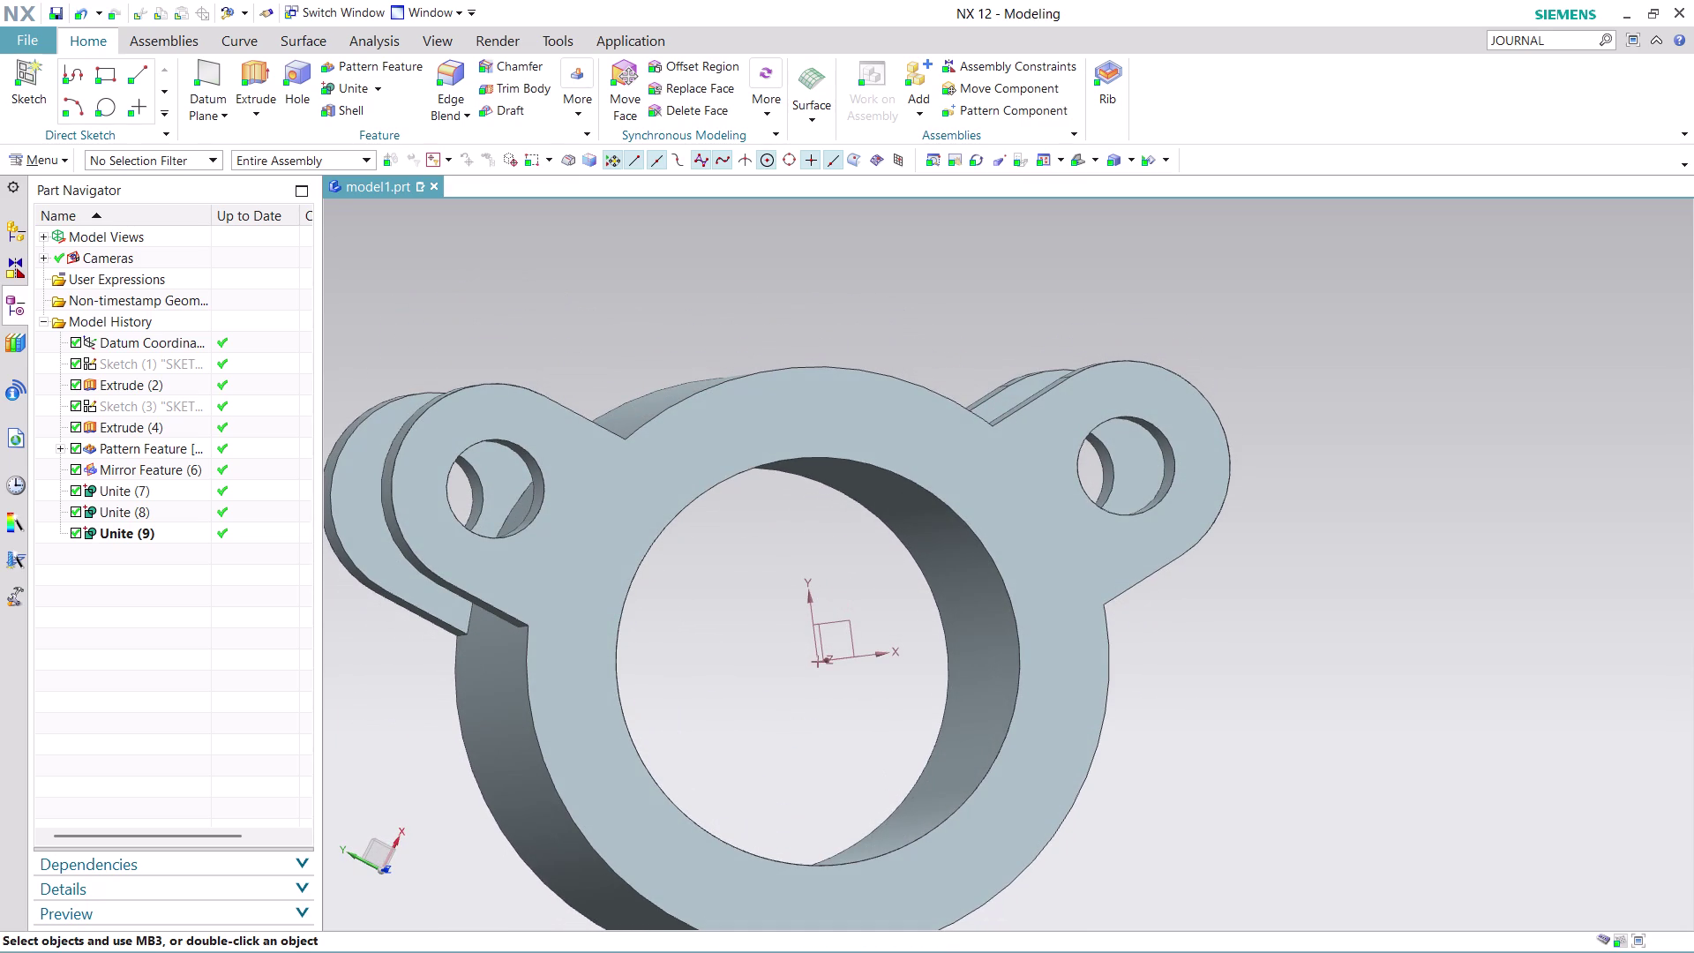
scroll(up, 3)
scroll(down, 3)
middle_drag(1207, 670, 1201, 654)
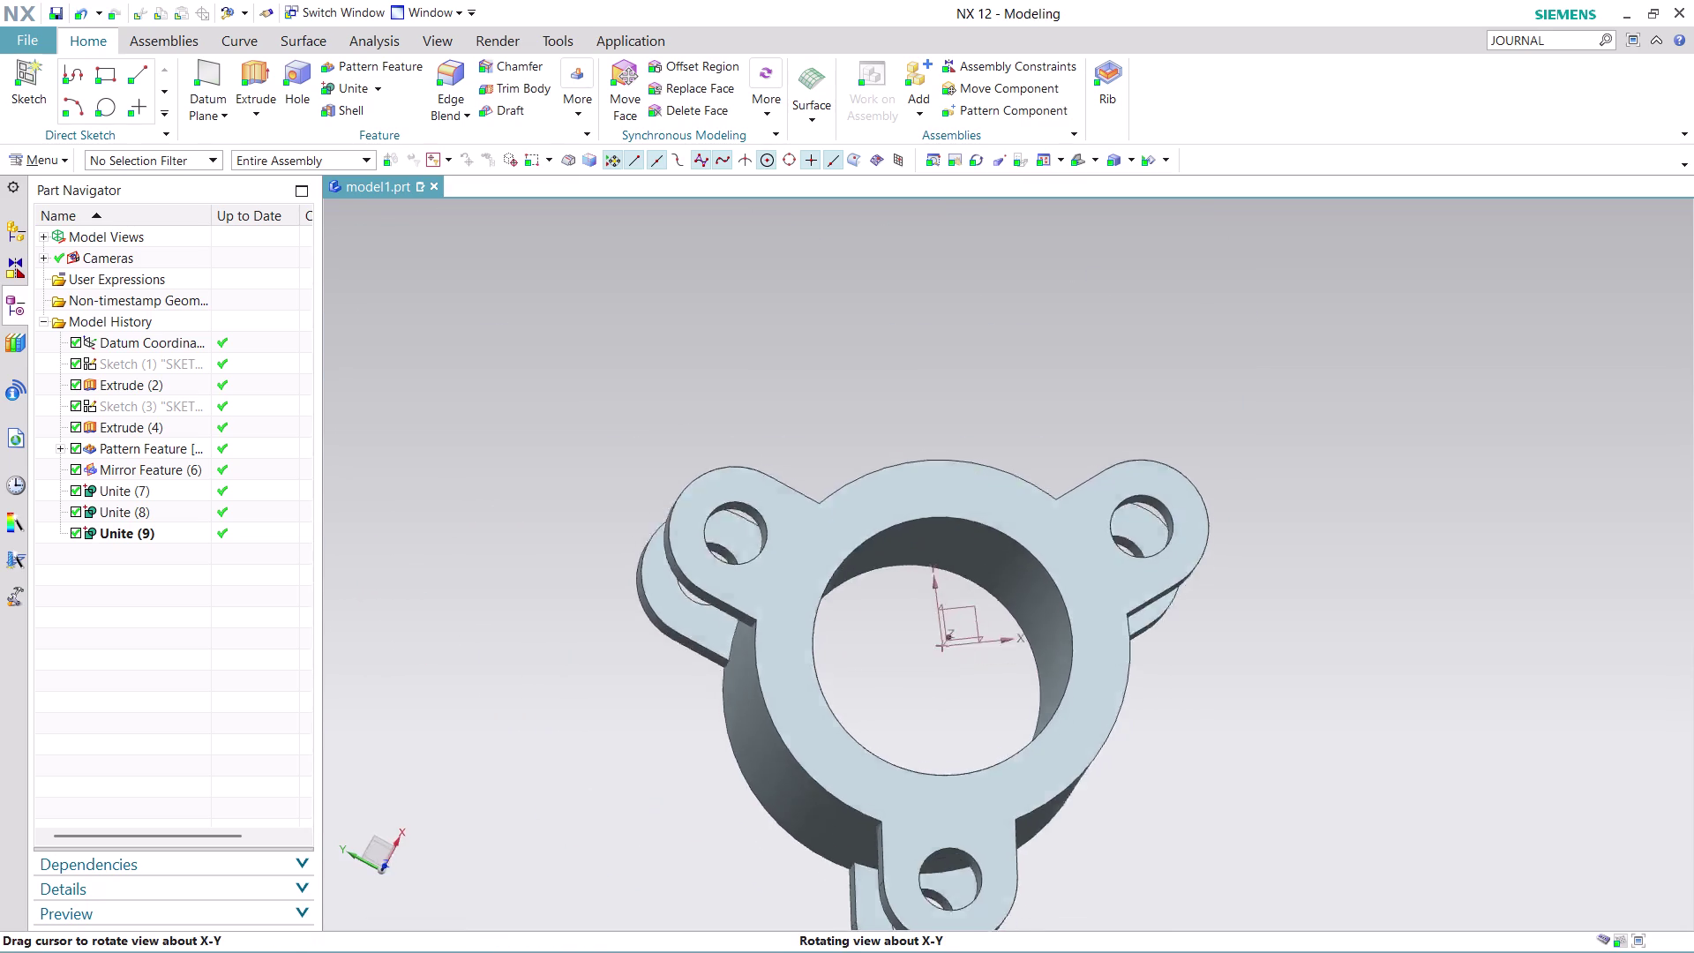
middle_drag(1201, 654, 1190, 618)
scroll(up, 3)
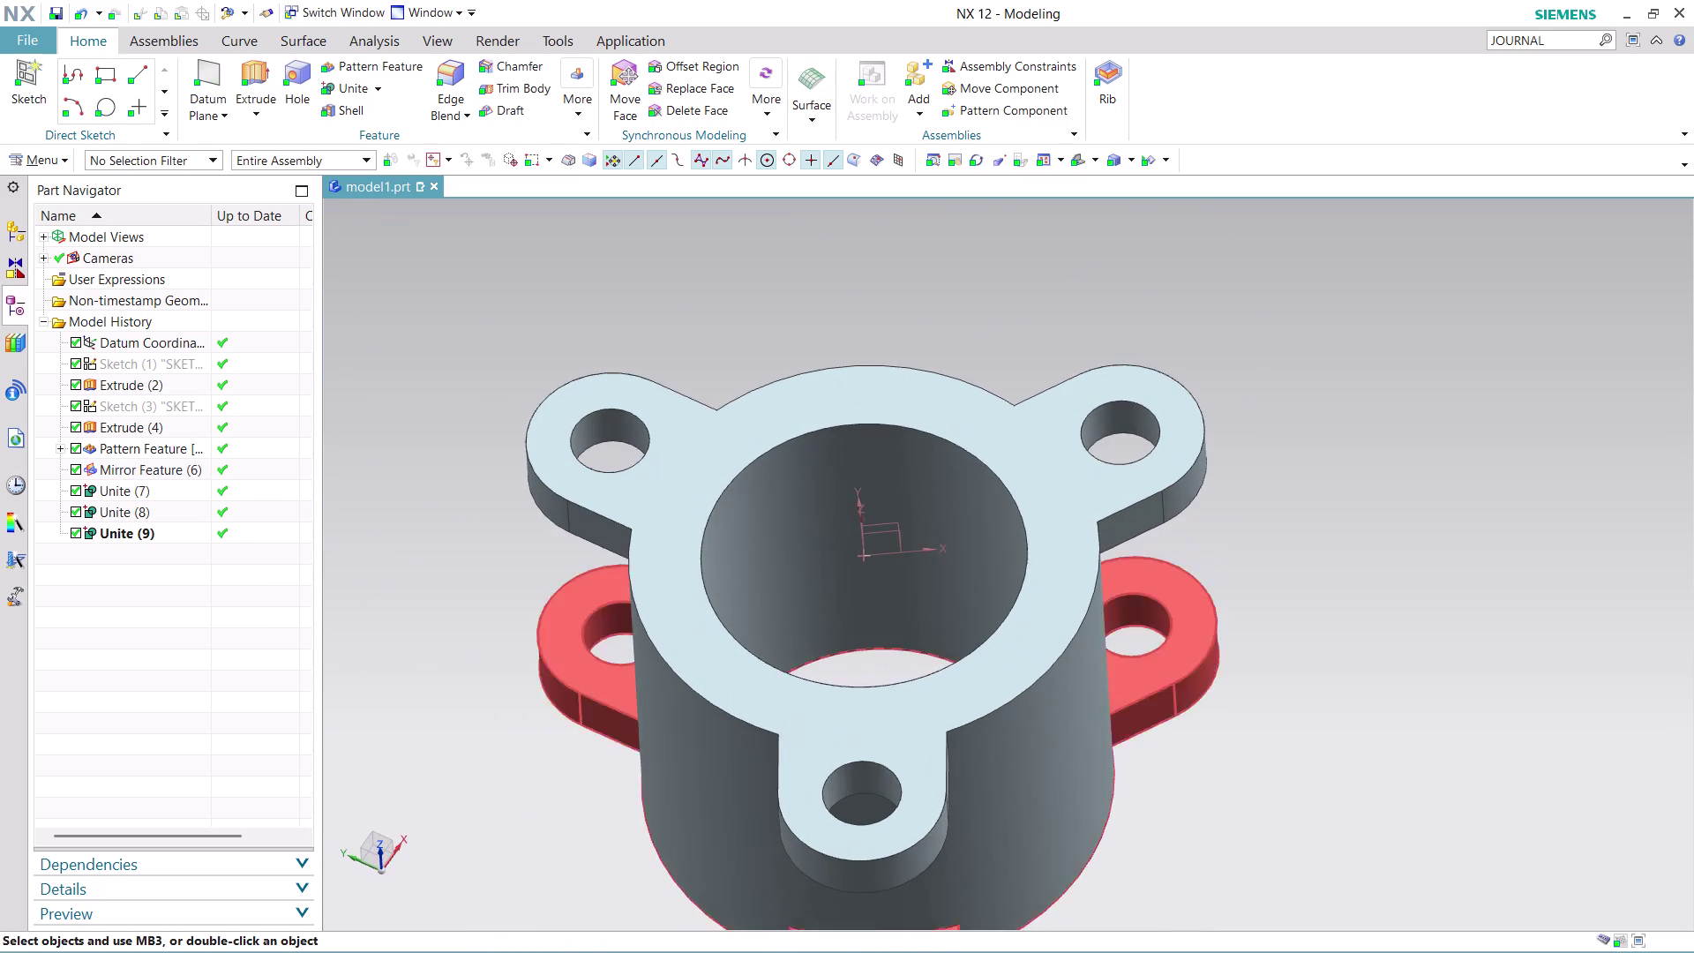
scroll(up, 3)
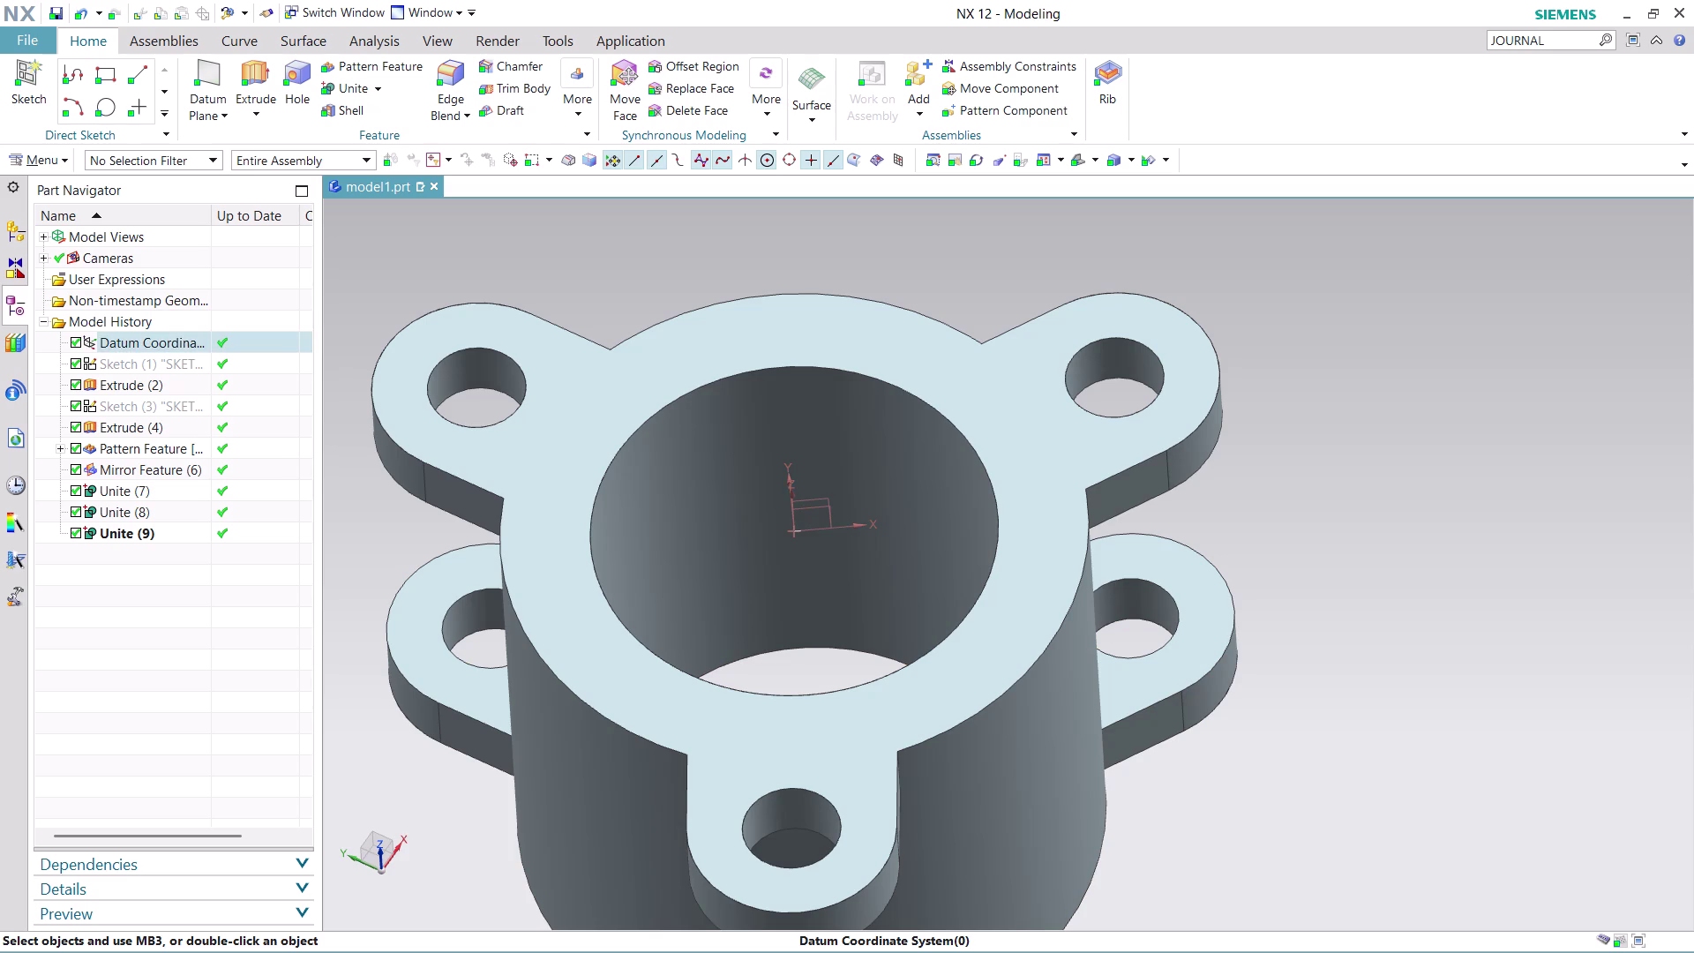
double_click(821, 506)
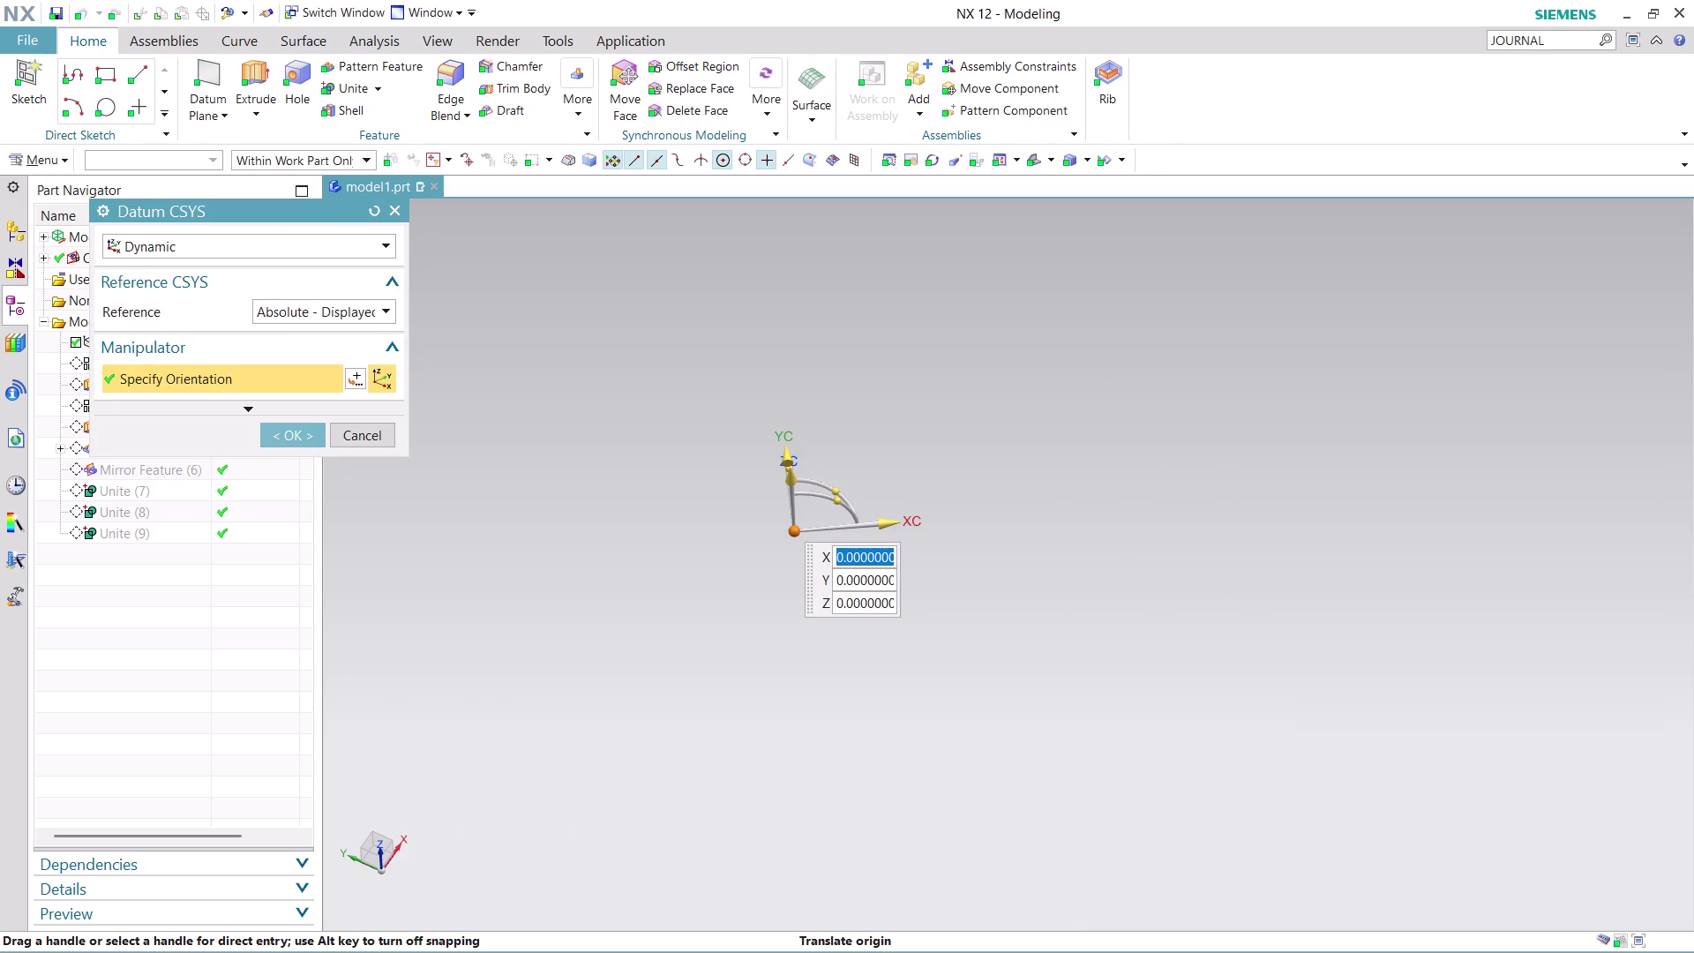
middle_drag(943, 466, 911, 474)
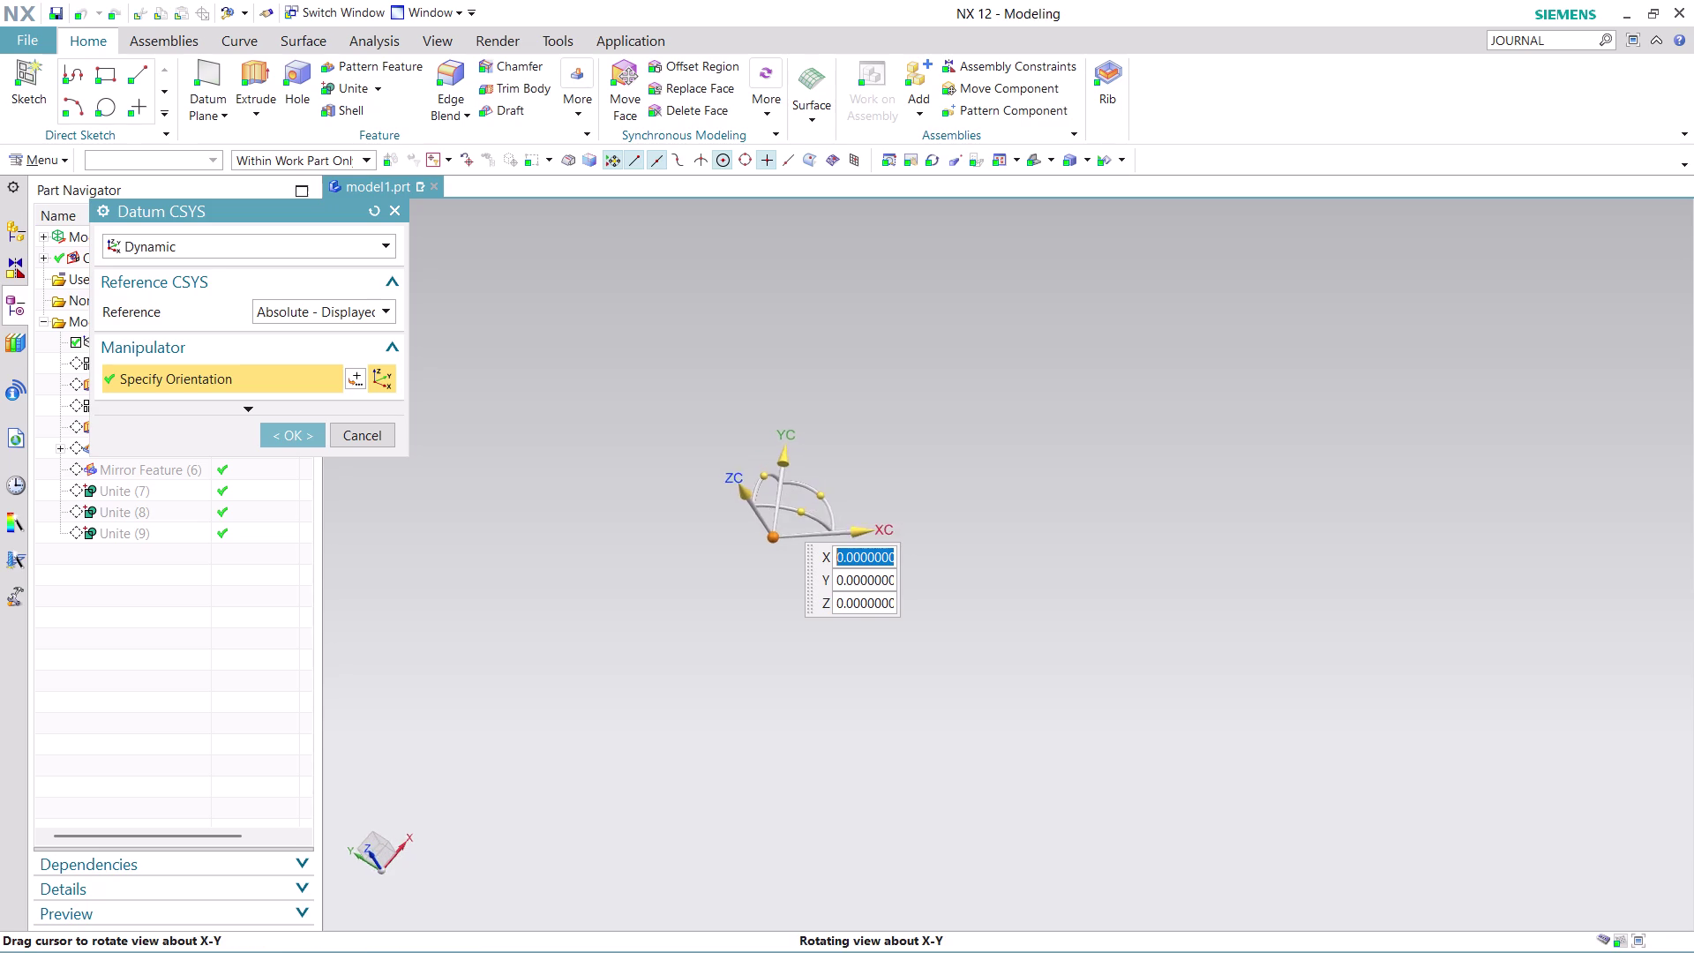
middle_drag(910, 474, 940, 444)
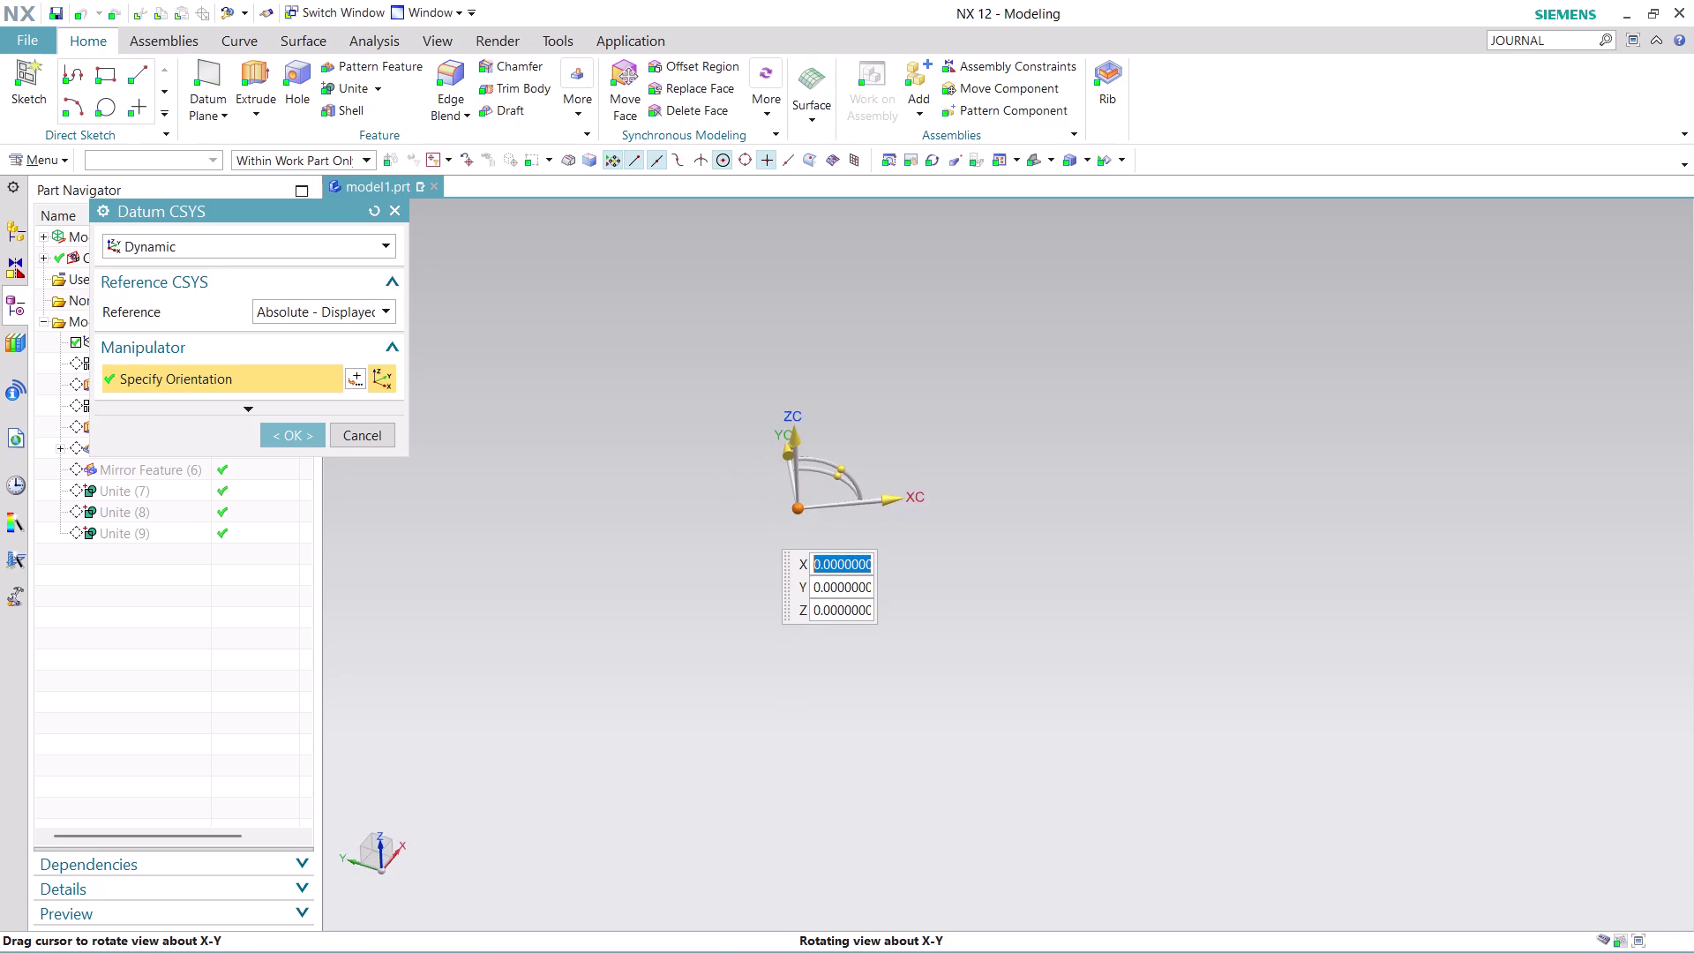
middle_drag(940, 445, 891, 437)
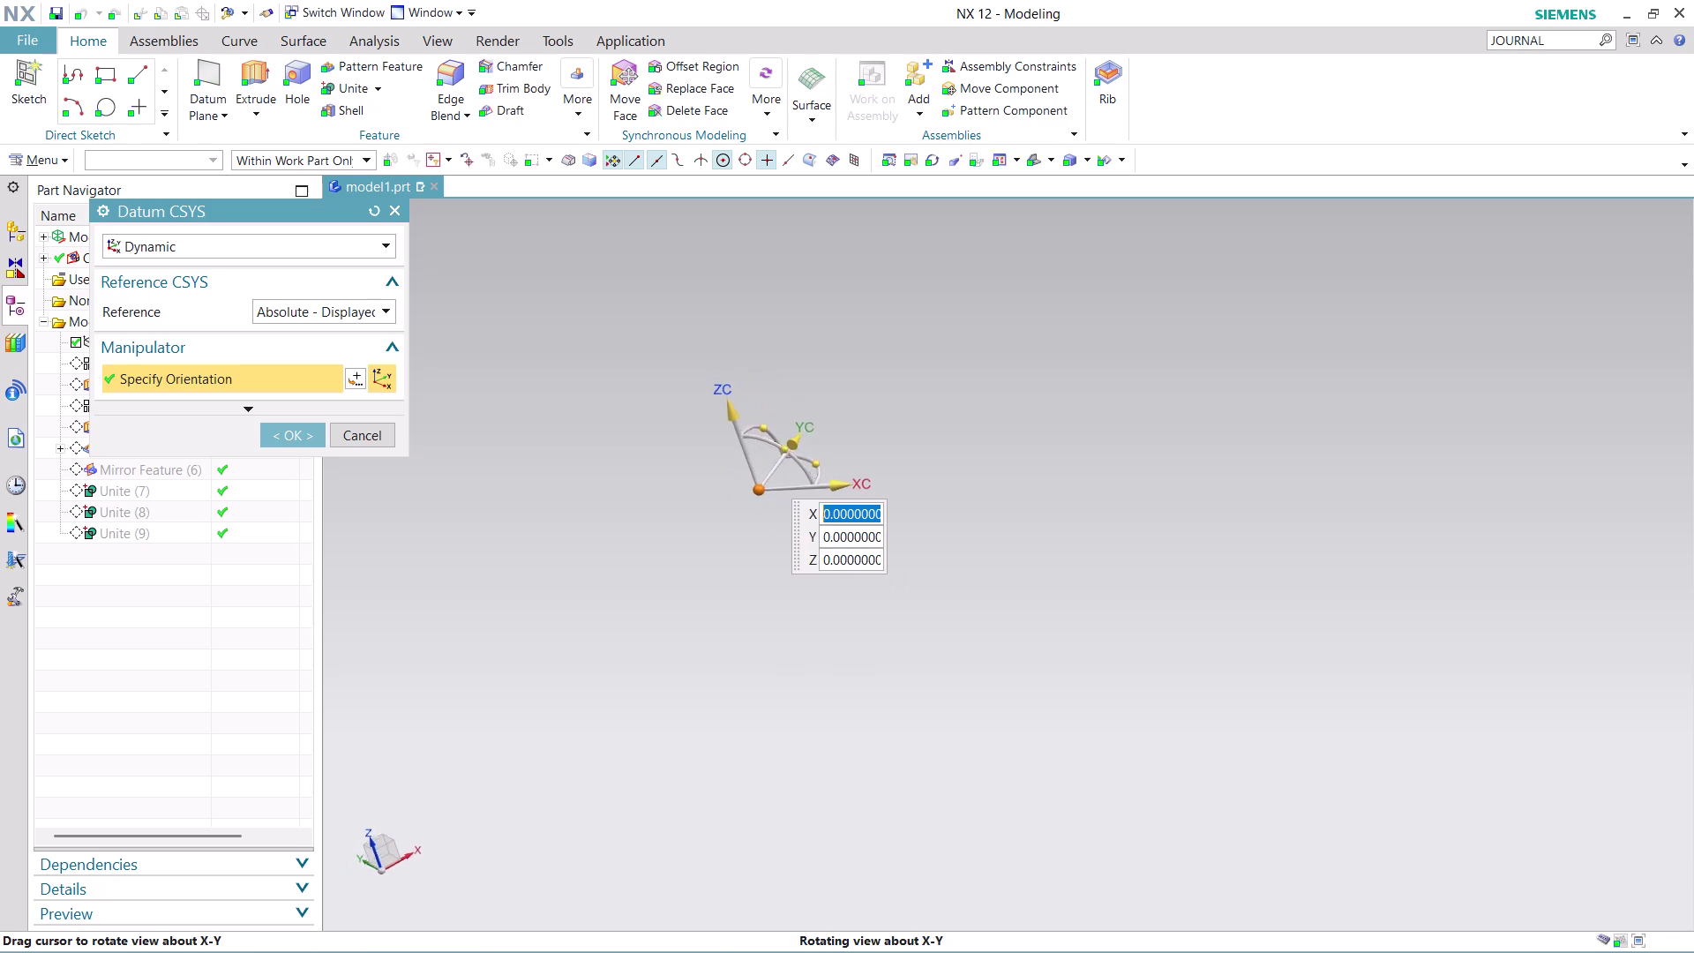
middle_drag(891, 437, 929, 448)
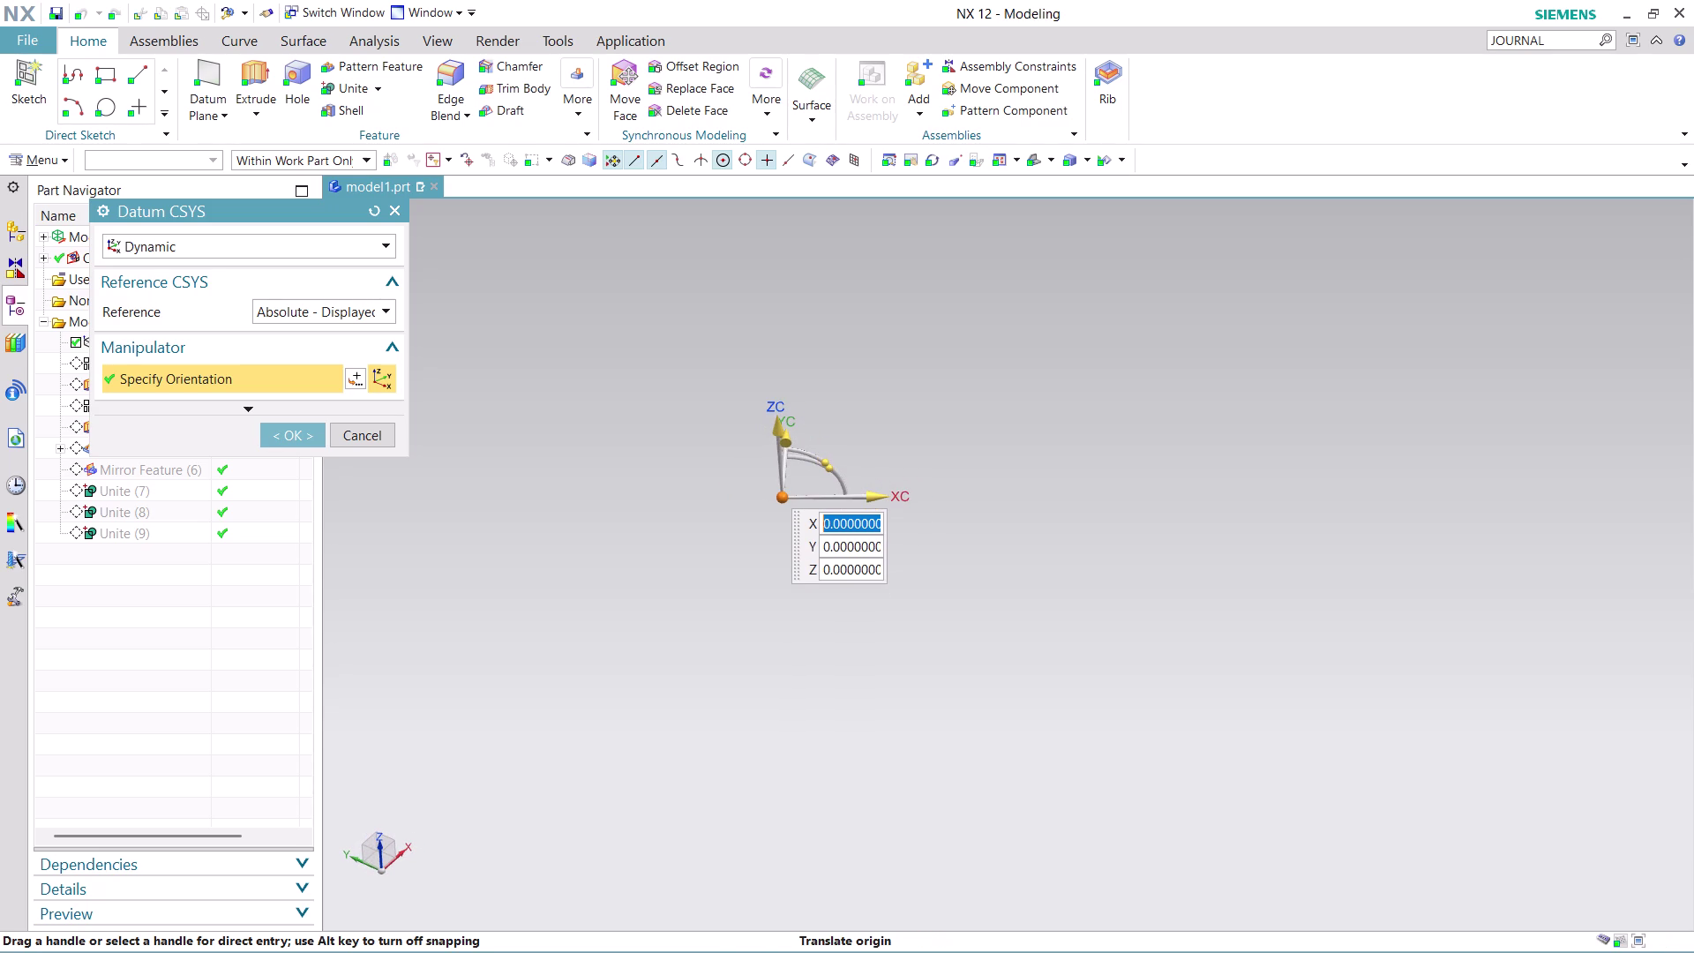
click(360, 435)
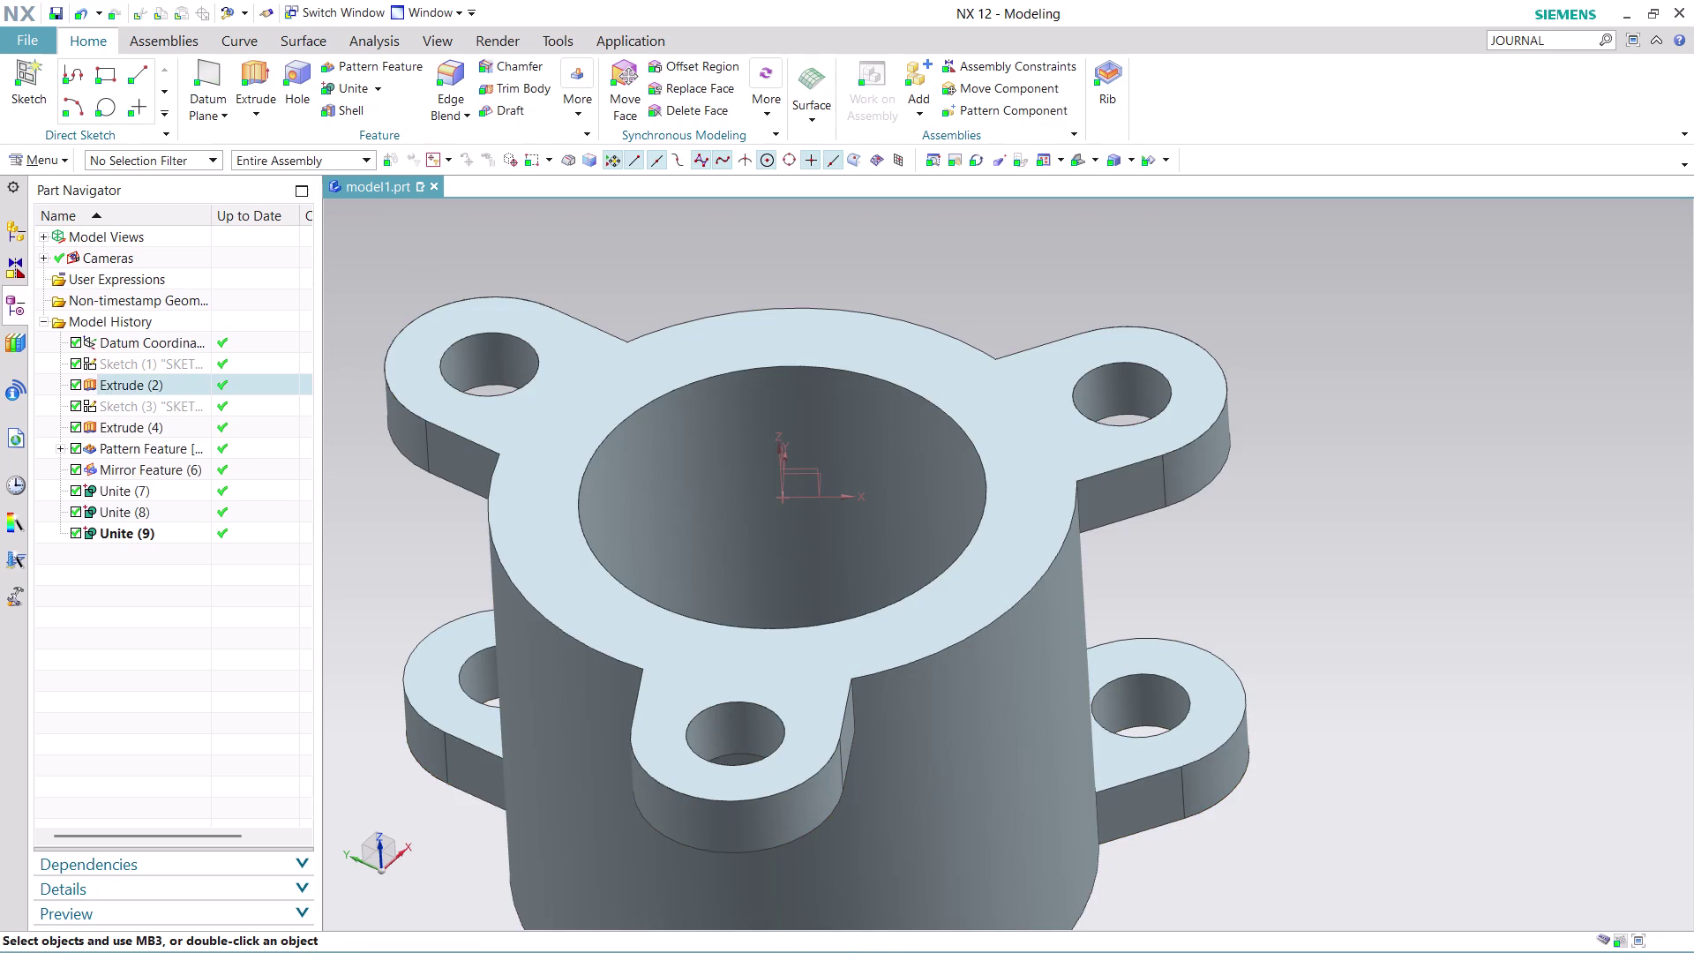
Orbit to a side view and start an At Distance datum plane.
middle_drag(974, 315, 806, 380)
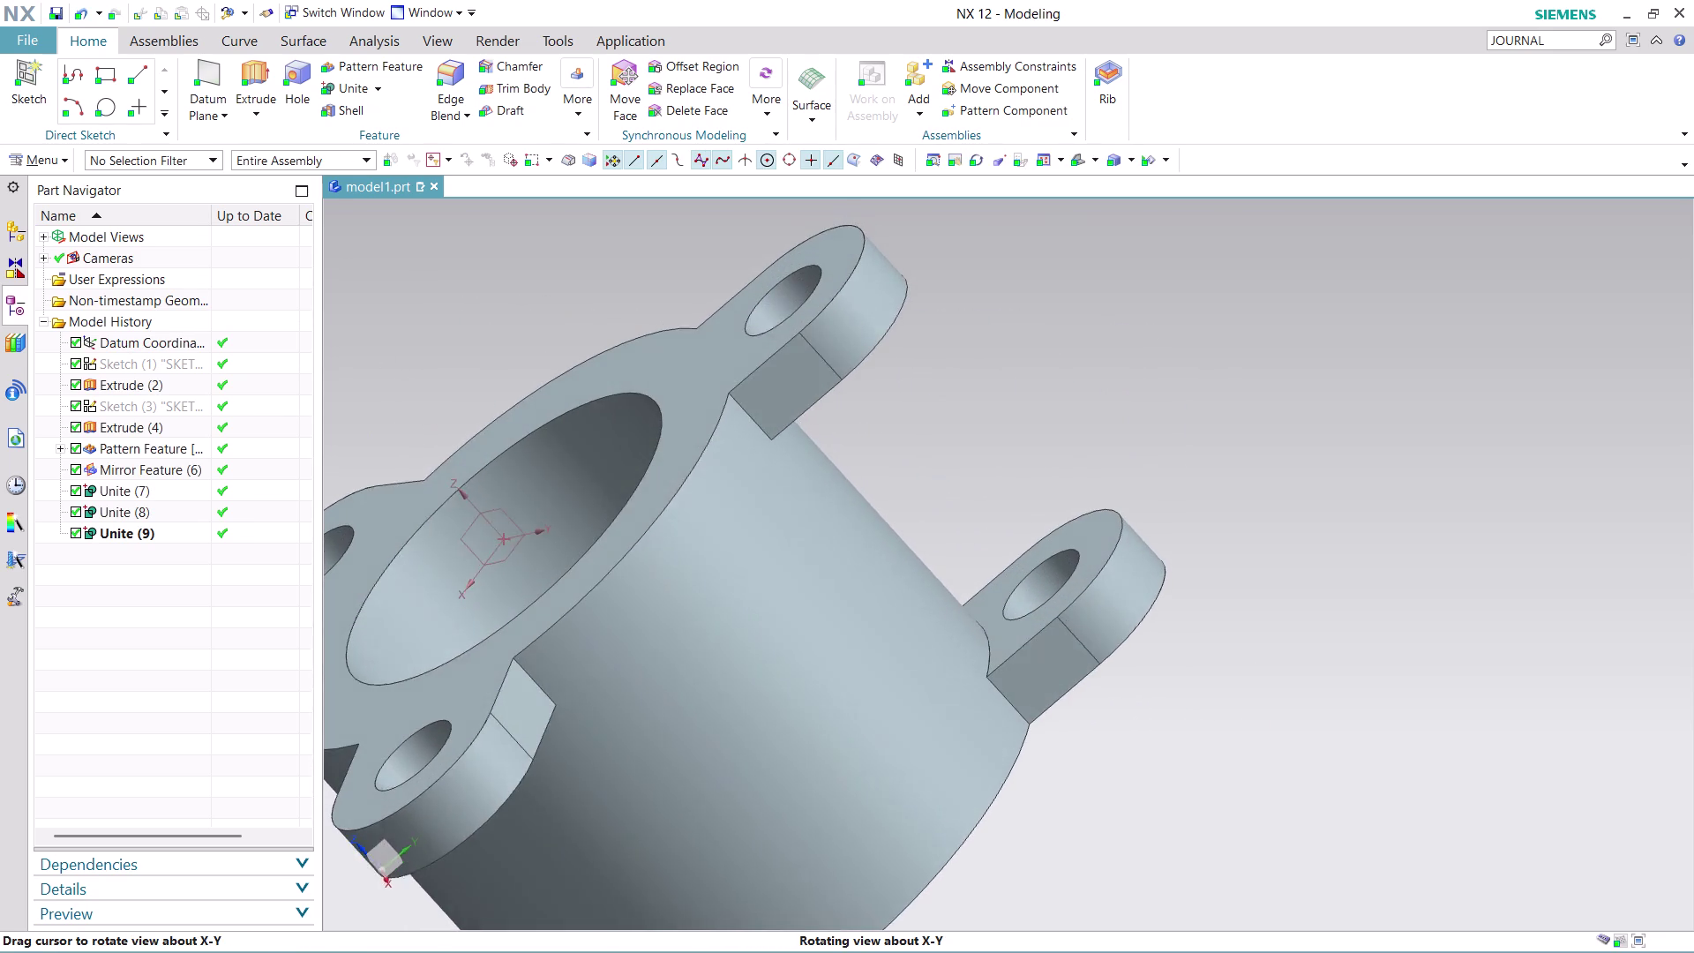
middle_drag(805, 381, 767, 396)
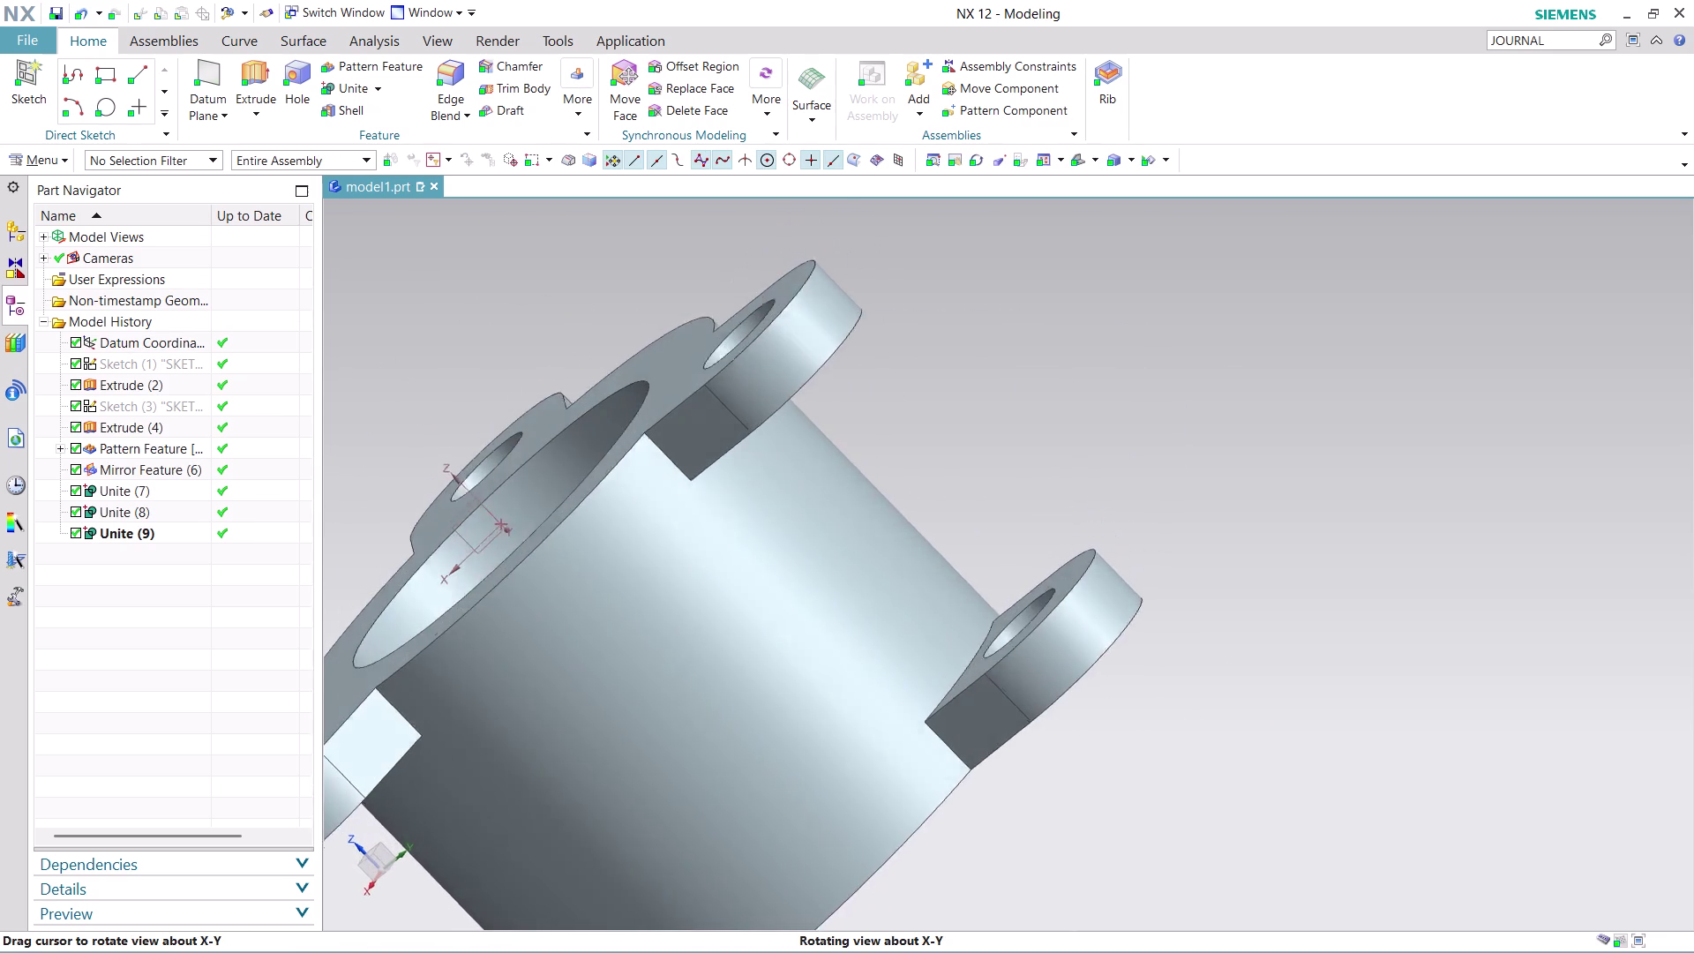
middle_drag(767, 396, 800, 389)
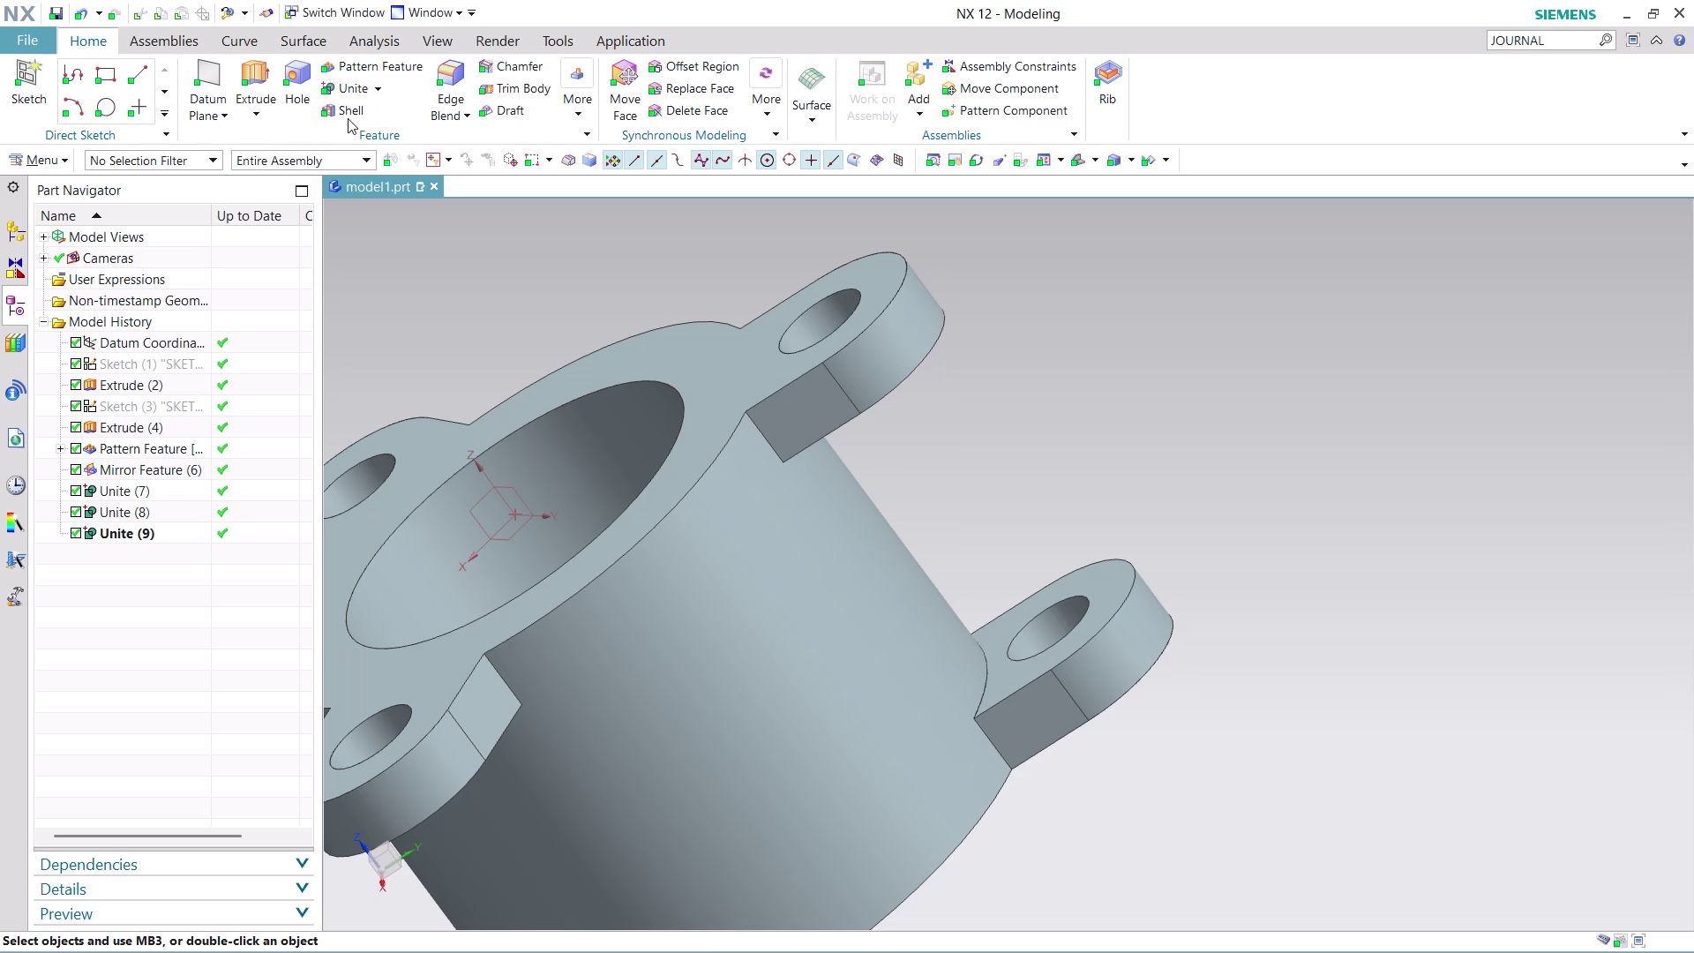
click(206, 78)
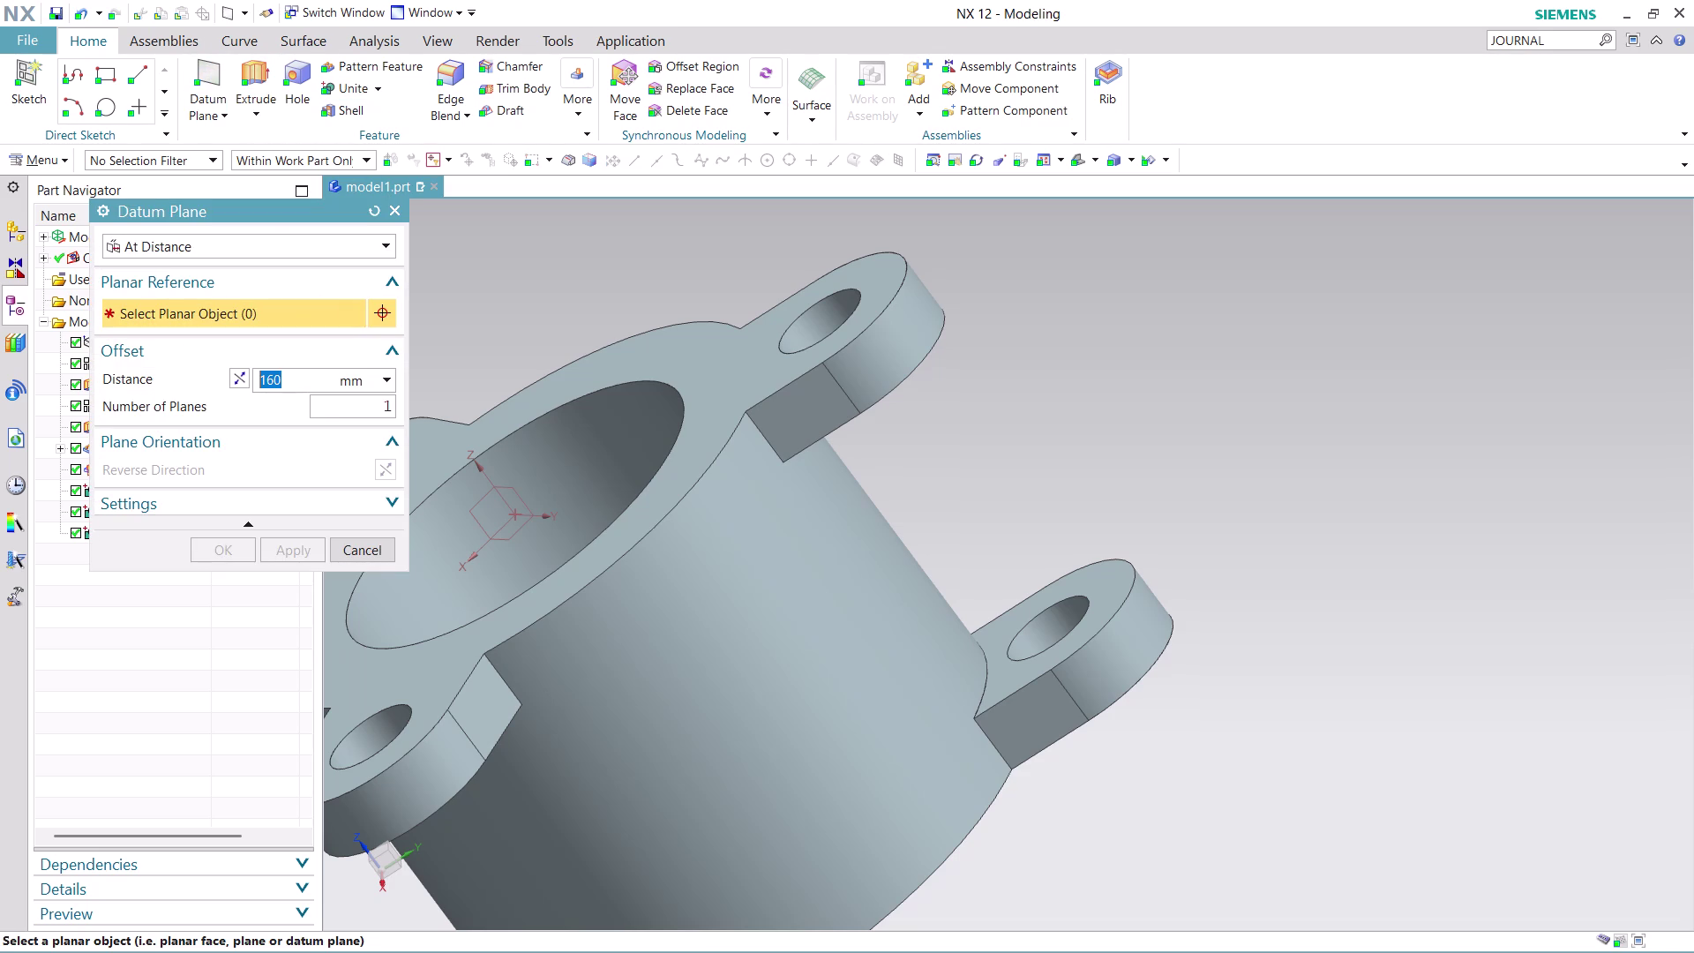
Select the XZ plane as reference at 160 mm and inspect the preview.
click(472, 510)
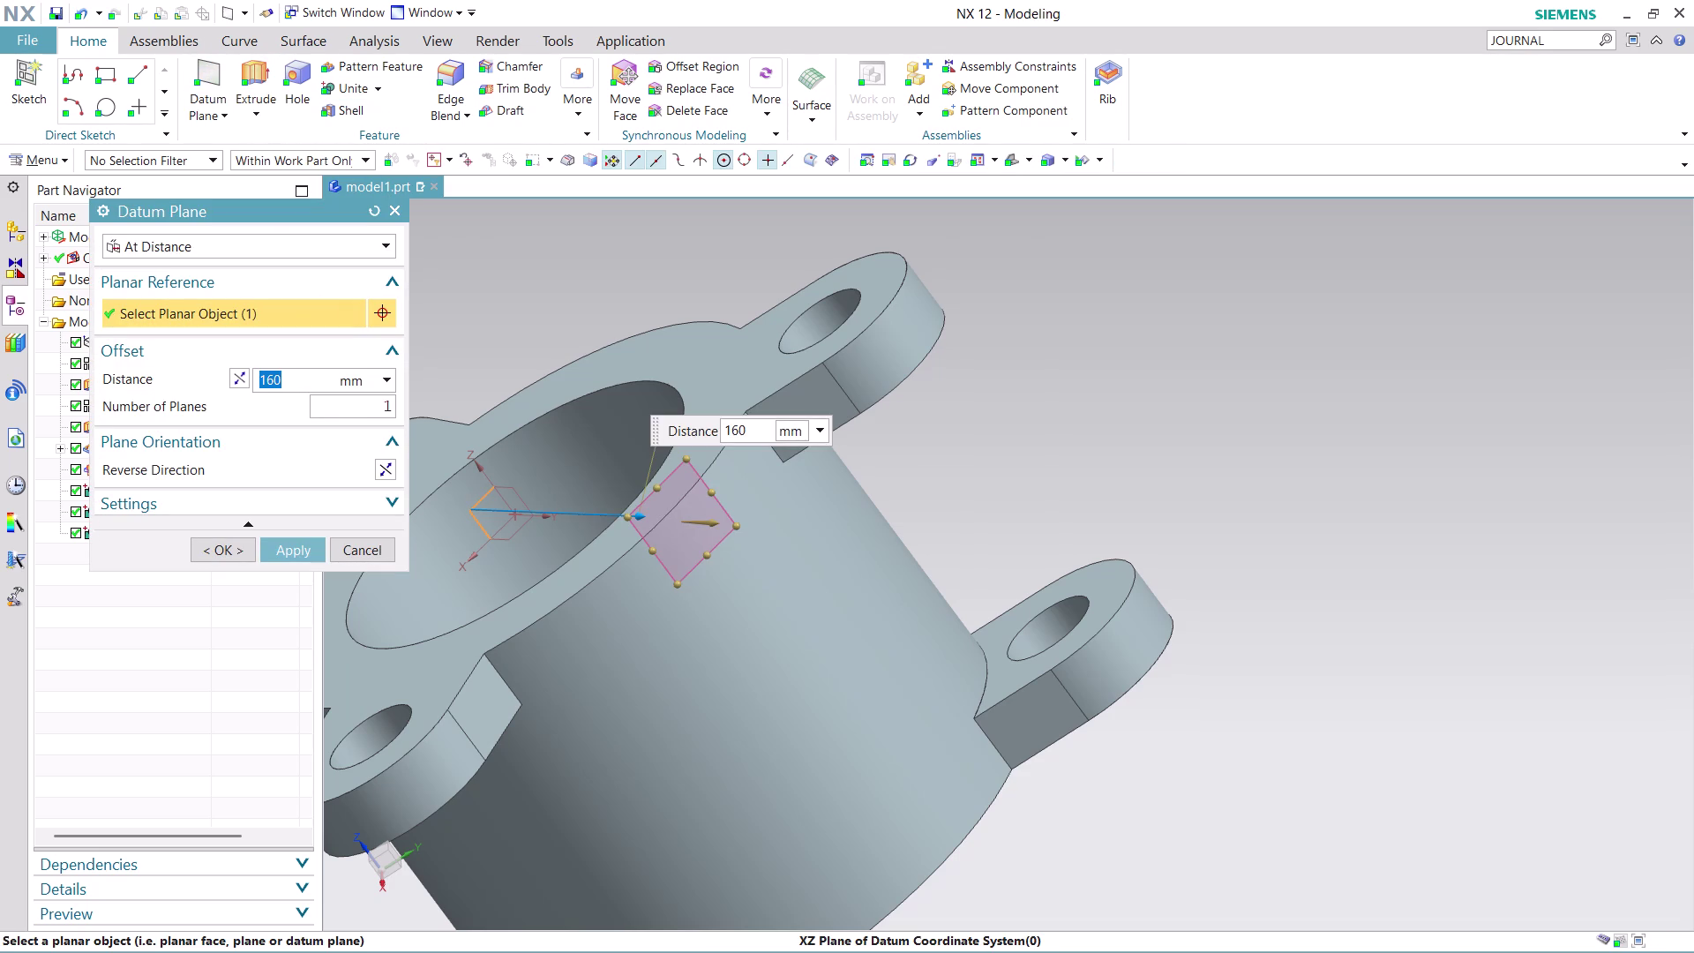
middle_drag(907, 478, 819, 459)
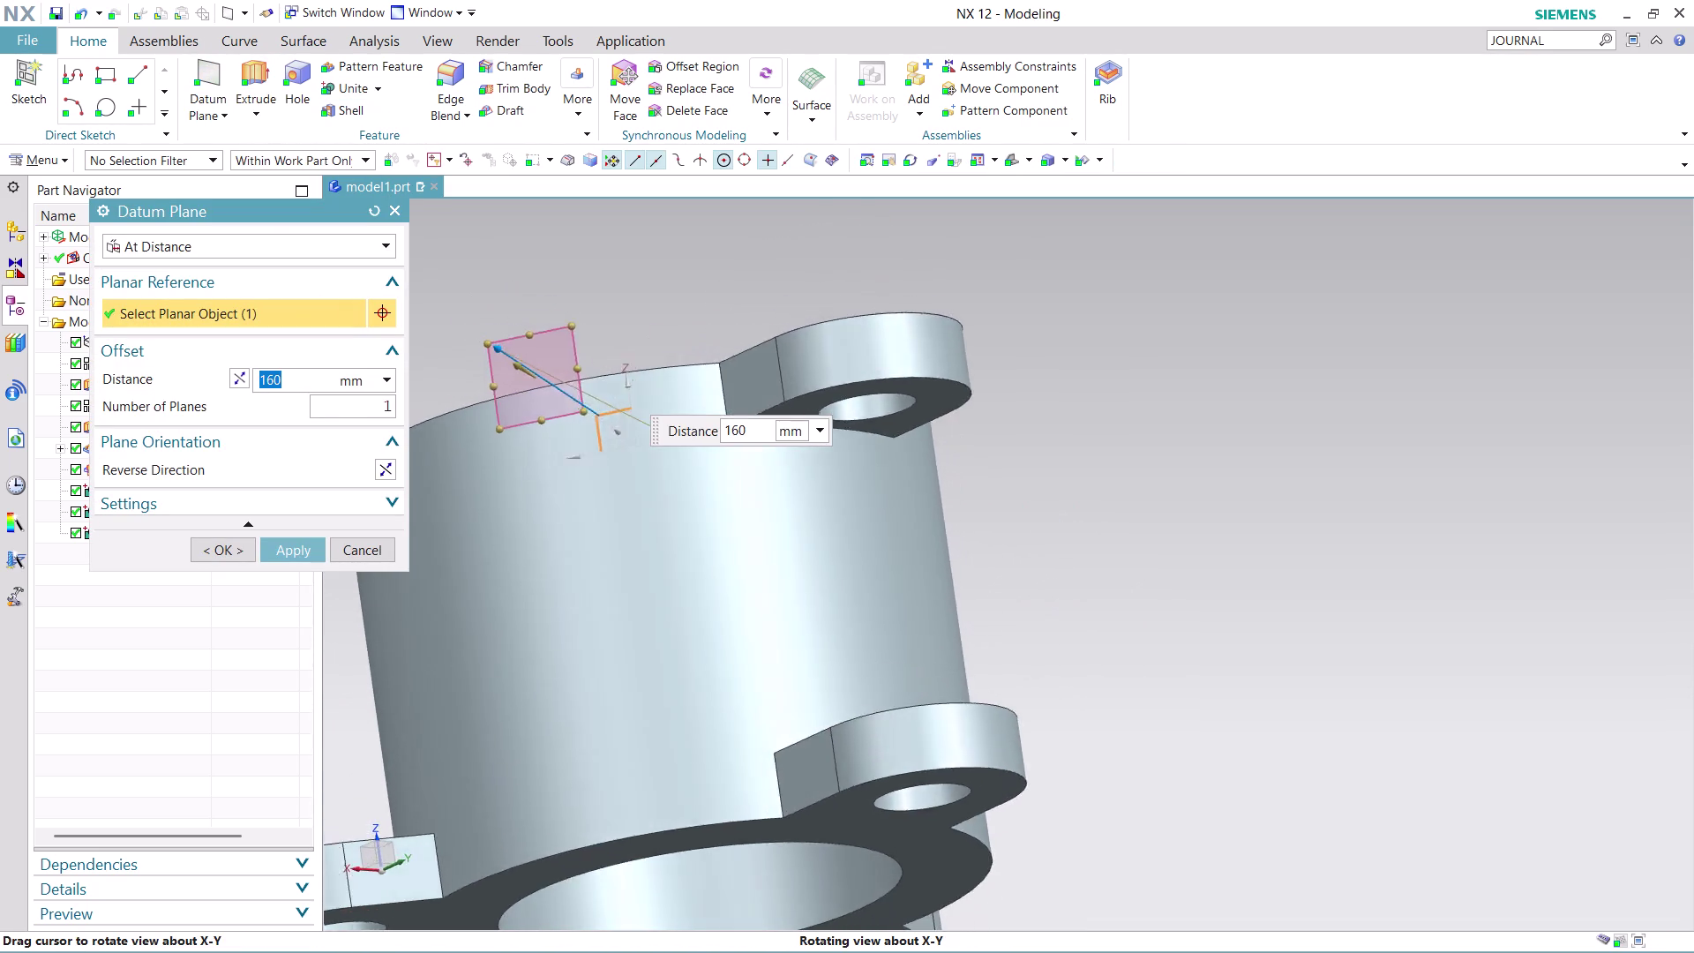
middle_drag(820, 459, 835, 475)
middle_drag(835, 475, 852, 478)
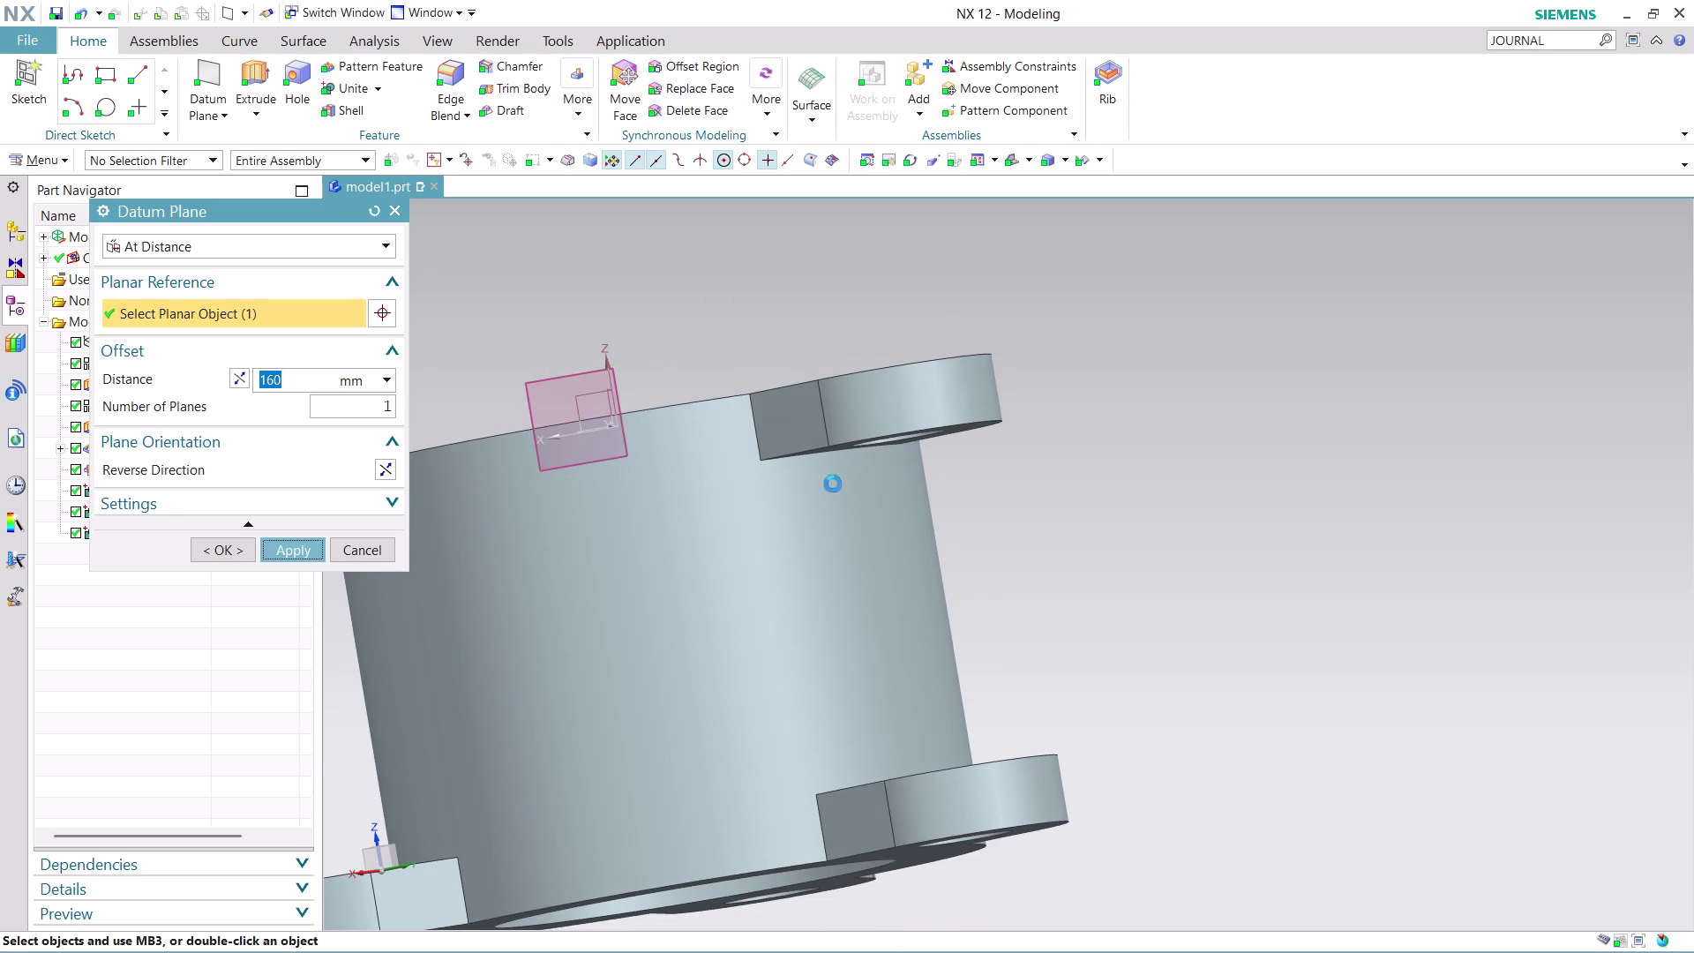
scroll(up, 3)
scroll(down, 3)
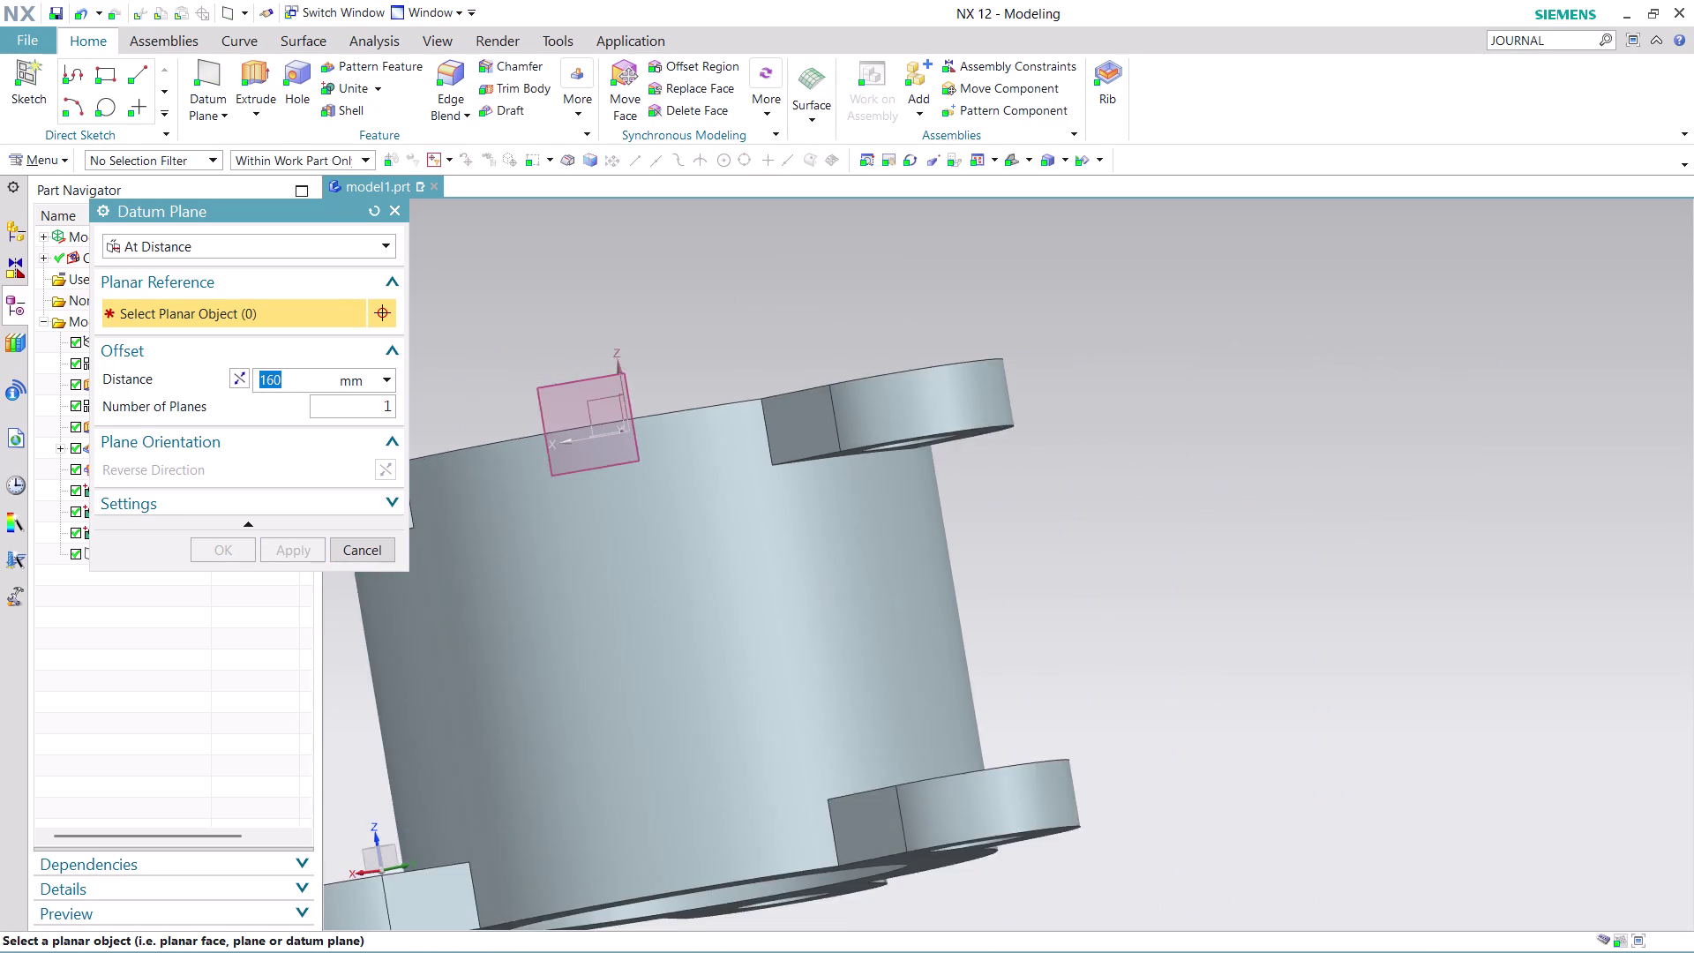
scroll(down, 3)
scroll(up, 3)
Orbit to an angled view and confirm the new datum plane.
middle_drag(562, 347, 628, 425)
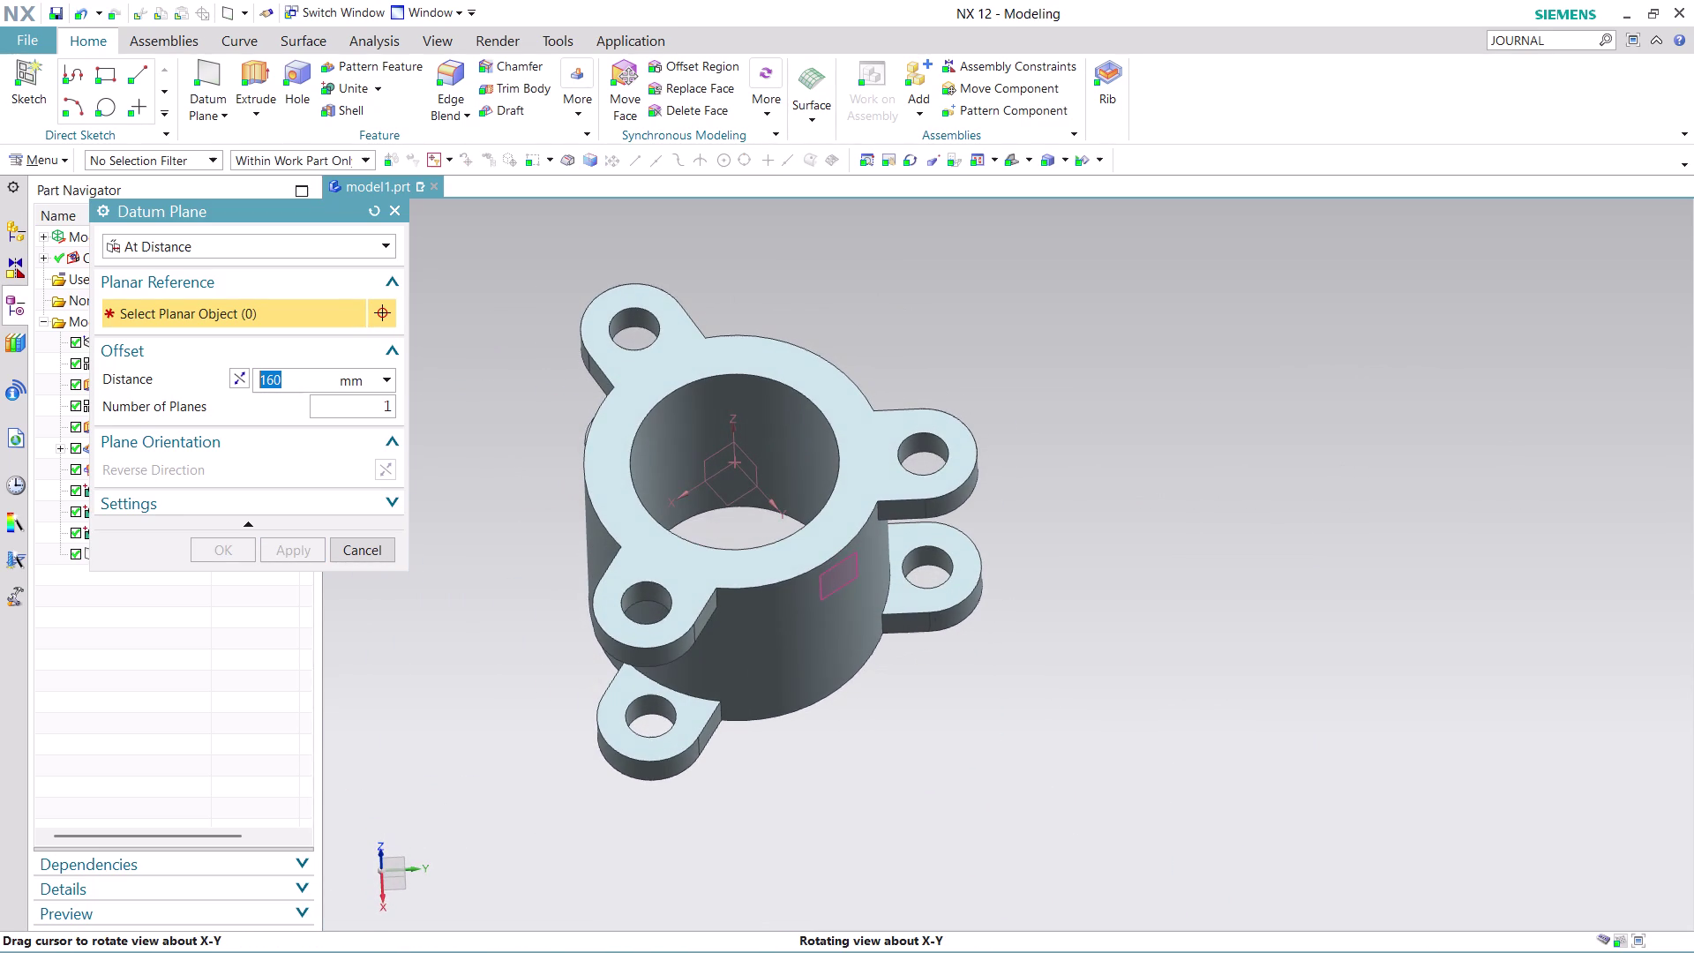
middle_drag(627, 425, 536, 397)
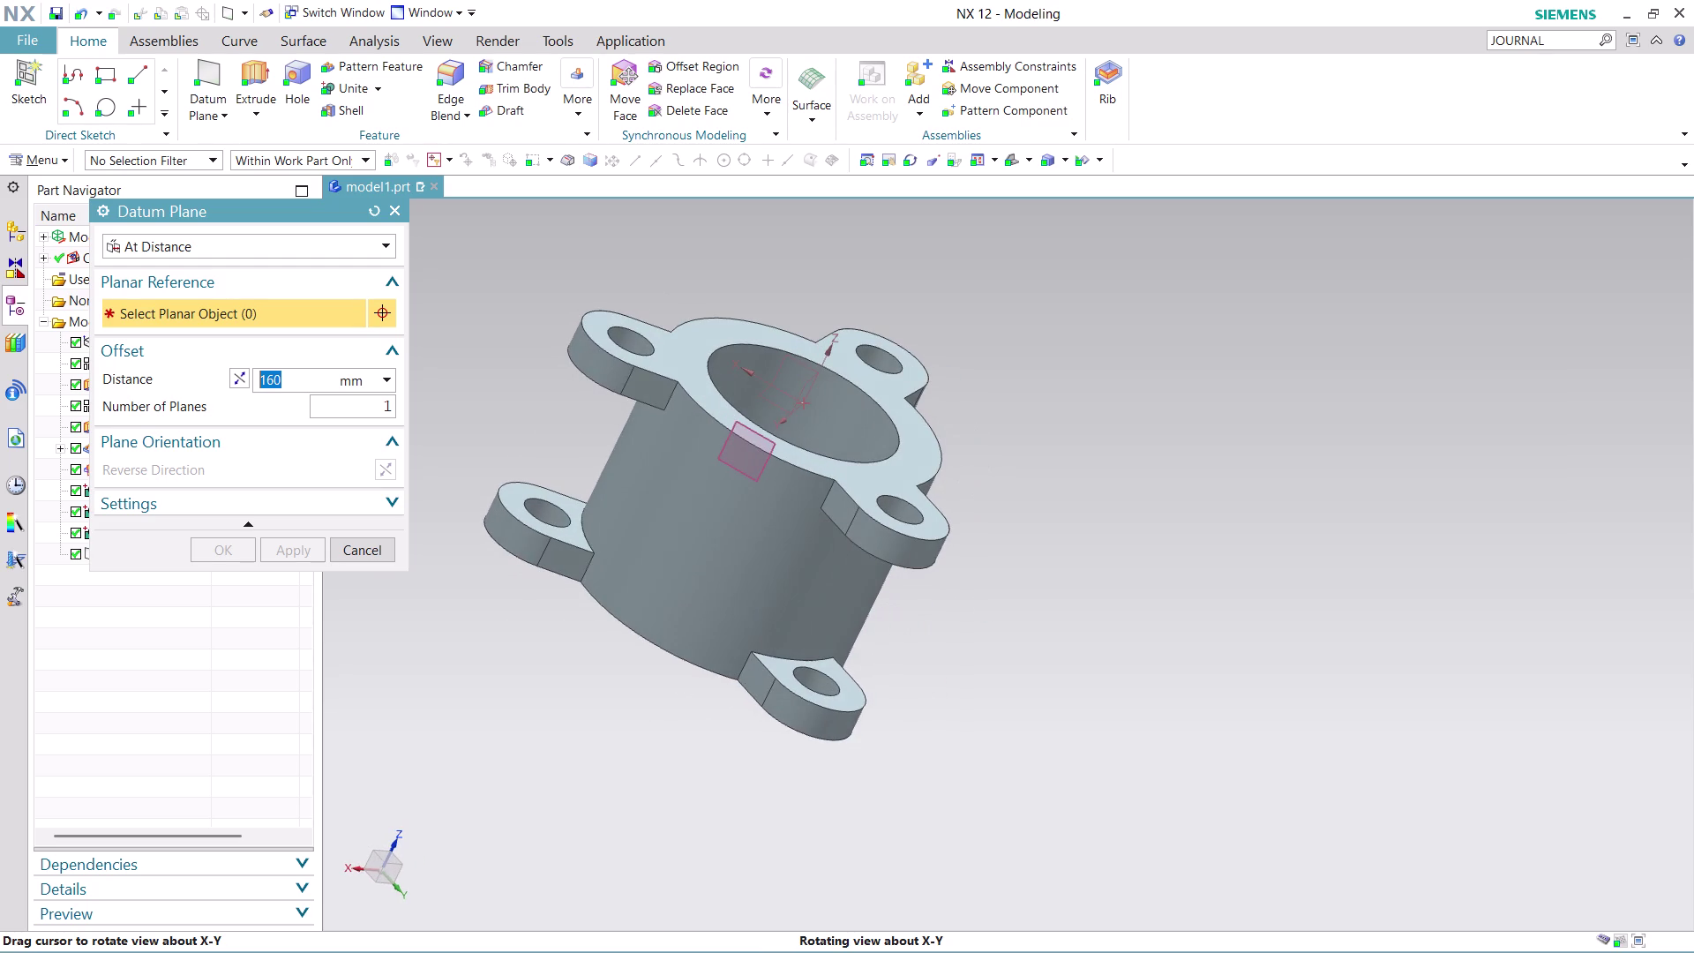
middle_drag(537, 397, 537, 397)
middle_click(537, 397)
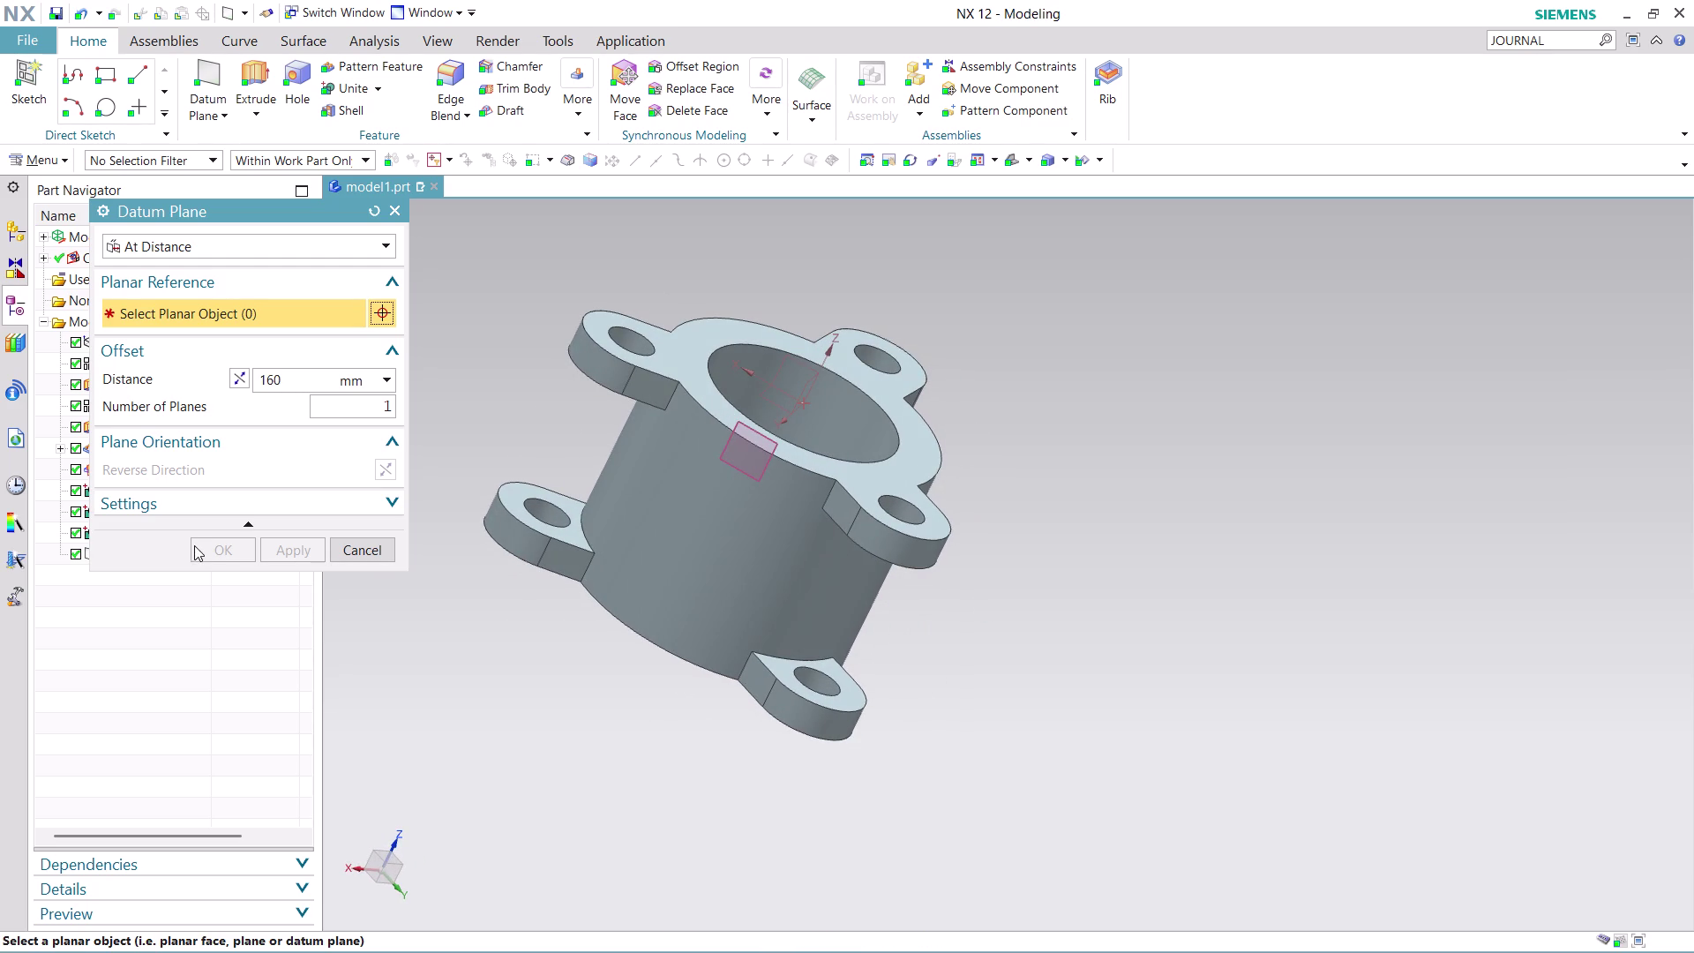
click(365, 542)
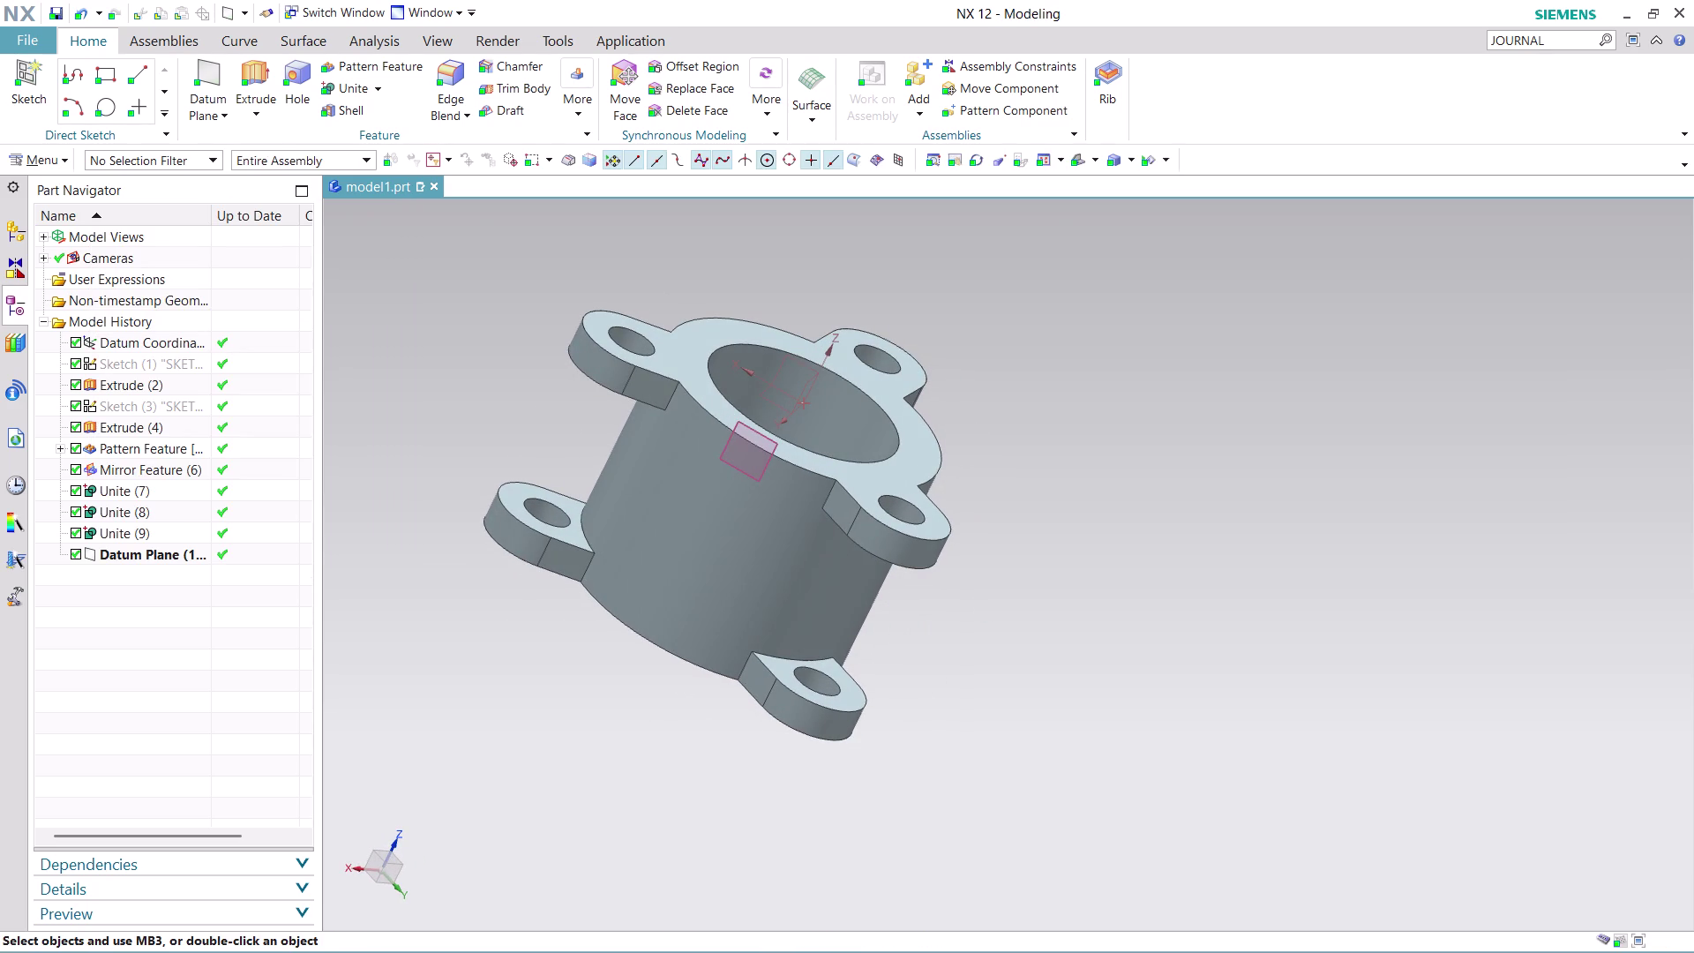
click(66, 155)
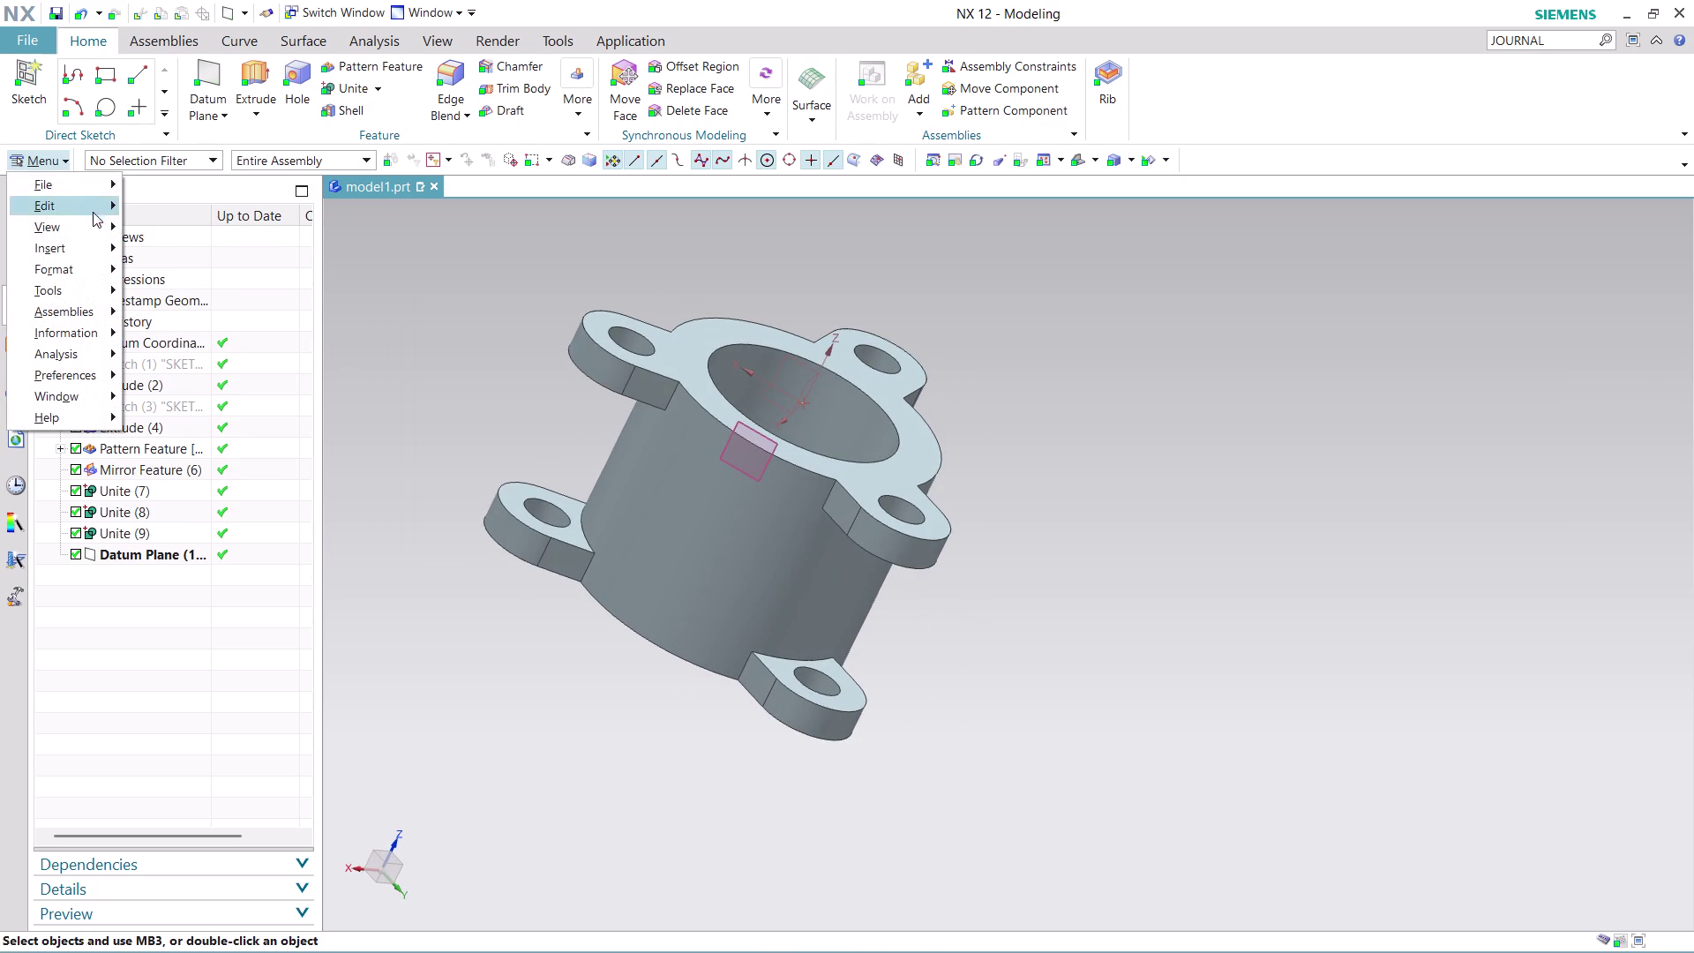
Create a sketch on Datum Plane (10) with a horizontal reference and origin 0,0,0.
click(296, 274)
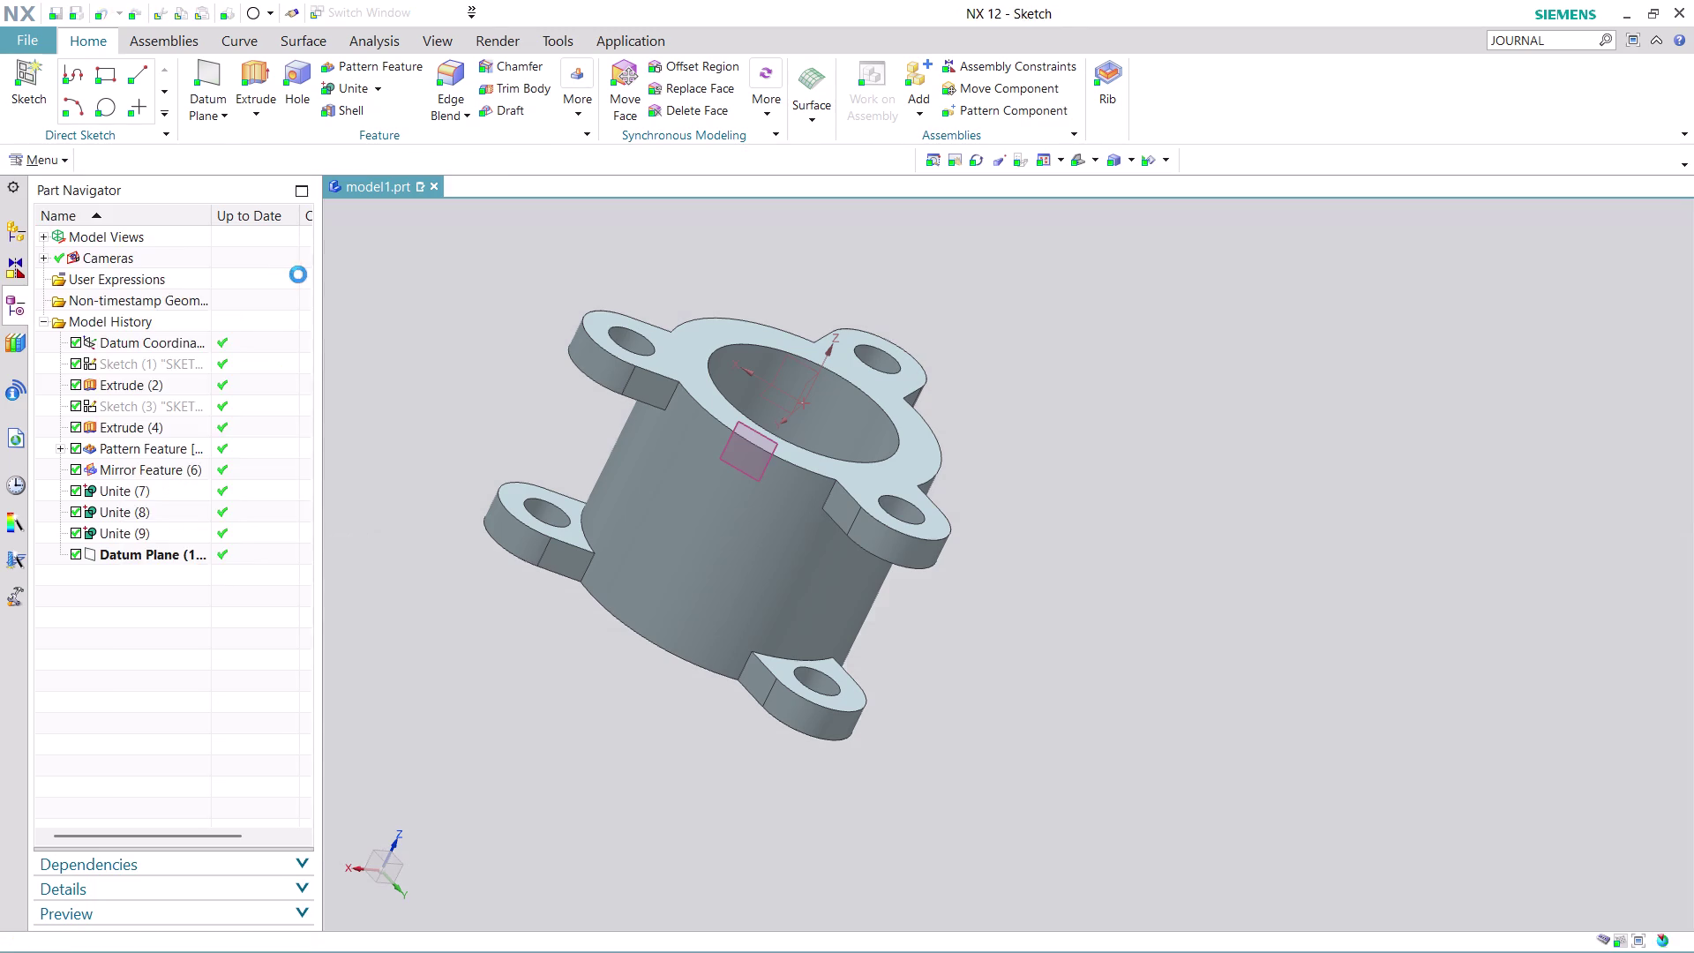
click(775, 450)
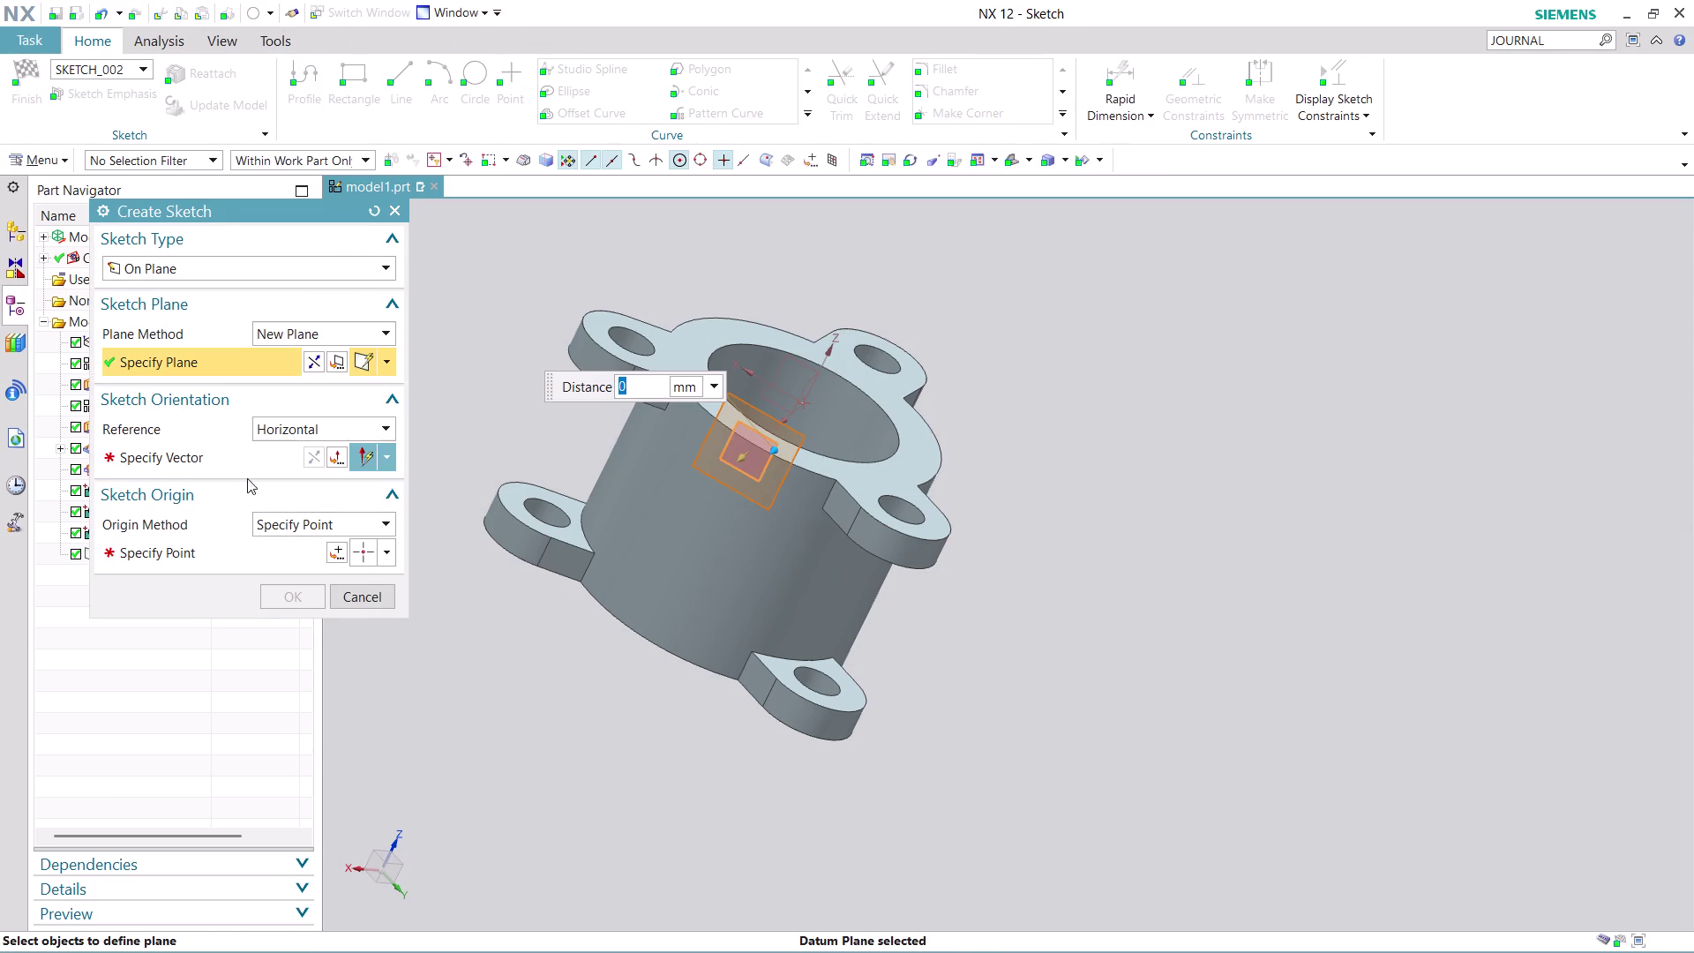
click(243, 462)
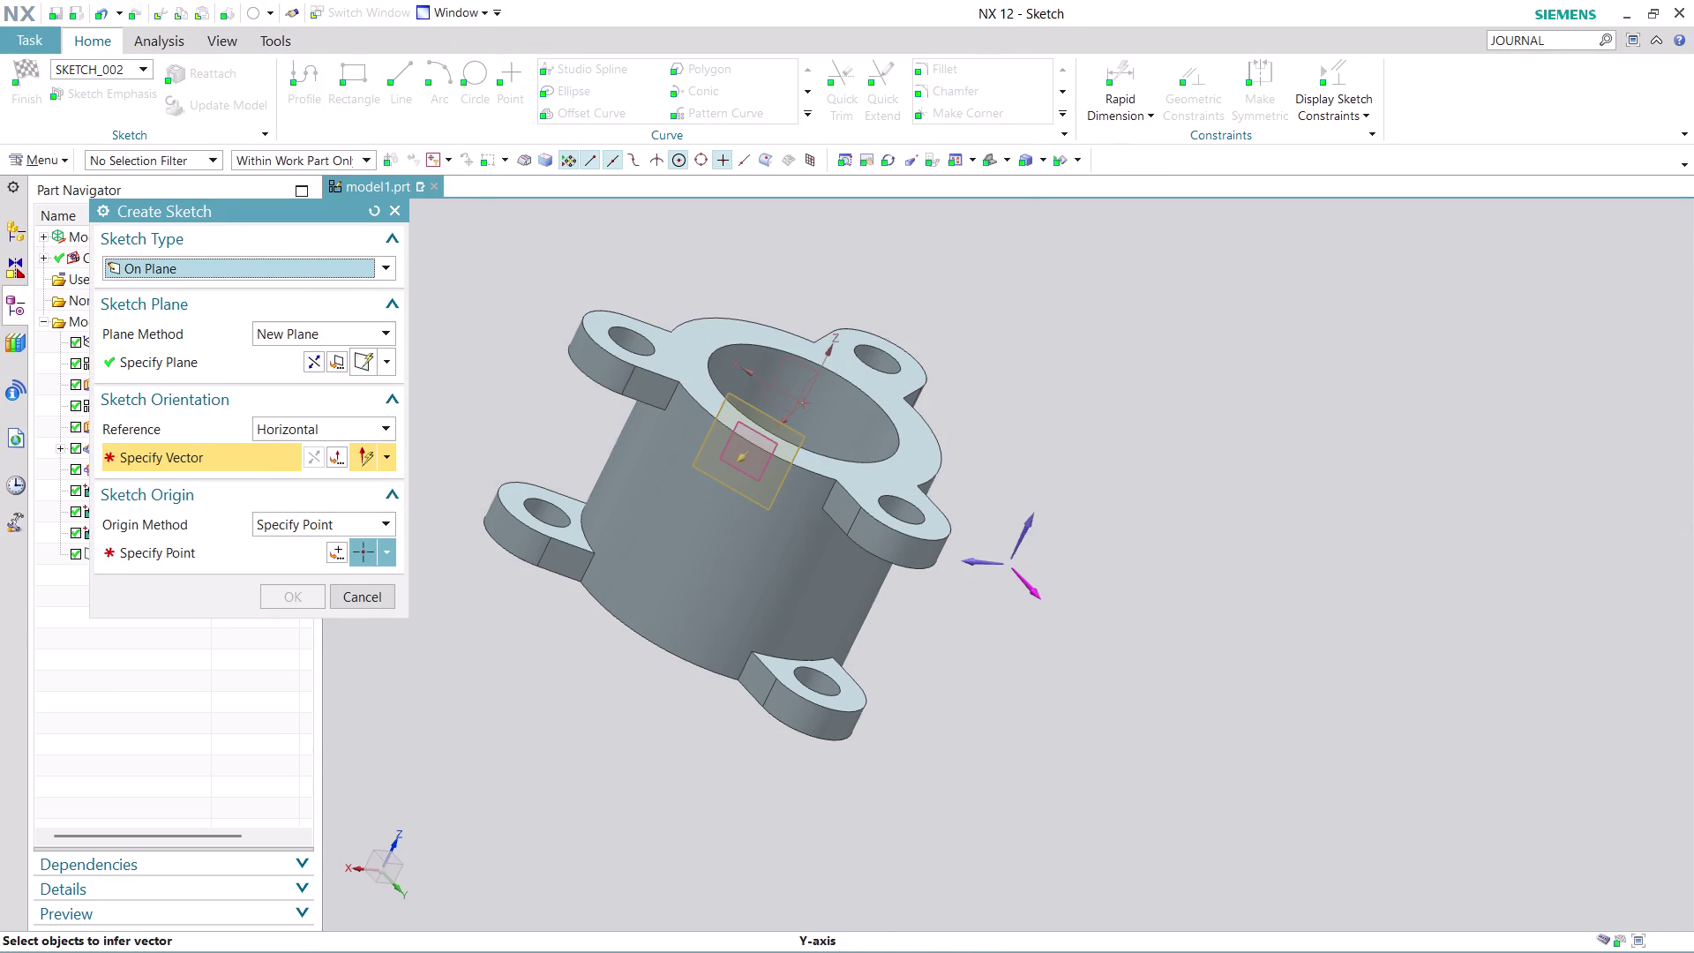
click(1036, 589)
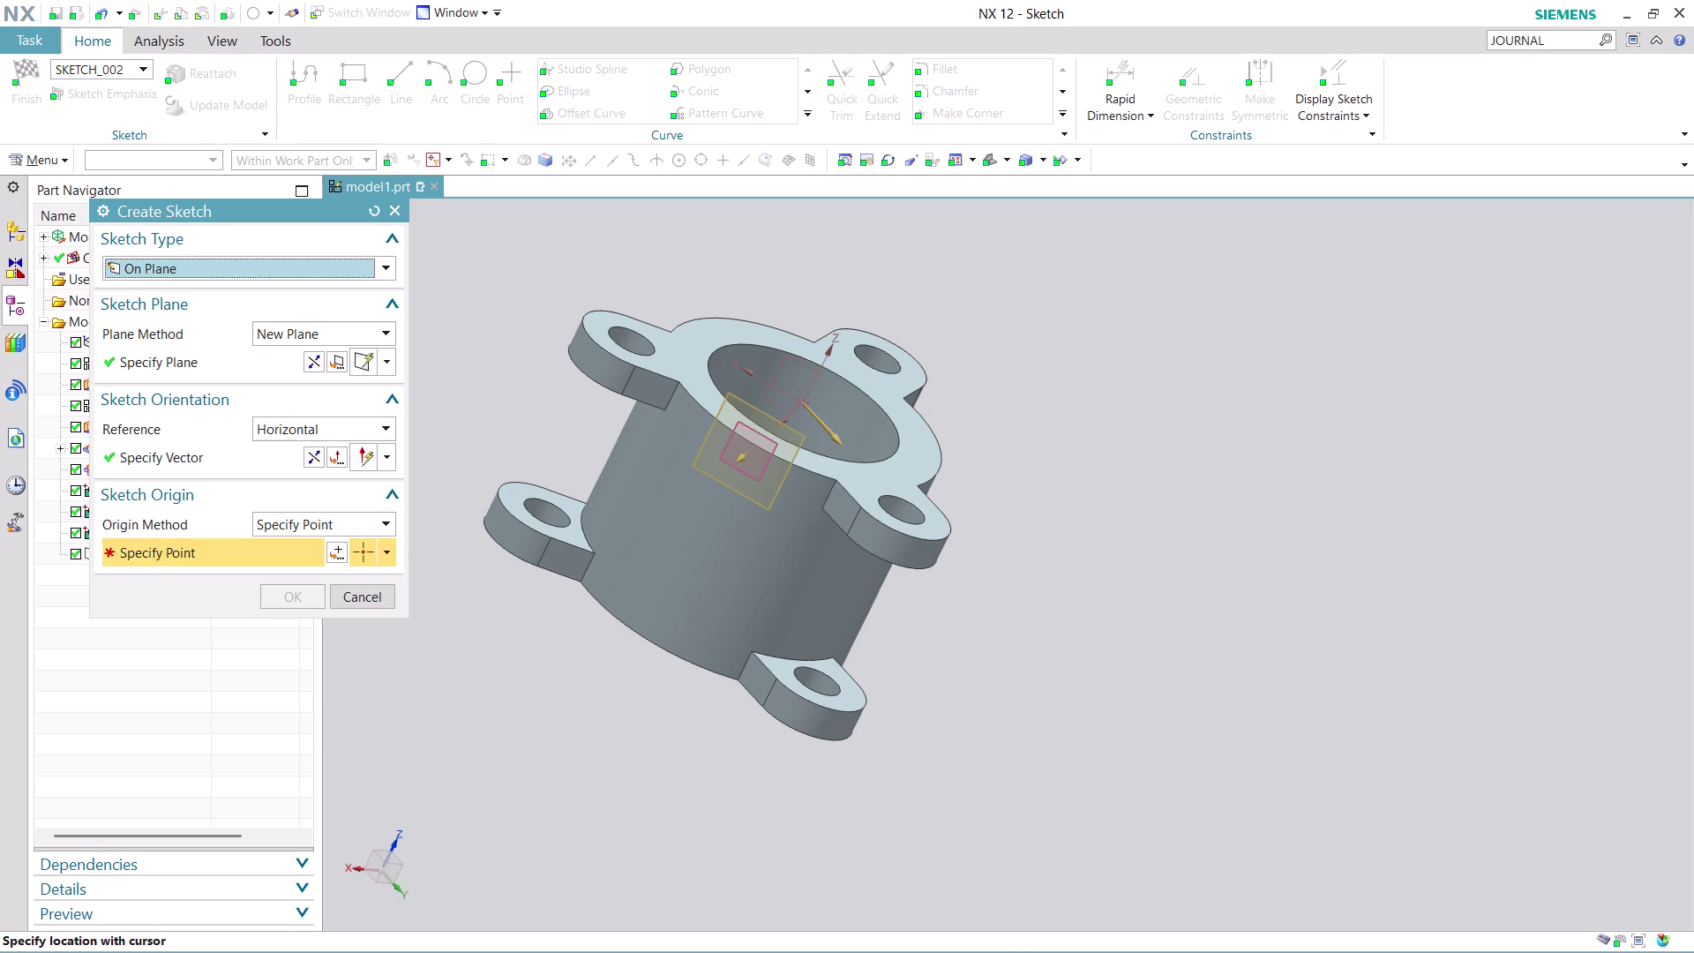
click(336, 552)
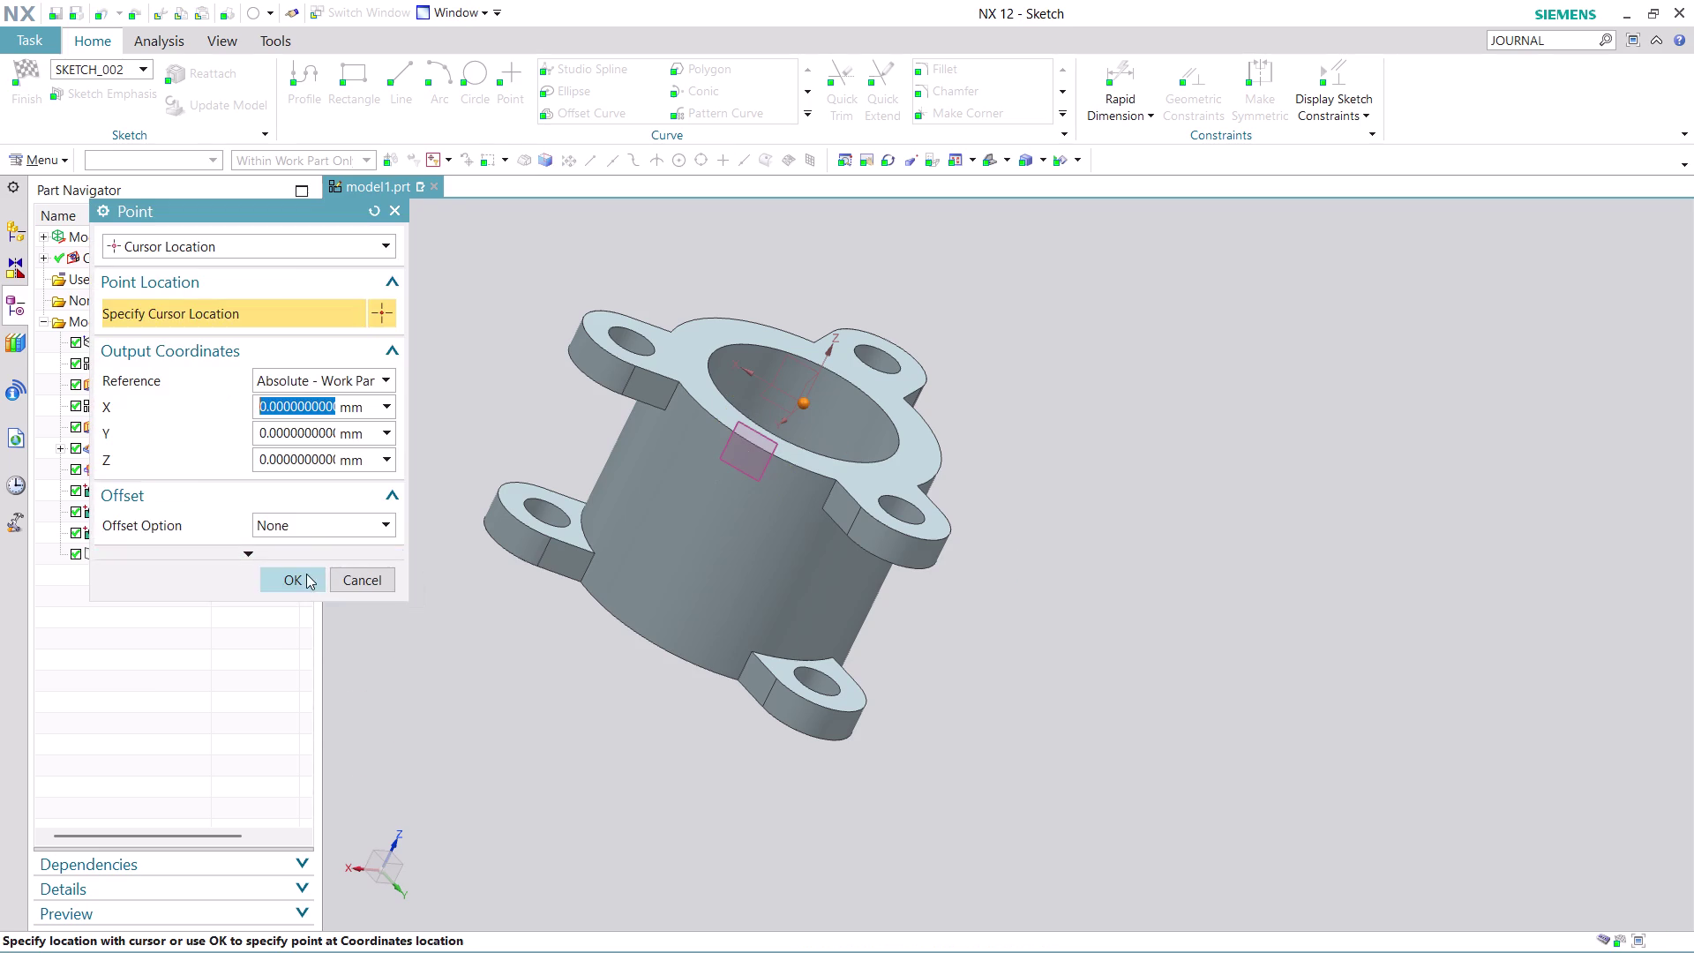
click(306, 573)
click(302, 585)
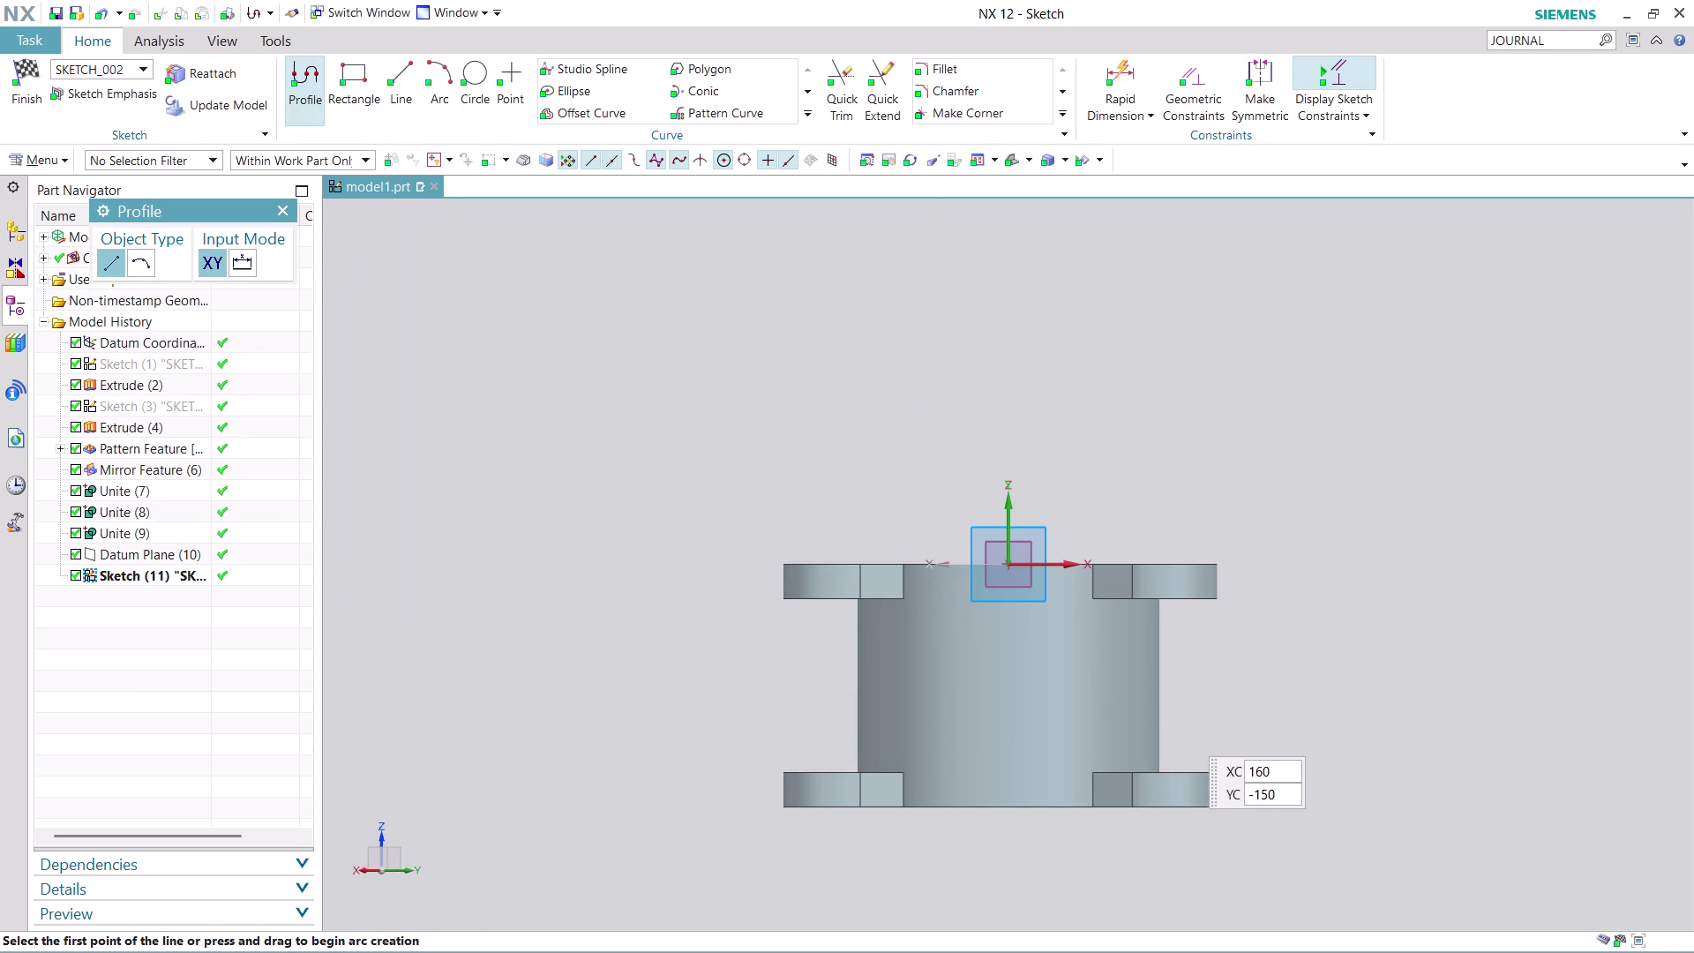
Zoom in, pick Circle, and place its centre below the sketch origin.
scroll(up, 3)
scroll(up, 3)
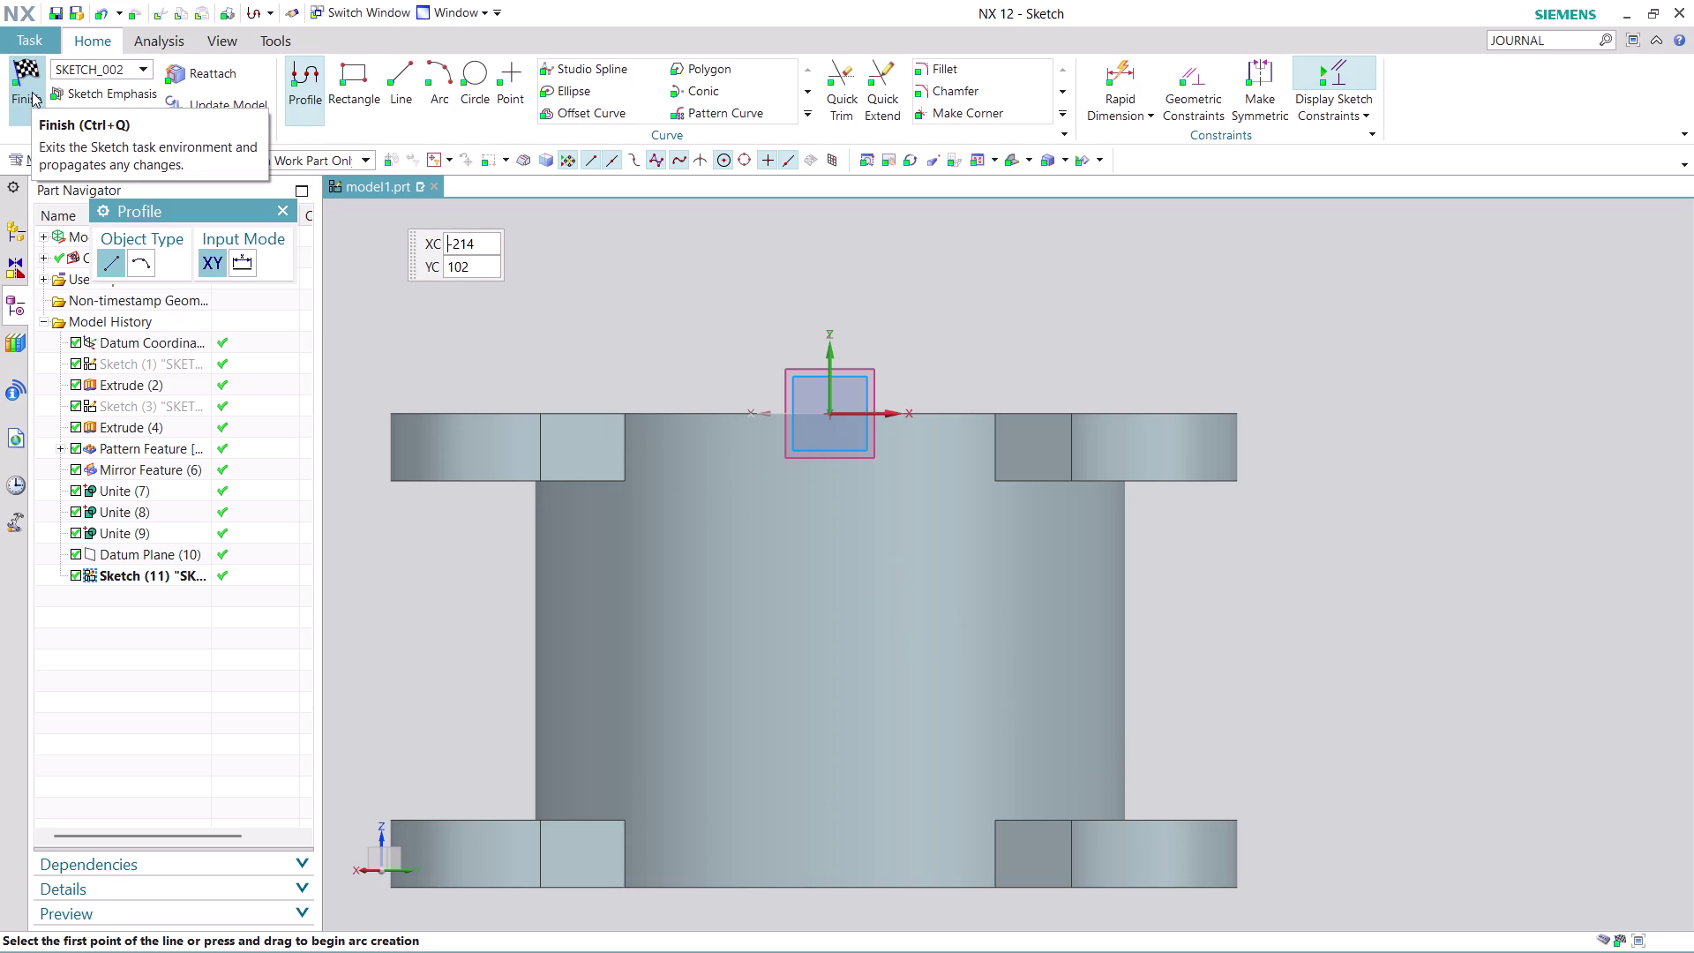
click(478, 79)
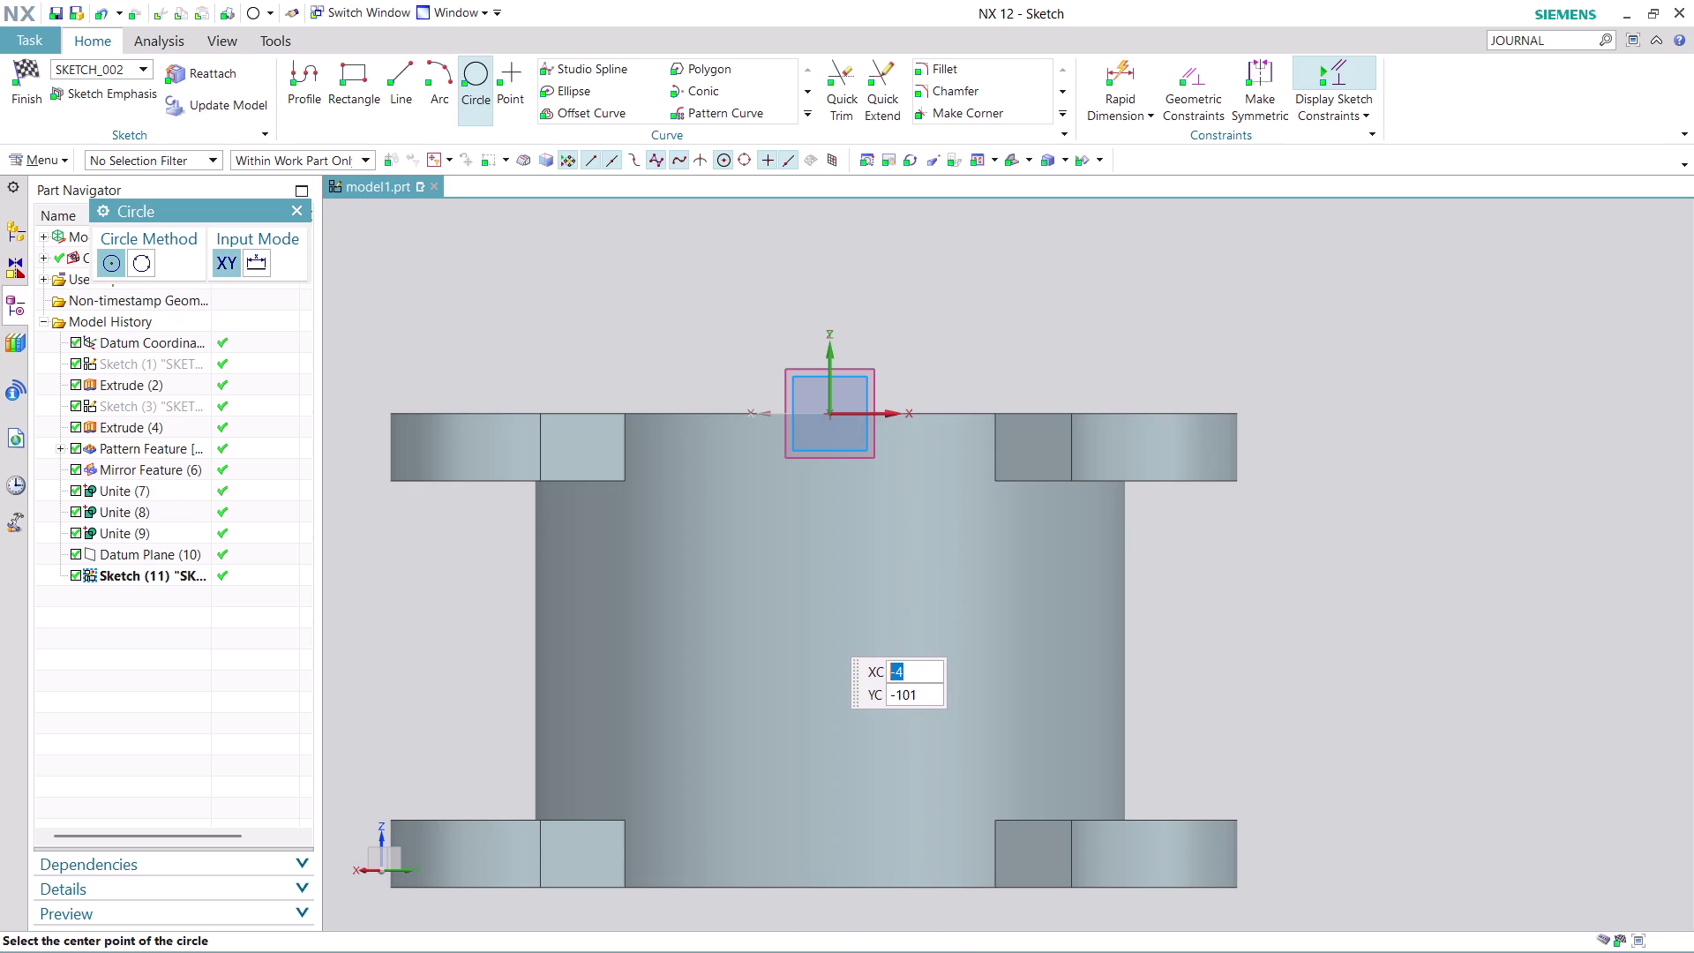
click(824, 639)
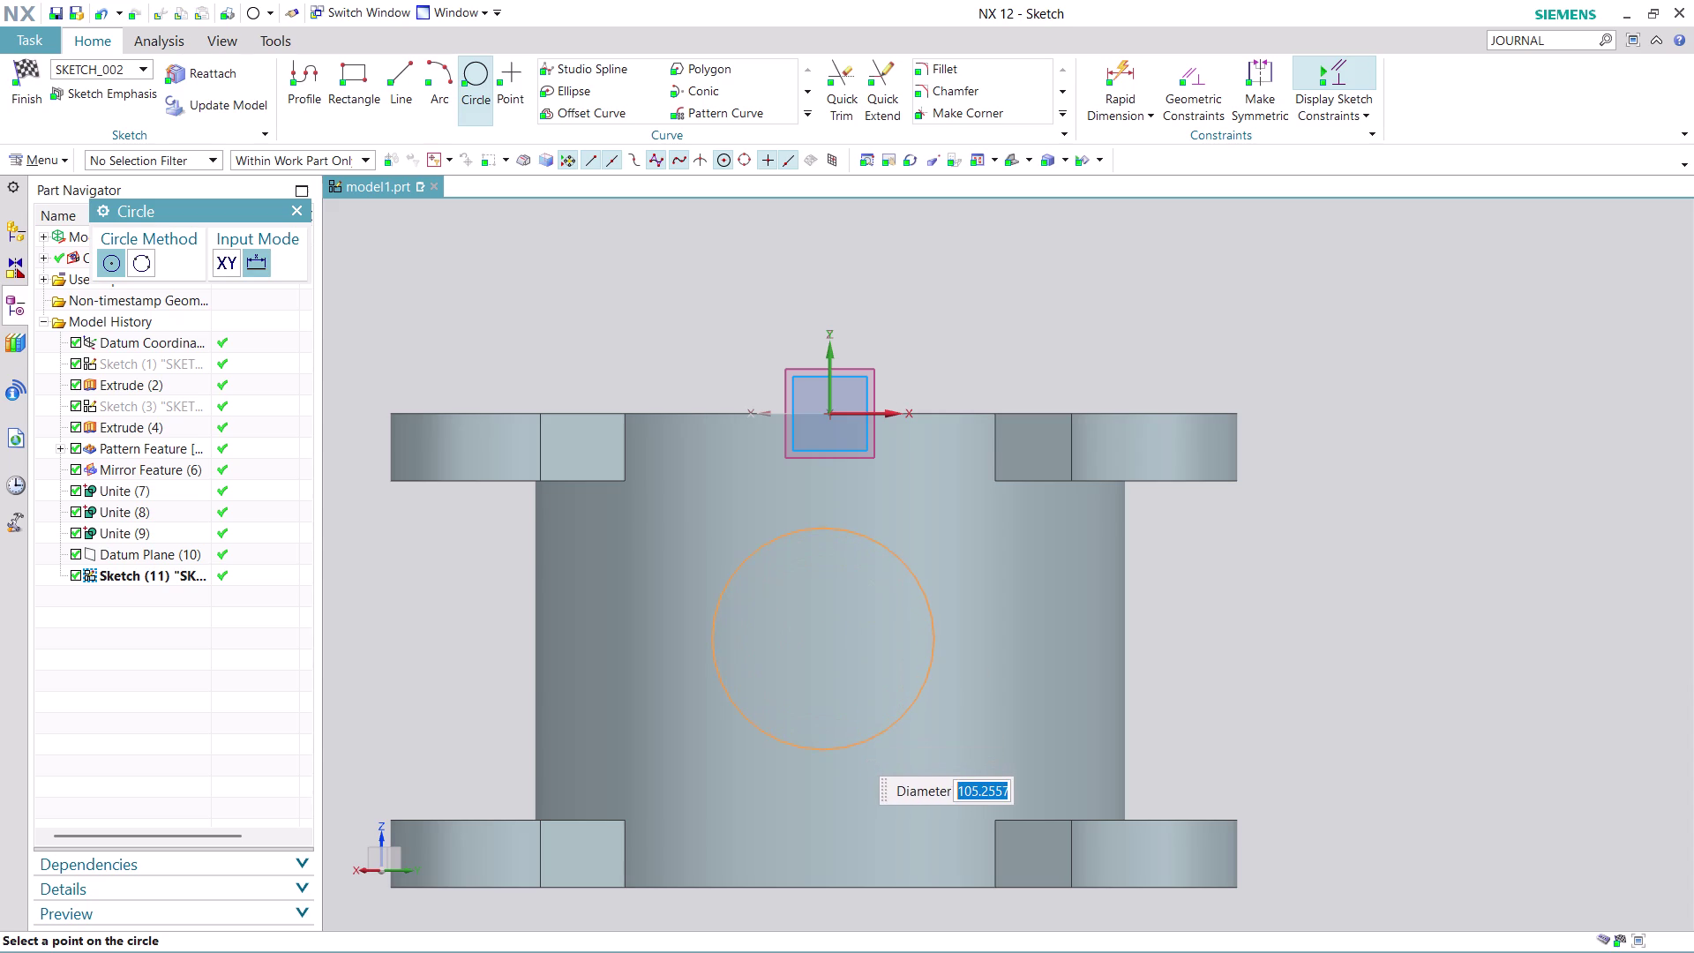
Give the circle a 56.2 diameter and exit the Circle command.
text(5)
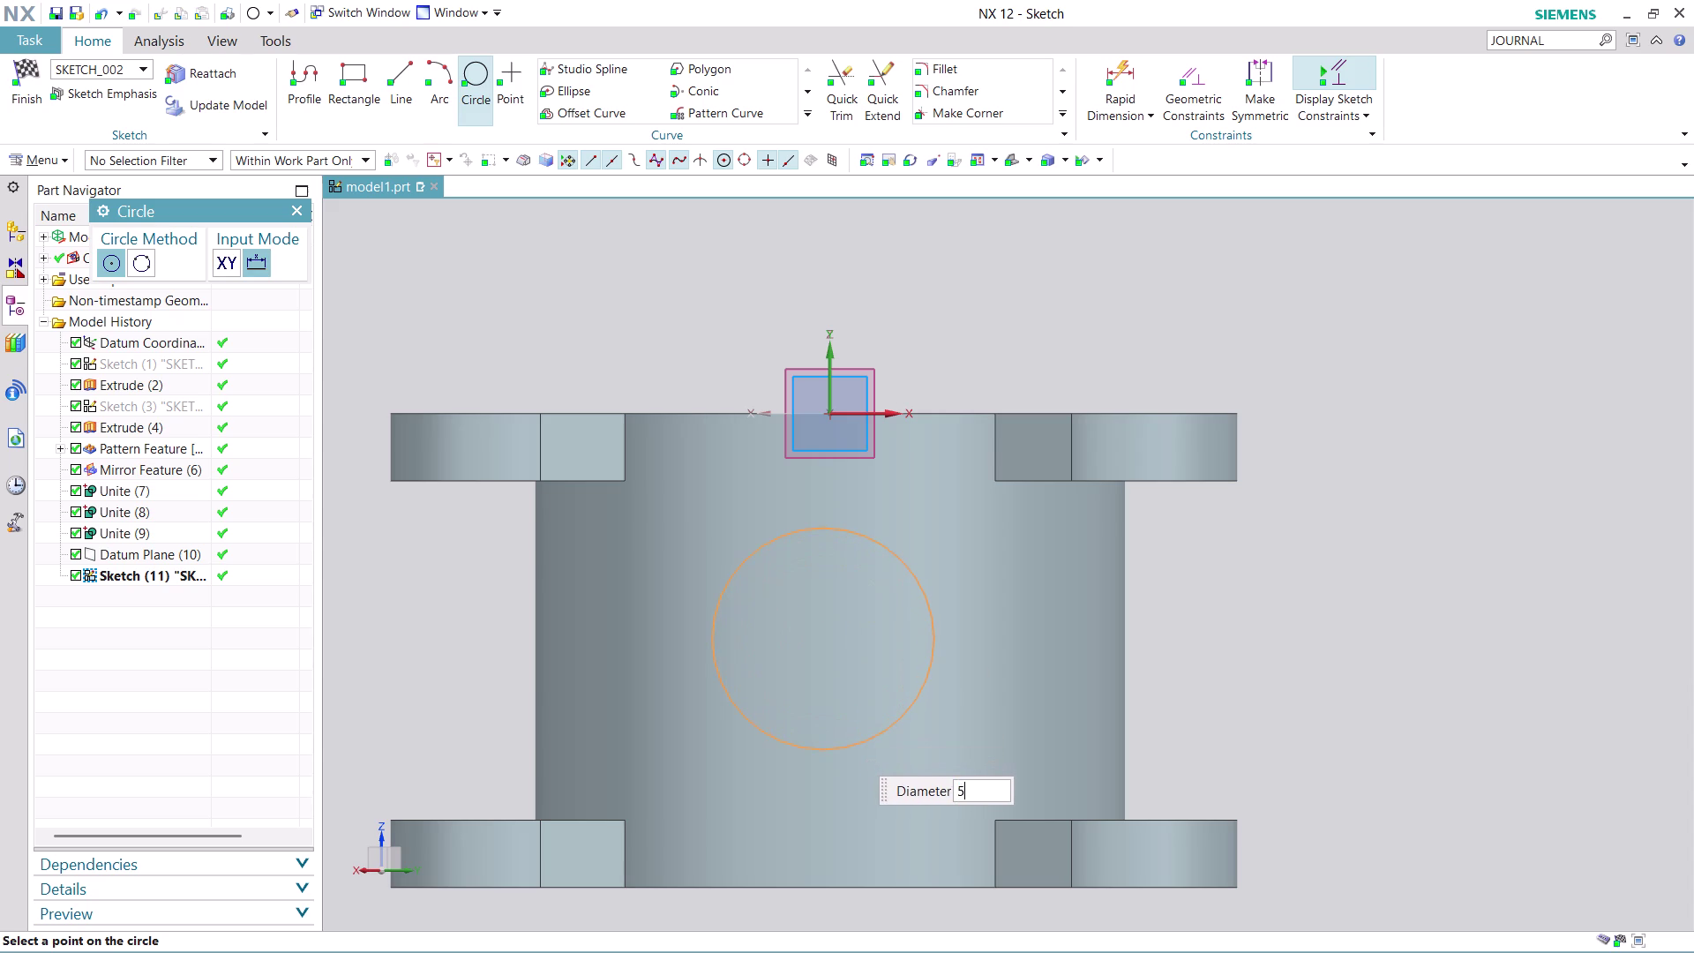
text(6.2)
key(Return)
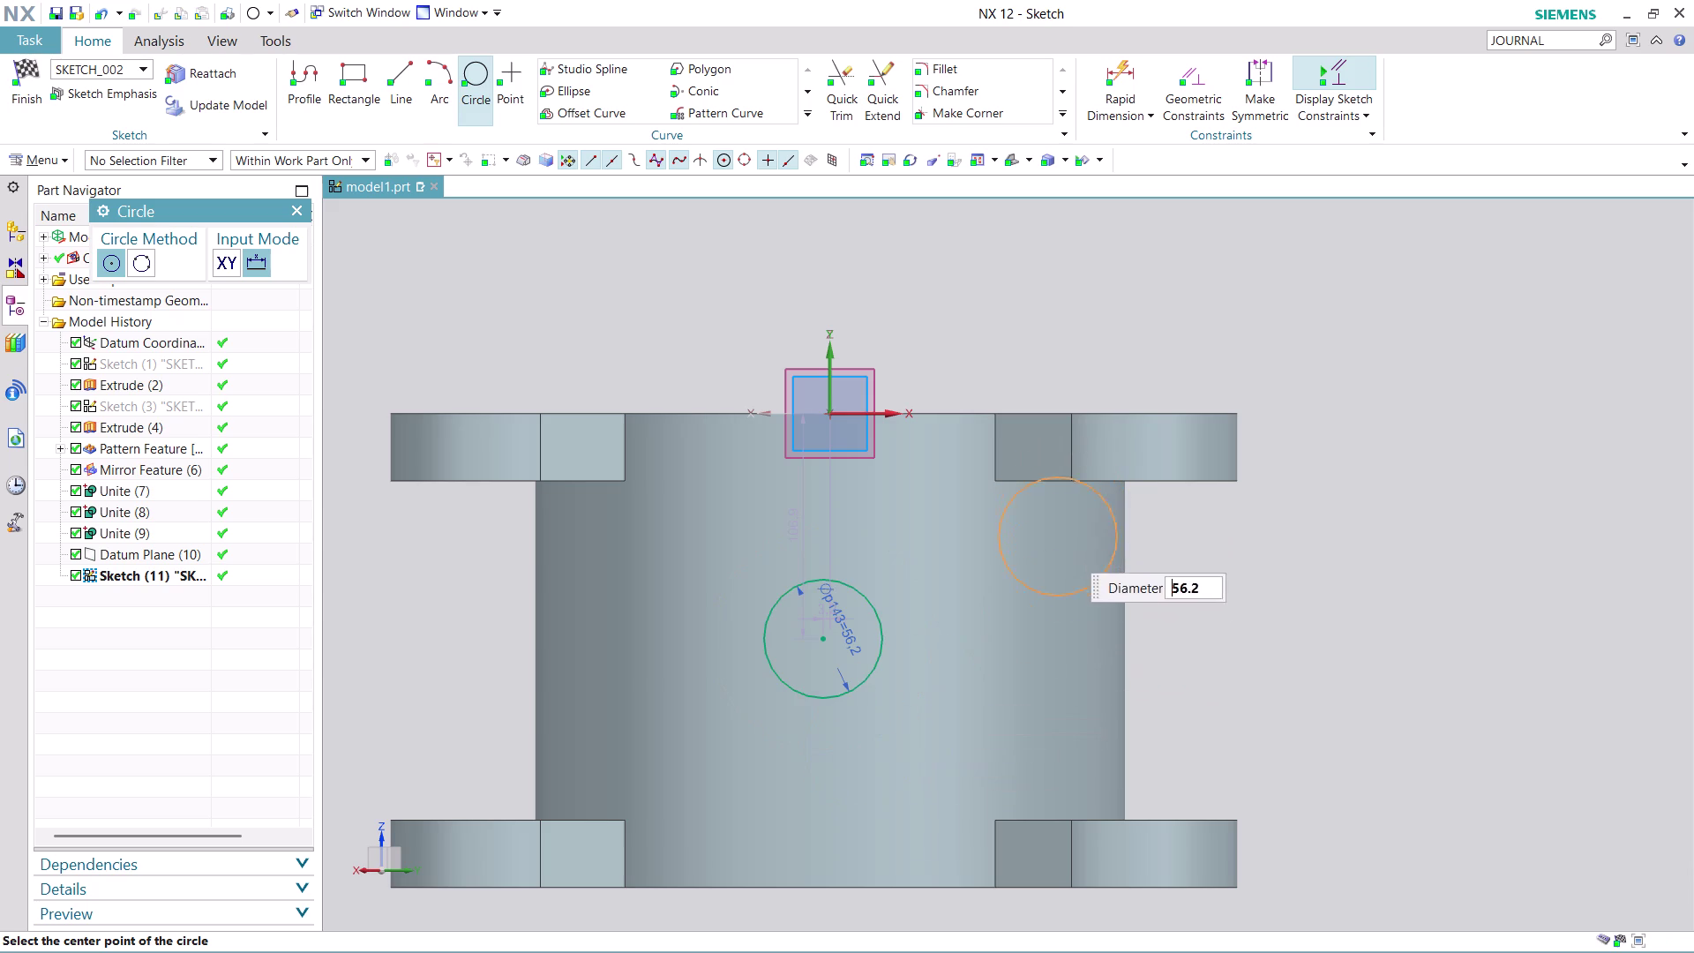
key(Escape)
key(Escape)
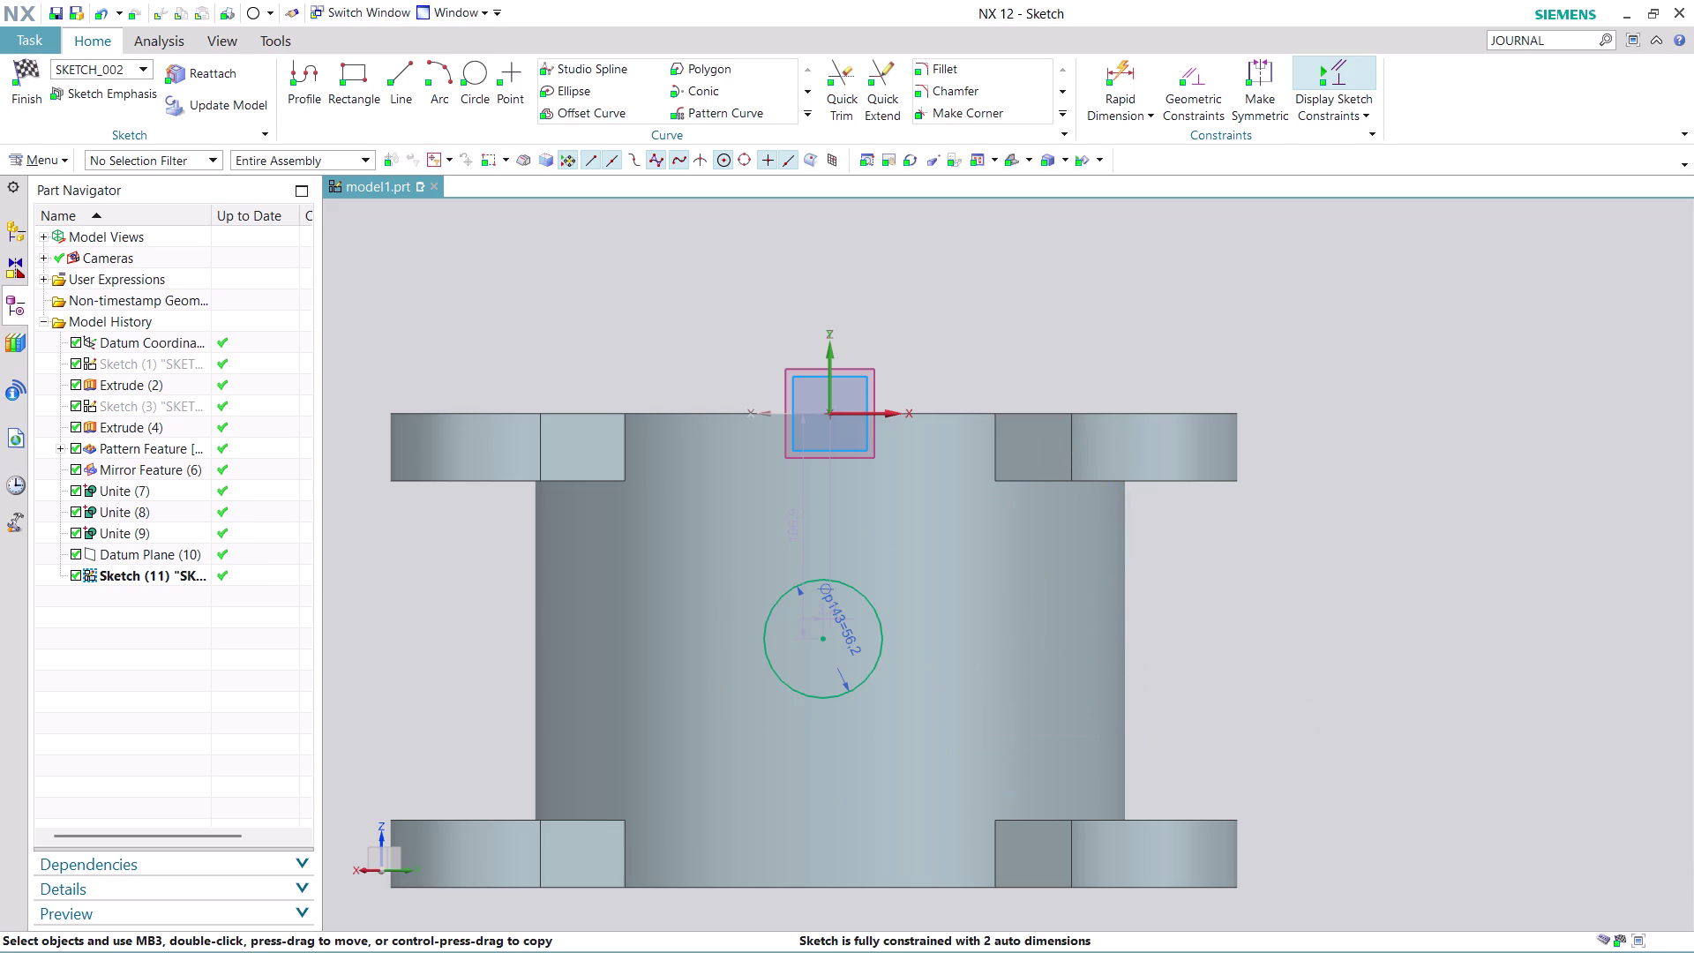
click(822, 637)
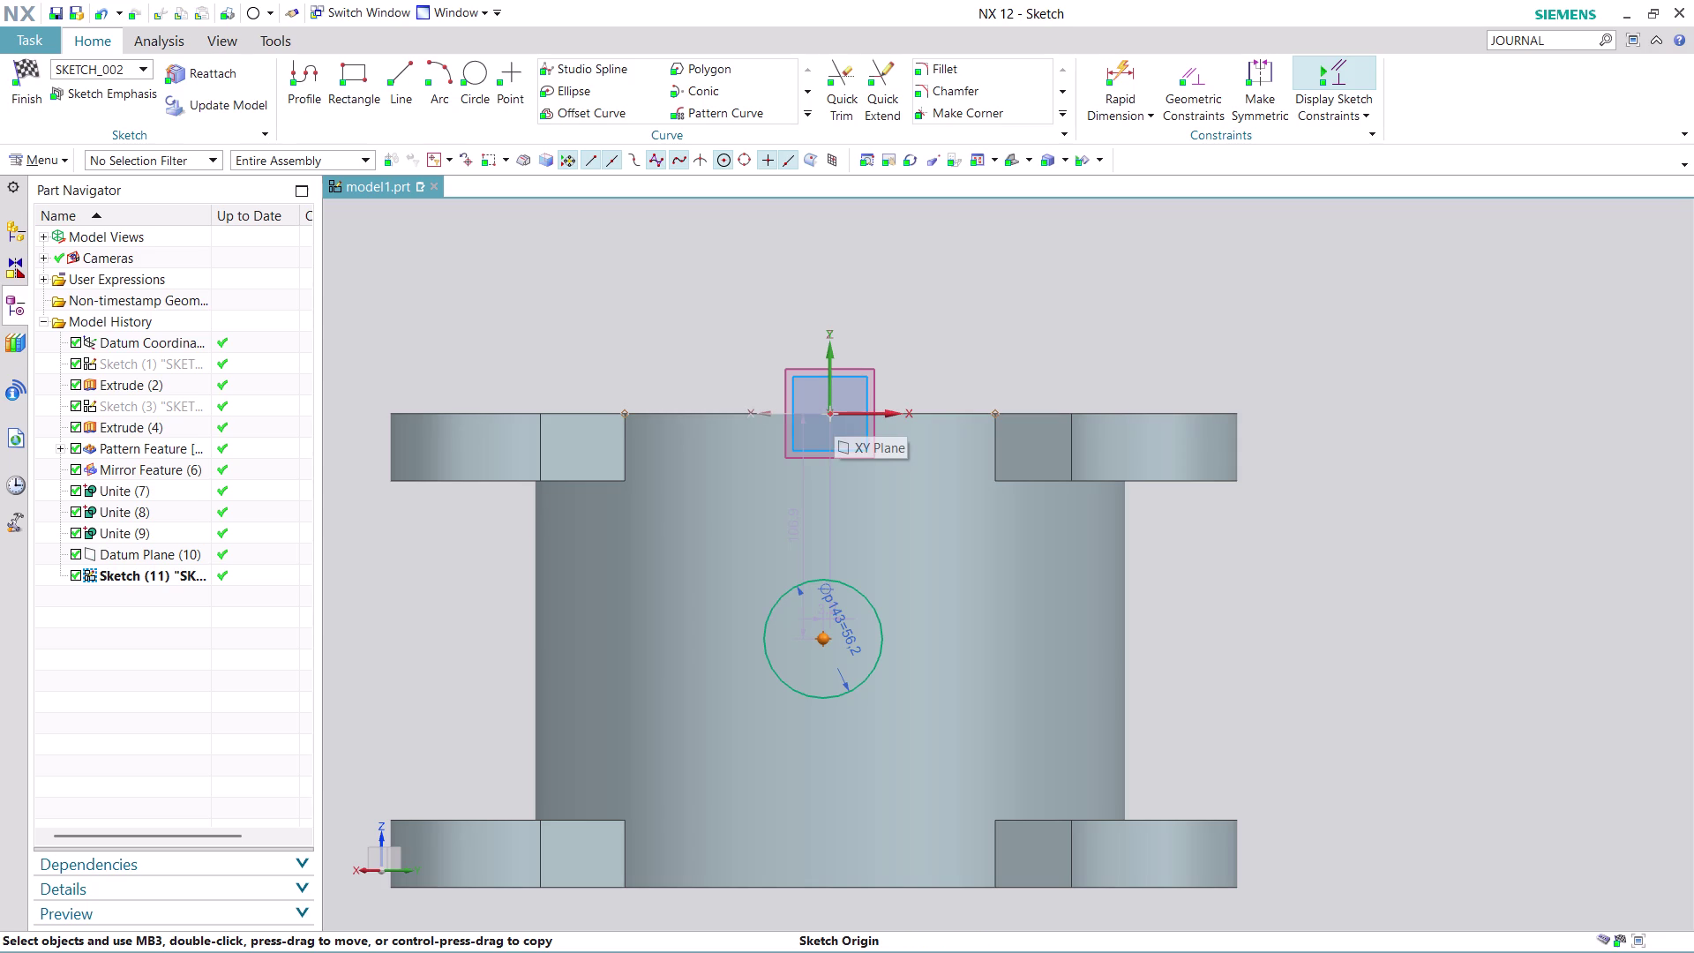
Constrain the 56.2 circle's centre to be vertically aligned with the sketch origin.
click(831, 416)
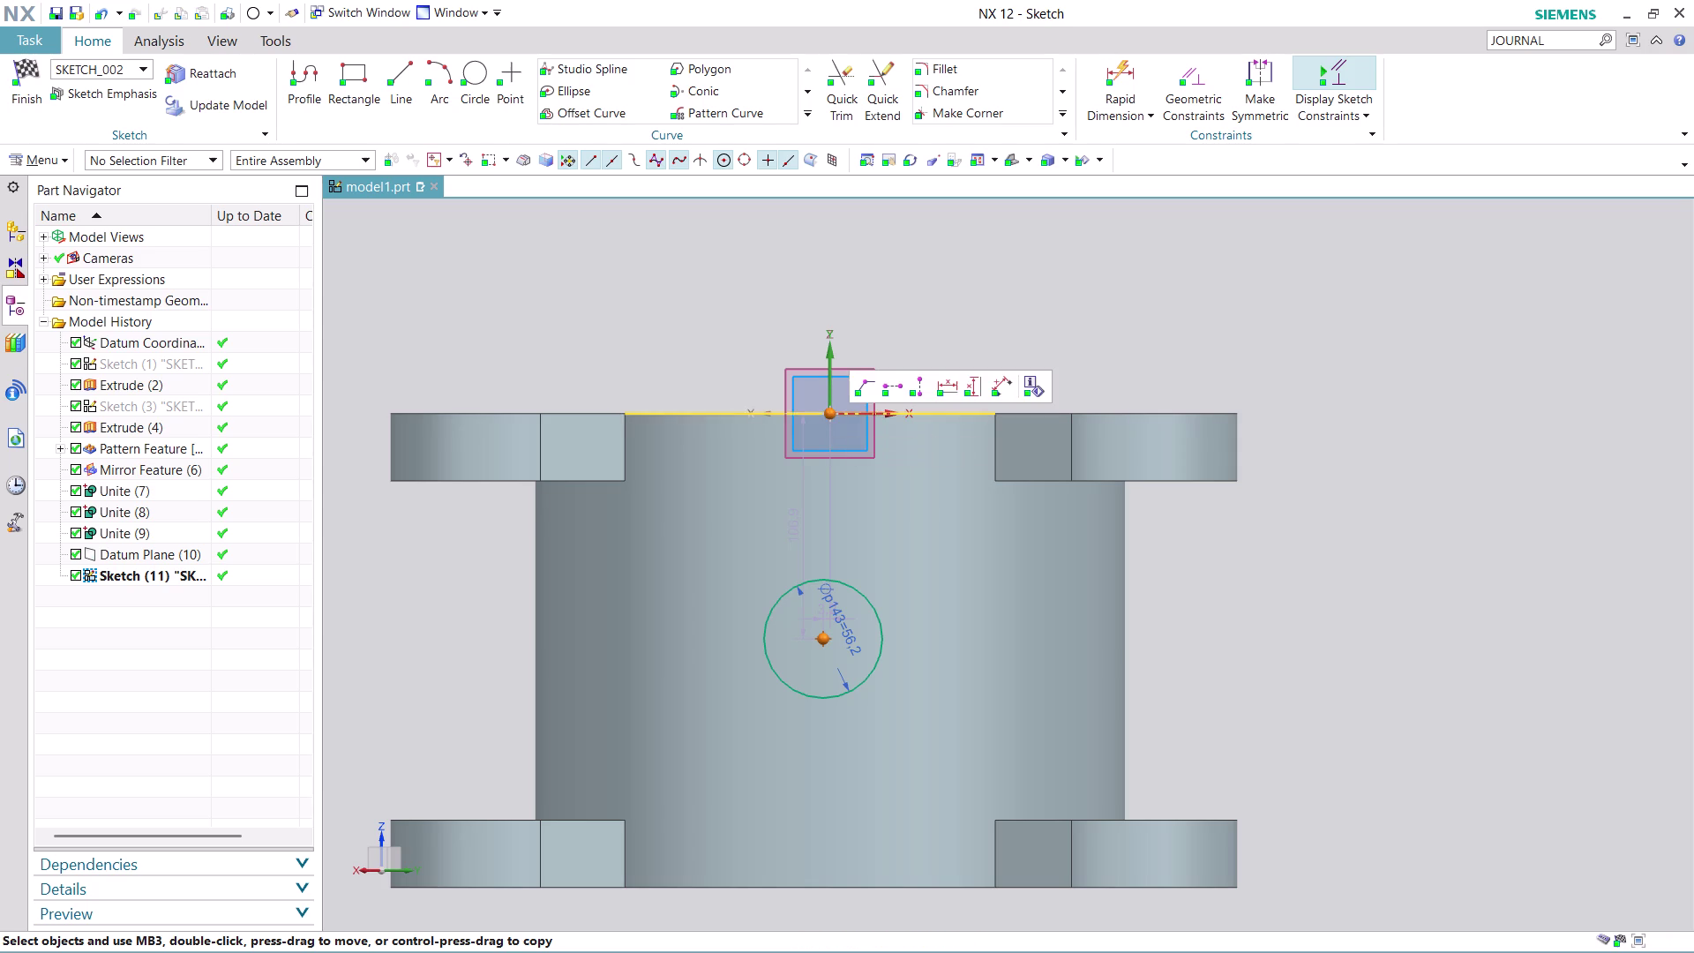
click(914, 389)
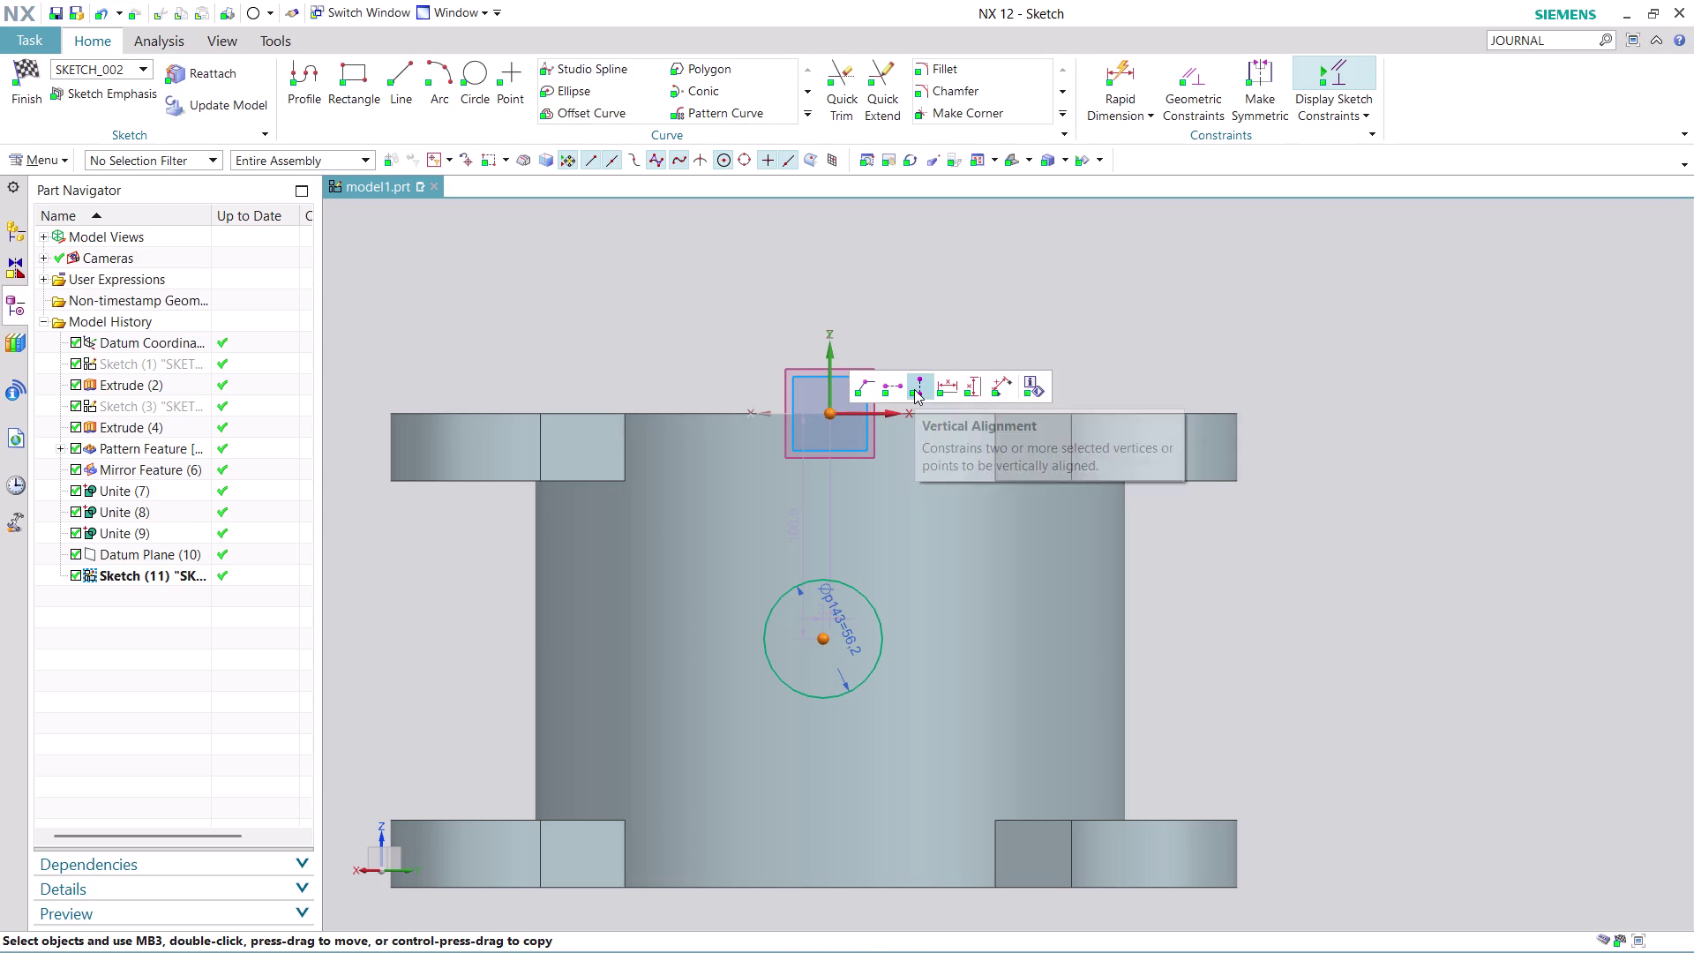
scroll(down, 3)
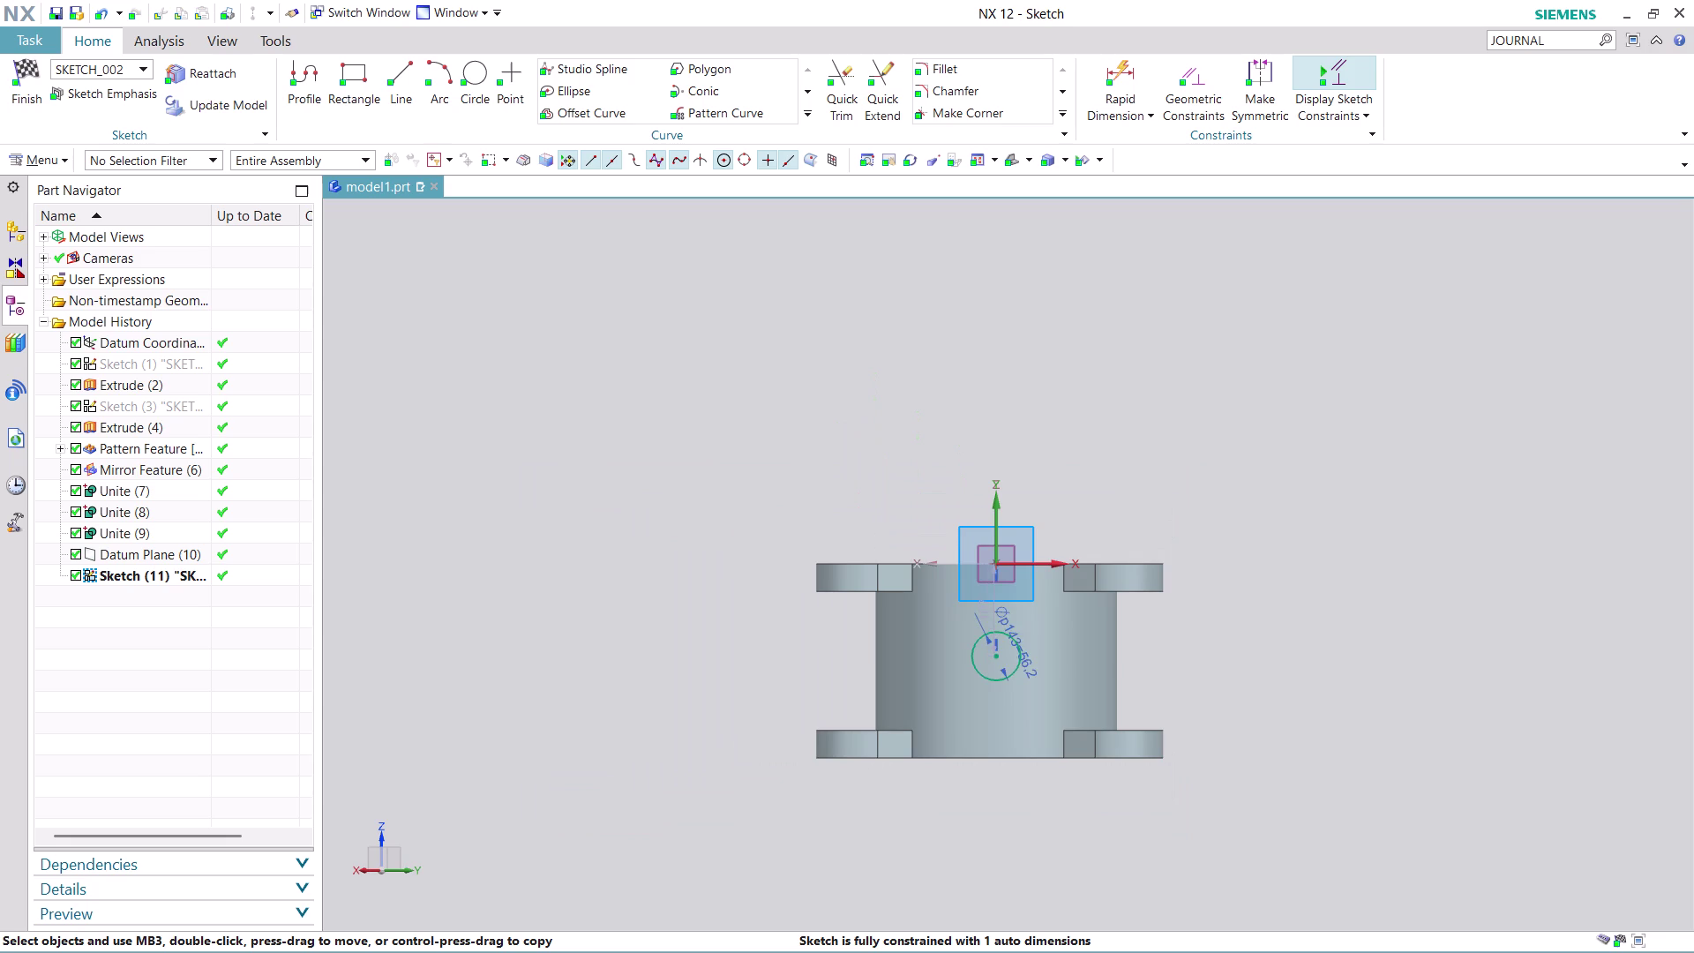
scroll(up, 3)
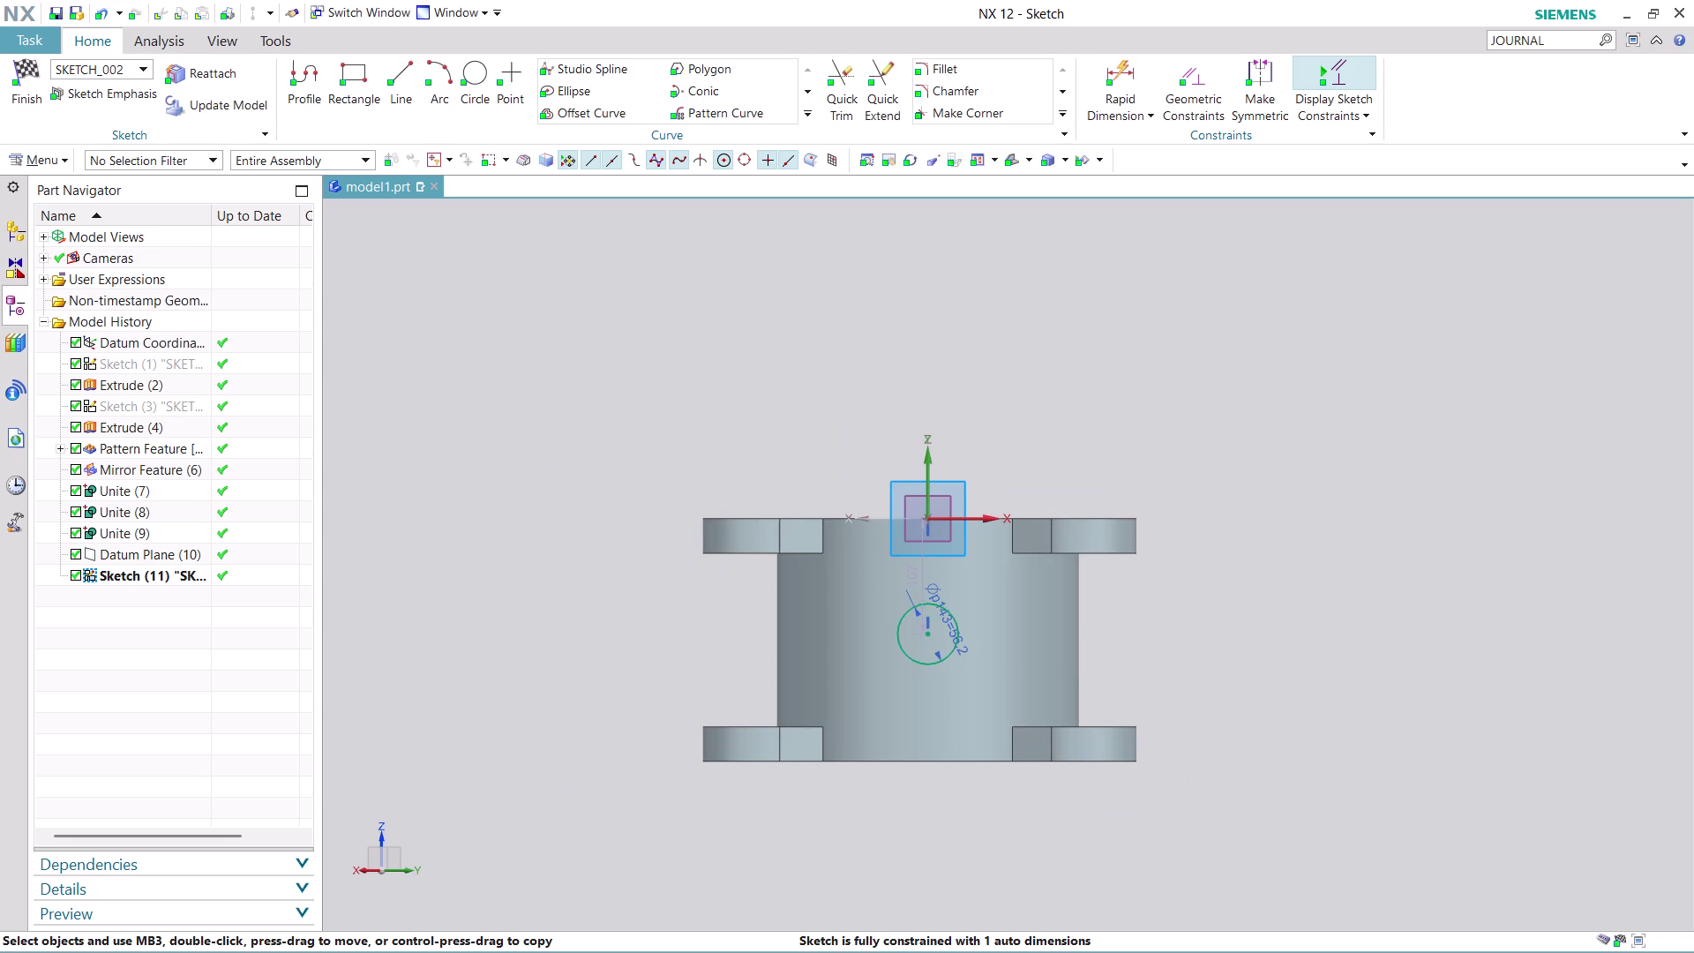